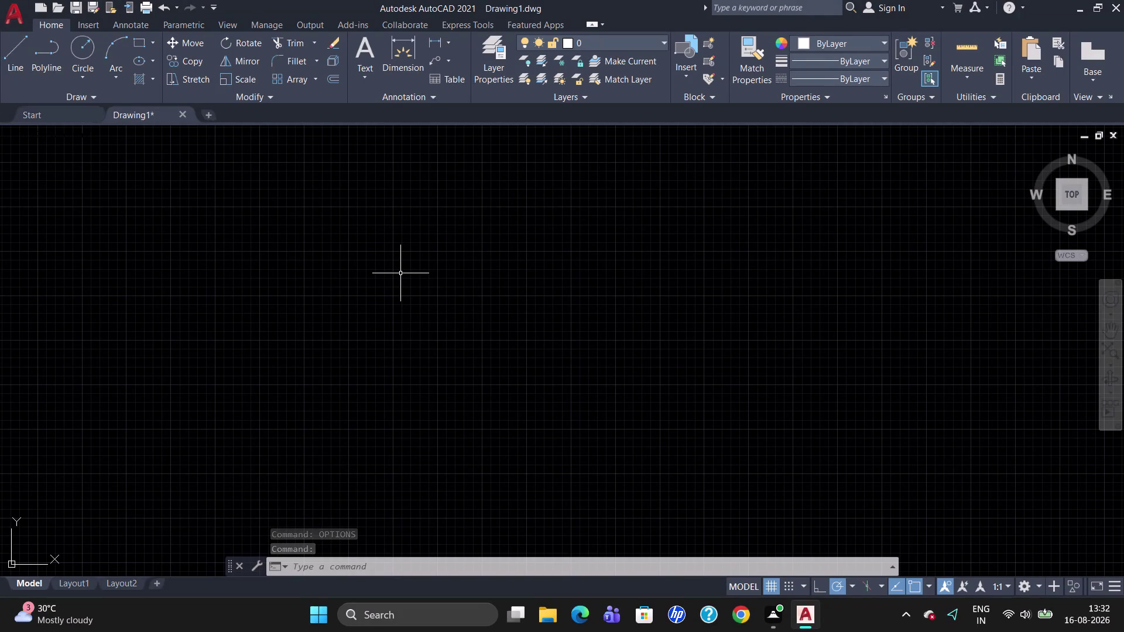
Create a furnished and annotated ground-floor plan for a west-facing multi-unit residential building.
Set drawing units to Architectural with 0'-0 1/2" precision and Inches insertion scale.
key(r)
key(BackSpace)
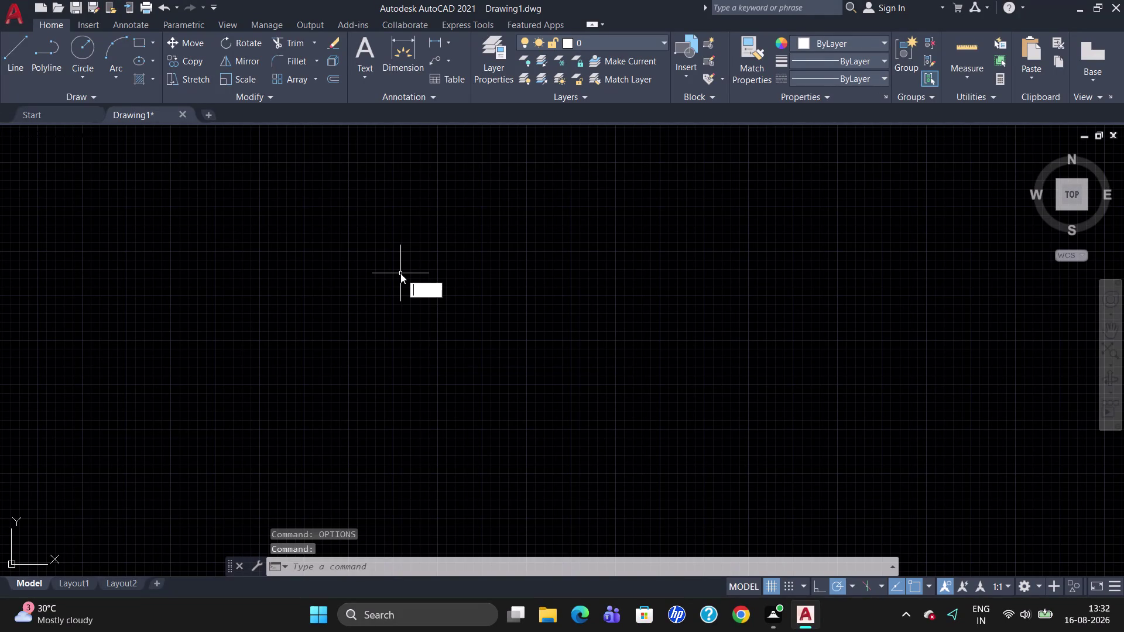
text(UN)
key(Return)
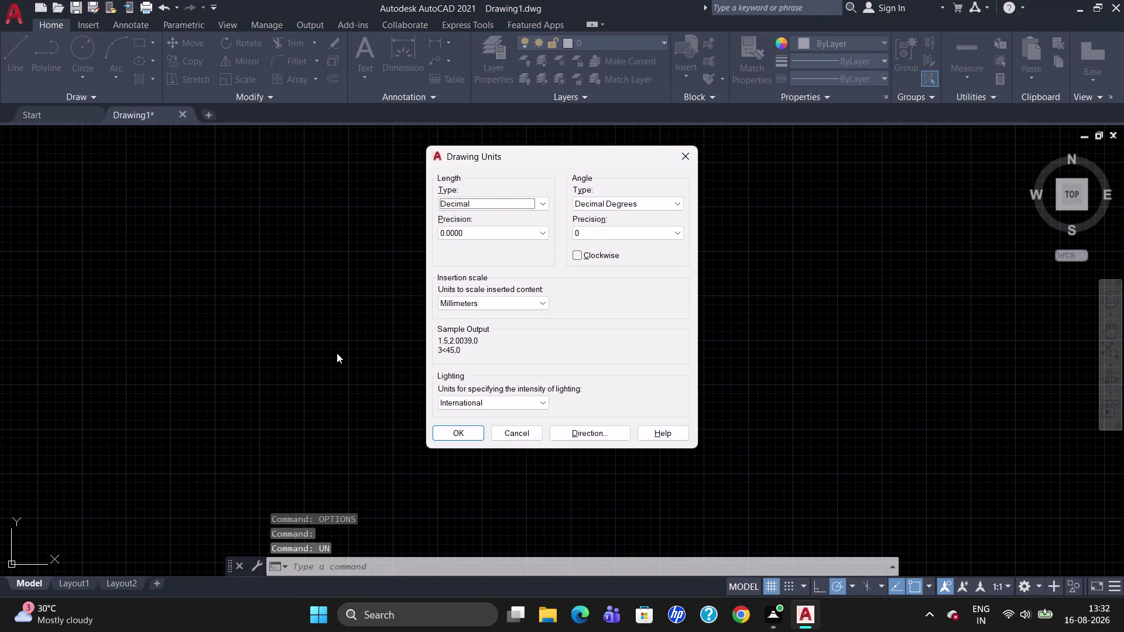
click(541, 204)
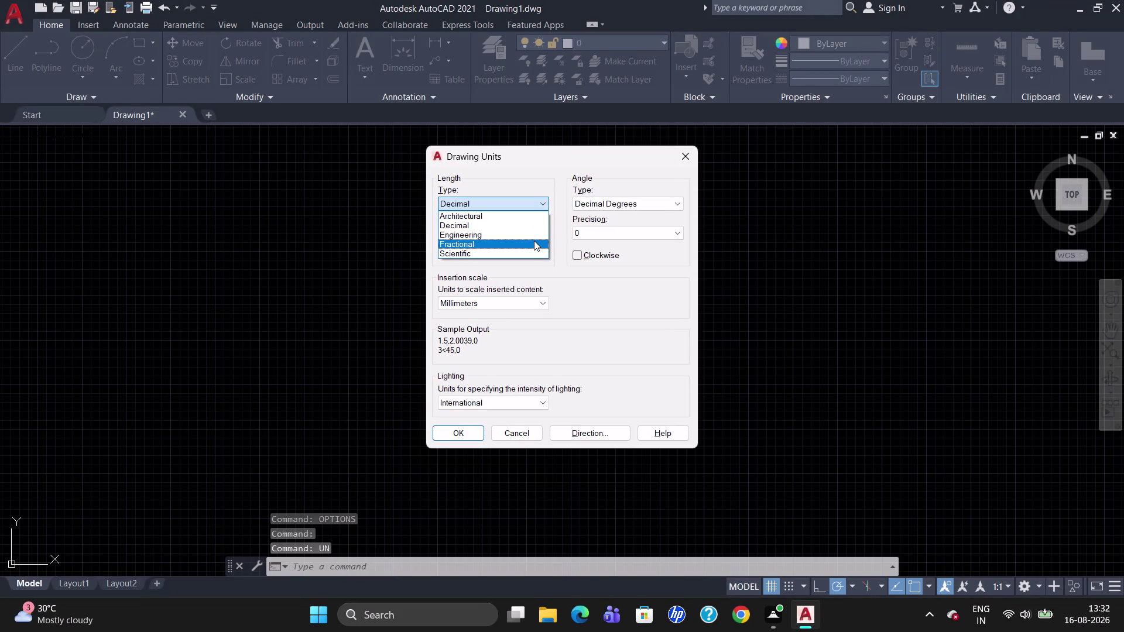
click(538, 217)
click(540, 230)
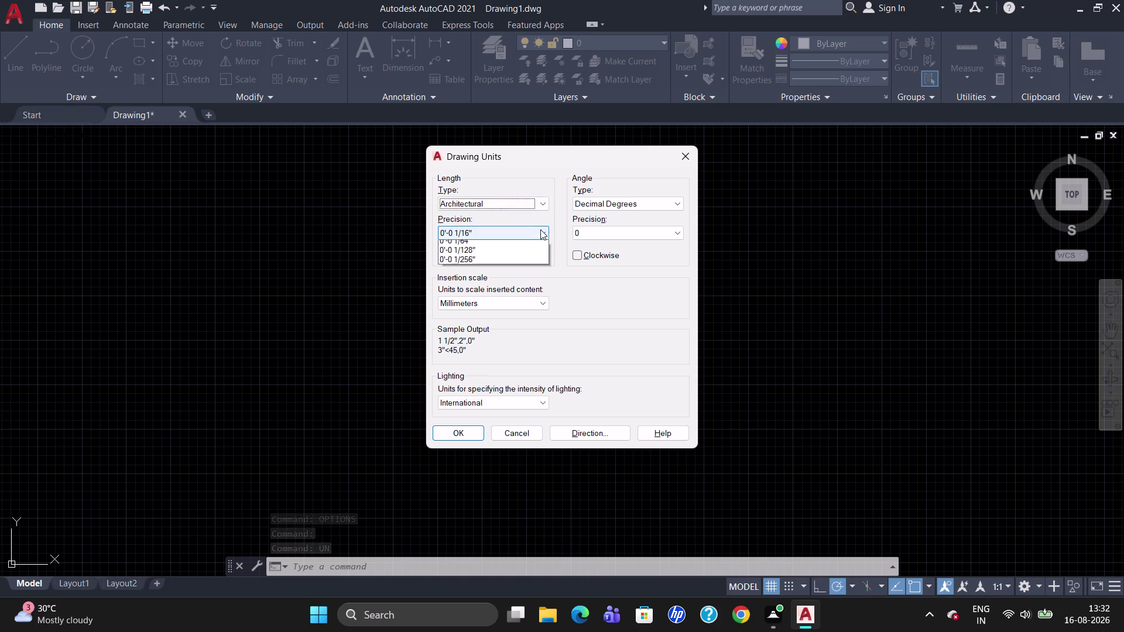
click(539, 255)
click(503, 294)
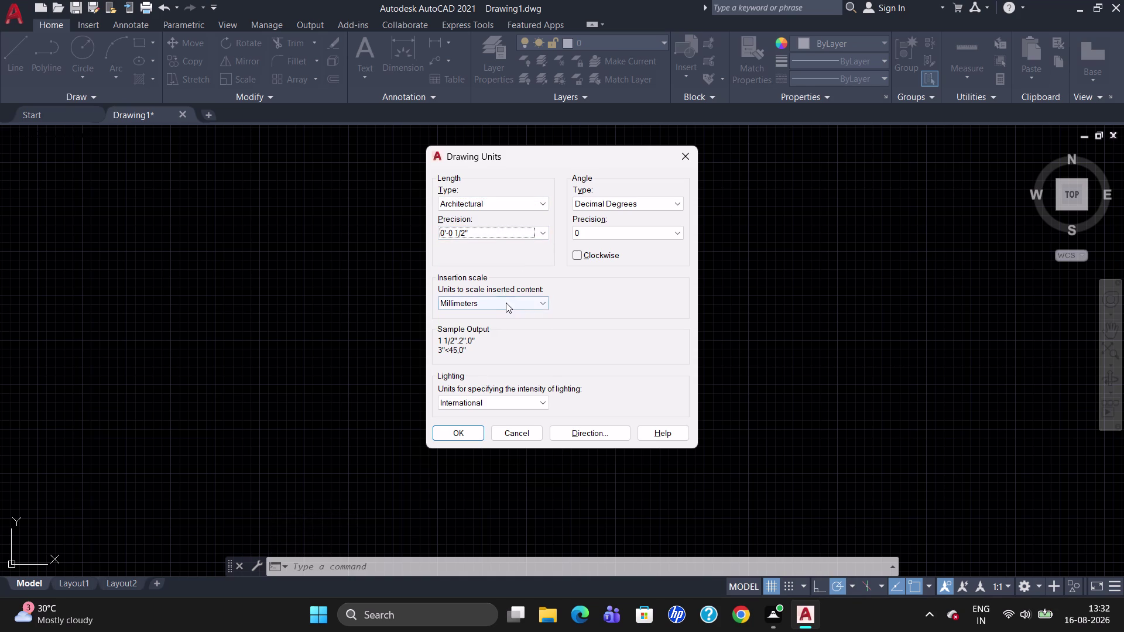
click(506, 303)
click(501, 328)
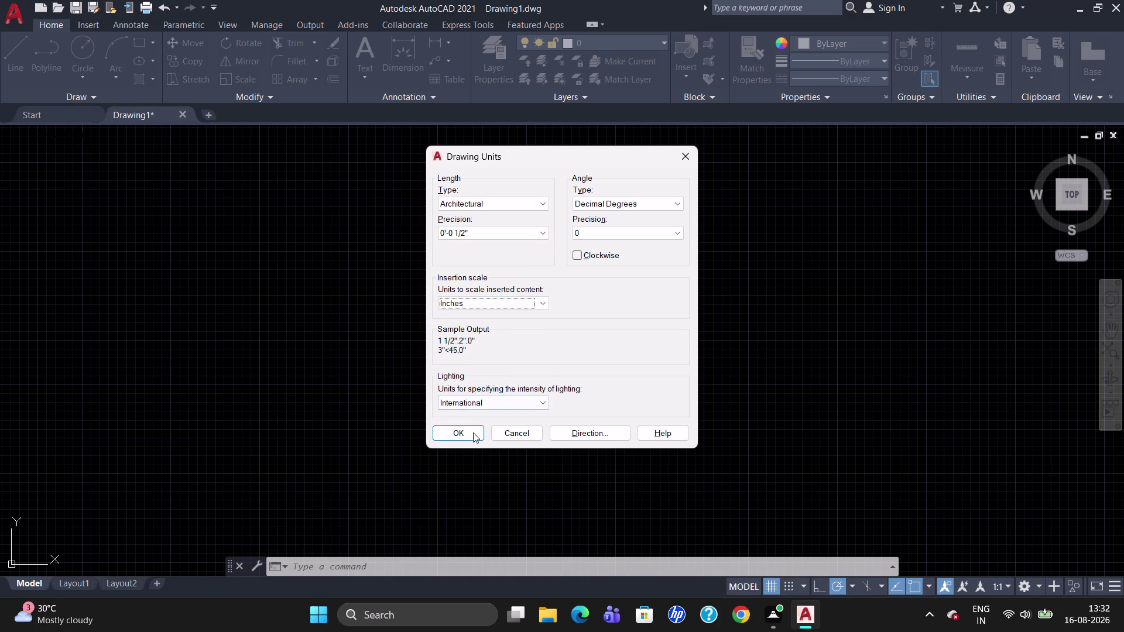
click(472, 433)
key(d)
key(Return)
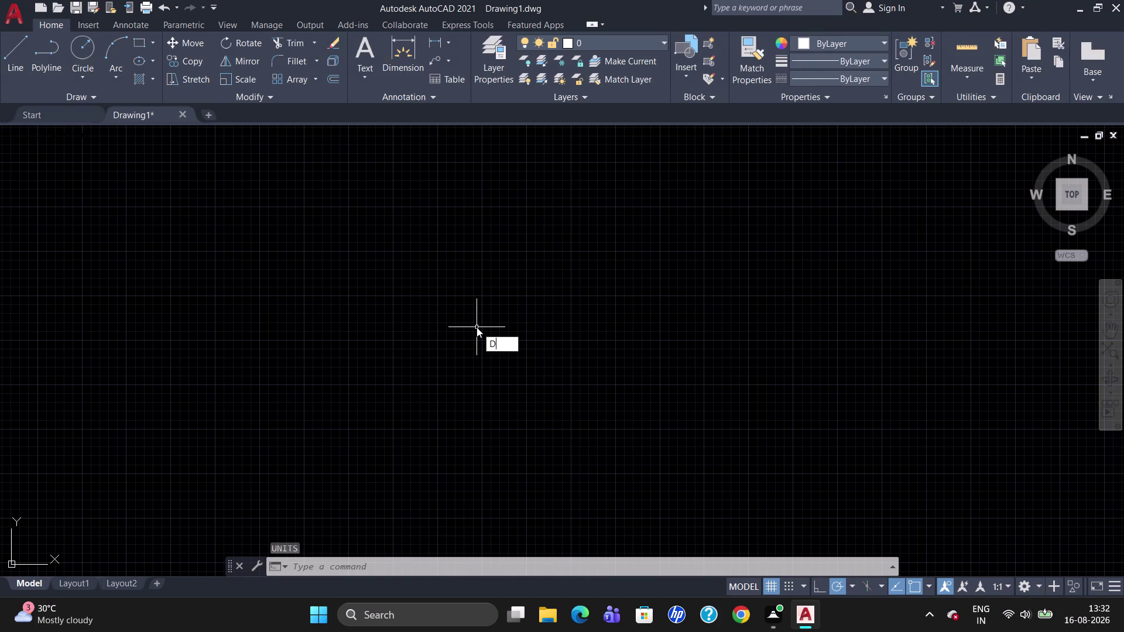
Give the ISO-25 style Architectural primary units with 1/4" precision.
click(735, 278)
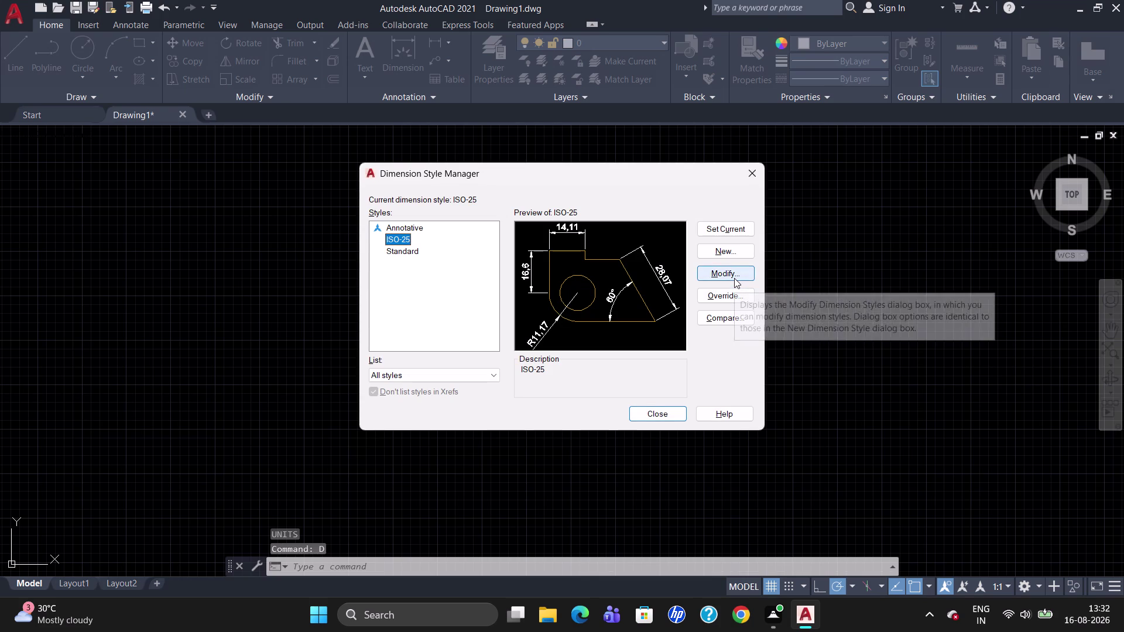
click(471, 175)
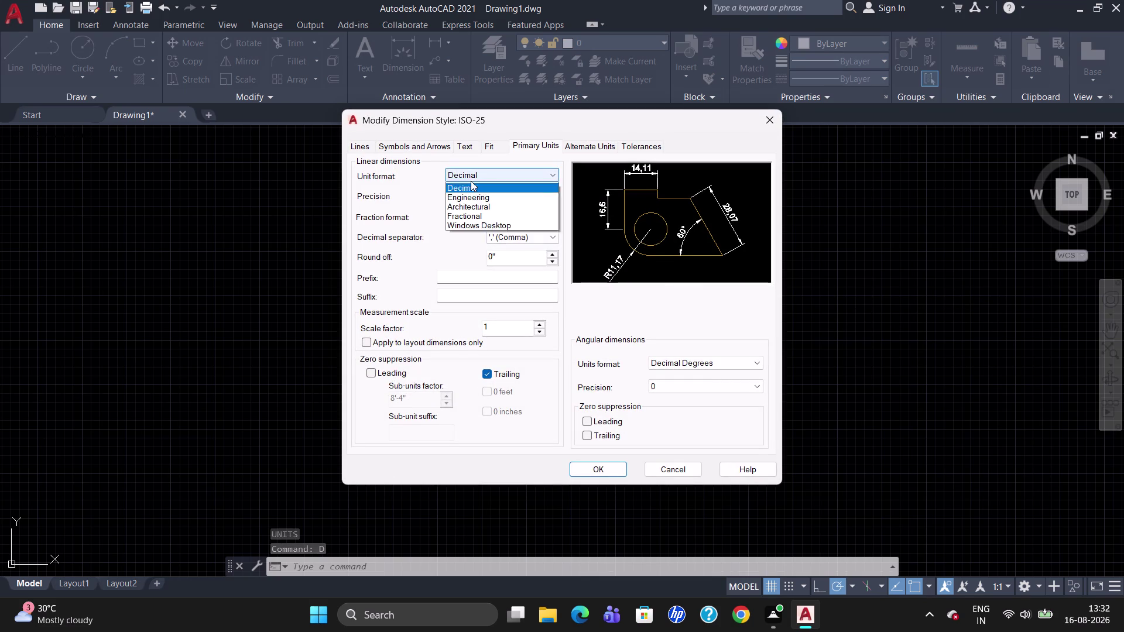
click(479, 214)
click(488, 196)
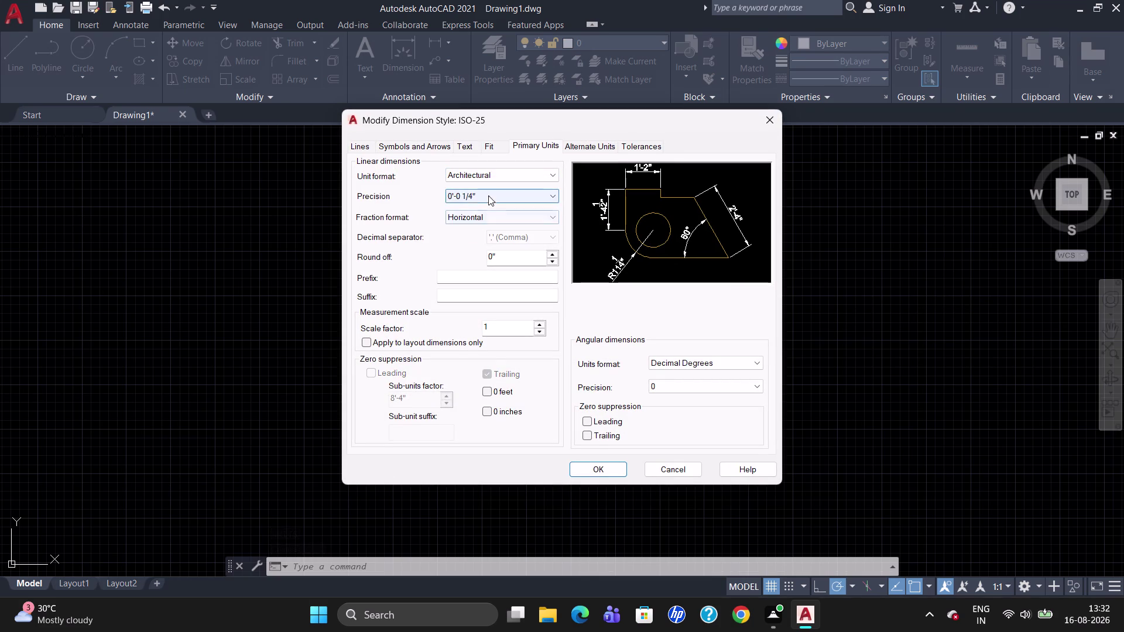
click(487, 218)
click(470, 146)
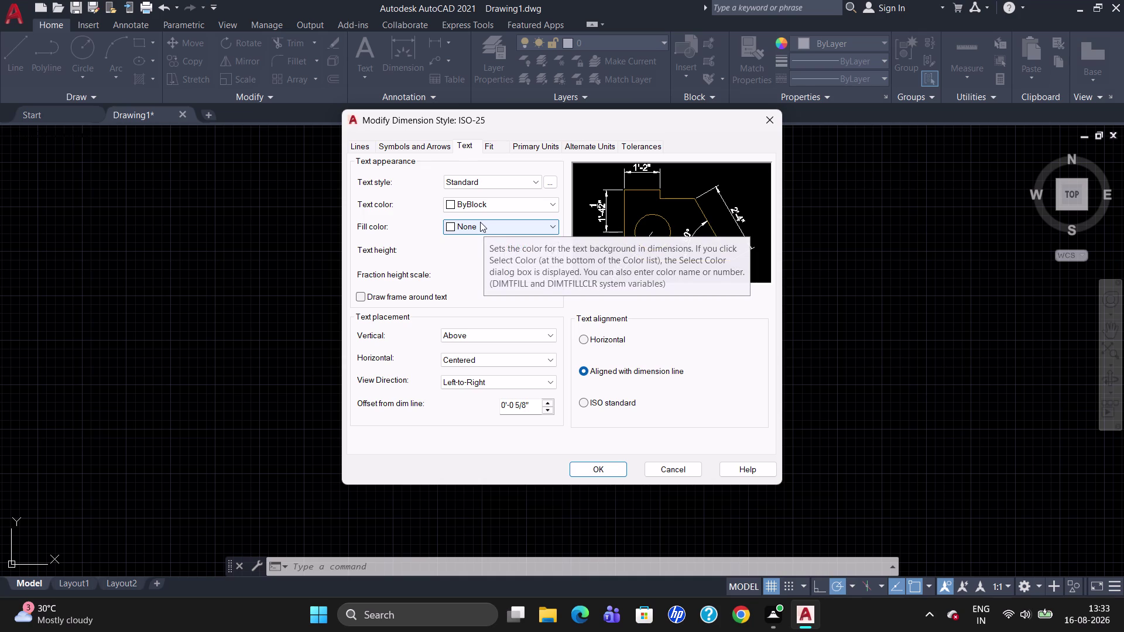
Set ISO-25 arrowheads to Oblique and its text height to 10.
click(411, 149)
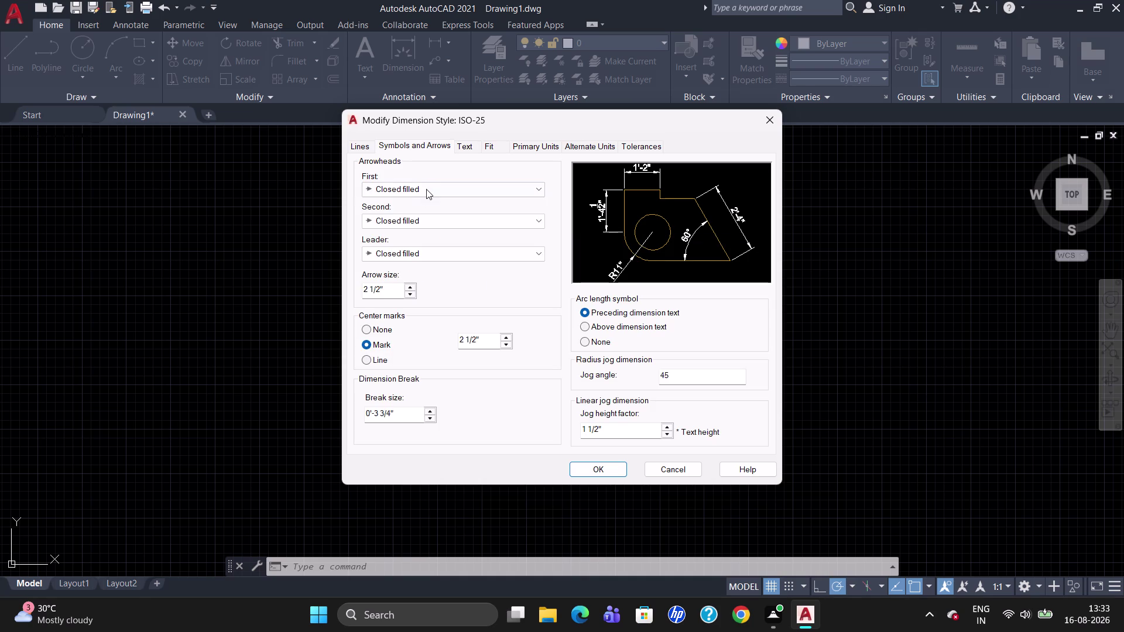
click(427, 189)
click(427, 260)
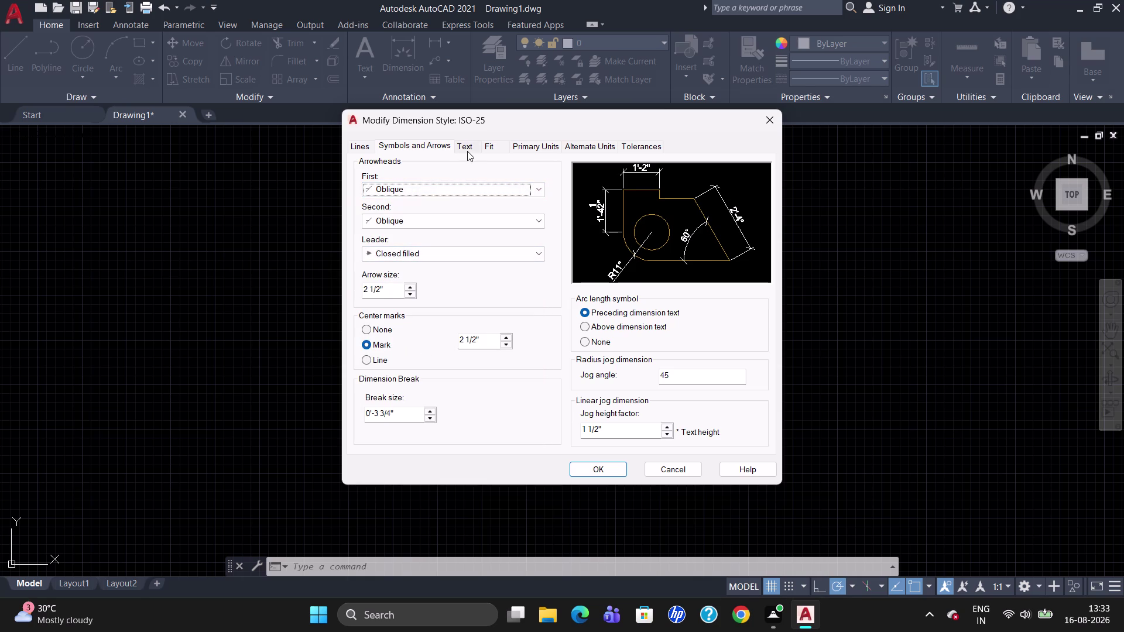
click(392, 289)
key(BackSpace)
key(BackSpace)
key(BackSpace)
text(10)
click(475, 146)
click(530, 250)
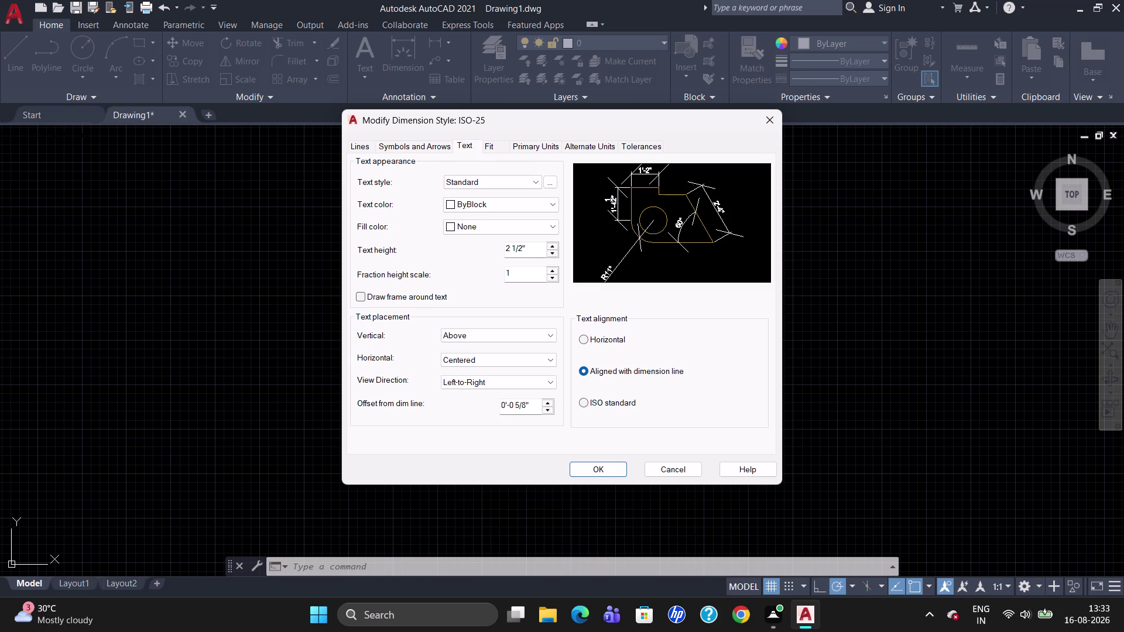
Re-enter text height 10, apply the changes, and make ISO-25 current.
key(BackSpace)
key(BackSpace)
key(BackSpace)
text(1)
text(0)
click(601, 467)
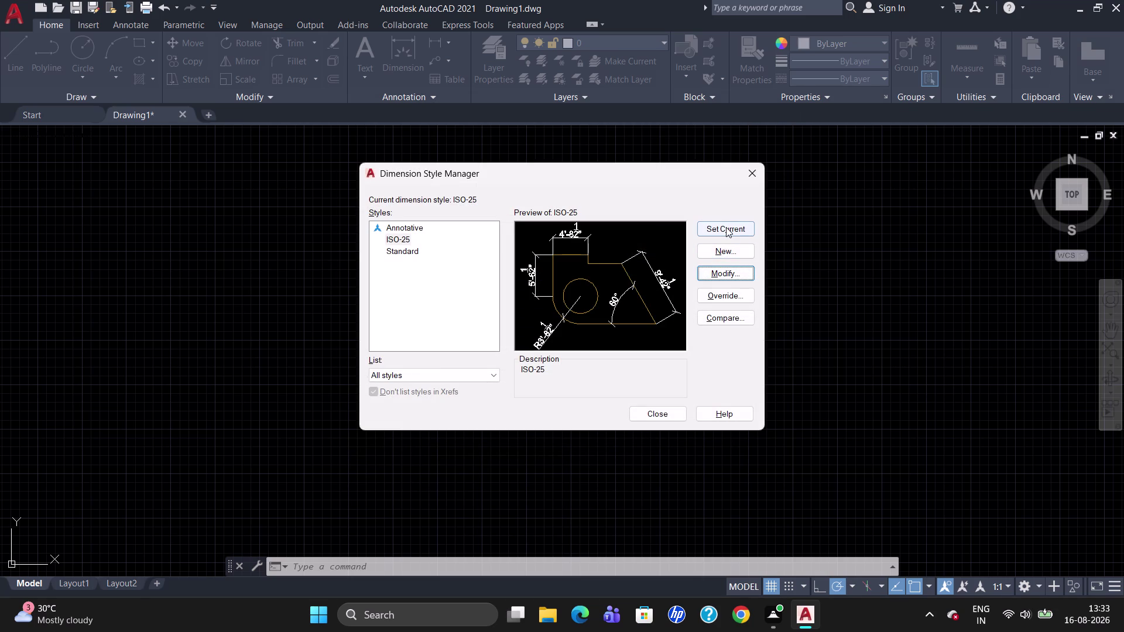
click(726, 227)
click(653, 417)
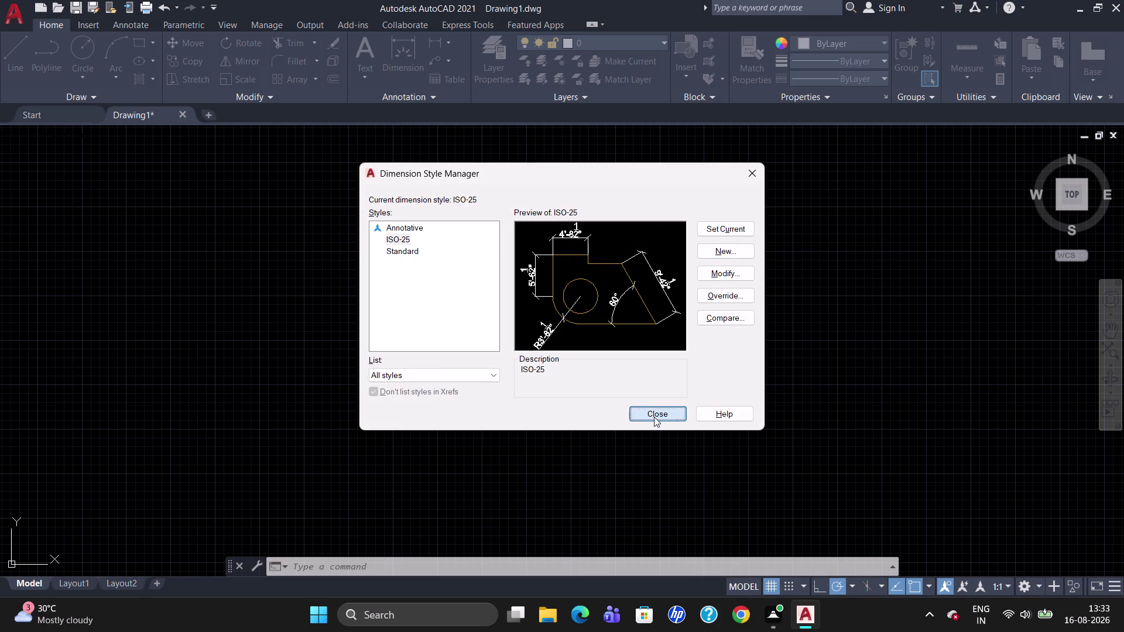
Start LIMITS and set the lower-left corner to 0,0.
text(L)
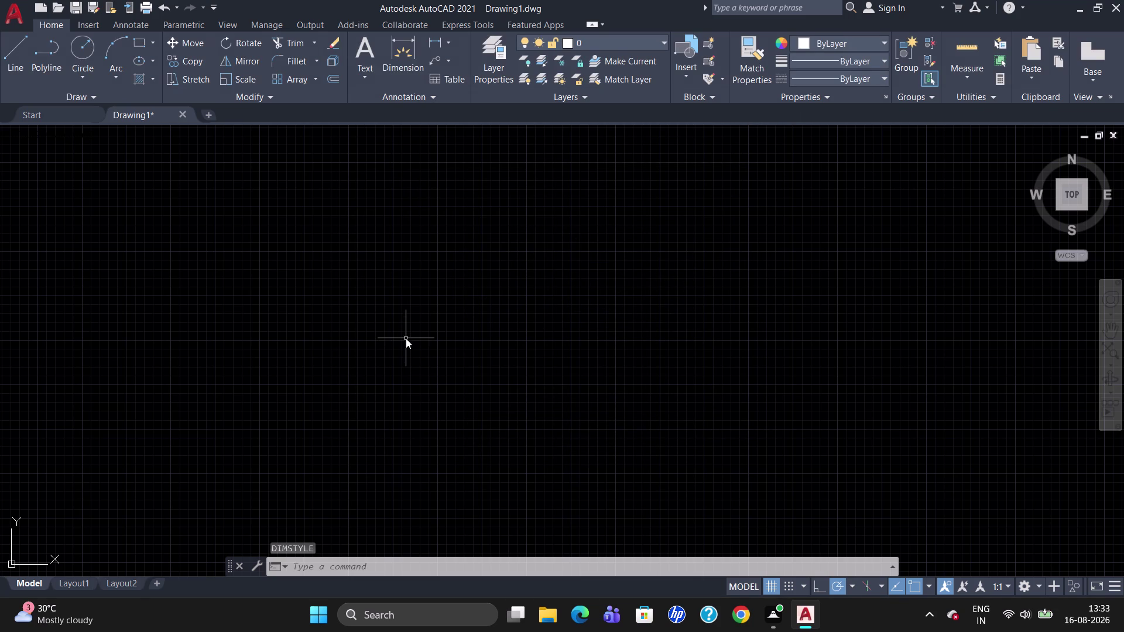
text(IMITS)
key(Return)
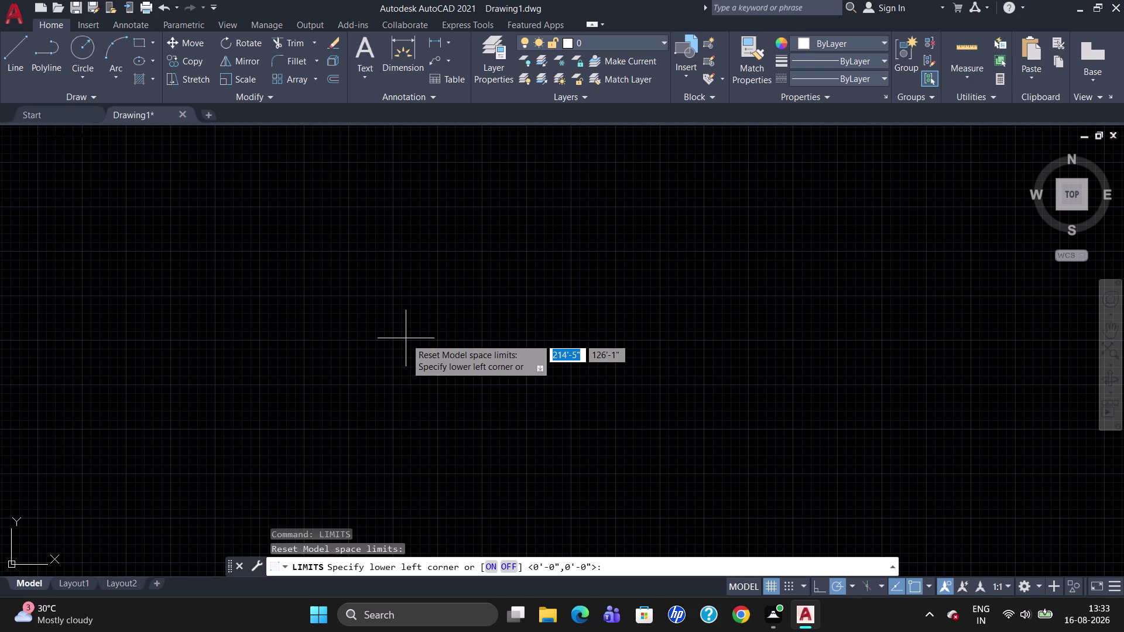
text(0,0)
key(Return)
Enter the upper-right limits corner, 11.7,16.6.
text(1)
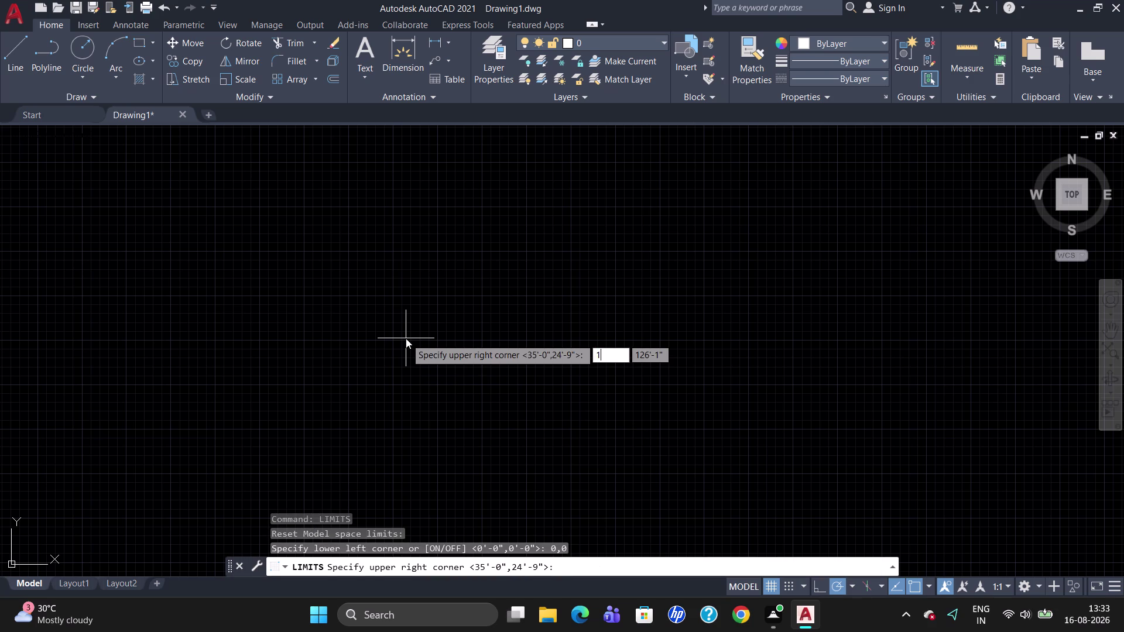
text(1.)
text(7,)
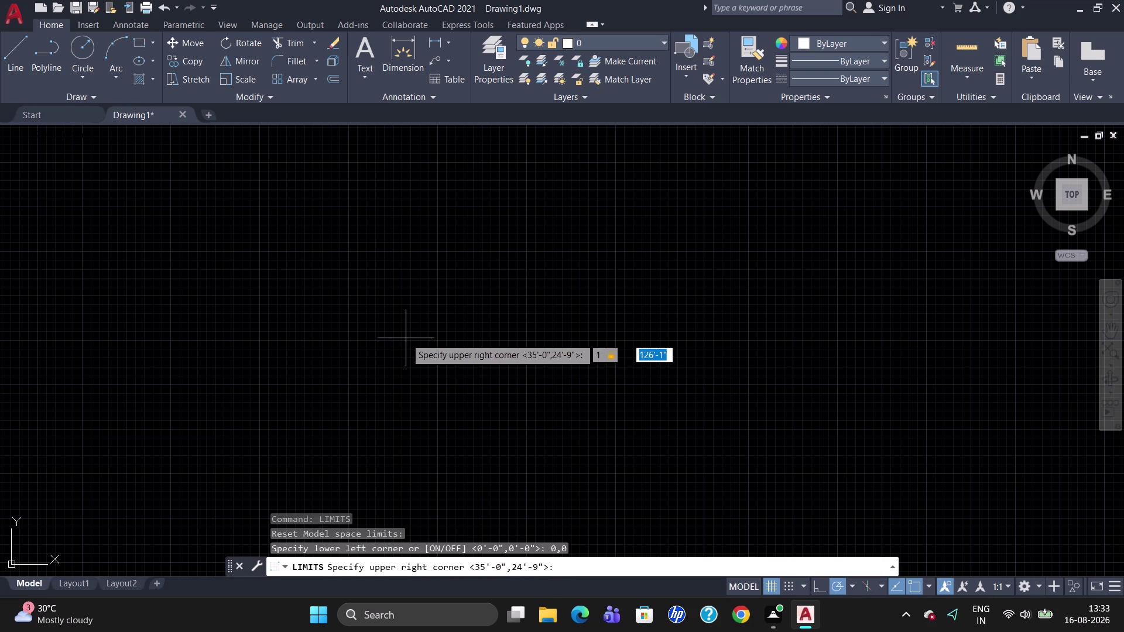
text(16)
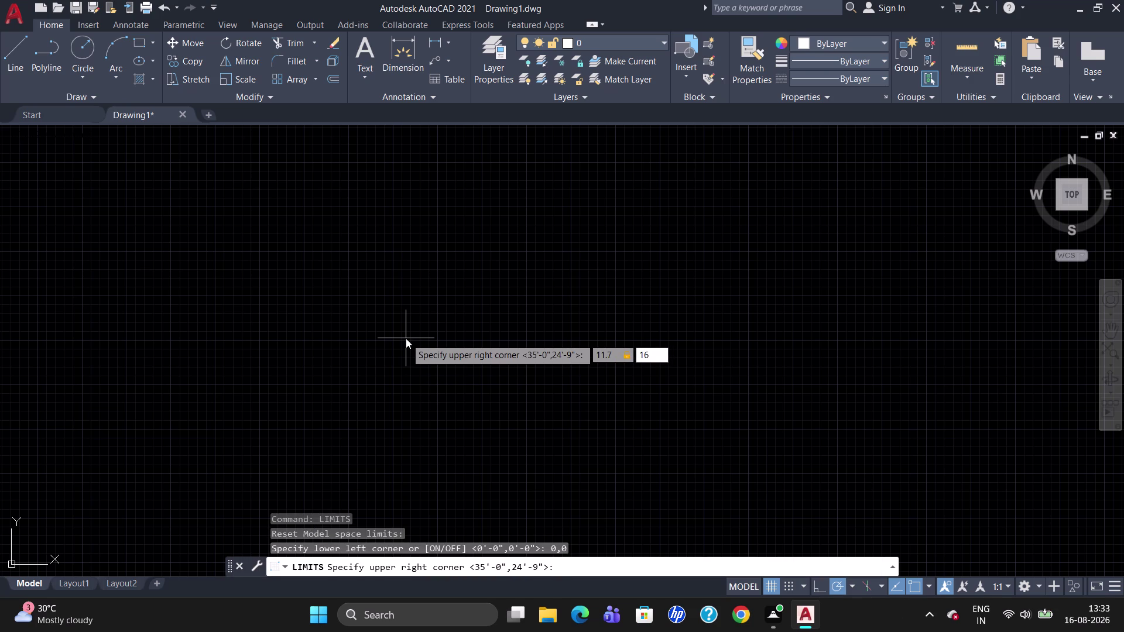
text(.)
text(6)
key(BackSpace)
key(5)
key(Return)
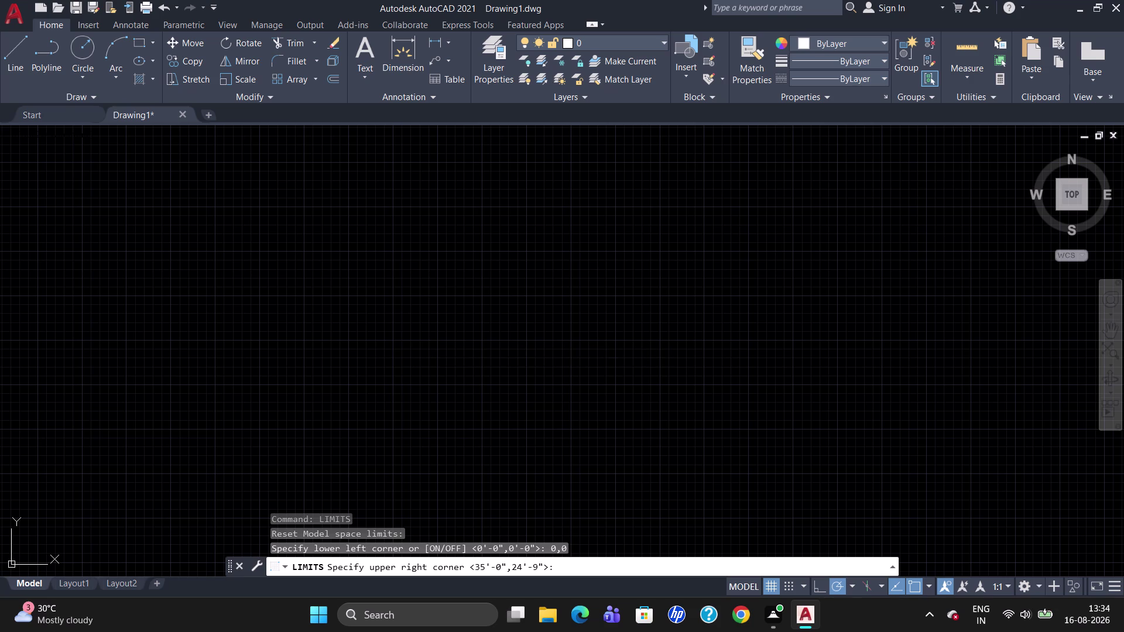
Zoom All to show the whole limits area.
key(z)
key(Return)
key(a)
key(Return)
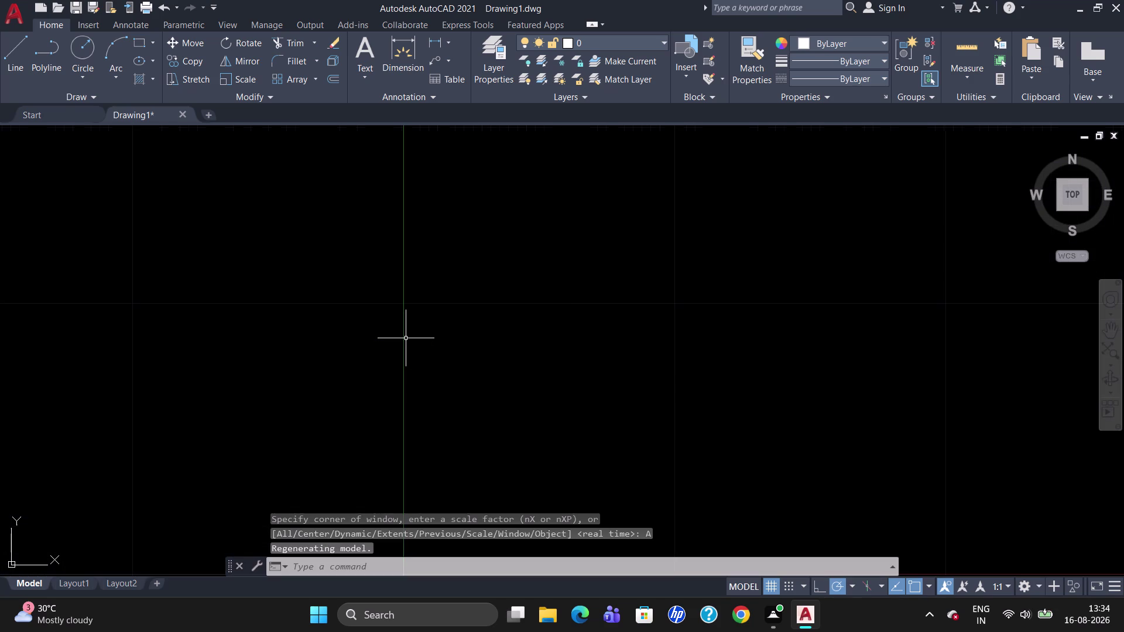
Start a rectangle at a picked corner with a 98'-10.5" length.
text(R)
text(EC)
key(Return)
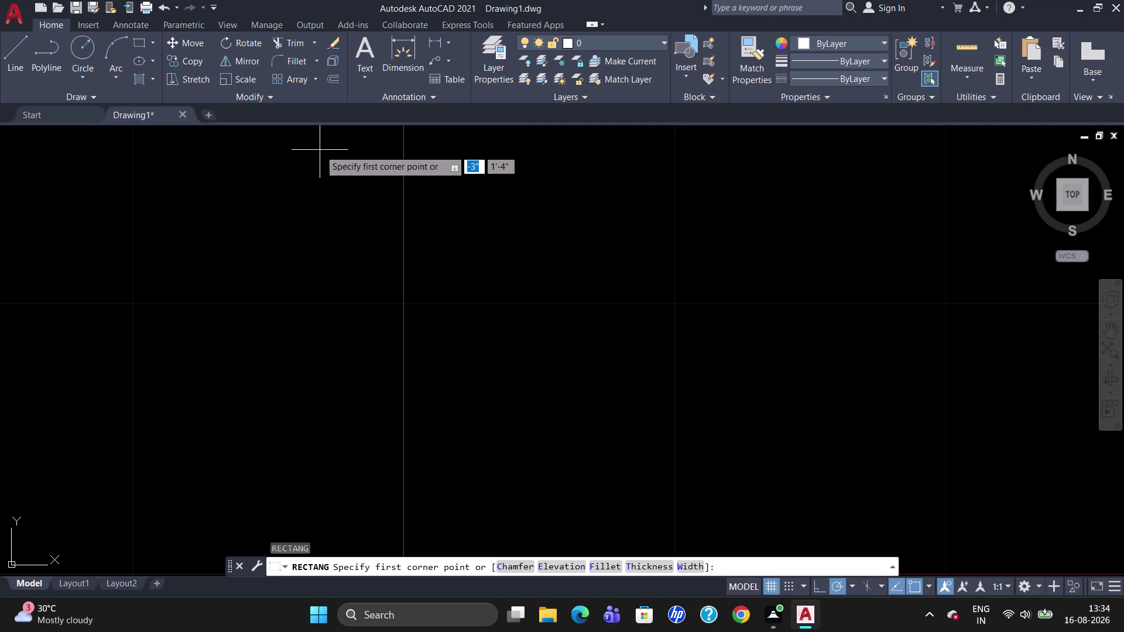
click(318, 160)
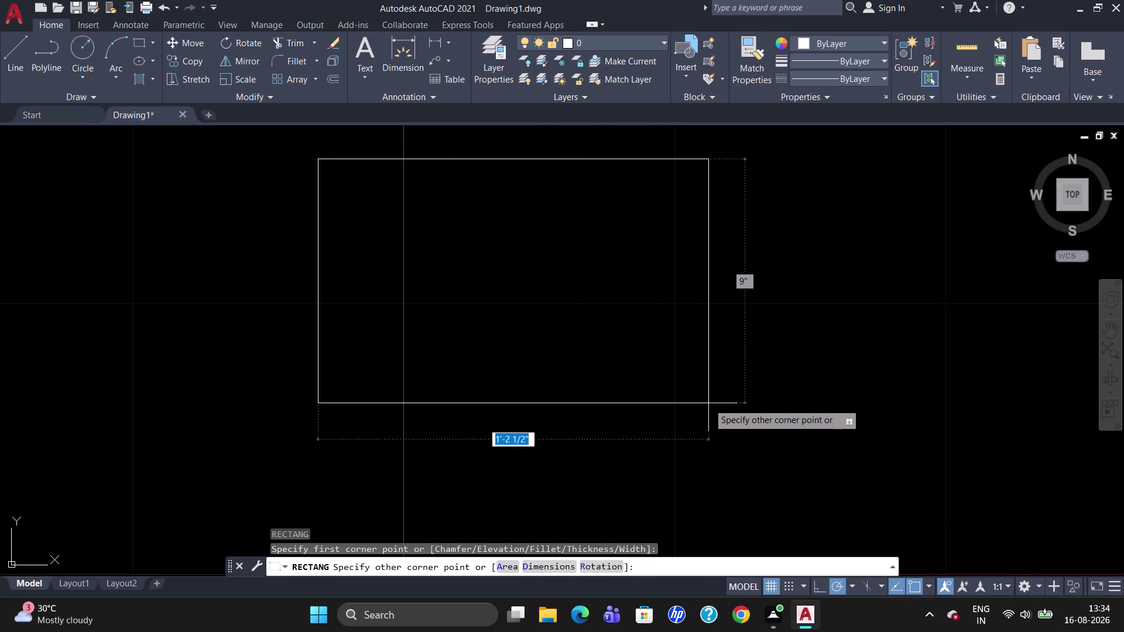
text(98)
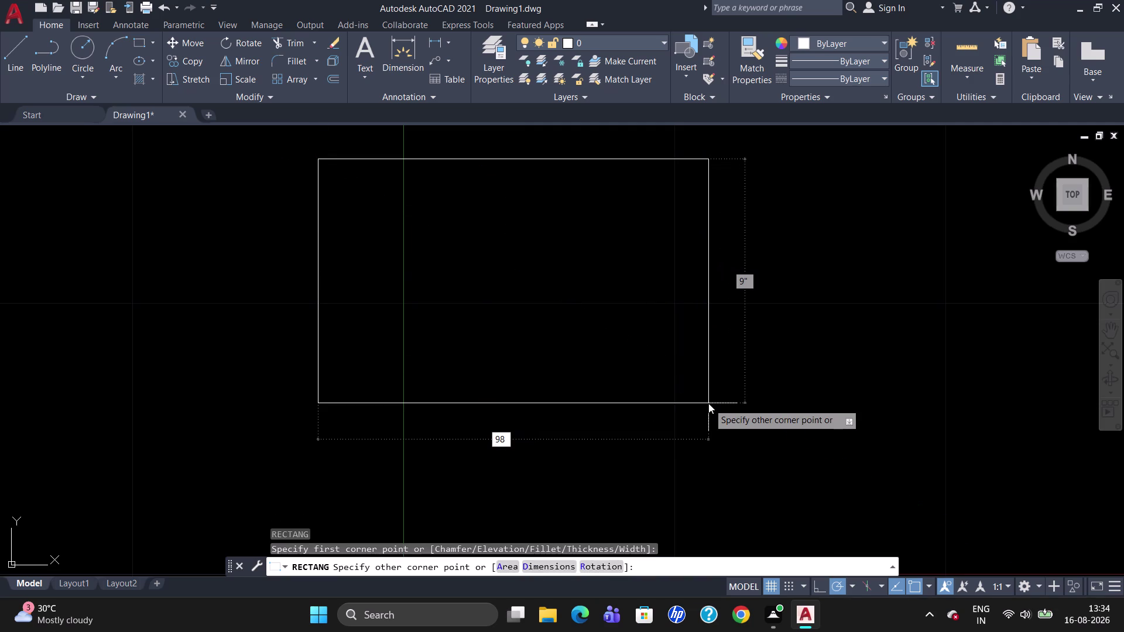
key(apostrophe)
text(10)
text(.5)
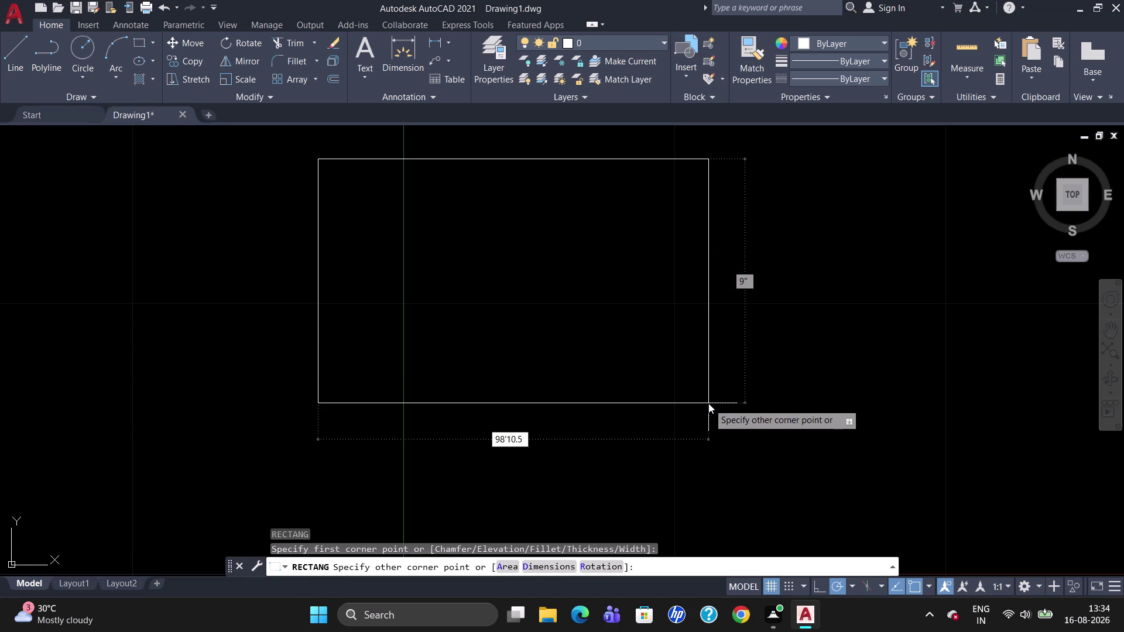
key(shift+quotedbl)
Enter the rectangle's 88'-5" width.
key(Tab)
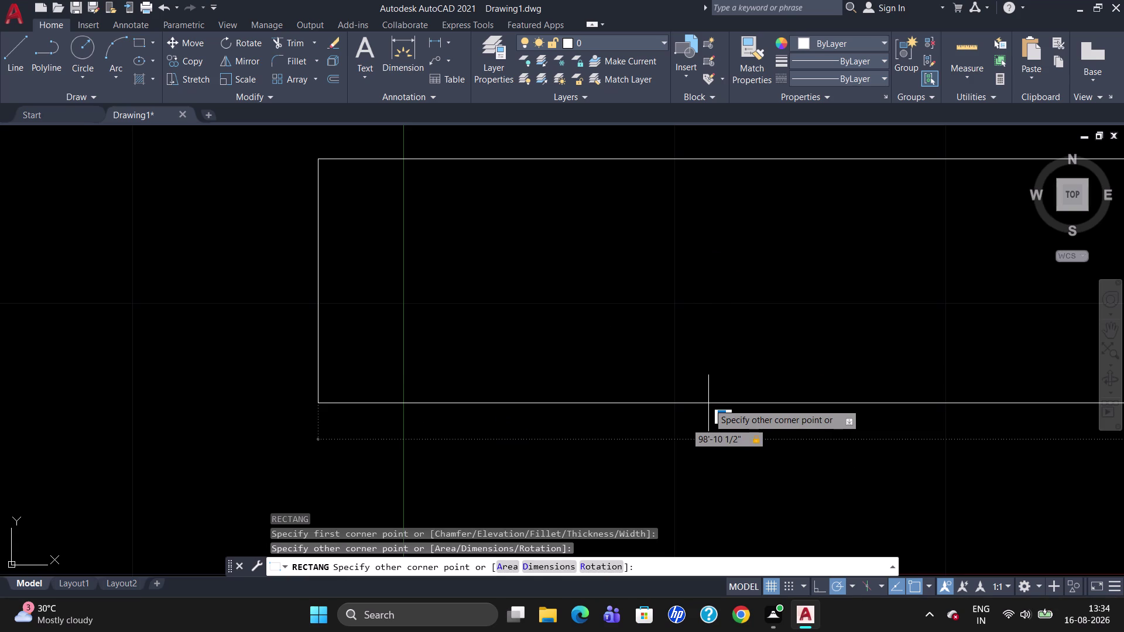
text(8)
text(8)
key(apostrophe)
key(5)
key(shift+quotedbl)
key(Tab)
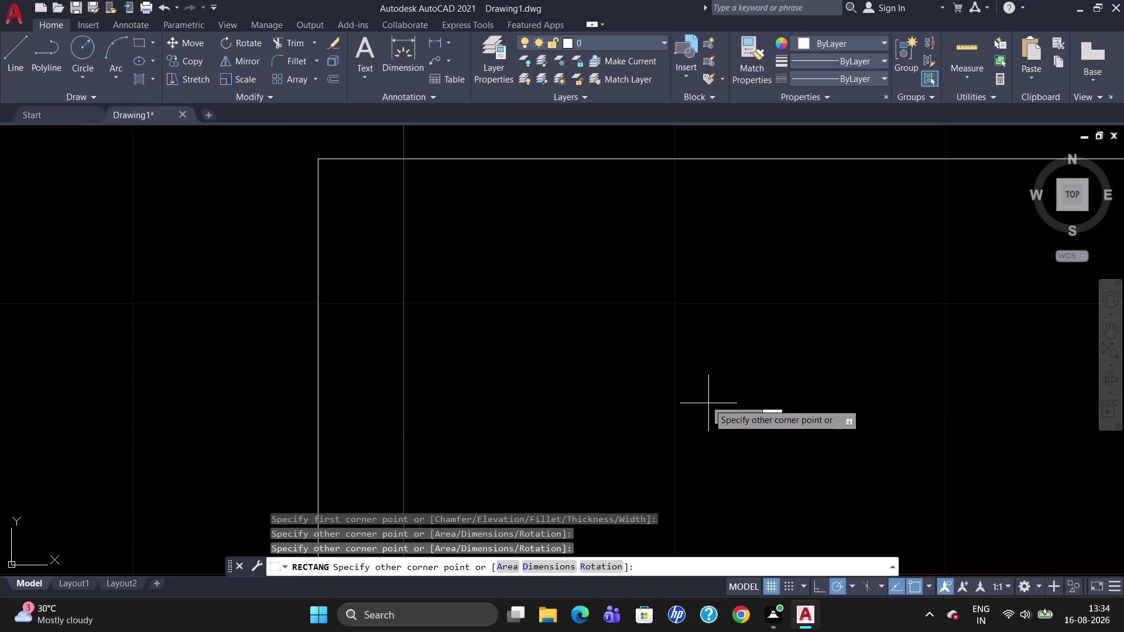
Cancel the unfinished rectangle.
key(Escape)
right_click(704, 406)
scroll(down, 3)
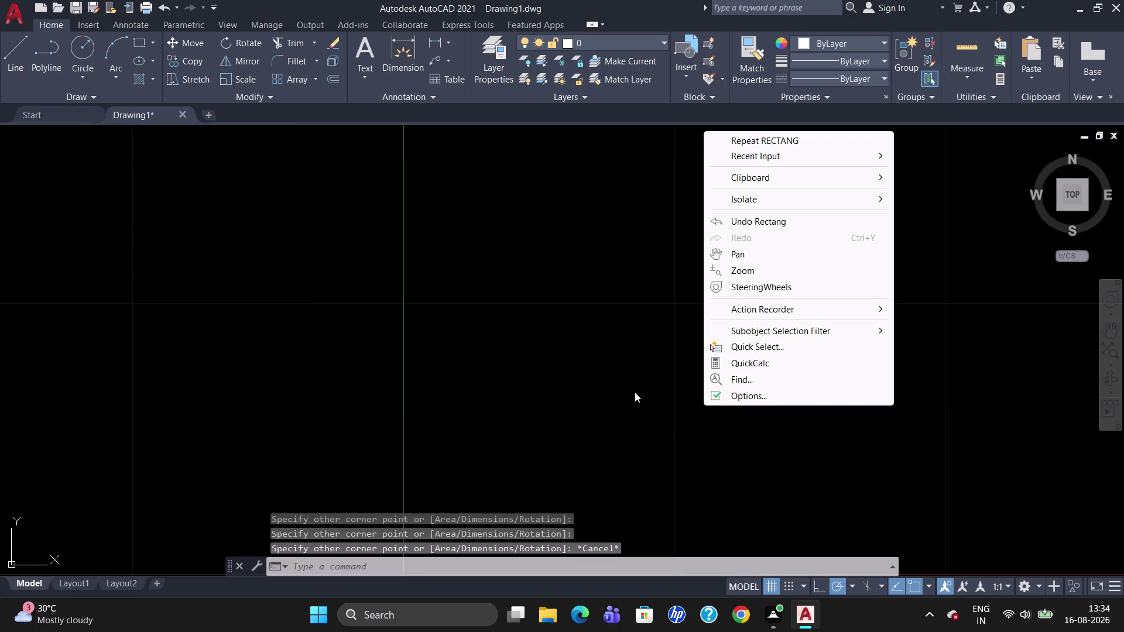
key(Escape)
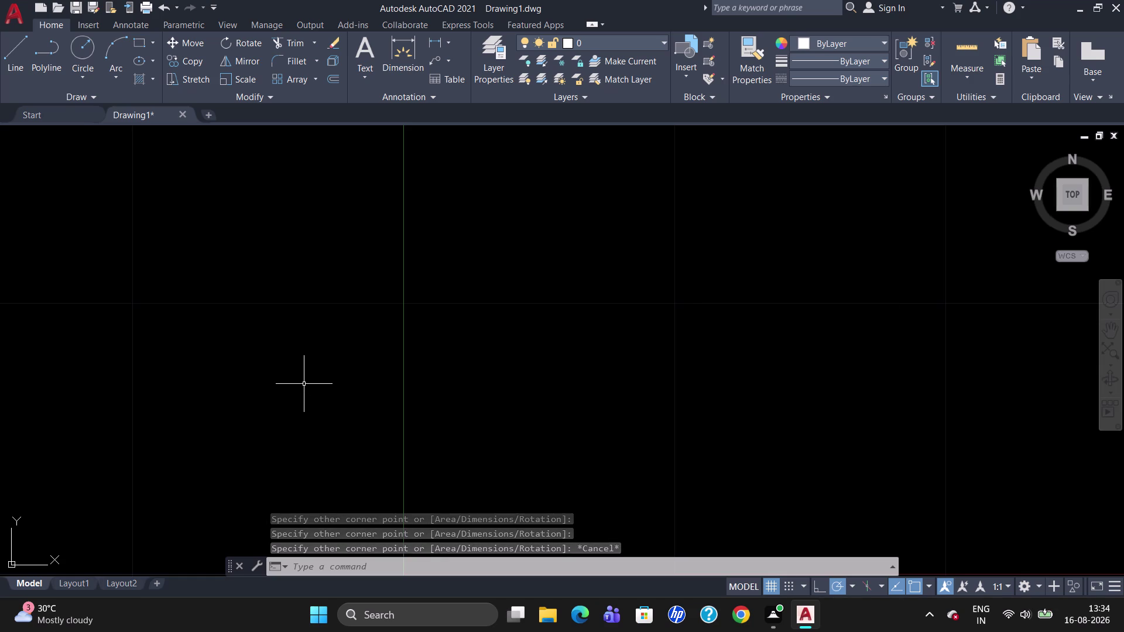
Start a rectangle at a picked corner with a 98'-10 1/2" width.
text(REC)
key(Return)
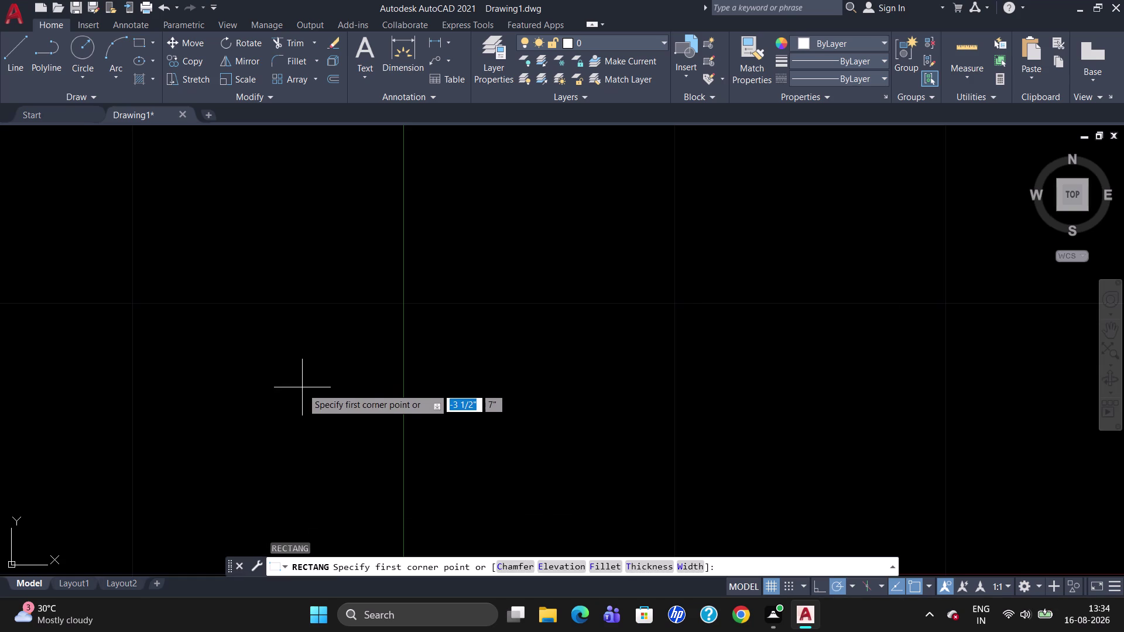
click(306, 173)
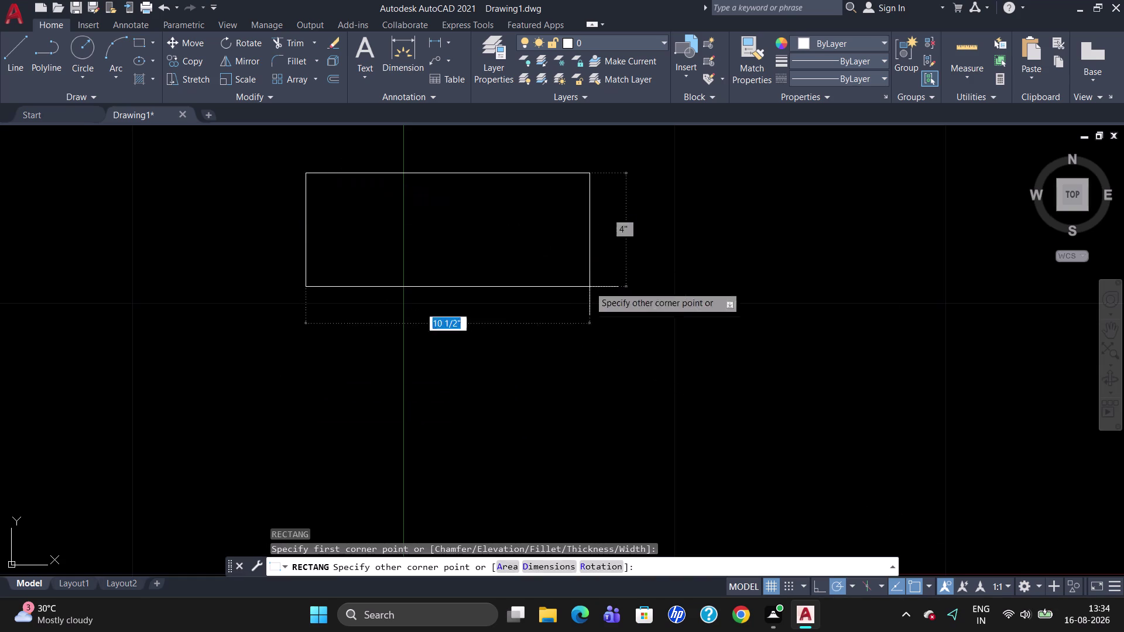
text(98)
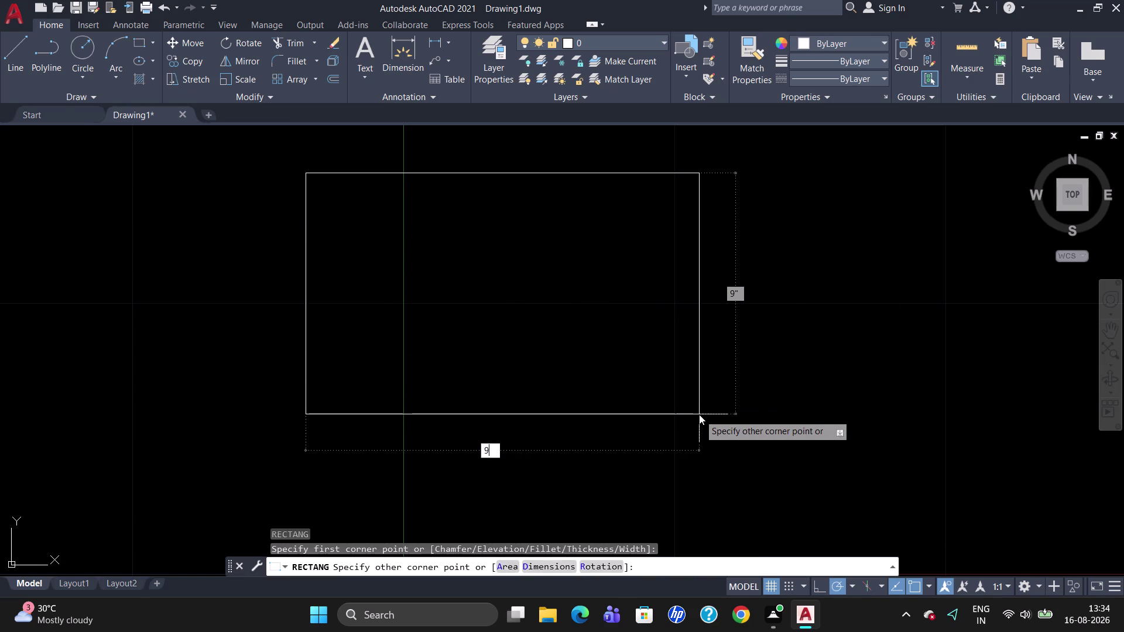
key(apostrophe)
text(10)
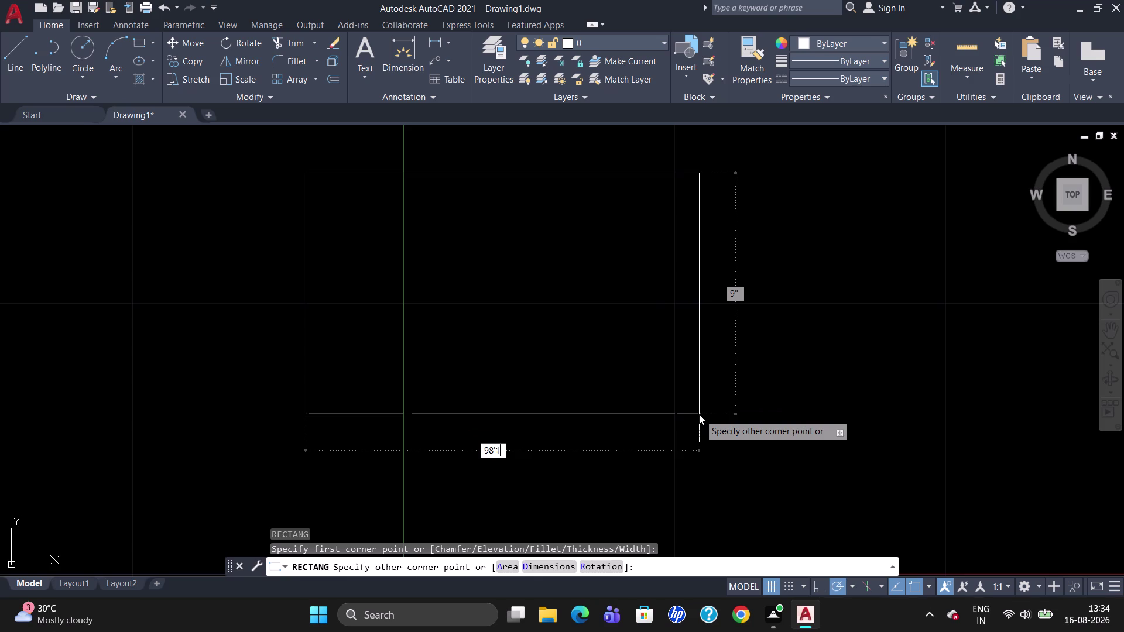
text(.5")
Enter the 88'-5" height to finish the rectangle.
key(Tab)
text(8)
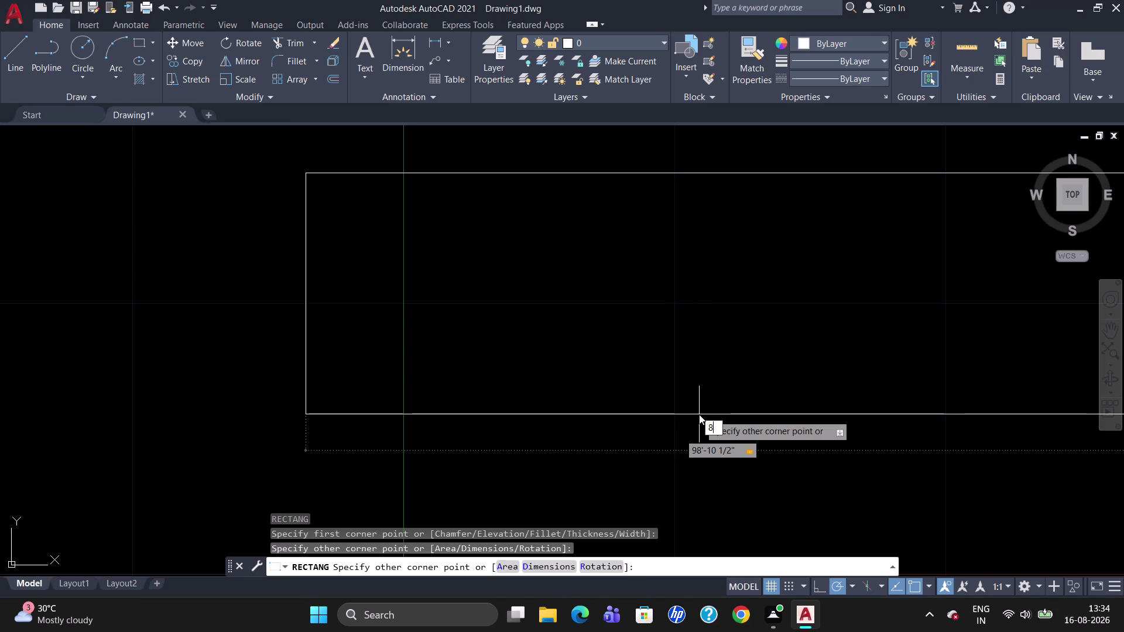
text(8)
text('5)
text(")
key(Tab)
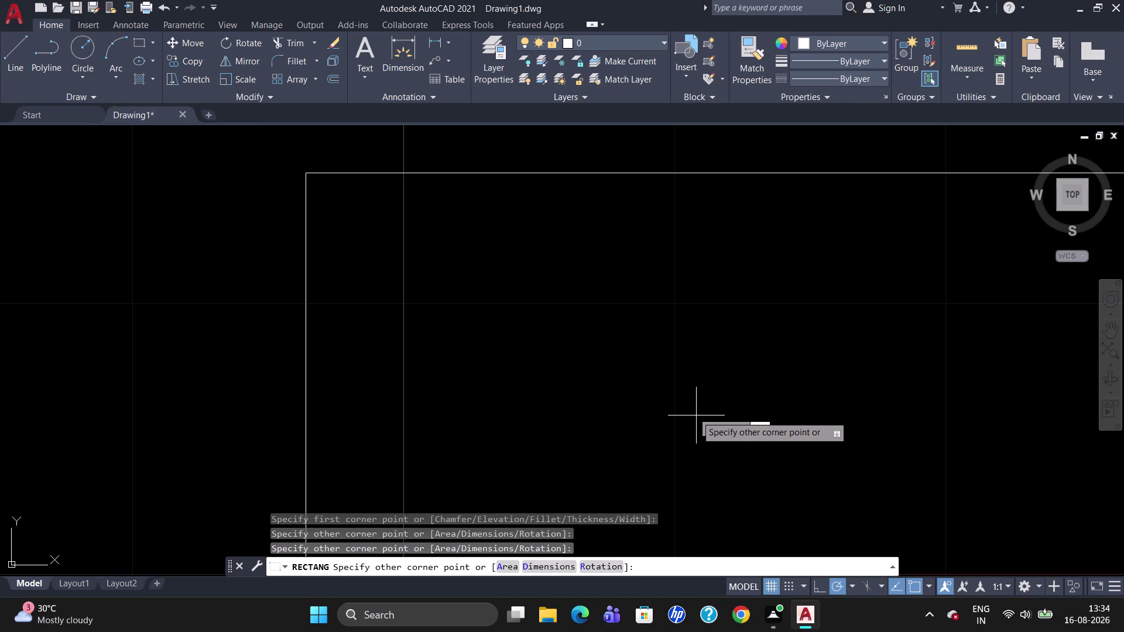
key(Return)
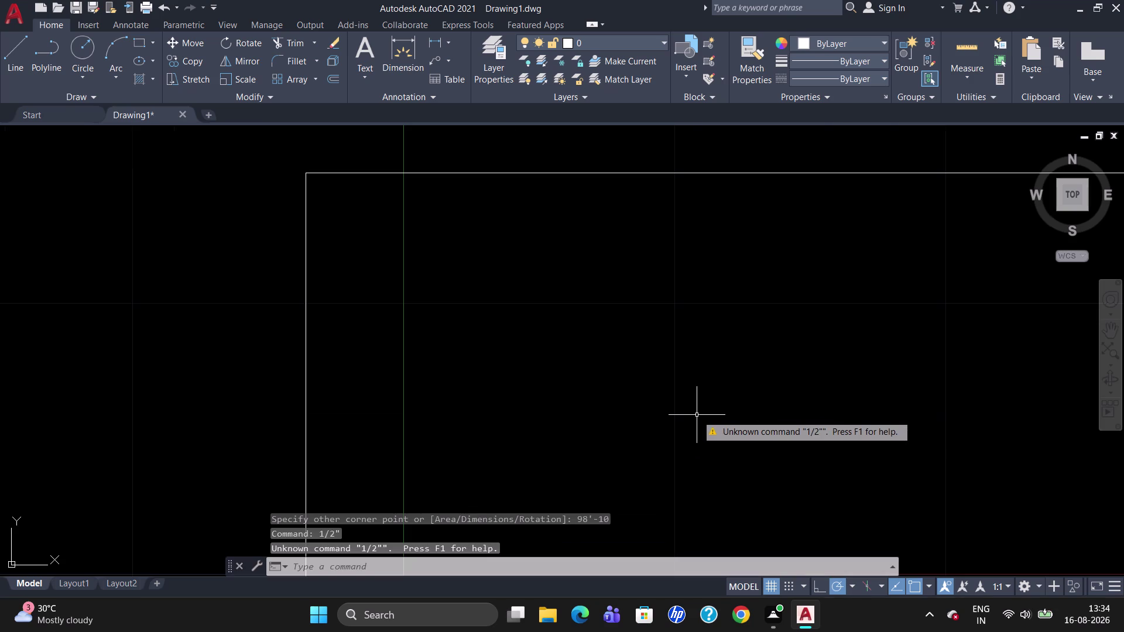
Zoom in and out until the whole rectangle outline is in view.
scroll(down, 3)
scroll(up, 3)
scroll(down, 3)
scroll(up, 3)
scroll(down, 3)
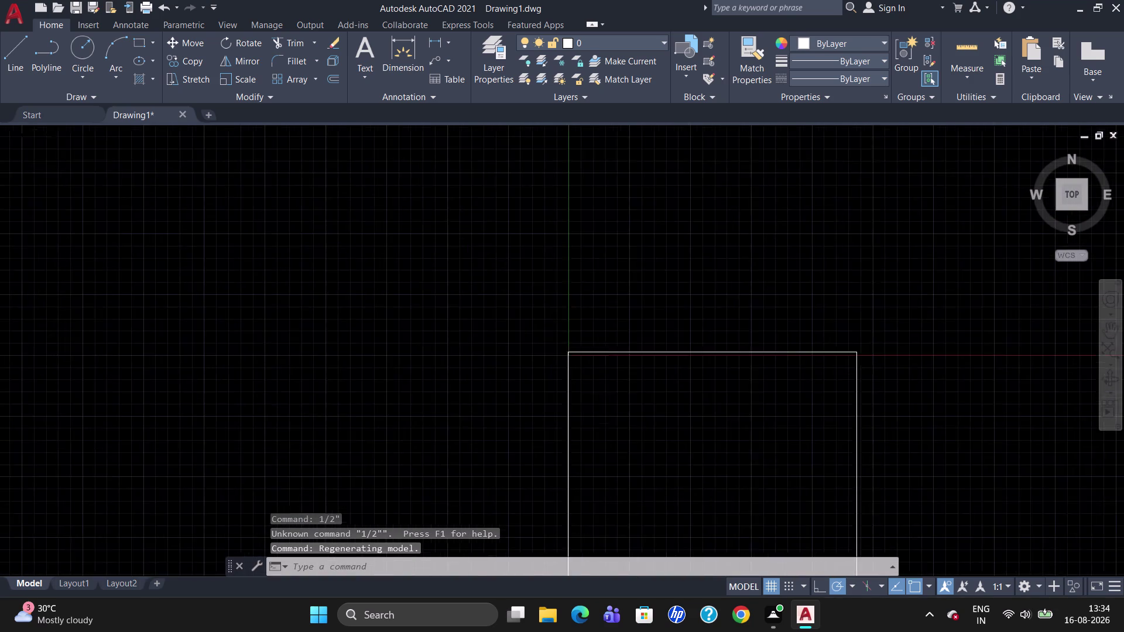
scroll(up, 3)
scroll(down, 3)
scroll(up, 3)
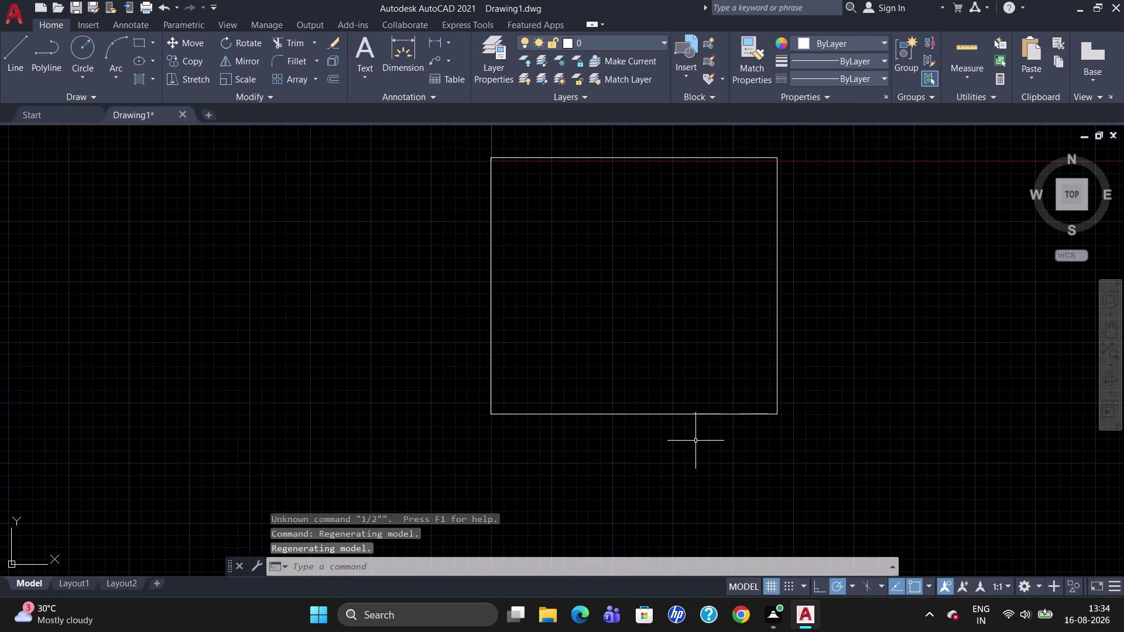
scroll(up, 3)
scroll(down, 3)
scroll(up, 3)
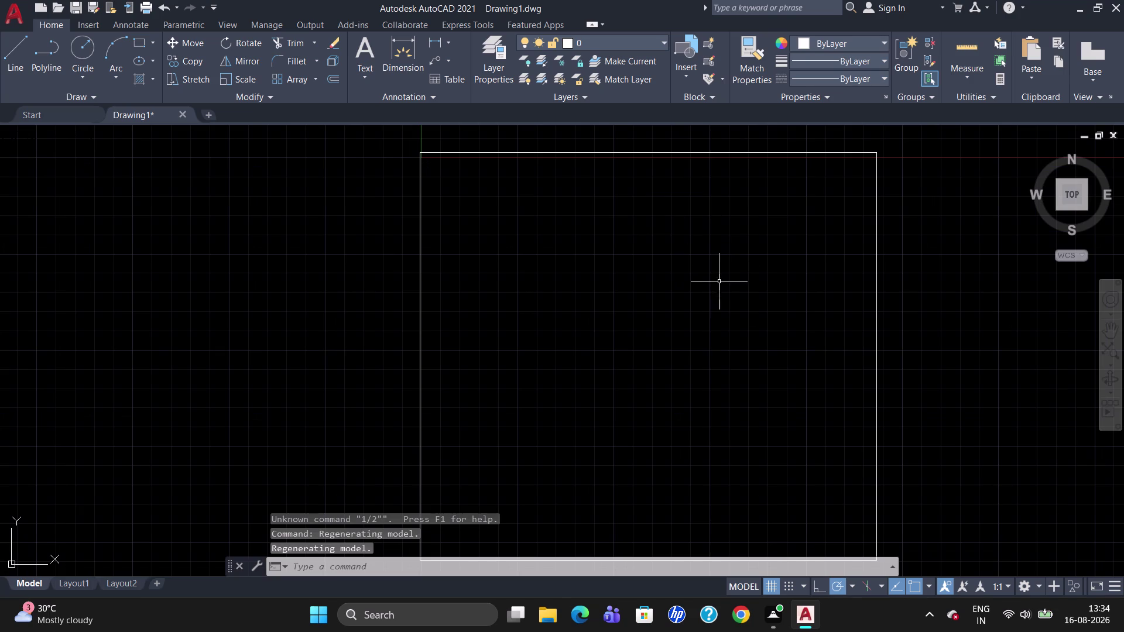
scroll(down, 3)
Dimension the right edge to confirm 88'-5", then delete that dimension.
text(DLI)
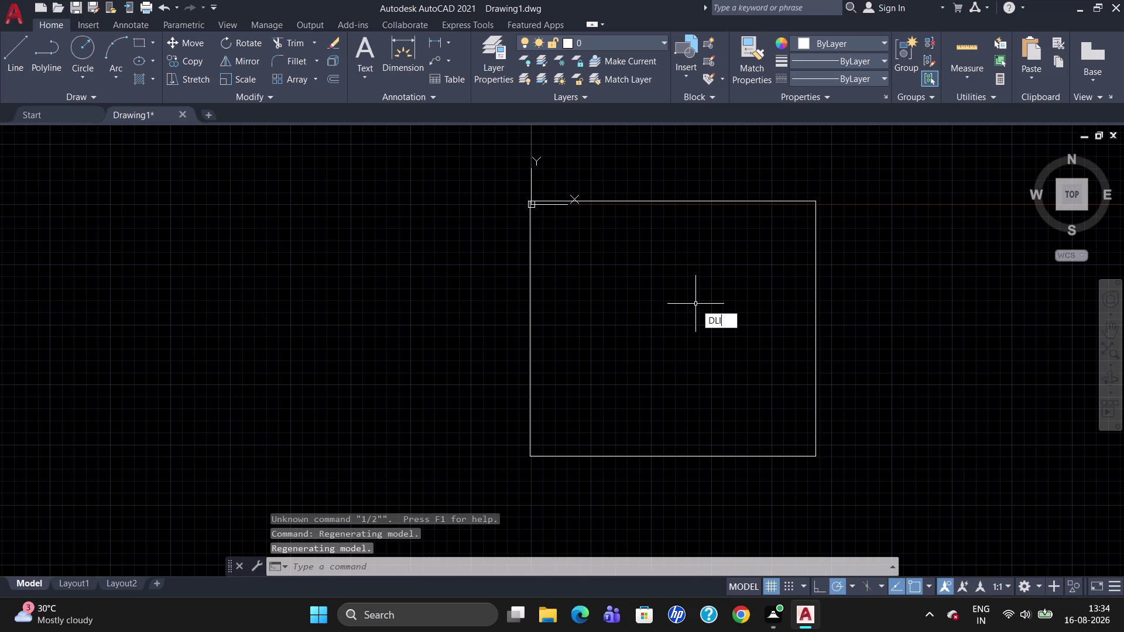
key(Return)
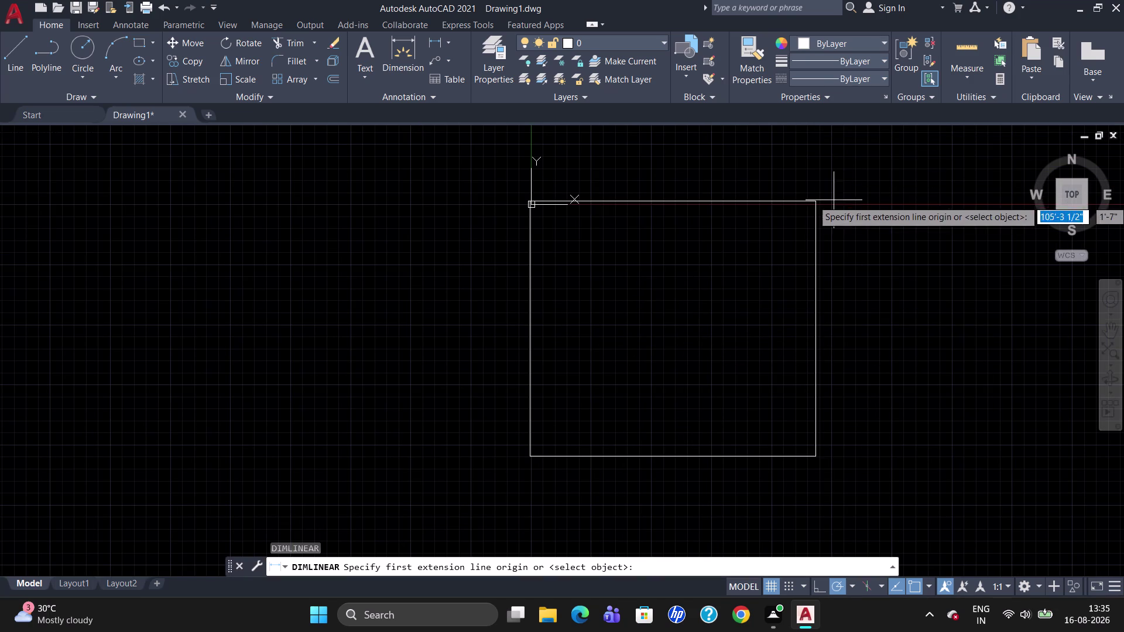
click(818, 204)
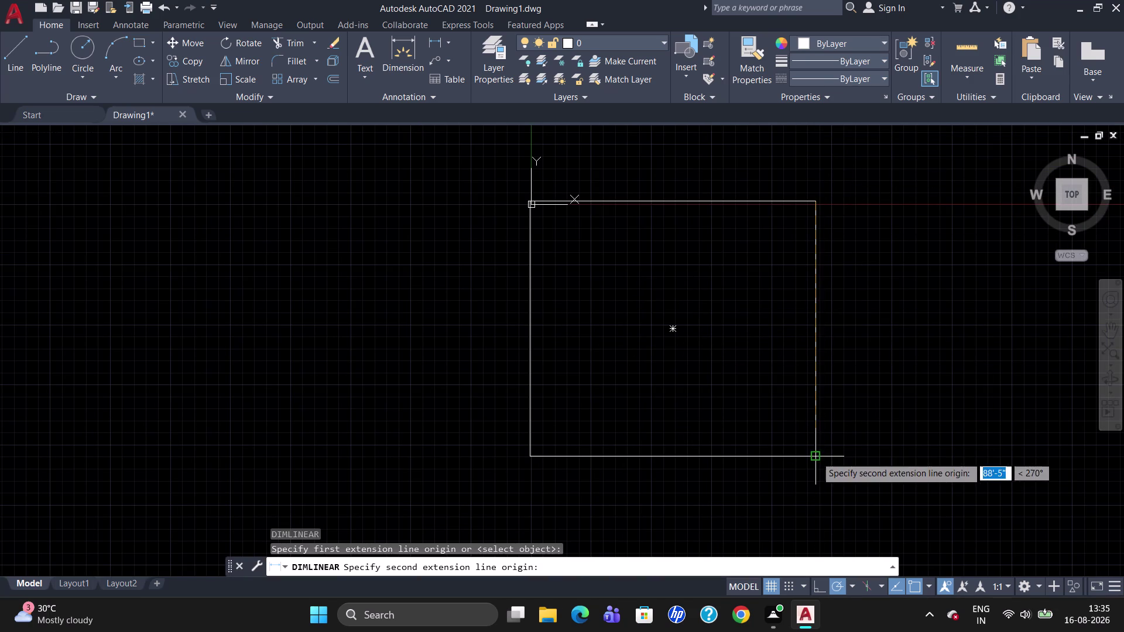
click(816, 457)
click(870, 441)
scroll(up, 3)
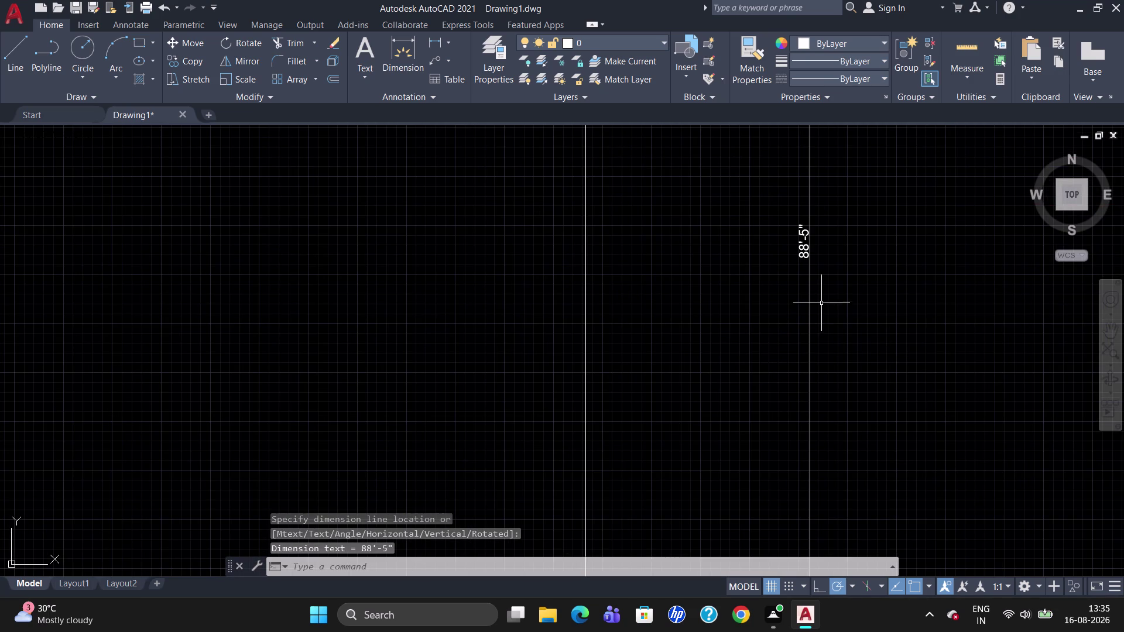
click(810, 302)
key(Delete)
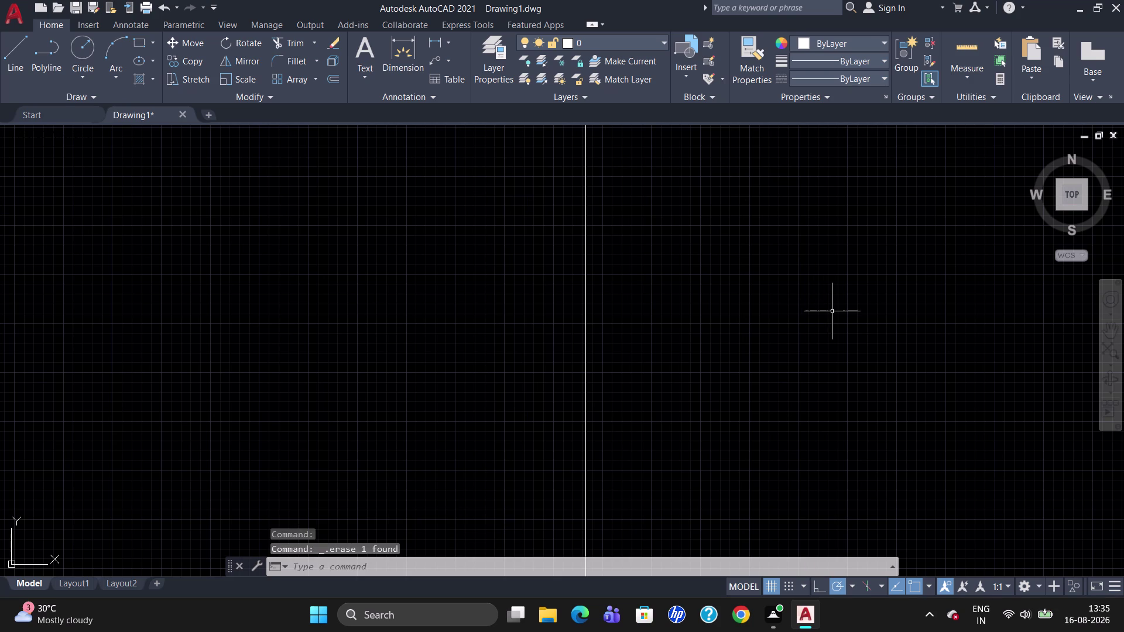
Dimension the bottom edge to confirm 98'-10 1/2", then delete it.
text(DLI)
key(Return)
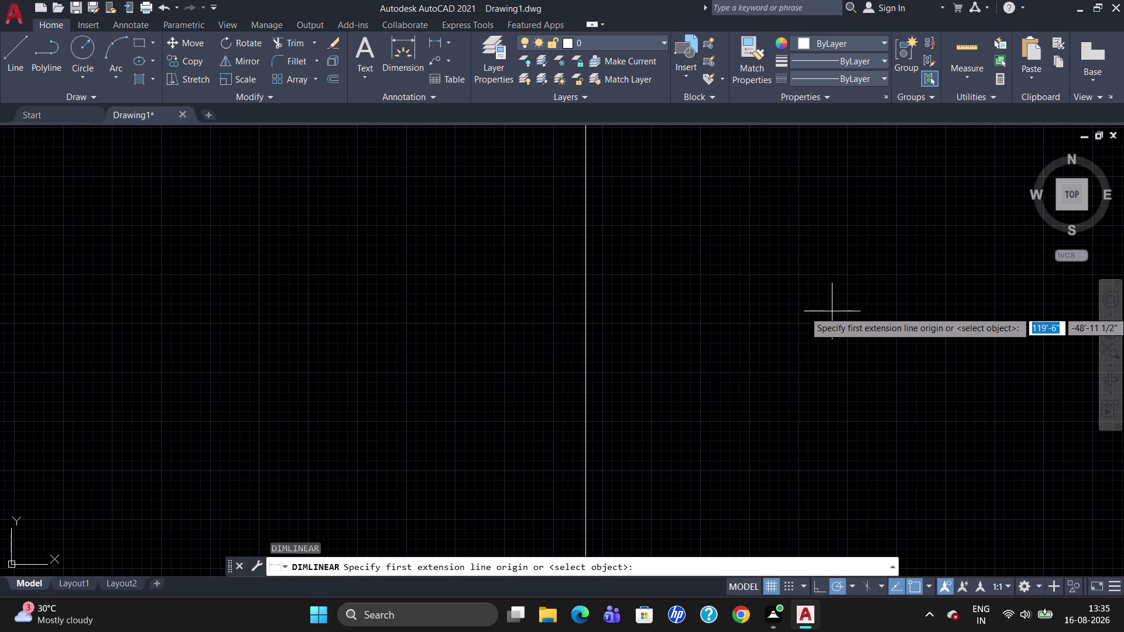
scroll(down, 3)
scroll(up, 3)
scroll(up, 3)
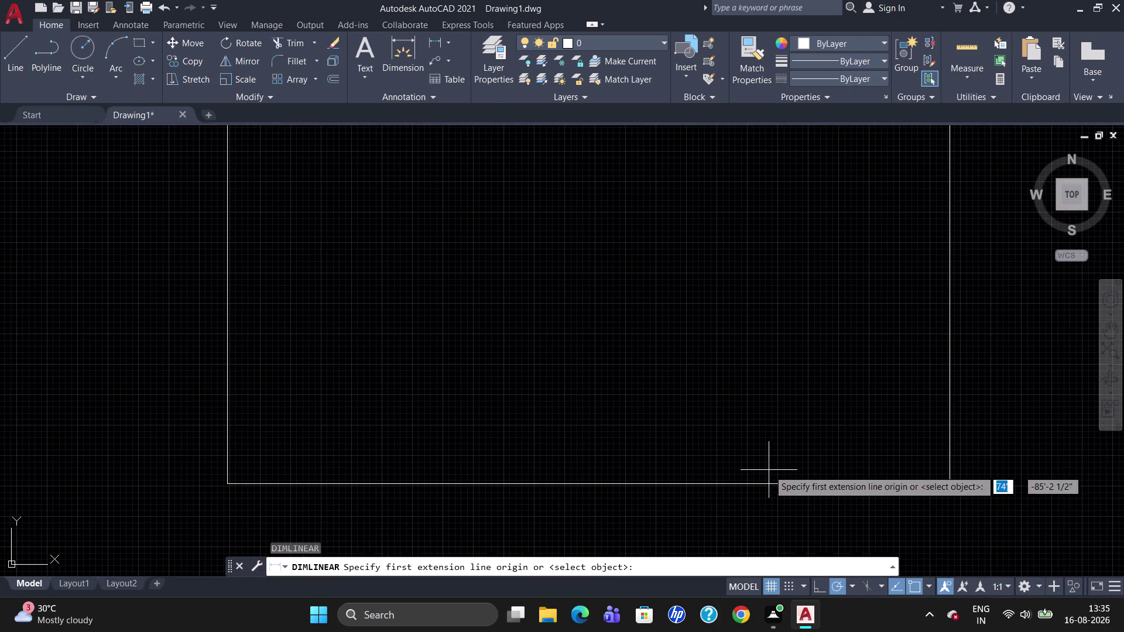
scroll(down, 3)
click(430, 478)
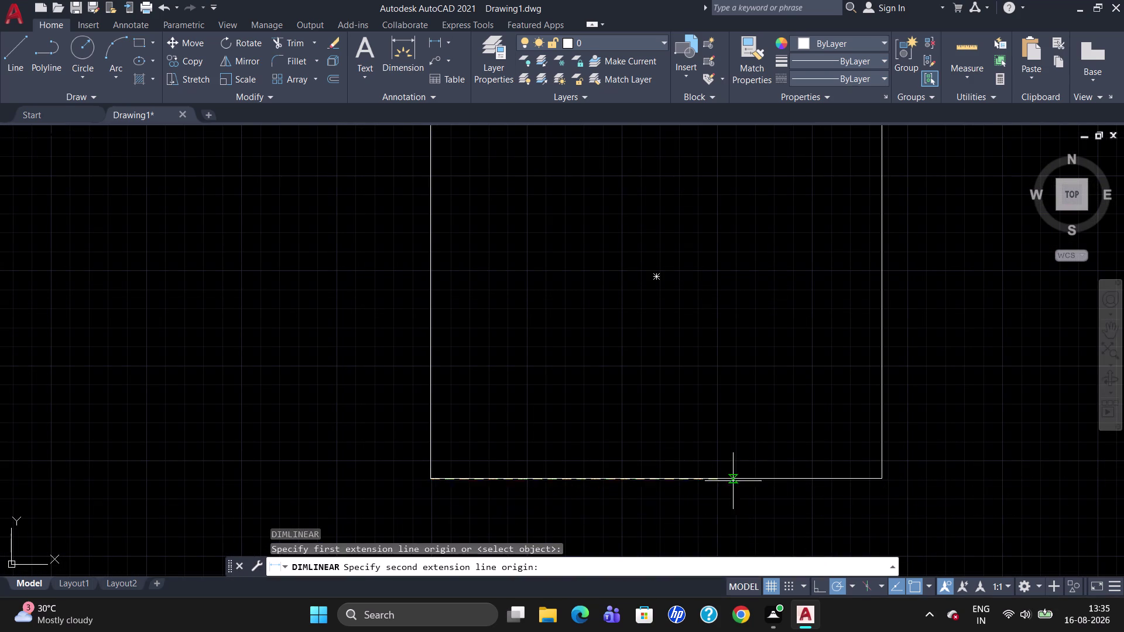
click(883, 480)
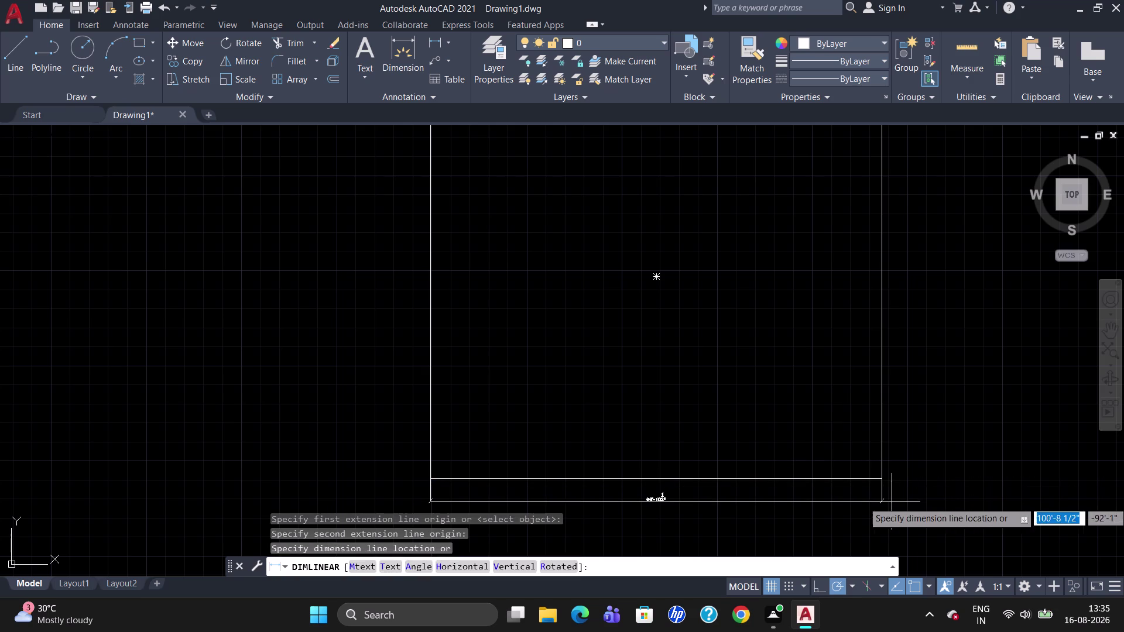
click(892, 502)
scroll(up, 3)
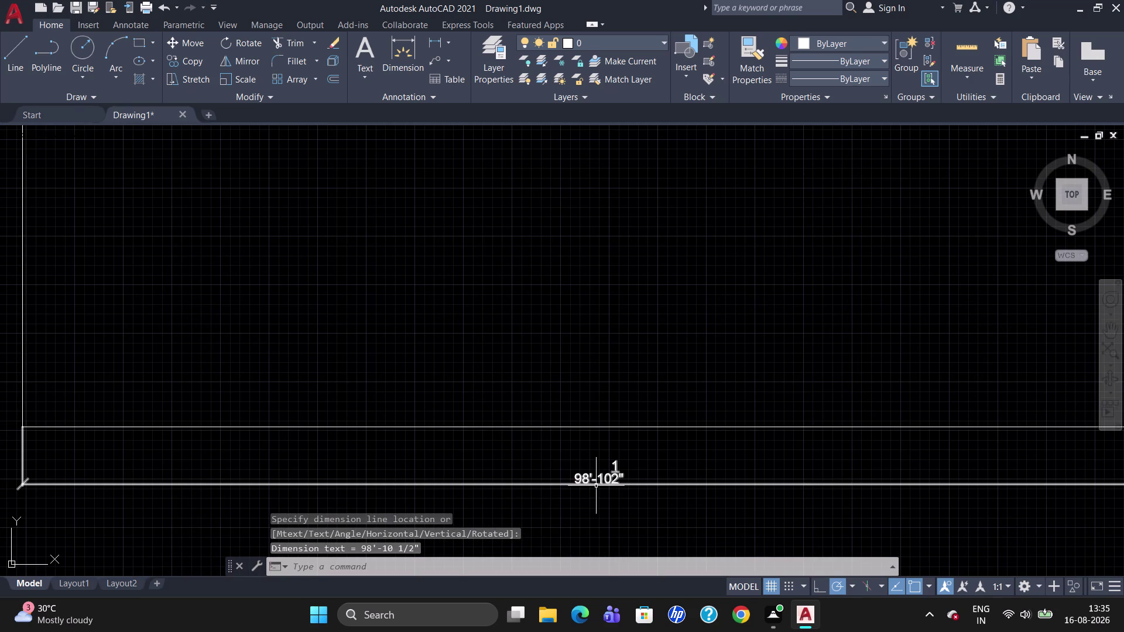
click(595, 482)
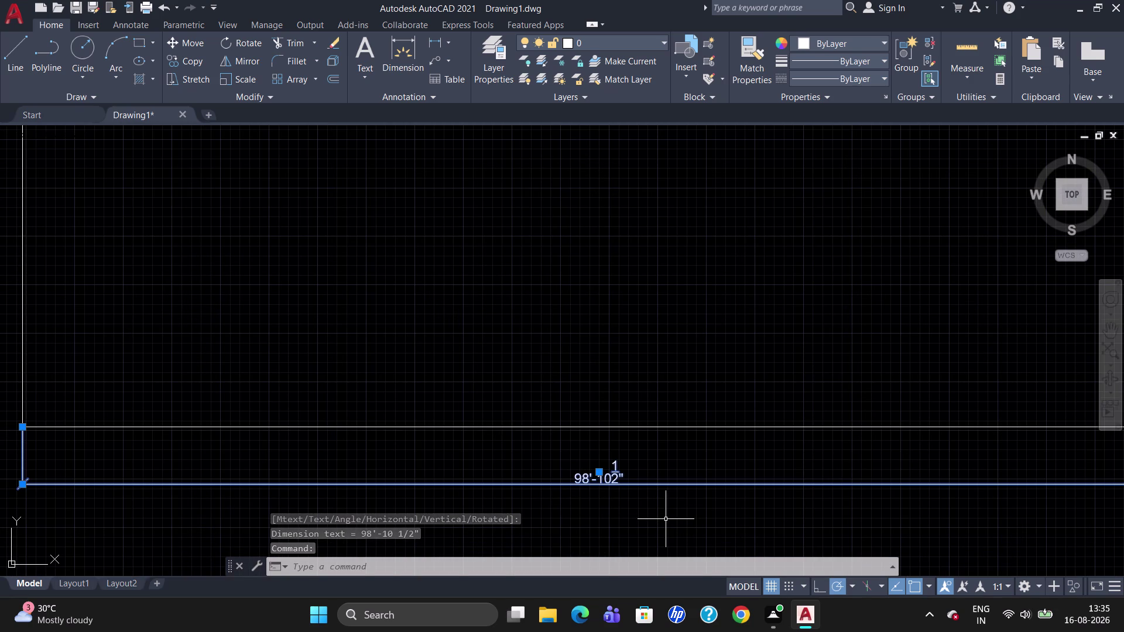
key(Delete)
Try relocating the UCS origin, then cancel the move.
key(Escape)
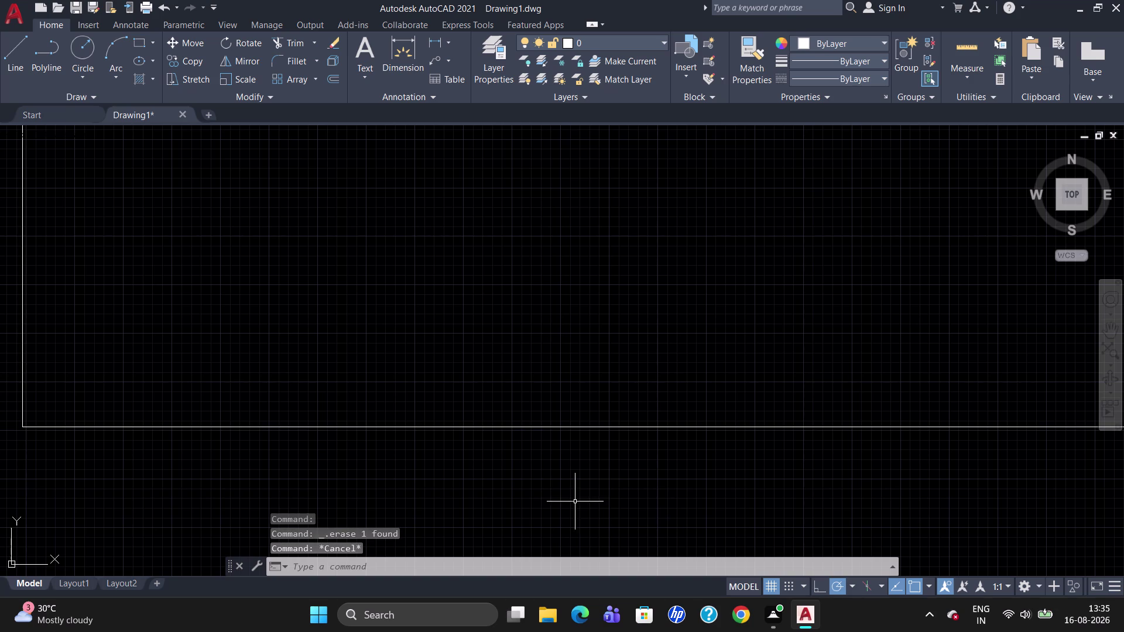
scroll(down, 3)
click(482, 281)
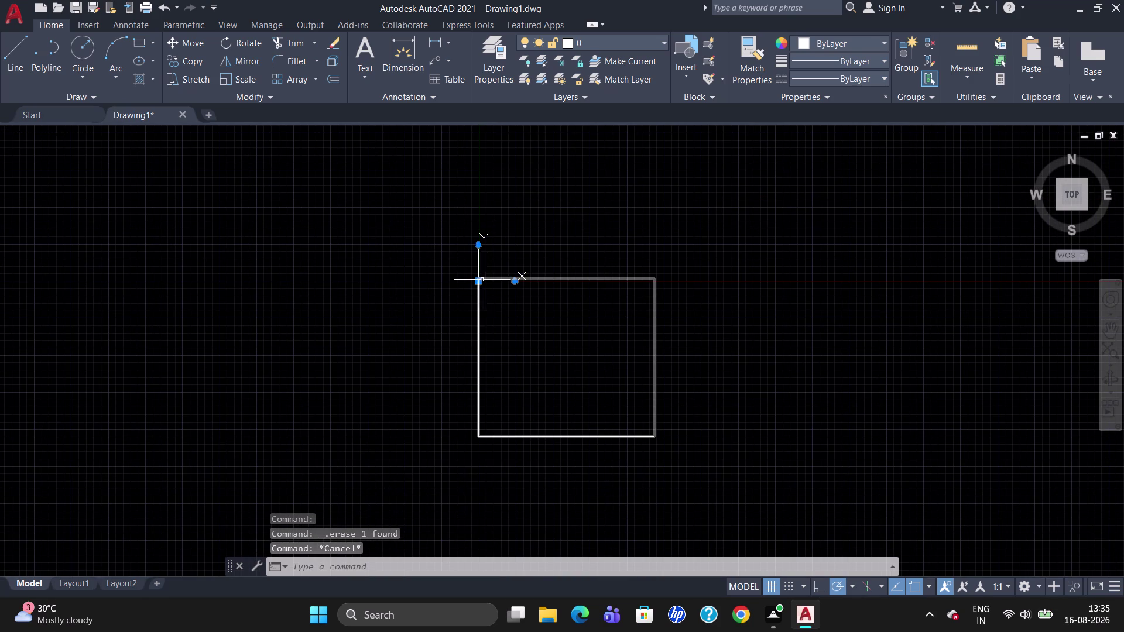
drag(478, 282, 55, 310)
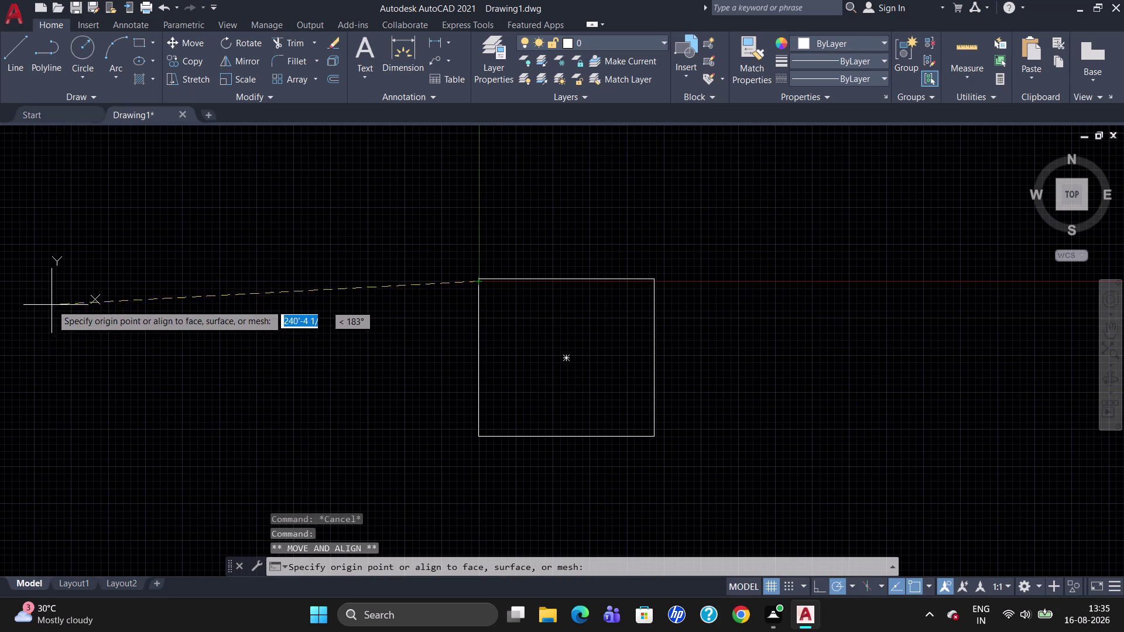
drag(39, 287, 40, 278)
click(53, 299)
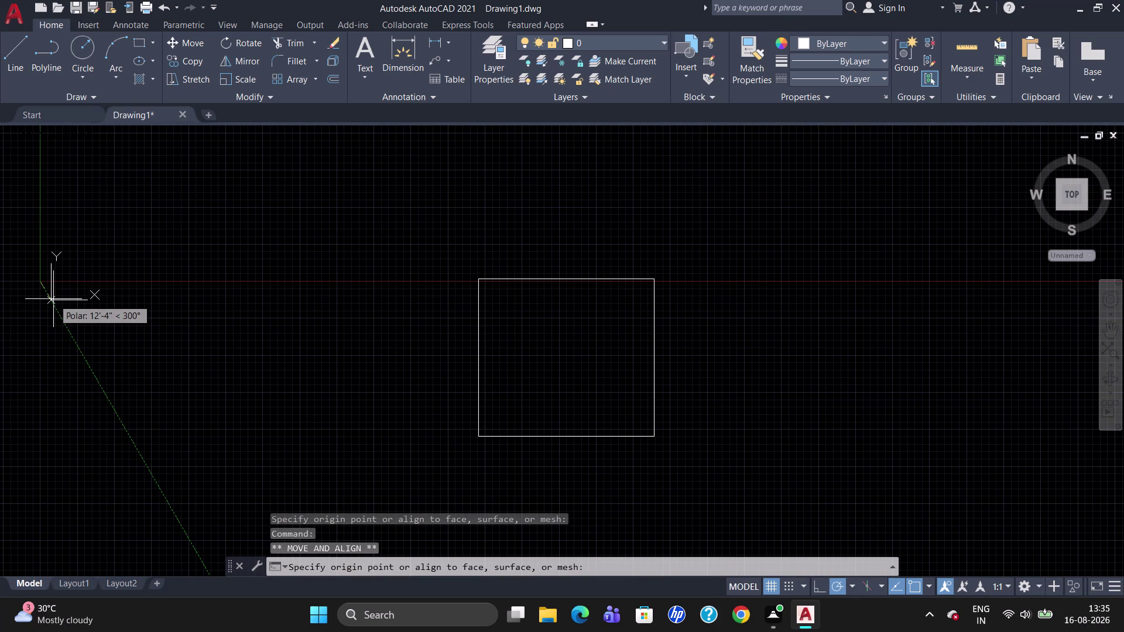
key(Escape)
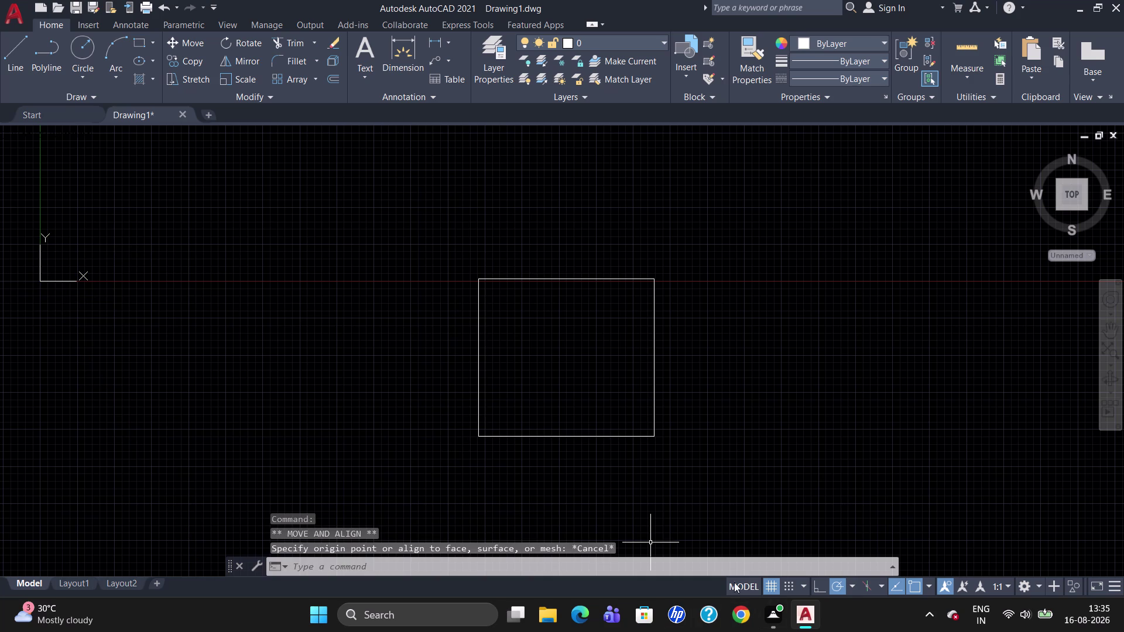
Turn off the drawing grid and reframe the rectangle in view.
click(768, 585)
scroll(up, 3)
scroll(down, 3)
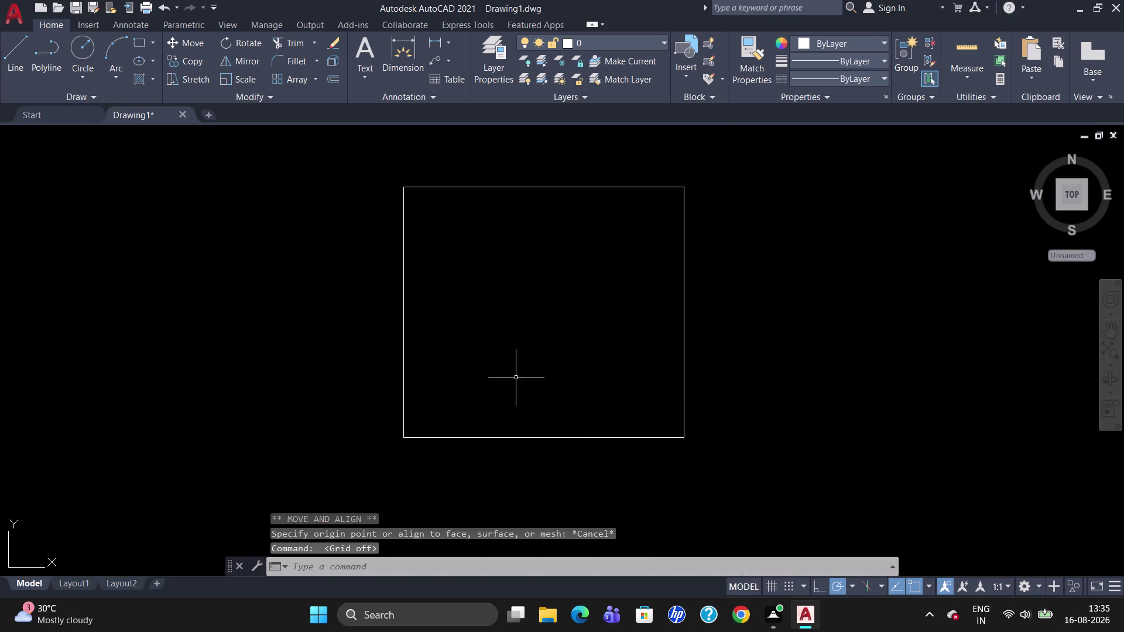
scroll(up, 3)
scroll(down, 3)
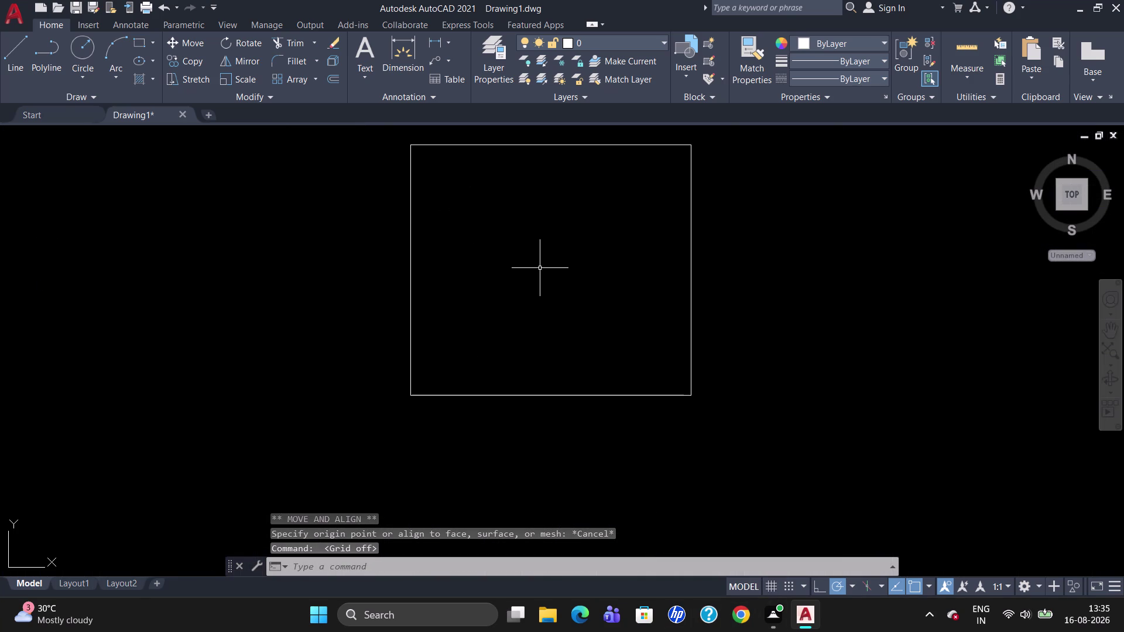
Offset the square inward by 5.5" to create the first inner wall line.
key(o)
key(Return)
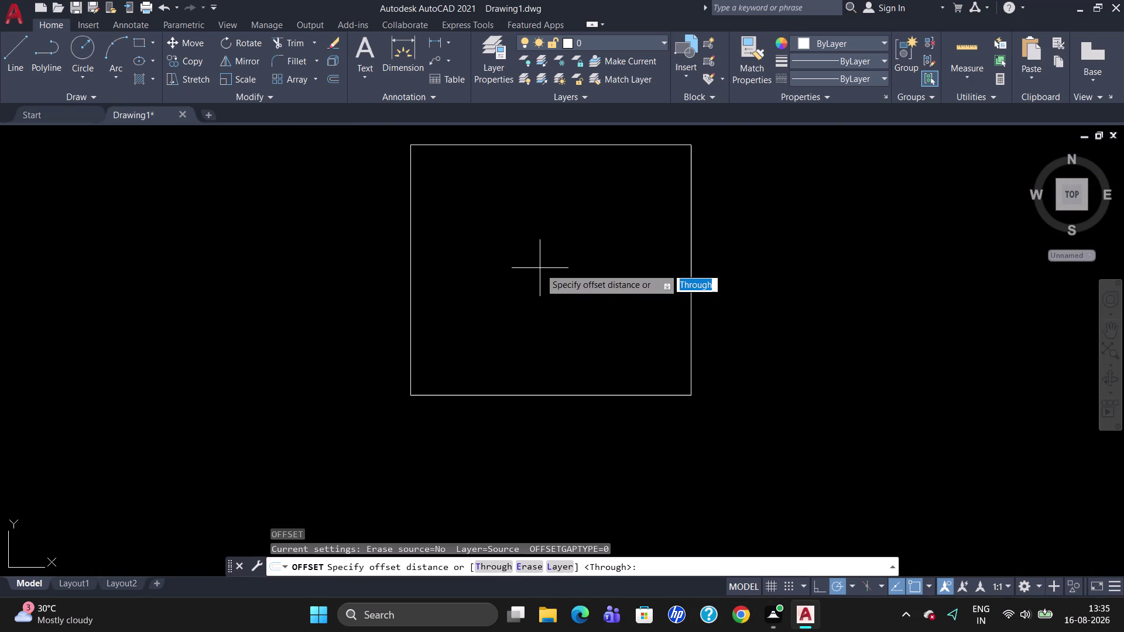
text(5.)
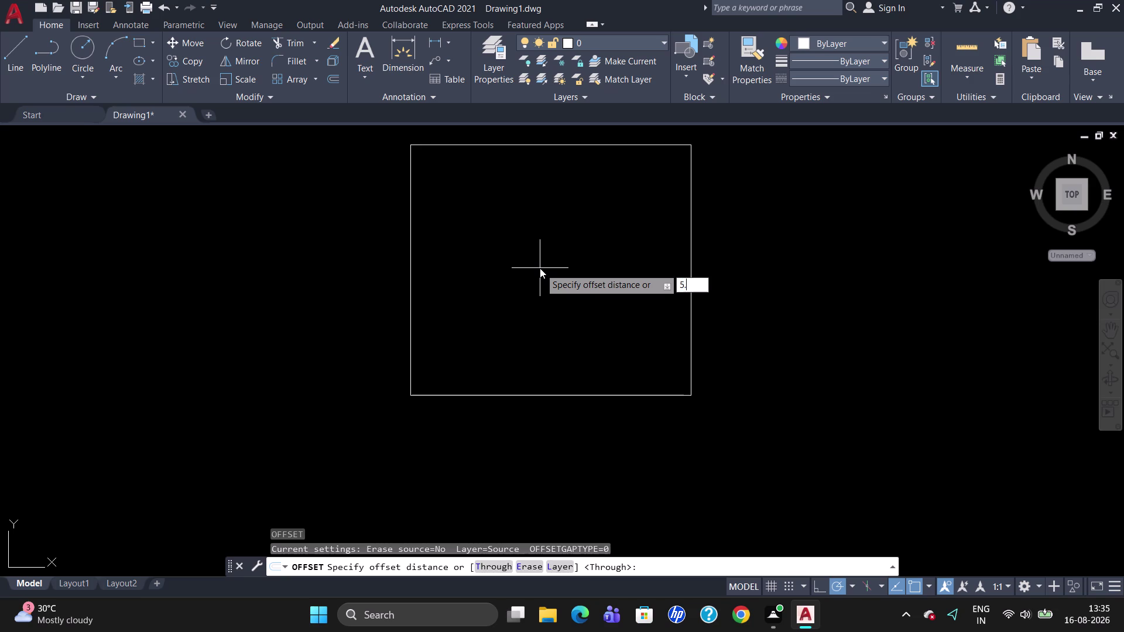
text(5)
key(Return)
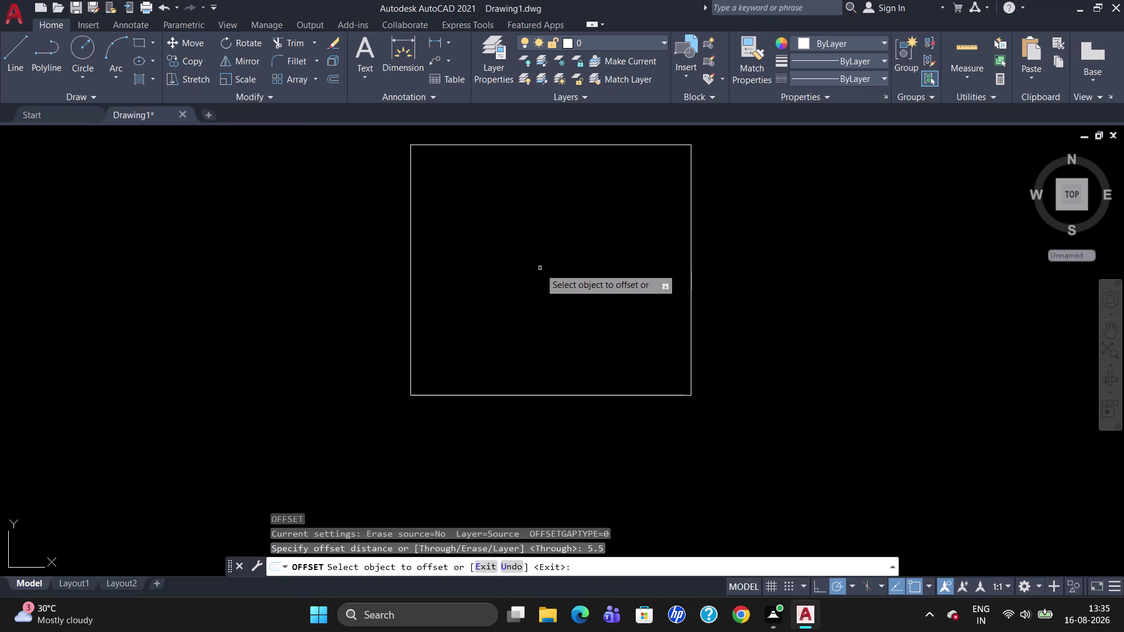
click(525, 145)
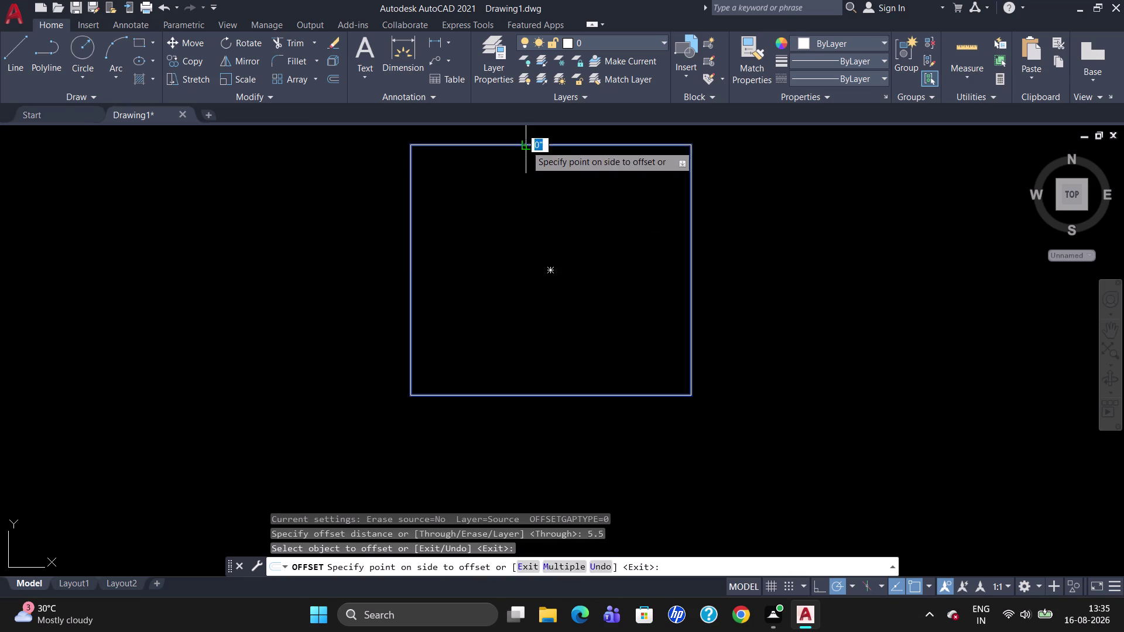
click(527, 155)
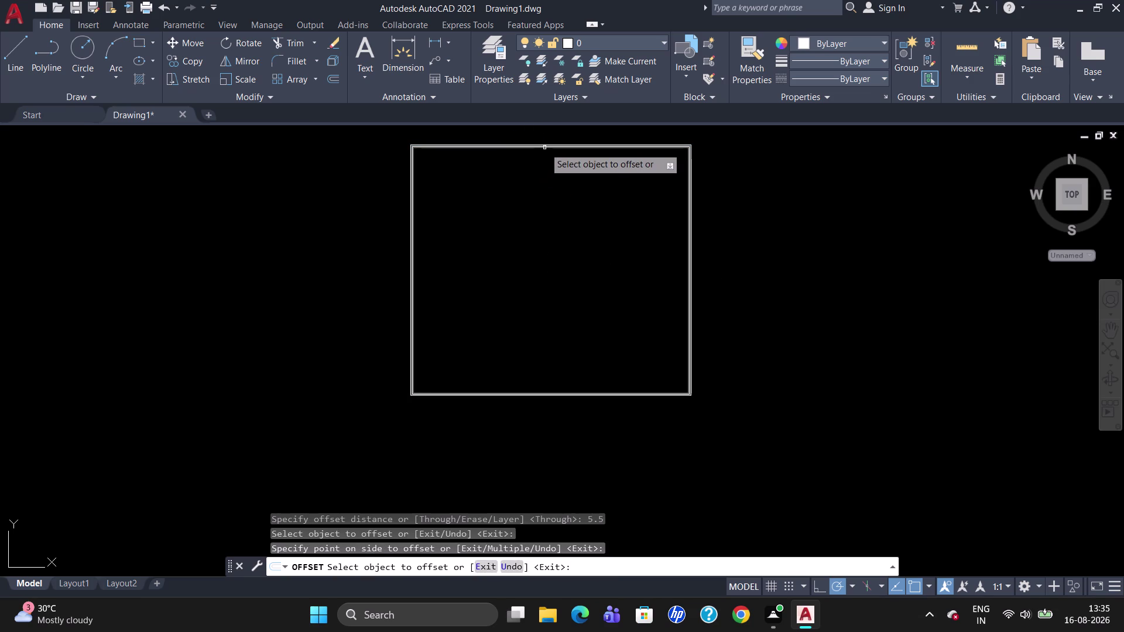
click(545, 148)
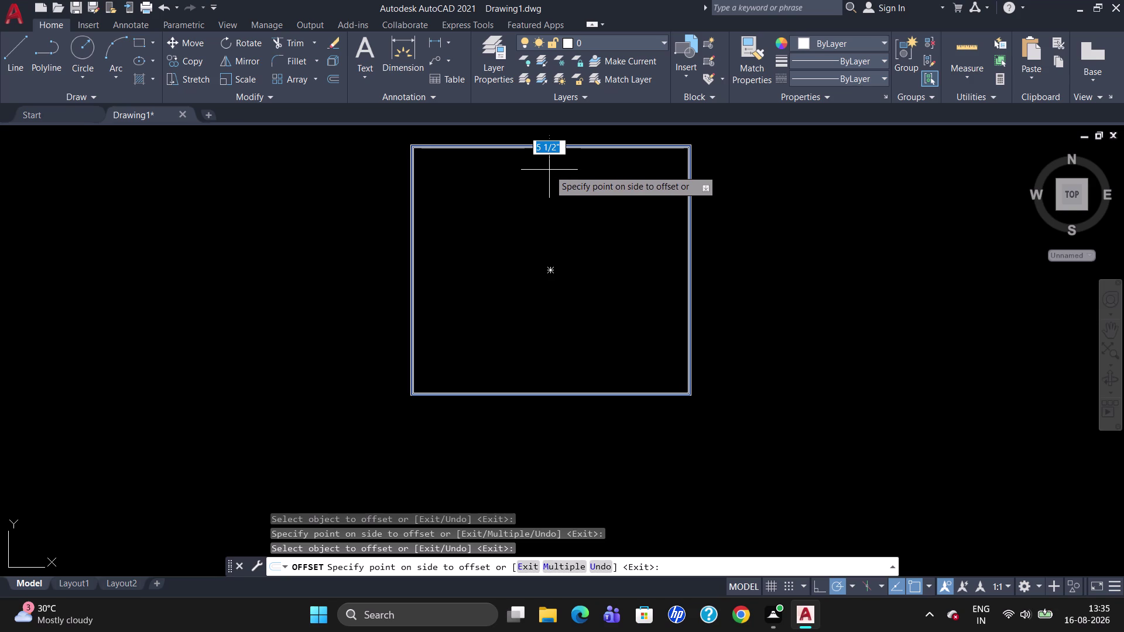
Offset the outline inward by 1'10.75" for the next wall line.
key(1)
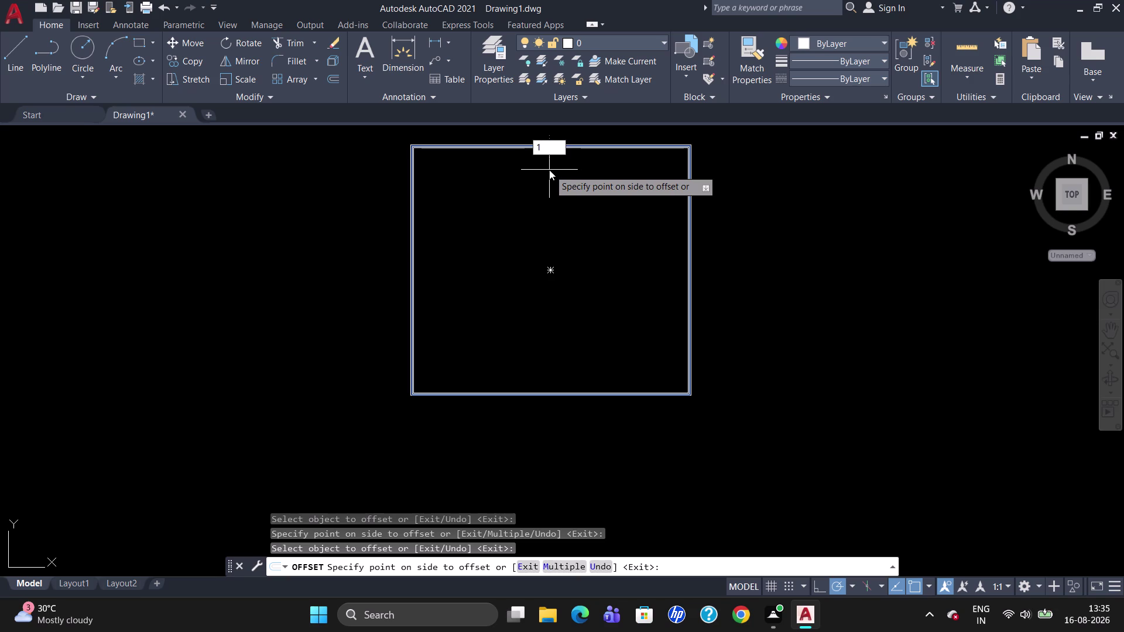
text(')
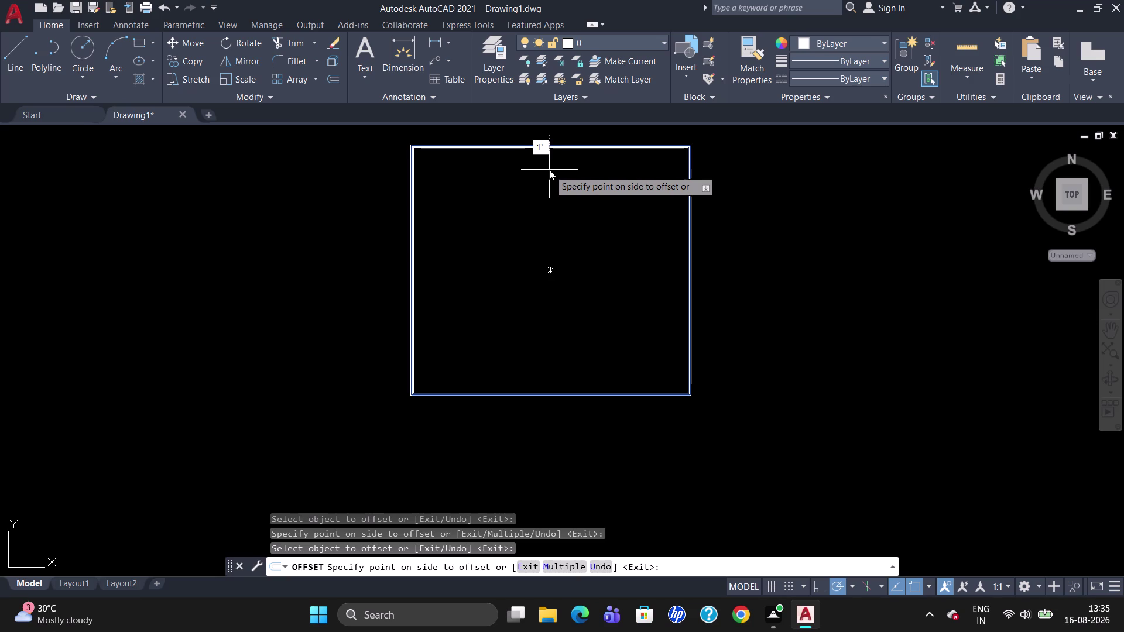
text(1)
text(0.7)
text(5)
key(shift+quotedbl)
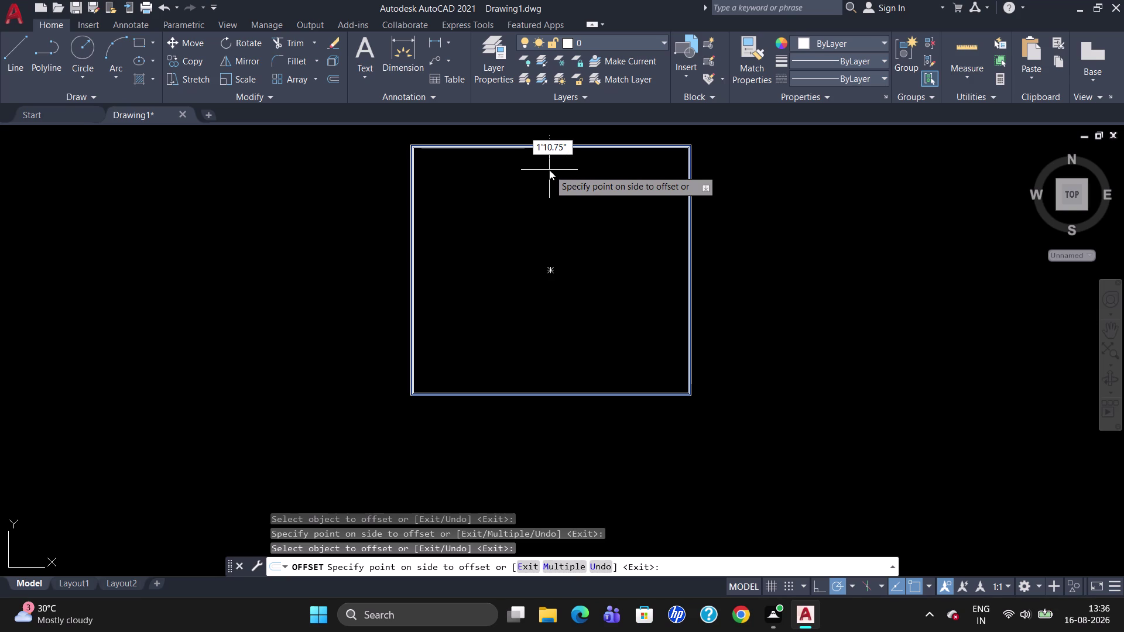
key(Return)
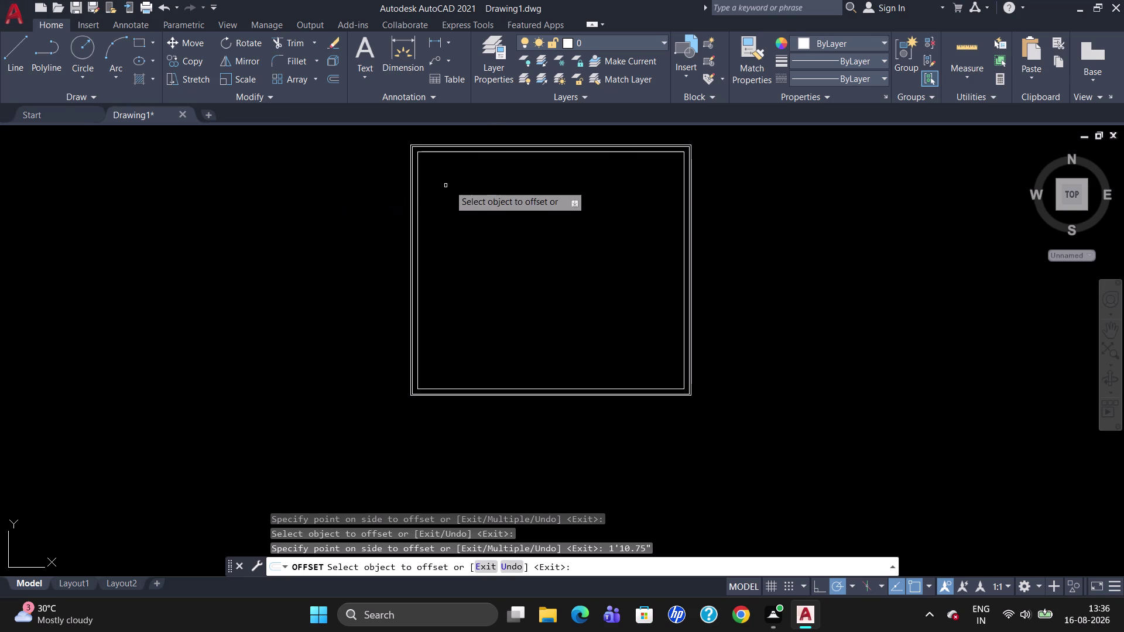
click(481, 152)
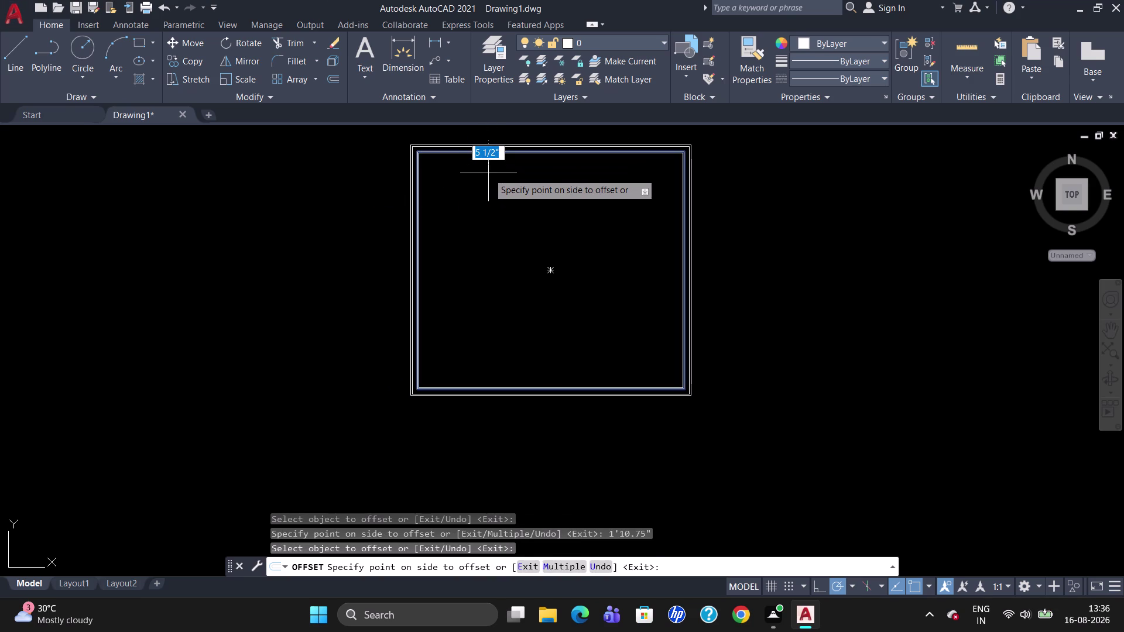
Offset the next outline inward by 9".
text(9")
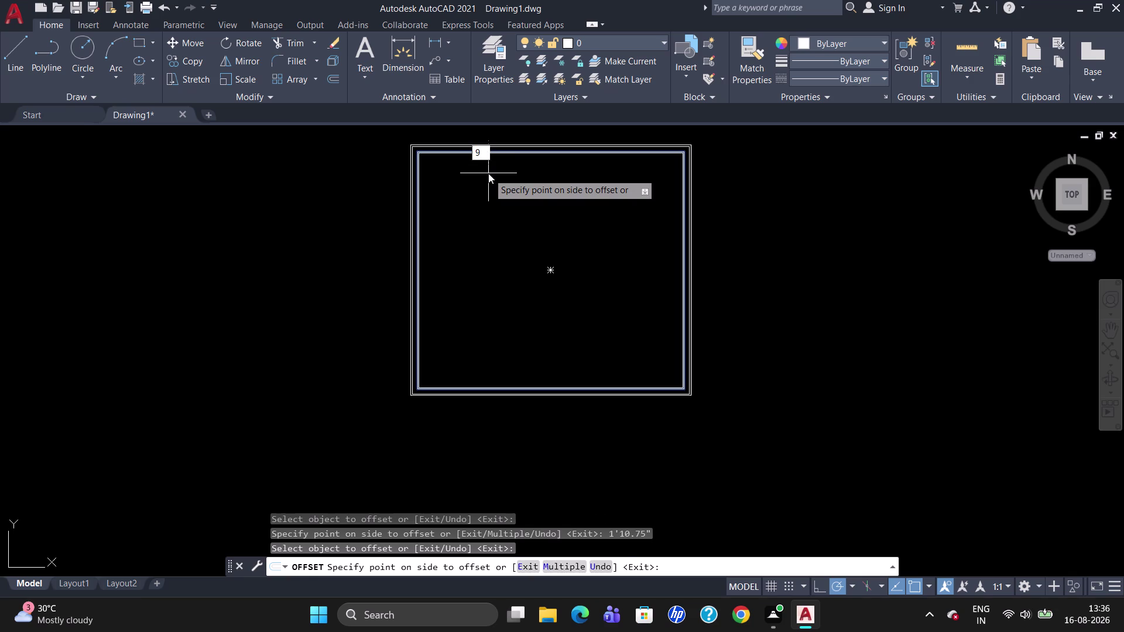
key(Return)
scroll(up, 3)
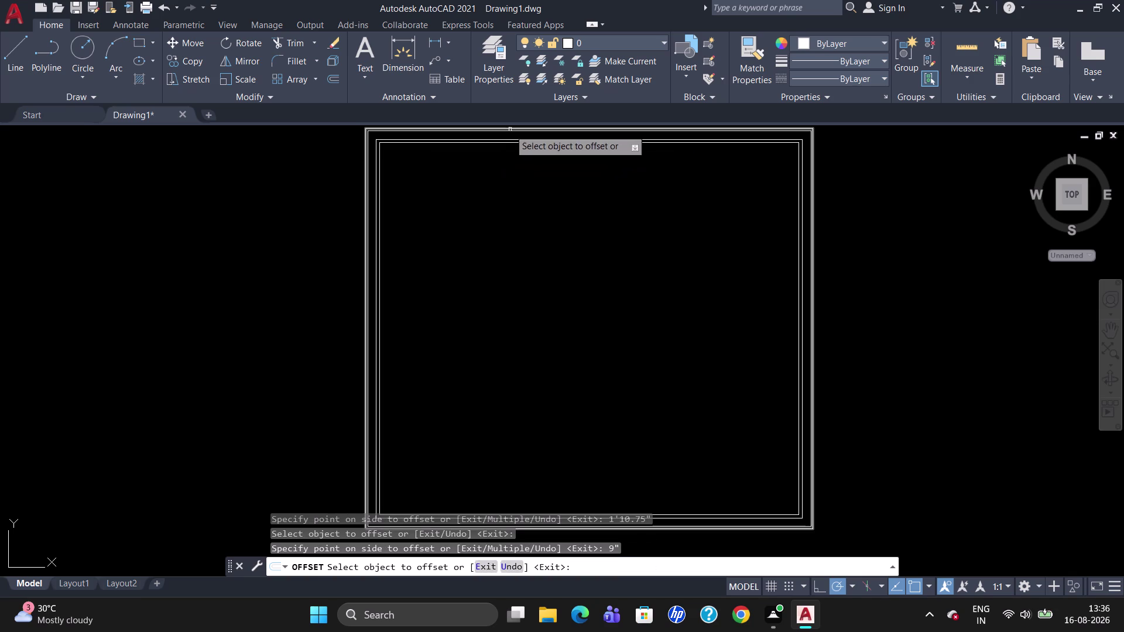
click(491, 144)
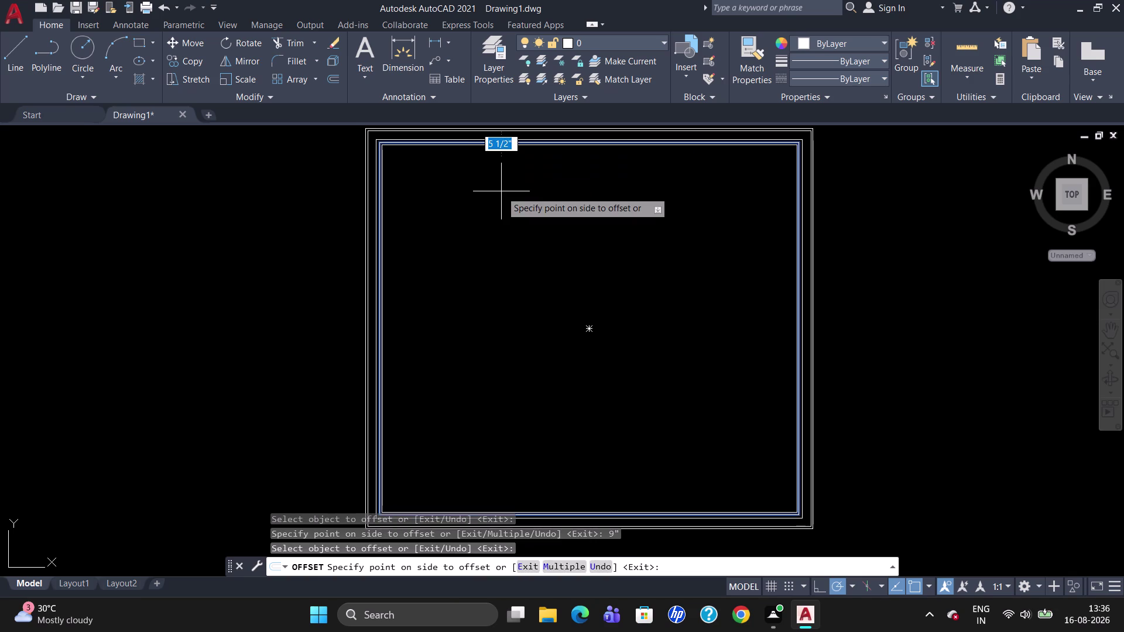
Create the innermost outline with a 1'10.75" offset and end OFFSET.
key(1)
key(apostrophe)
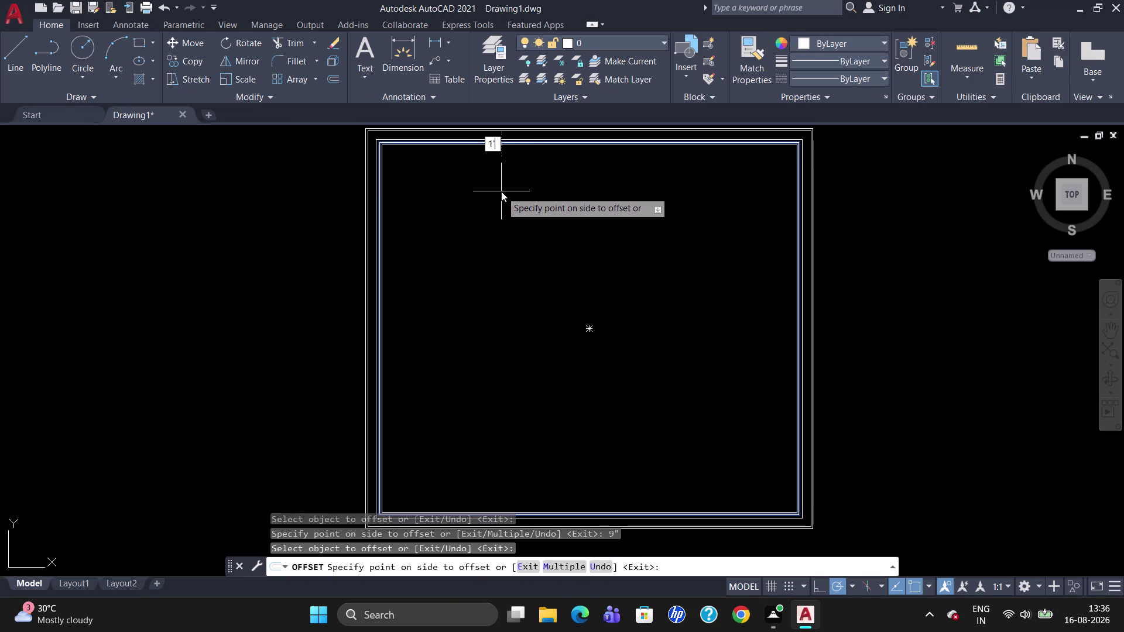
text(10.)
text(75)
key(shift+quotedbl)
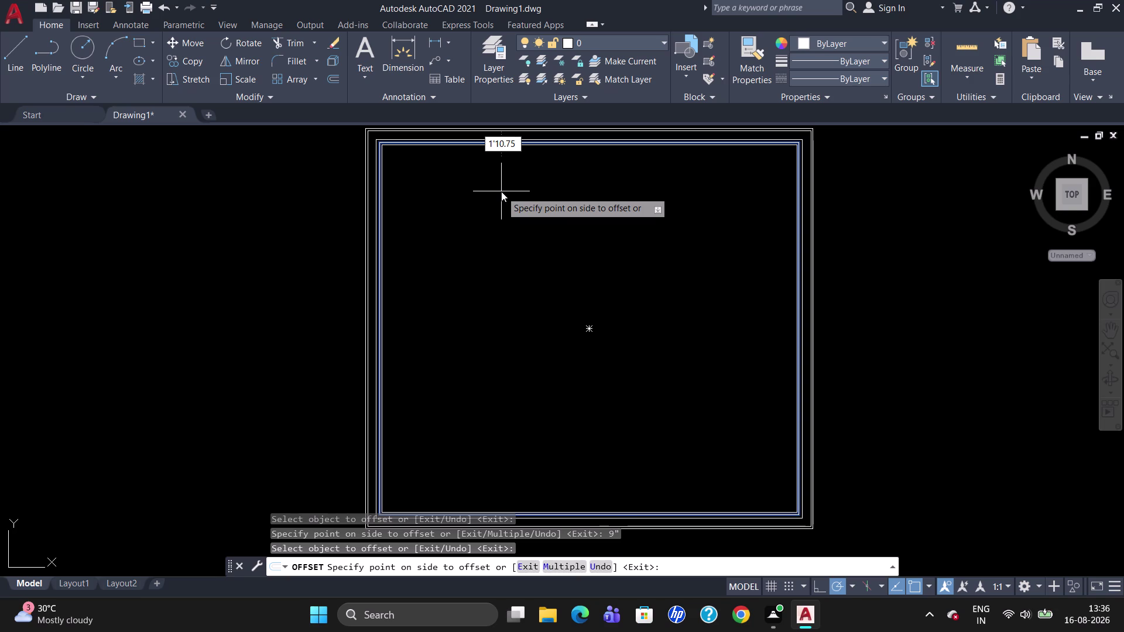
key(Return)
key(Escape)
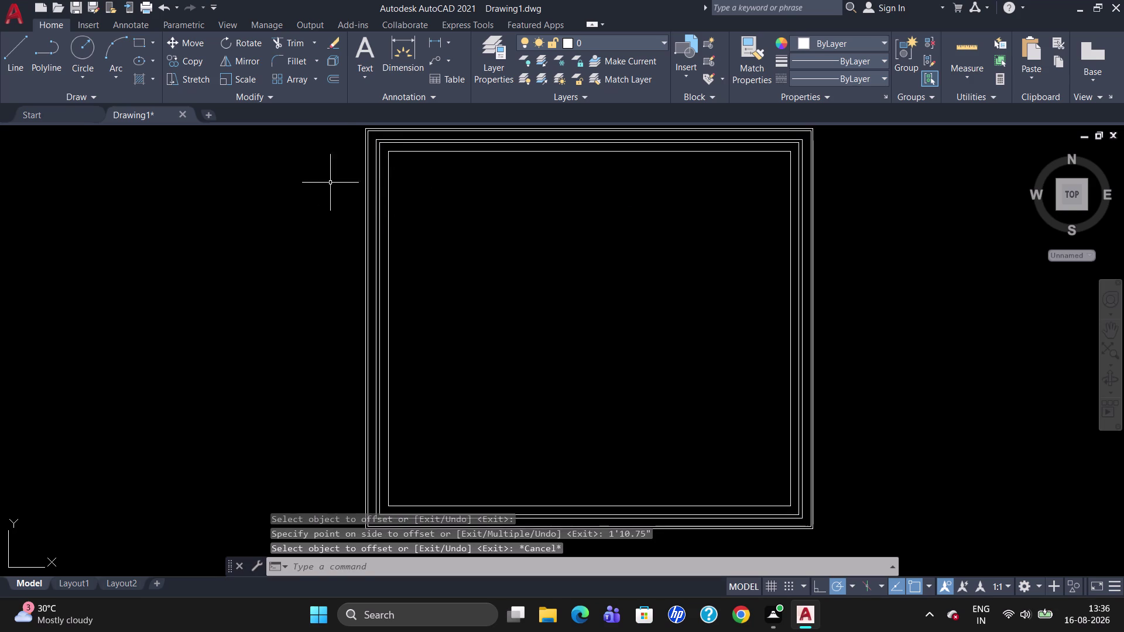
scroll(up, 3)
scroll(down, 3)
scroll(up, 3)
scroll(down, 3)
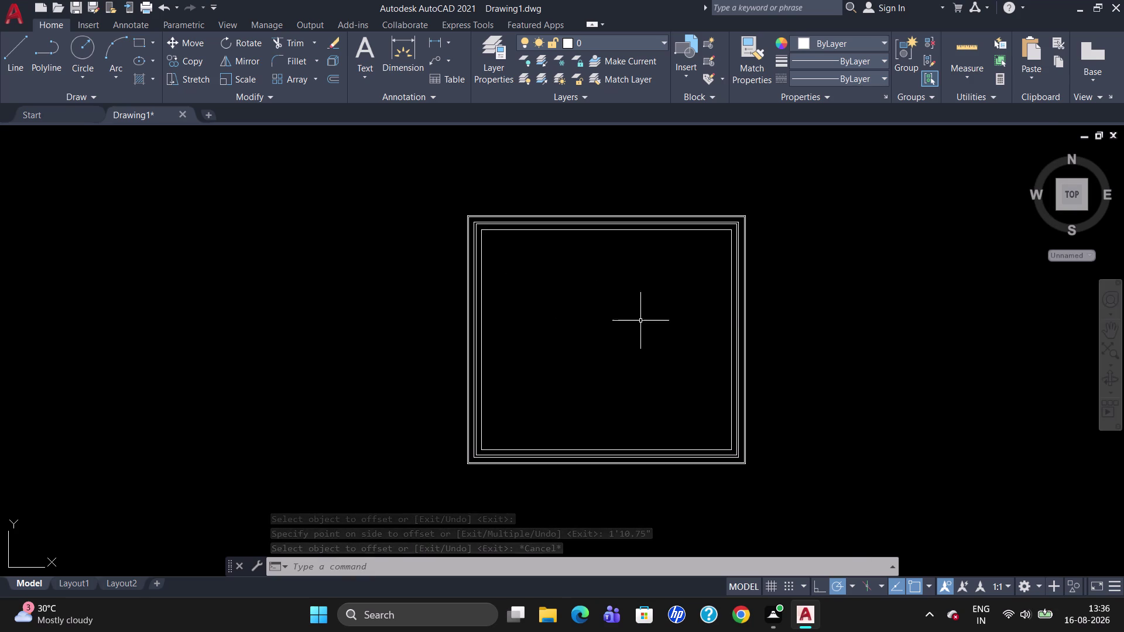
scroll(up, 3)
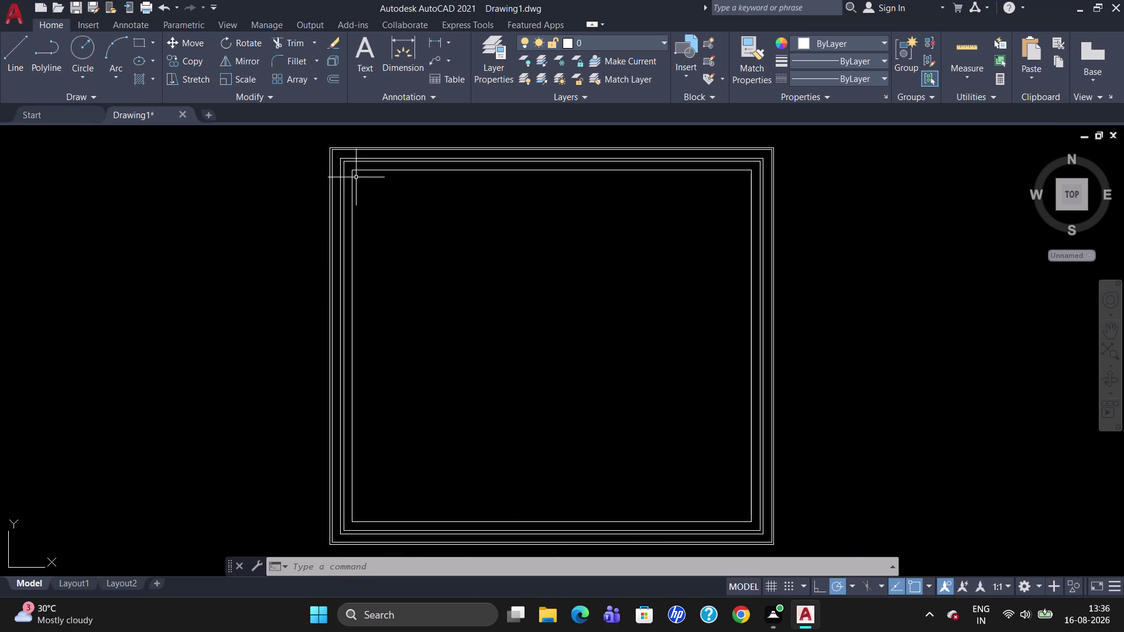
click(482, 168)
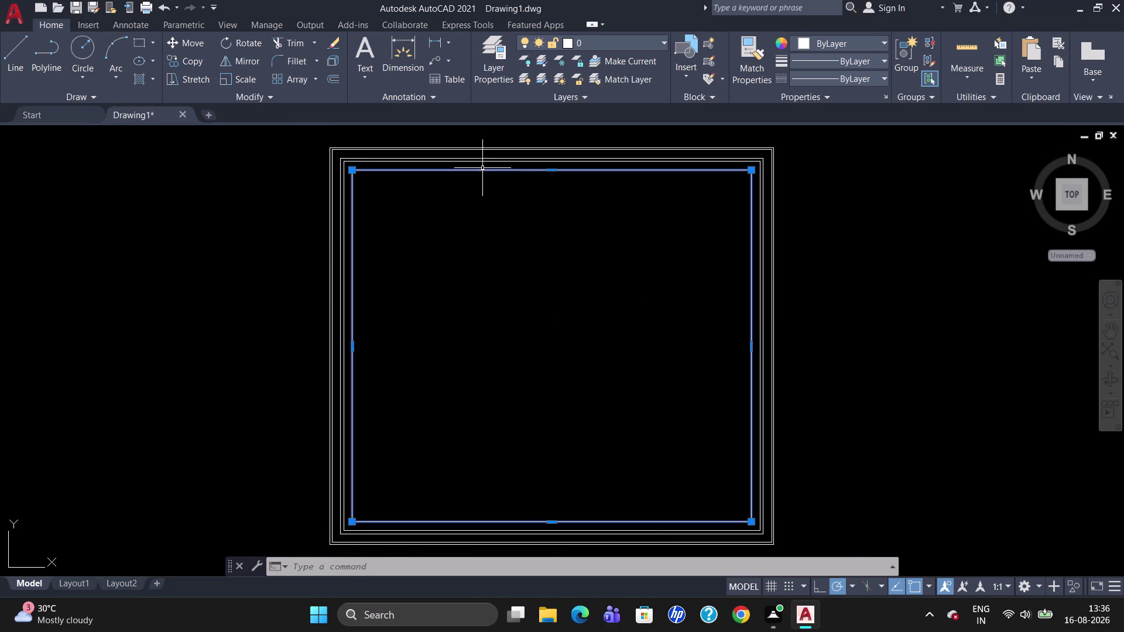
key(x)
key(Return)
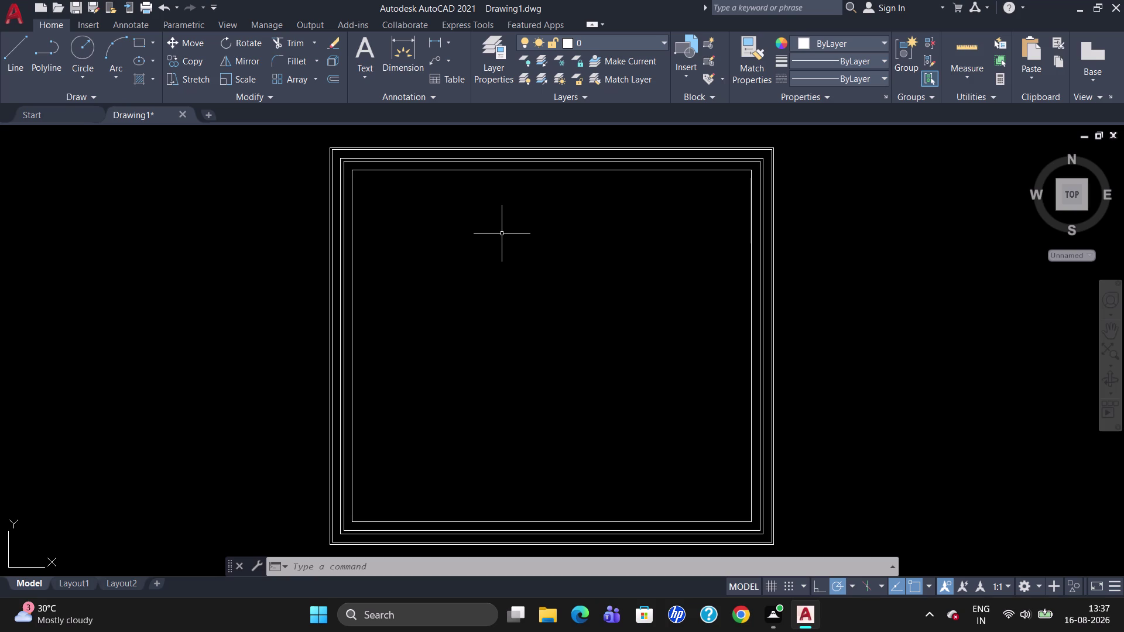
Start a line 41'3.5" along the inner top wall, tracked from the inner wall corner.
key(l)
key(Return)
text(T)
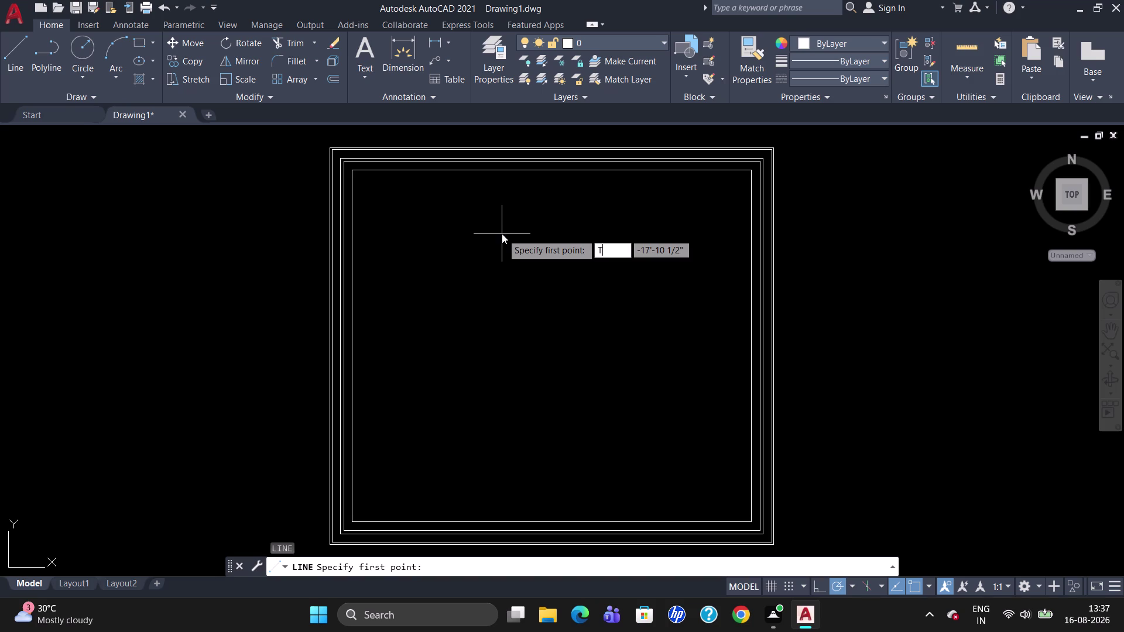
text(K)
key(Return)
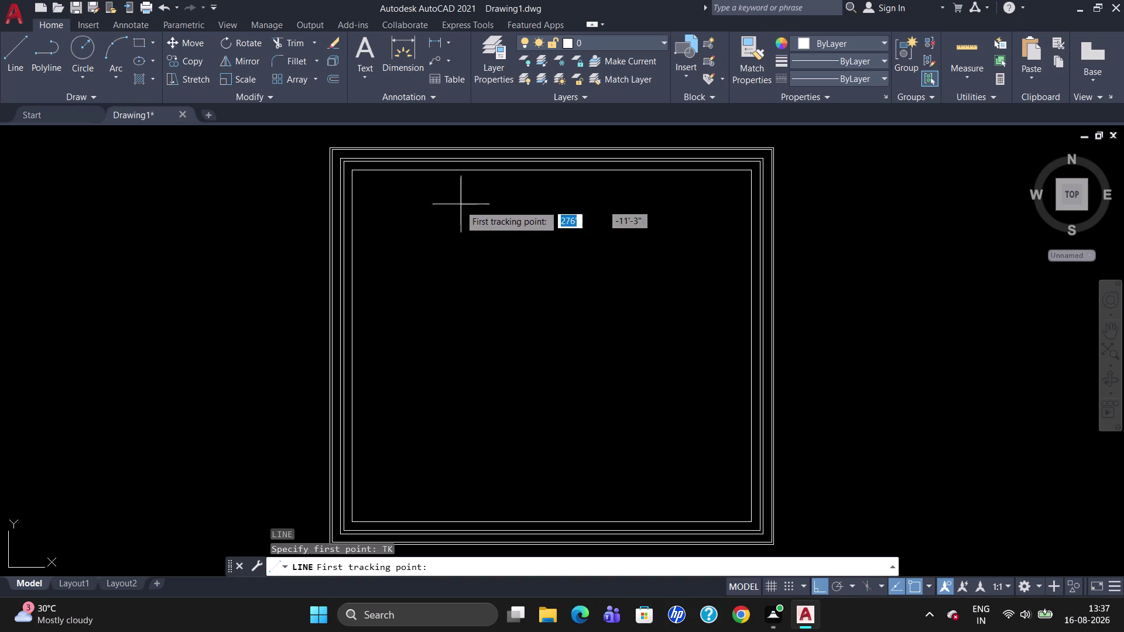
click(350, 174)
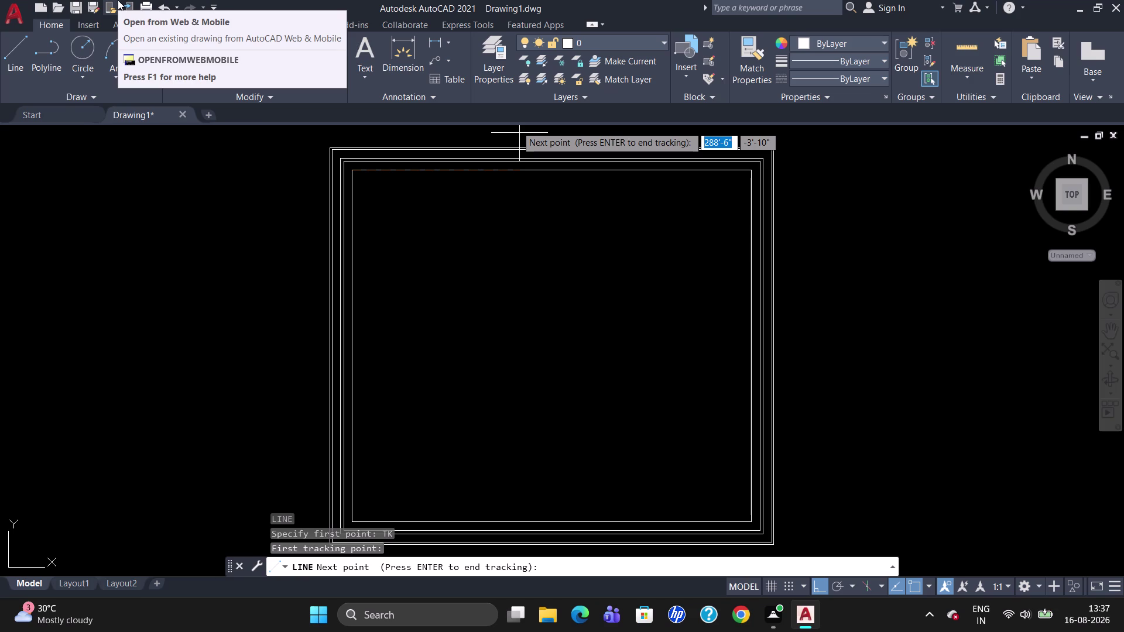
text(41')
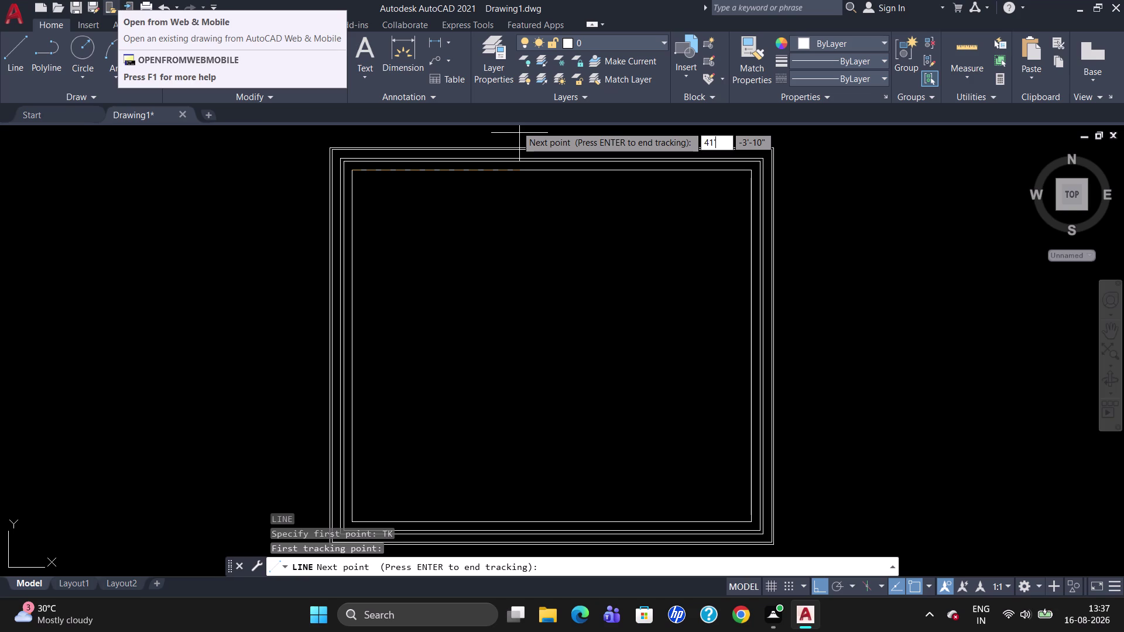
text(35)
key(BackSpace)
text(.5")
key(Return)
key(Return)
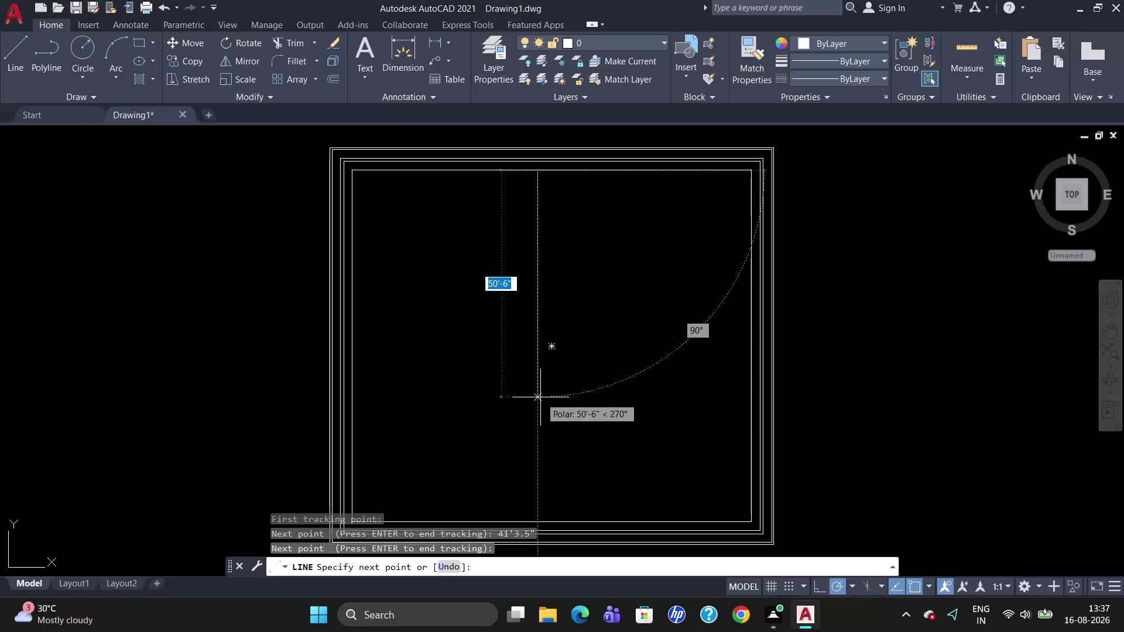
Draw the vertical partition 35'7.5" down from the inner top wall.
key(3)
key(5)
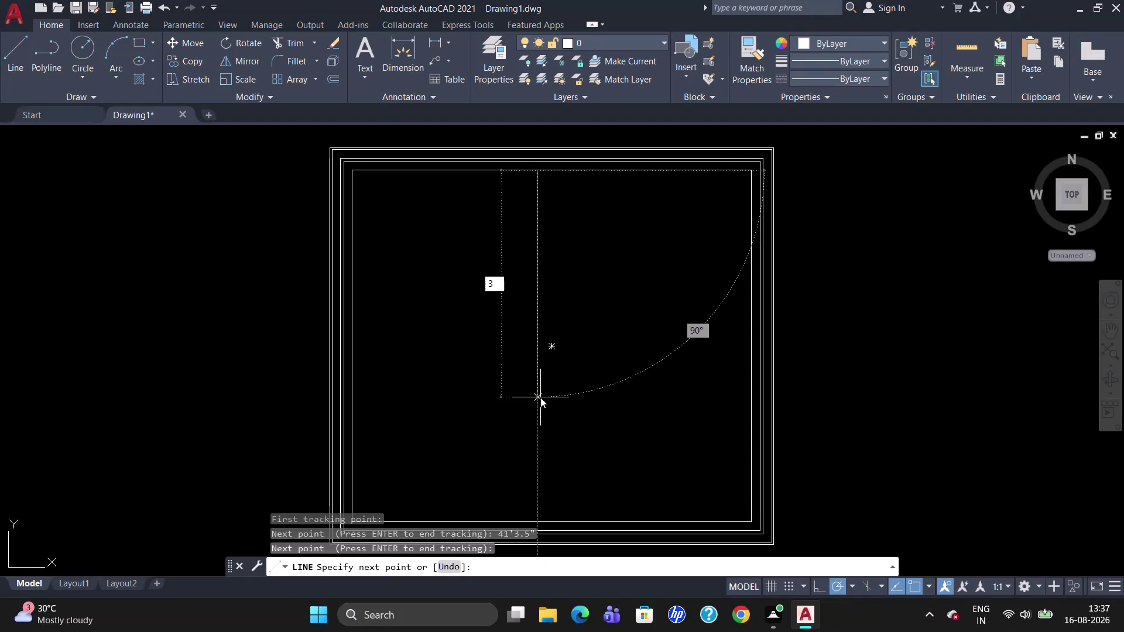
key(apostrophe)
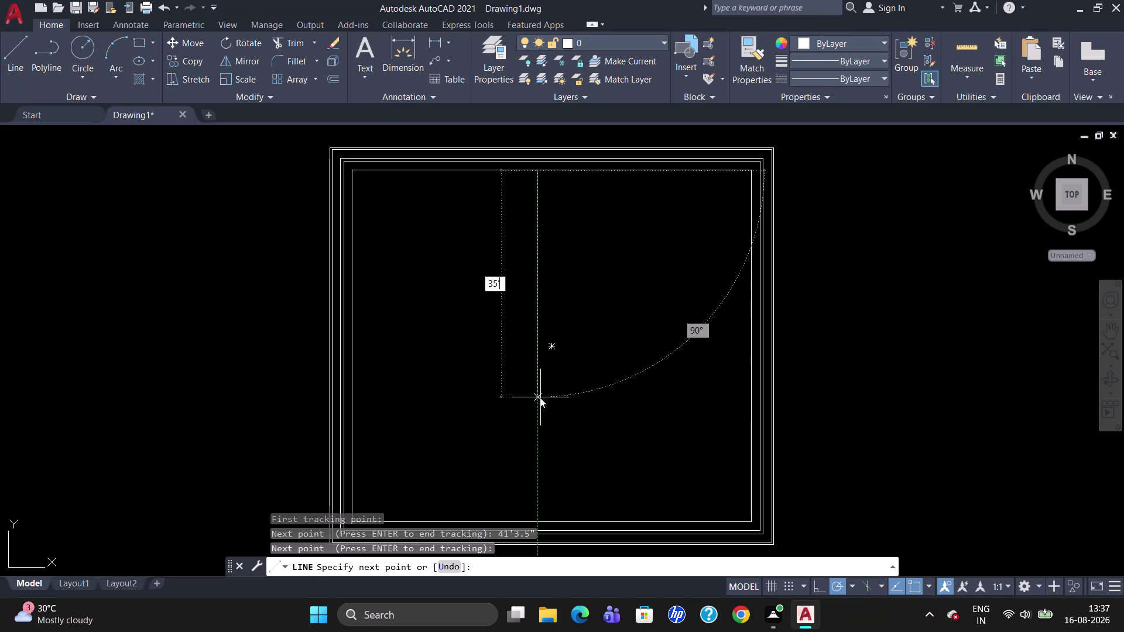
text(7.)
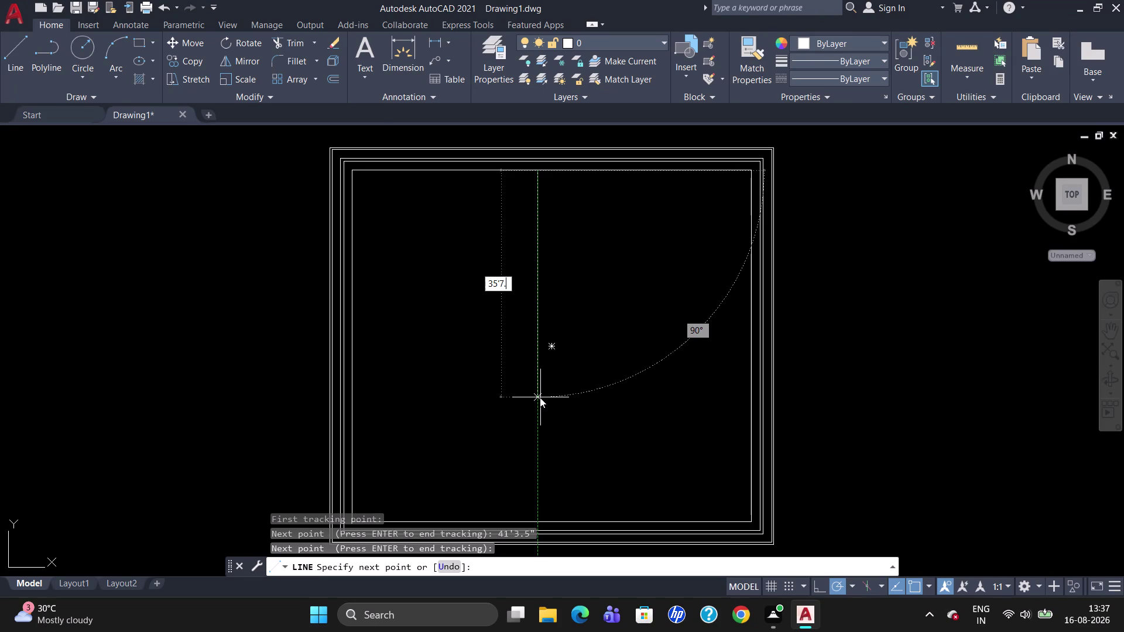
text(5")
key(Return)
key(Return)
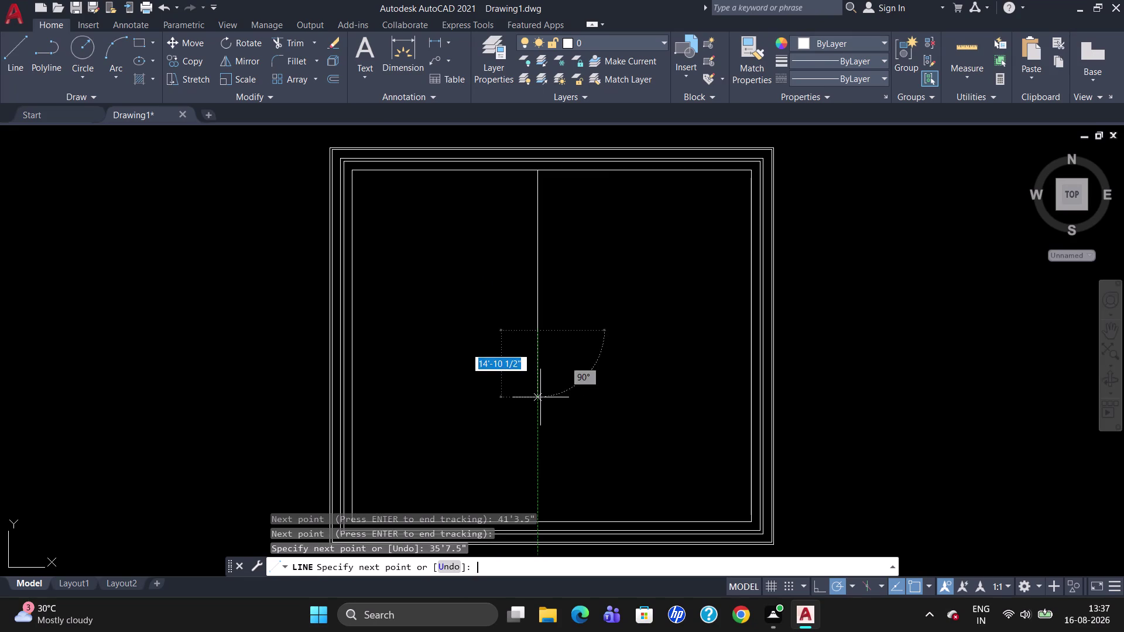
scroll(up, 3)
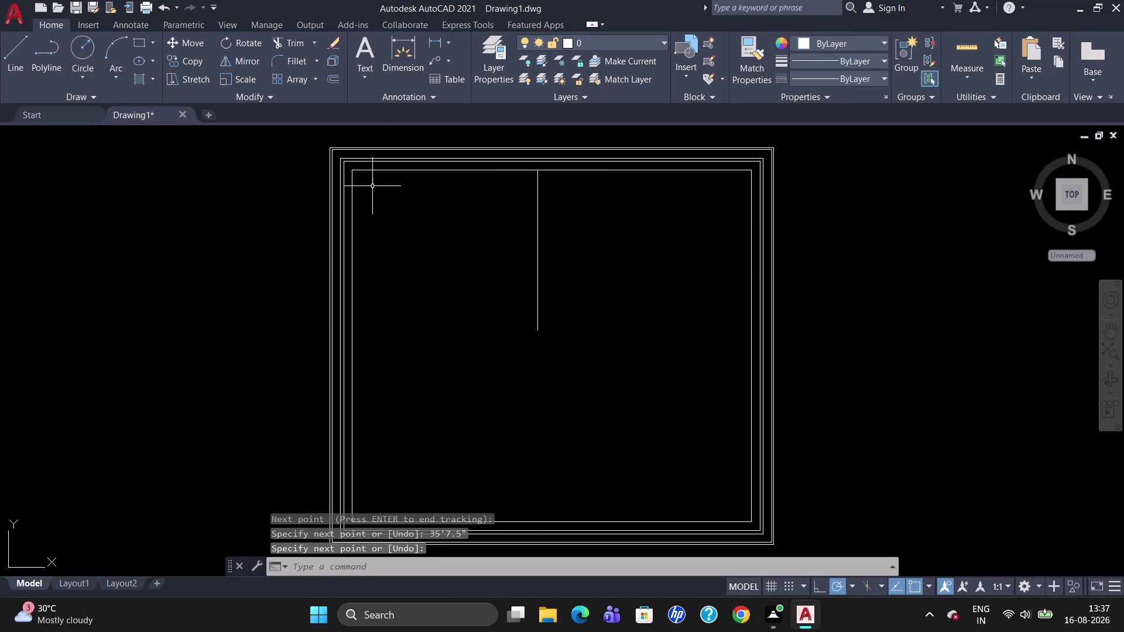
scroll(down, 3)
scroll(up, 3)
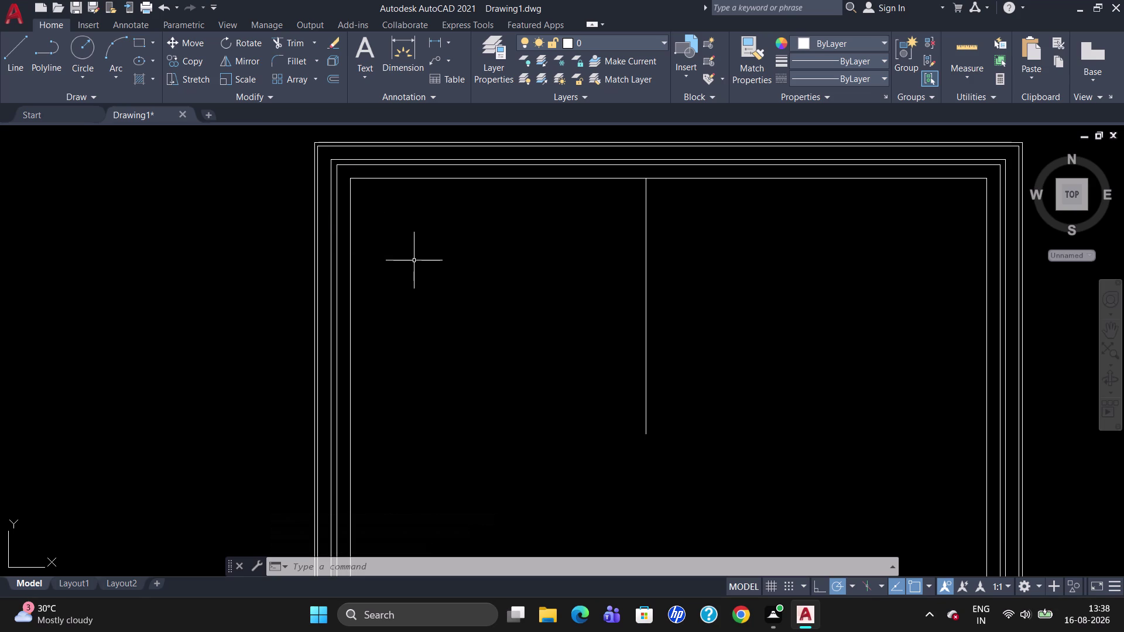
Draw the horizontal partition from the room corner to the inner left wall.
key(l)
key(Return)
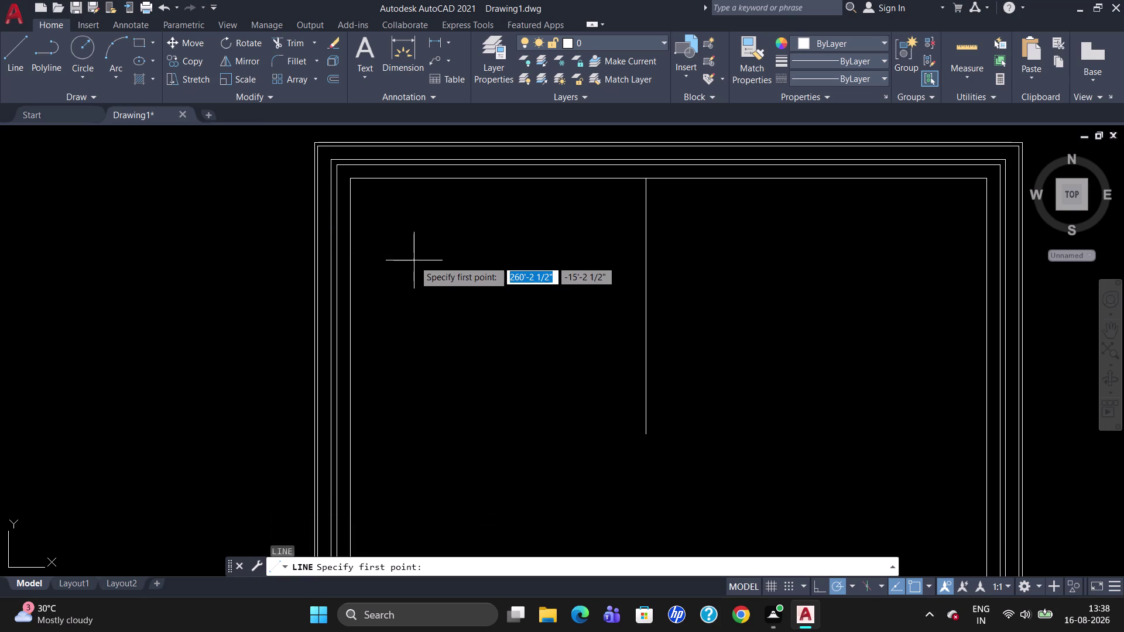
click(649, 433)
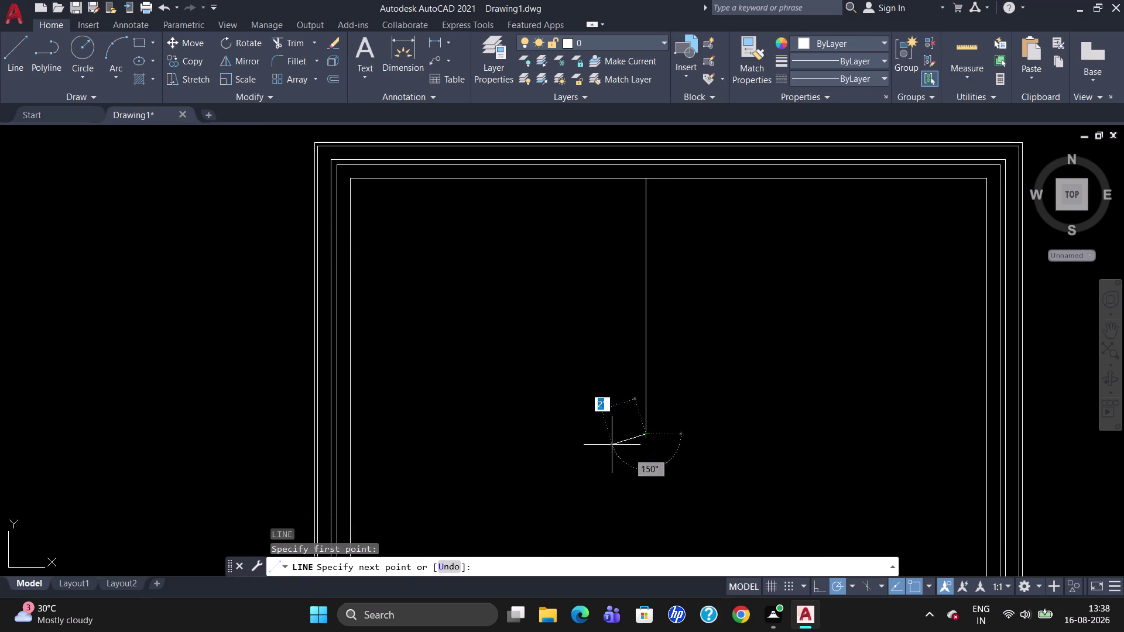
click(350, 434)
key(Escape)
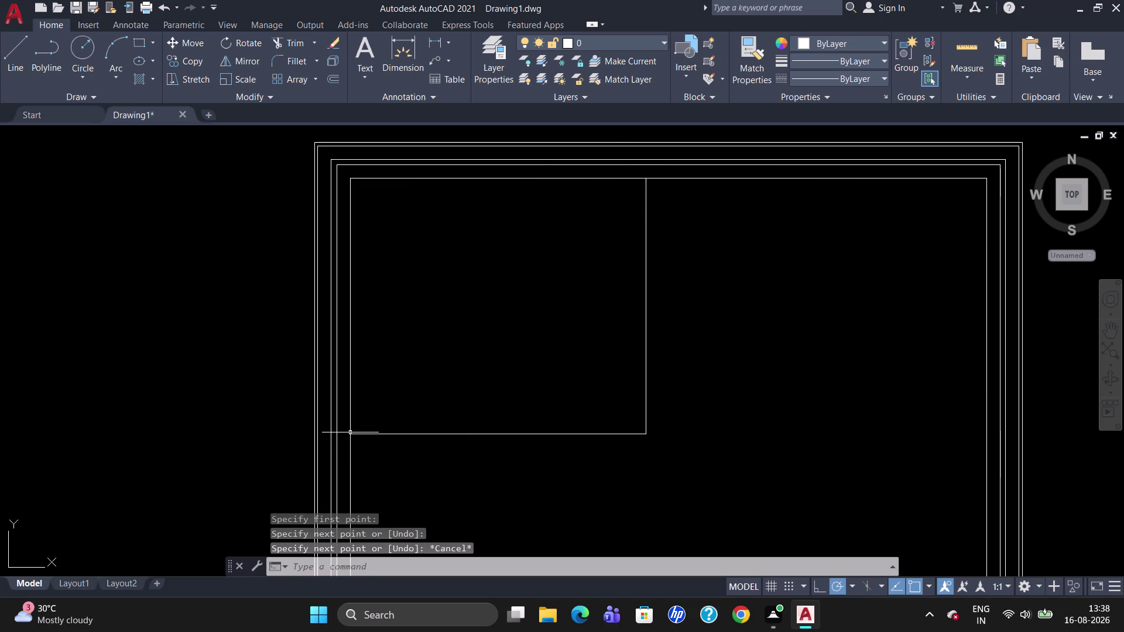
text(BR)
scroll(down, 3)
scroll(up, 3)
scroll(down, 3)
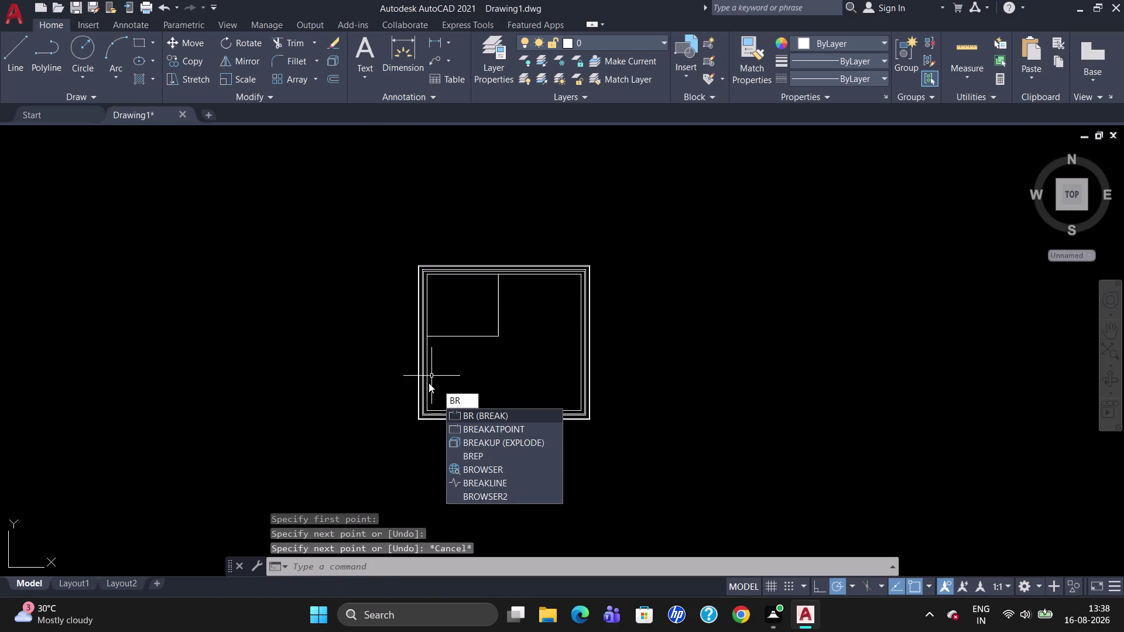
Break the inner left wall line at the new room's corner.
scroll(up, 3)
click(476, 427)
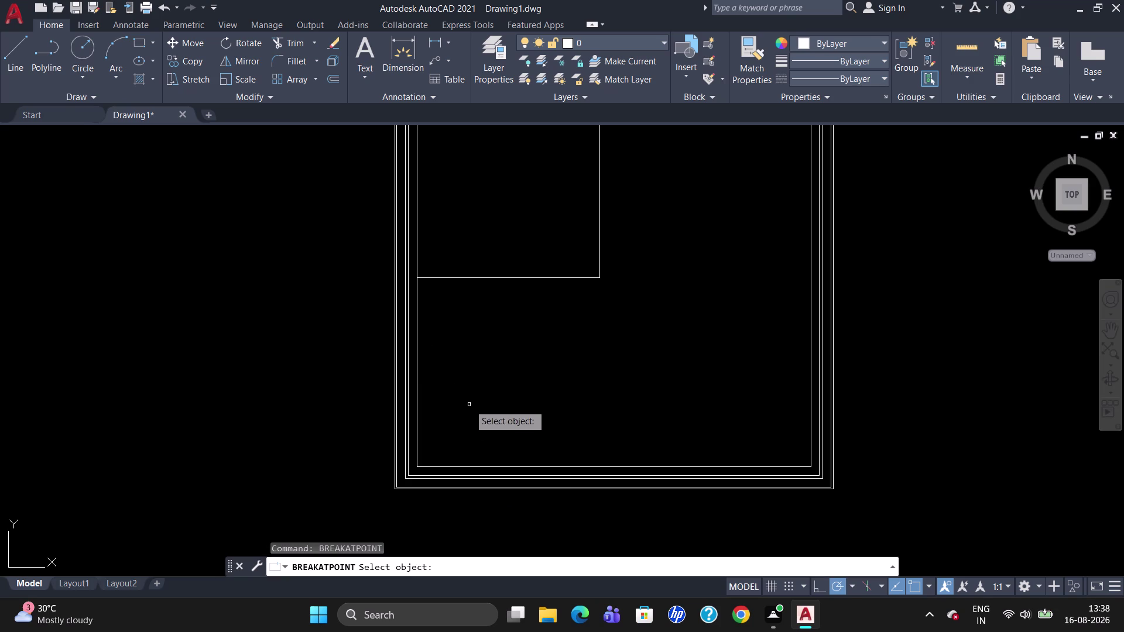
click(417, 341)
click(416, 278)
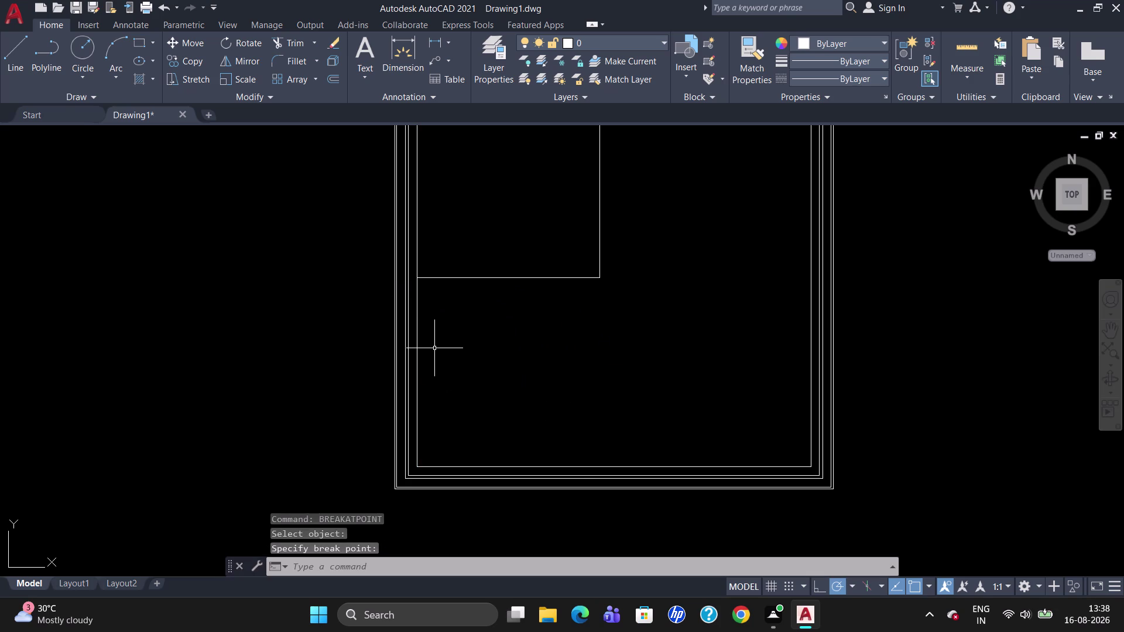
scroll(down, 3)
scroll(up, 3)
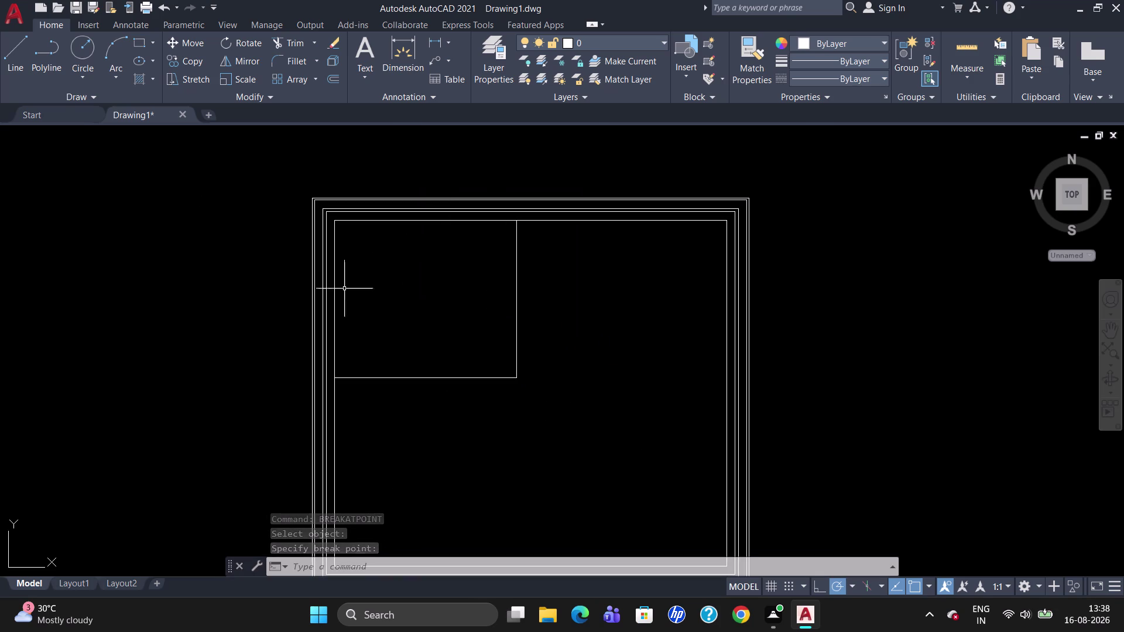
click(334, 285)
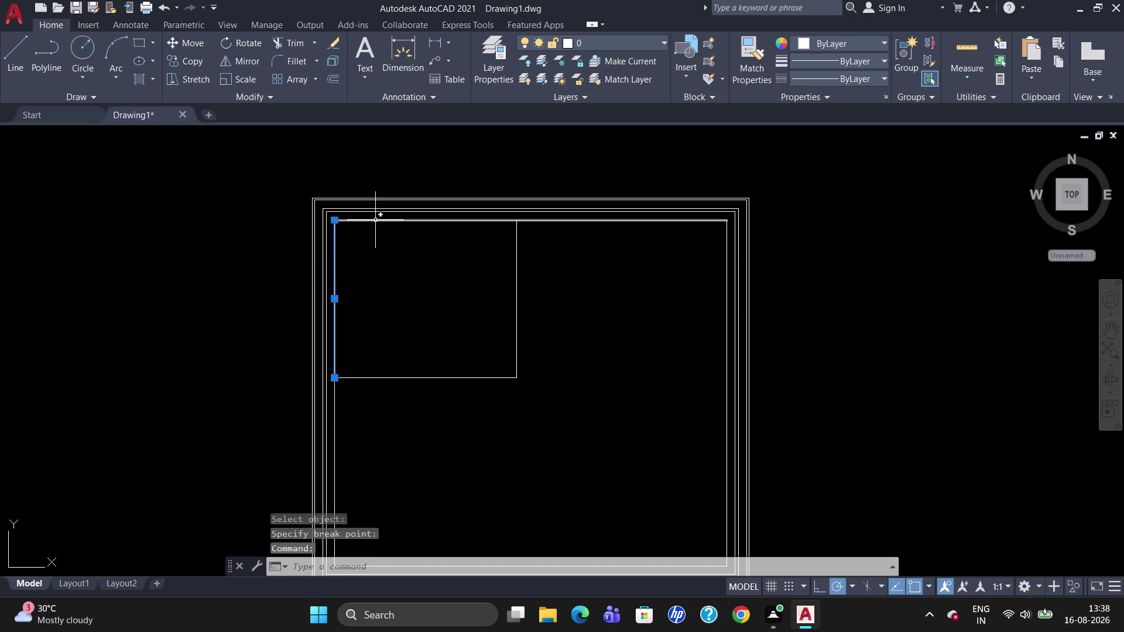
click(375, 220)
key(Escape)
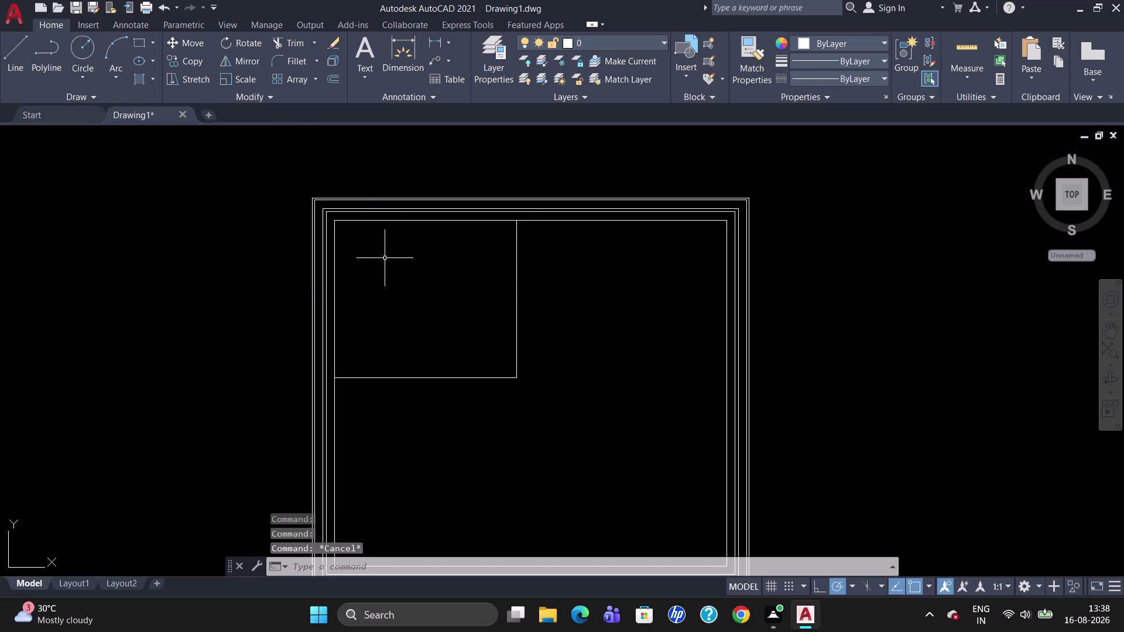
Break the inner top wall line where the vertical partition meets it.
text(BR)
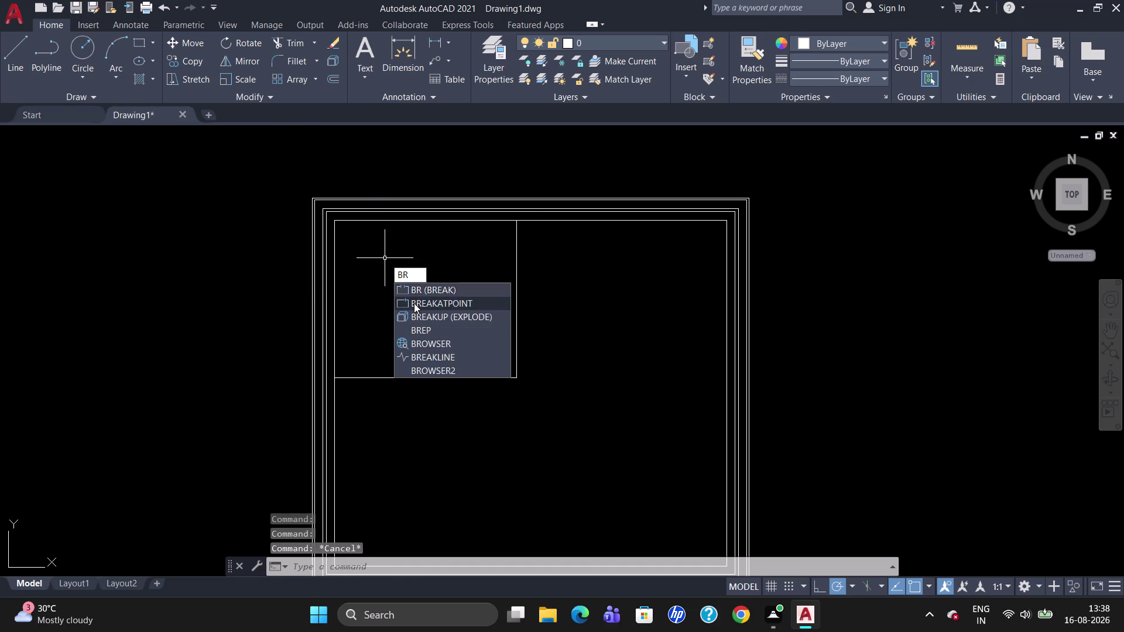
click(414, 303)
click(444, 220)
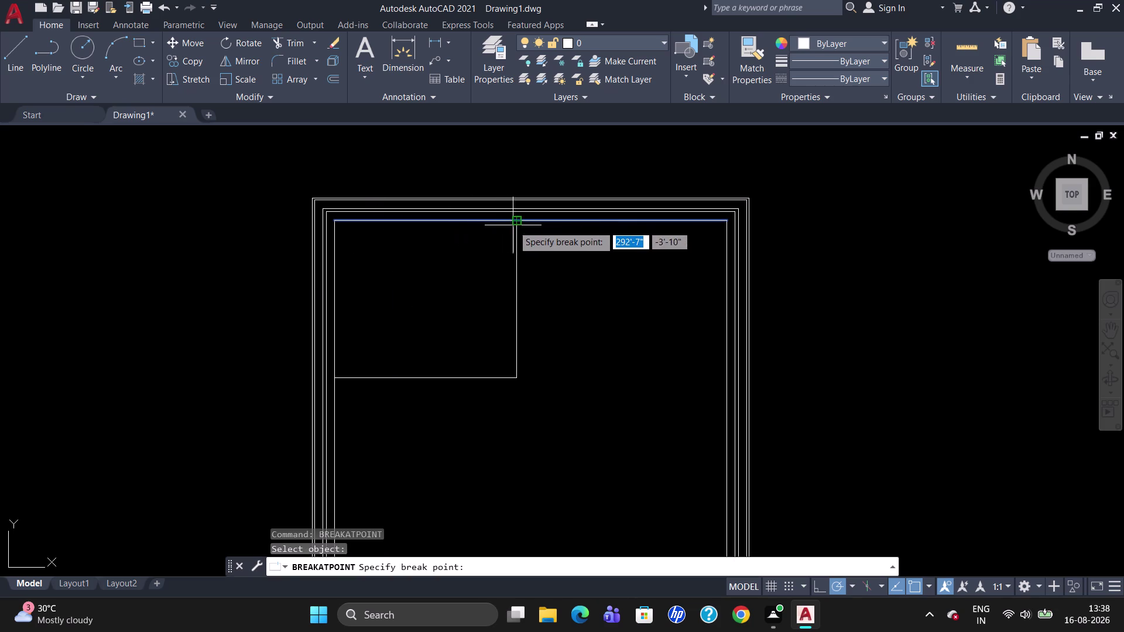
click(514, 225)
scroll(up, 3)
scroll(down, 3)
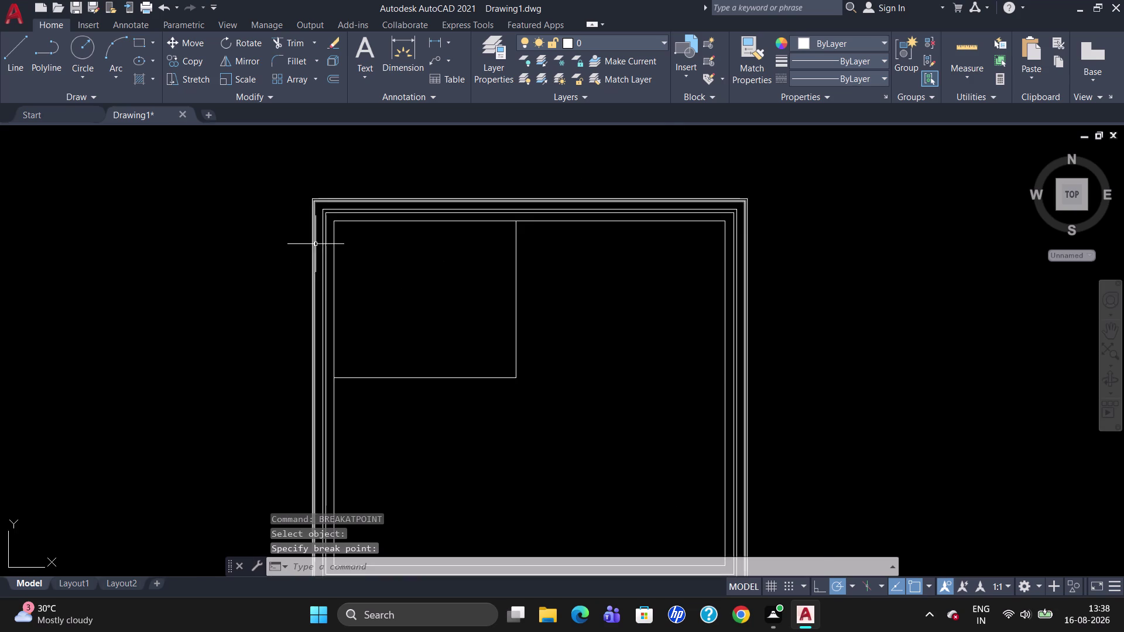
scroll(up, 3)
scroll(down, 3)
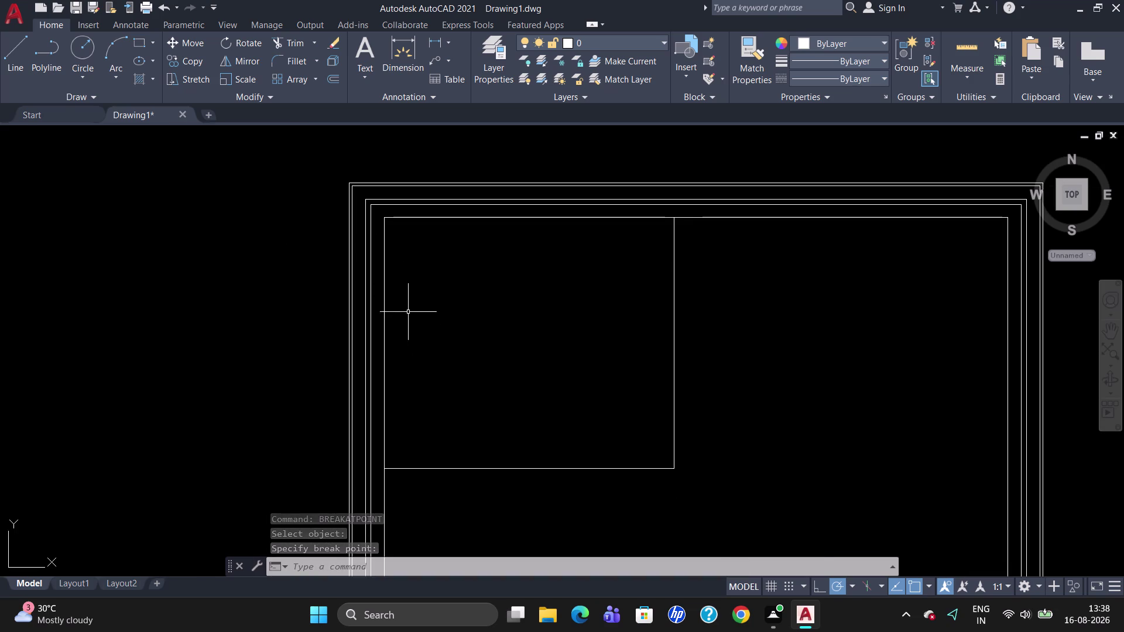
key(o)
key(Return)
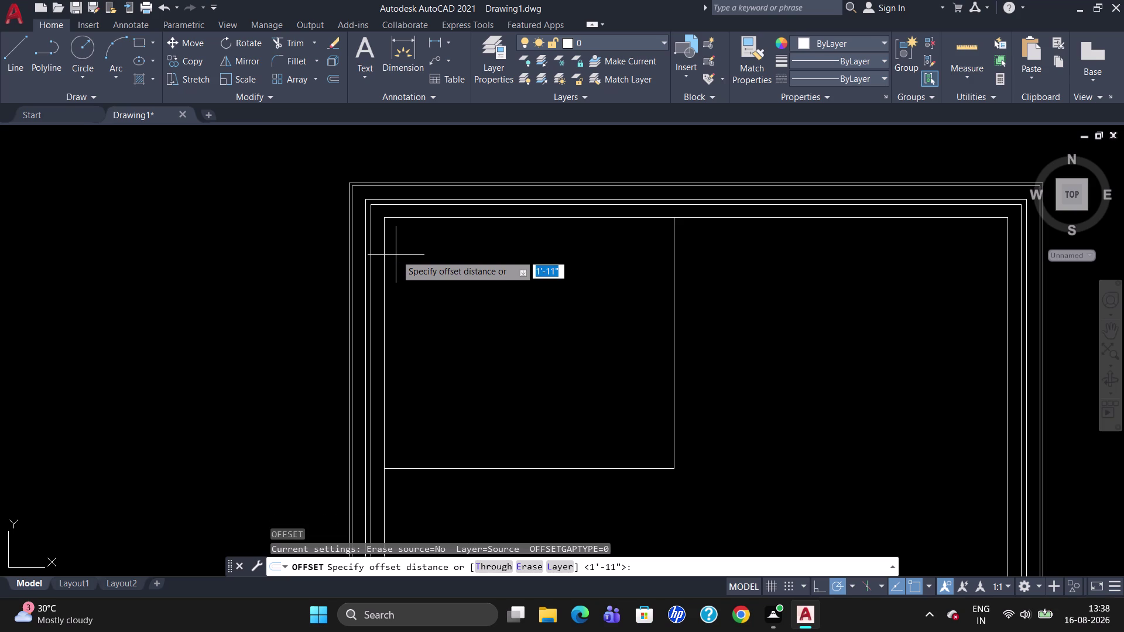
key(1)
key(3)
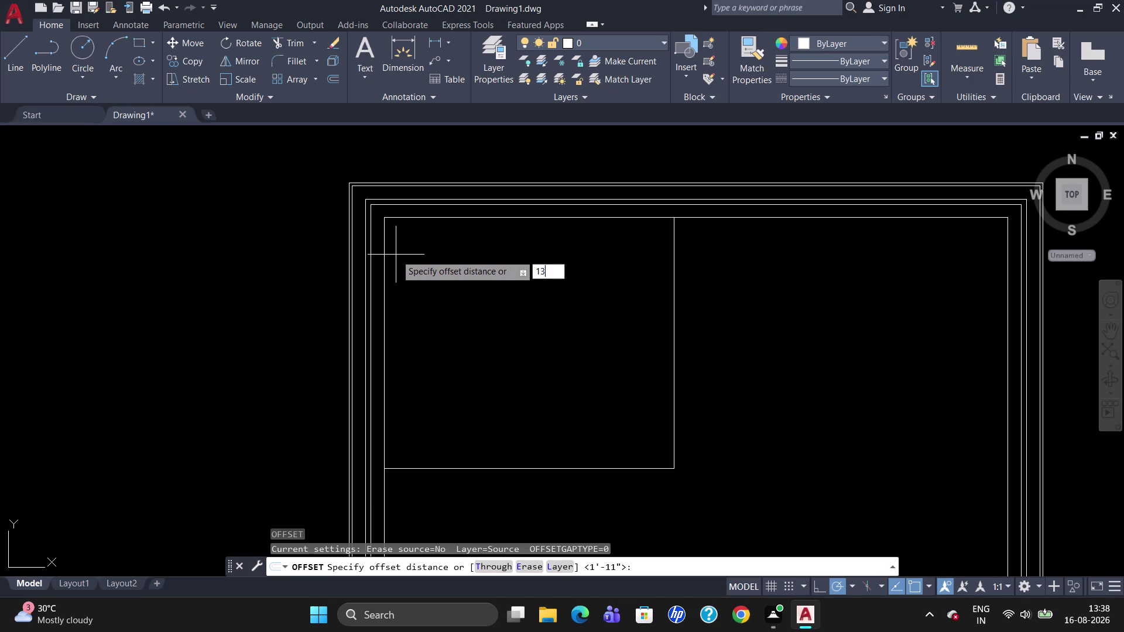
key(apostrophe)
text(6")
key(Return)
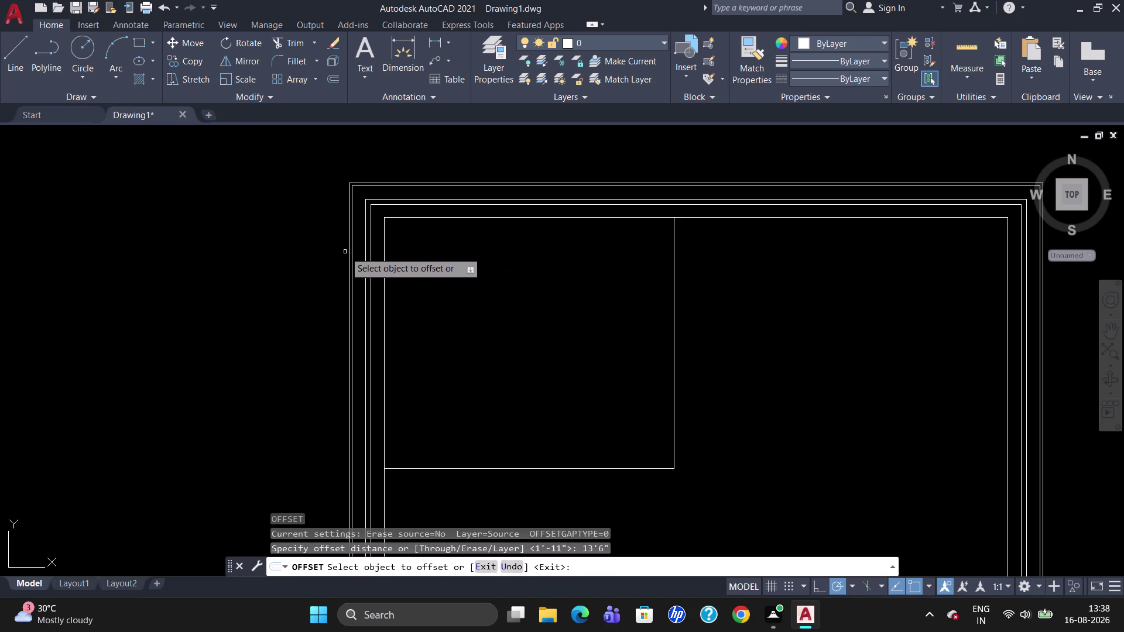
click(383, 279)
click(451, 275)
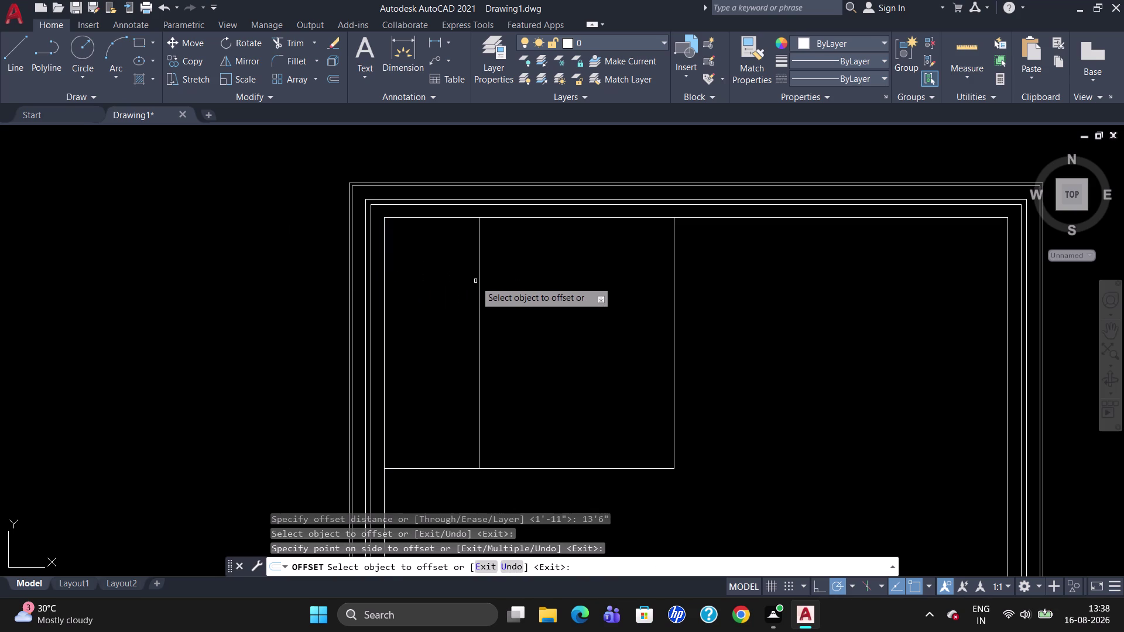
click(478, 284)
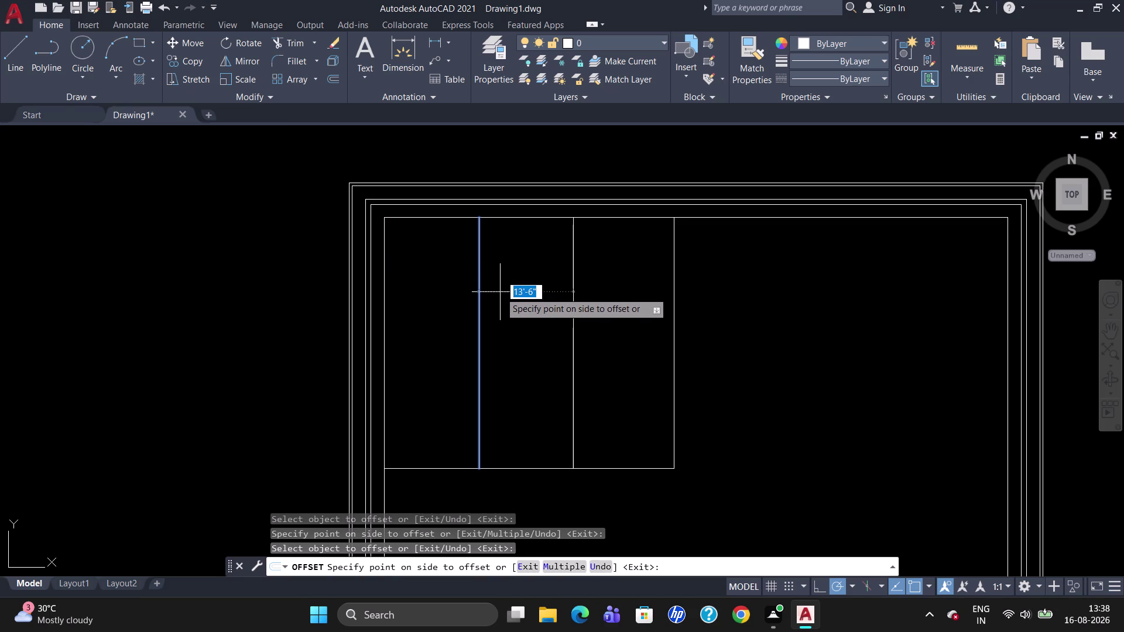
key(6)
key(shift+quotedbl)
key(Return)
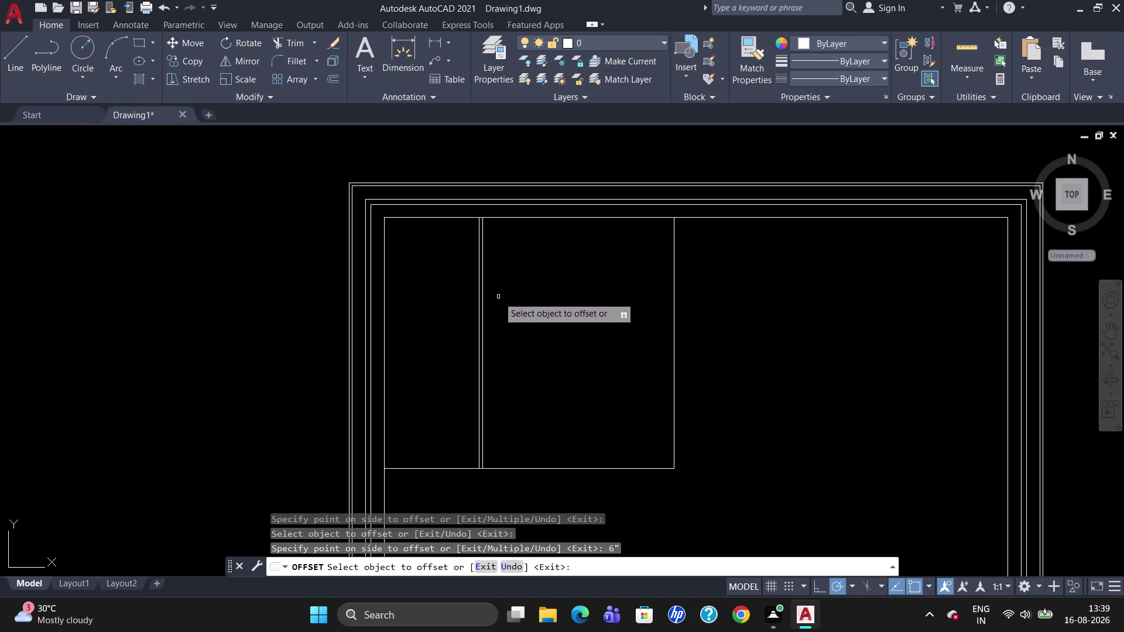
click(484, 305)
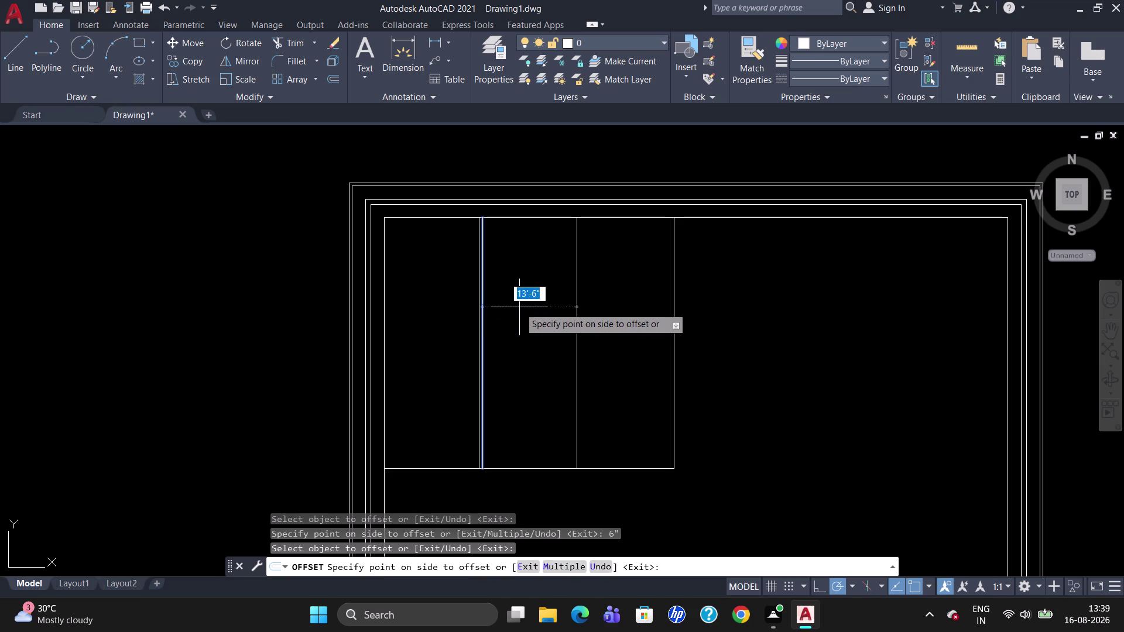
text(12)
key(apostrophe)
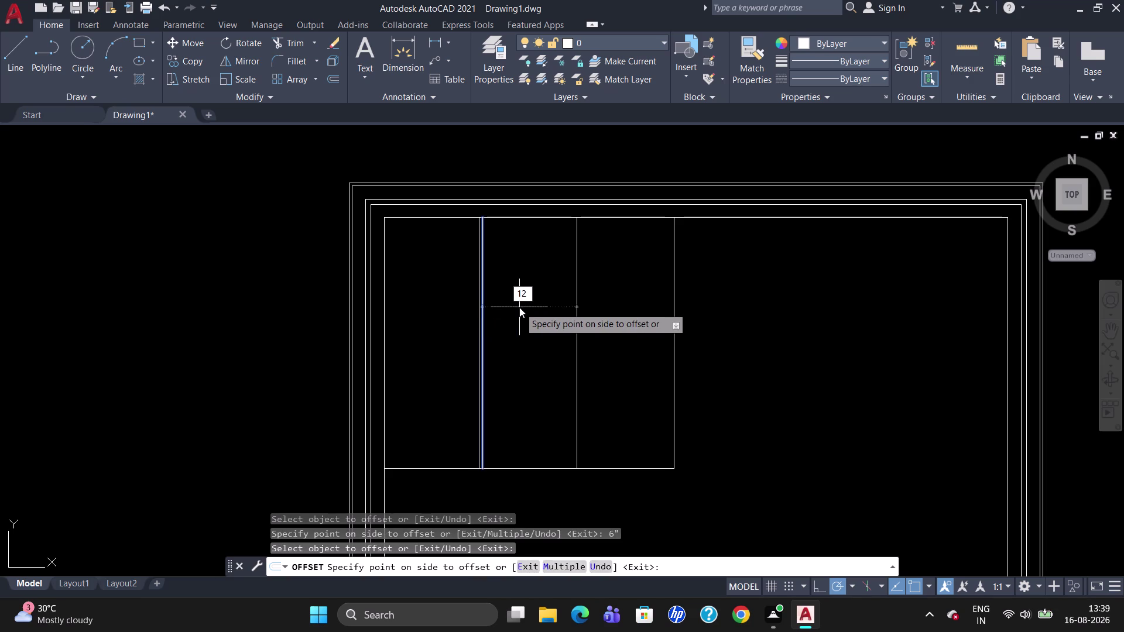
key(Return)
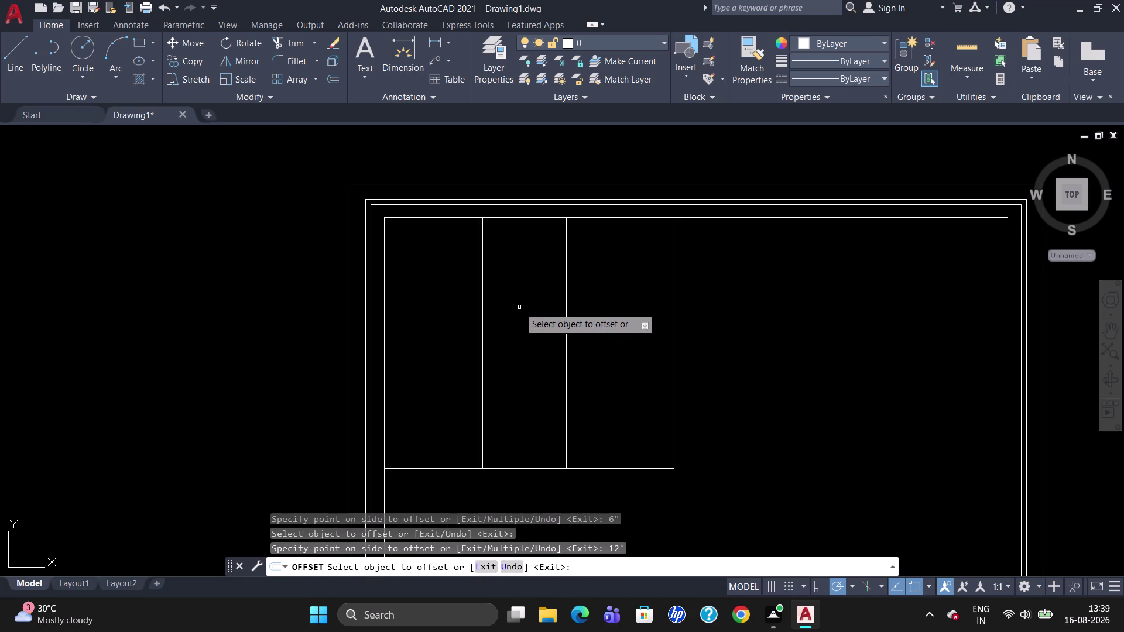
click(566, 319)
text(6)
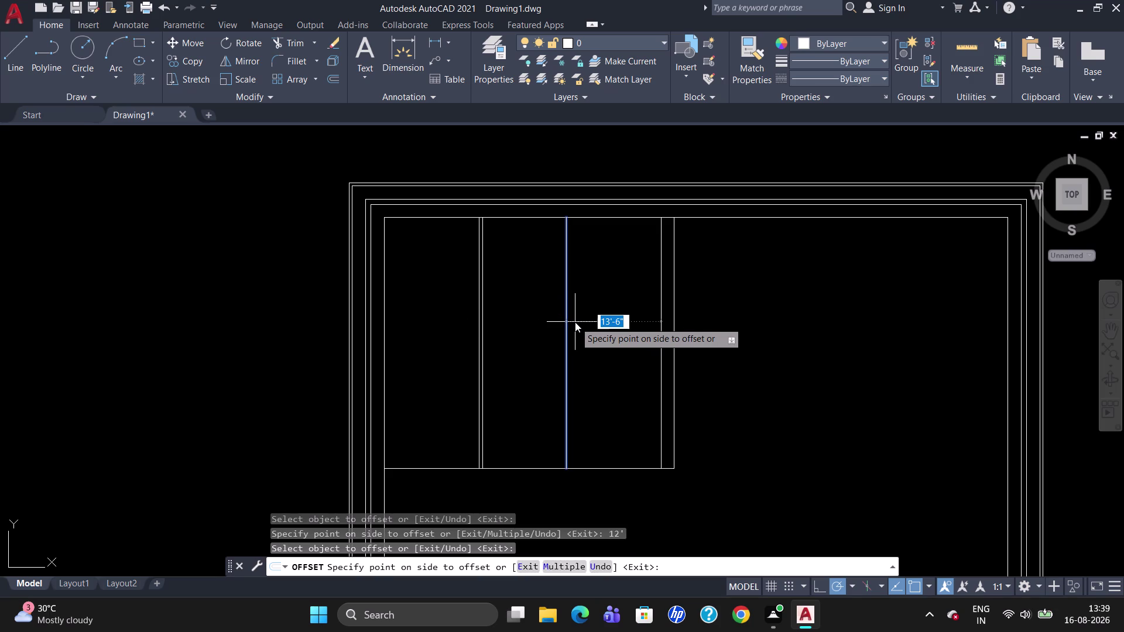
text(")
key(Return)
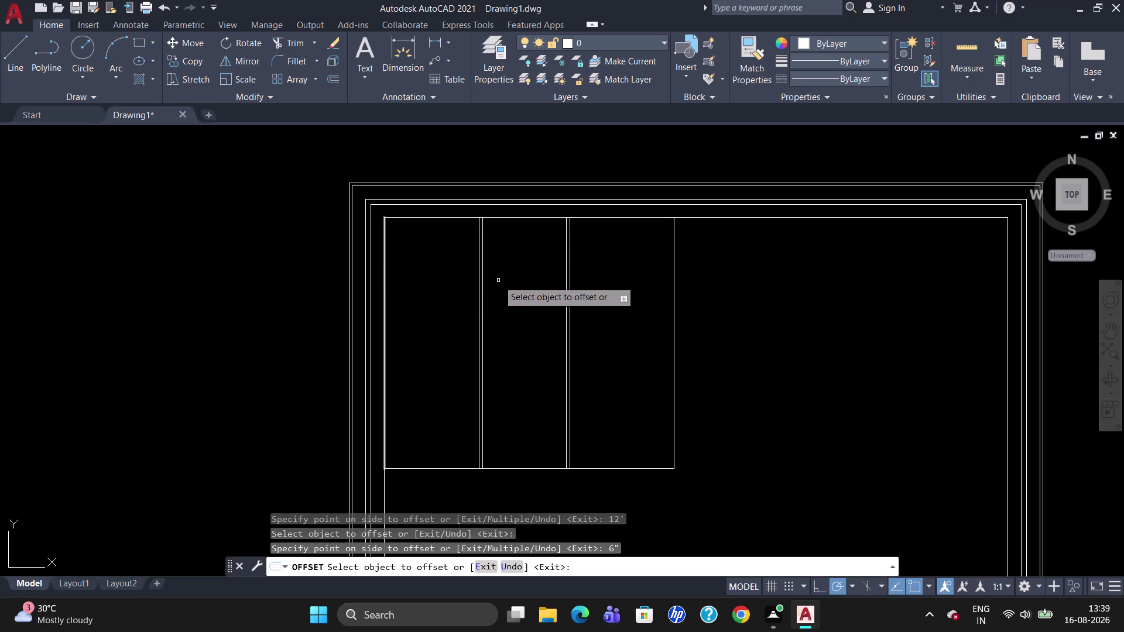
key(Escape)
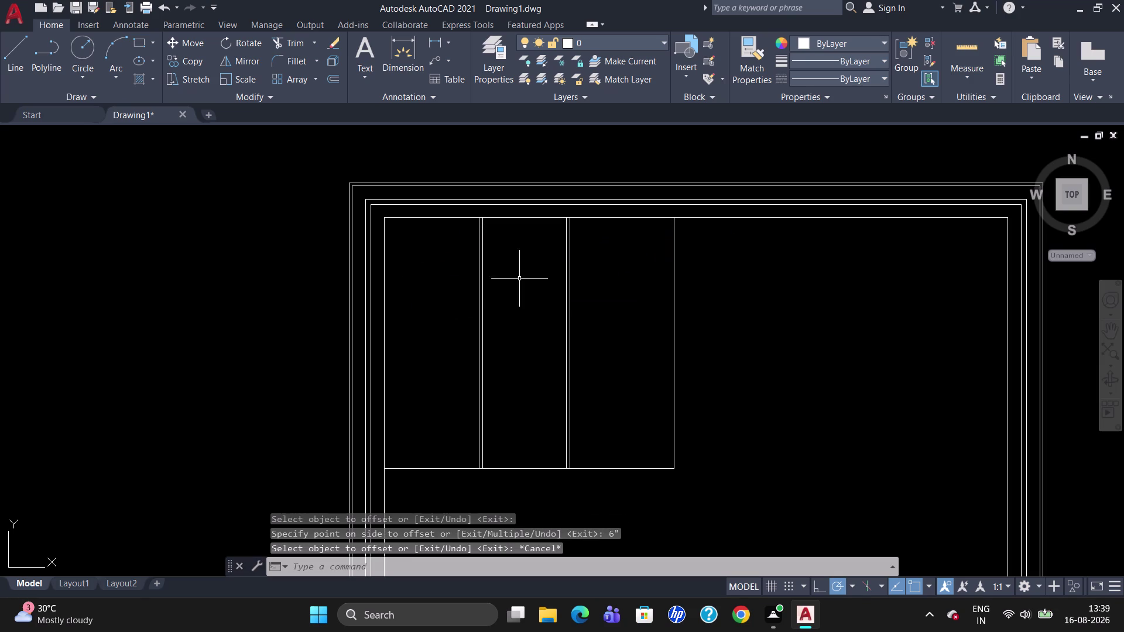
drag(603, 345, 437, 370)
Delete the selected partition lines and offset the room's left, top and right walls 9" inward.
key(Delete)
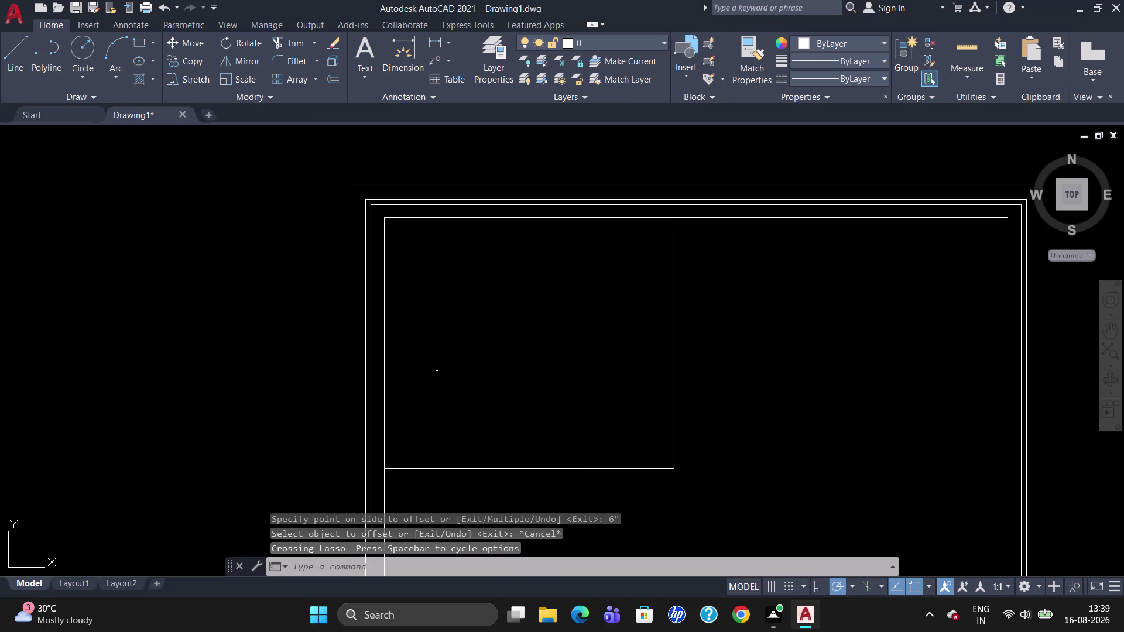
key(o)
key(Return)
key(9)
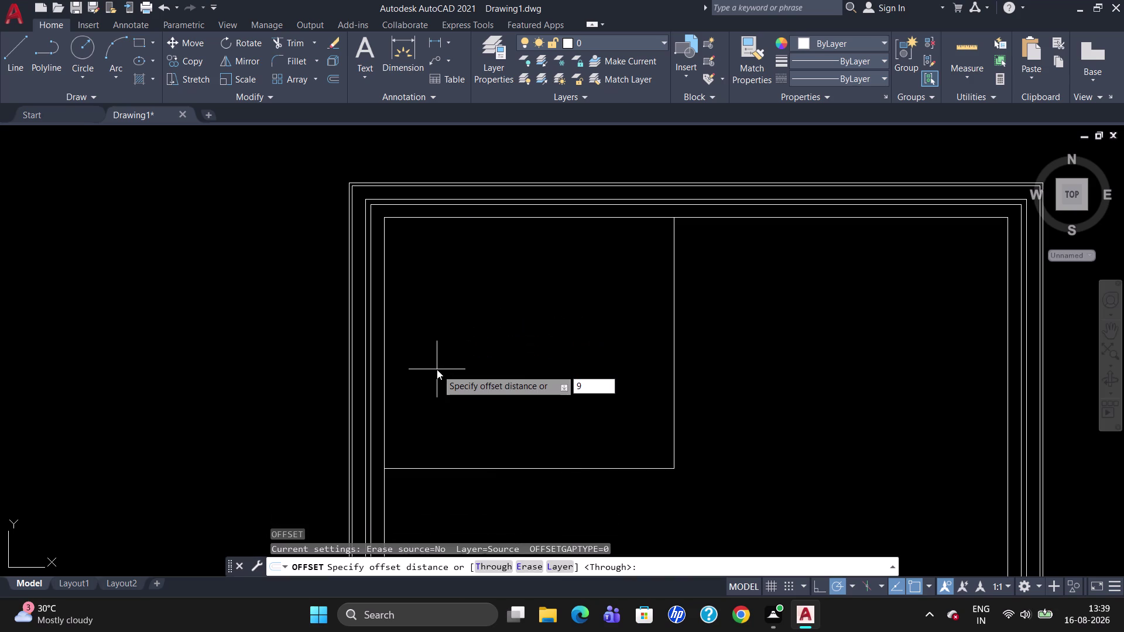
key(shift+quotedbl)
key(Return)
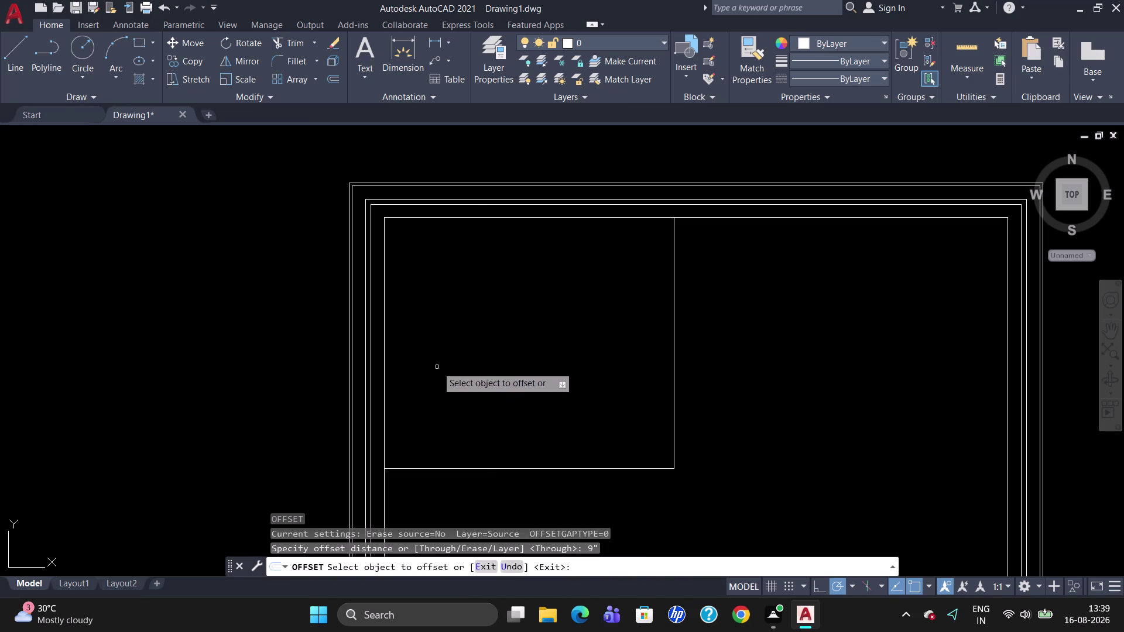
click(382, 323)
click(394, 328)
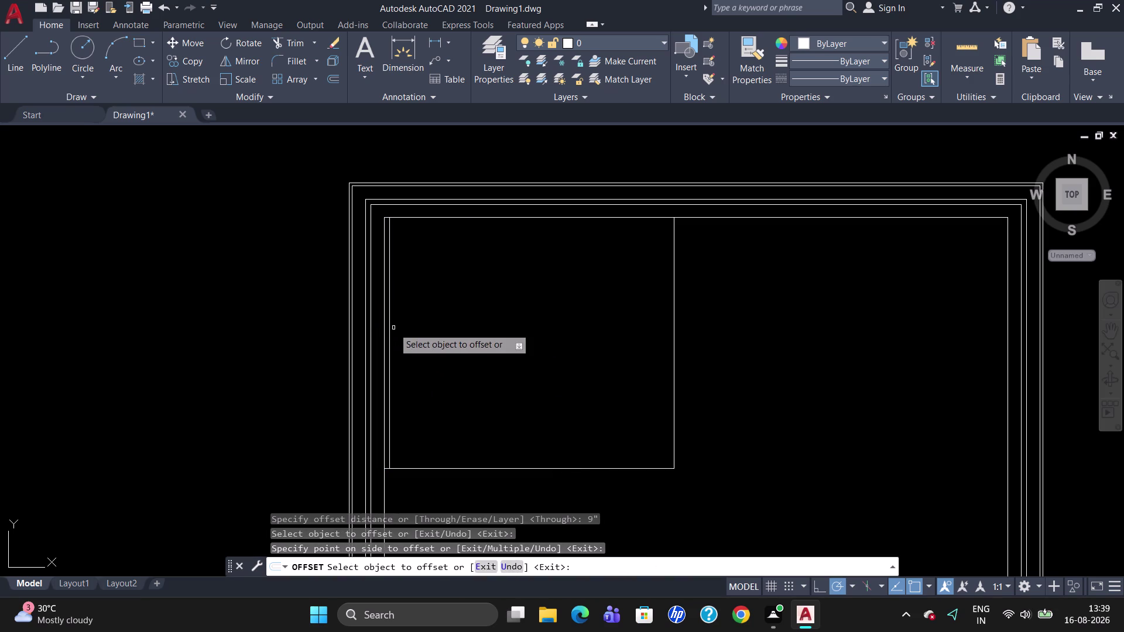
click(512, 219)
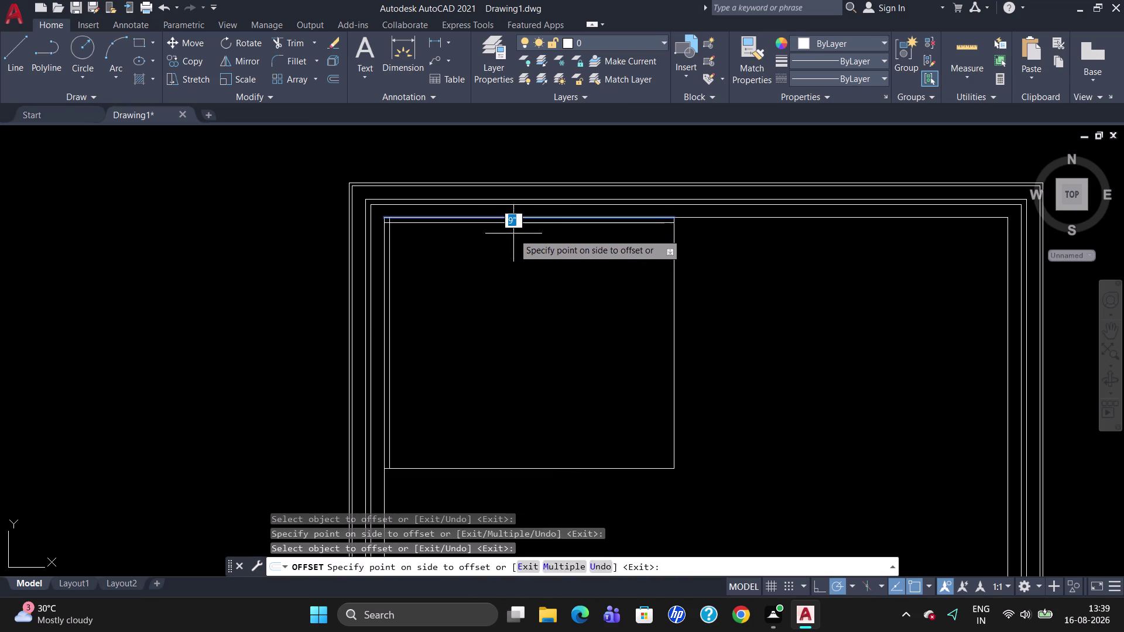
click(513, 233)
click(673, 323)
click(663, 324)
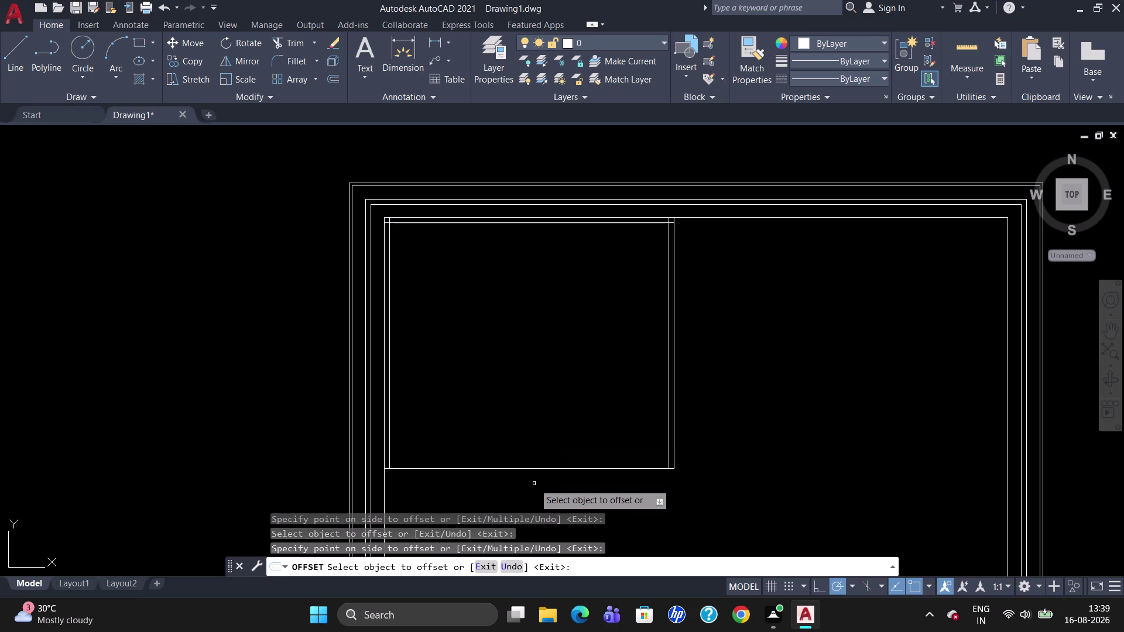
Offset the room's bottom wall by 5.5" and end OFFSET.
click(525, 469)
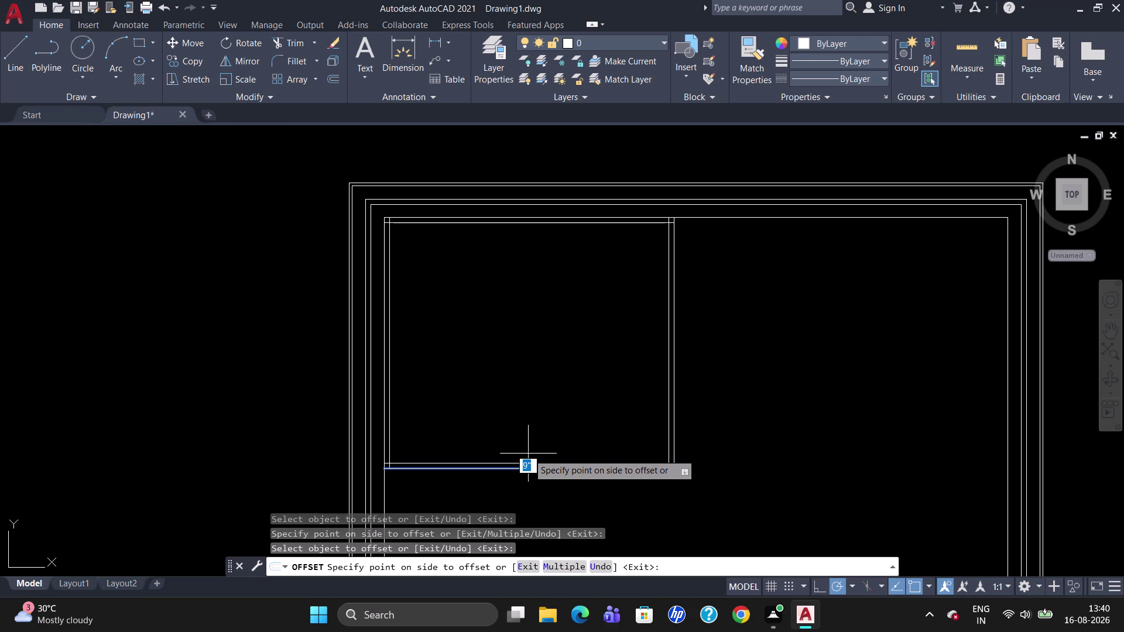
text(5.)
text(5)
key(shift+quotedbl)
key(Return)
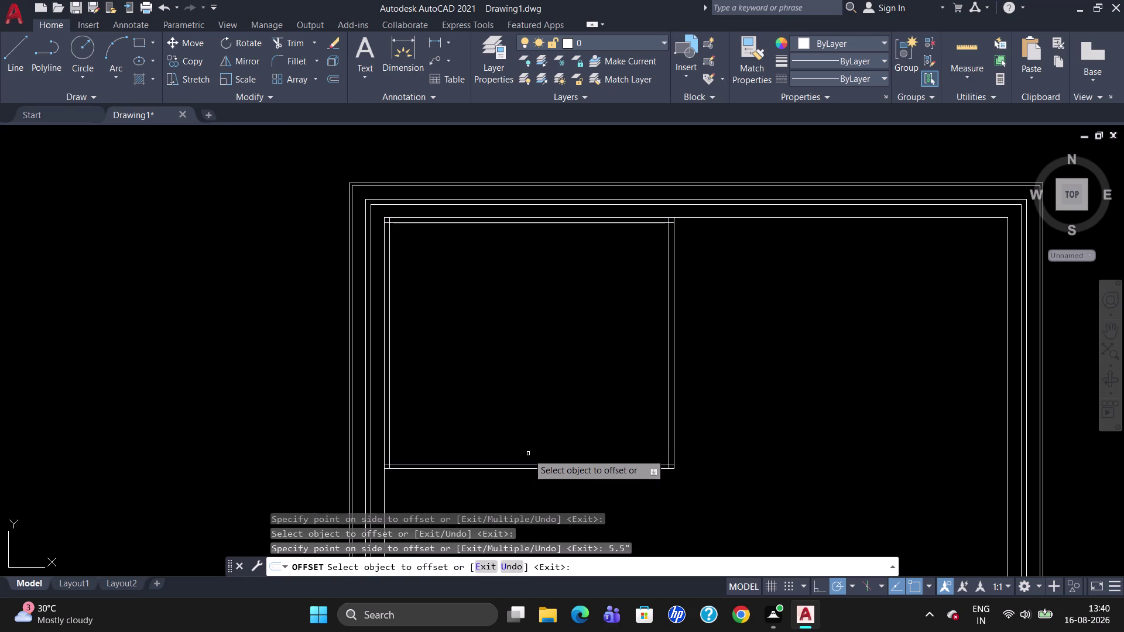
key(Escape)
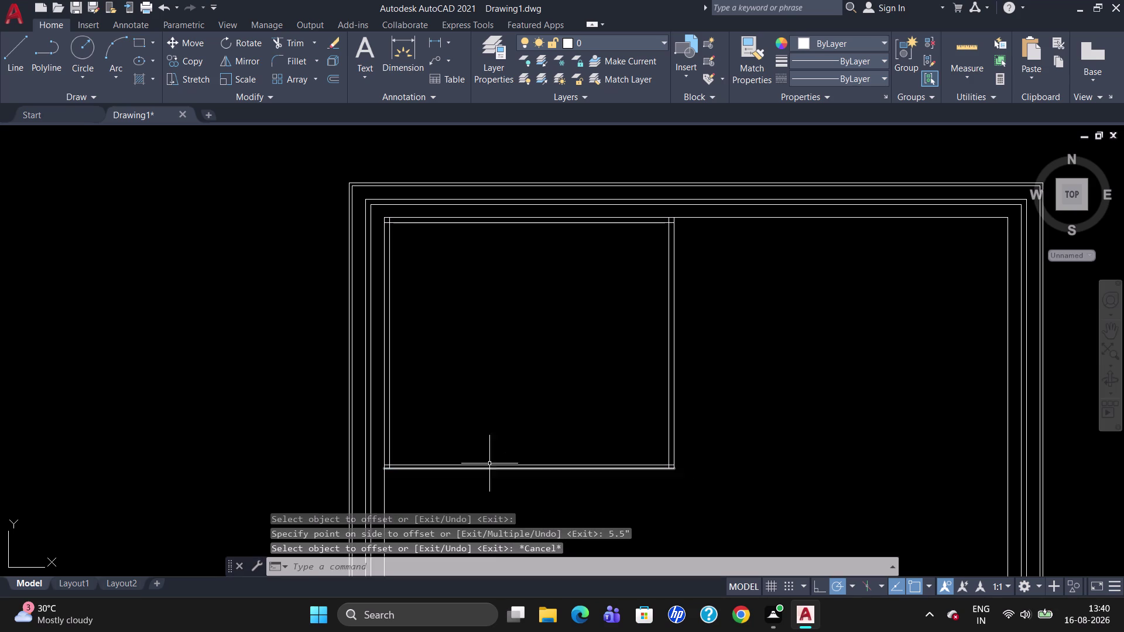
scroll(up, 3)
scroll(down, 3)
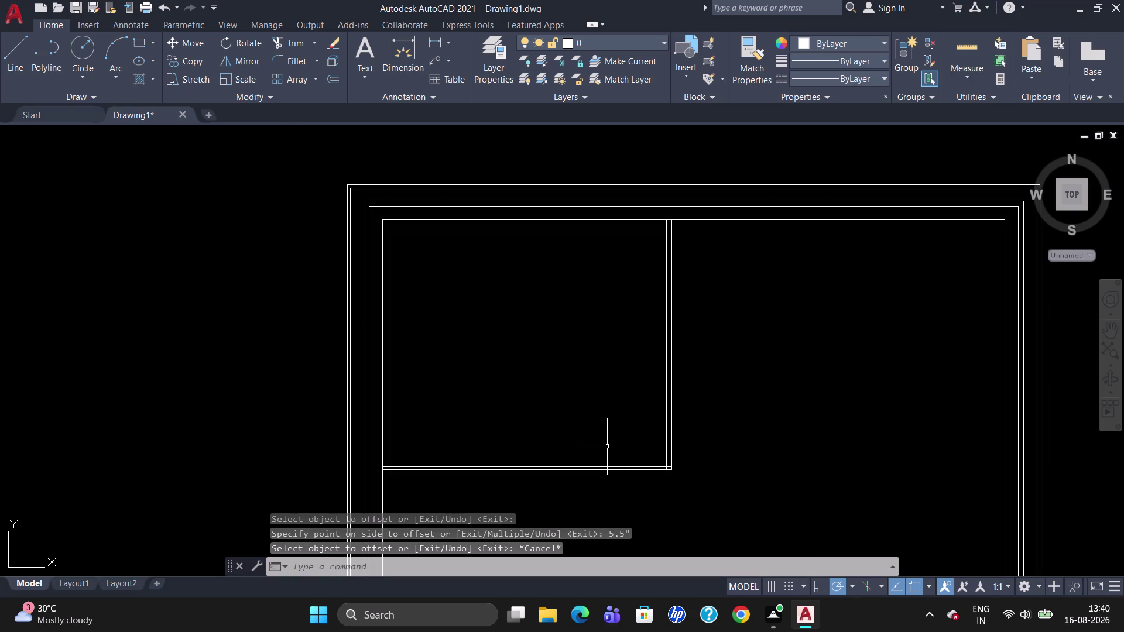
Run TXT2MTXT on a lasso selection around the room, which combines nothing.
text(TX)
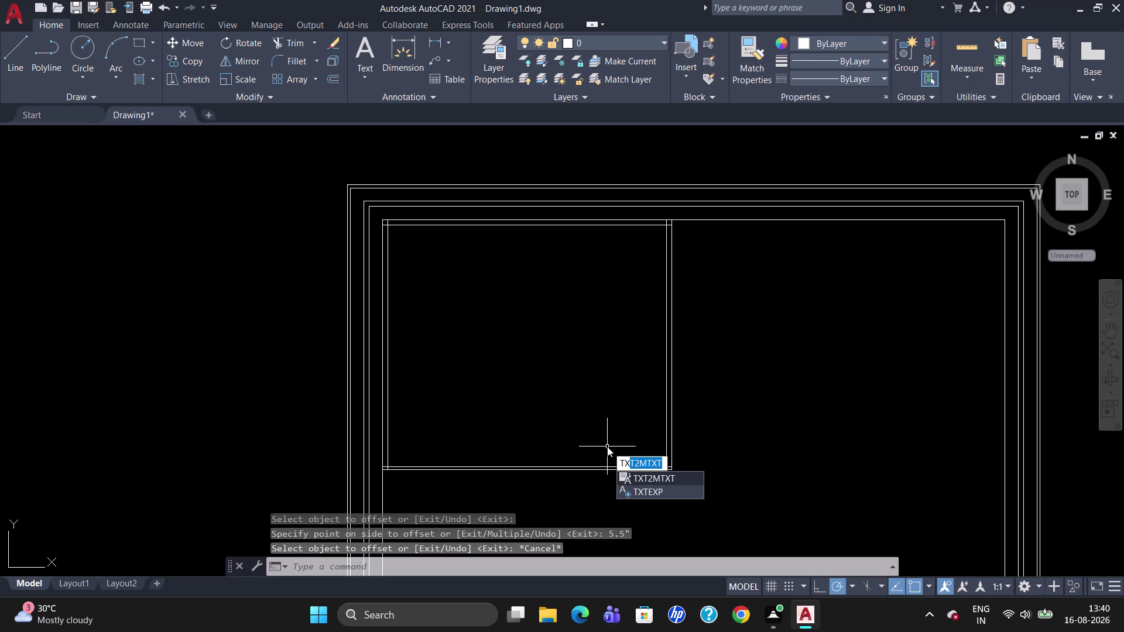
key(Return)
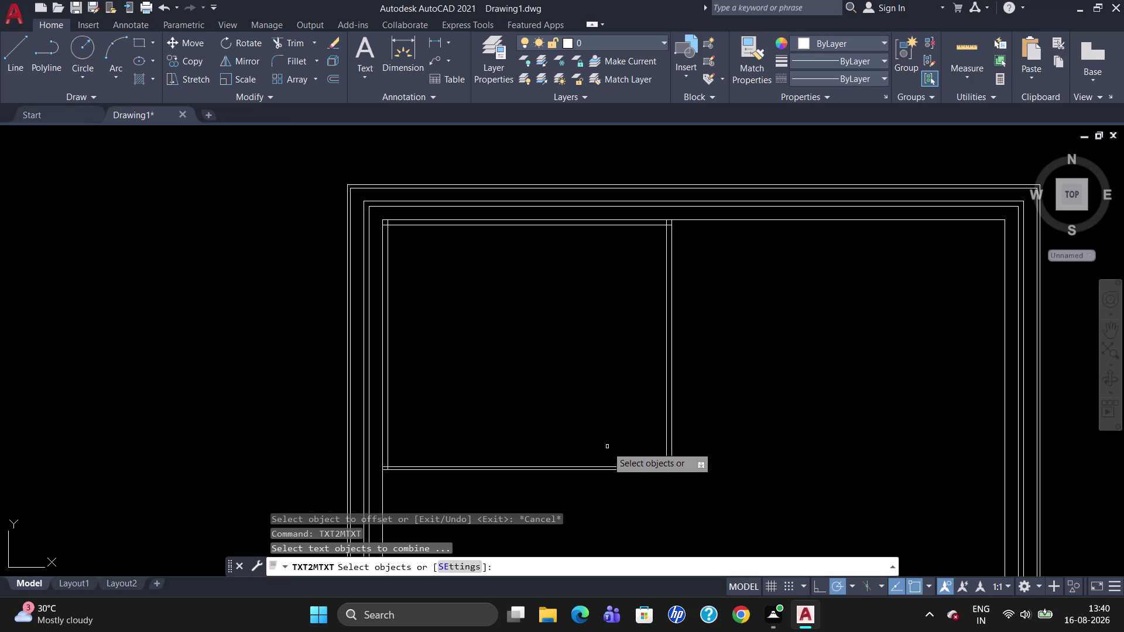
drag(709, 490, 468, 420)
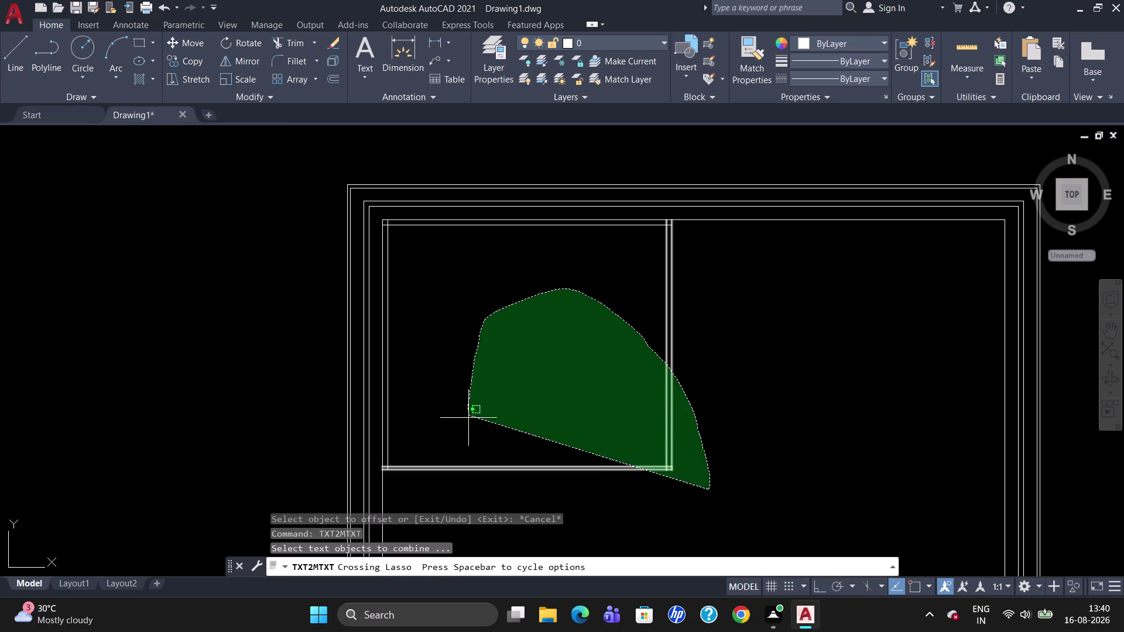
drag(469, 420, 468, 423)
key(Return)
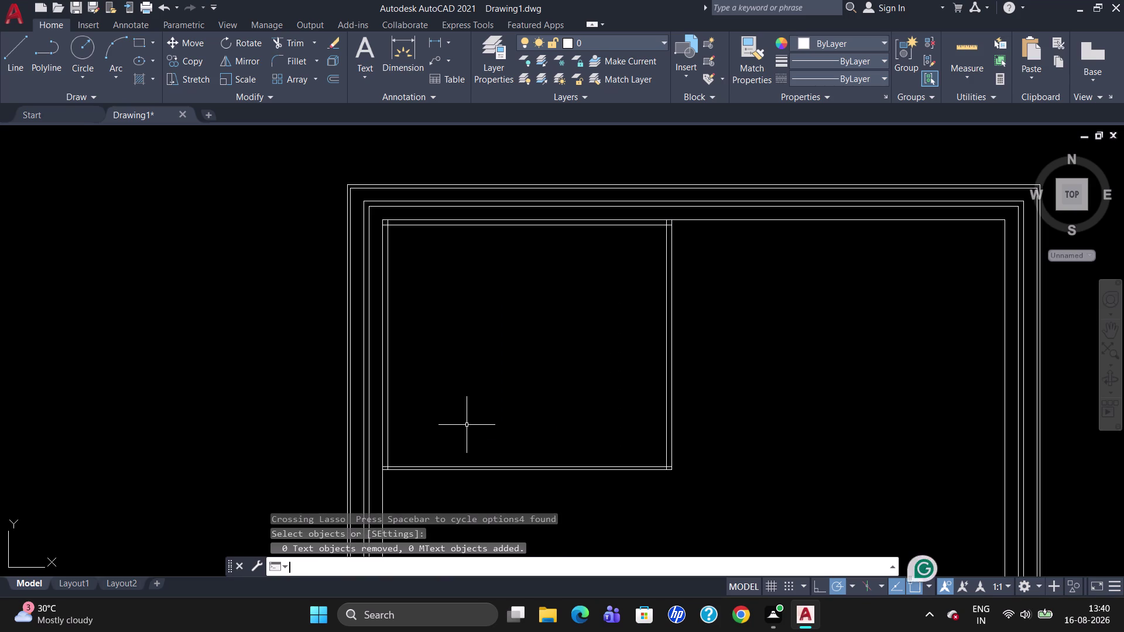
scroll(up, 3)
scroll(down, 3)
scroll(up, 3)
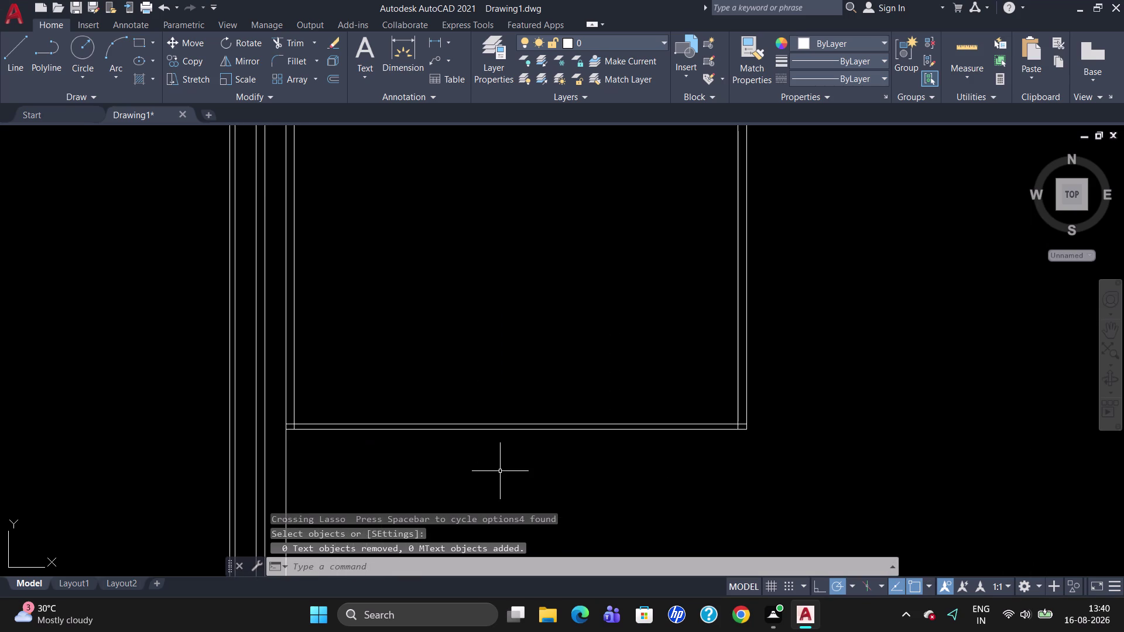
scroll(up, 3)
Start TRIM and trim the wall overlap at the room's lower-right corner.
text(TR)
key(Return)
key(Return)
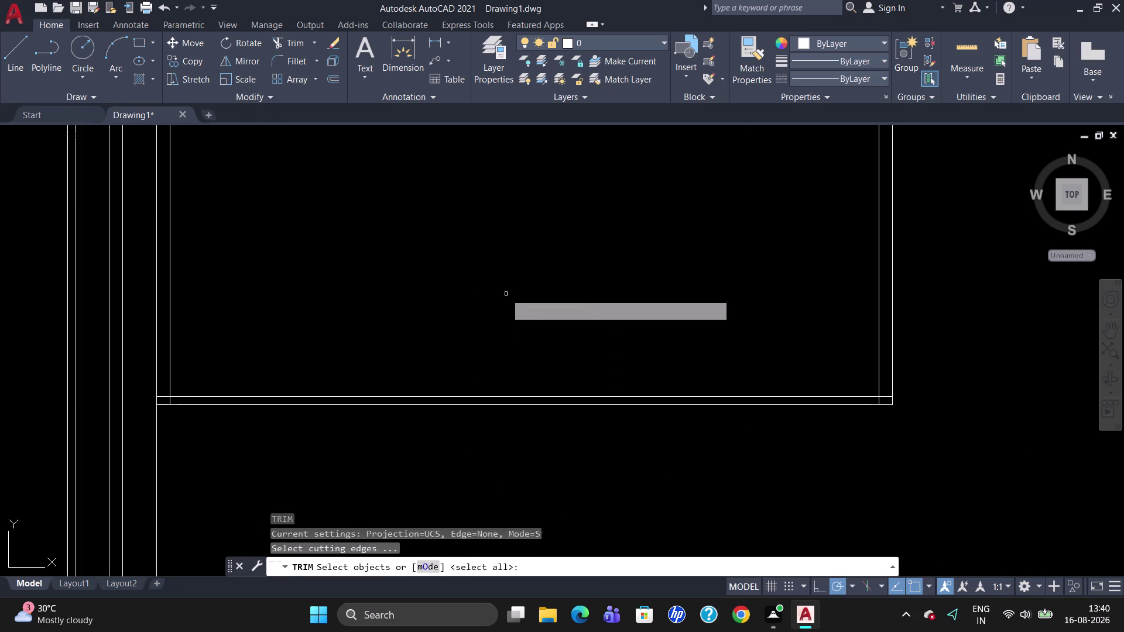
click(164, 396)
click(170, 401)
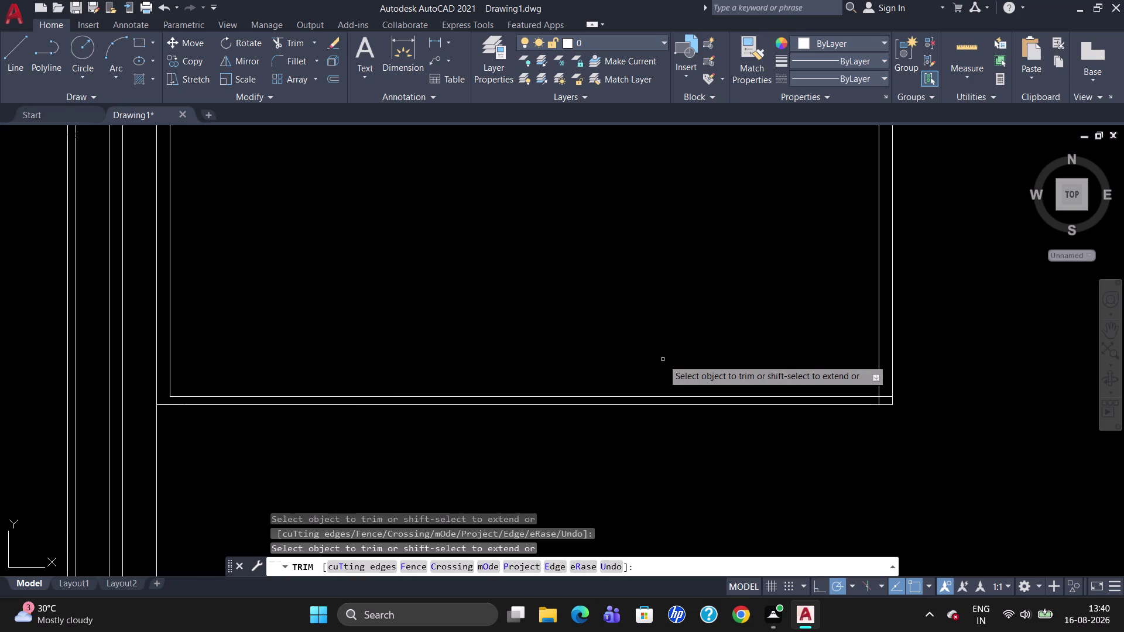
click(884, 394)
click(885, 399)
click(879, 403)
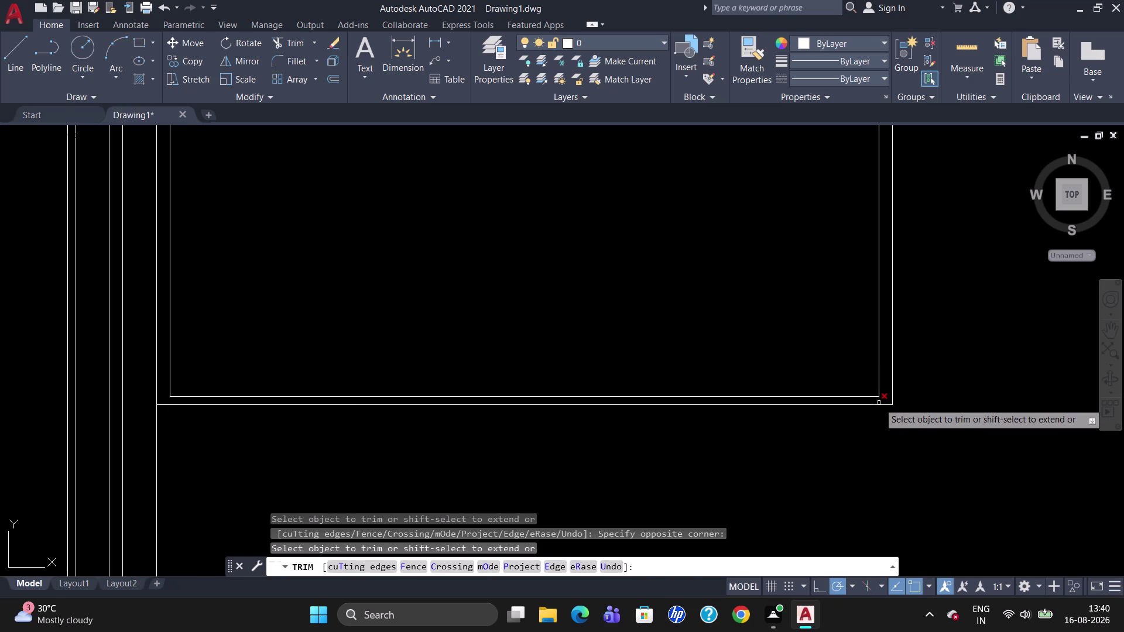
Trim the line overshoots at the top-right and top-left corners, then cancel TRIM.
scroll(down, 3)
scroll(up, 3)
scroll(down, 3)
scroll(up, 3)
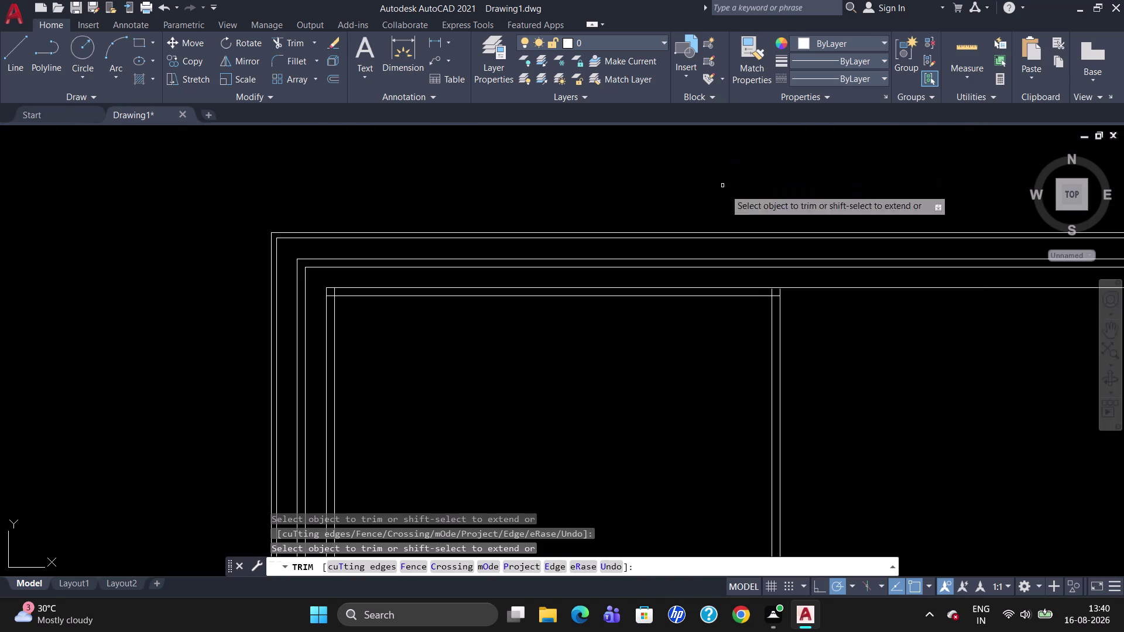
click(775, 298)
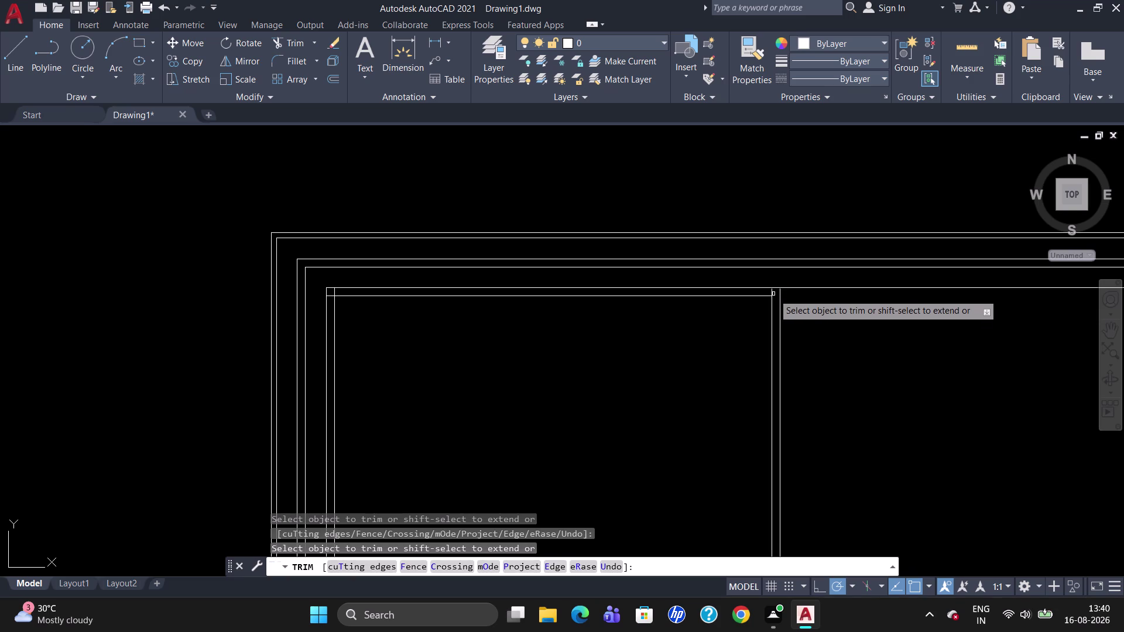
click(771, 292)
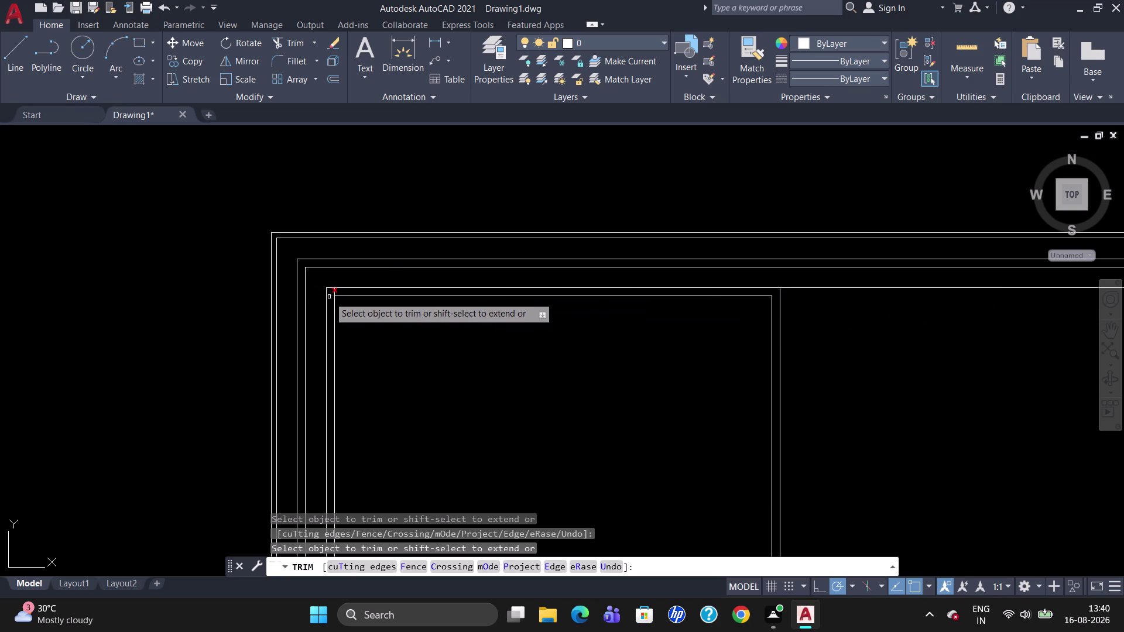
click(330, 296)
click(336, 293)
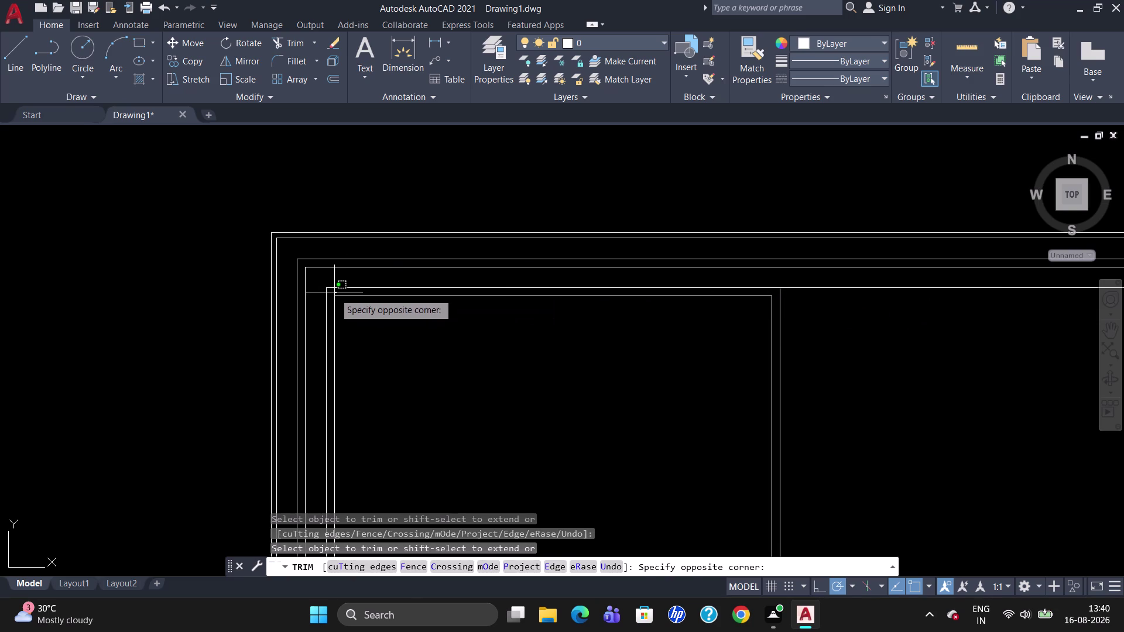
click(334, 293)
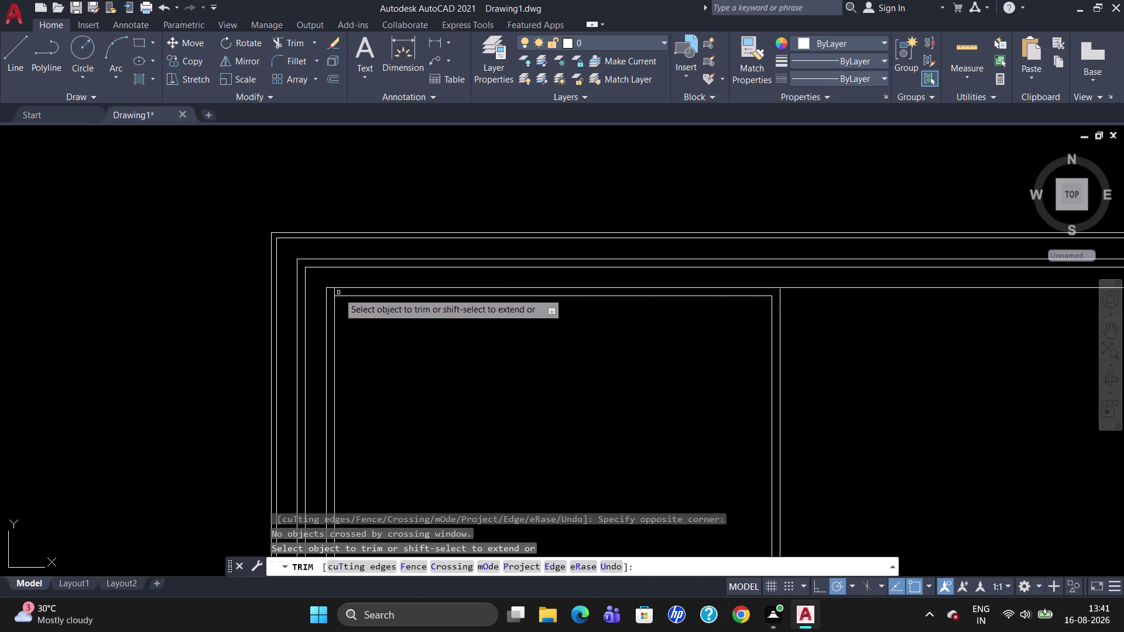
double_click(335, 292)
key(Escape)
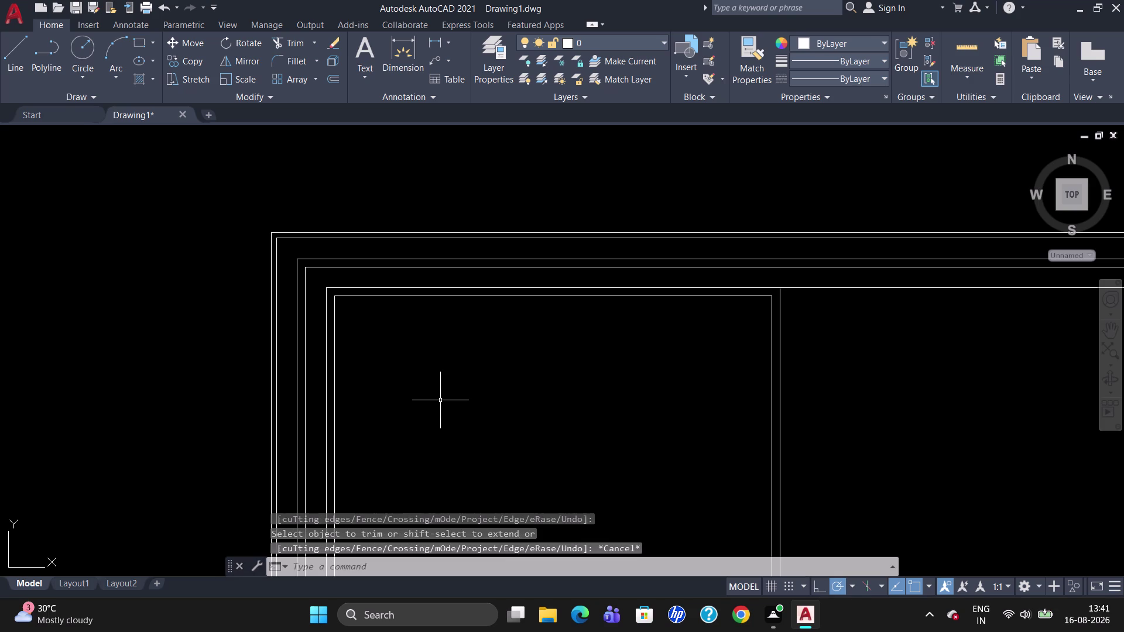
Zoom the view back to the inner room.
scroll(down, 3)
scroll(up, 3)
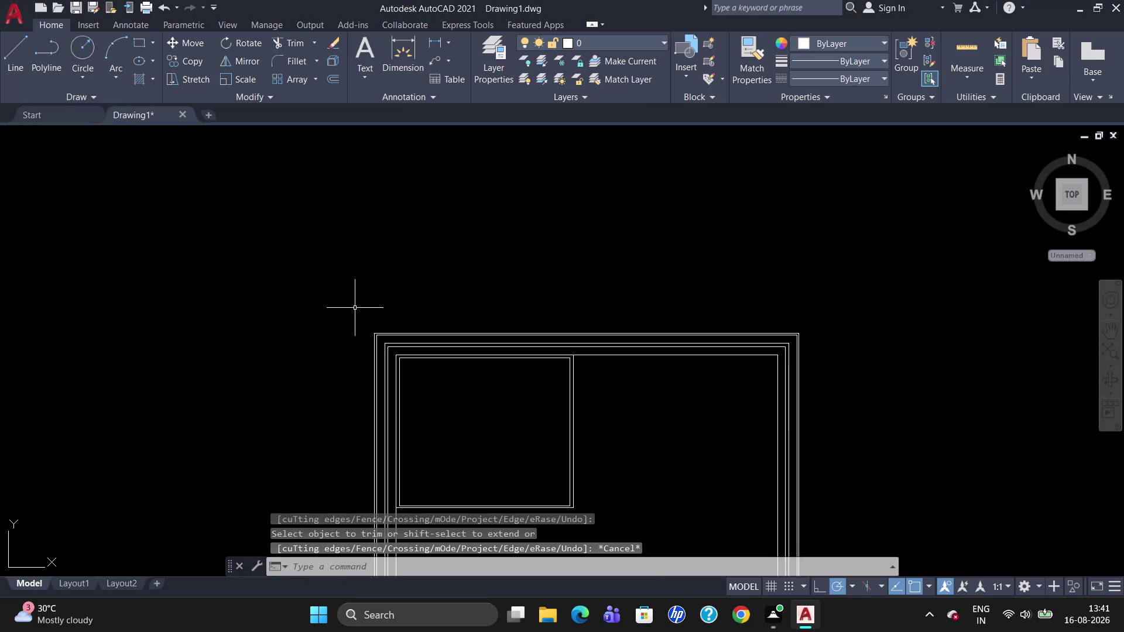
scroll(up, 3)
scroll(down, 3)
scroll(up, 3)
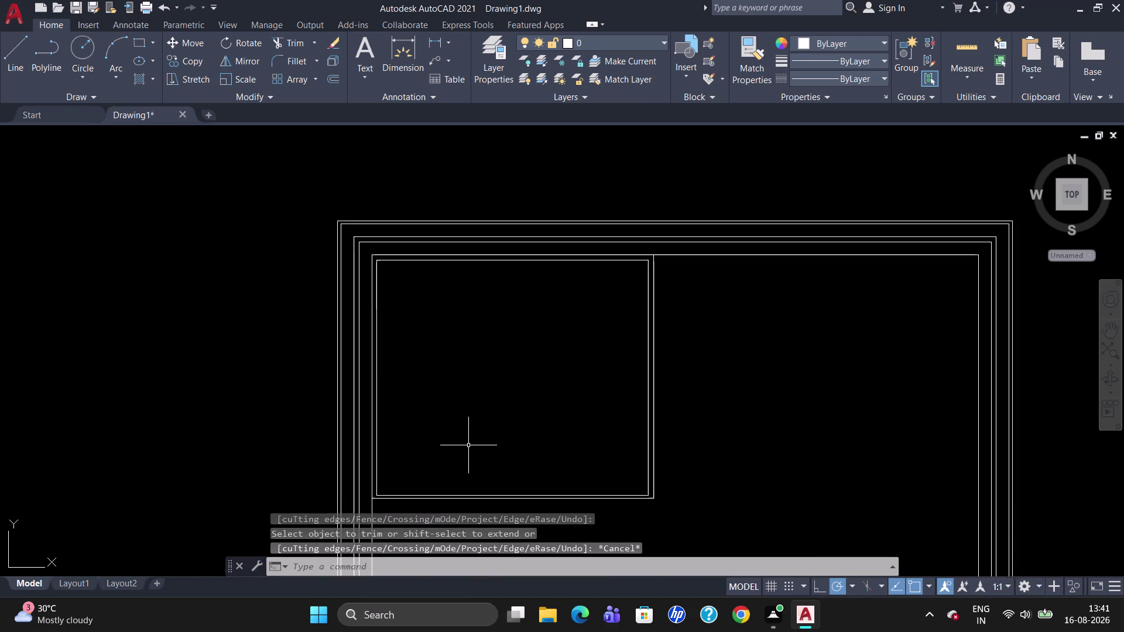
scroll(up, 3)
scroll(down, 3)
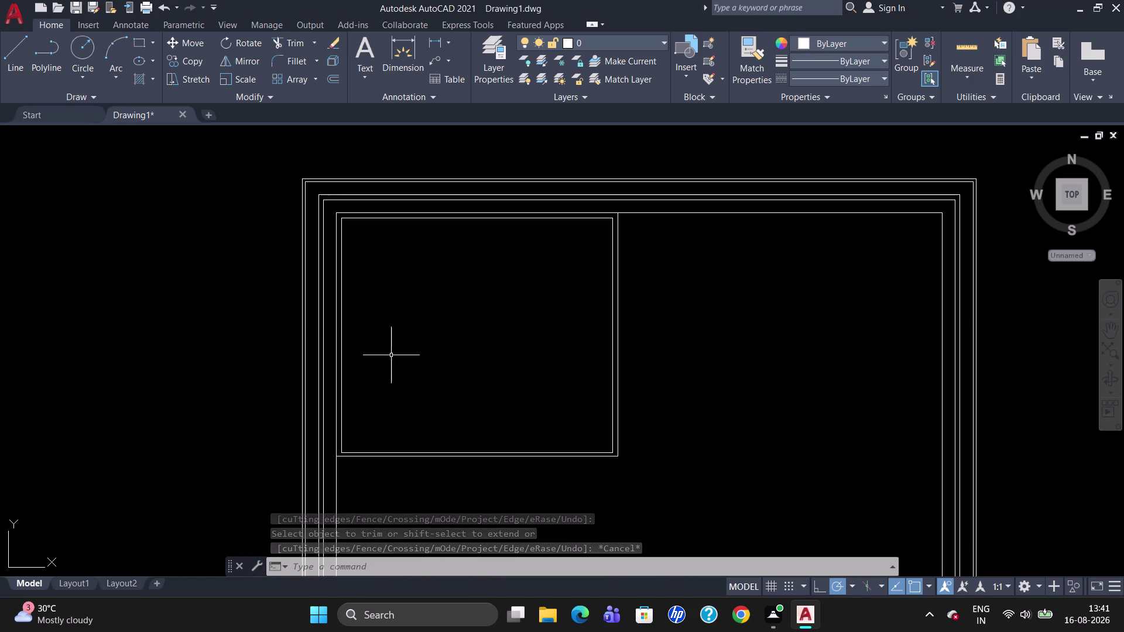
Offset the left inner wall line 13'6" to the right as the first partition line.
key(o)
key(Return)
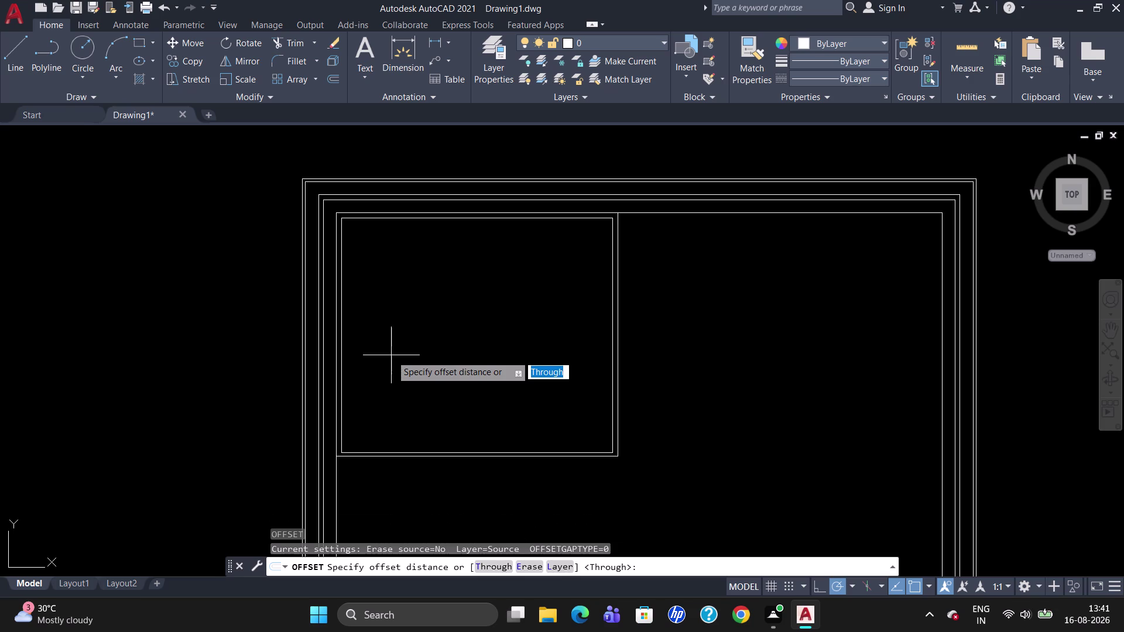
text(13)
text(')
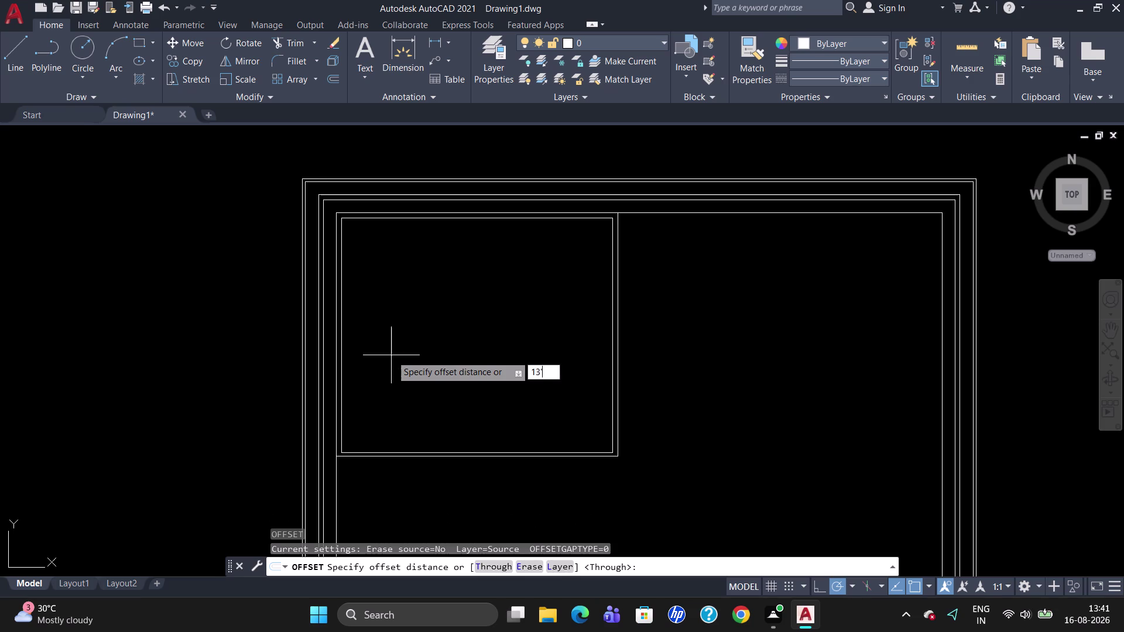
text(6")
key(Return)
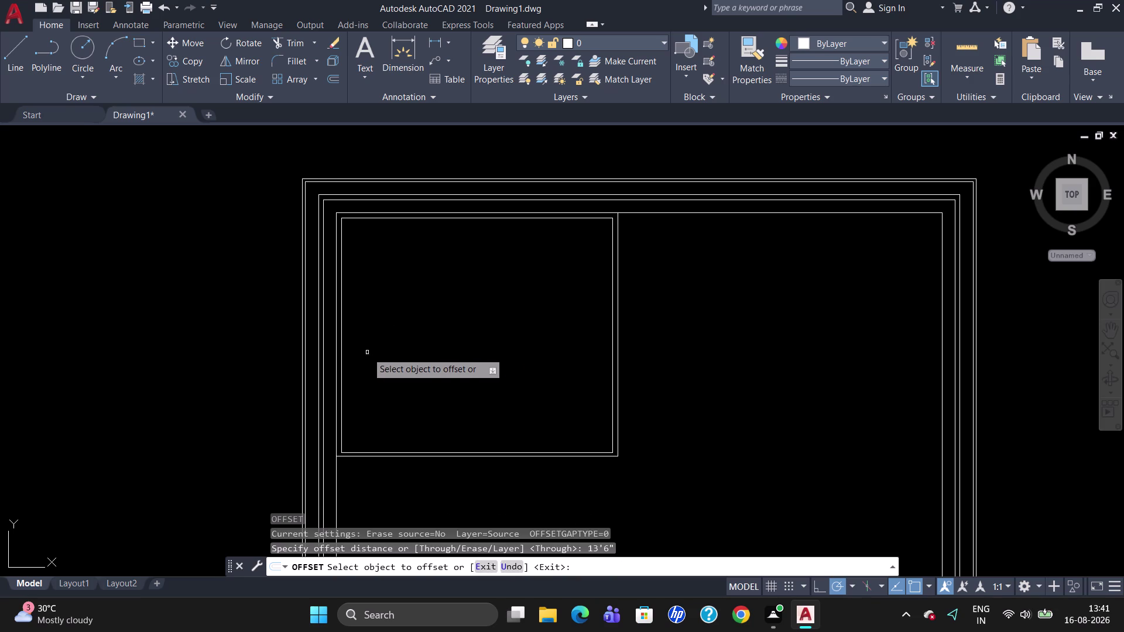
click(342, 354)
click(384, 367)
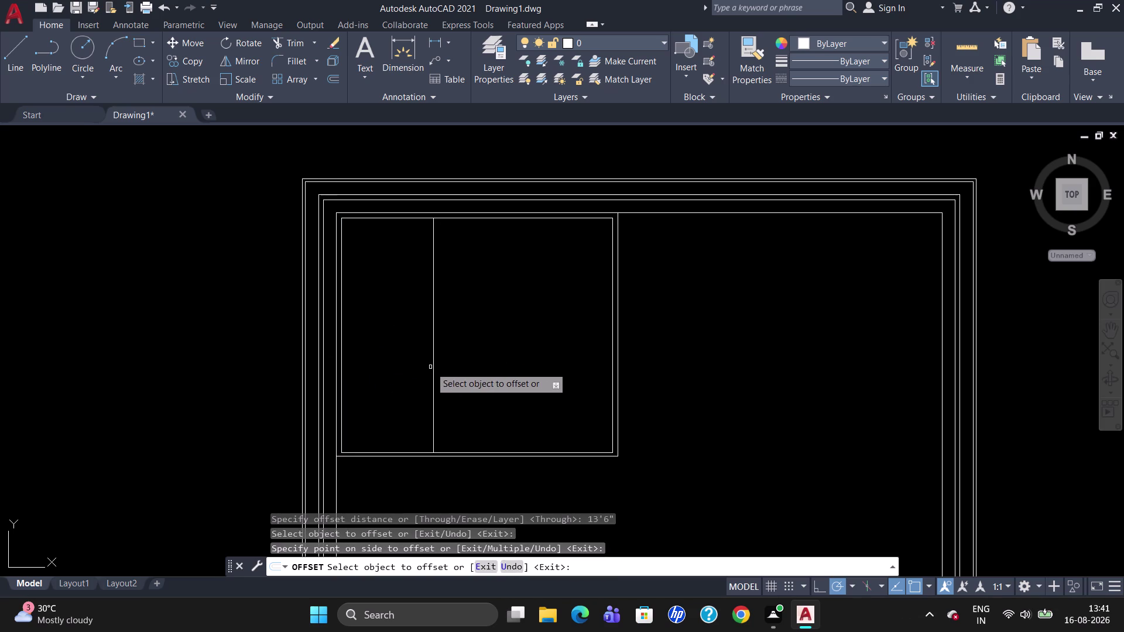
Double the first partition with a parallel line 5.5" away.
drag(433, 368, 438, 371)
key(6)
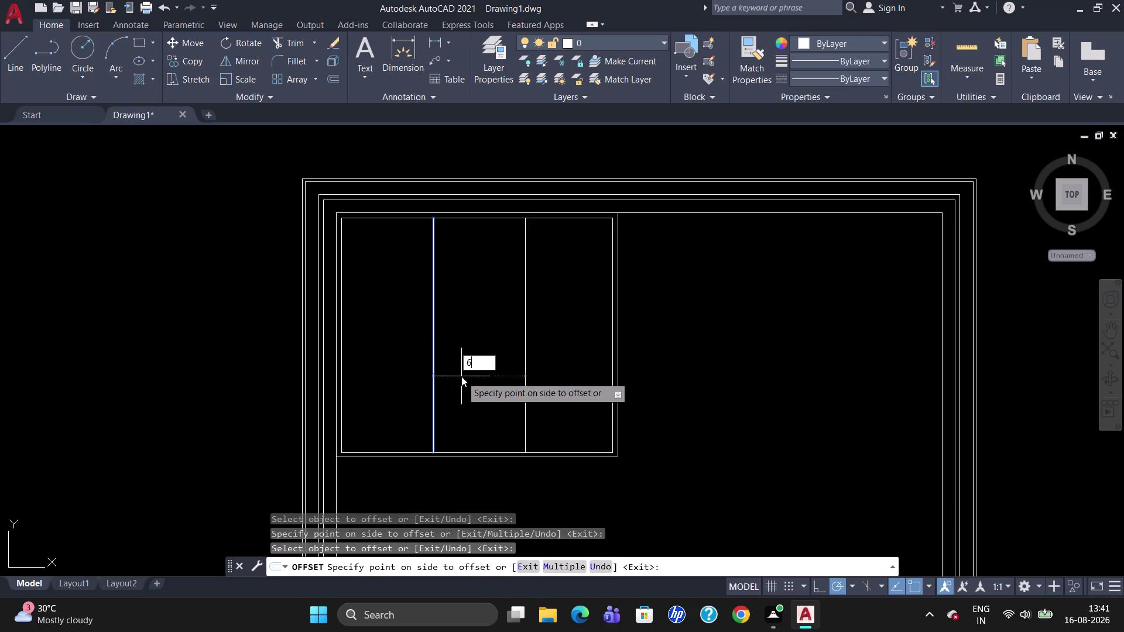
key(BackSpace)
text(5.5)
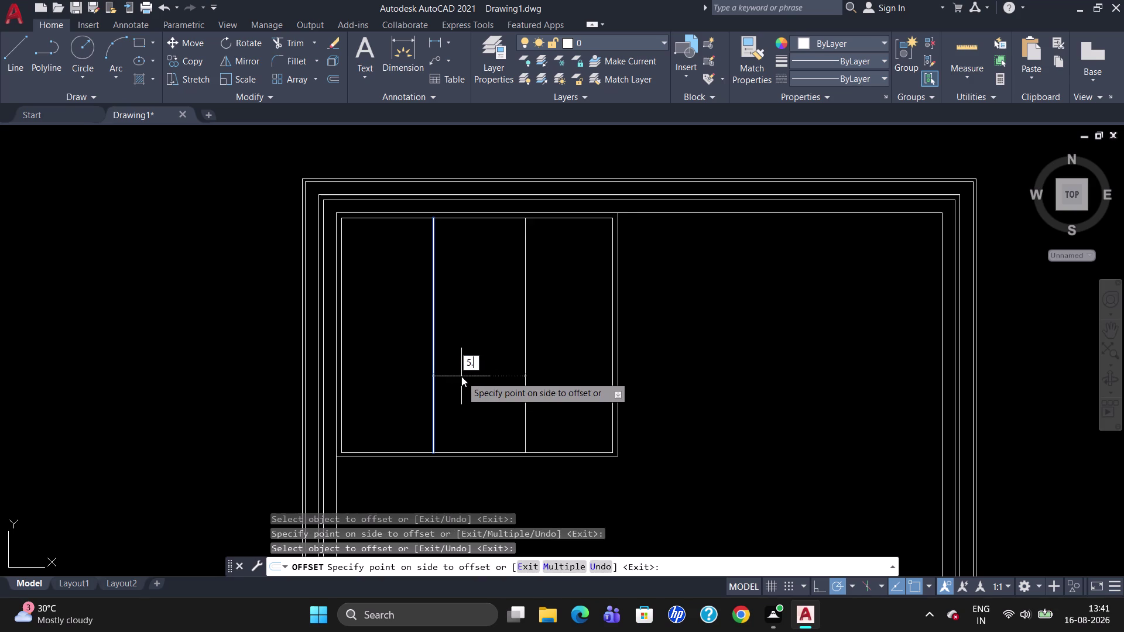
text(")
key(Return)
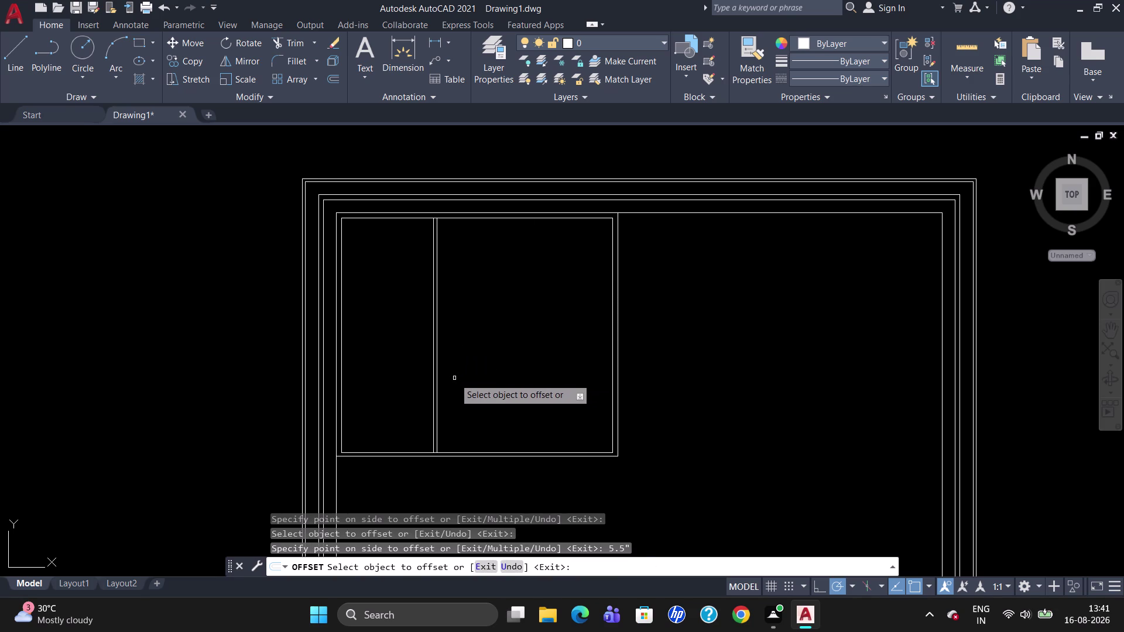
click(437, 364)
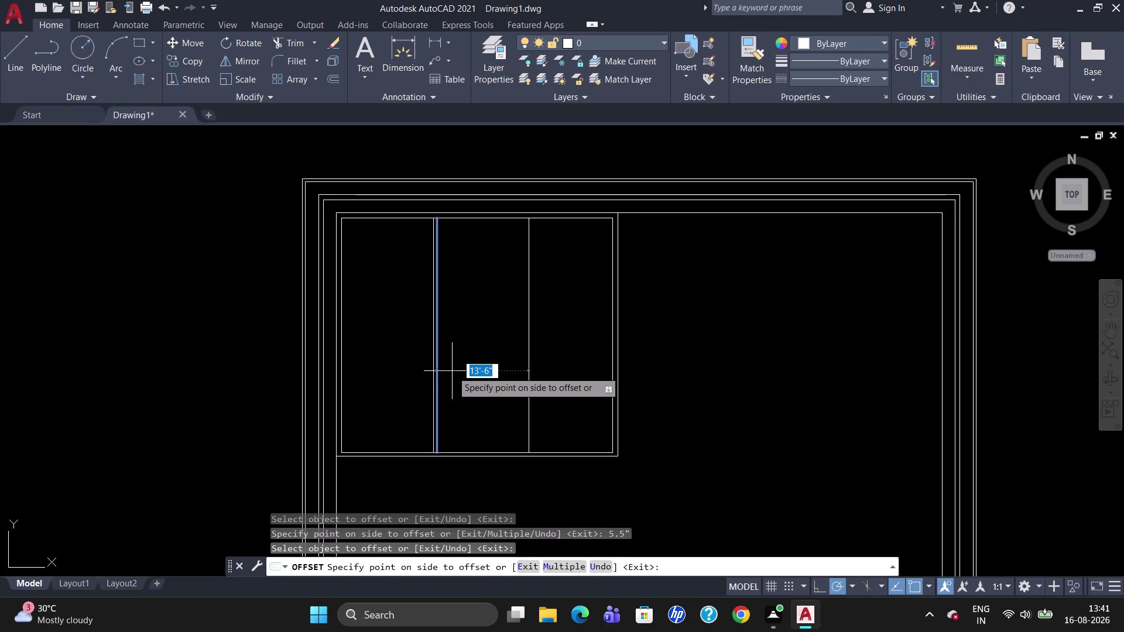
Offset a second partition line 12' further right and double it at 5.5".
text(12)
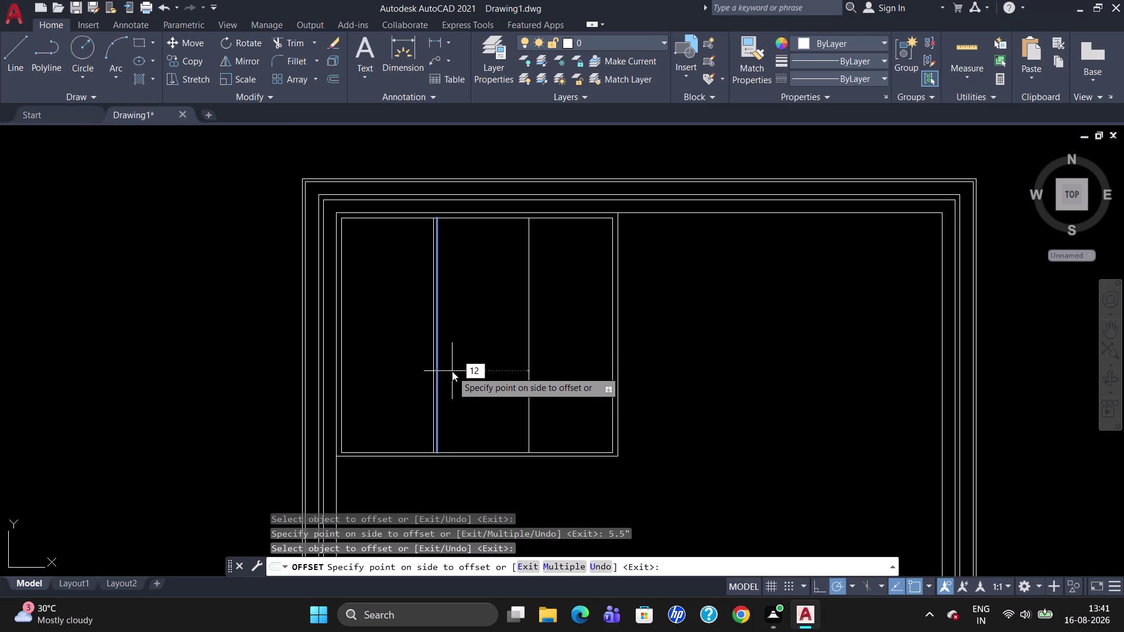
text('0")
key(Return)
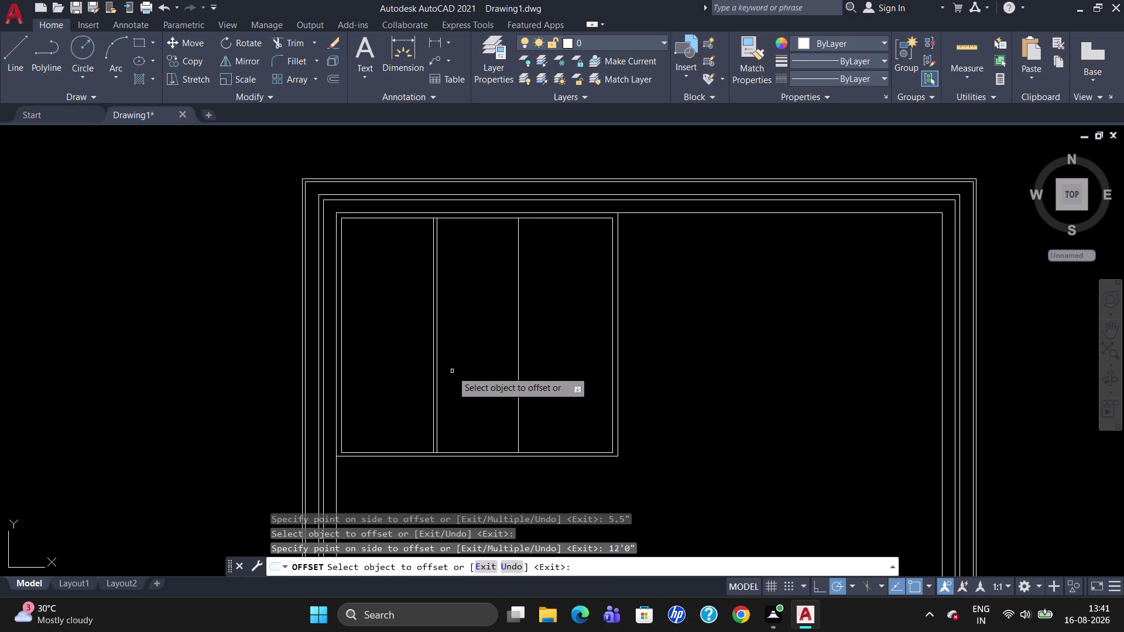
click(519, 370)
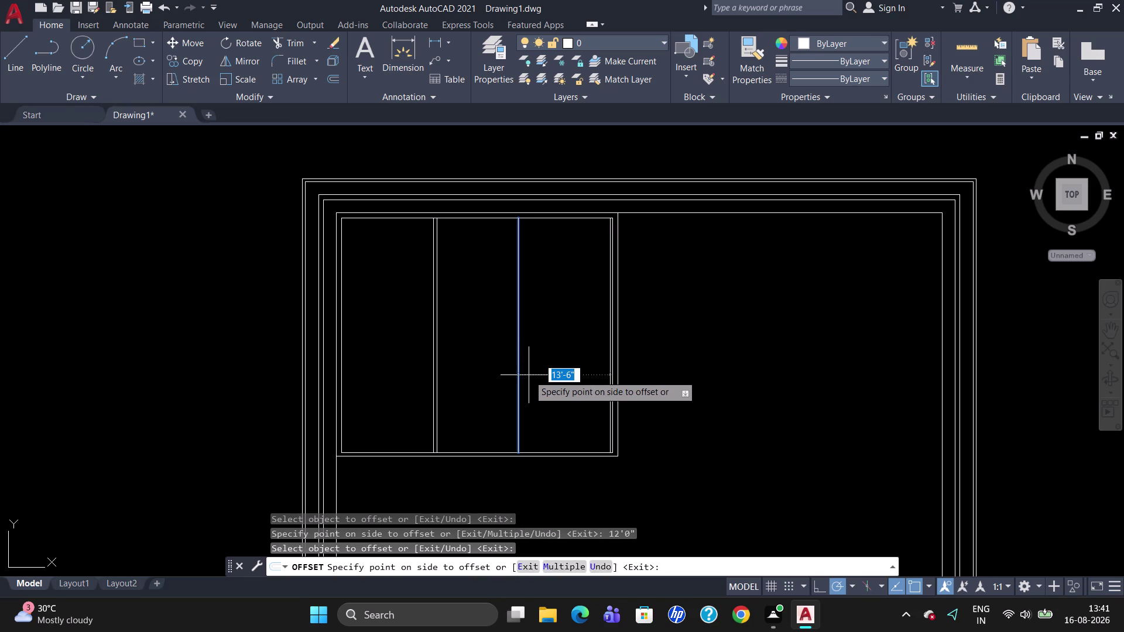
text(5.5")
key(Return)
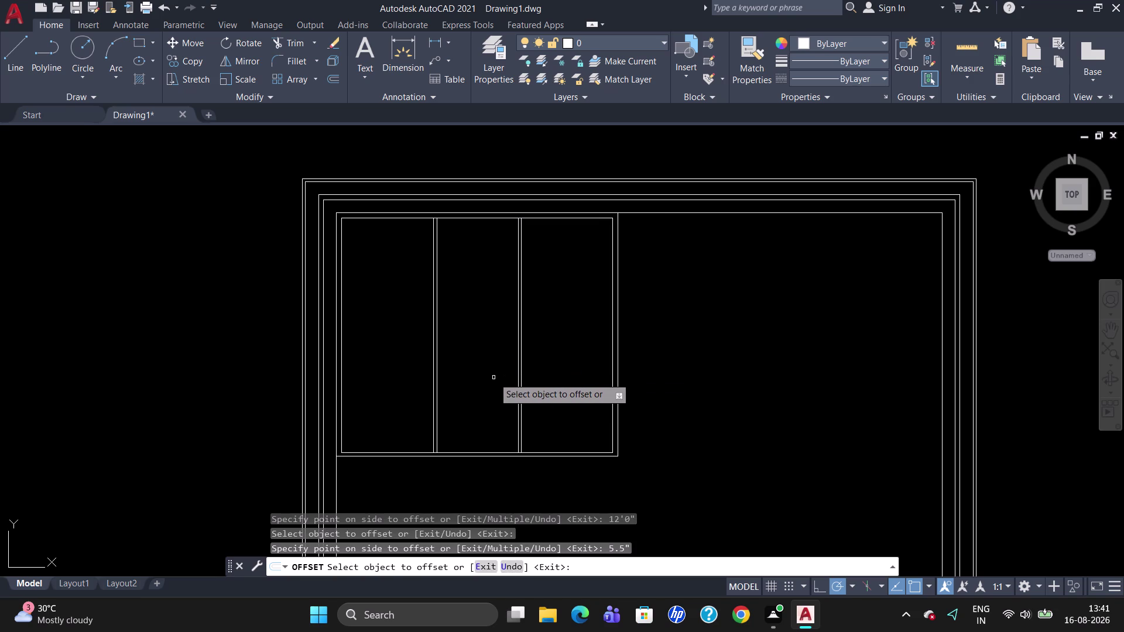
click(381, 218)
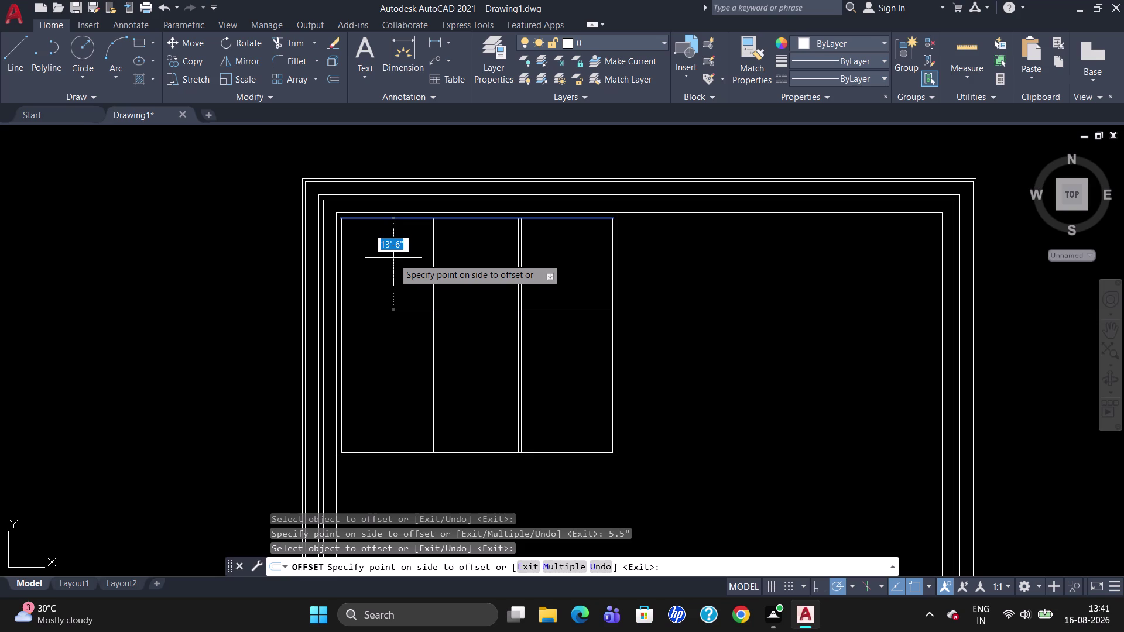
Offset the top inner wall line 12' down, then add a parallel line 5.5" away.
text(12)
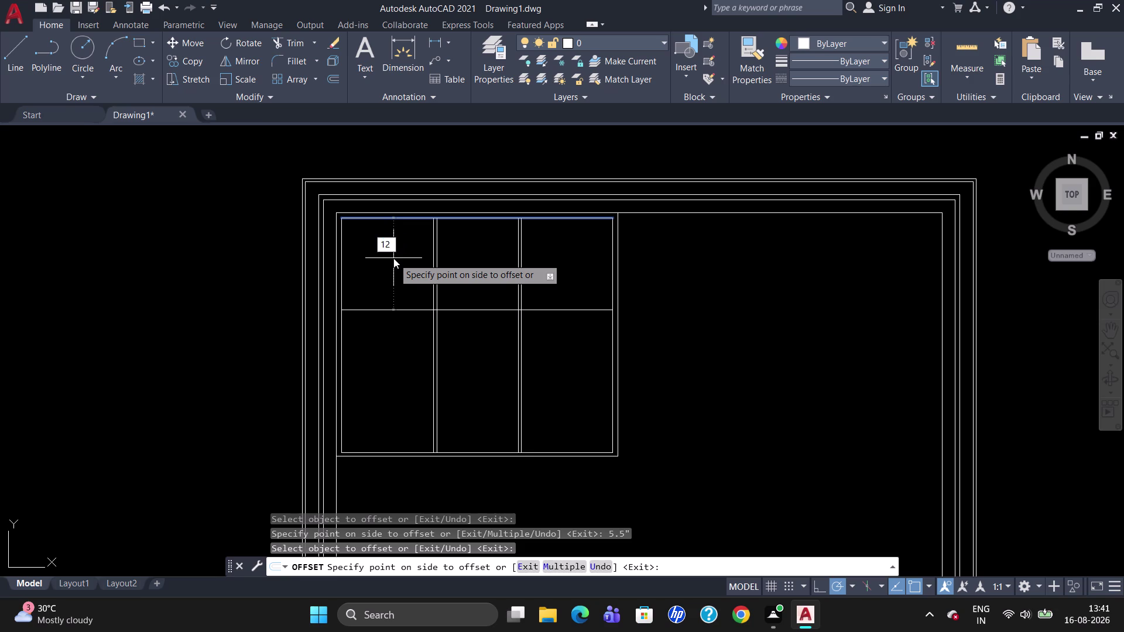
text(')
key(Return)
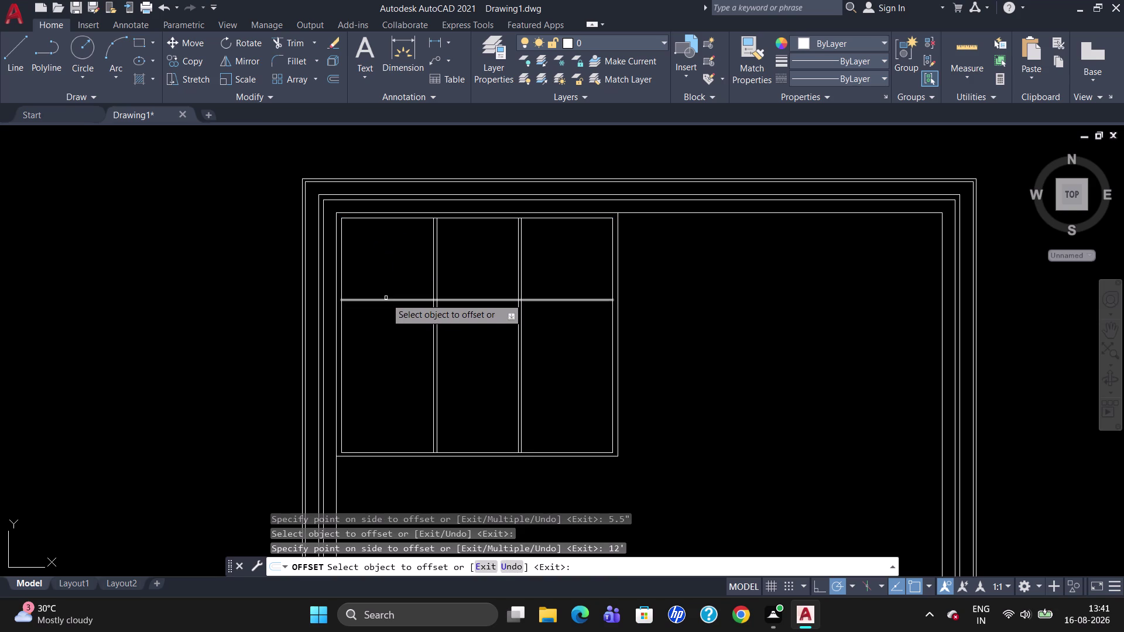
click(385, 300)
text(5)
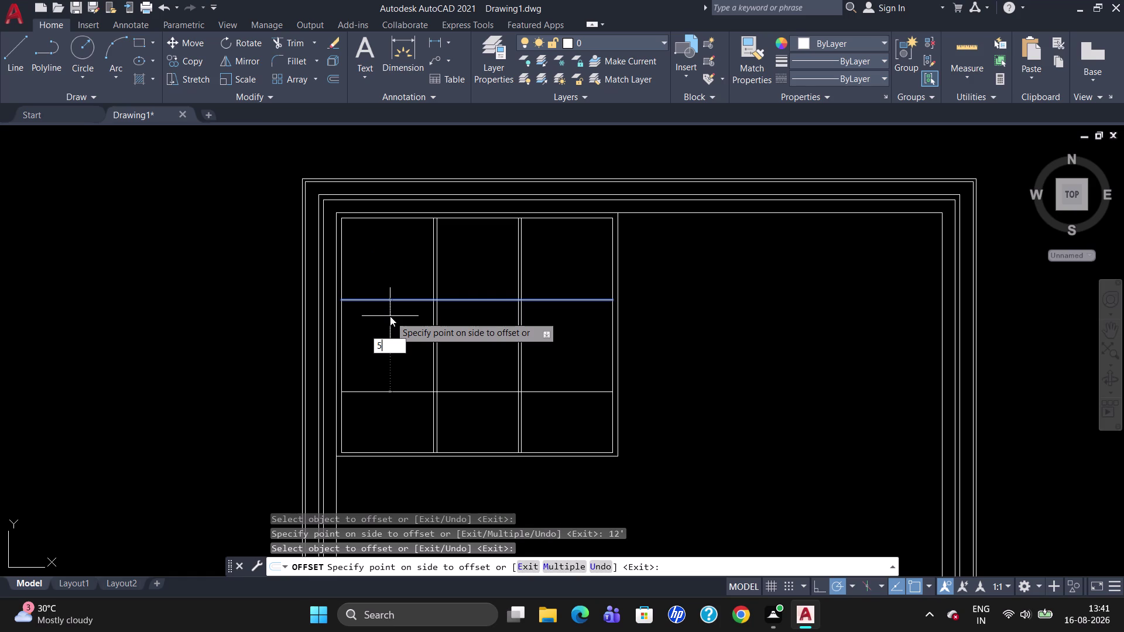
text(.5")
key(Return)
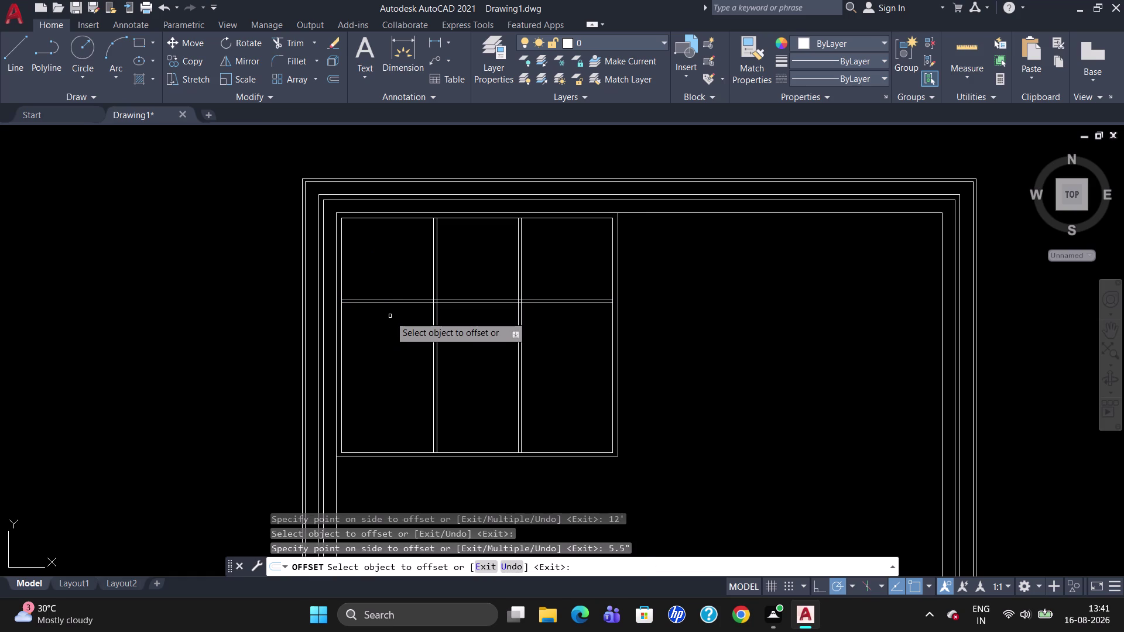
Trim the horizontal cross partition out of the middle and right bays.
key(Escape)
text(TR)
key(Return)
key(Return)
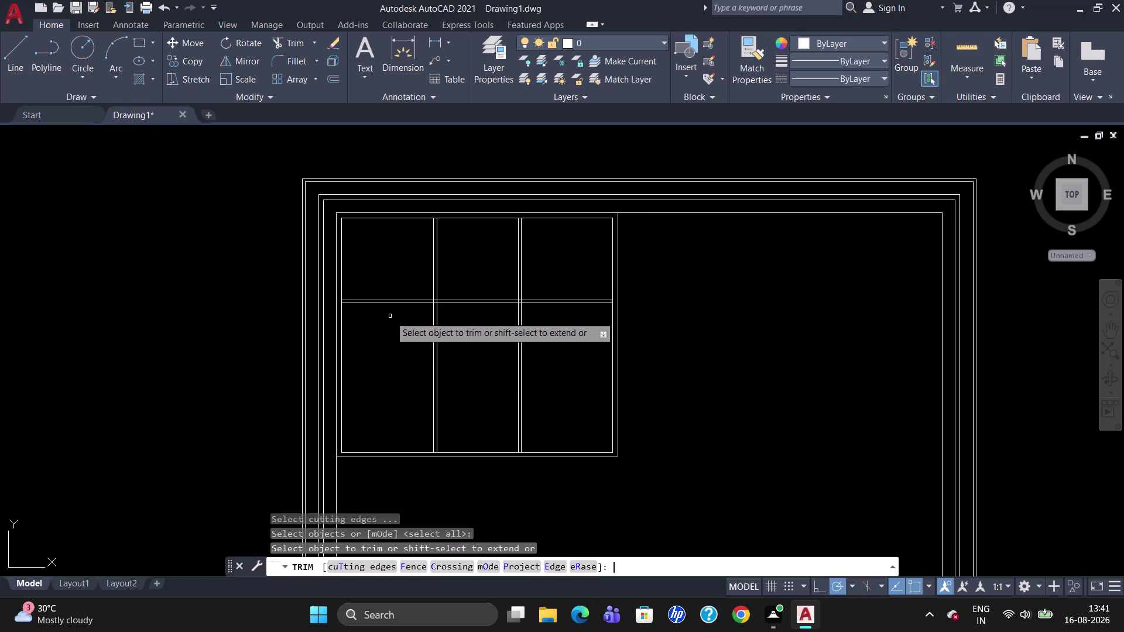
drag(463, 288, 467, 313)
click(467, 313)
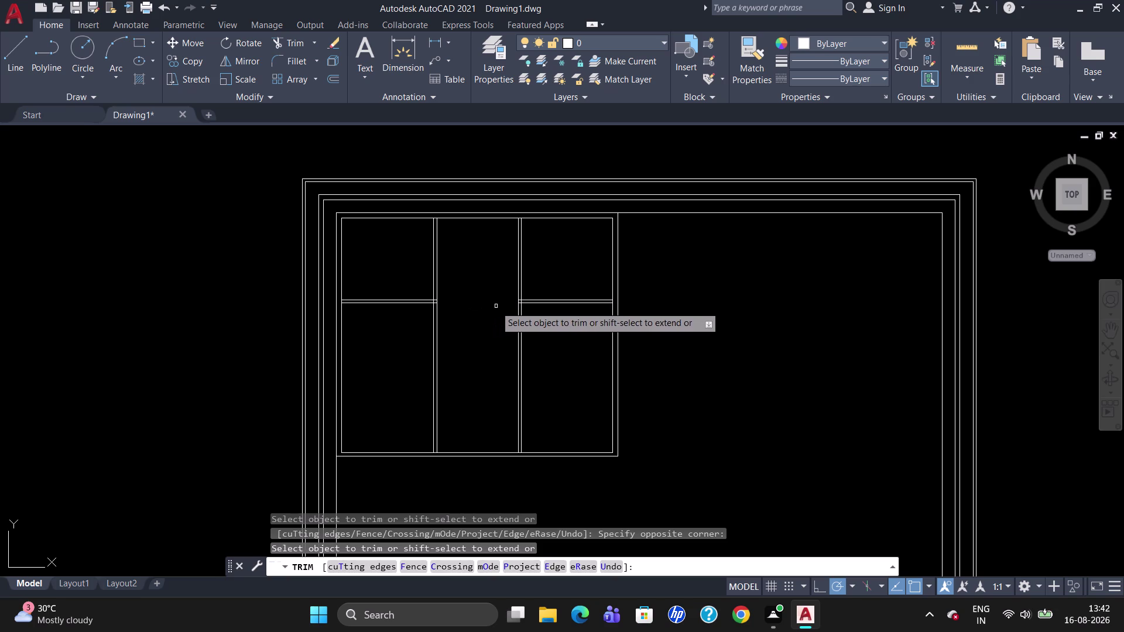
drag(562, 285, 560, 330)
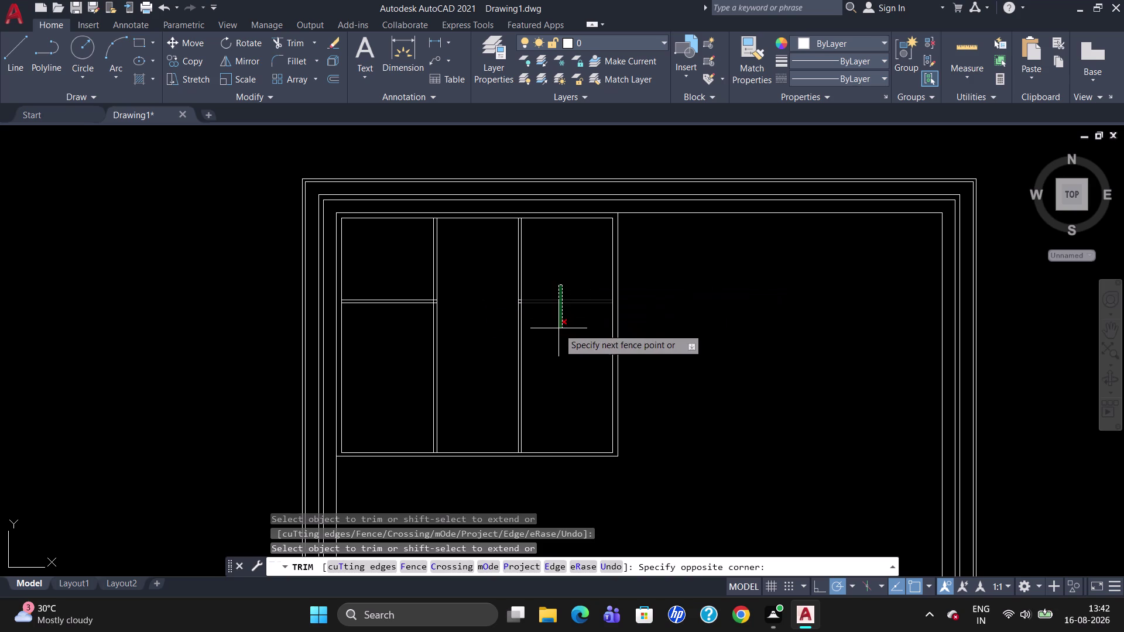
click(558, 328)
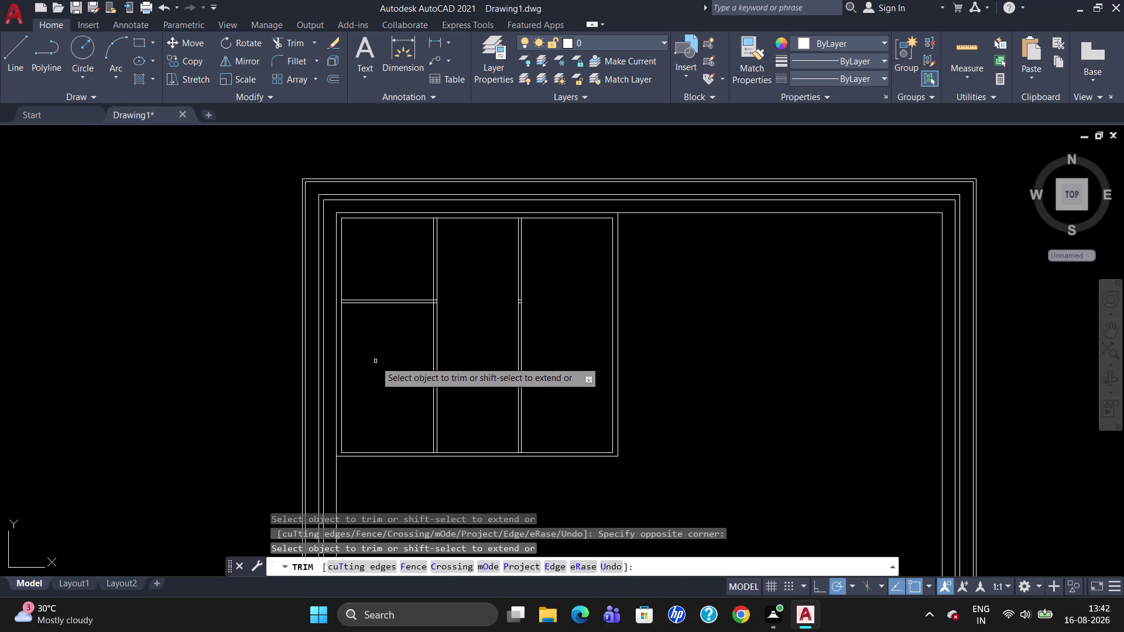
key(Escape)
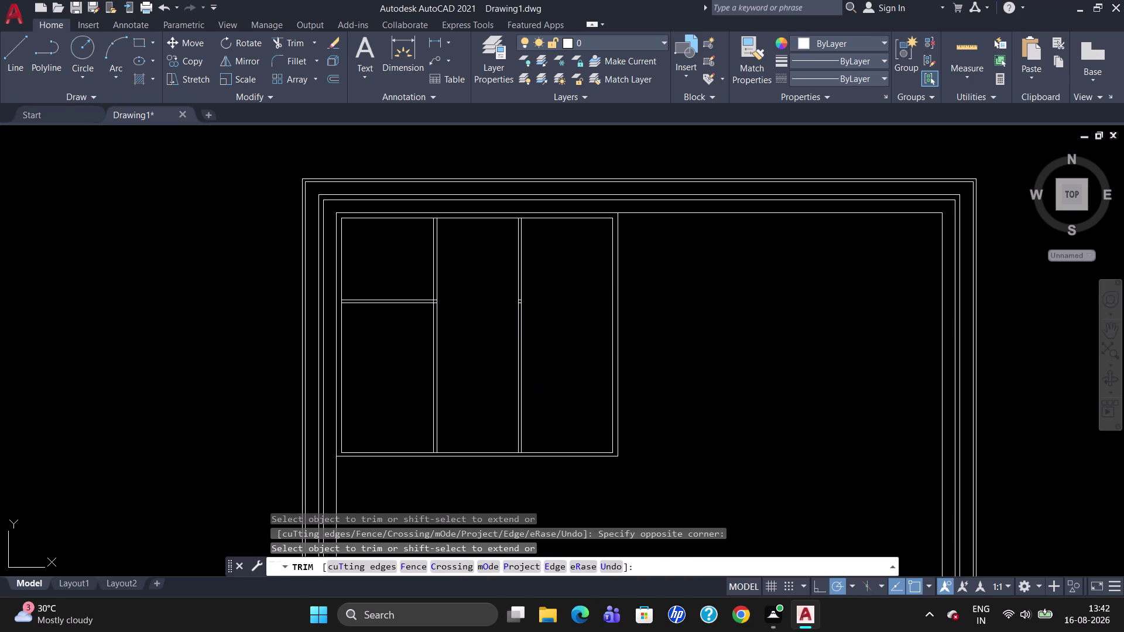
key(o)
key(Return)
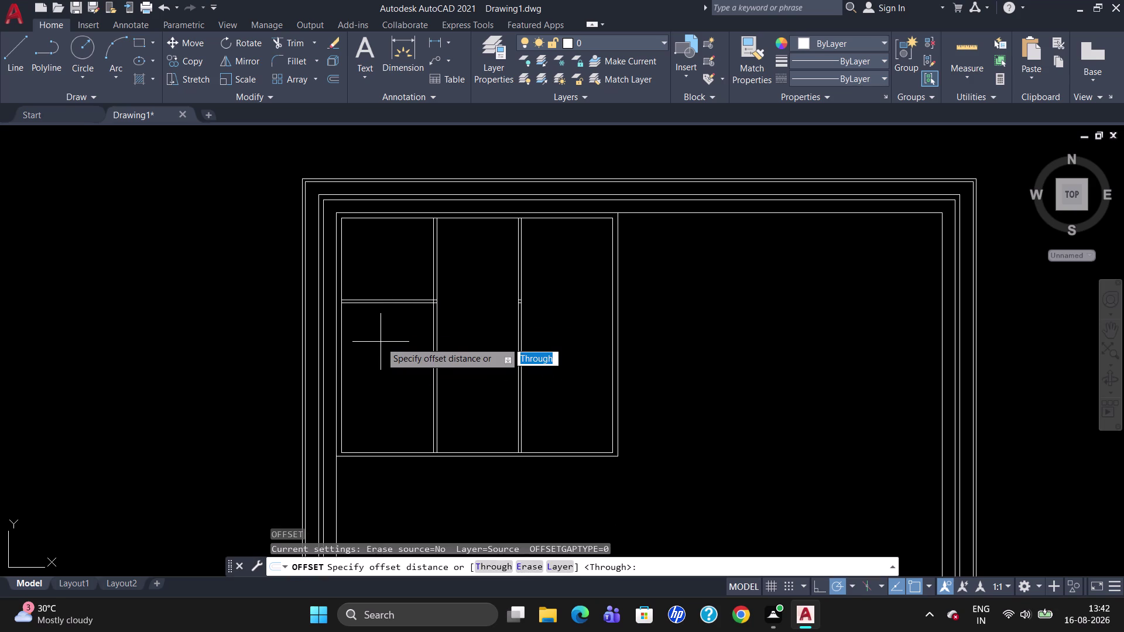
Add a second partition 4'7" below the first, doubled at 5.5".
key(4)
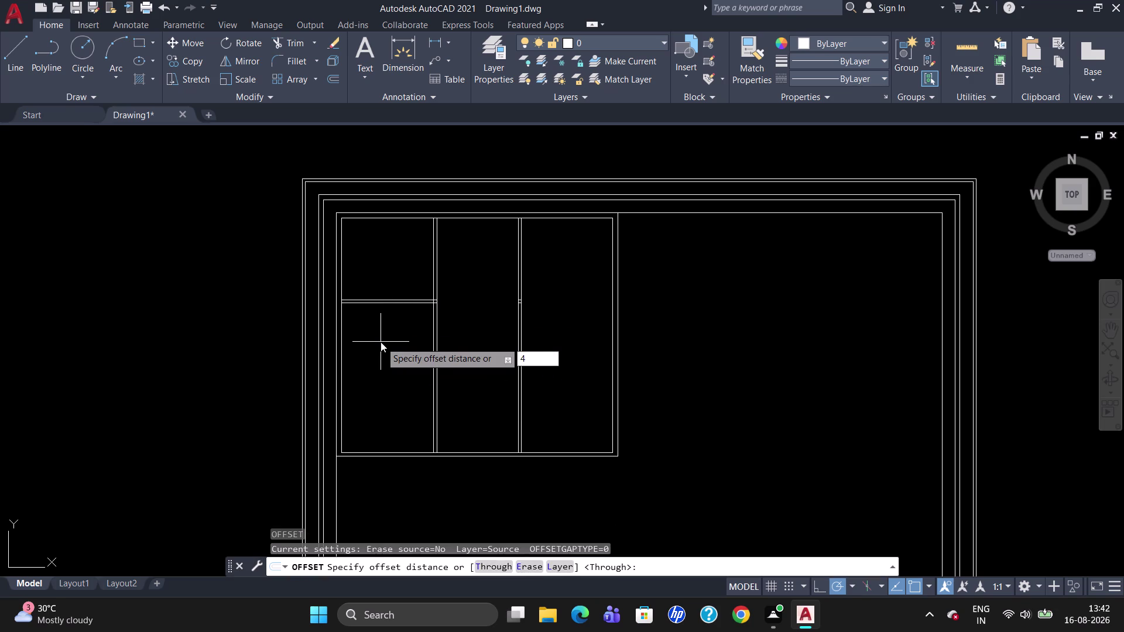
text(')
text(7")
key(Return)
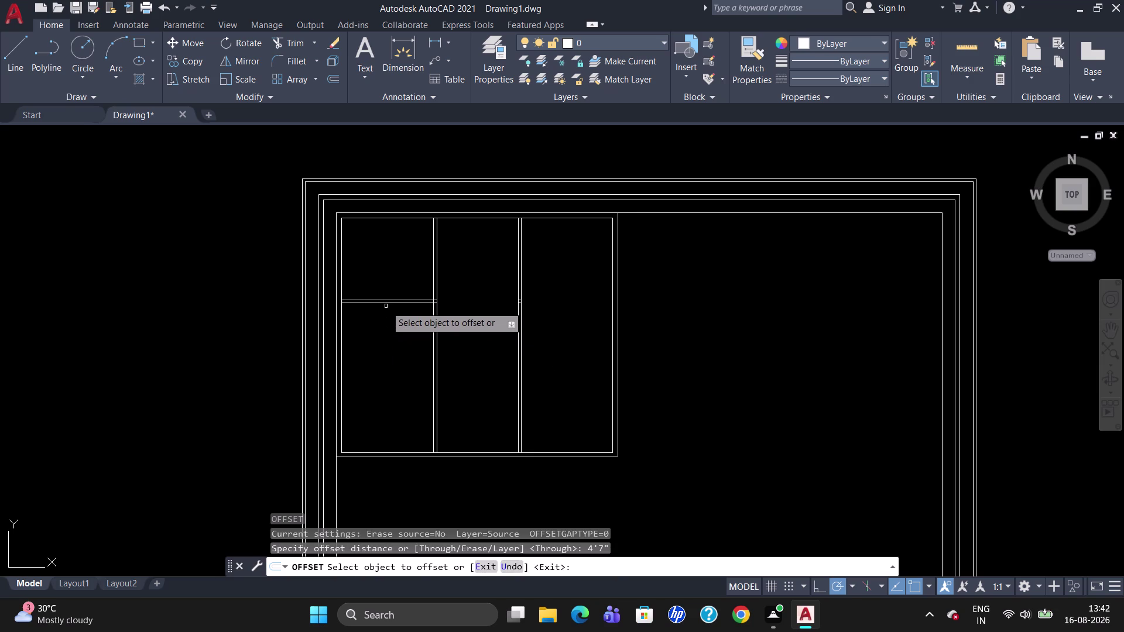
click(388, 303)
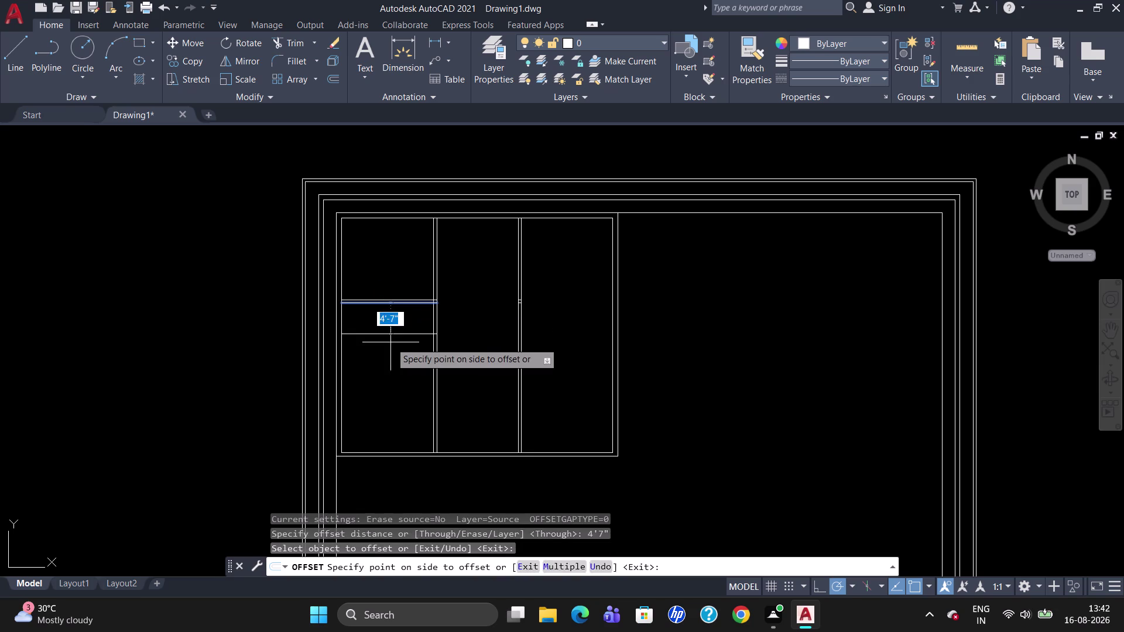
click(390, 343)
drag(390, 335, 391, 341)
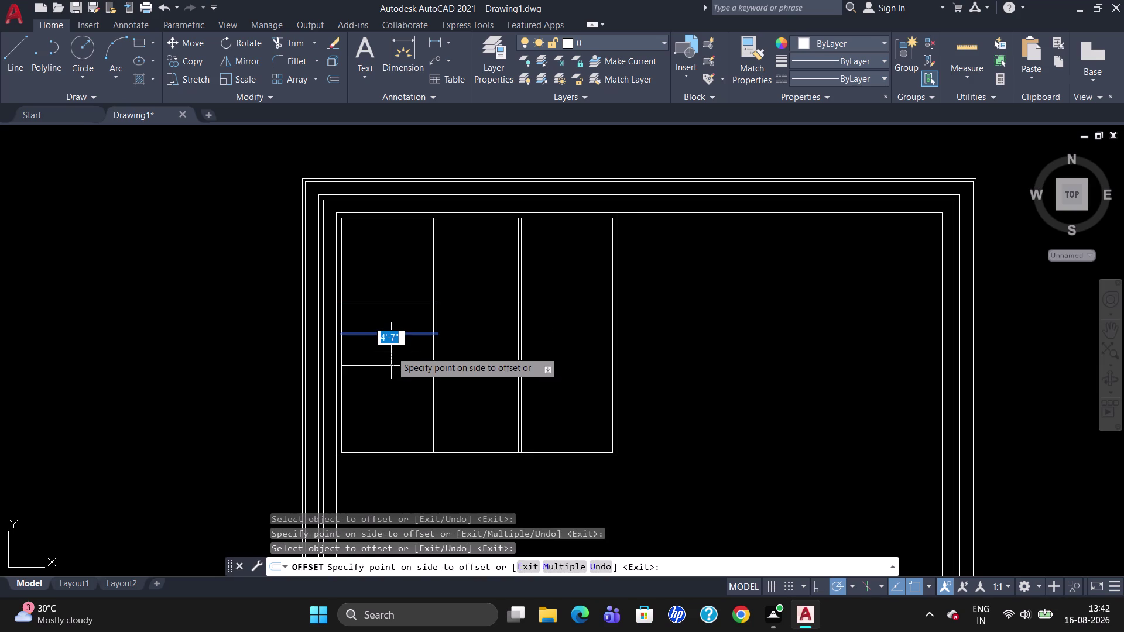
text(5.5")
key(Return)
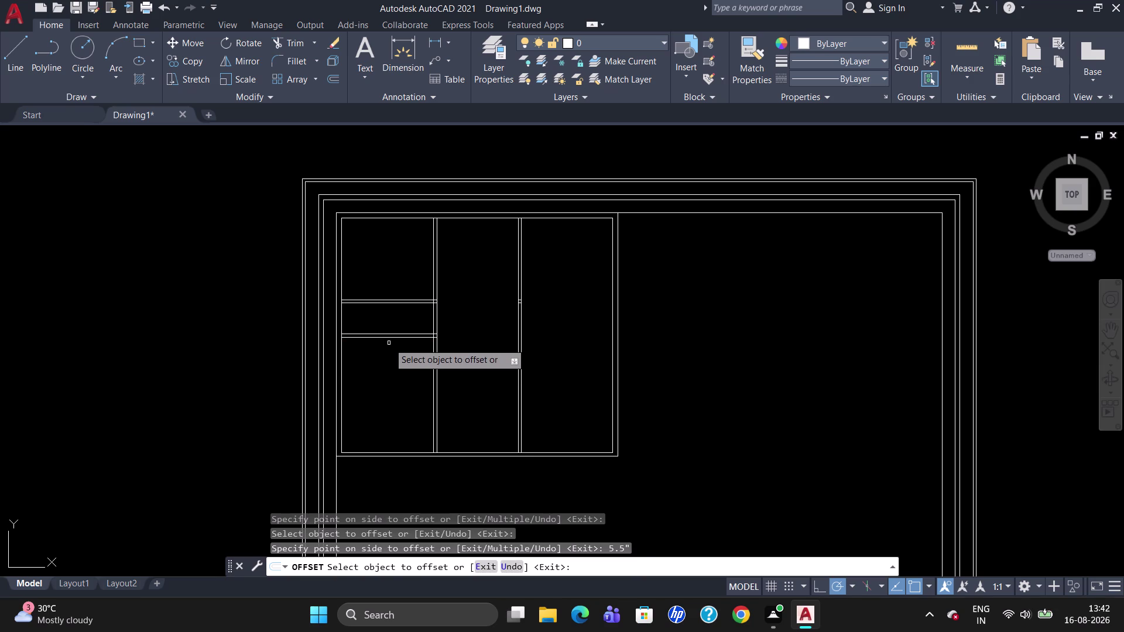
Add a third partition 4'6" below the second, also 5.5" thick.
click(389, 339)
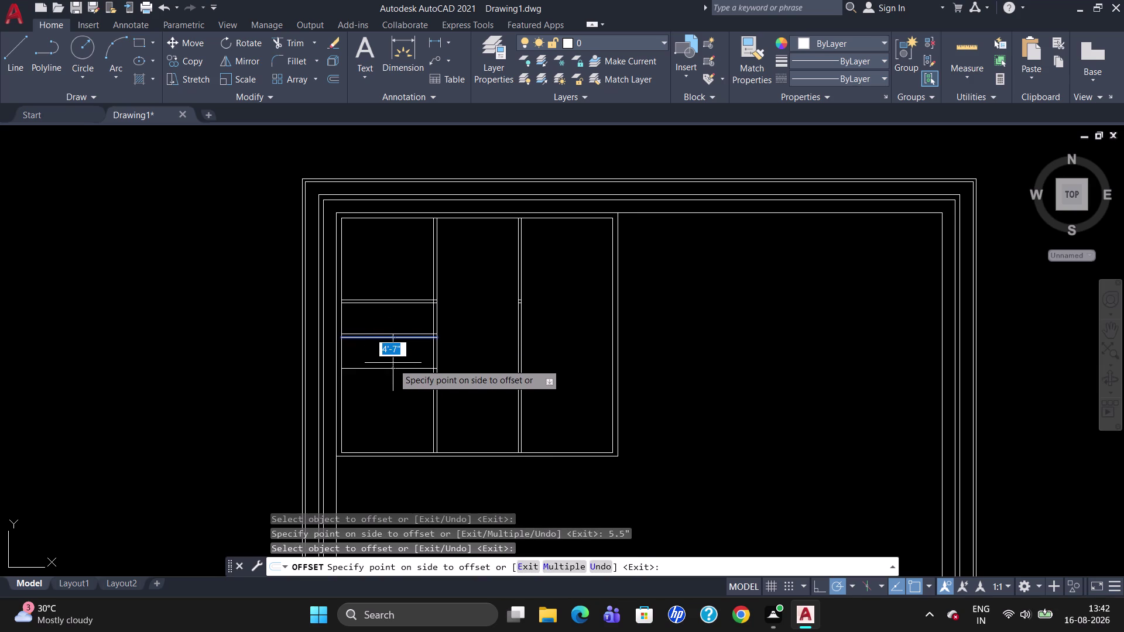
key(4)
text(')
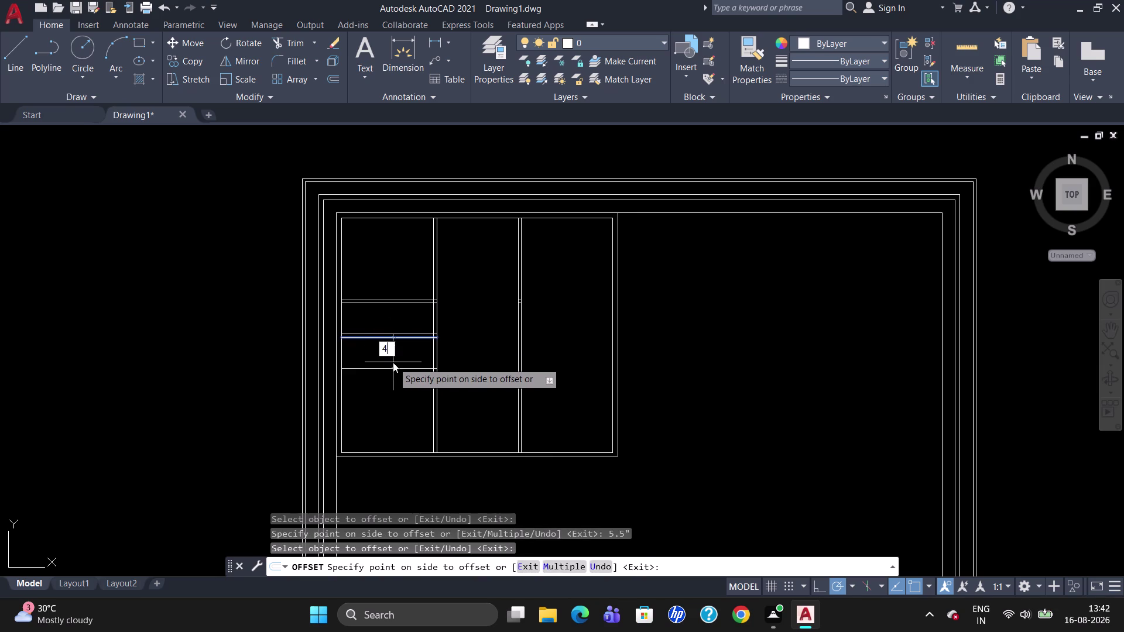
text(6")
key(Return)
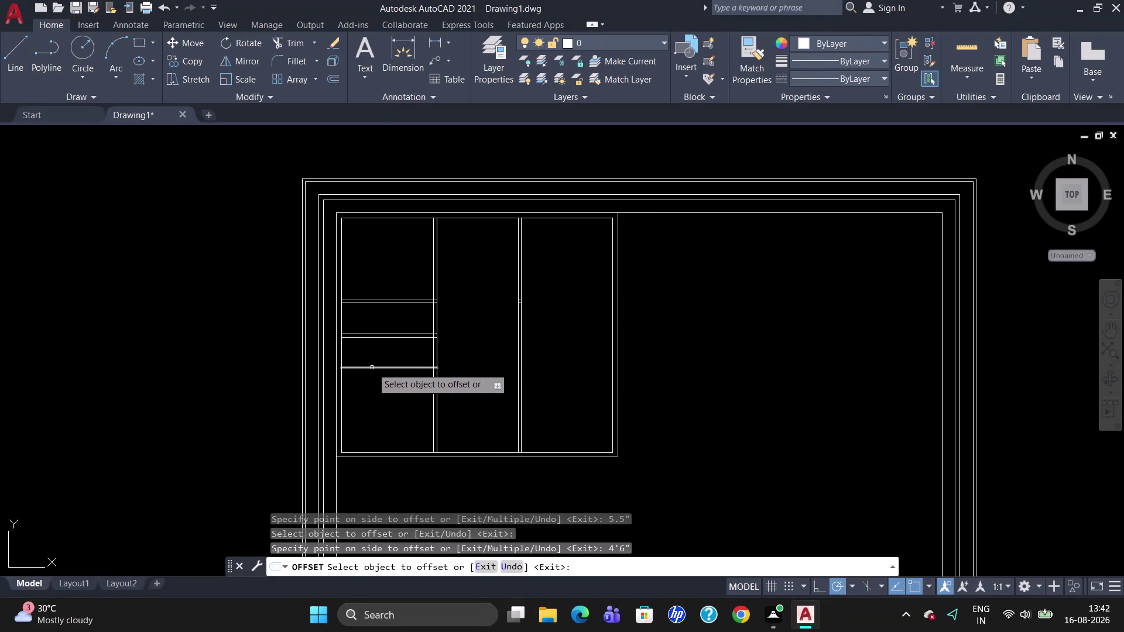
click(371, 368)
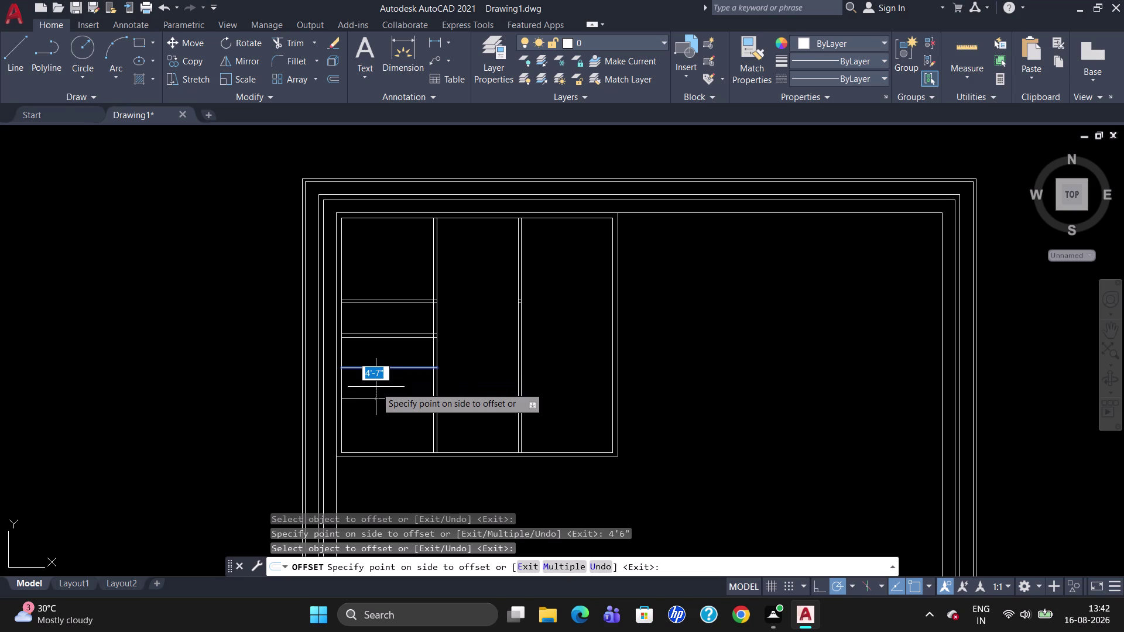
text(5.5)
key(Return)
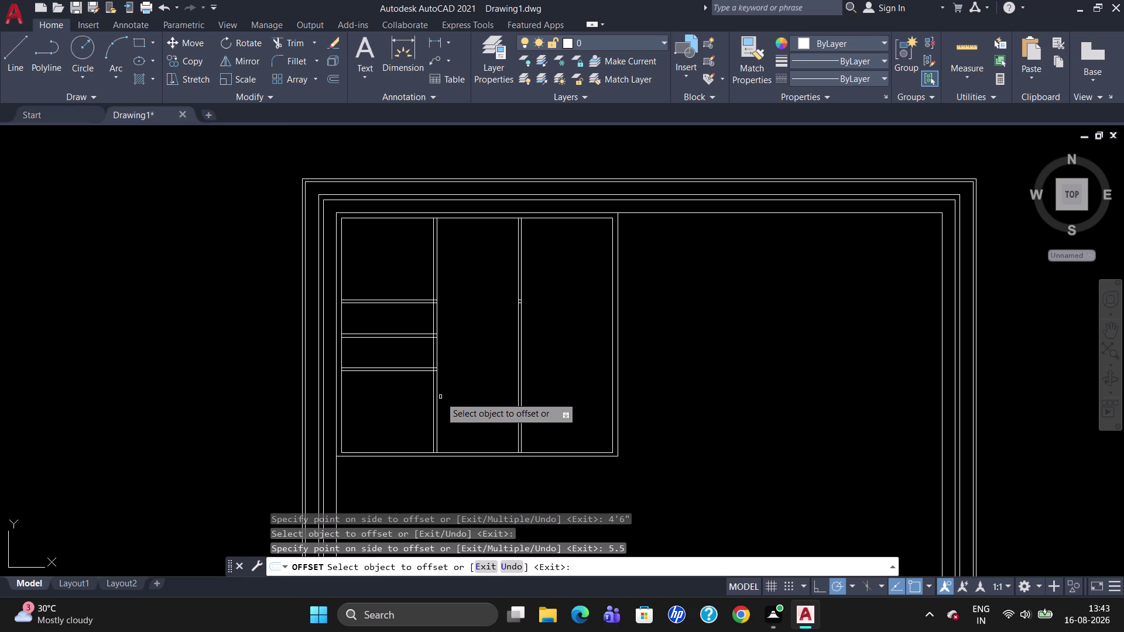
key(Escape)
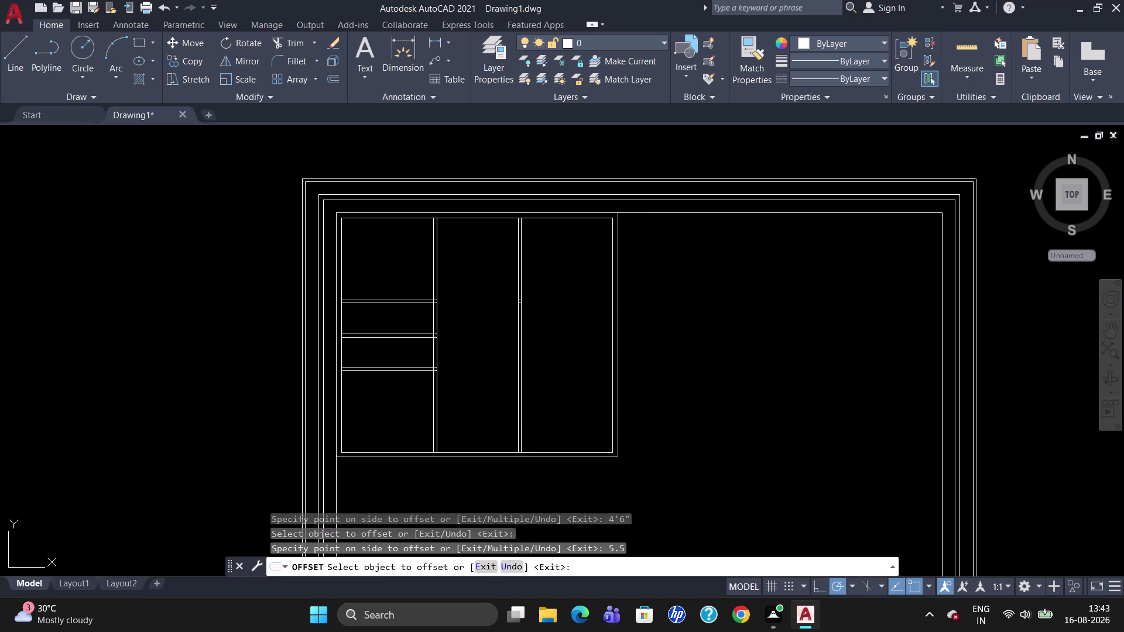
Draw a vertical line tracked 9'2" along the partition, ending at the lower partition.
key(l)
key(Return)
text(T)
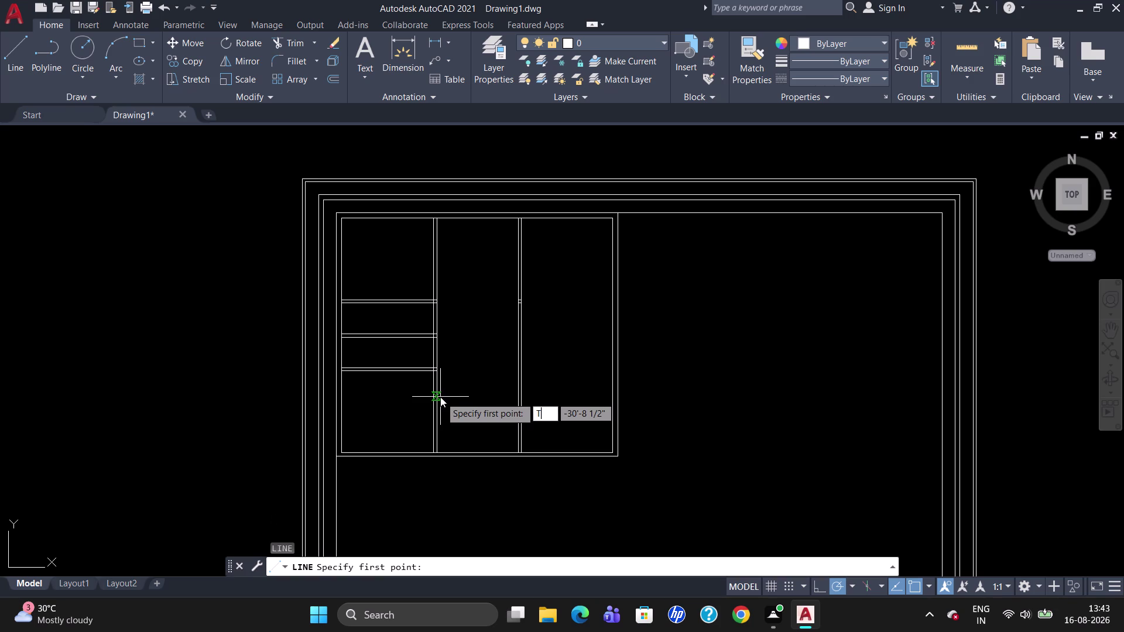
text(K)
key(Return)
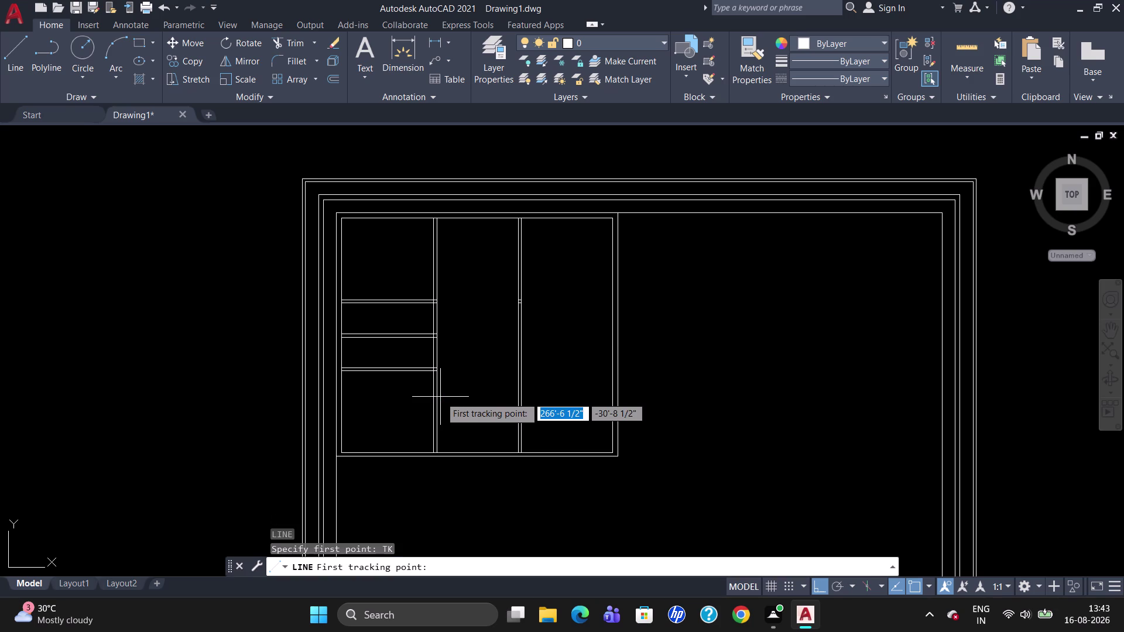
scroll(up, 3)
click(346, 333)
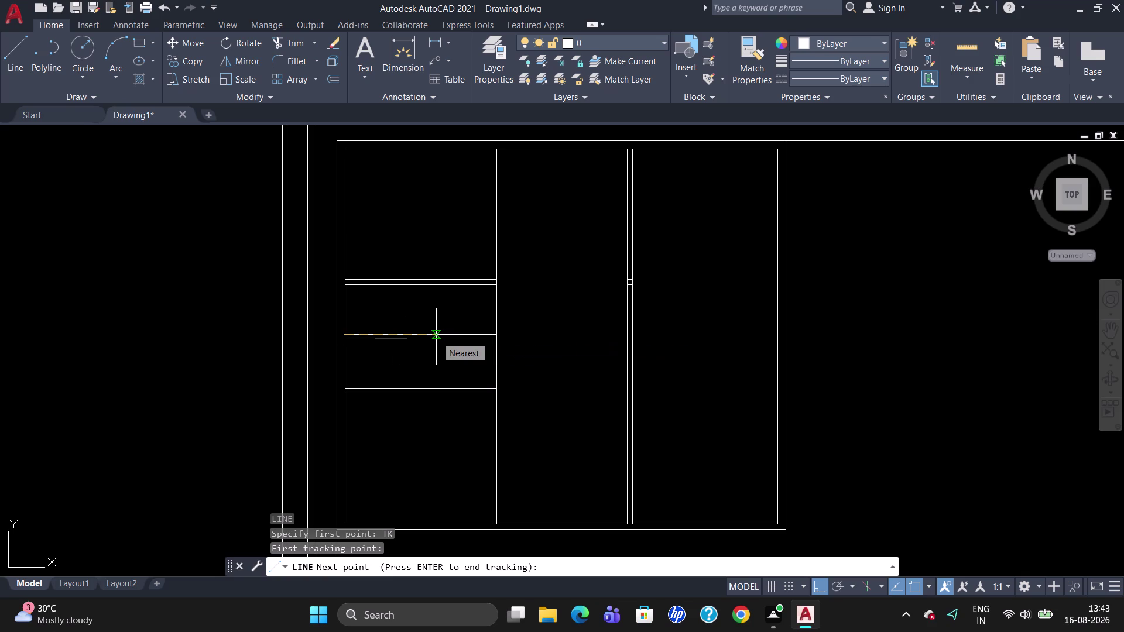
text(9'2)
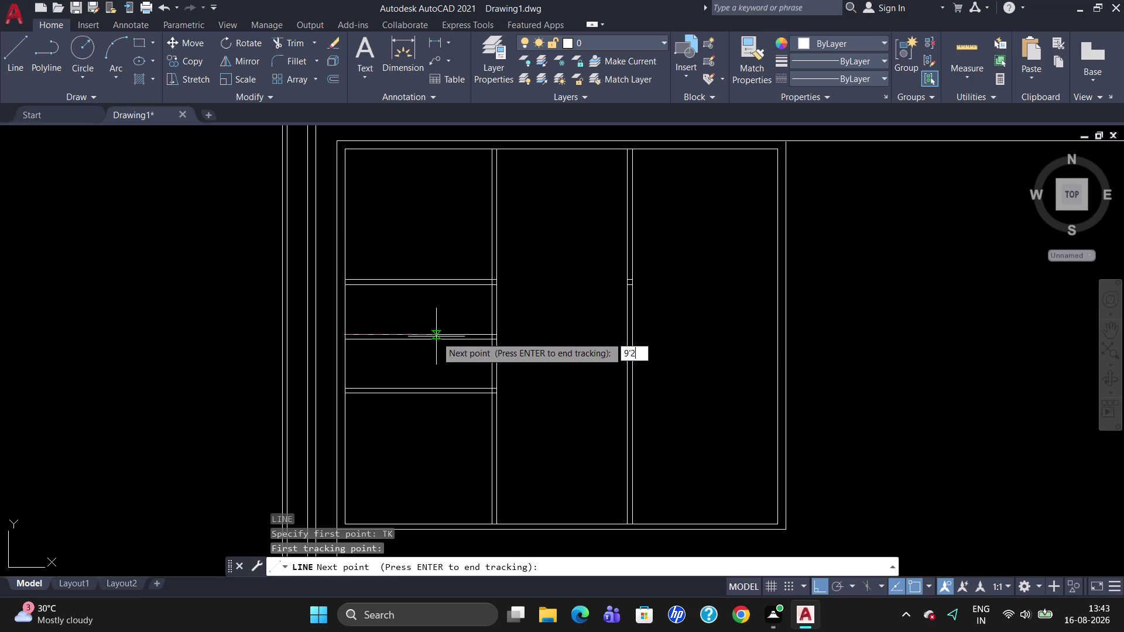
text(")
key(Return)
key(Return)
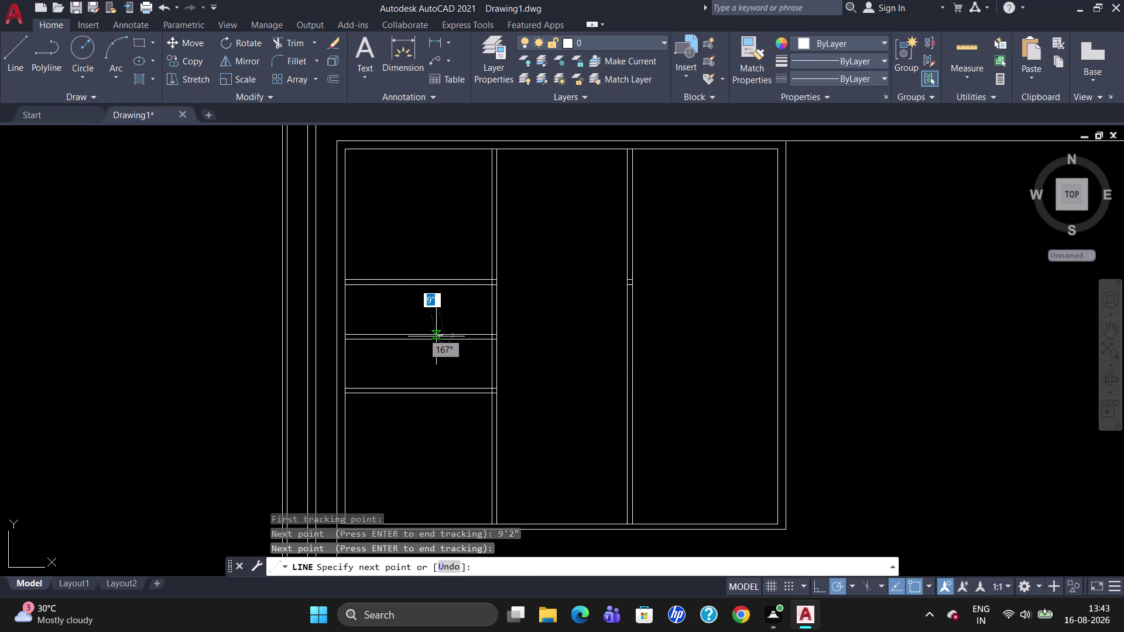
click(449, 385)
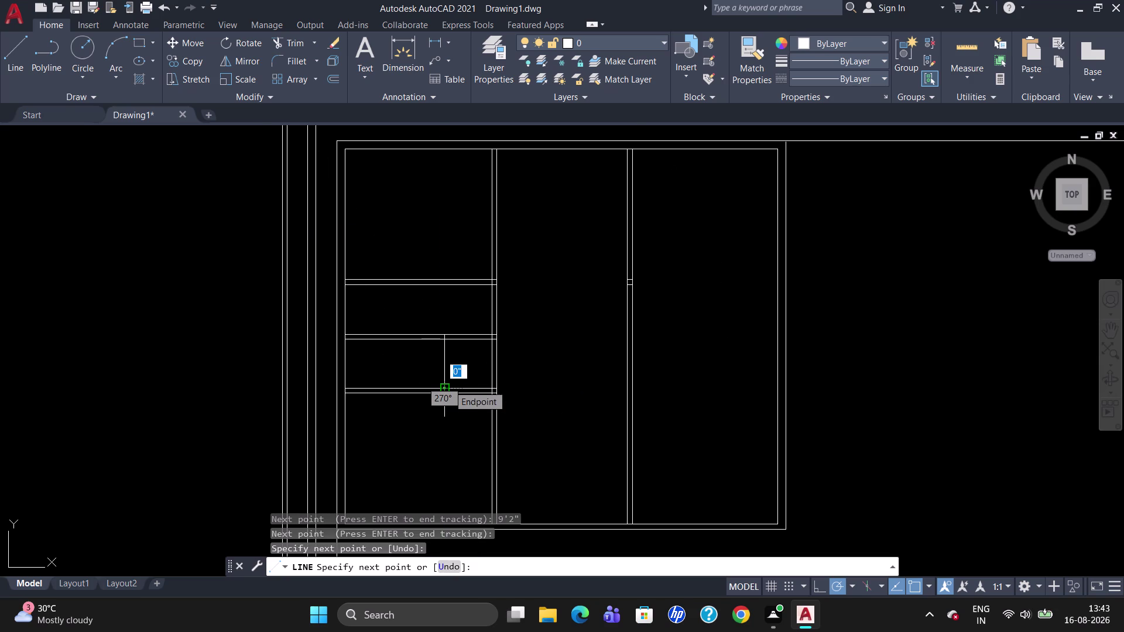
key(Escape)
Start trimming a door opening, then cancel the trim.
text(TR)
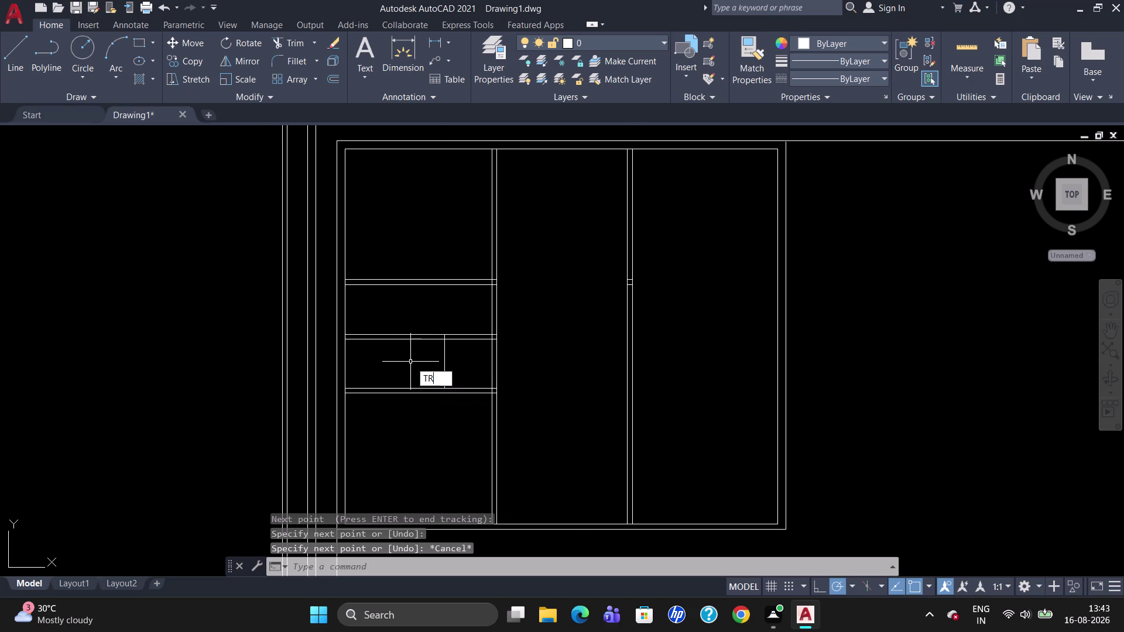
key(Return)
key(Return)
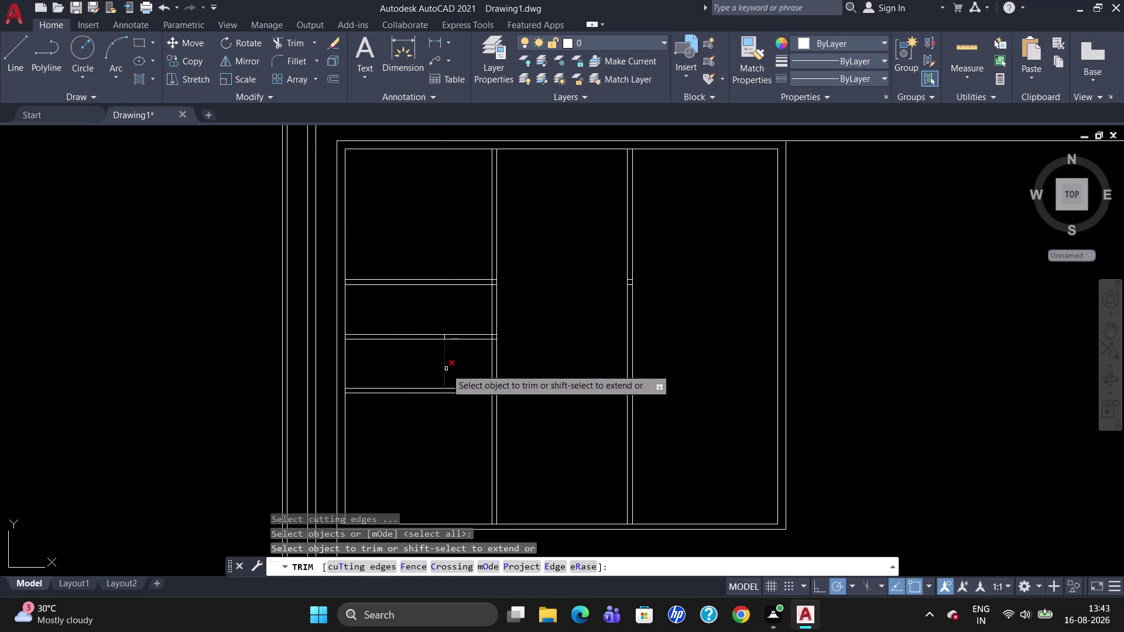
click(446, 369)
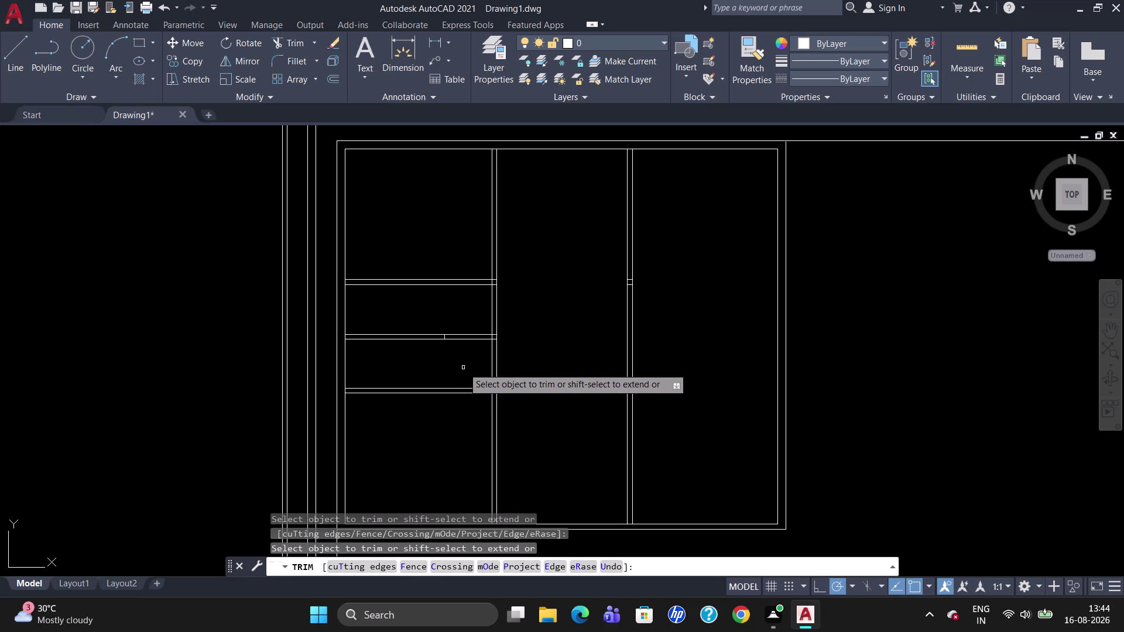
scroll(up, 3)
key(Escape)
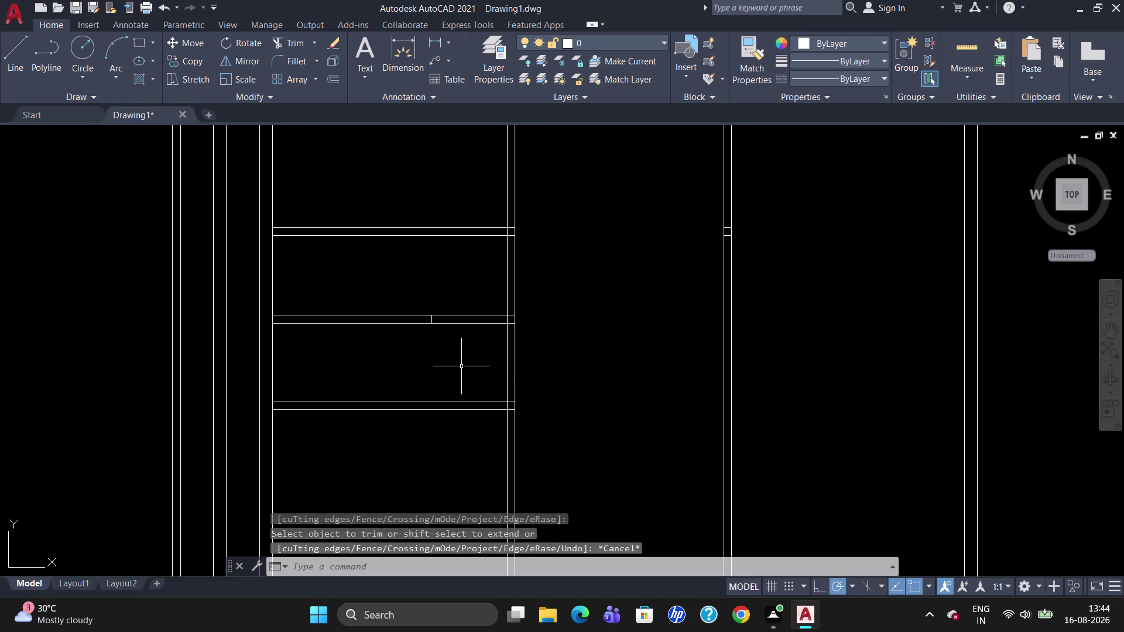
Draw a vertical partition line from the upper wall down to the lower wall.
key(l)
key(Return)
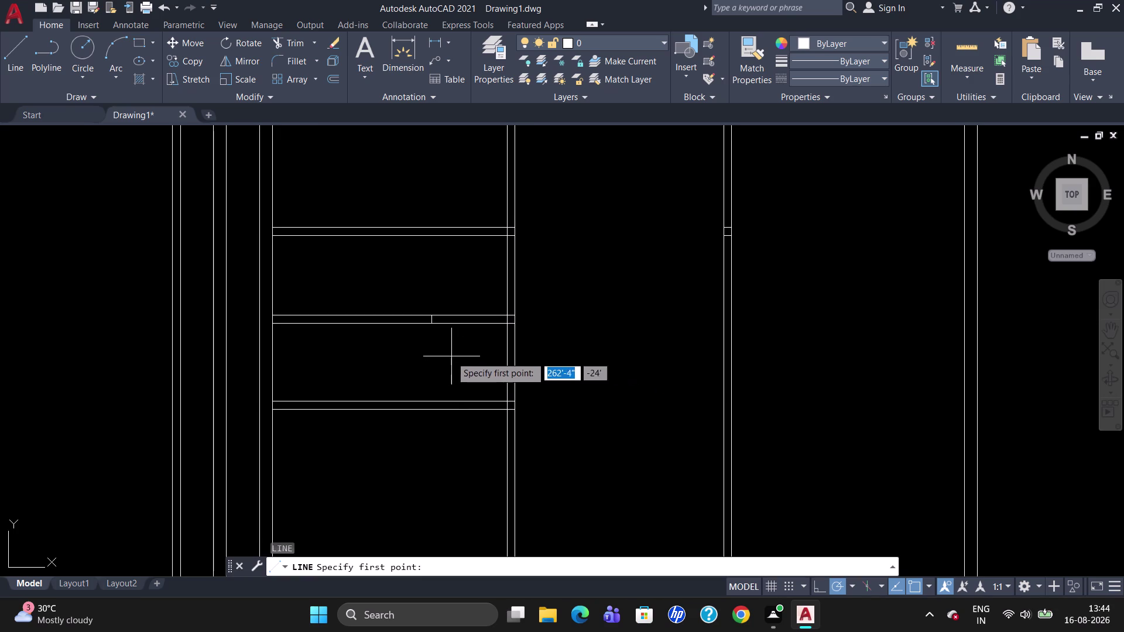
click(431, 327)
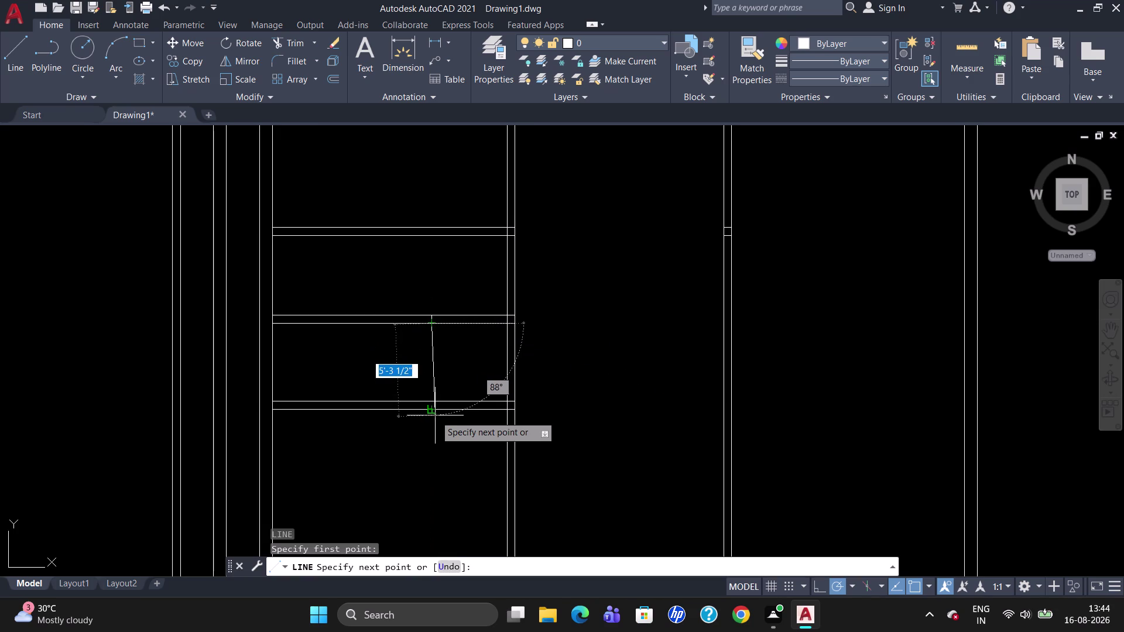
click(431, 419)
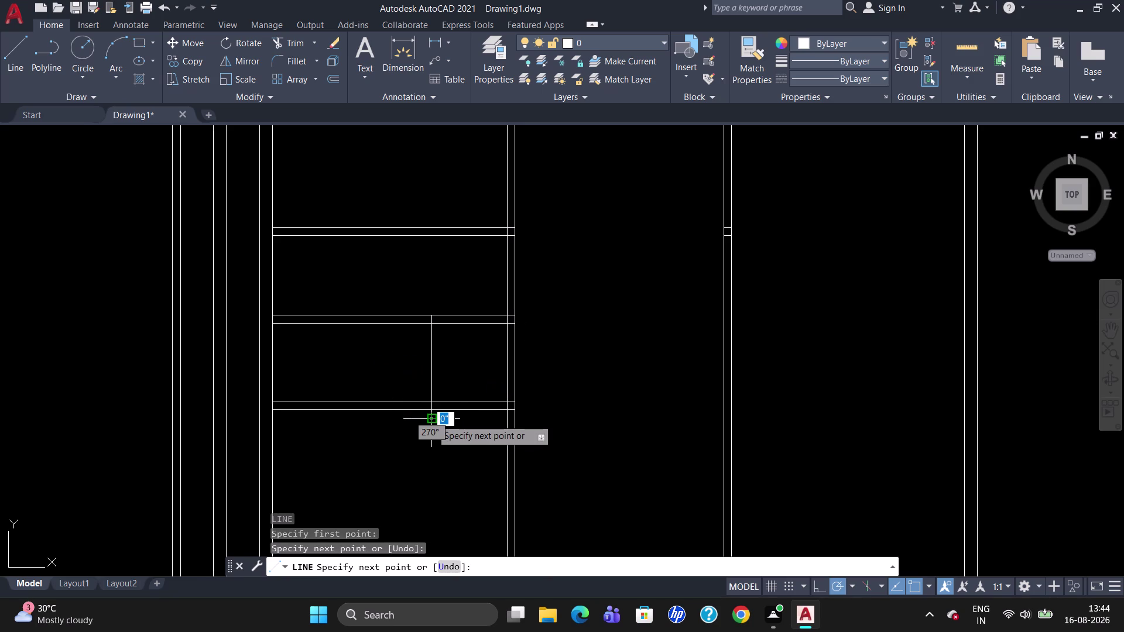
key(Escape)
Trim the partition line's end at the lower wall.
text(TR)
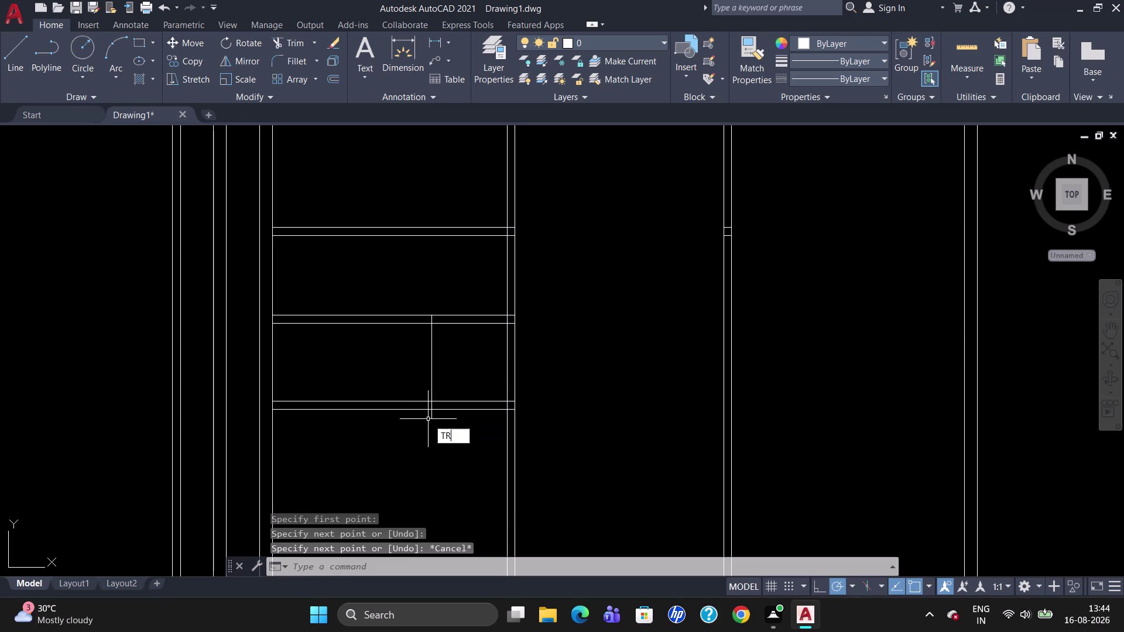
key(Return)
key(Return)
click(430, 414)
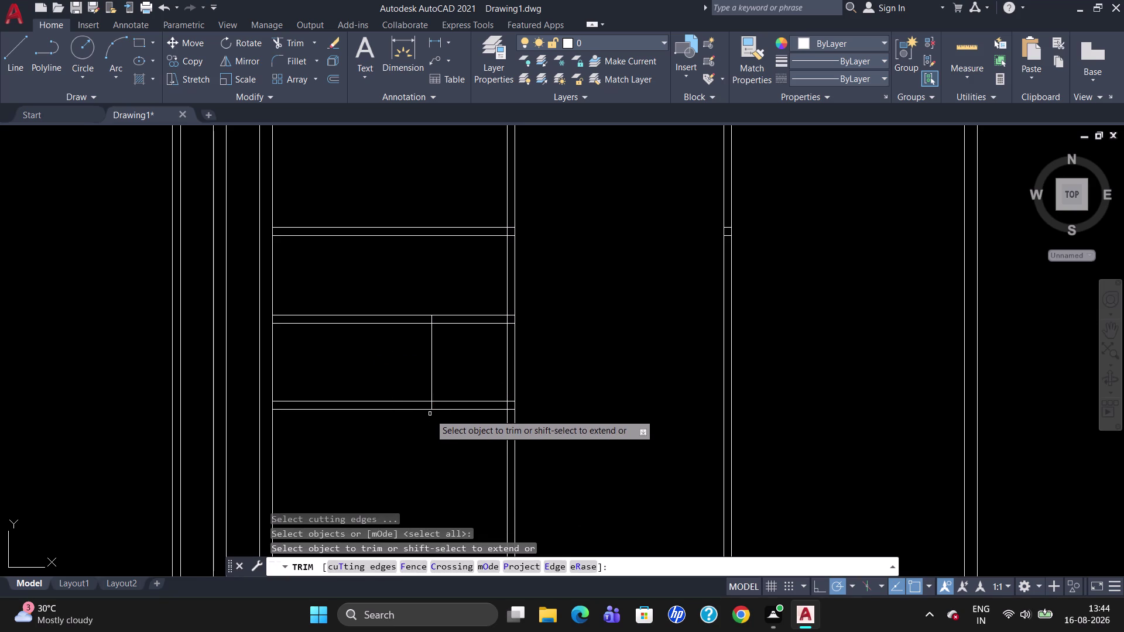
key(Escape)
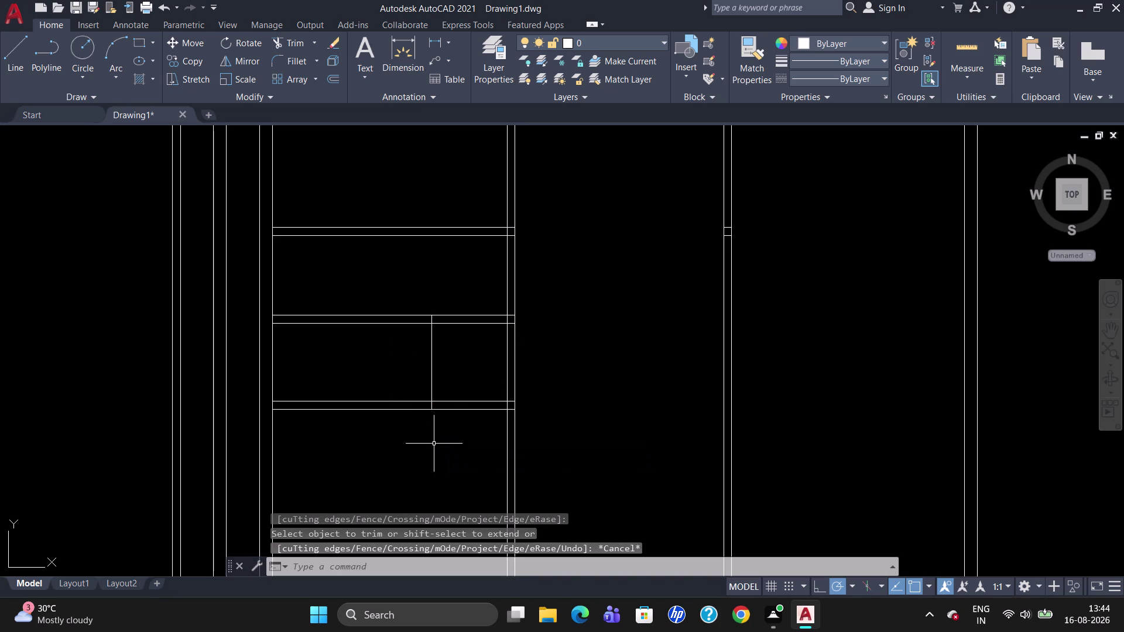
scroll(down, 3)
scroll(up, 3)
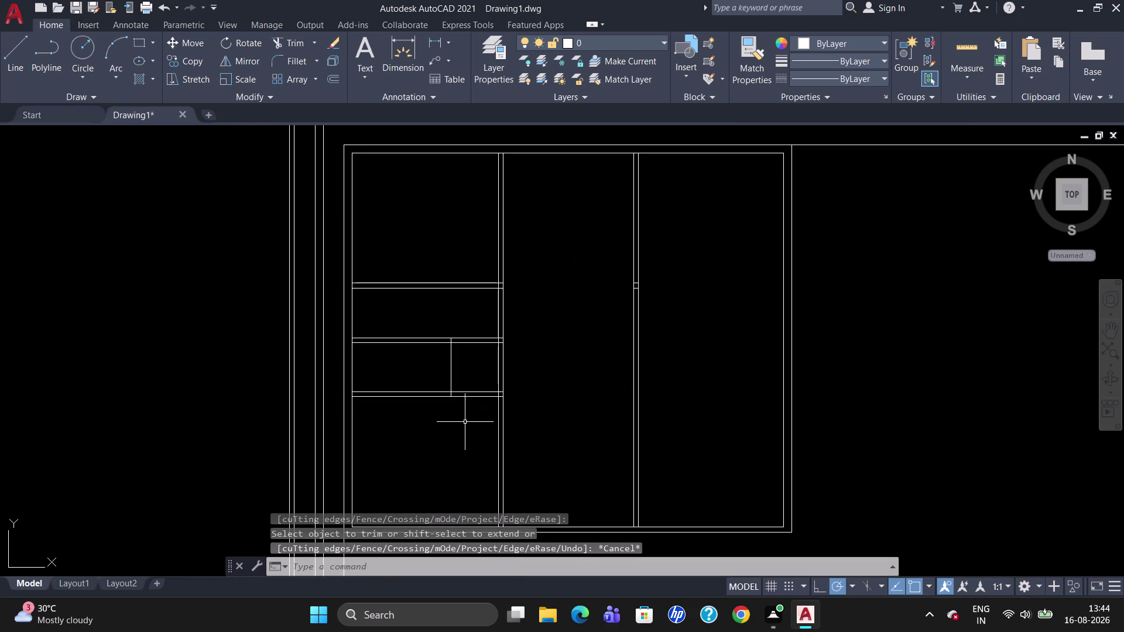
scroll(up, 3)
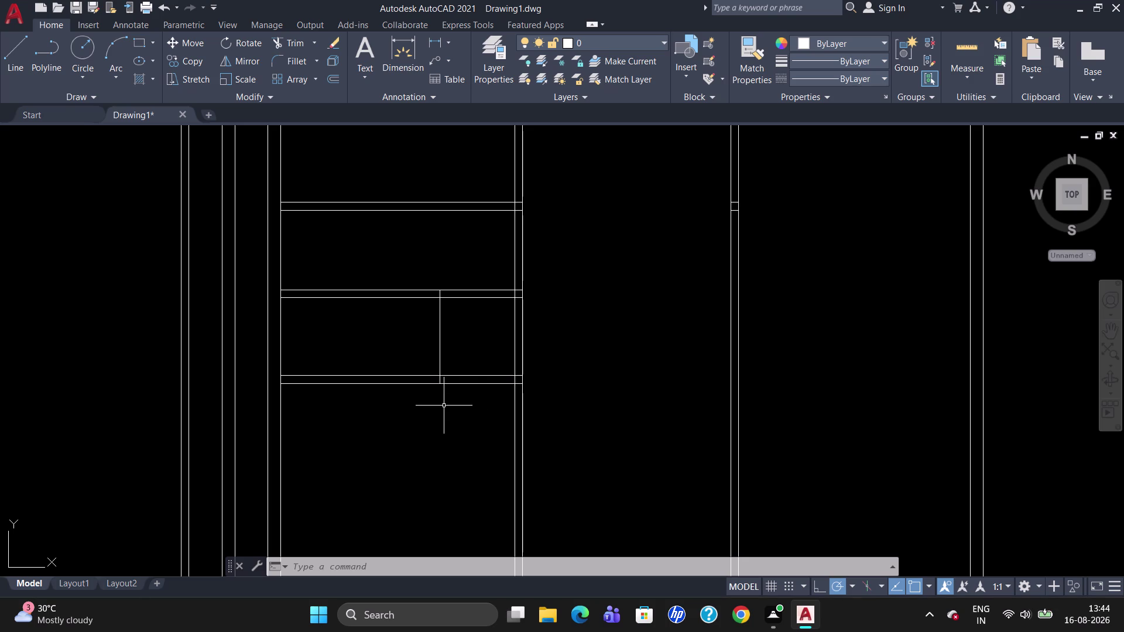
scroll(up, 3)
Join the two vertical partition line pieces into one line.
click(439, 357)
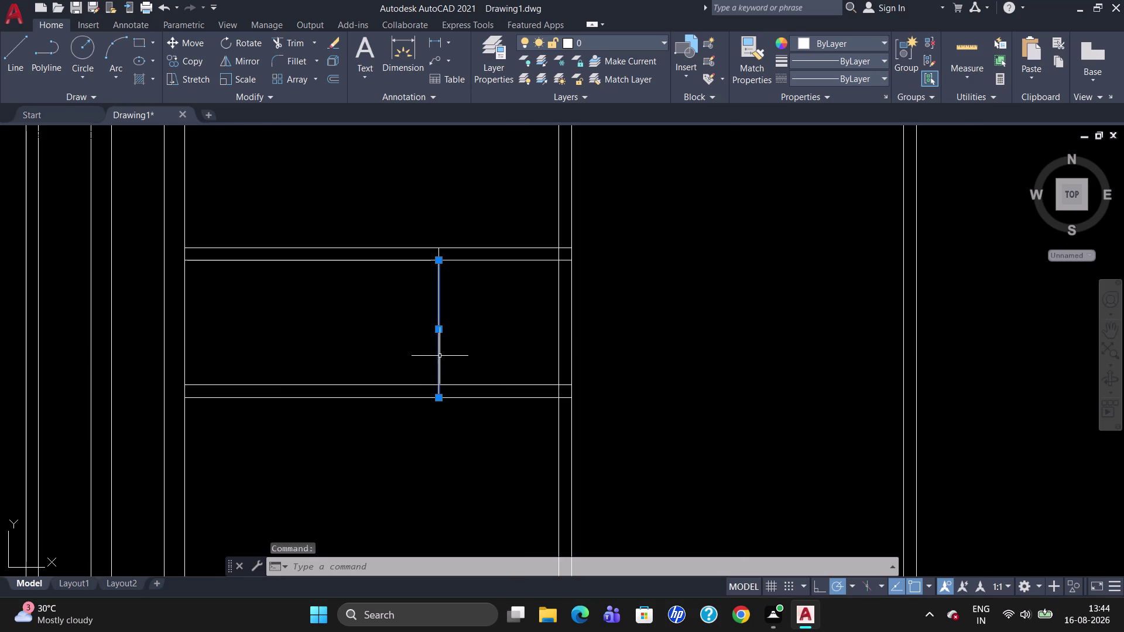
click(438, 252)
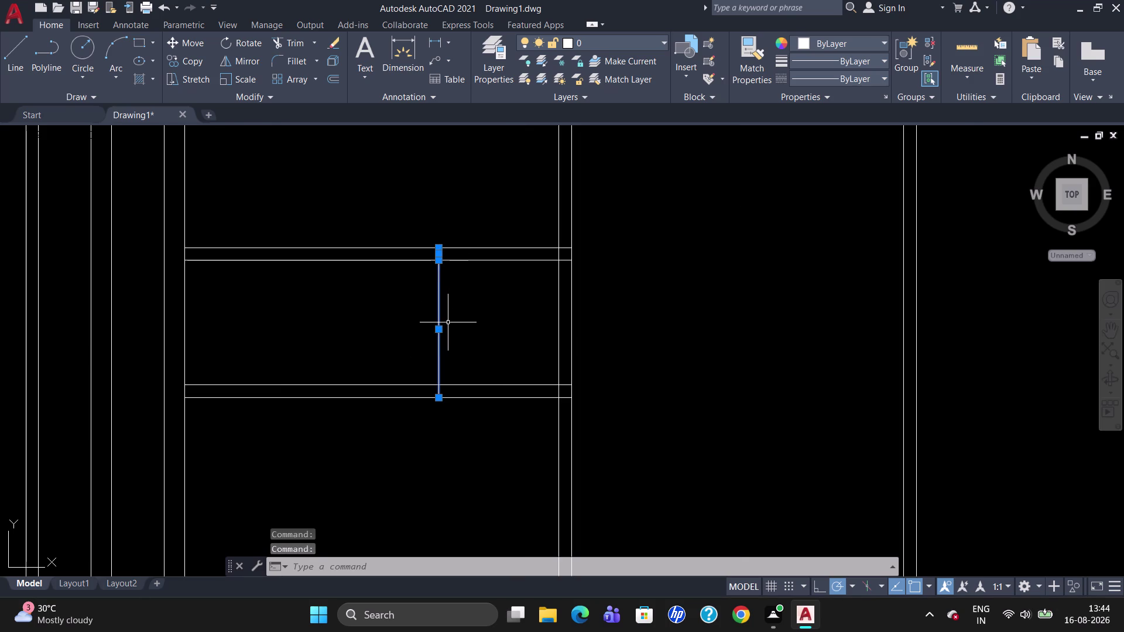
key(j)
key(Return)
Offset the joined partition line 5.5" to form a double wall.
key(o)
key(Return)
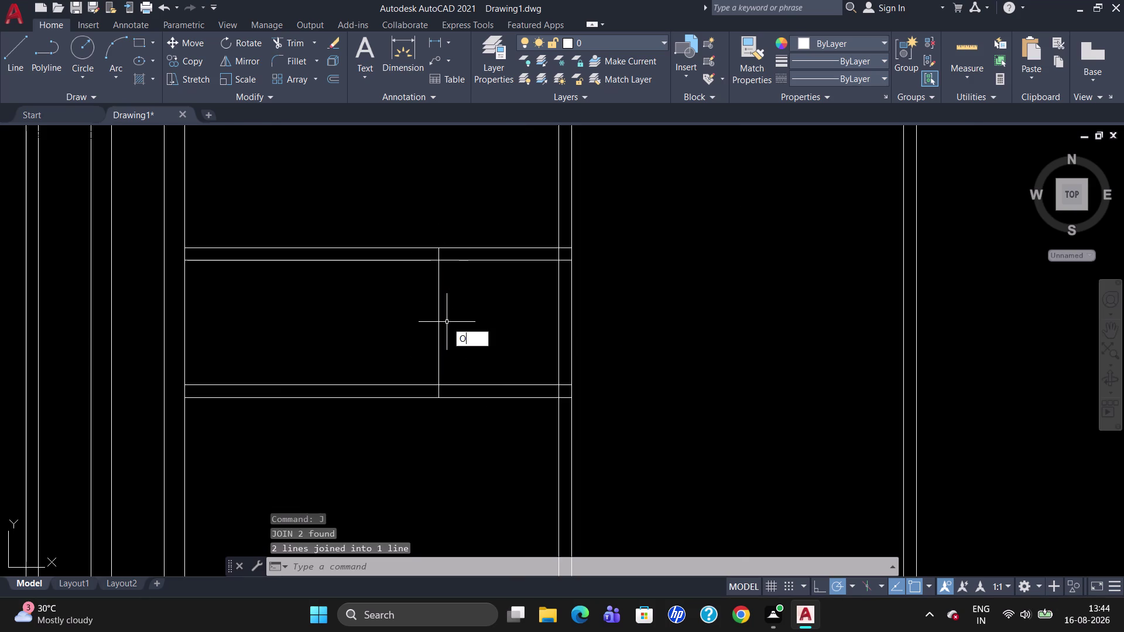
key(5)
text(.5)
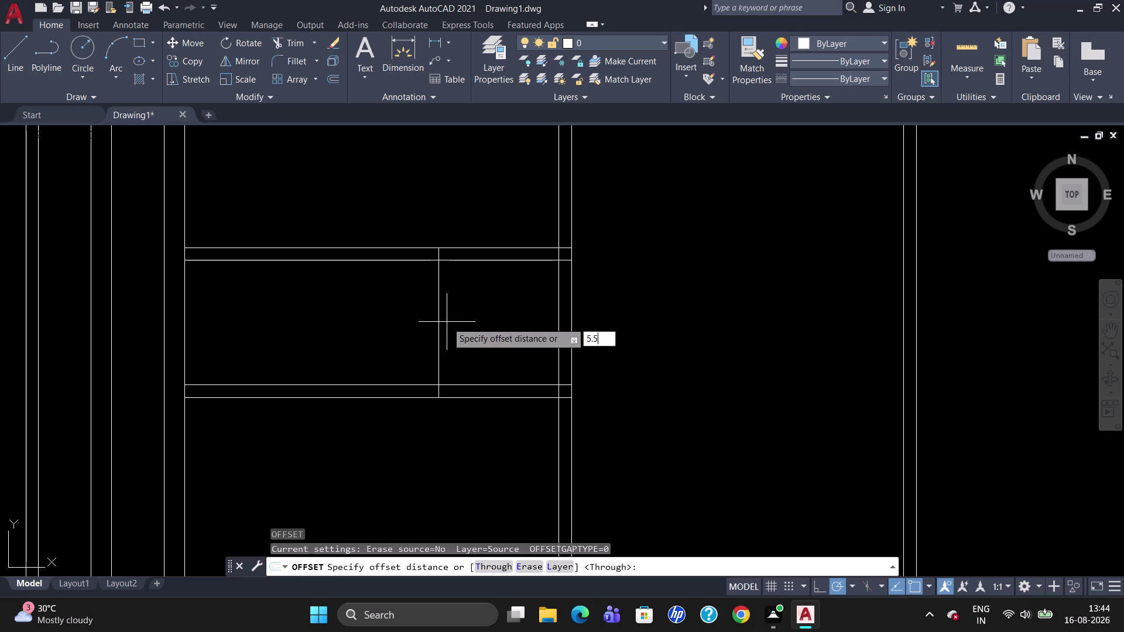
text(")
key(Return)
click(437, 327)
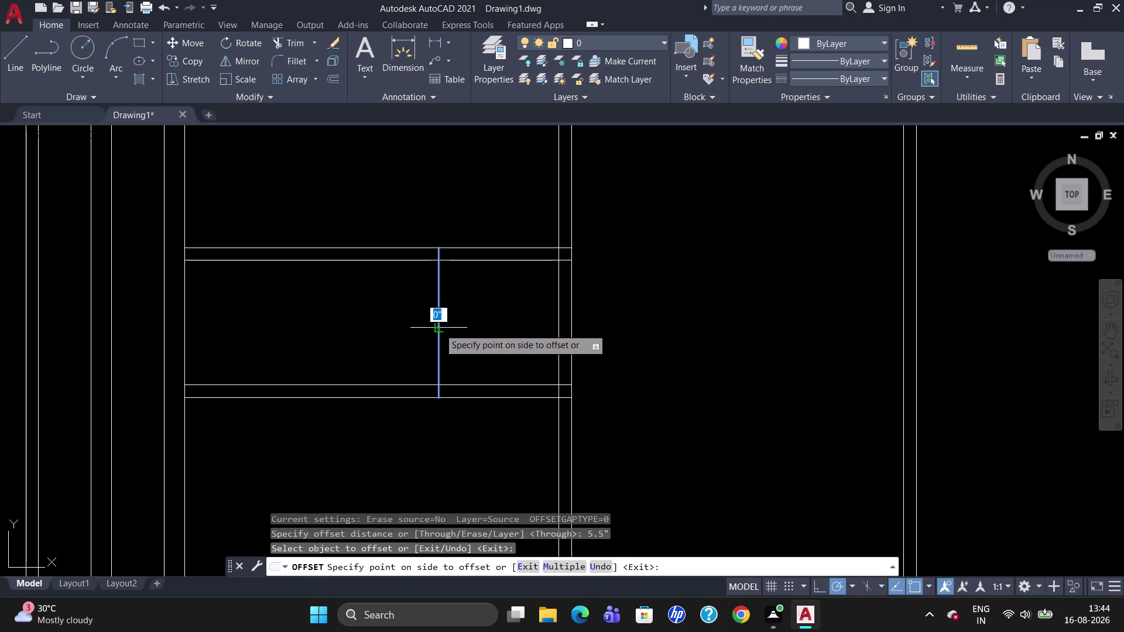
click(445, 329)
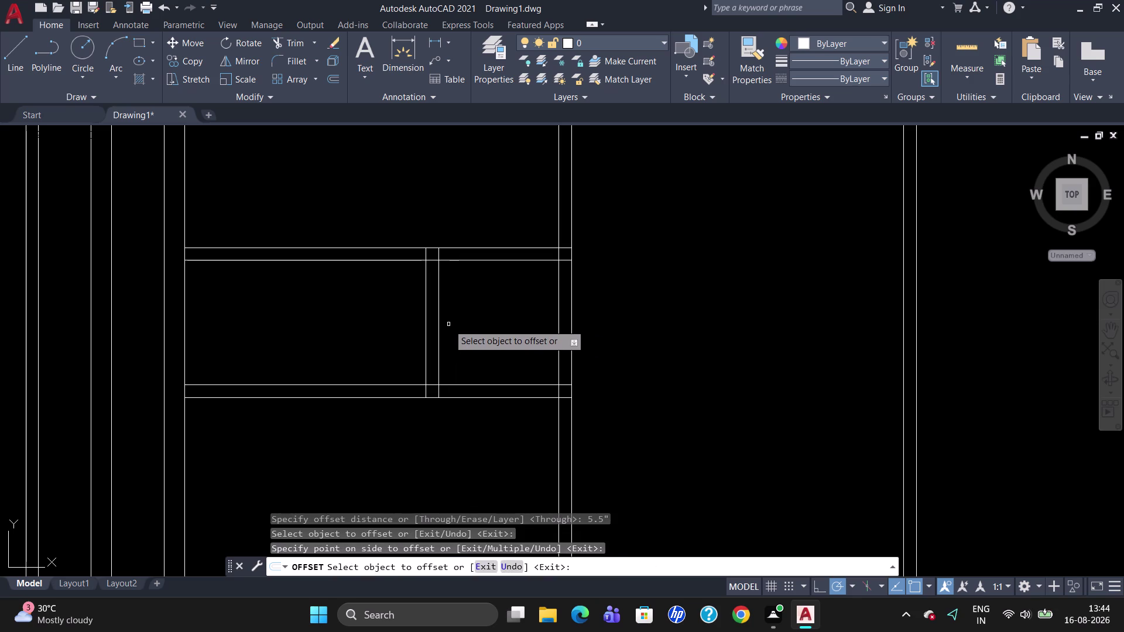
key(Escape)
Trim the wall lines where the new partition meets the horizontal walls.
scroll(down, 3)
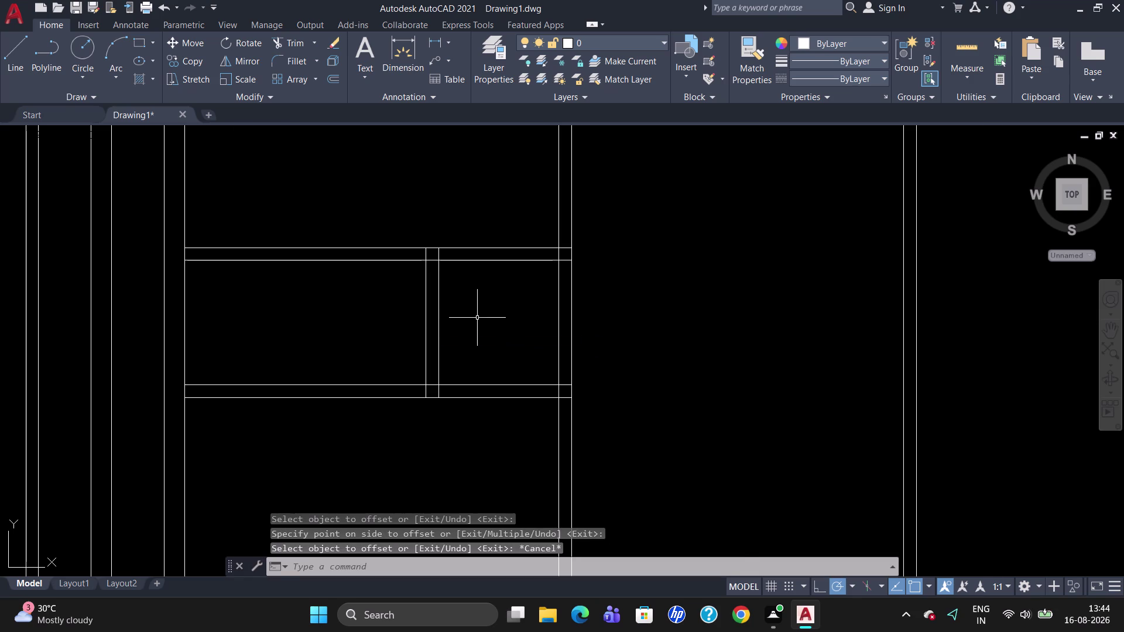
text(TR)
key(Return)
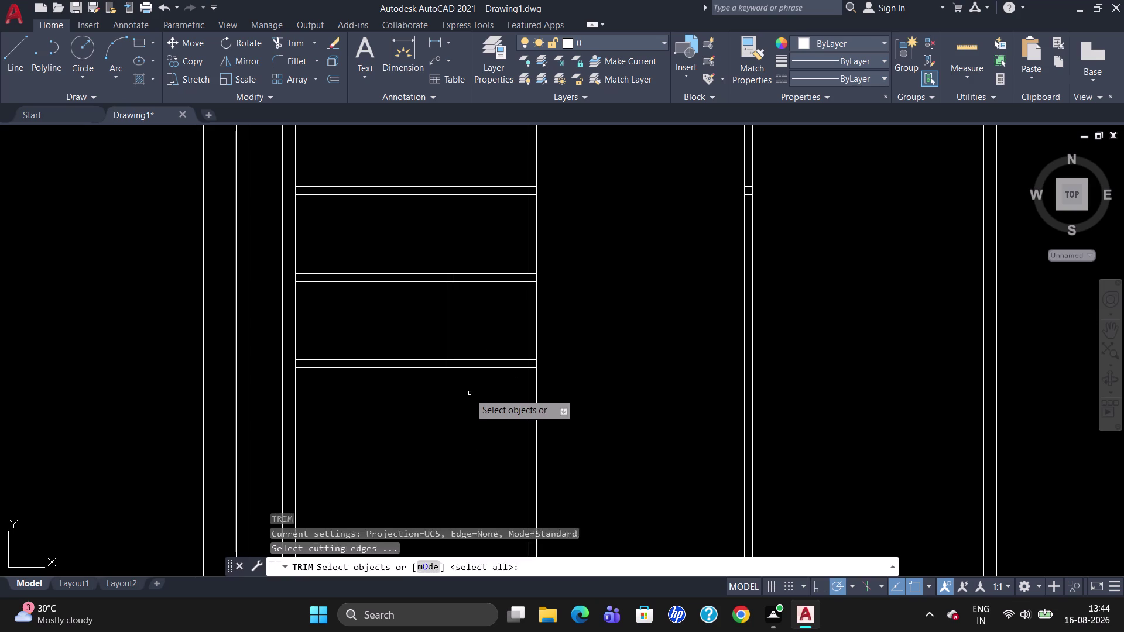
key(Return)
drag(469, 354, 472, 366)
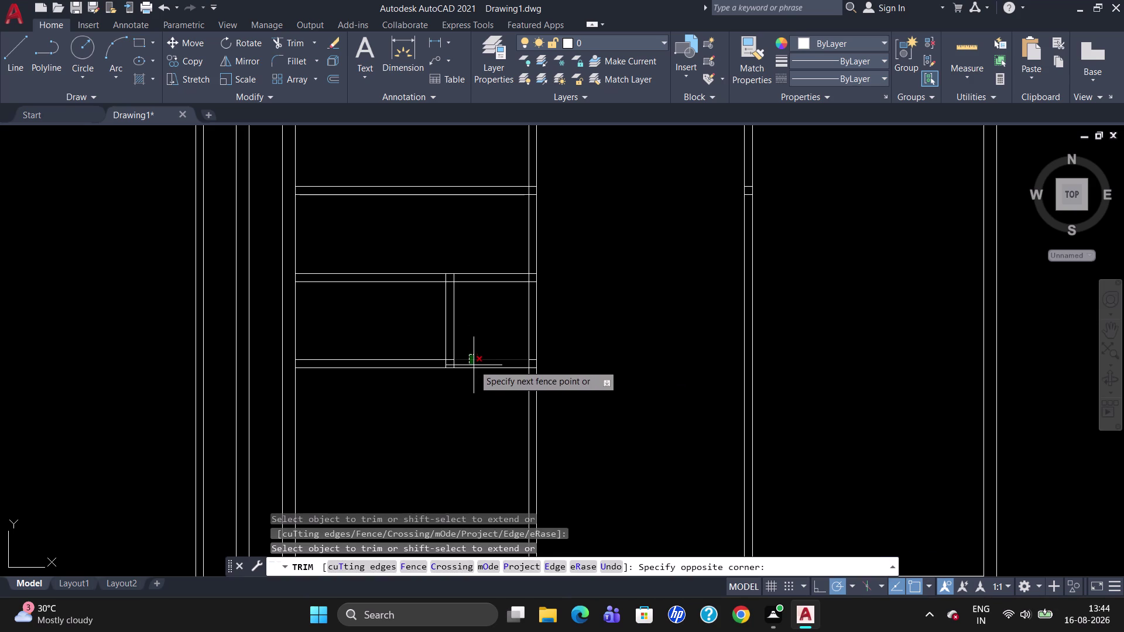
drag(475, 363, 484, 389)
click(481, 362)
click(482, 365)
click(482, 371)
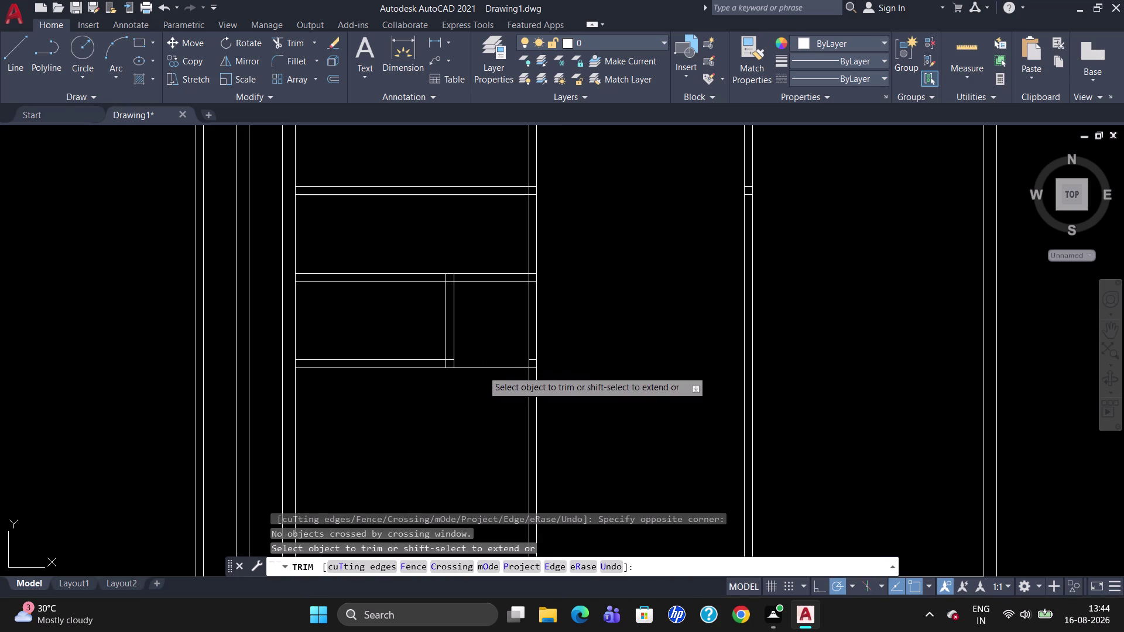
click(483, 369)
click(483, 366)
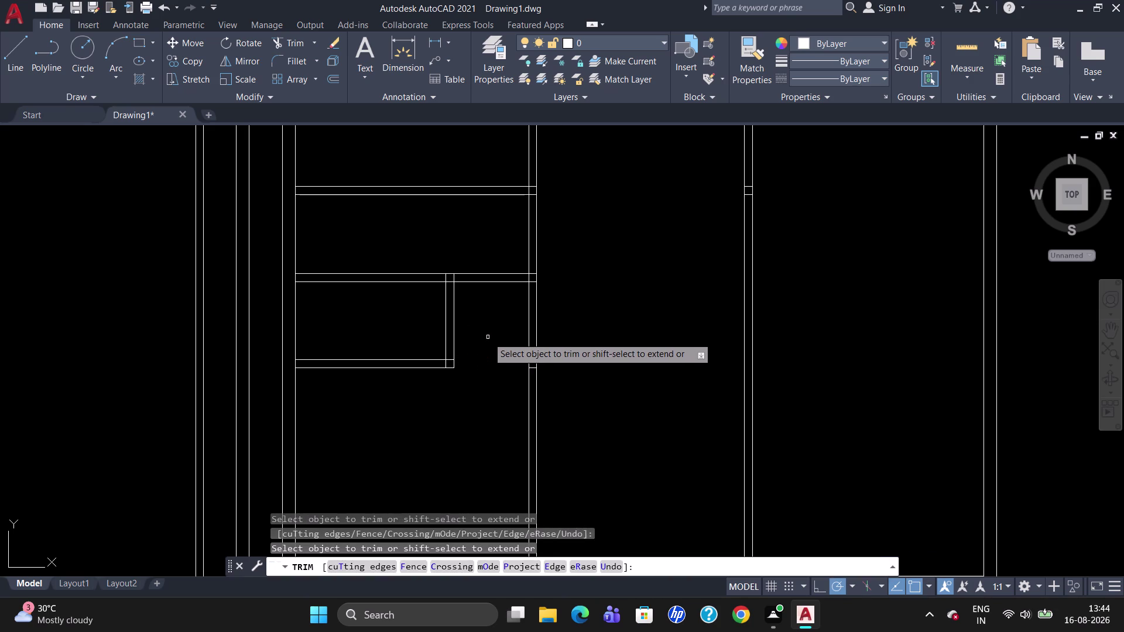
key(Escape)
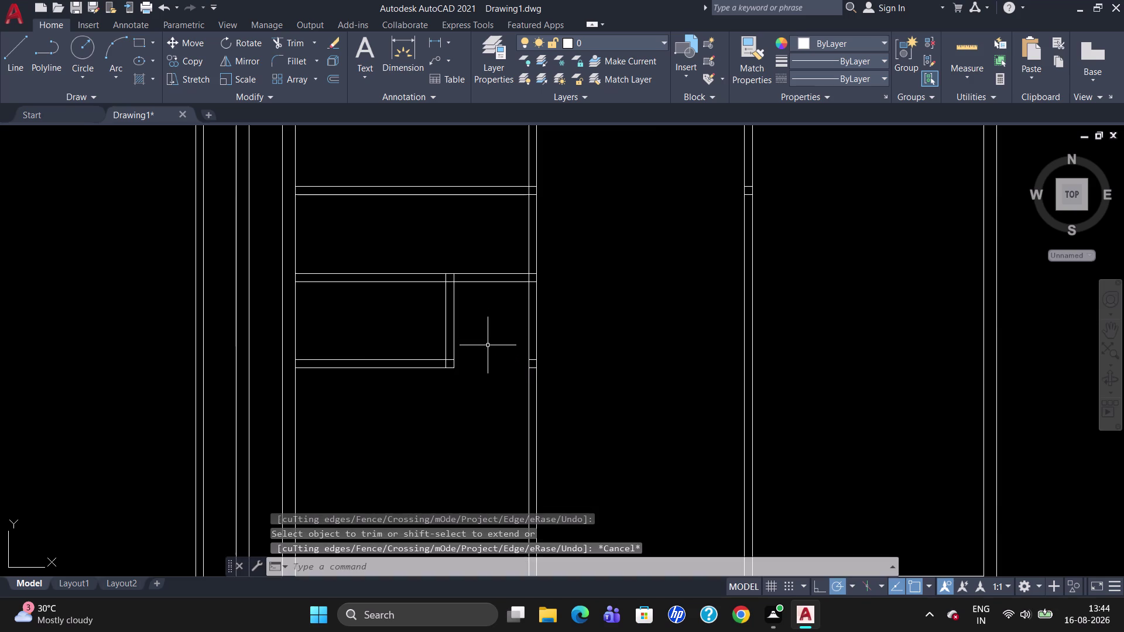
scroll(down, 3)
text(DLI)
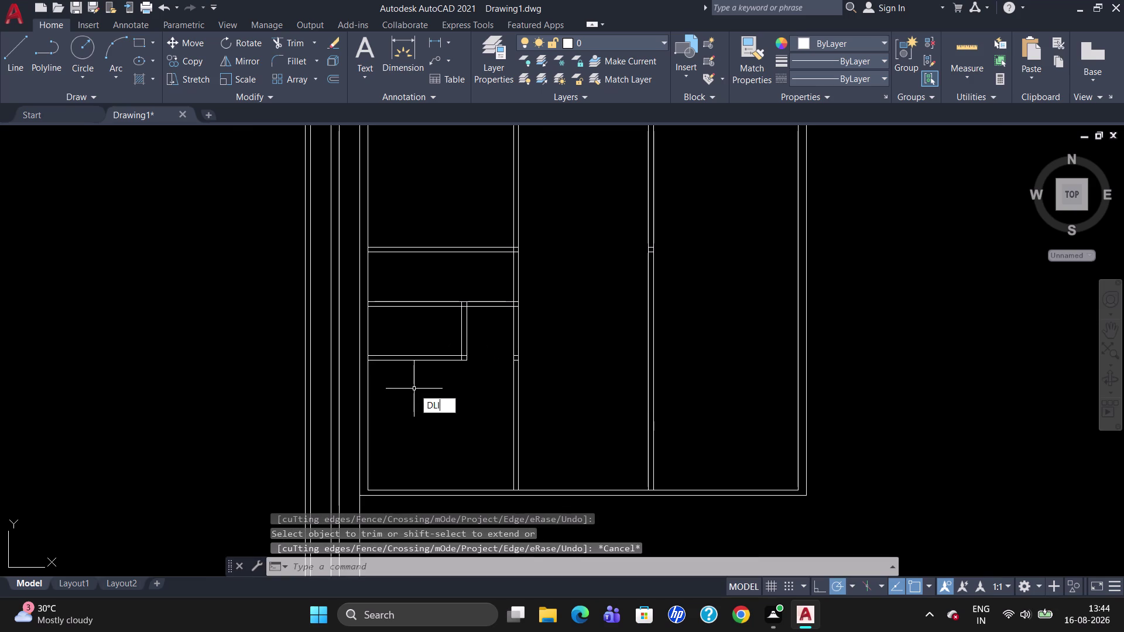
key(Return)
scroll(up, 3)
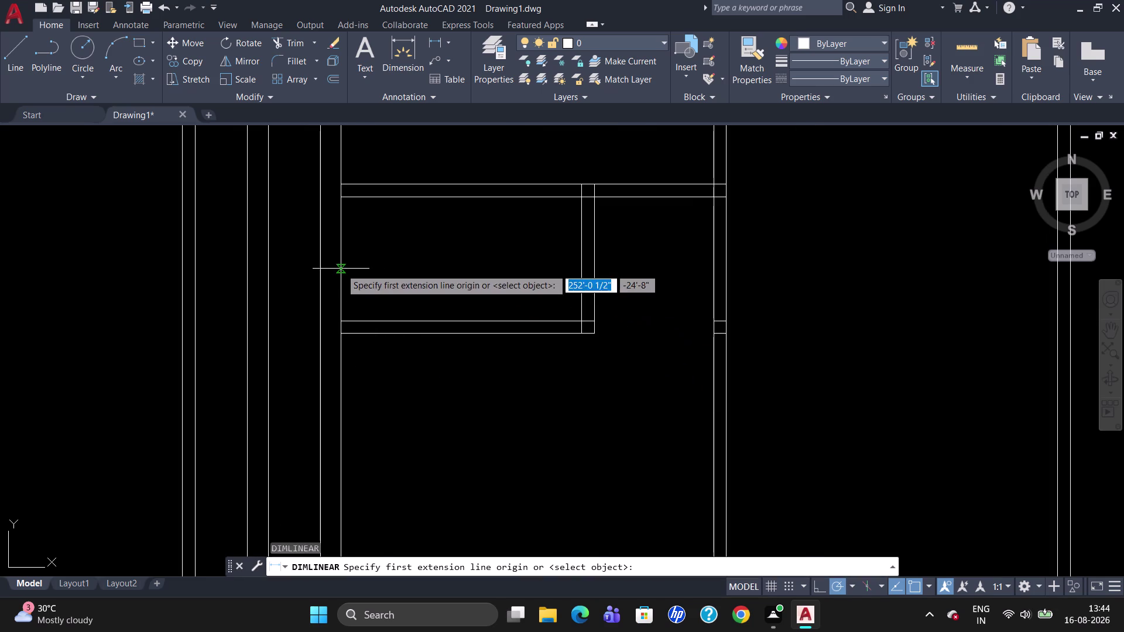
click(340, 268)
click(578, 264)
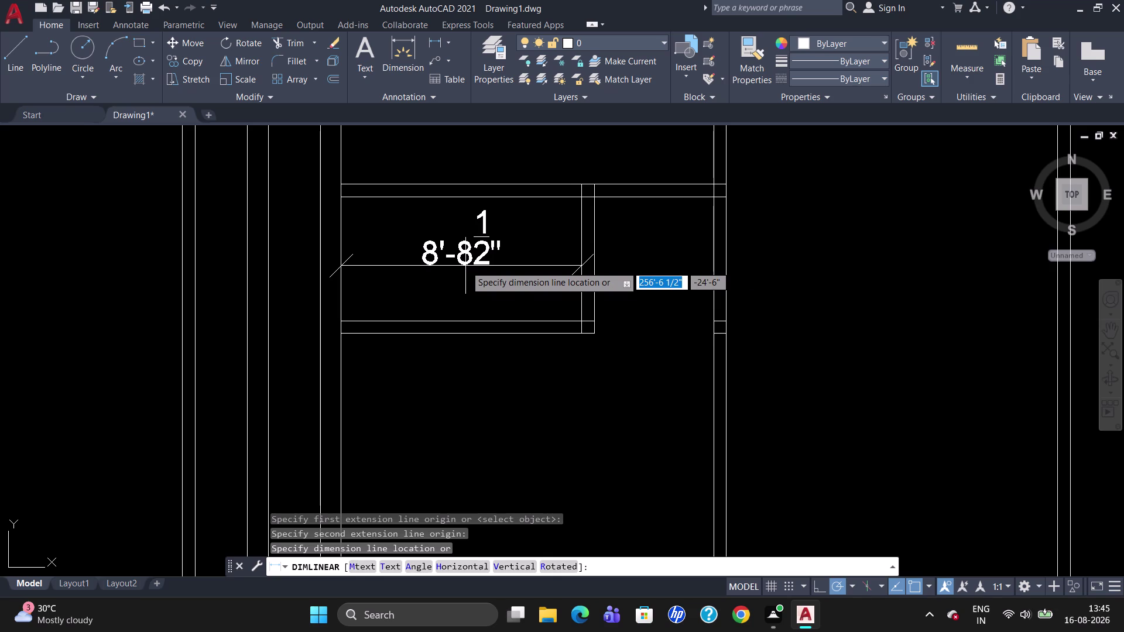
key(Escape)
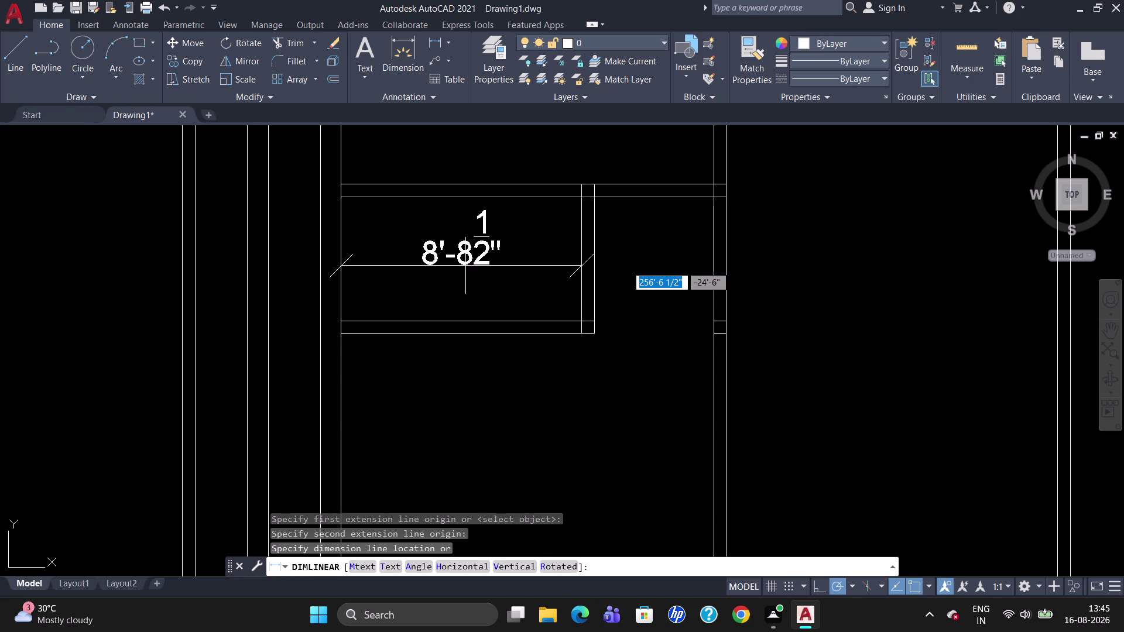
text(DLI)
key(Return)
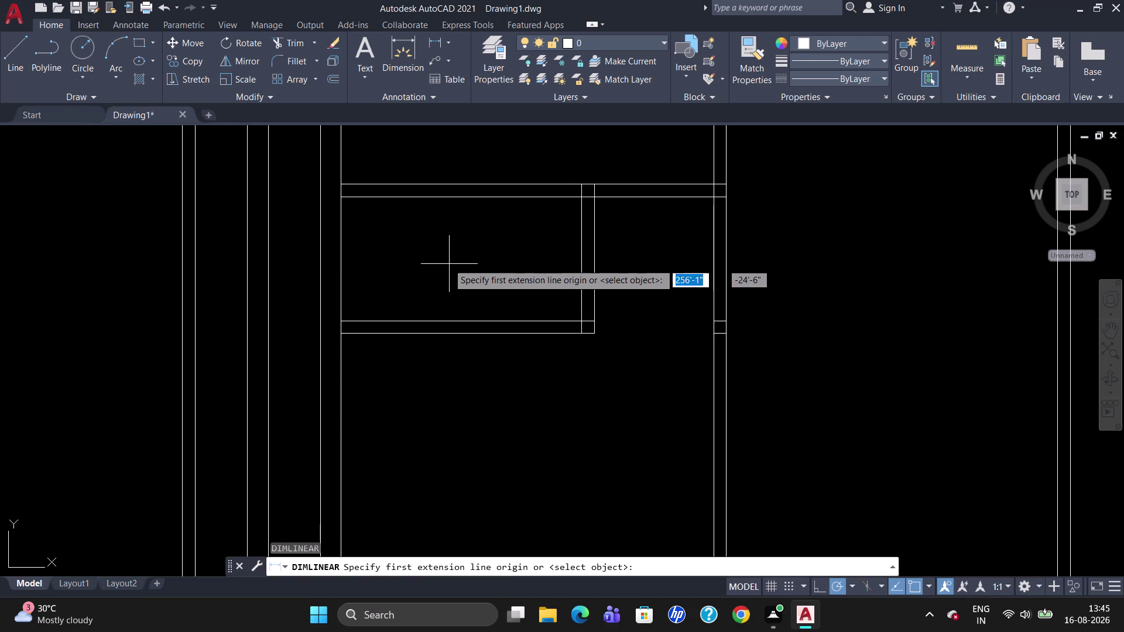
click(339, 254)
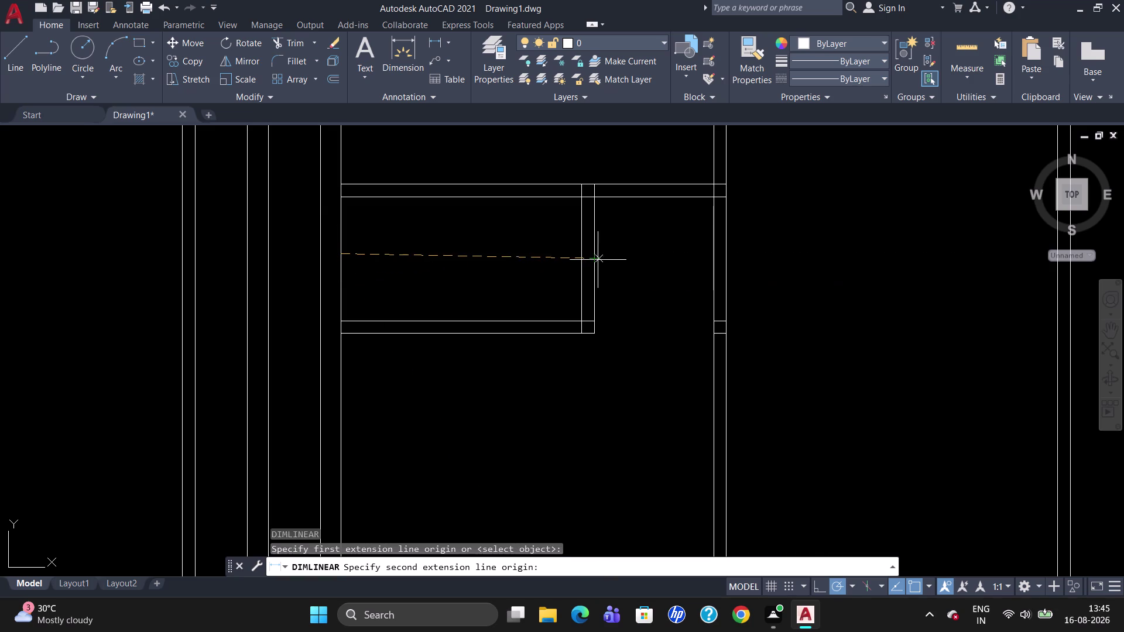
click(596, 259)
click(585, 266)
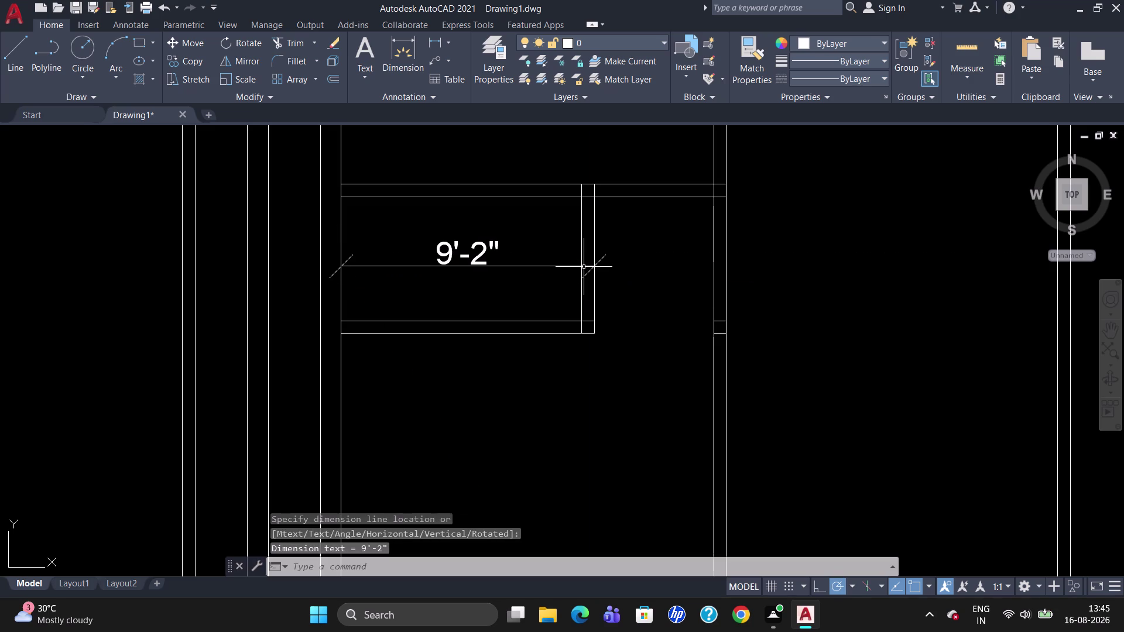
click(476, 265)
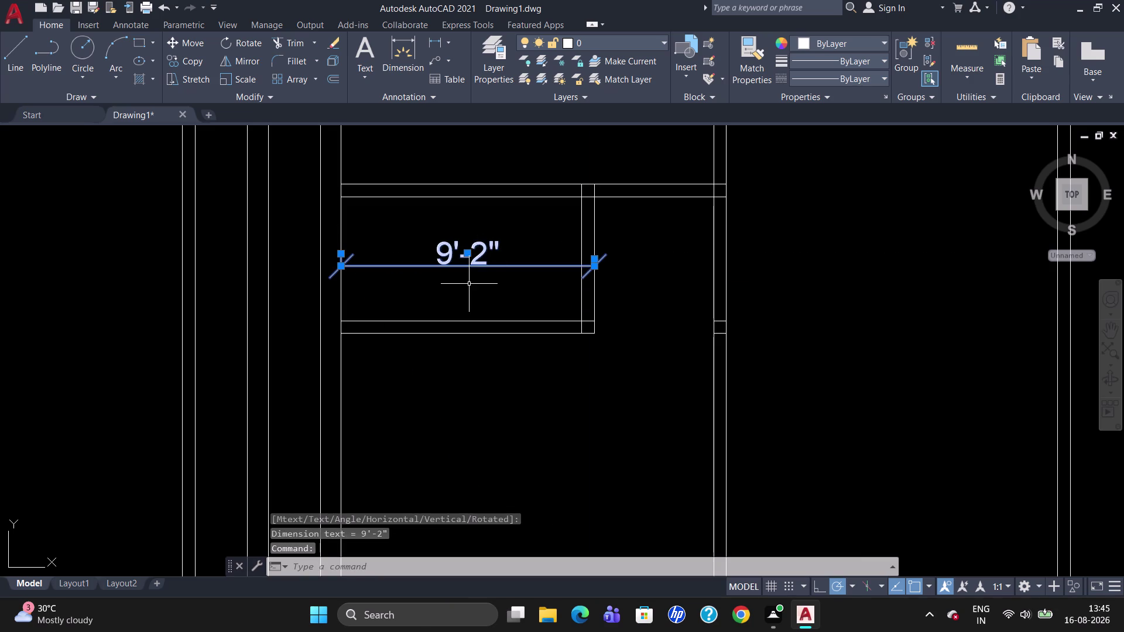
key(Delete)
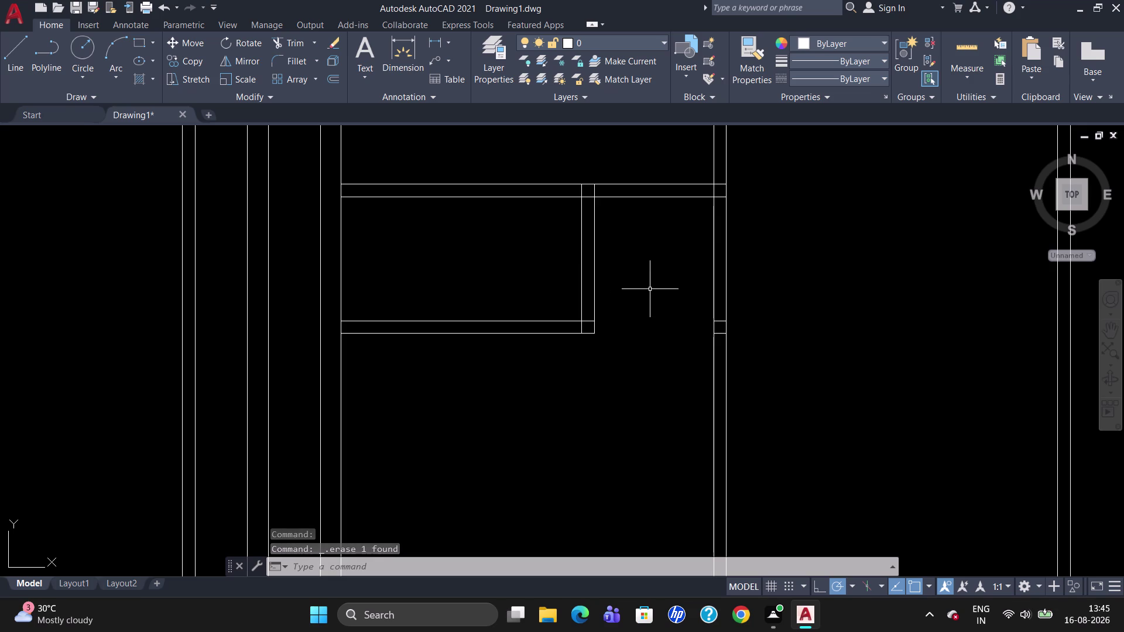
Offset the partition line 5.5" to its right to form a double wall.
key(o)
key(Return)
key(5)
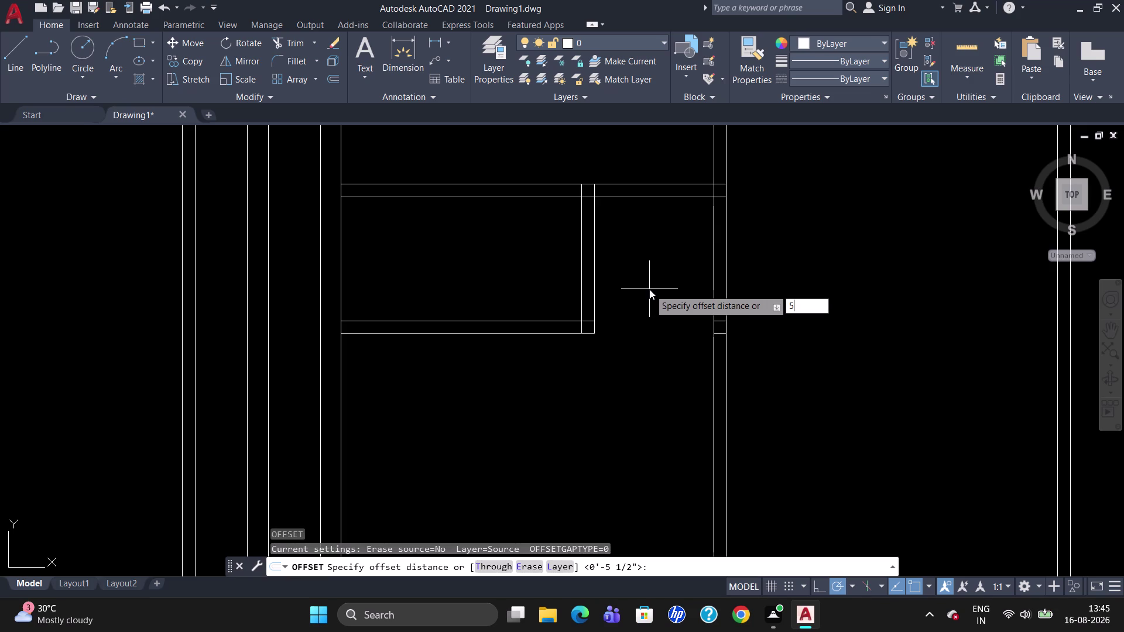
text(.5)
key(Return)
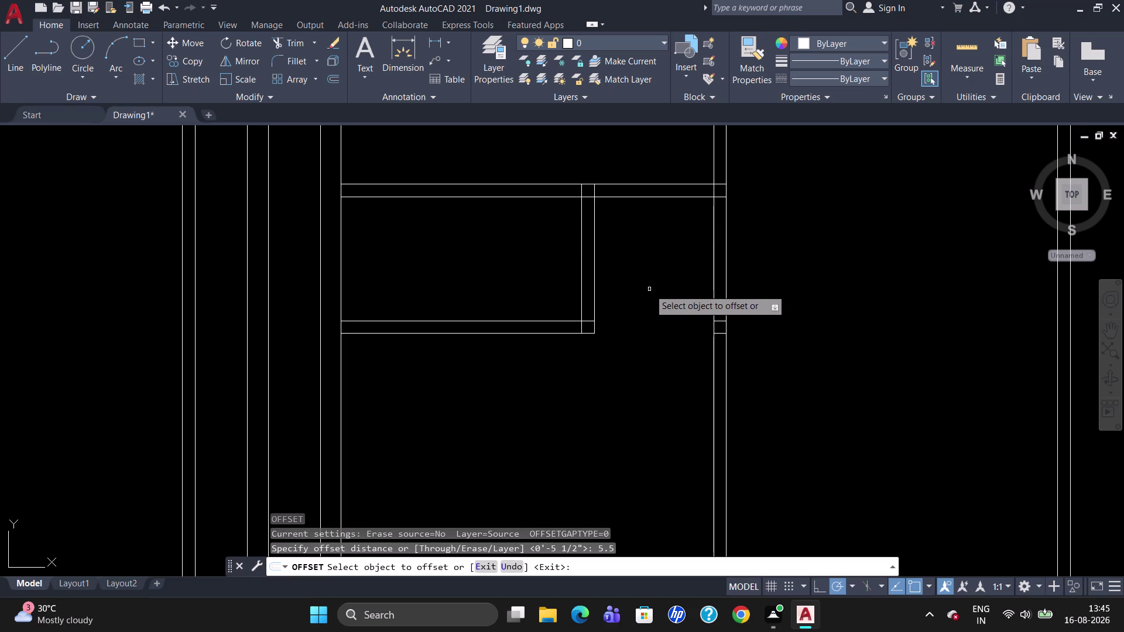
click(595, 278)
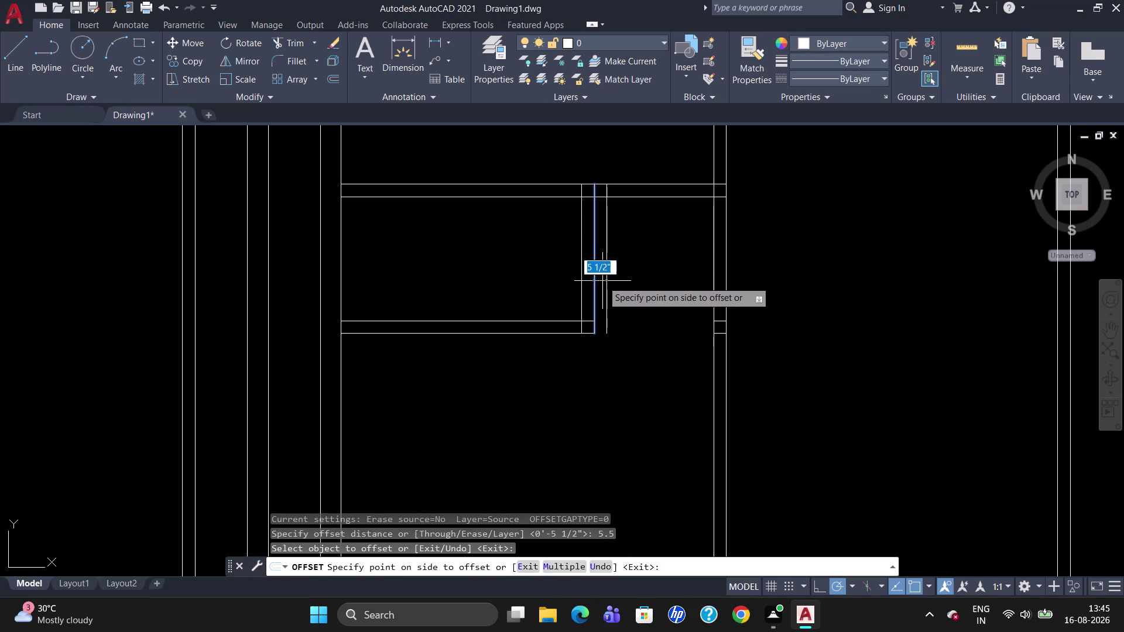
click(603, 282)
key(Escape)
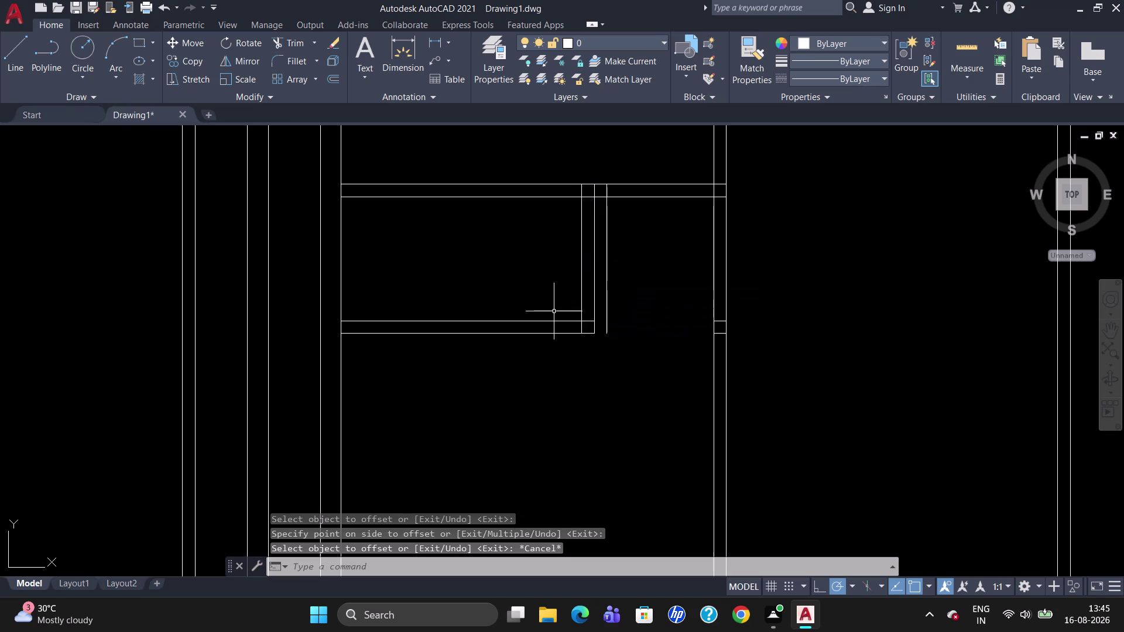
Delete a selected partition line and draw a short line from the wall.
click(582, 248)
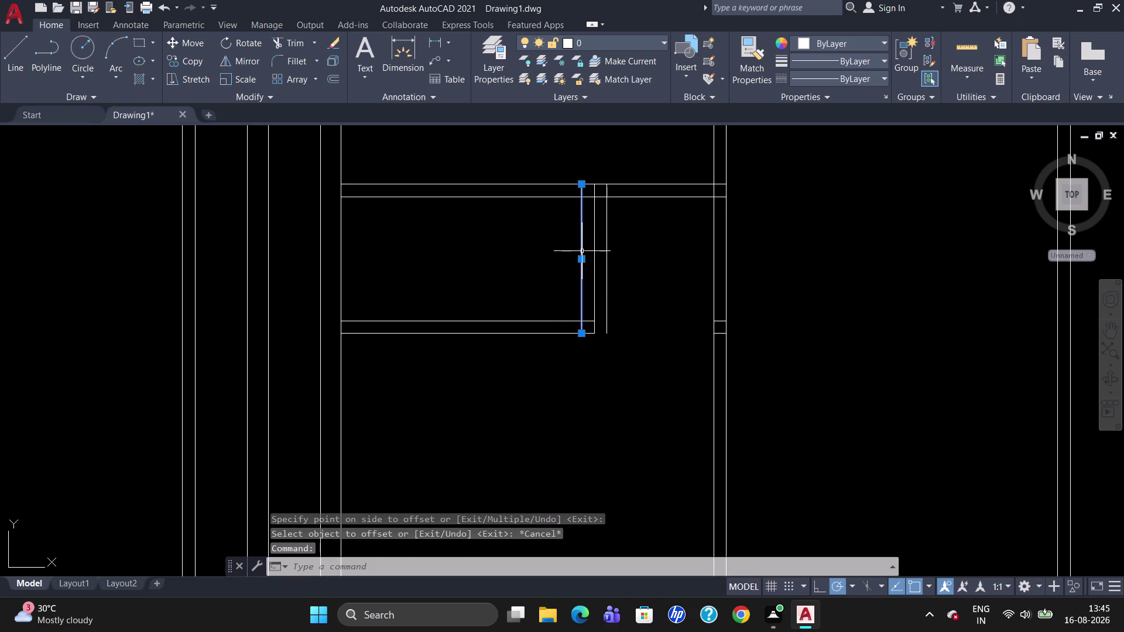
key(Delete)
key(l)
key(Return)
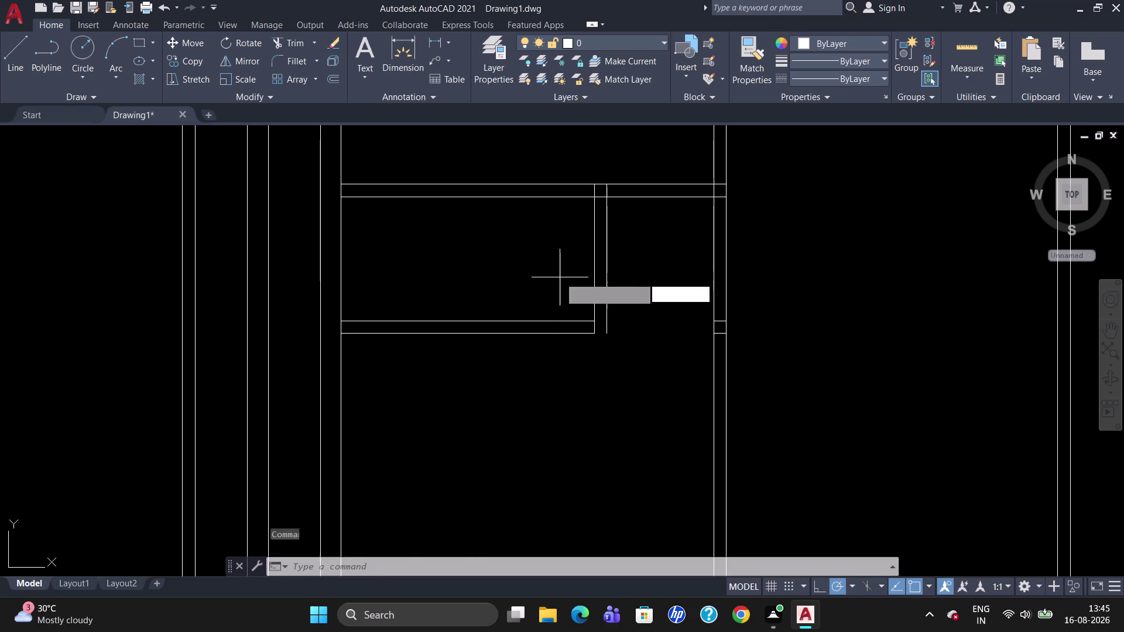
click(591, 335)
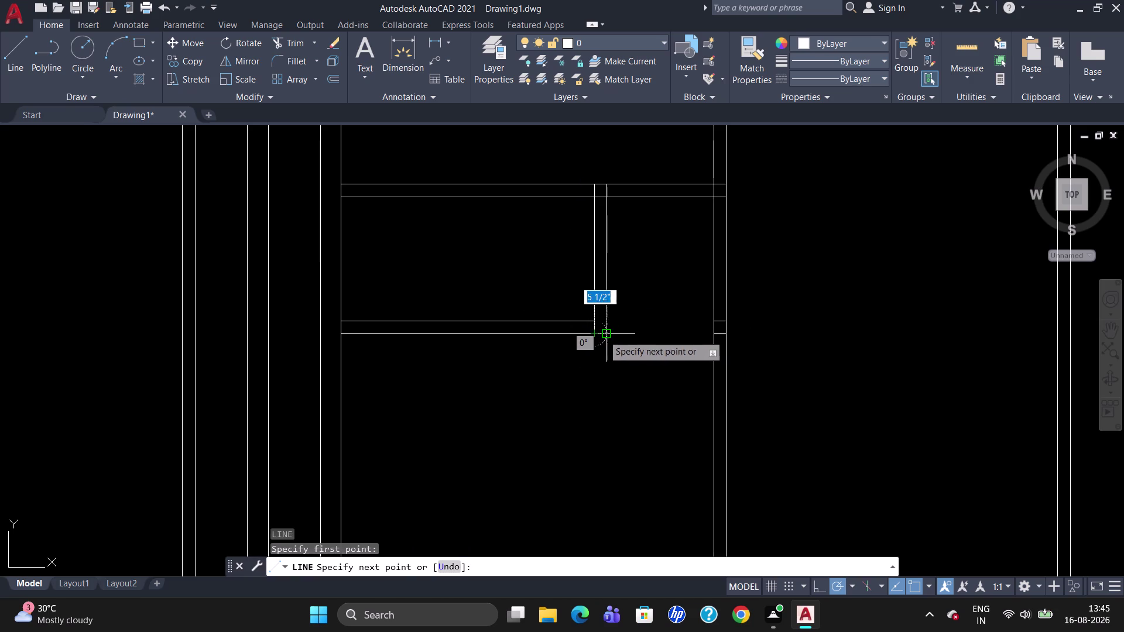
click(606, 333)
key(Escape)
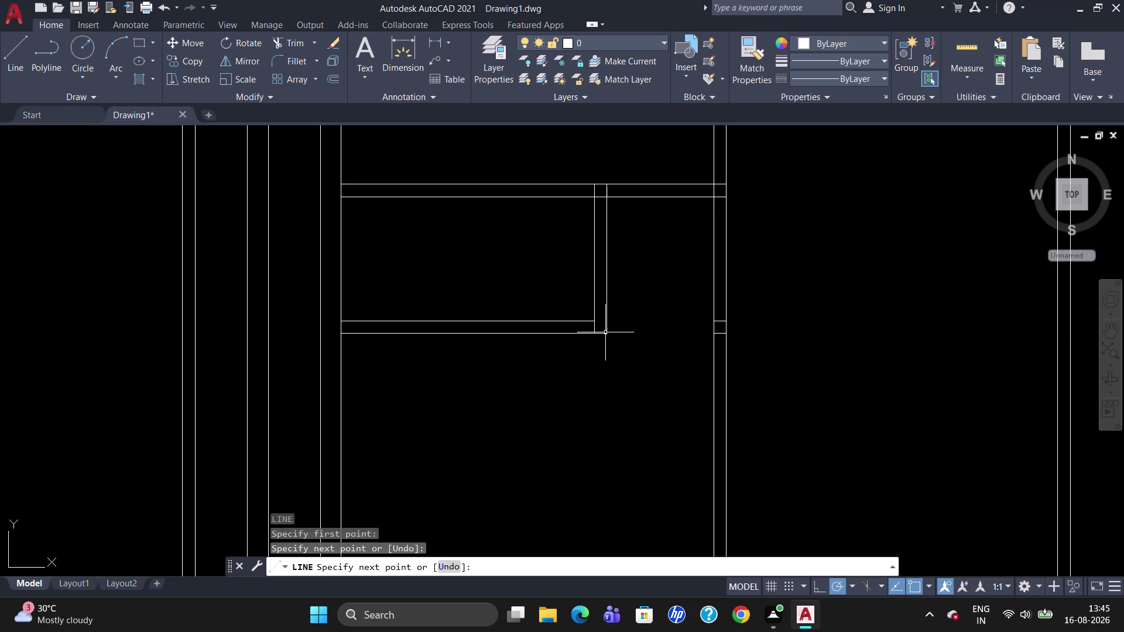
scroll(down, 3)
scroll(up, 3)
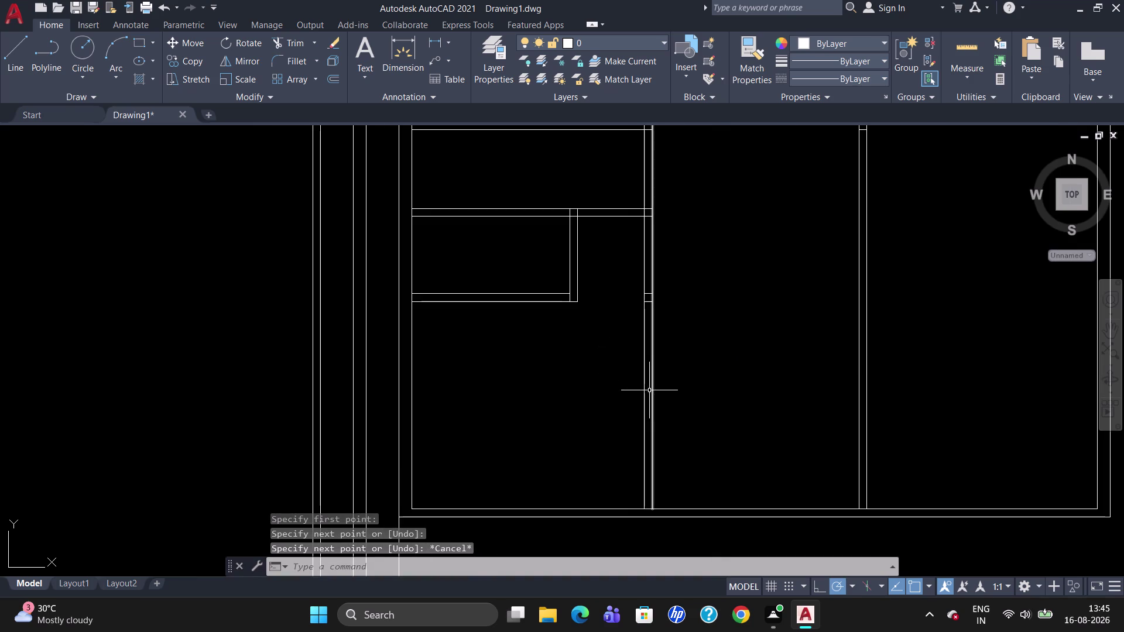
Erase the two stray short lines, then start TRIM with TR.
click(647, 303)
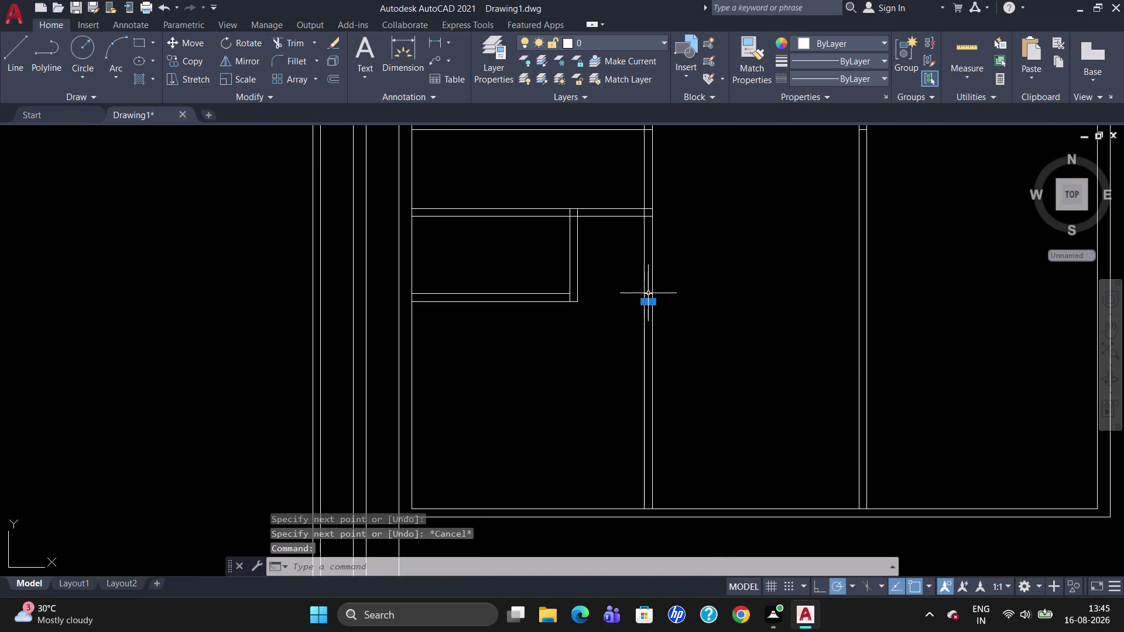
click(648, 293)
key(Delete)
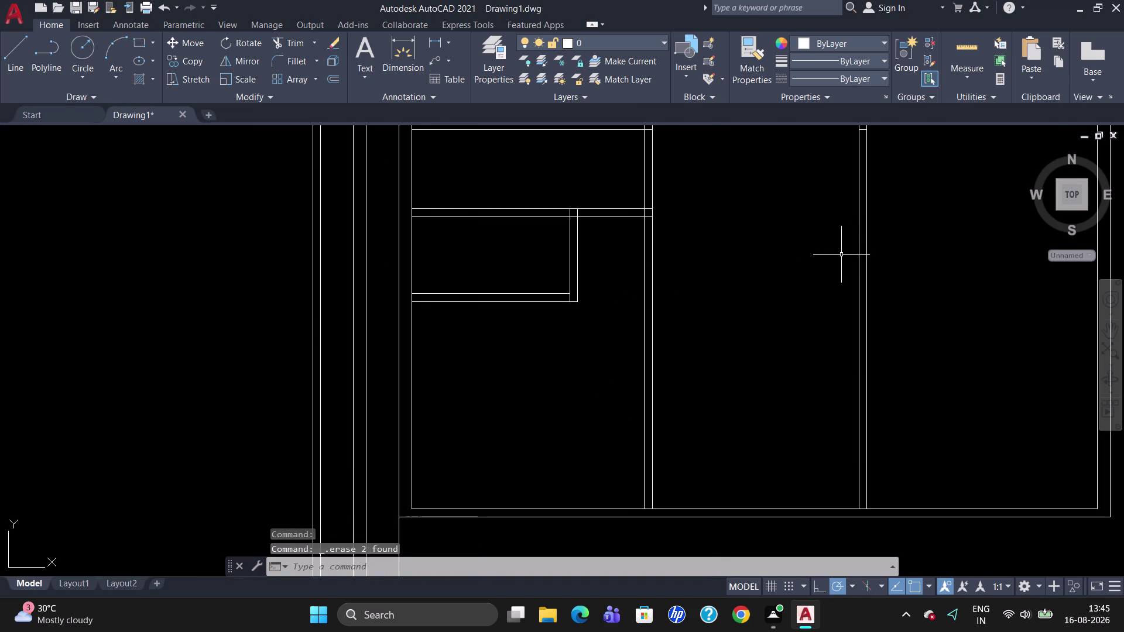
scroll(down, 3)
scroll(up, 3)
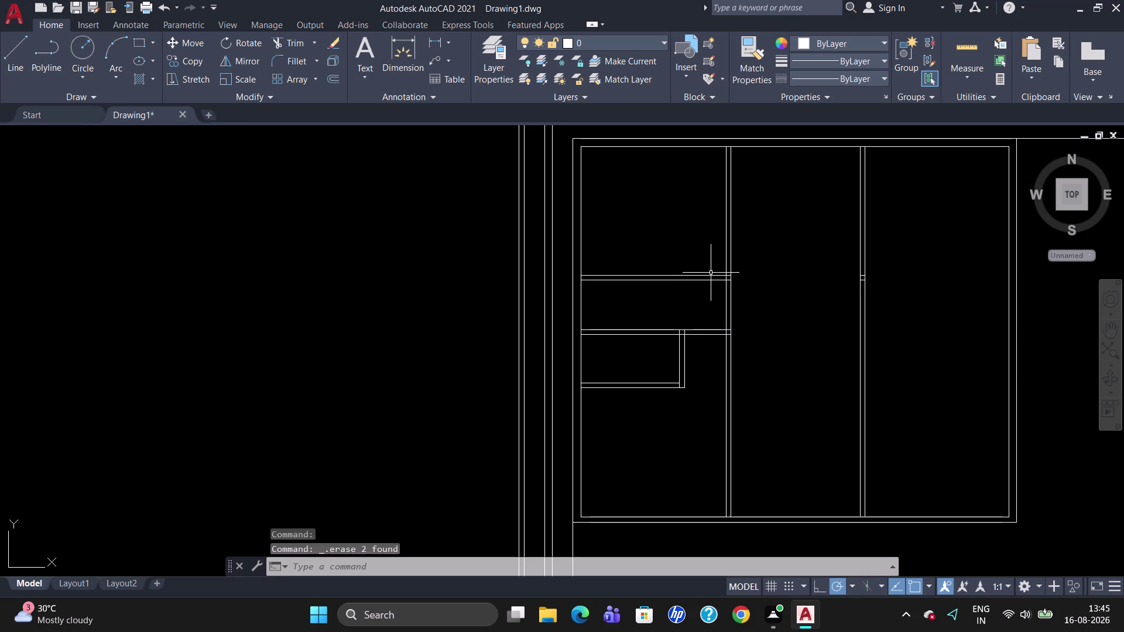
scroll(up, 3)
text(T)
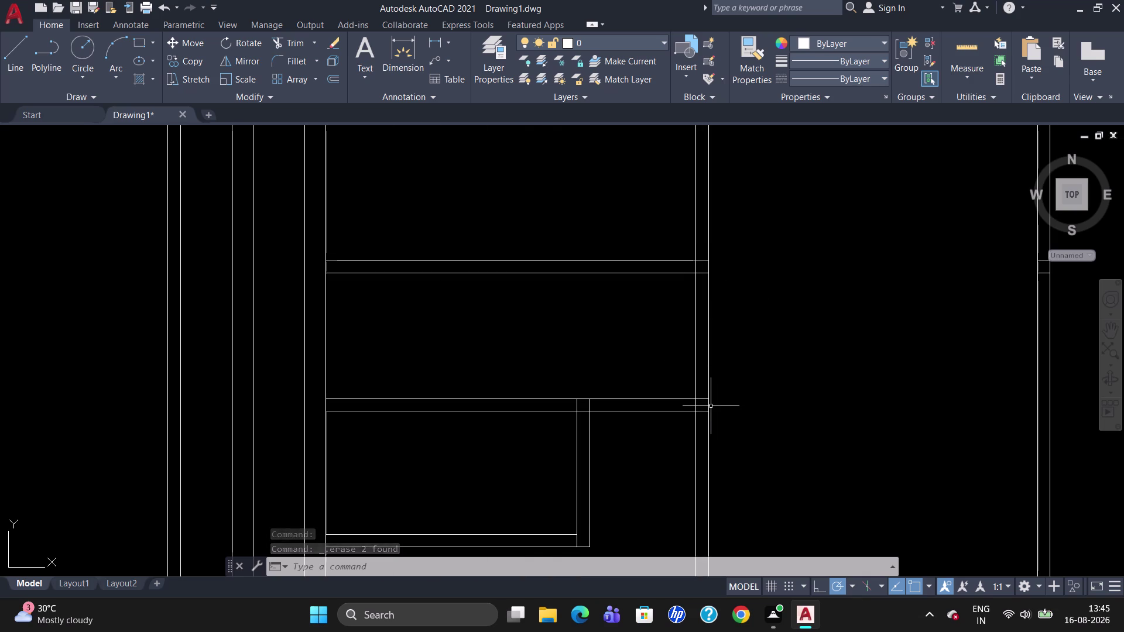
text(R)
key(Return)
Trim the wall overlaps at the lower right and lower partition junctions.
key(Return)
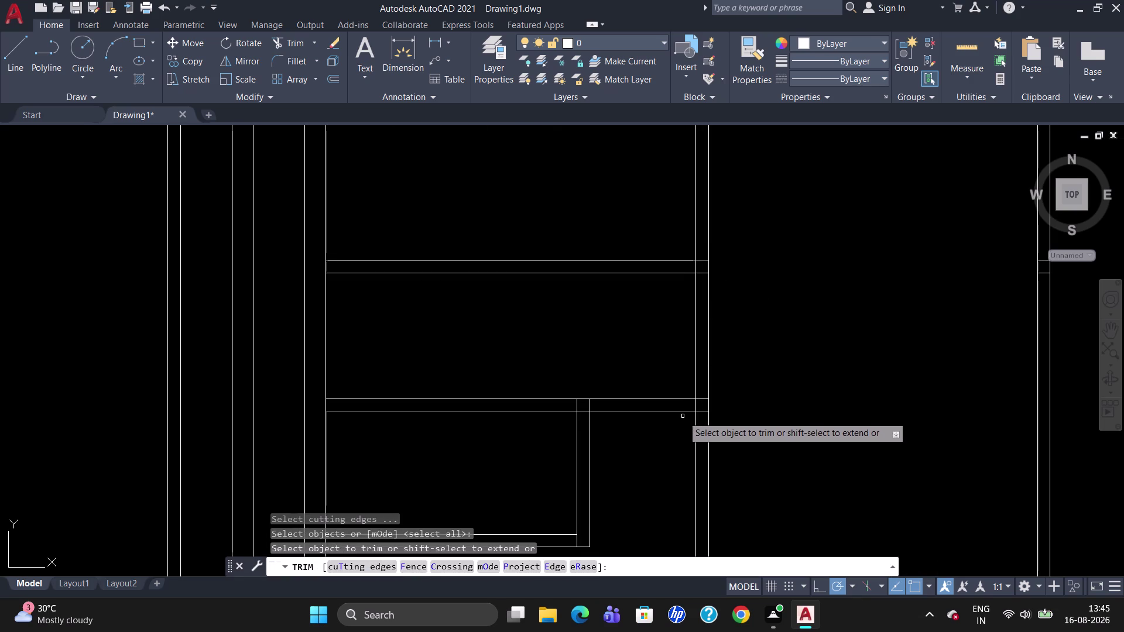
click(695, 405)
click(700, 399)
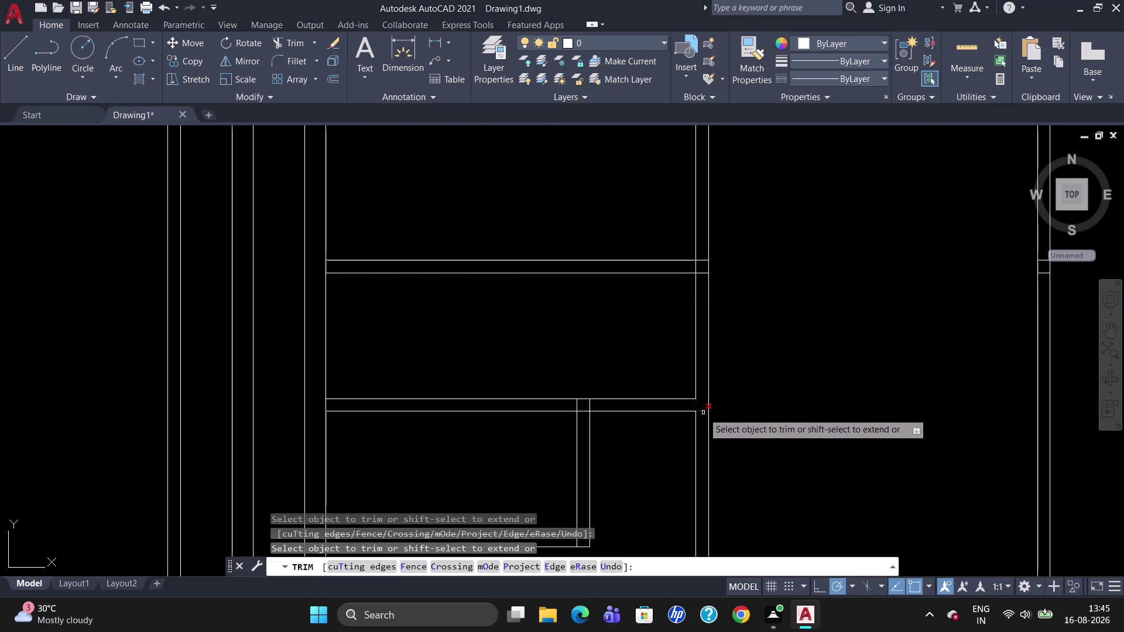
click(703, 413)
click(701, 410)
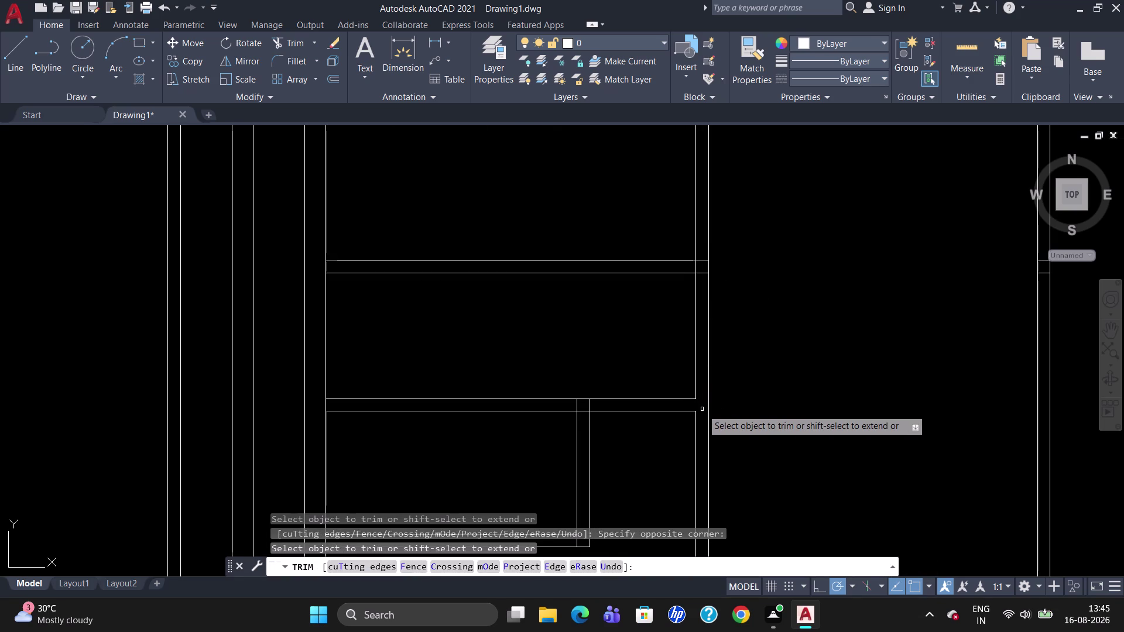
click(589, 405)
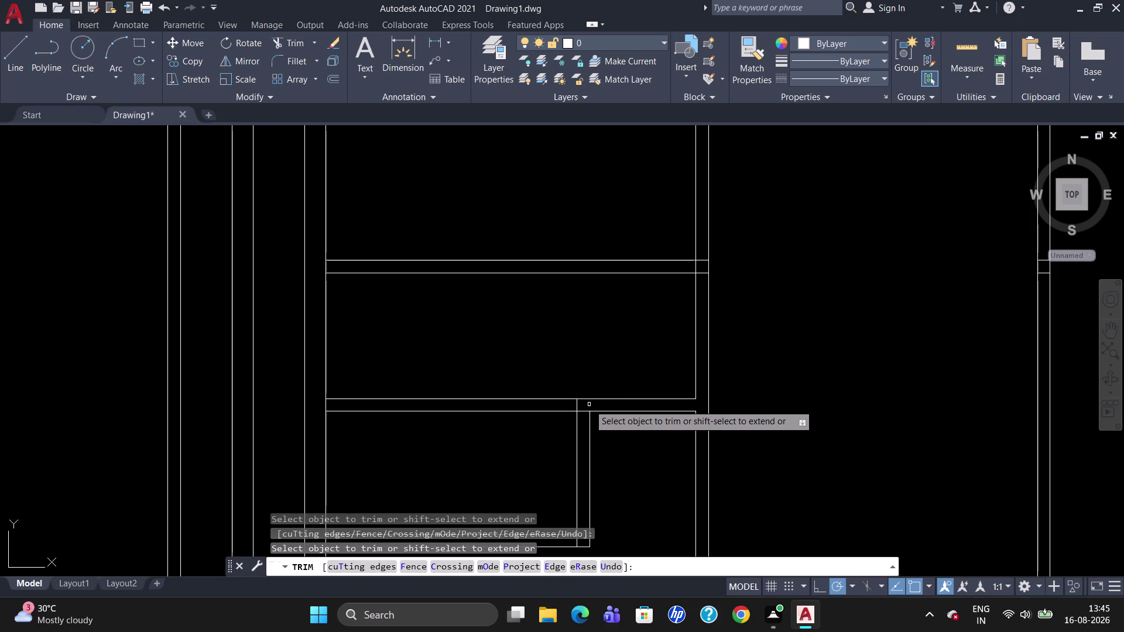
click(575, 406)
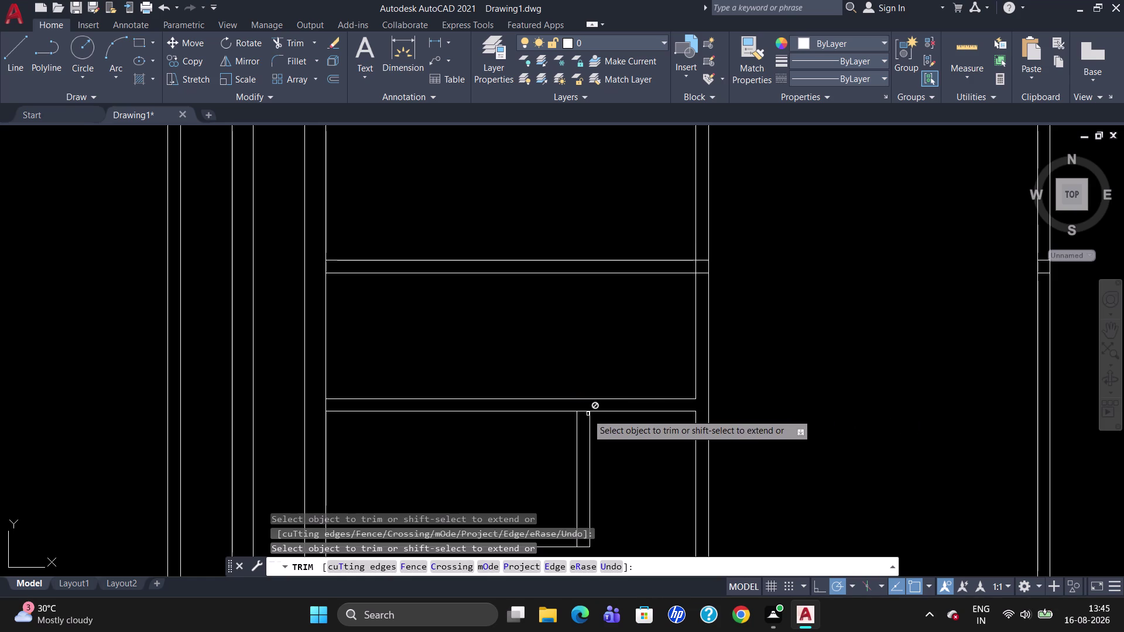
click(583, 412)
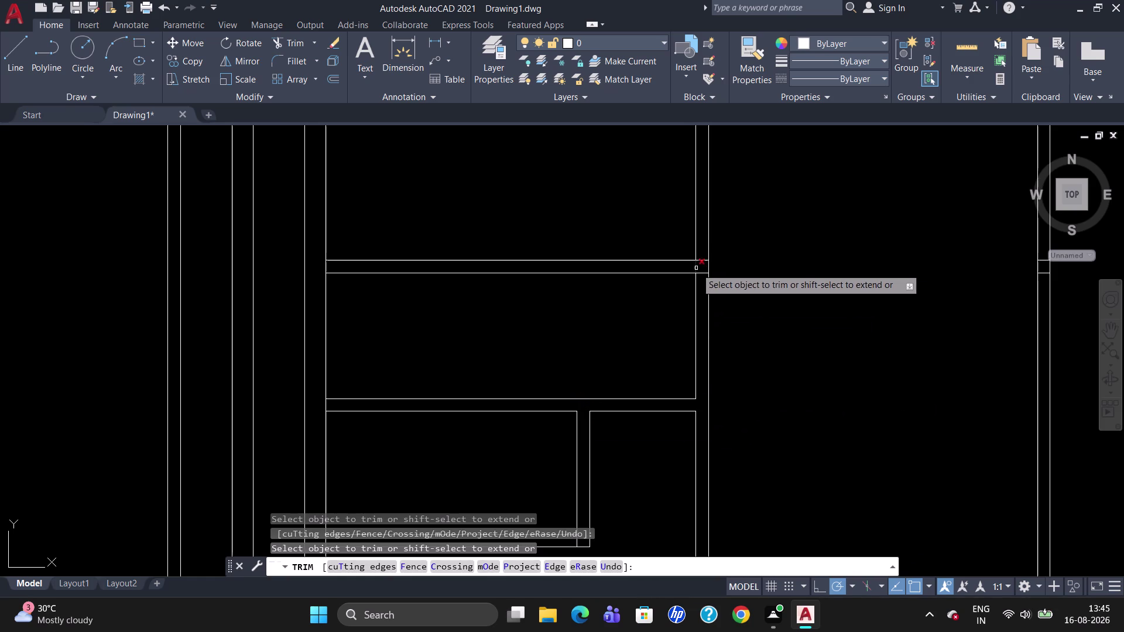
Trim the remaining overlaps at the upper right wall junction.
click(696, 267)
click(700, 259)
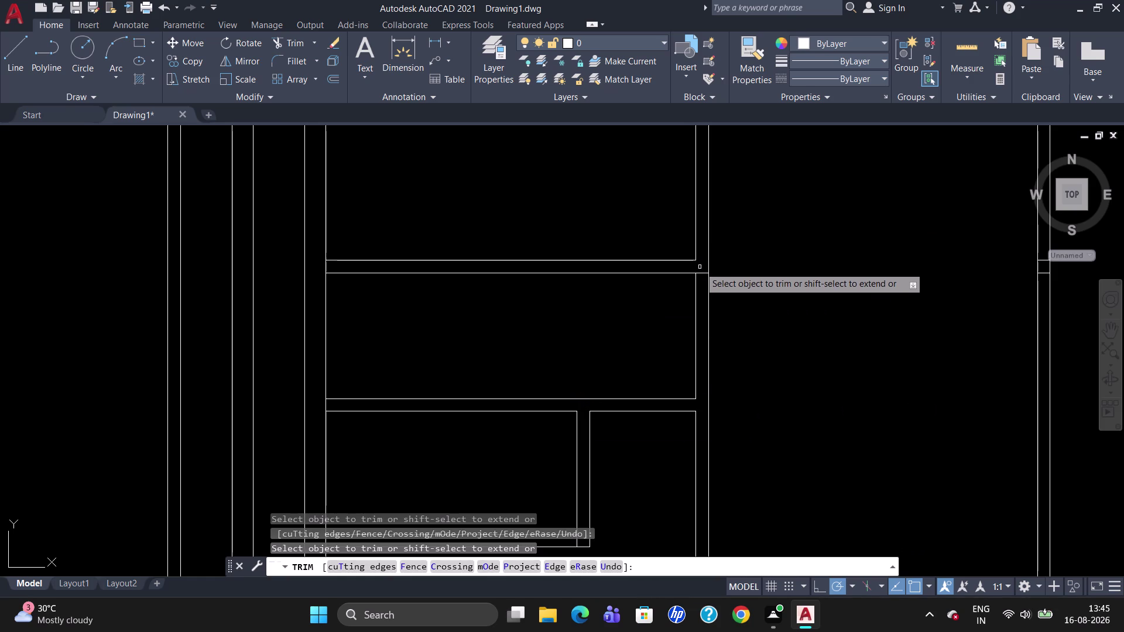
click(701, 272)
scroll(down, 3)
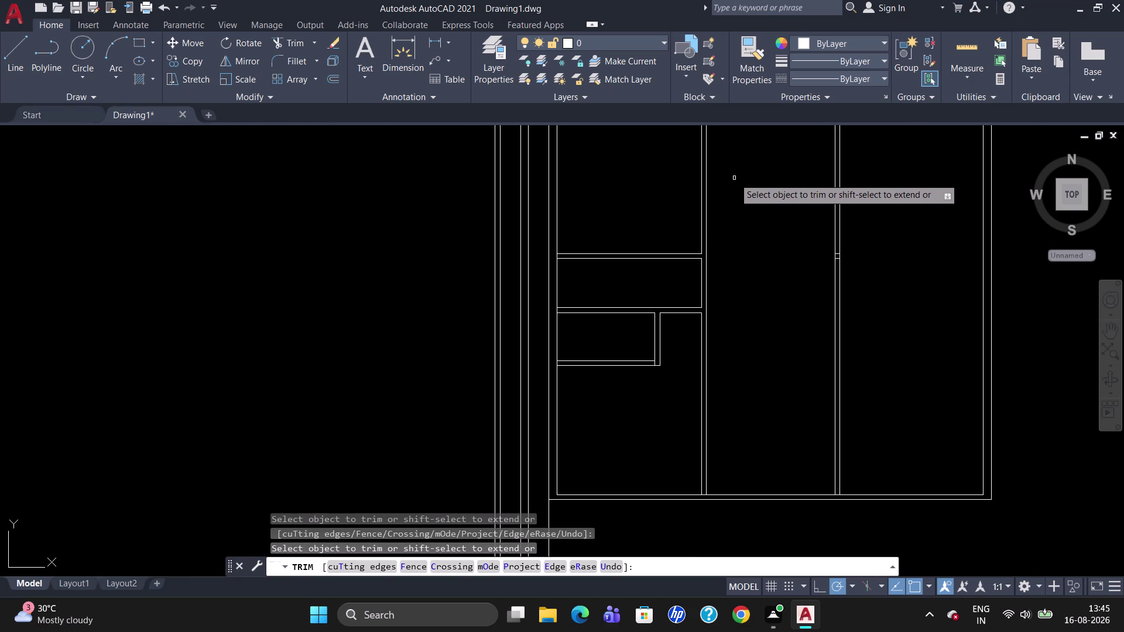
scroll(down, 3)
scroll(up, 3)
scroll(up, 3)
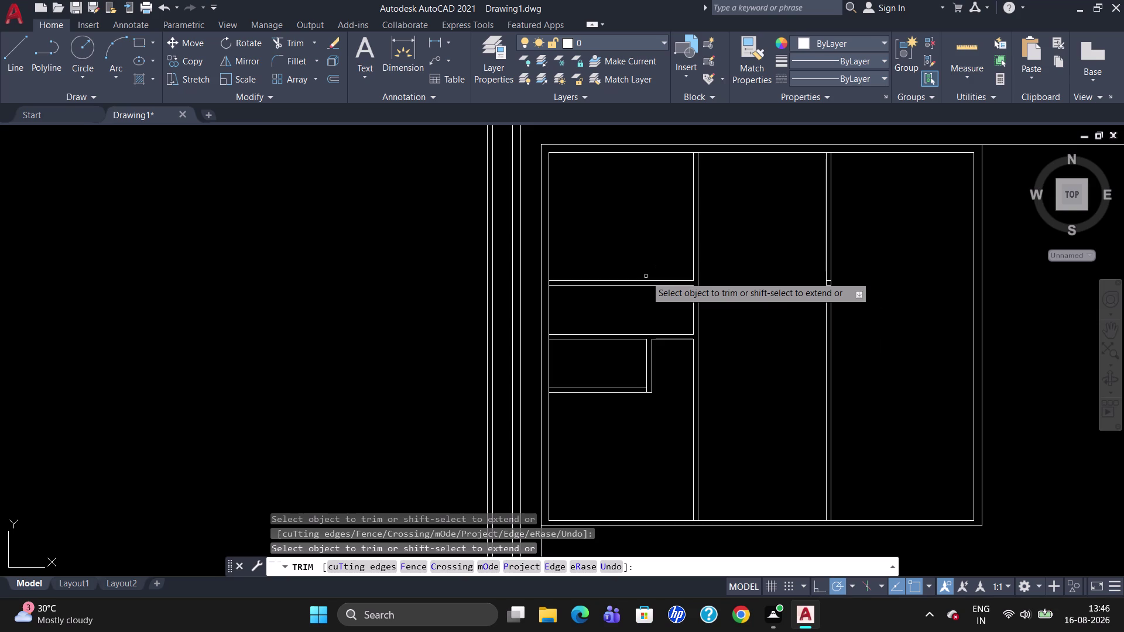
key(Escape)
key(l)
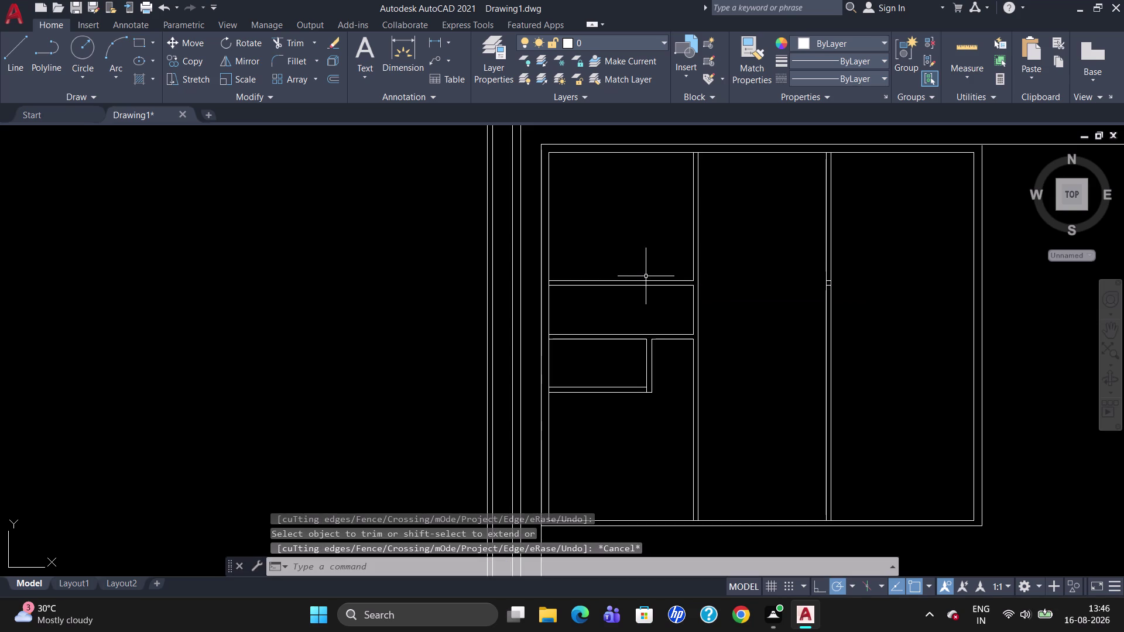
key(Return)
Draw a vertical line from the lower room's wall up past the upper wall.
scroll(up, 3)
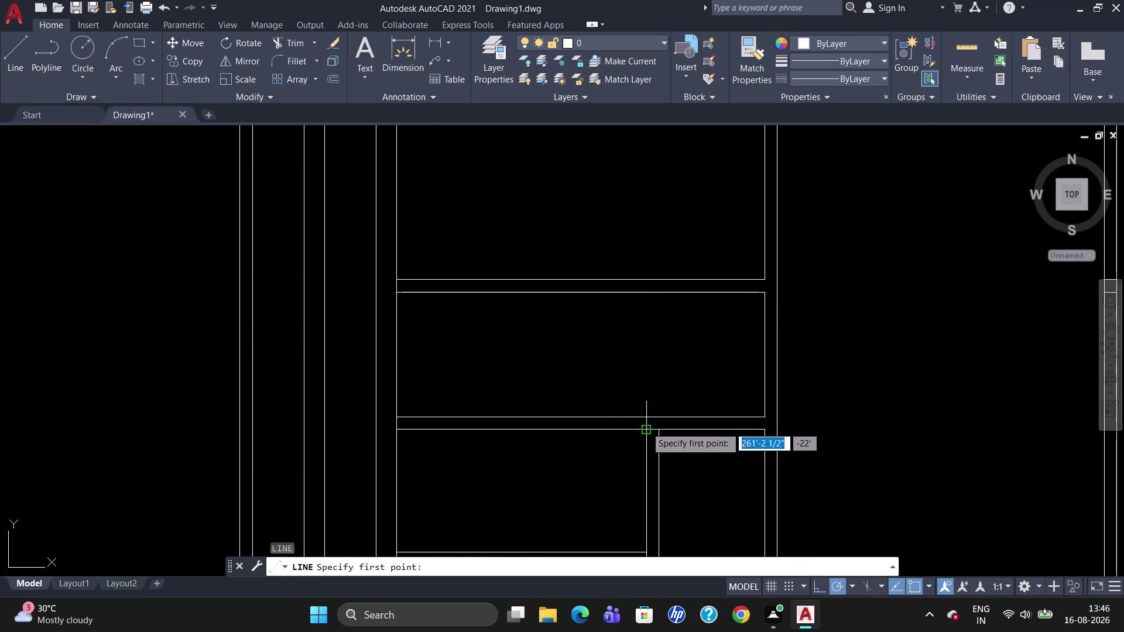
click(643, 432)
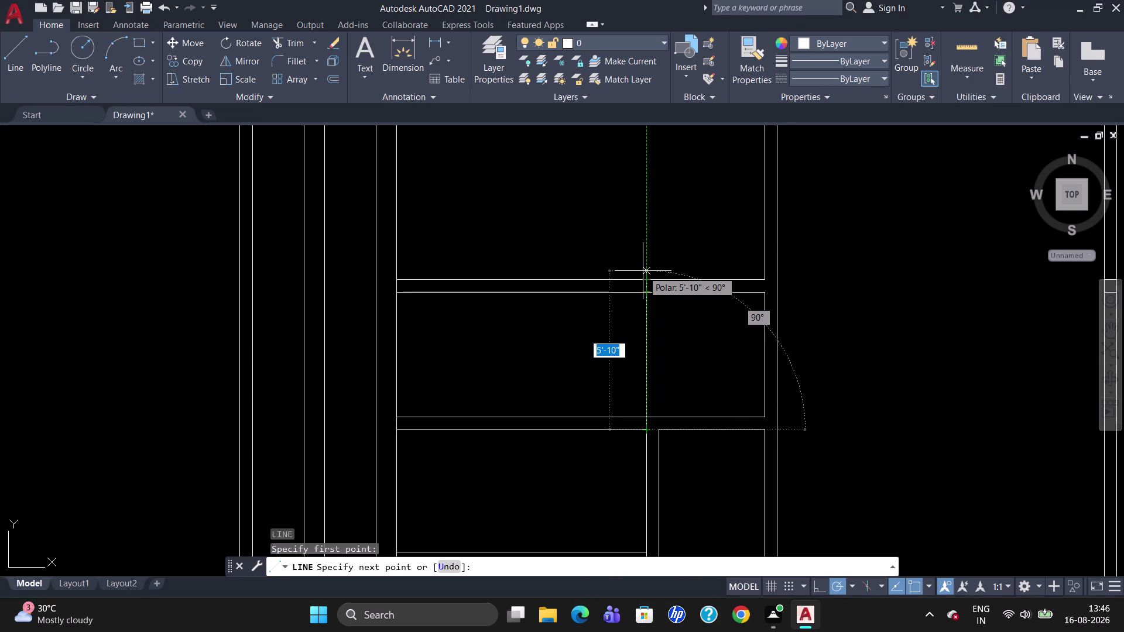
click(643, 271)
key(Escape)
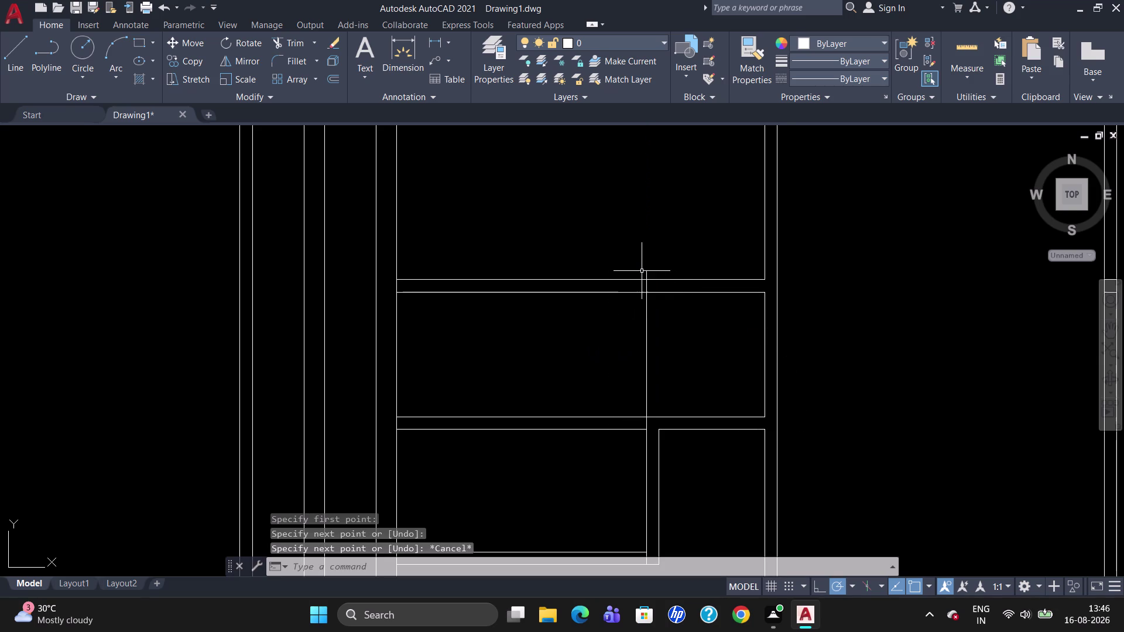
Draw a second parallel vertical line from the lower wall to the upper wall.
key(k)
key(BackSpace)
key(l)
key(Return)
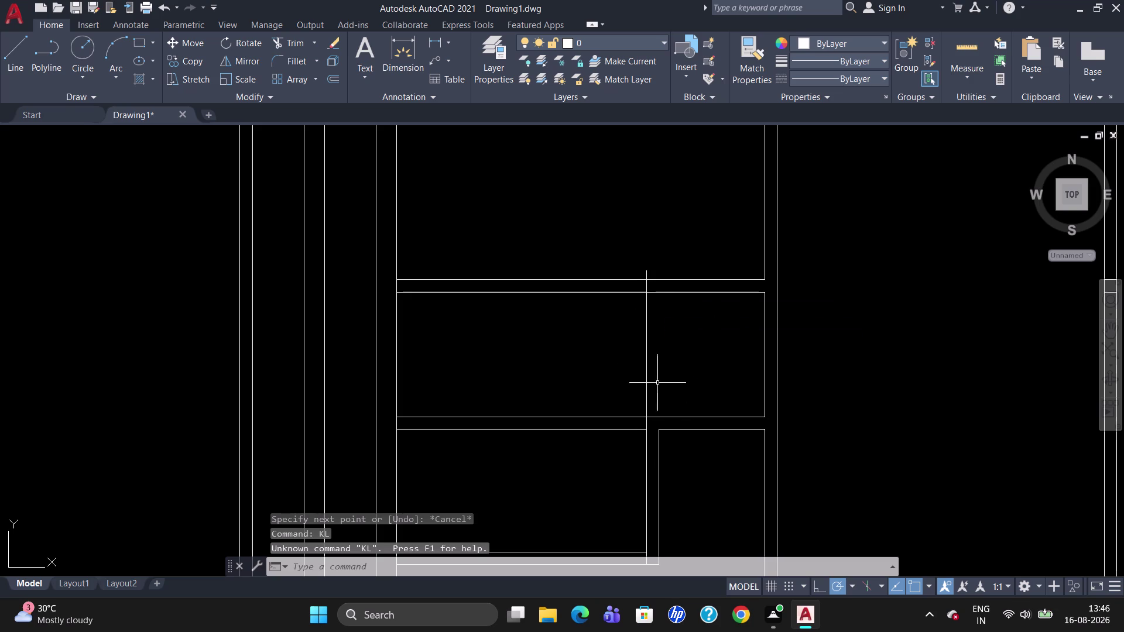
key(Escape)
key(l)
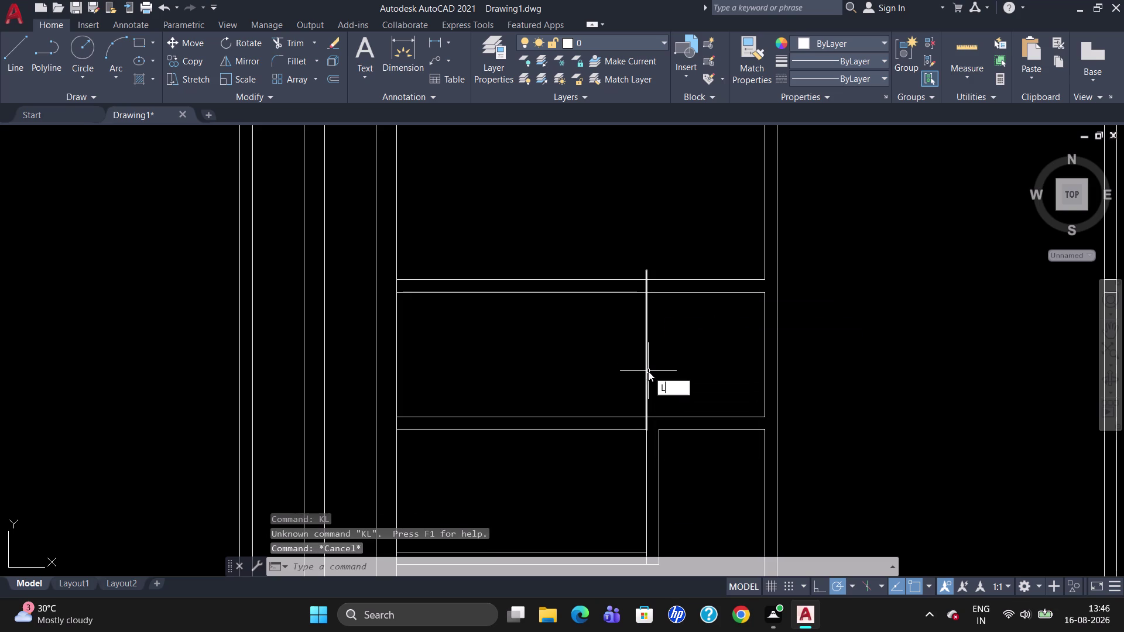
key(Return)
click(660, 431)
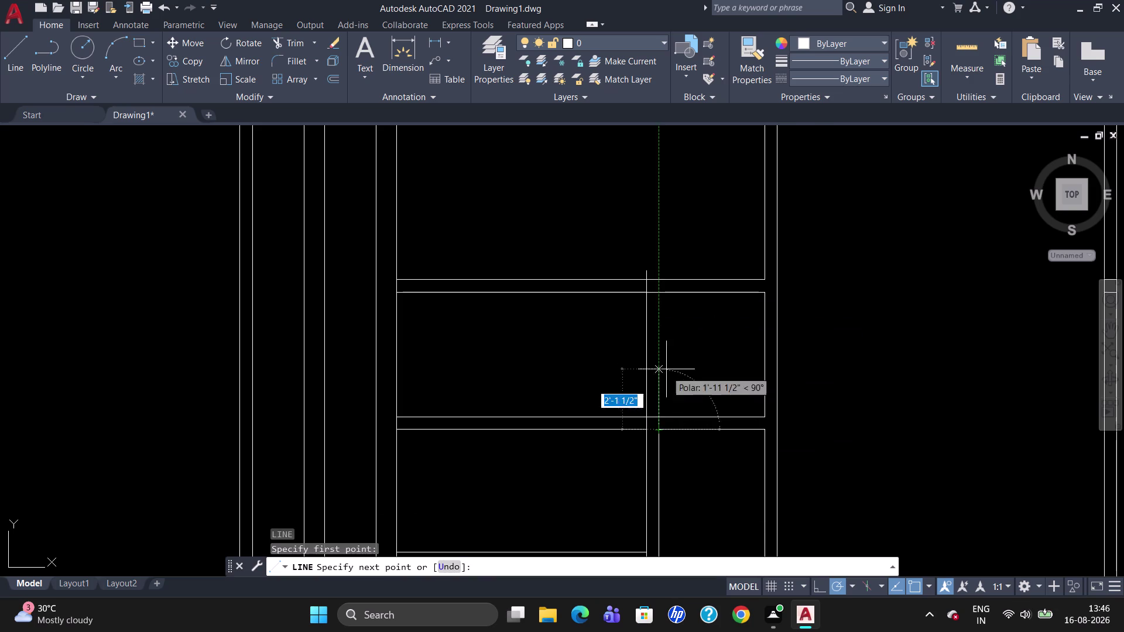
click(658, 277)
key(Escape)
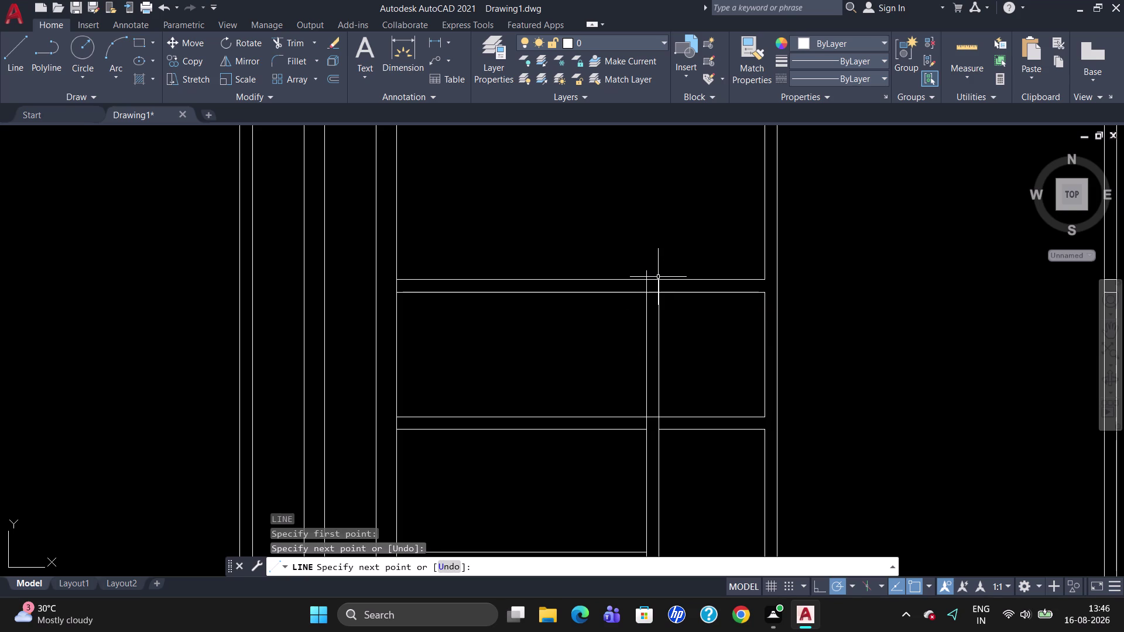
text(TR)
key(Return)
Trim the crossing line pieces at the extended partition's upper and lower junctions.
key(Return)
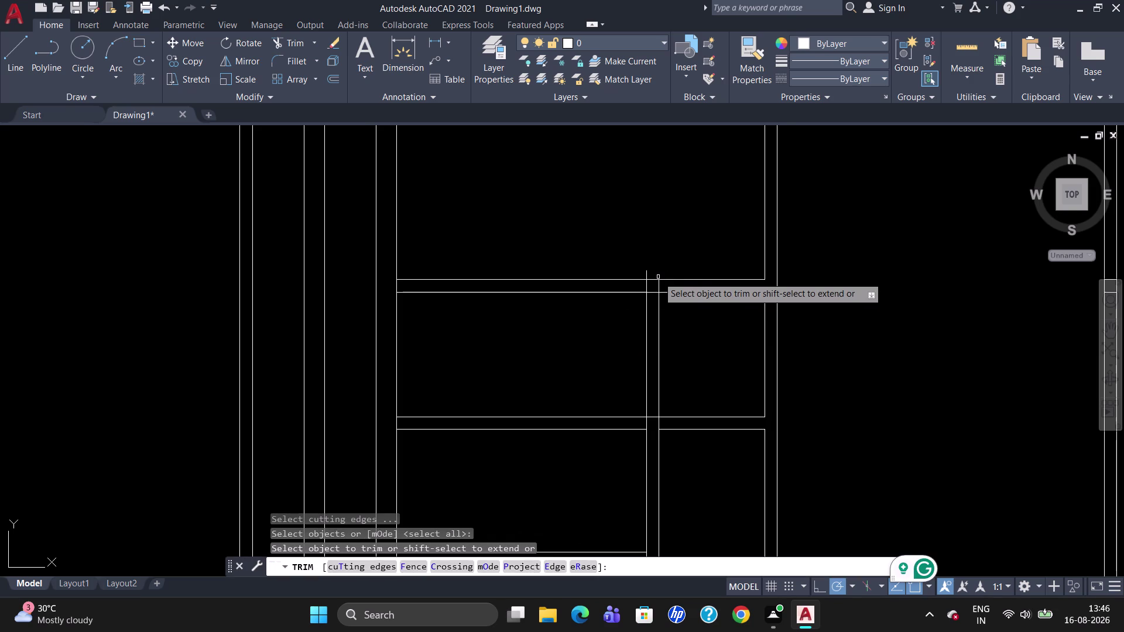
click(647, 275)
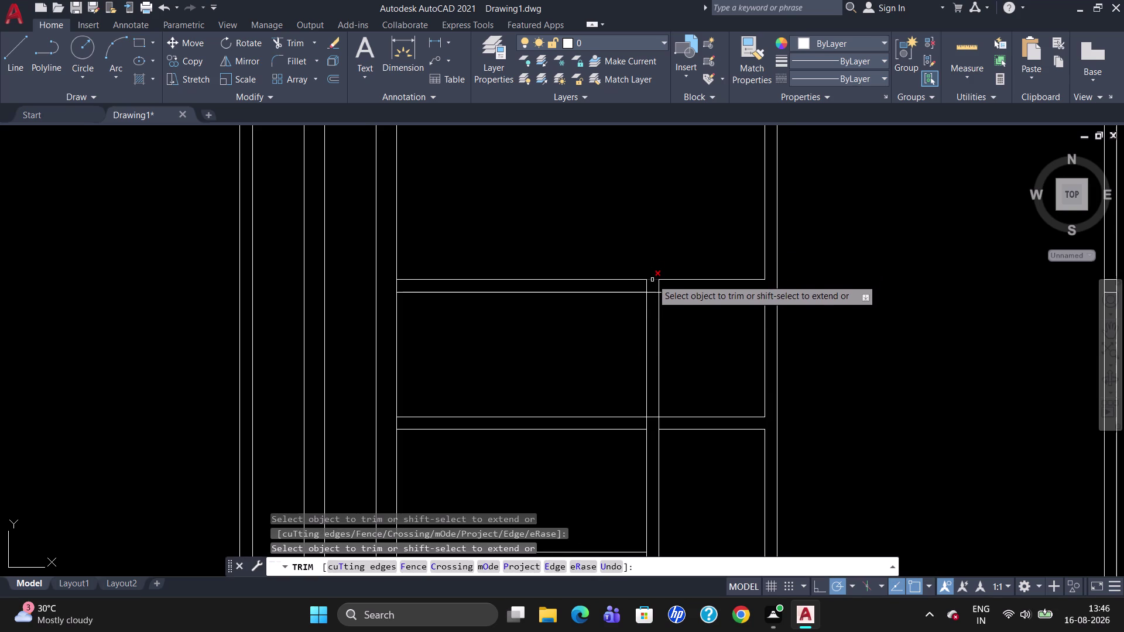
click(653, 294)
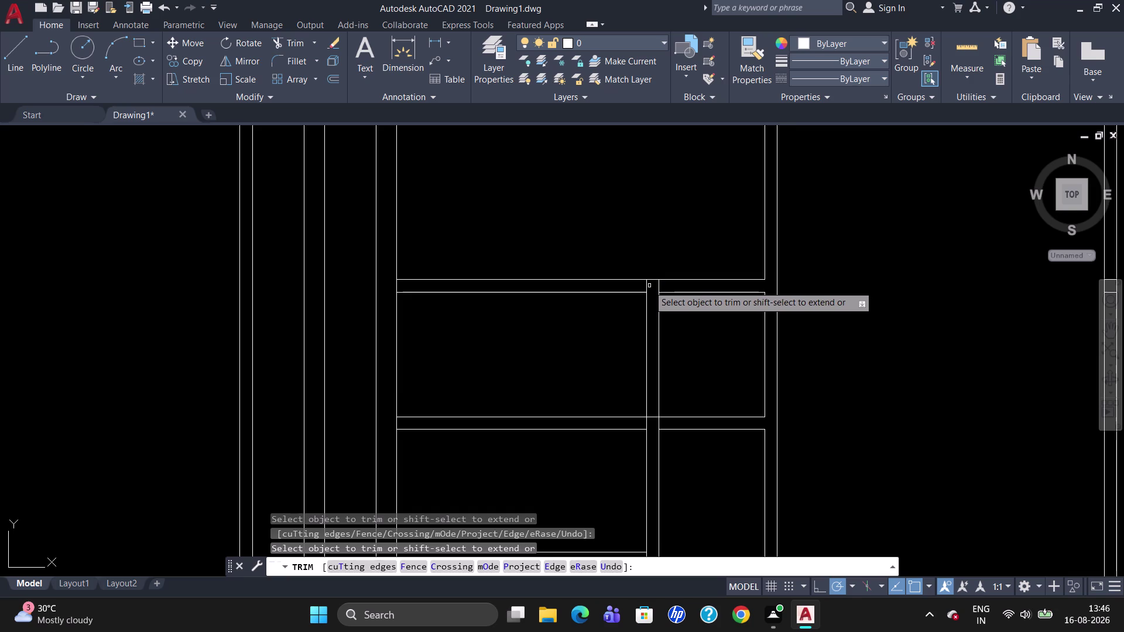
click(647, 286)
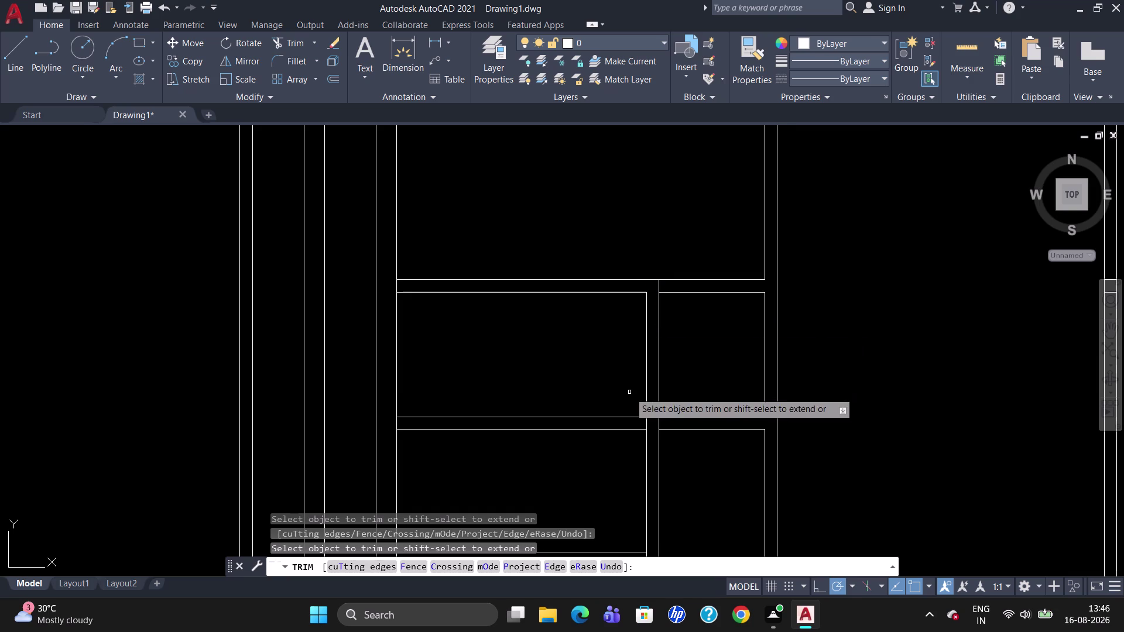
click(653, 419)
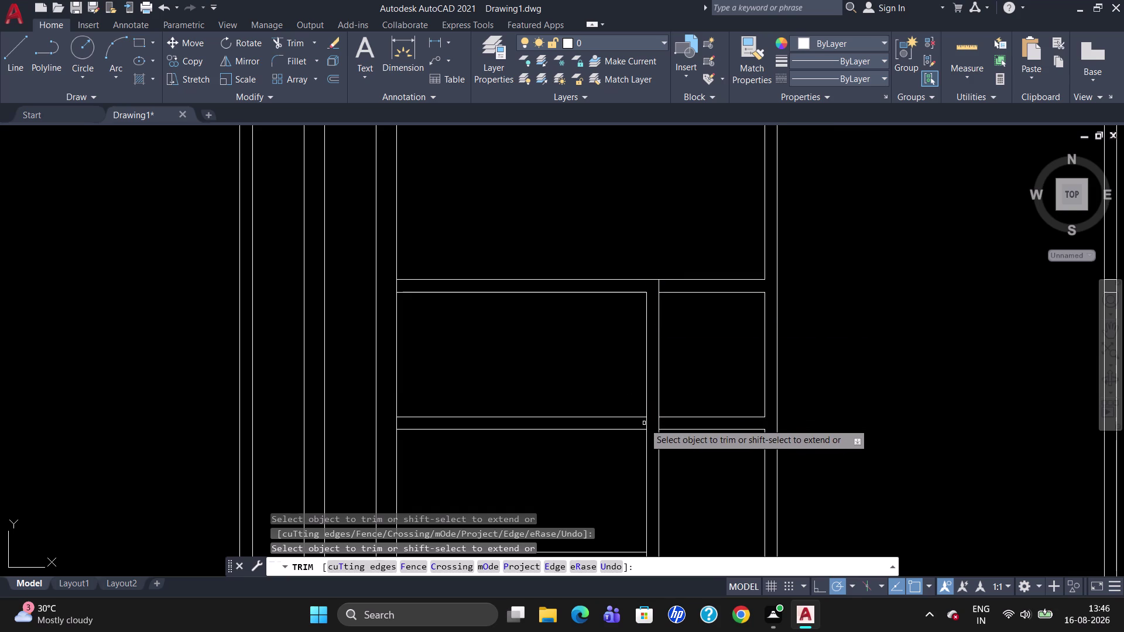
click(648, 425)
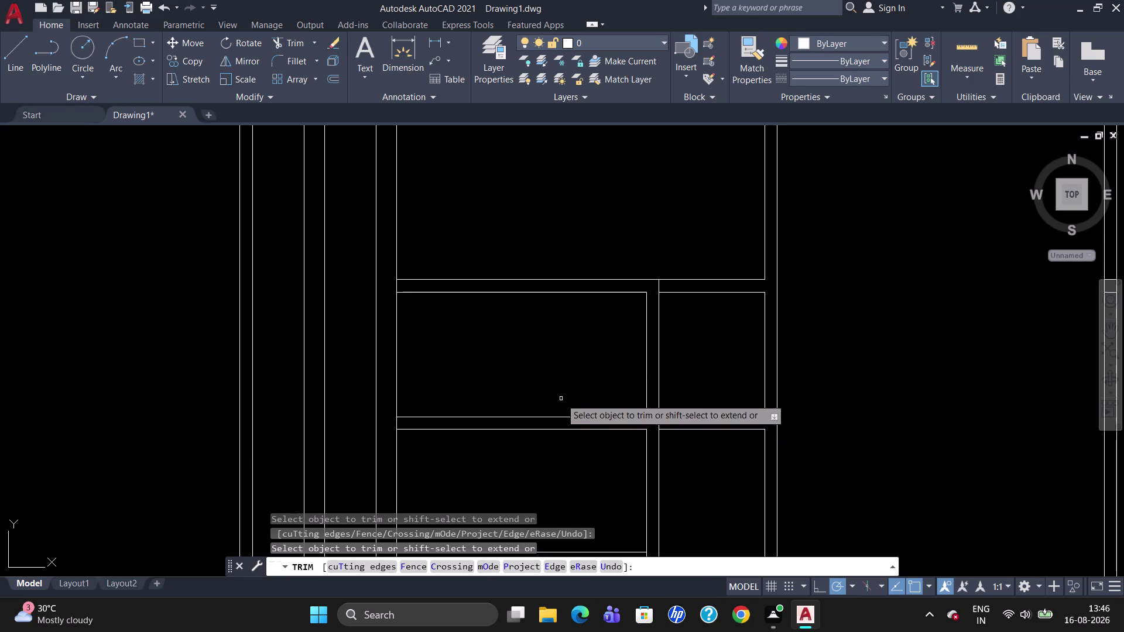
scroll(down, 3)
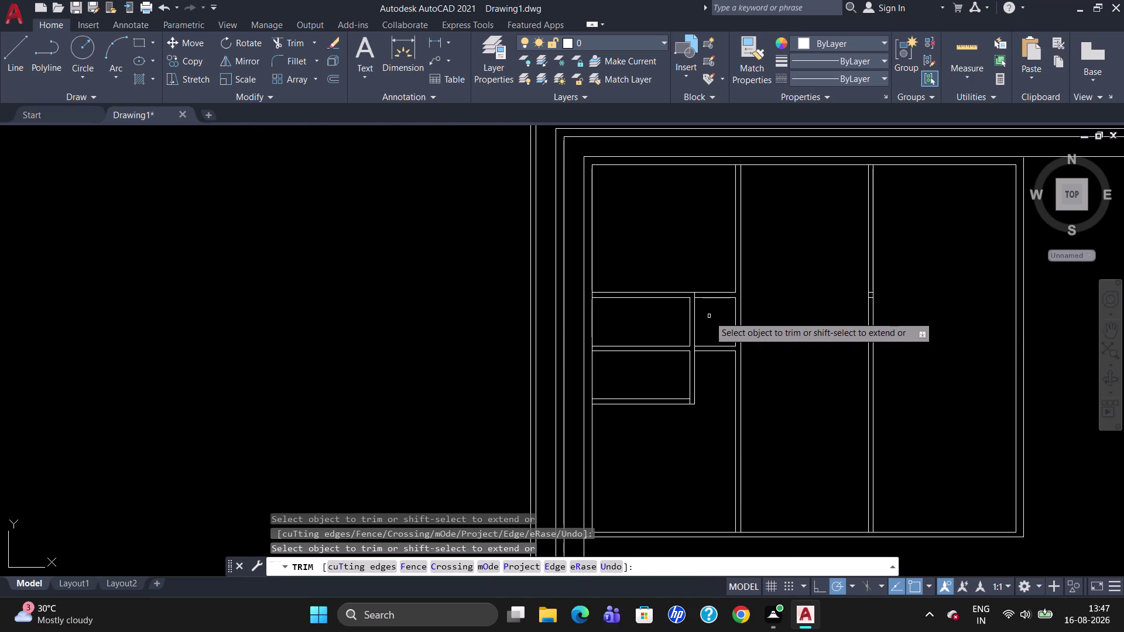
key(Escape)
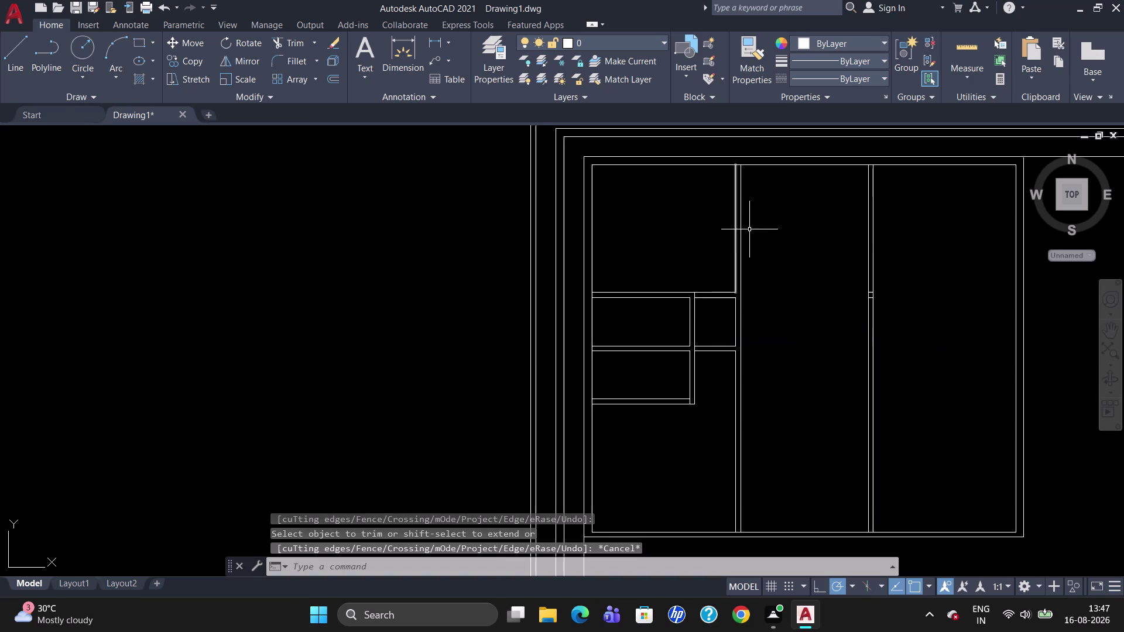
Begin an offset at the wall corner beside the right room, then cancel it.
scroll(up, 3)
scroll(up, 3)
scroll(down, 3)
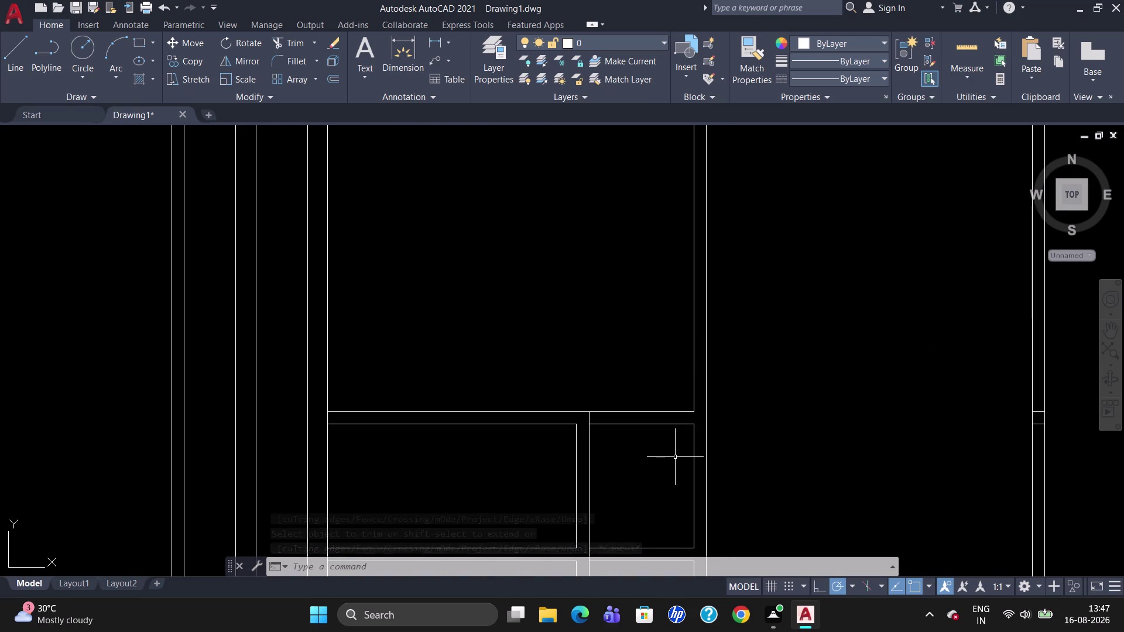
key(o)
key(Return)
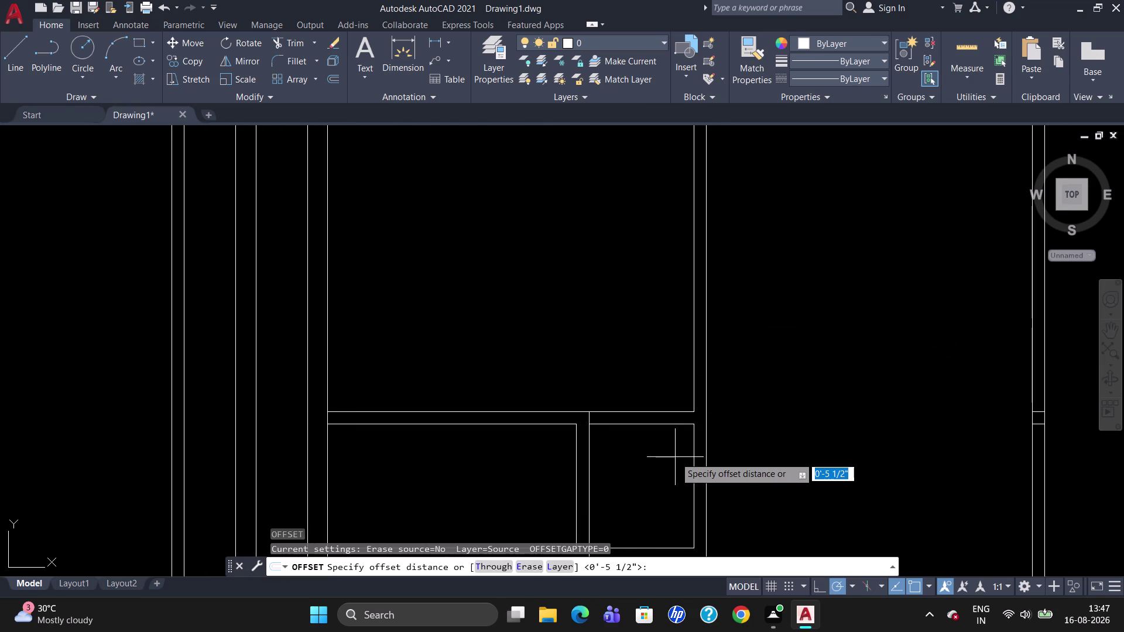
click(694, 426)
key(Escape)
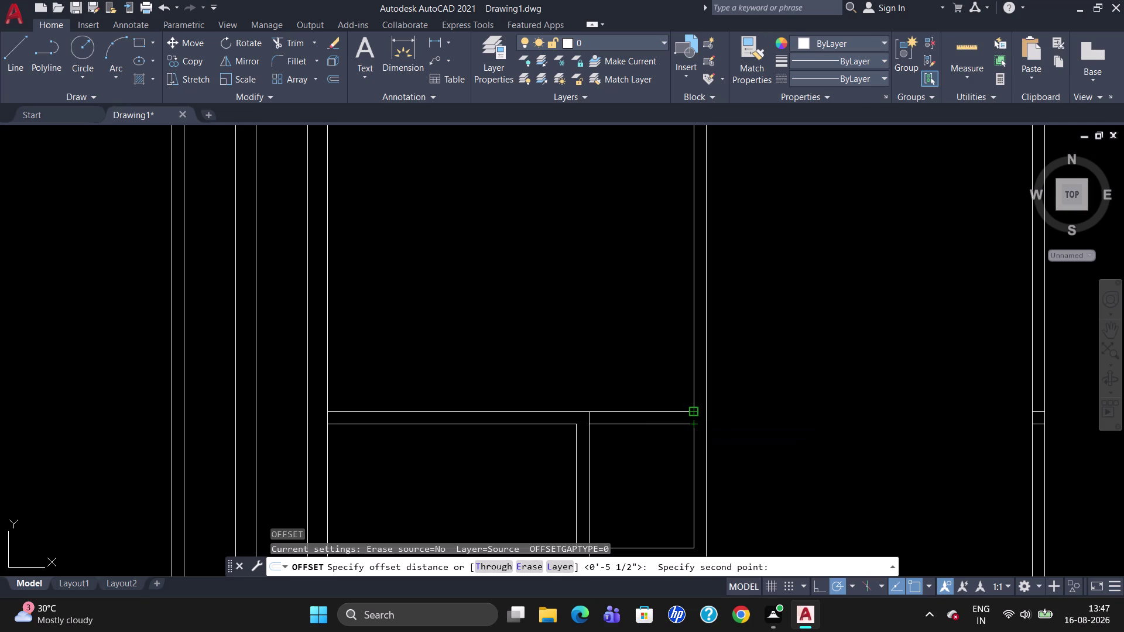
Attempt a line from the wall corner, cancel it, and restart OFFSET.
key(l)
key(Return)
scroll(up, 3)
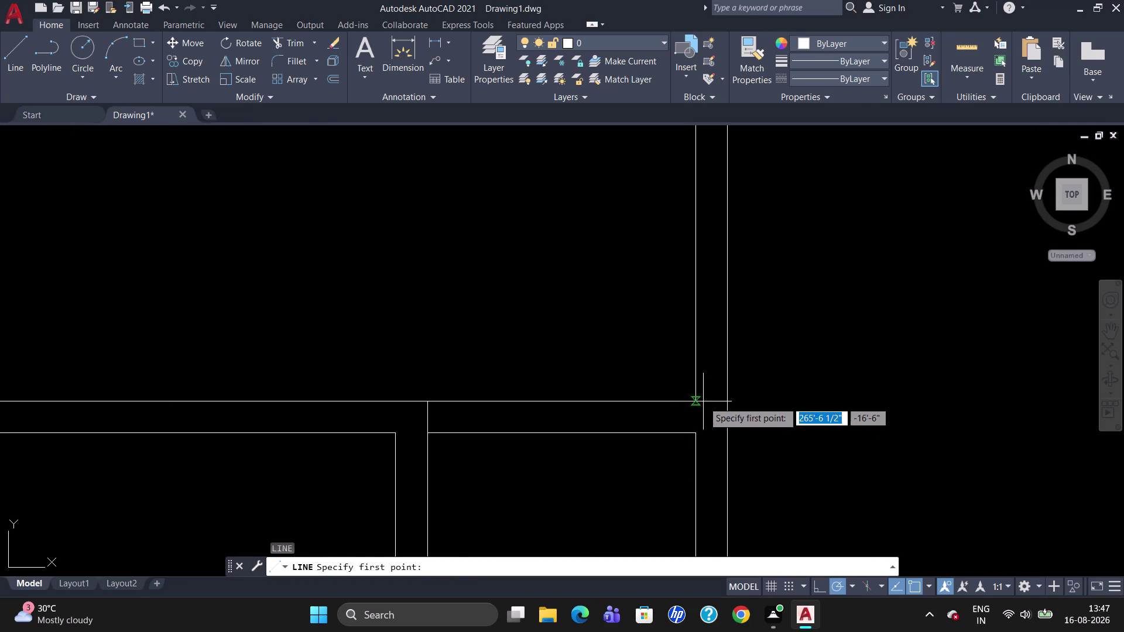
click(698, 402)
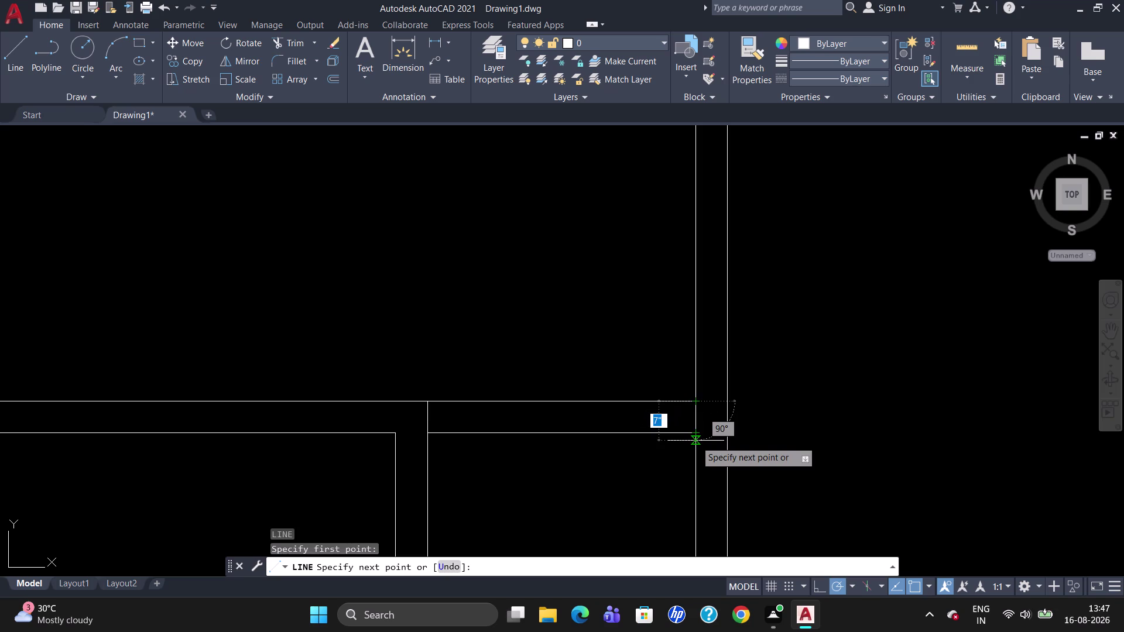
click(695, 441)
key(Escape)
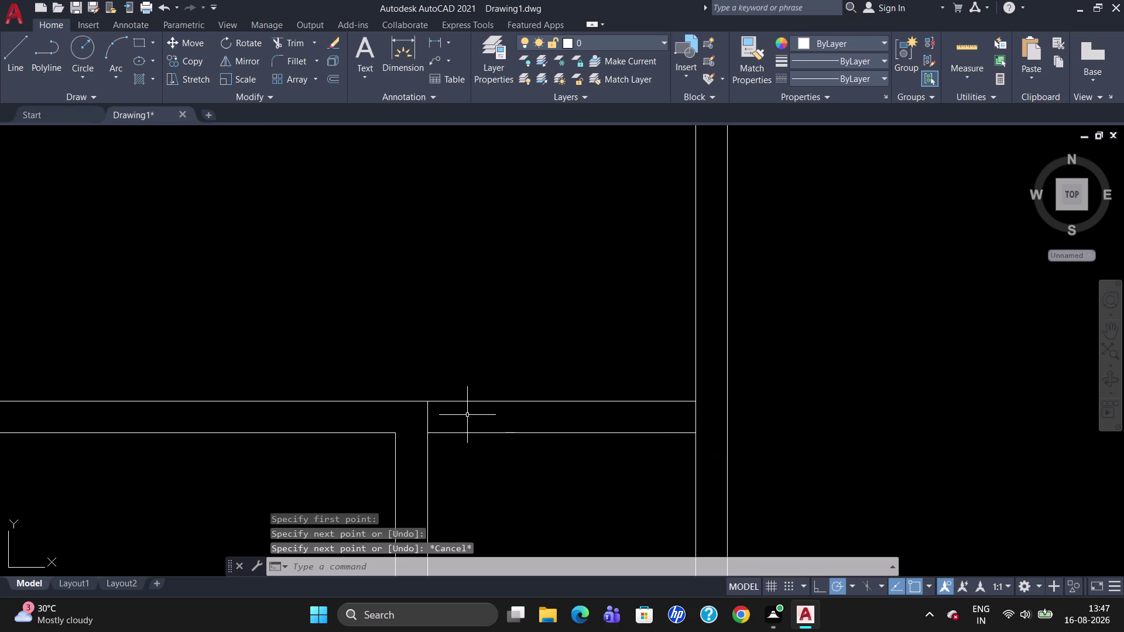
key(o)
key(Return)
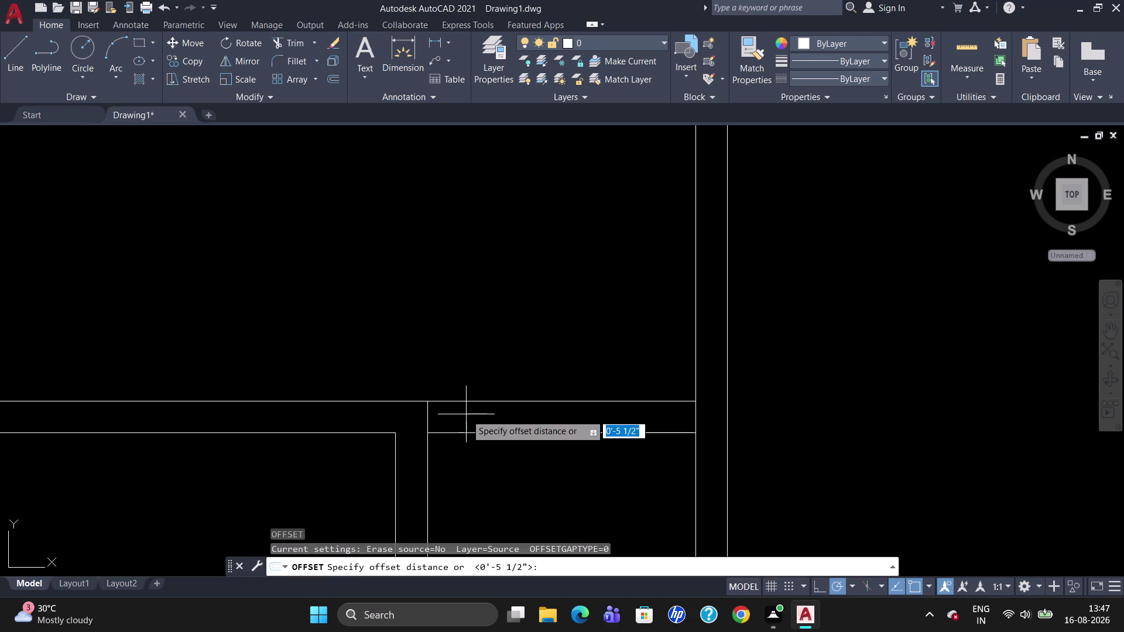
Dimension the wall span with DLI, confirming it measures 3'-10 1/2".
key(Escape)
text(DLI)
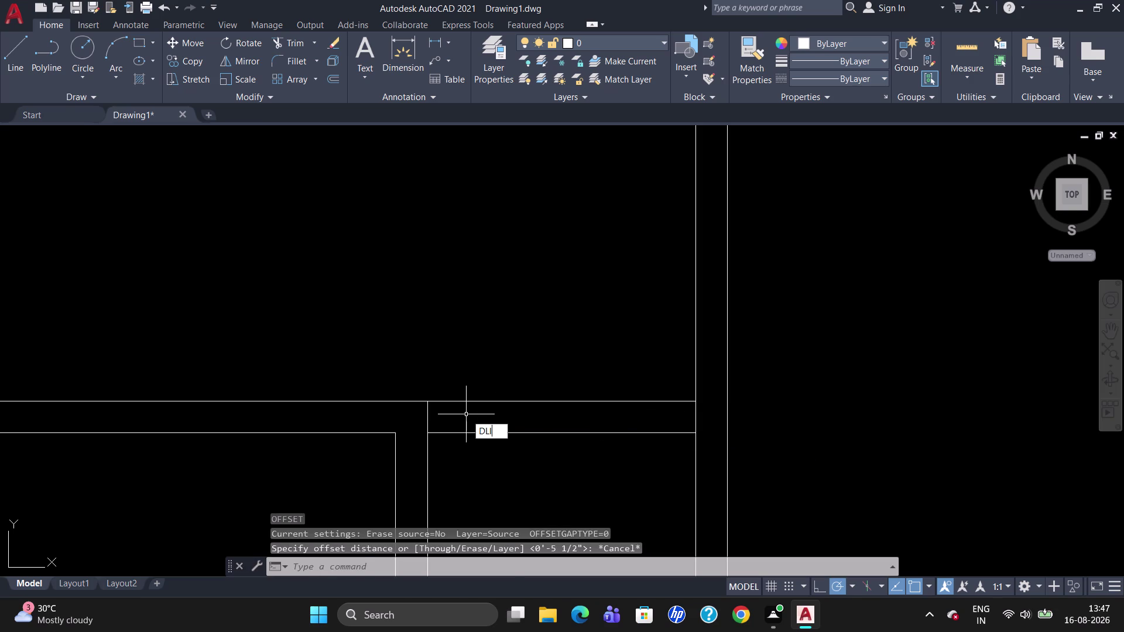
key(Return)
click(430, 435)
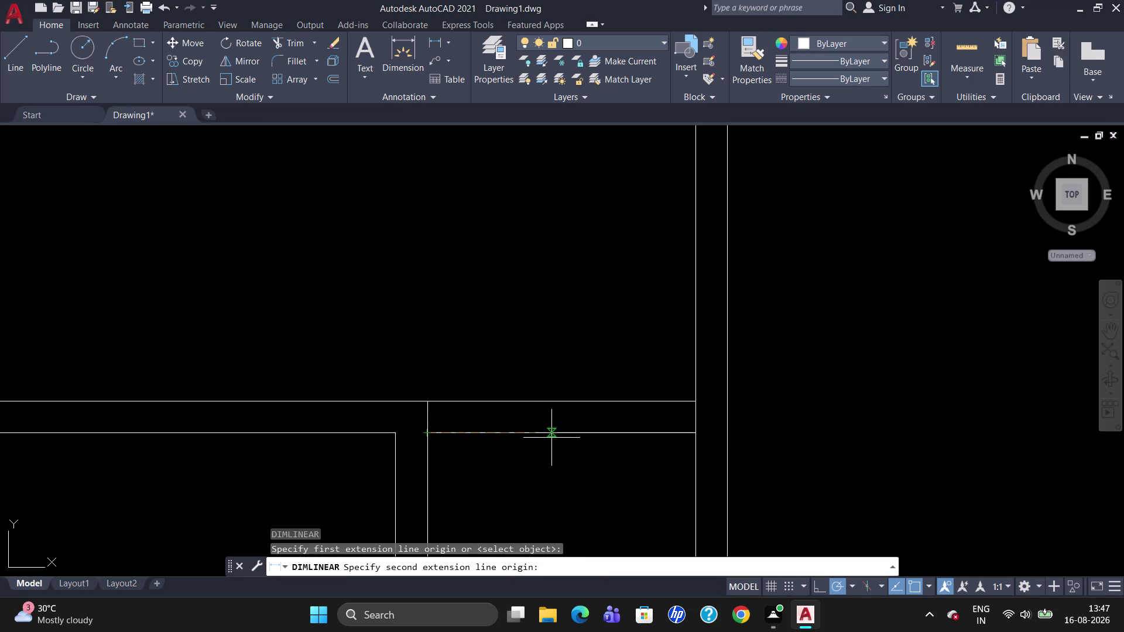
click(694, 436)
click(677, 464)
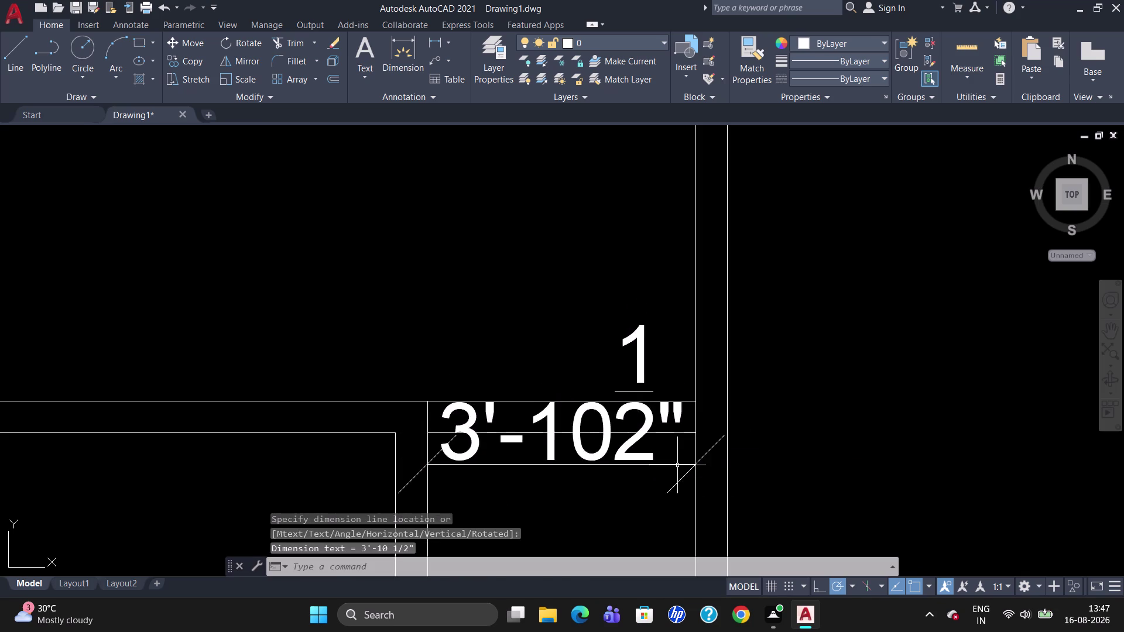
Erase the selected objects, then undo the accidental deletion.
click(569, 436)
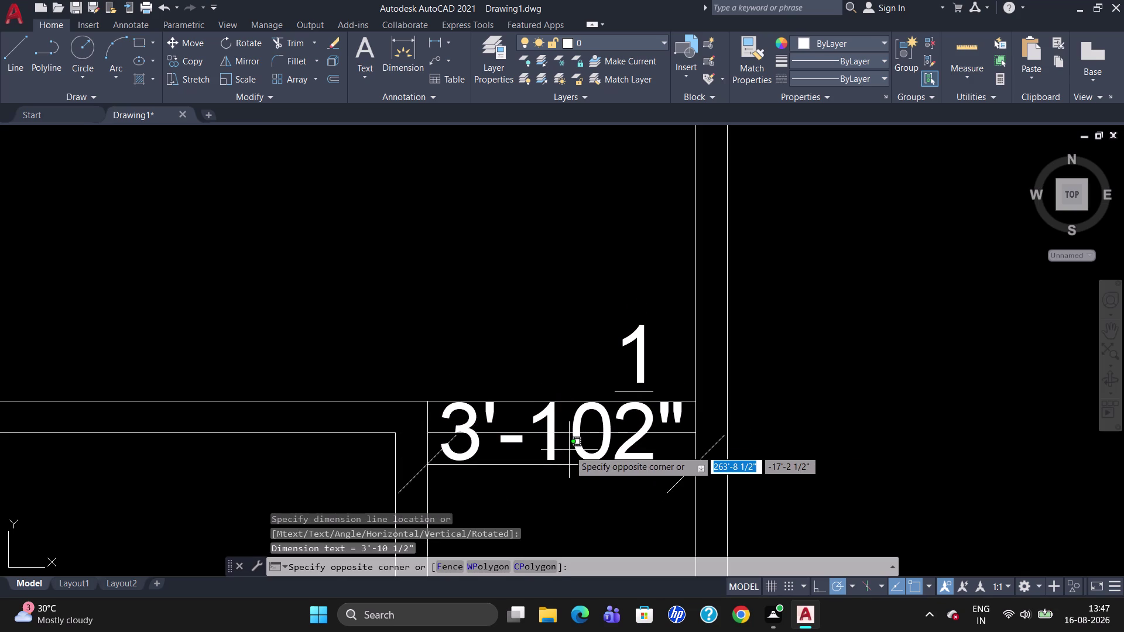
click(551, 419)
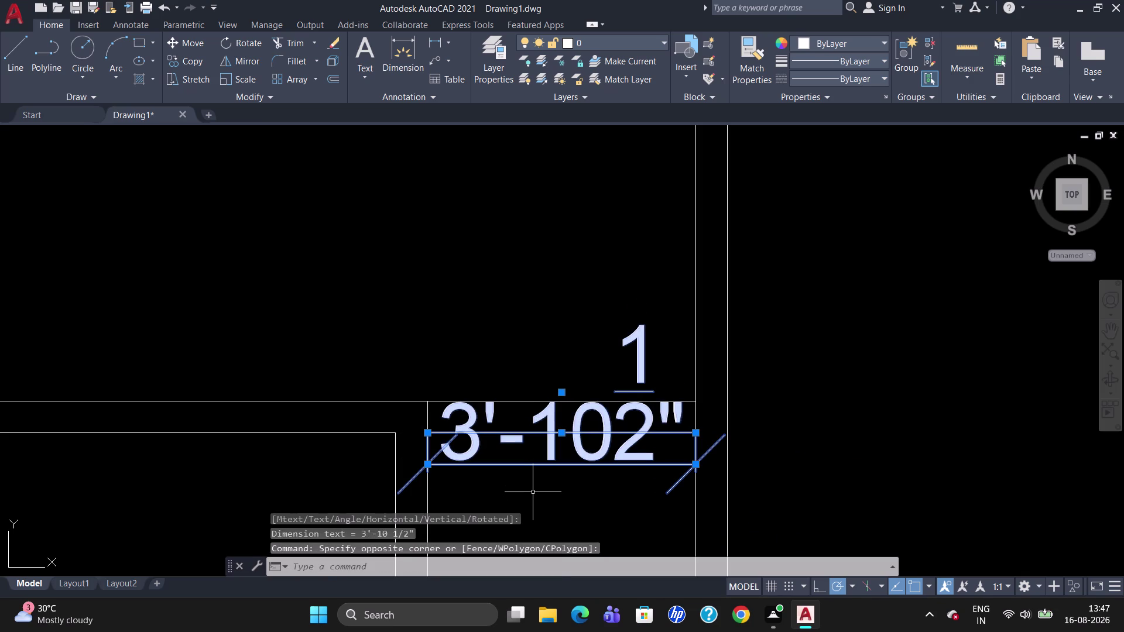
key(Delete)
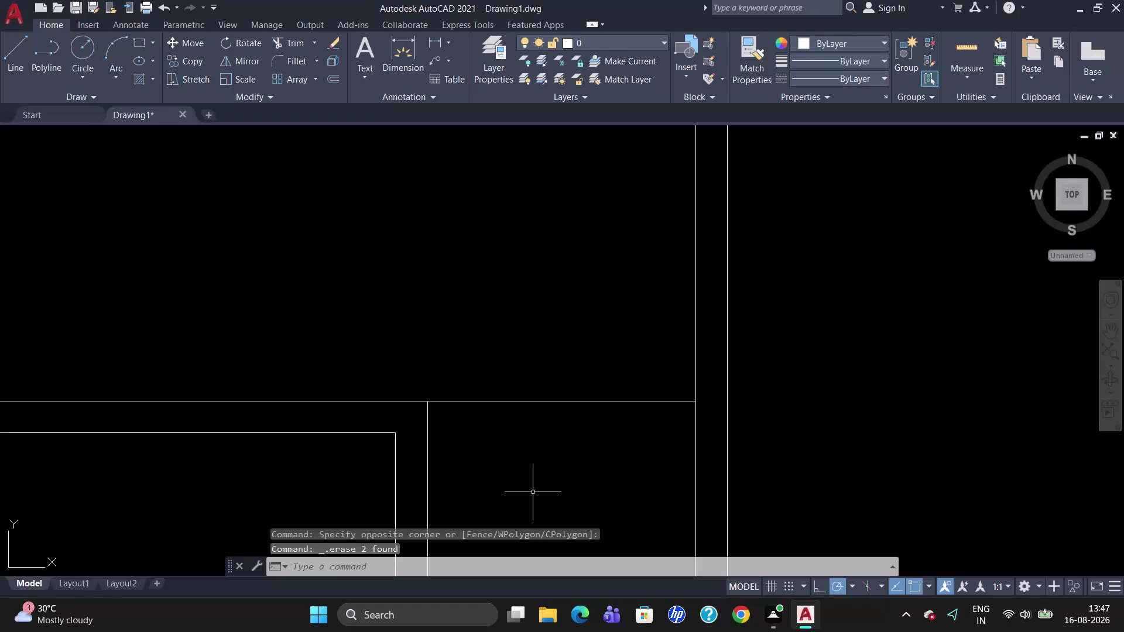
scroll(down, 3)
scroll(up, 3)
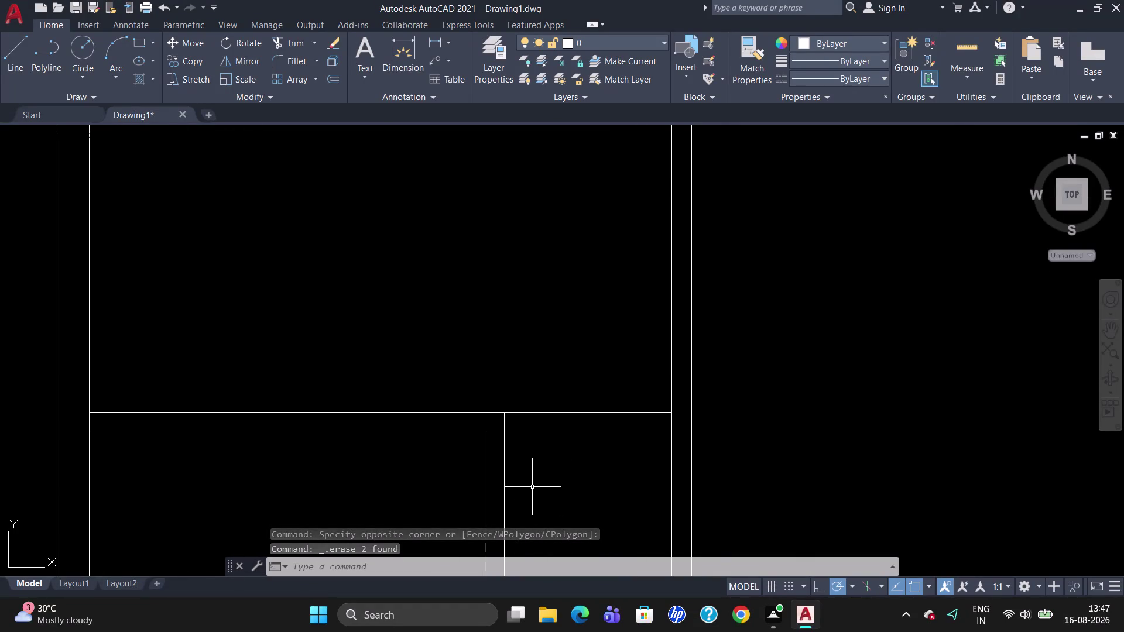
key(u)
key(Return)
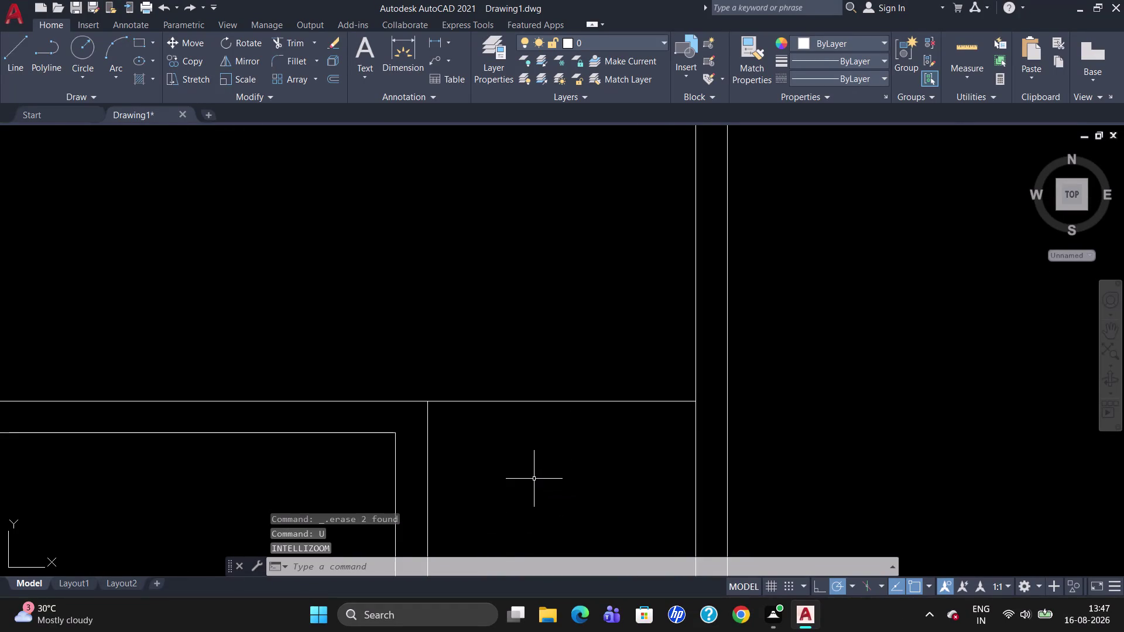
key(u)
key(Return)
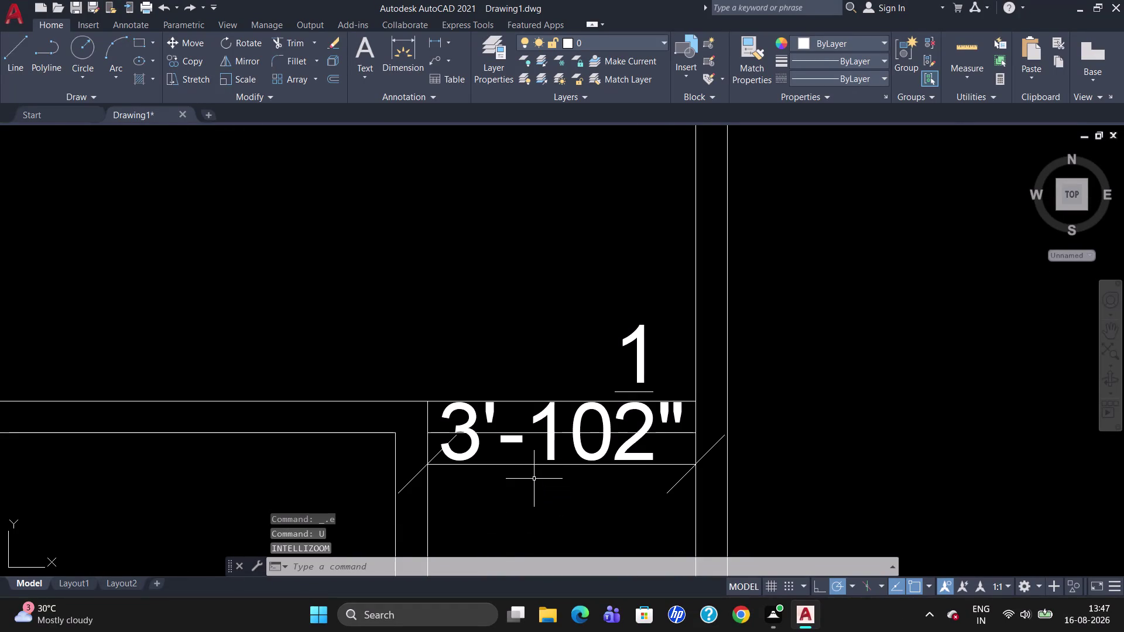
Delete only the 3'-10 1/2" dimension, keeping the wall line.
click(550, 416)
click(547, 419)
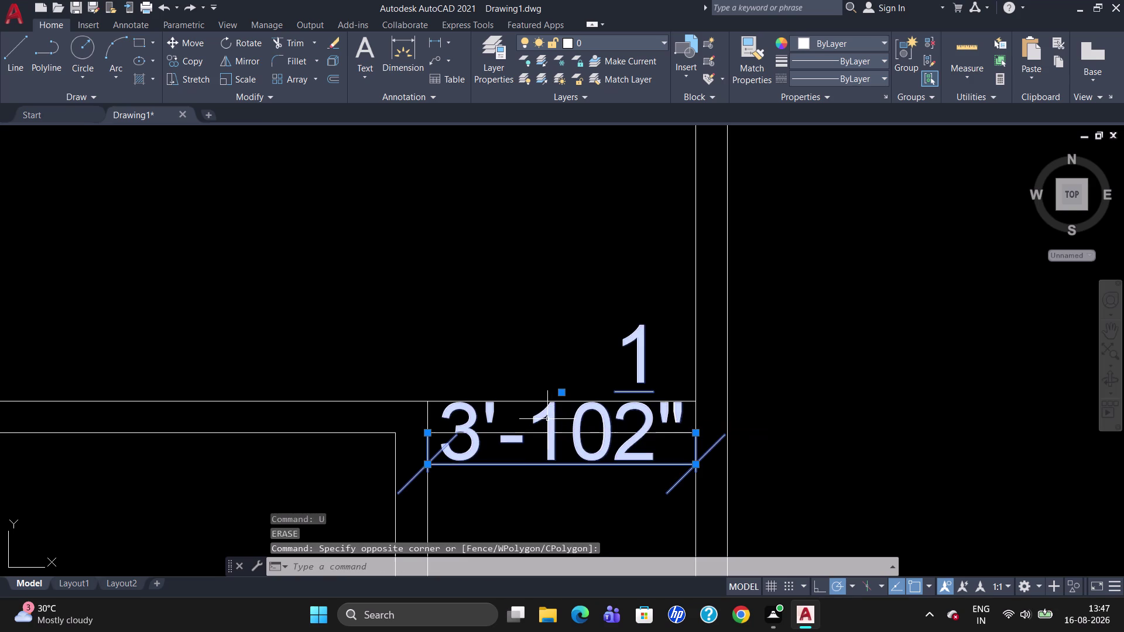
key(Delete)
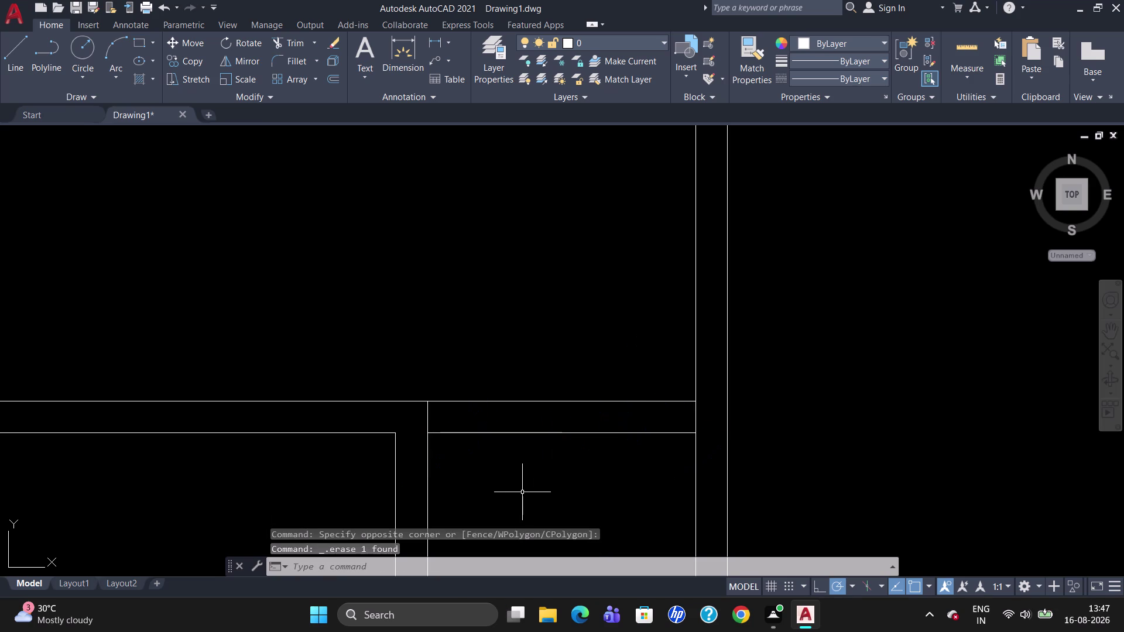
scroll(down, 3)
scroll(up, 3)
scroll(down, 3)
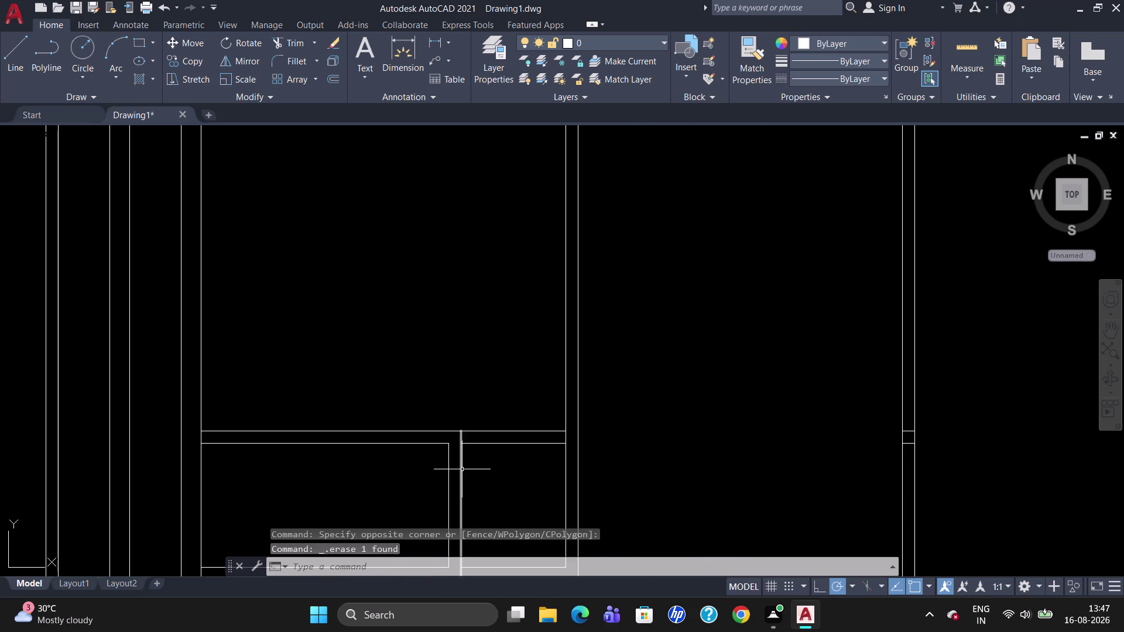
scroll(up, 3)
scroll(down, 3)
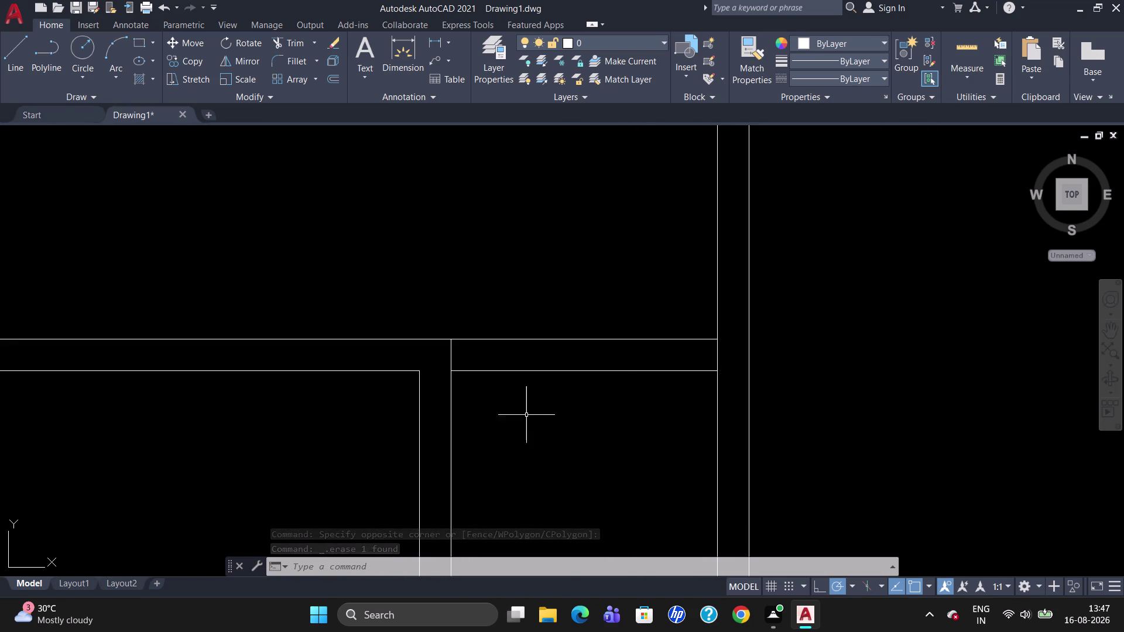
key(l)
key(Return)
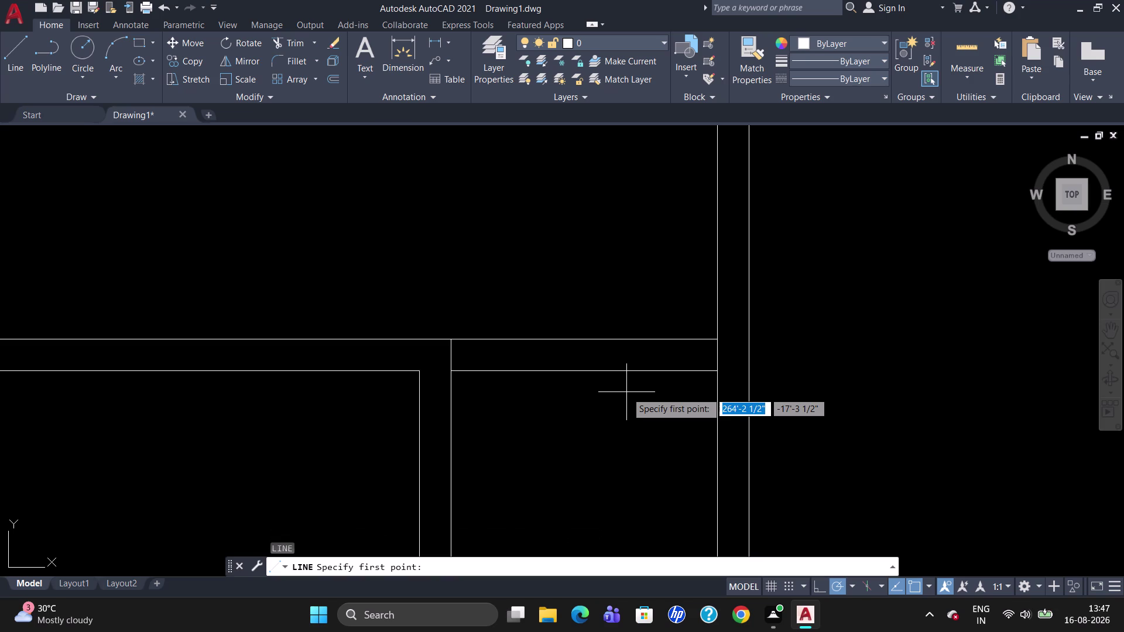
Draw a short line across the double wall, tracked 2' from the wall corner.
text(TK)
key(Return)
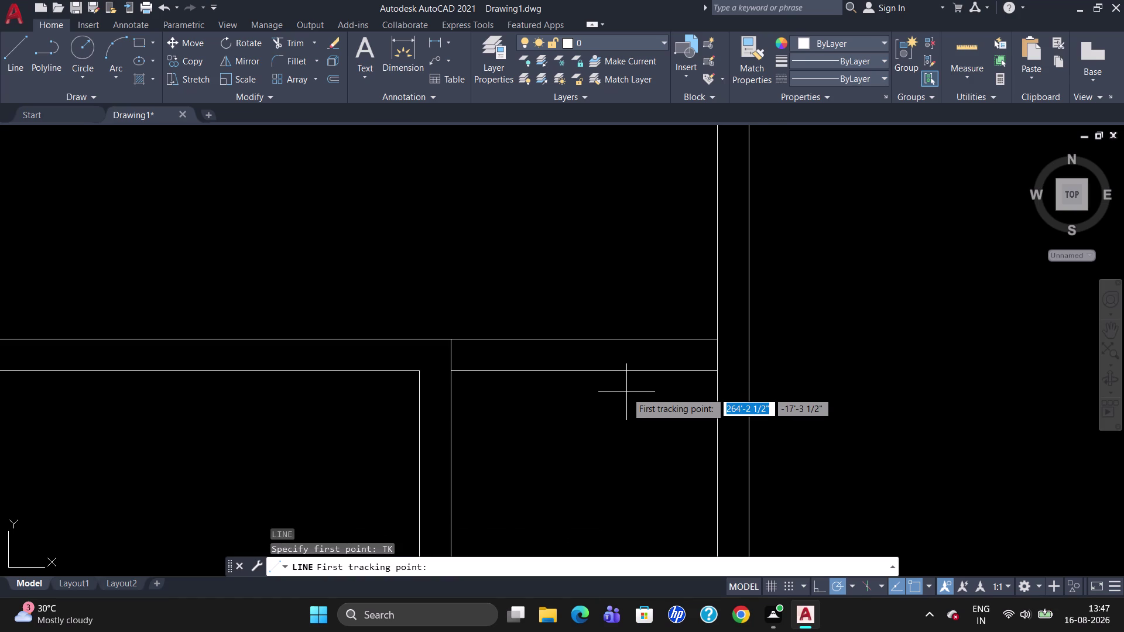
click(712, 373)
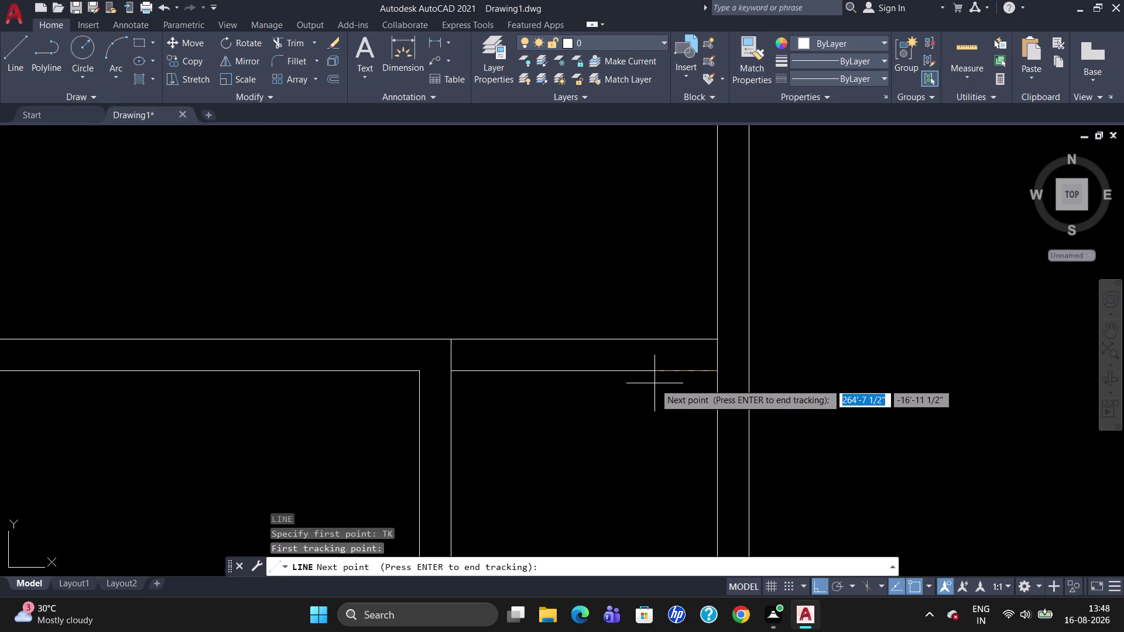
text(2')
key(Return)
key(Return)
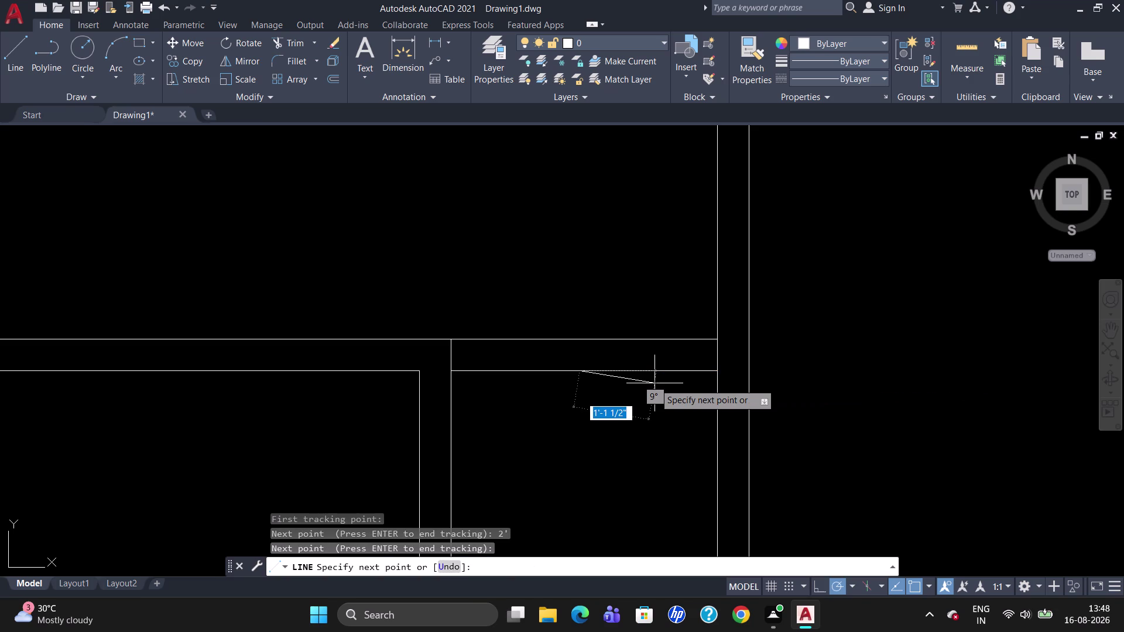
click(575, 337)
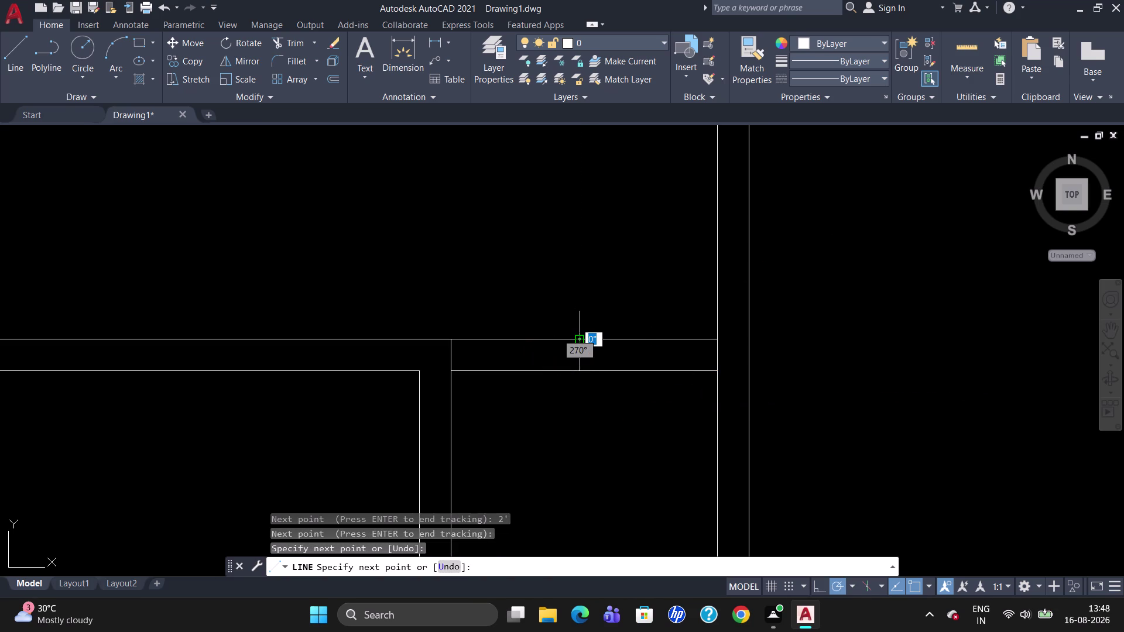
key(Escape)
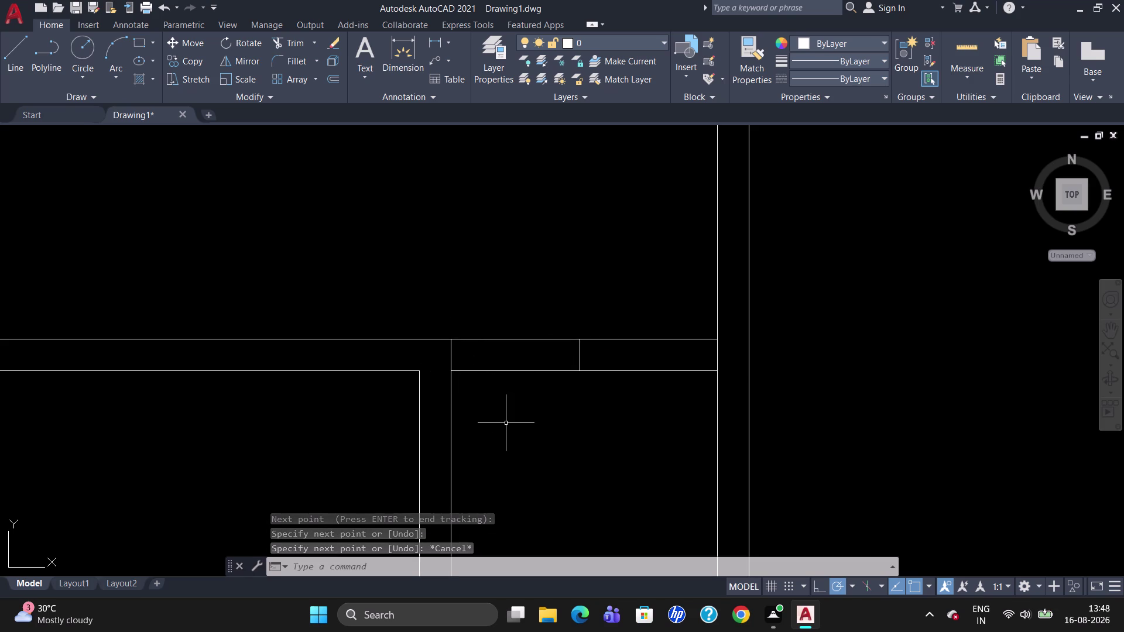
Trim both horizontal wall lines back to the short cross line.
text(TR)
key(Return)
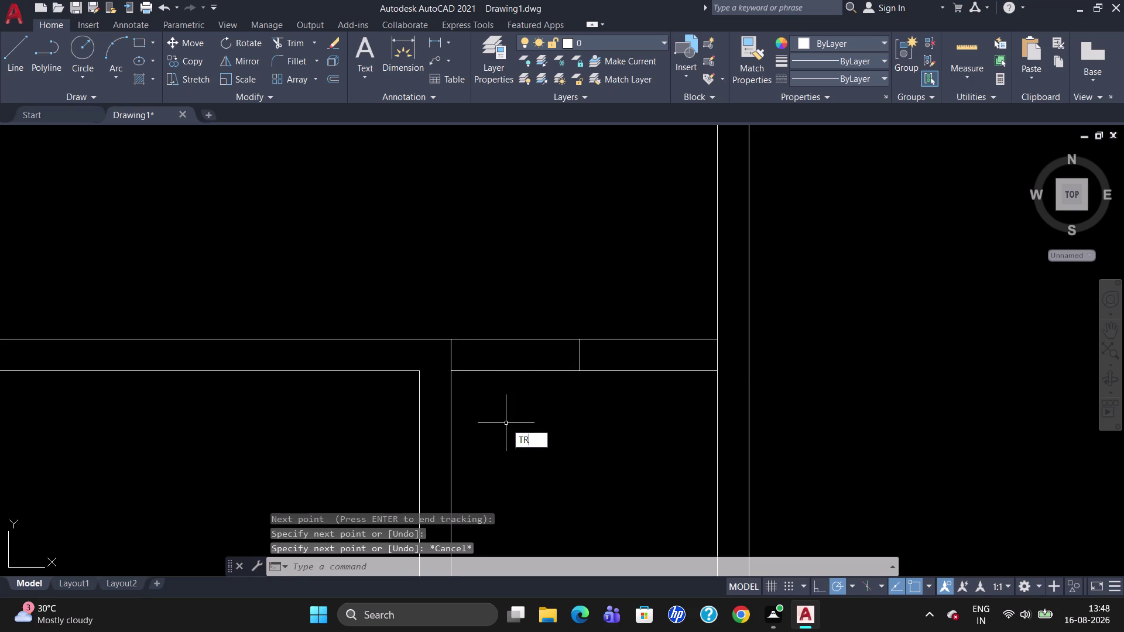
key(Return)
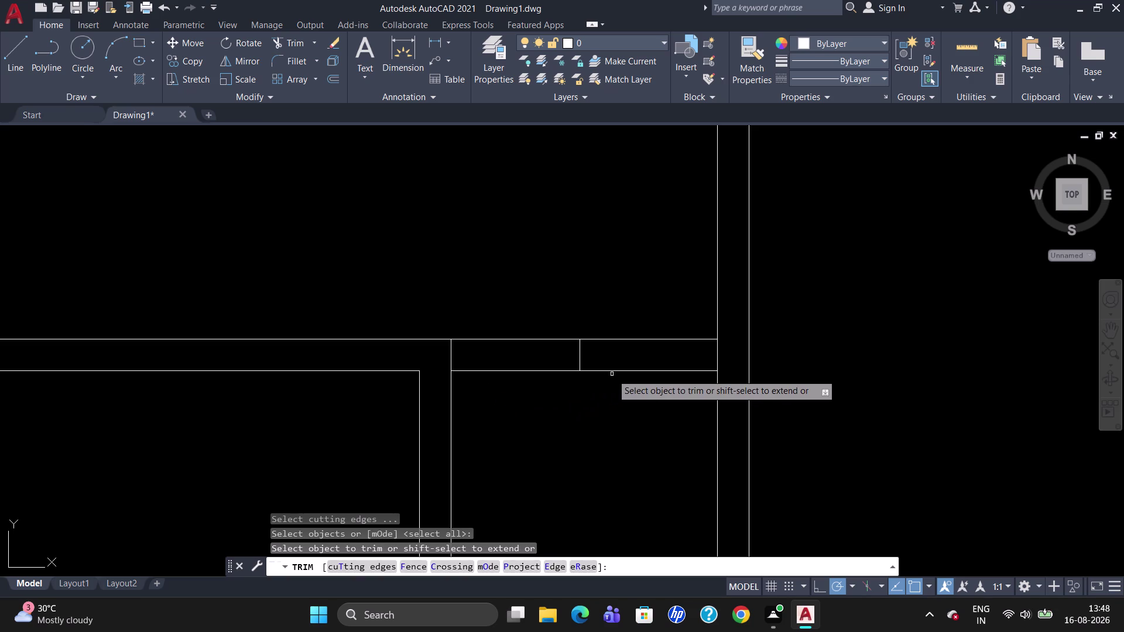
click(615, 369)
click(624, 338)
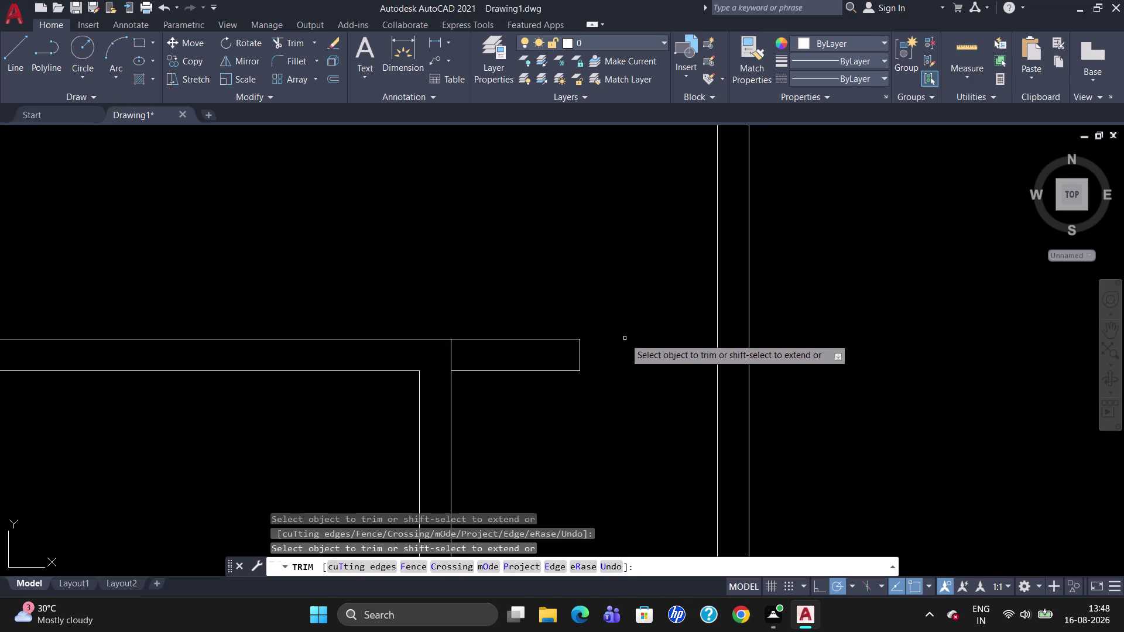
scroll(down, 3)
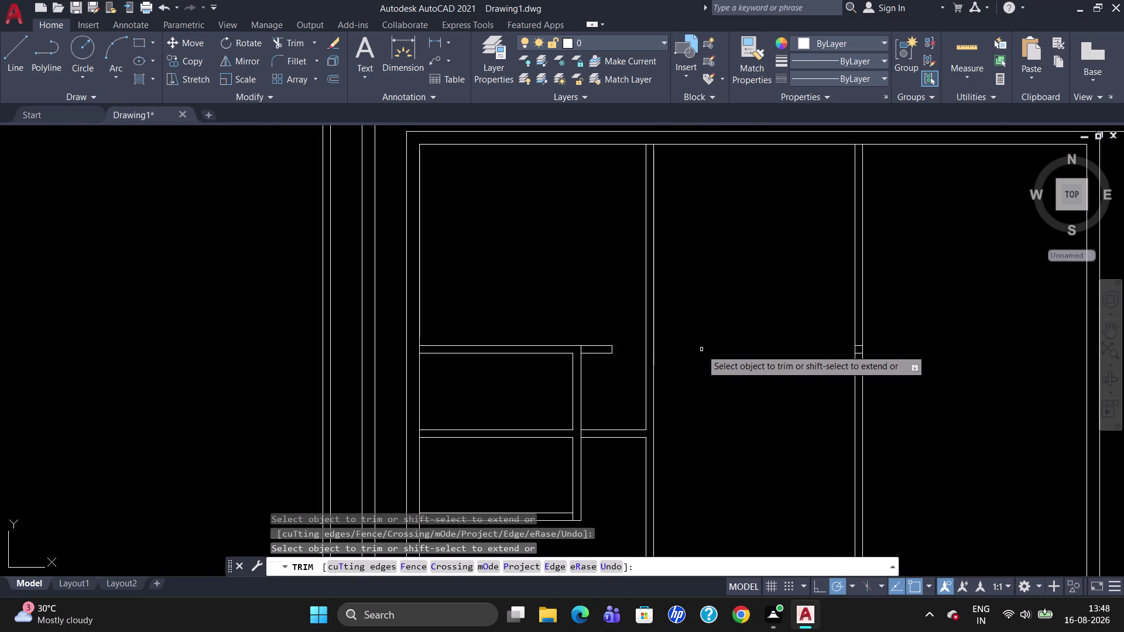
scroll(up, 3)
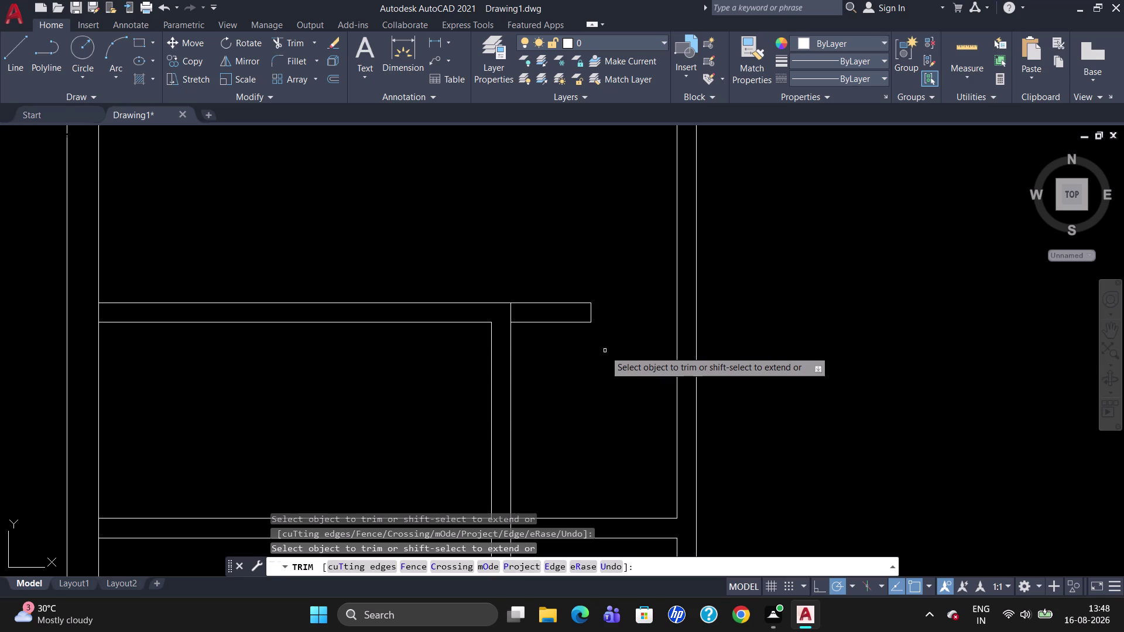
key(Escape)
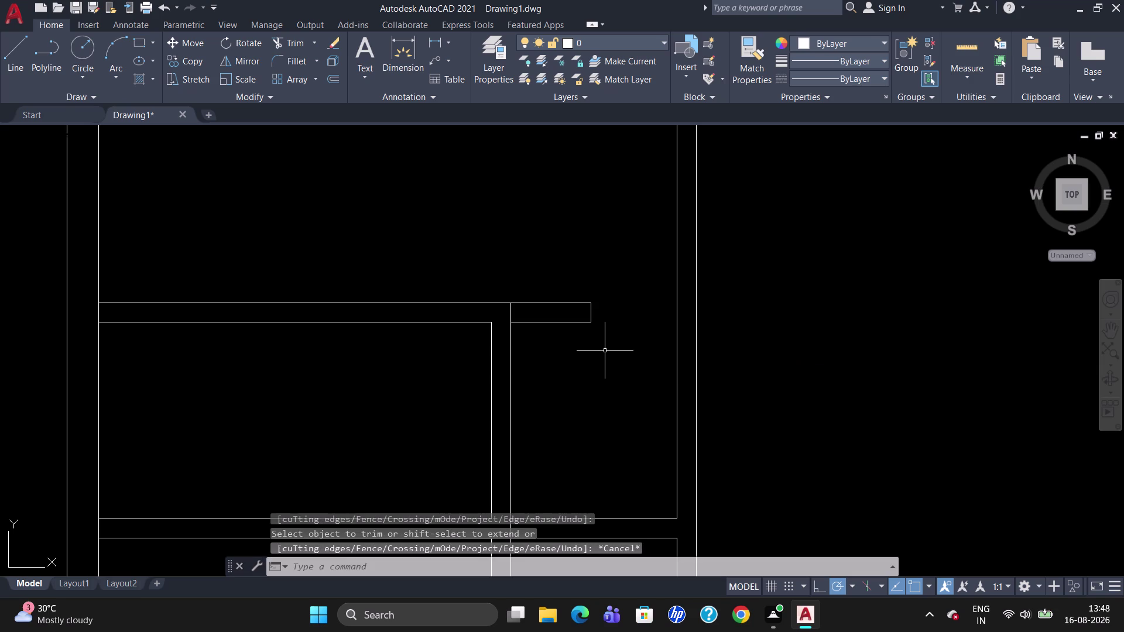
scroll(down, 3)
scroll(up, 3)
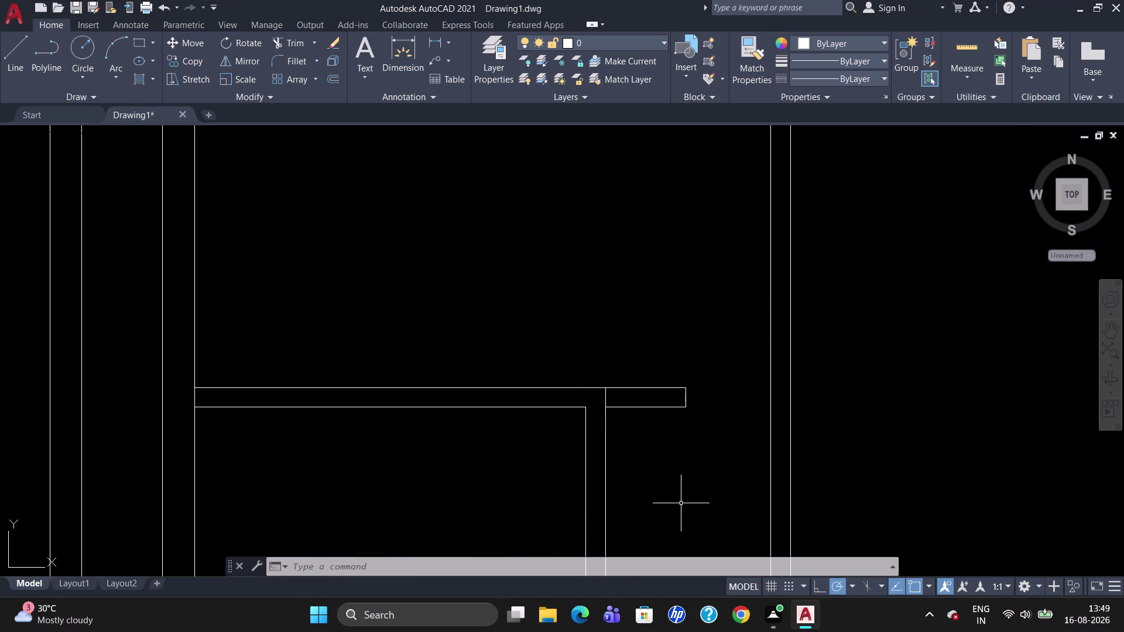
Trim the partition line's stub that protrudes inside the horizontal wall.
text(TR)
key(Return)
key(Return)
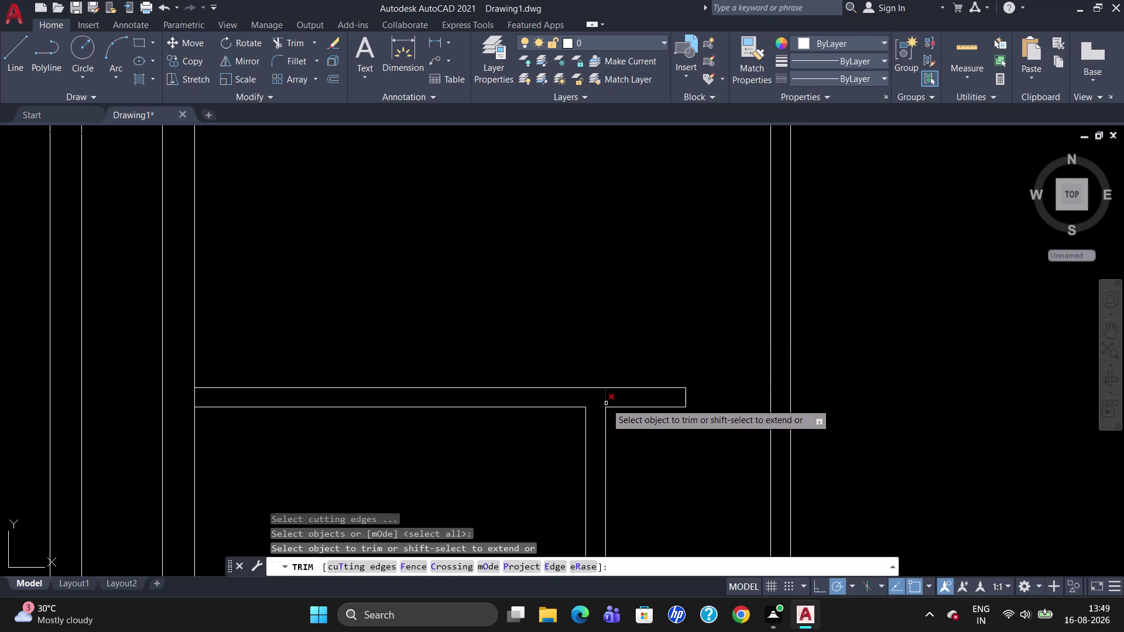
click(605, 399)
key(Escape)
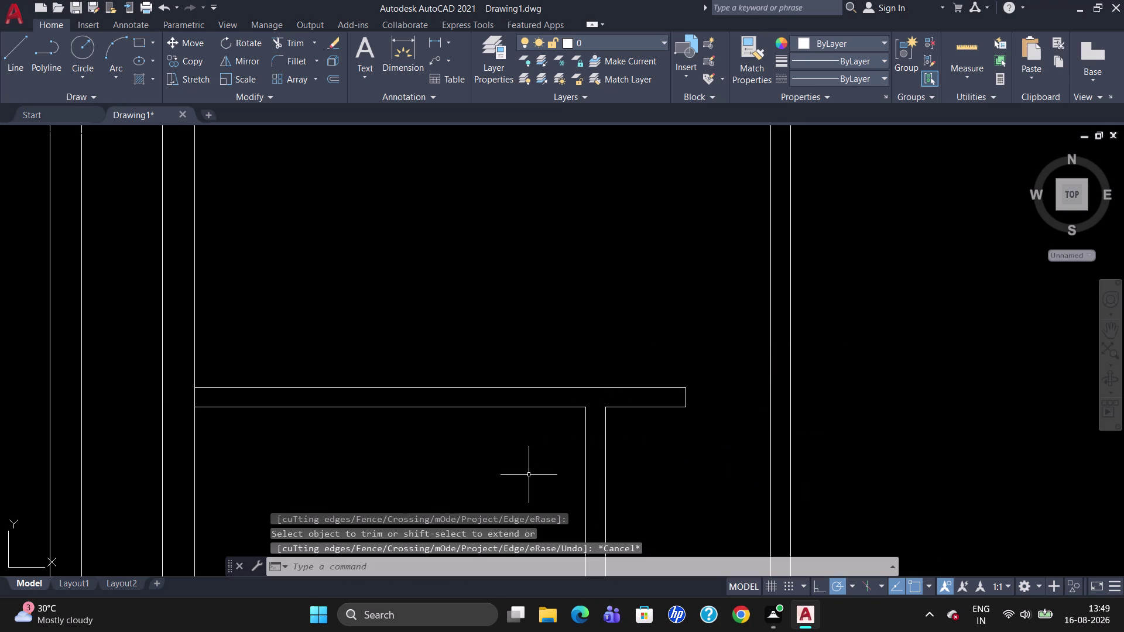
scroll(up, 3)
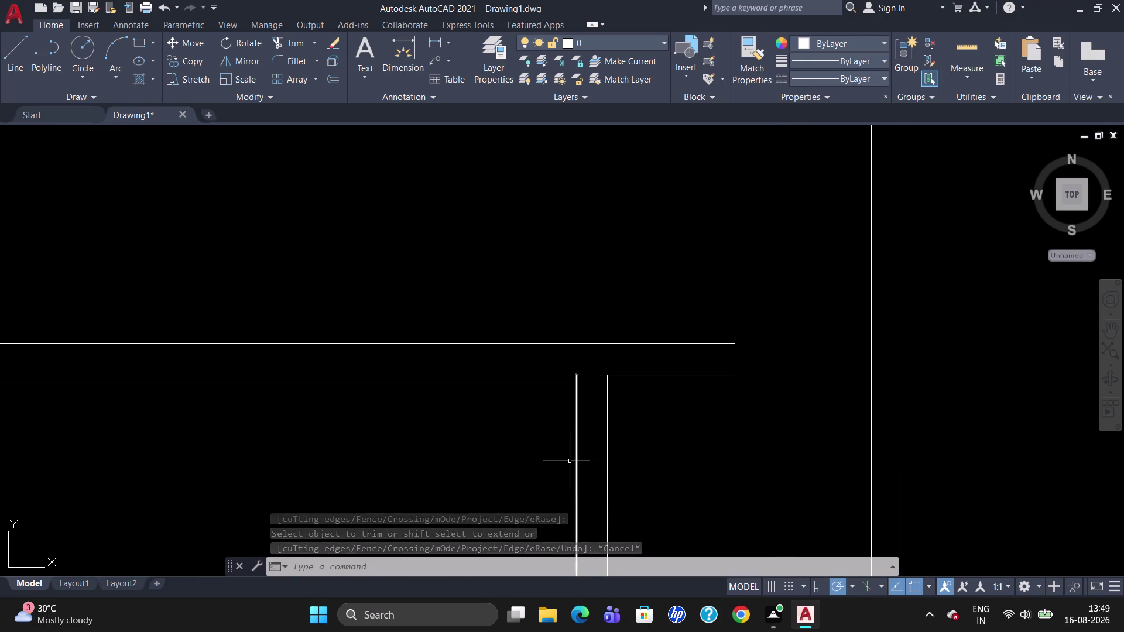
scroll(down, 3)
scroll(up, 3)
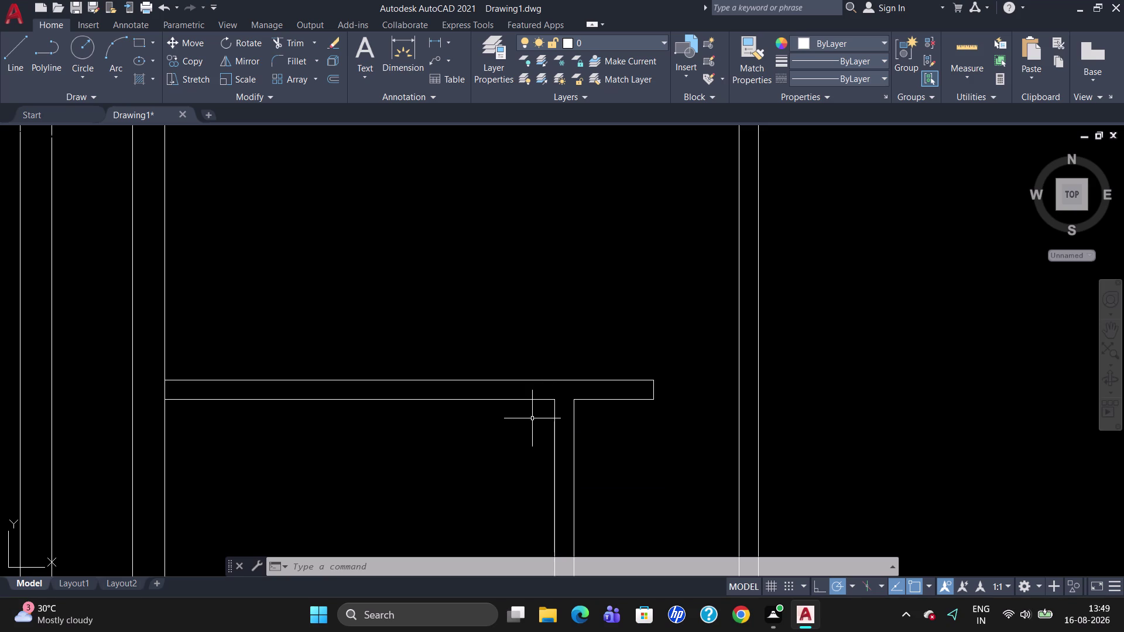
Draw a cross line 2' left of the junction corner, tracked, up to the upper wall line.
key(l)
key(Return)
text(TK)
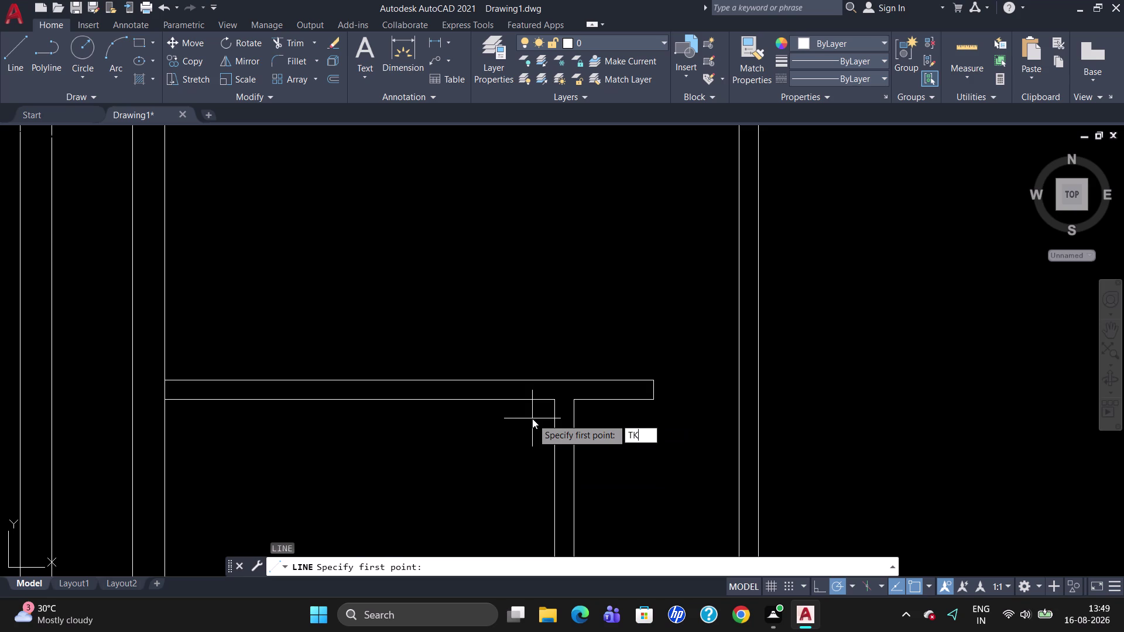
key(Return)
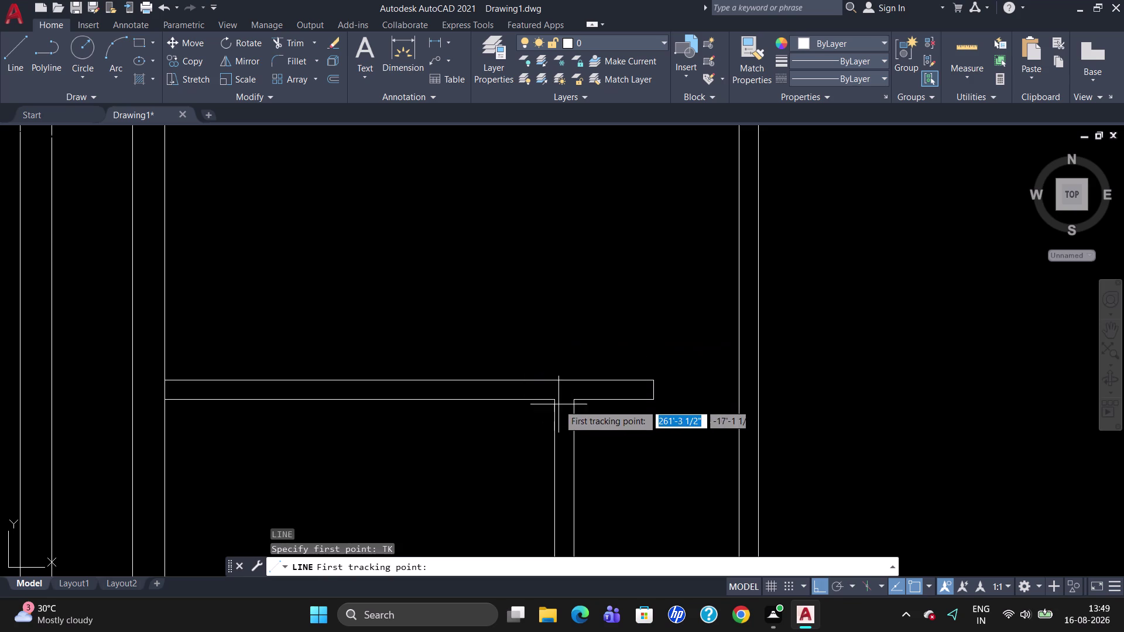
click(555, 399)
key(2)
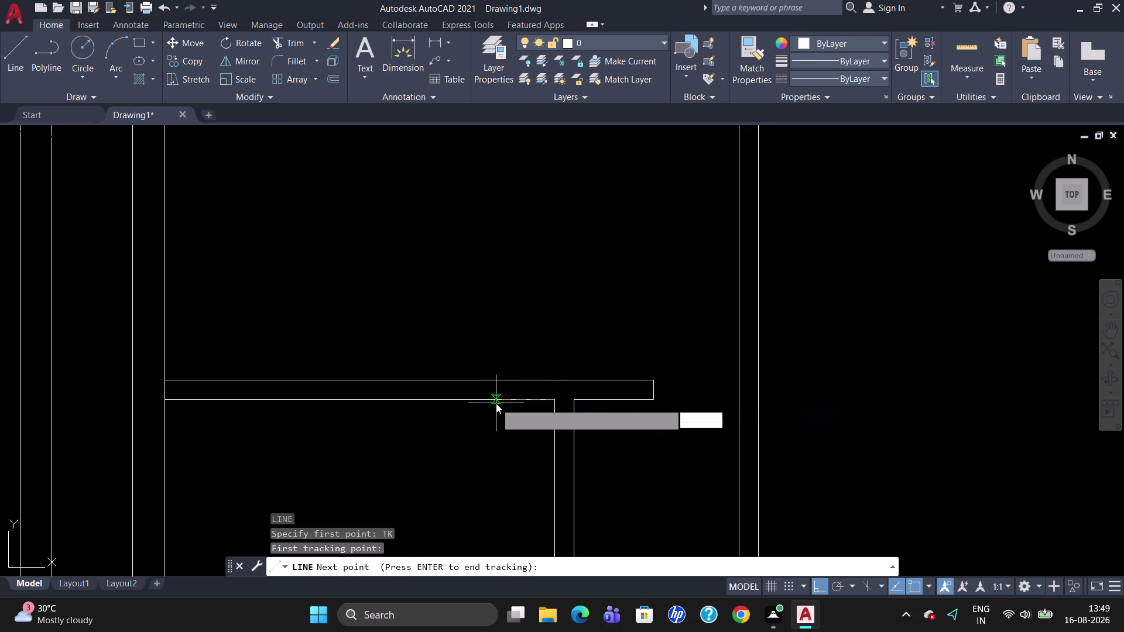
key(apostrophe)
key(Return)
key(Return)
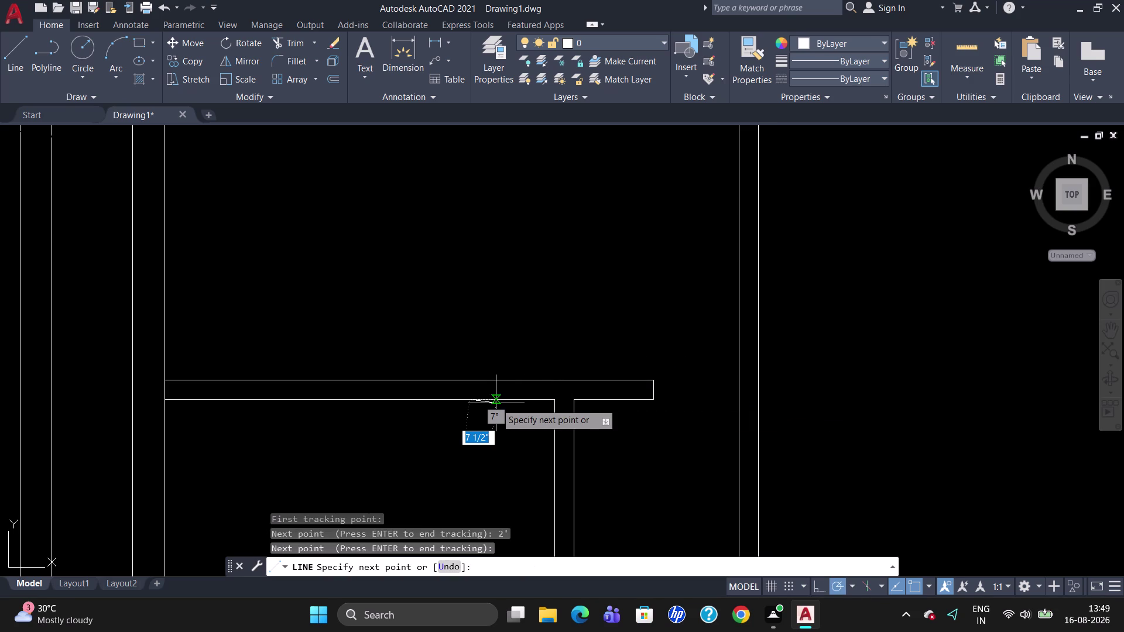
click(472, 380)
key(Escape)
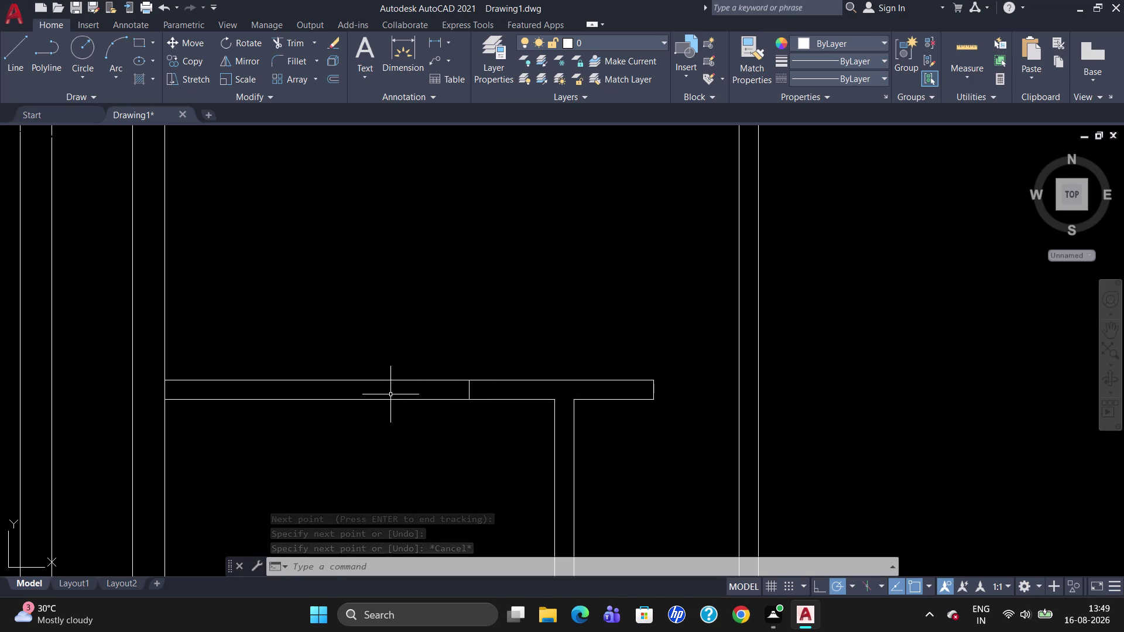
Draw a second cross line from the junction corner up to the upper wall line.
scroll(up, 3)
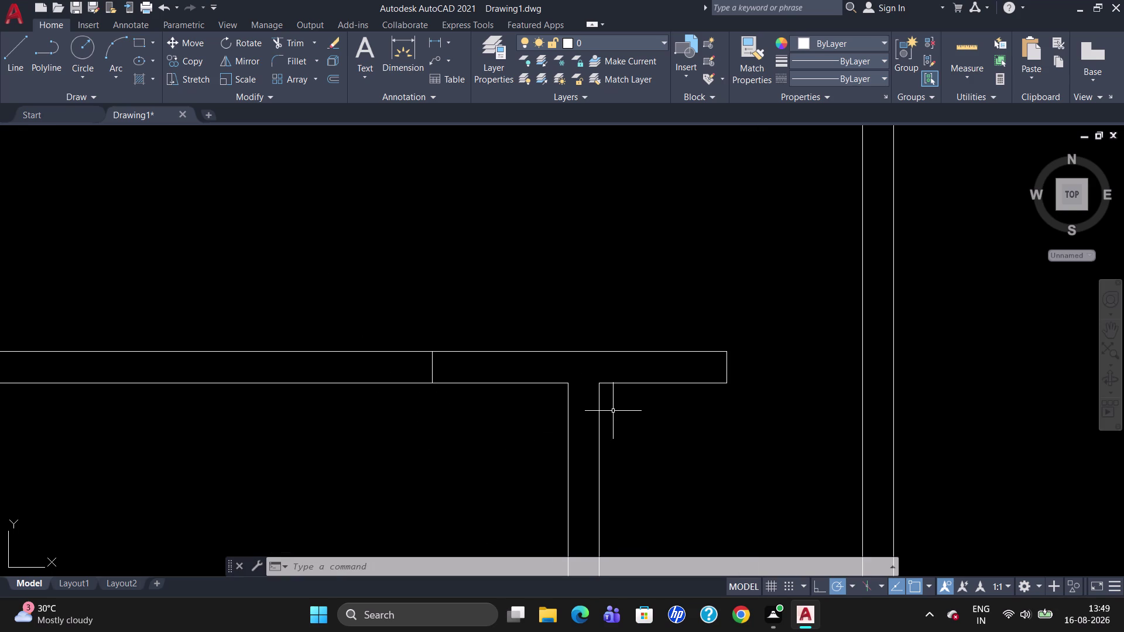
key(l)
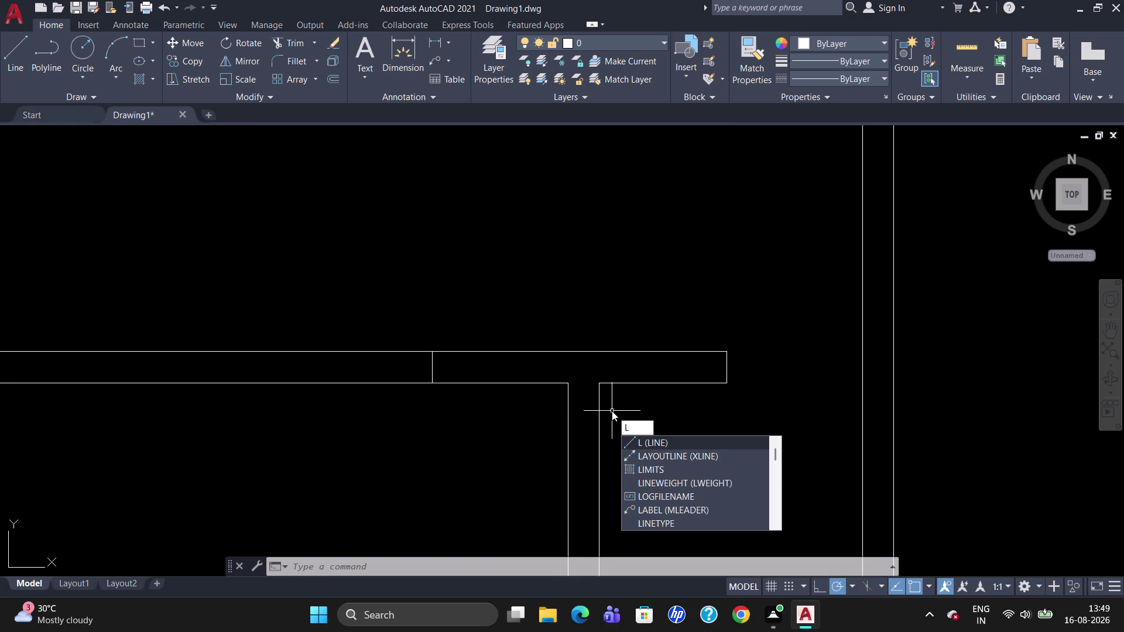
key(Return)
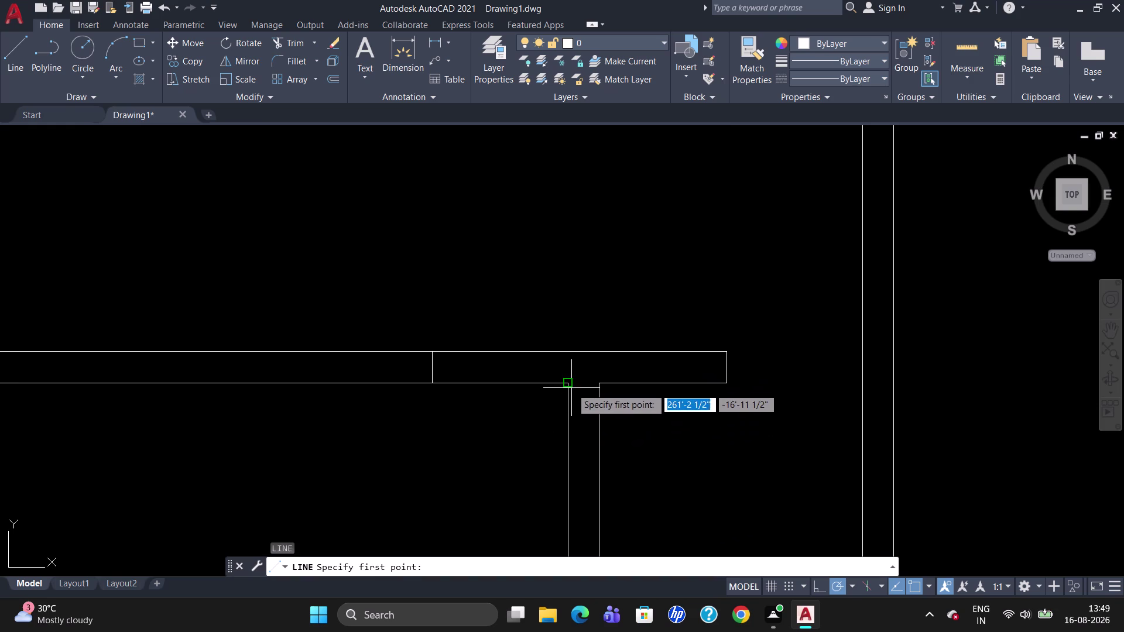
click(568, 388)
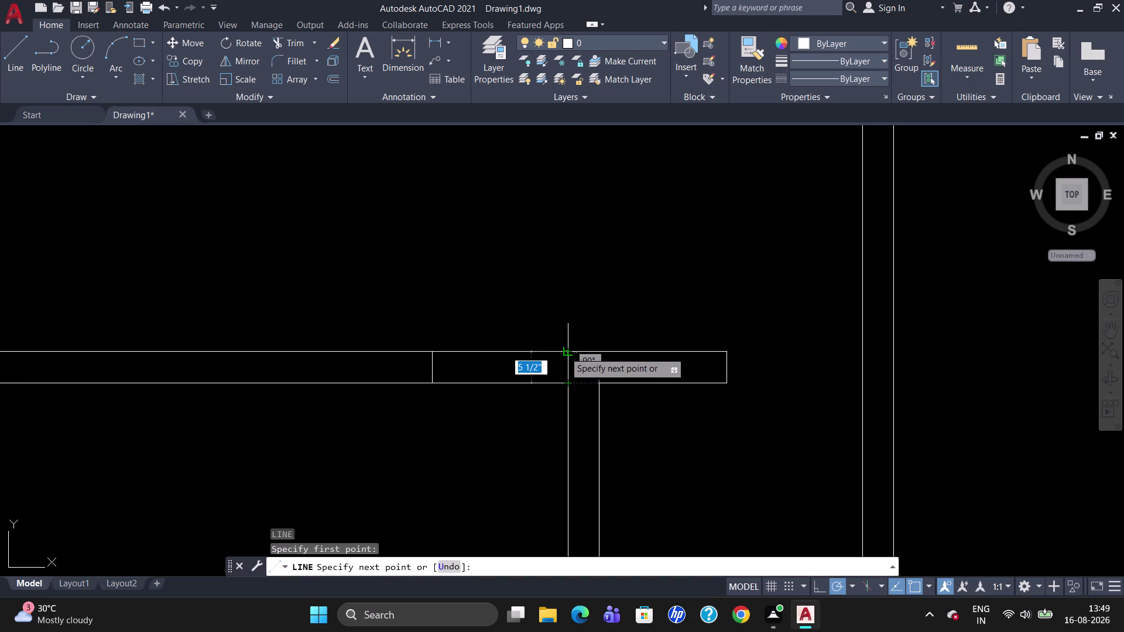
click(564, 351)
key(Escape)
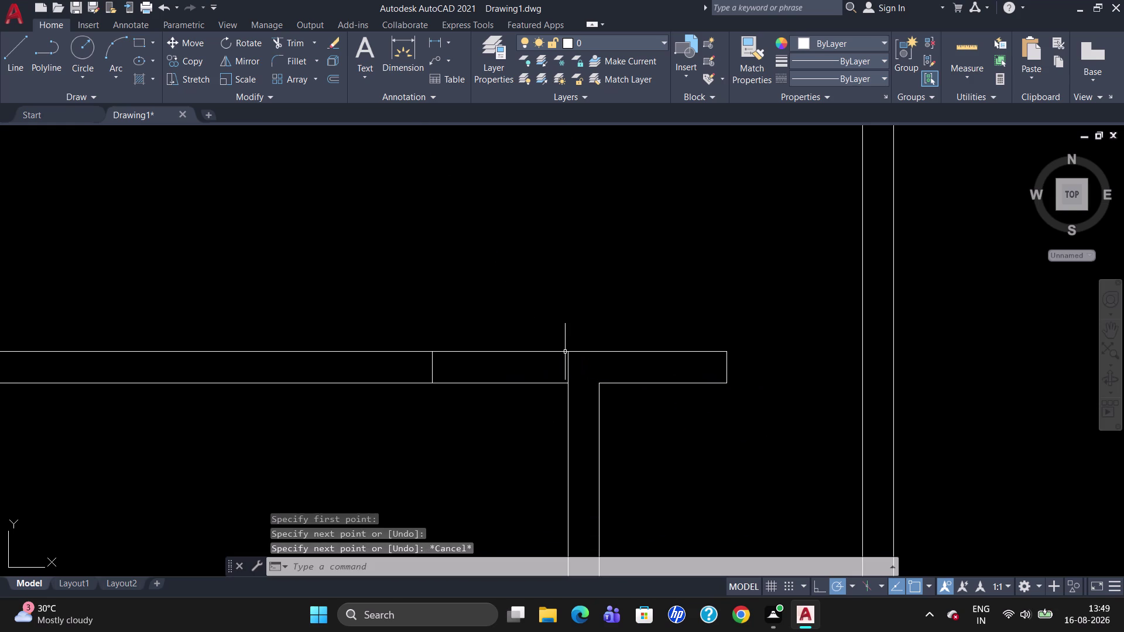
scroll(down, 3)
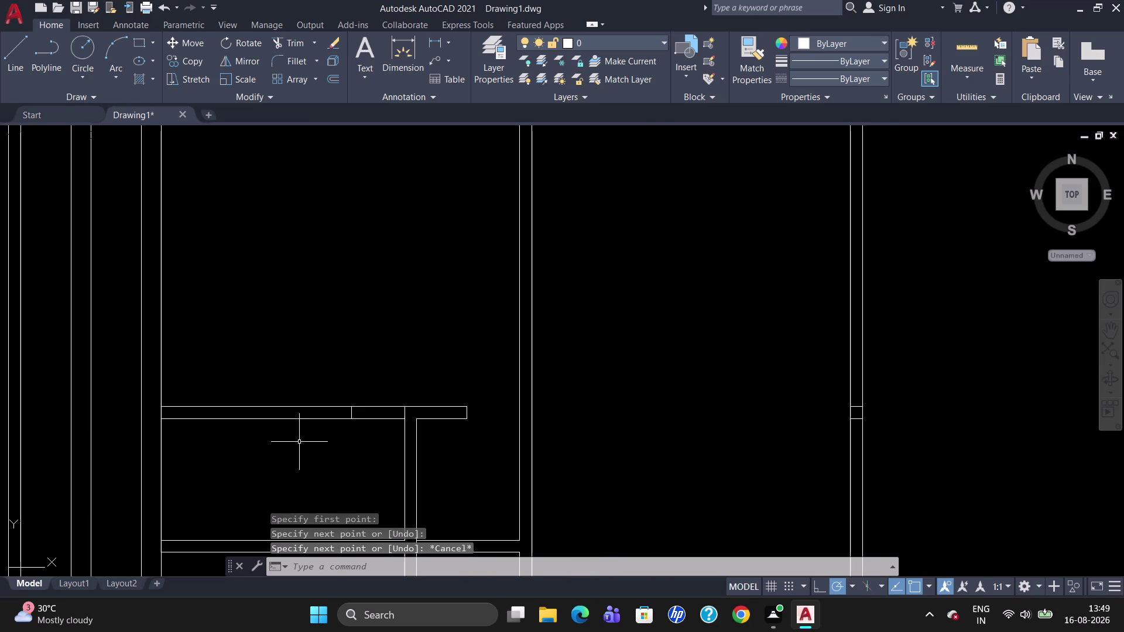
scroll(up, 3)
scroll(down, 3)
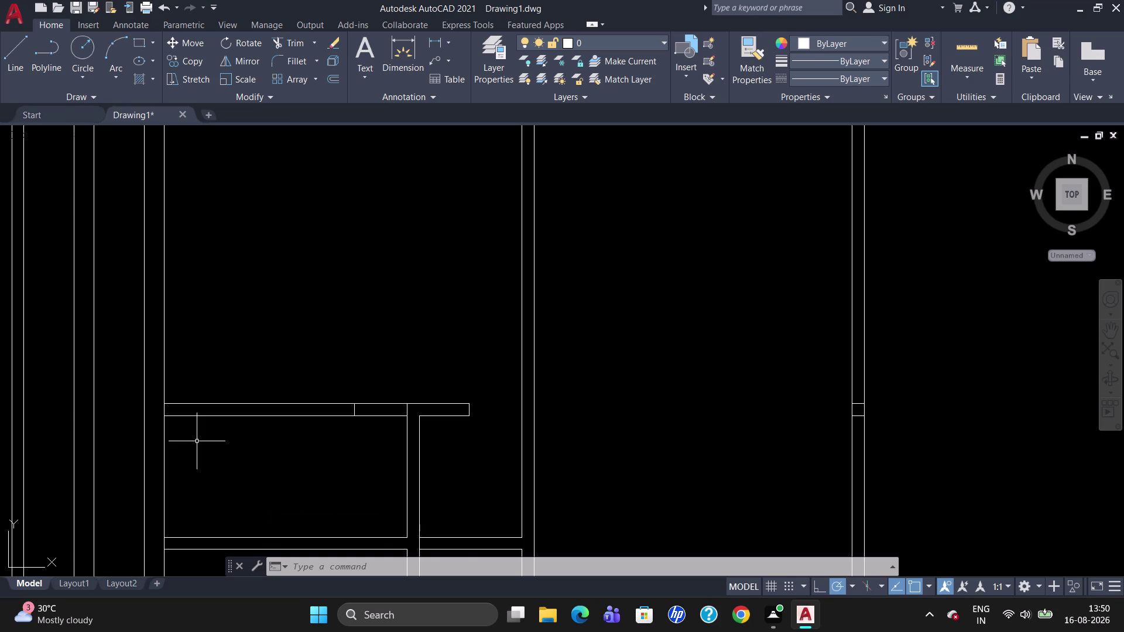
scroll(down, 3)
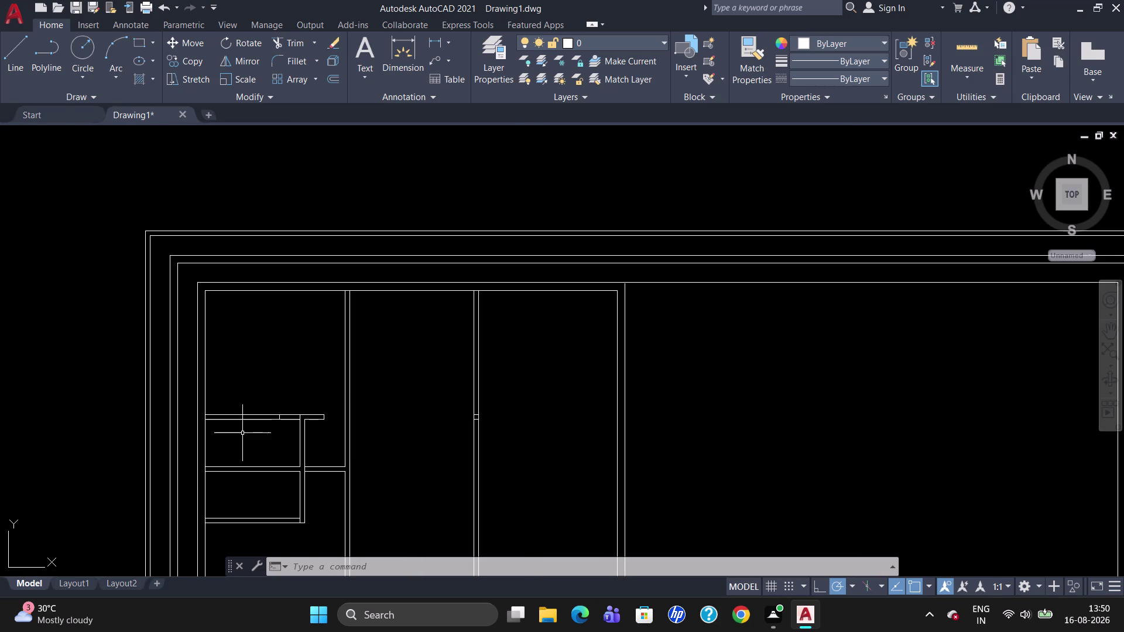
scroll(up, 3)
scroll(down, 3)
scroll(up, 3)
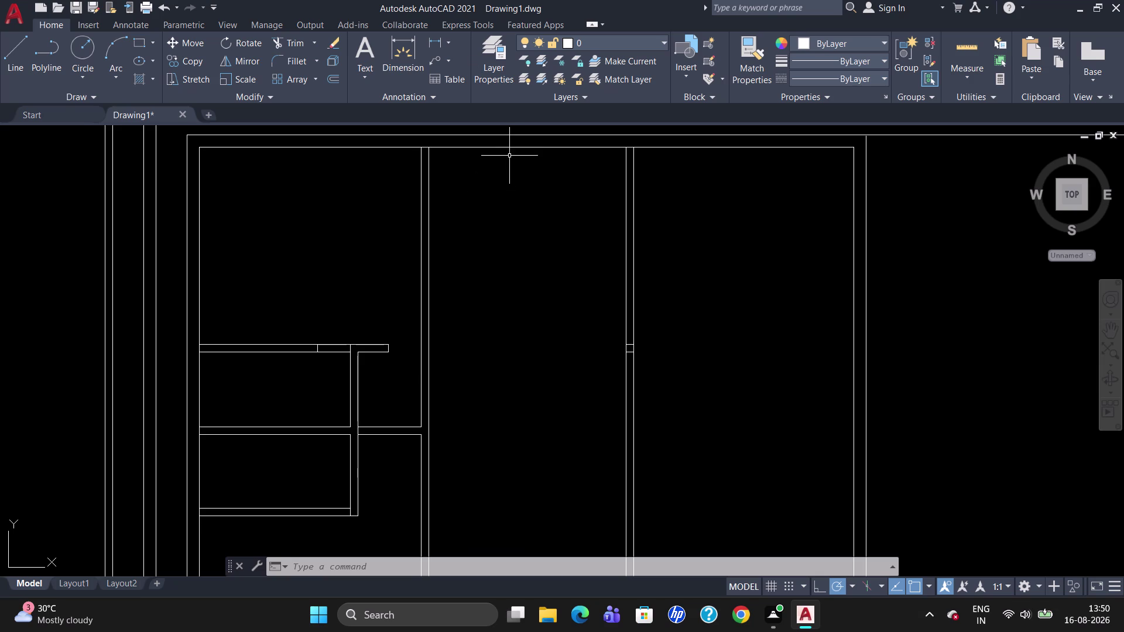
scroll(up, 3)
scroll(down, 3)
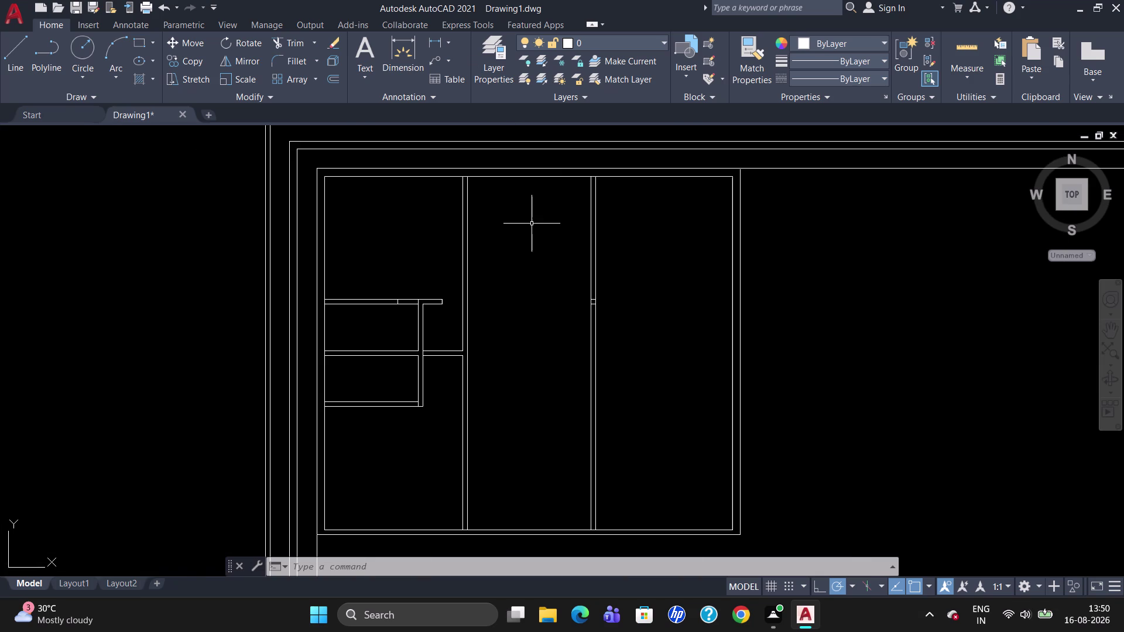
scroll(up, 3)
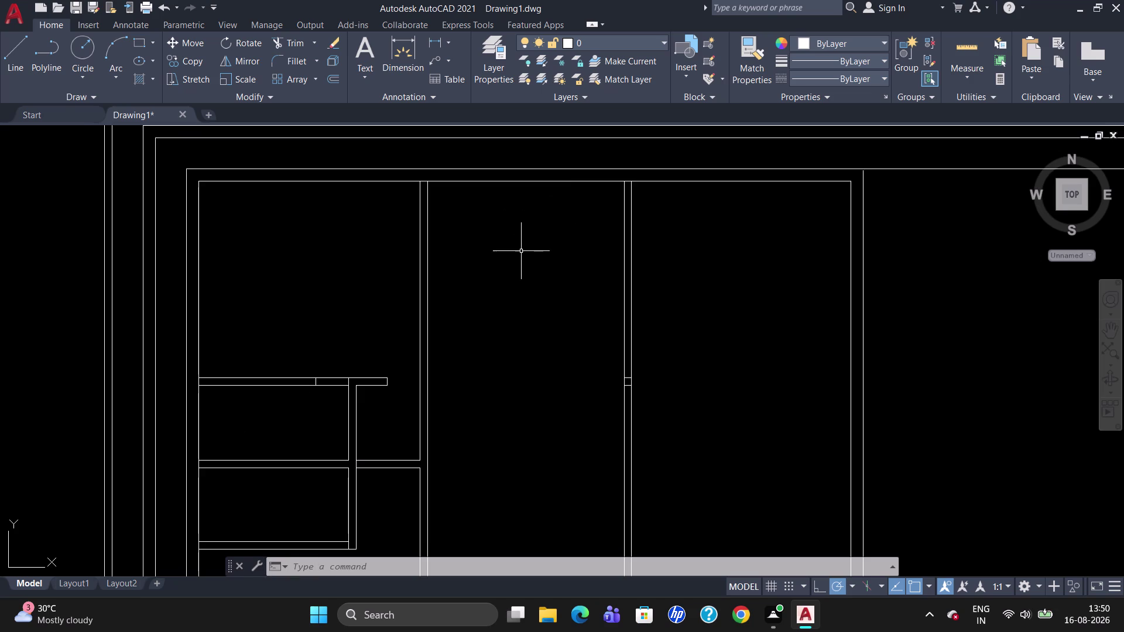
Break a wall line at the wall corner with BREAKATPOINT.
text(BR)
click(591, 291)
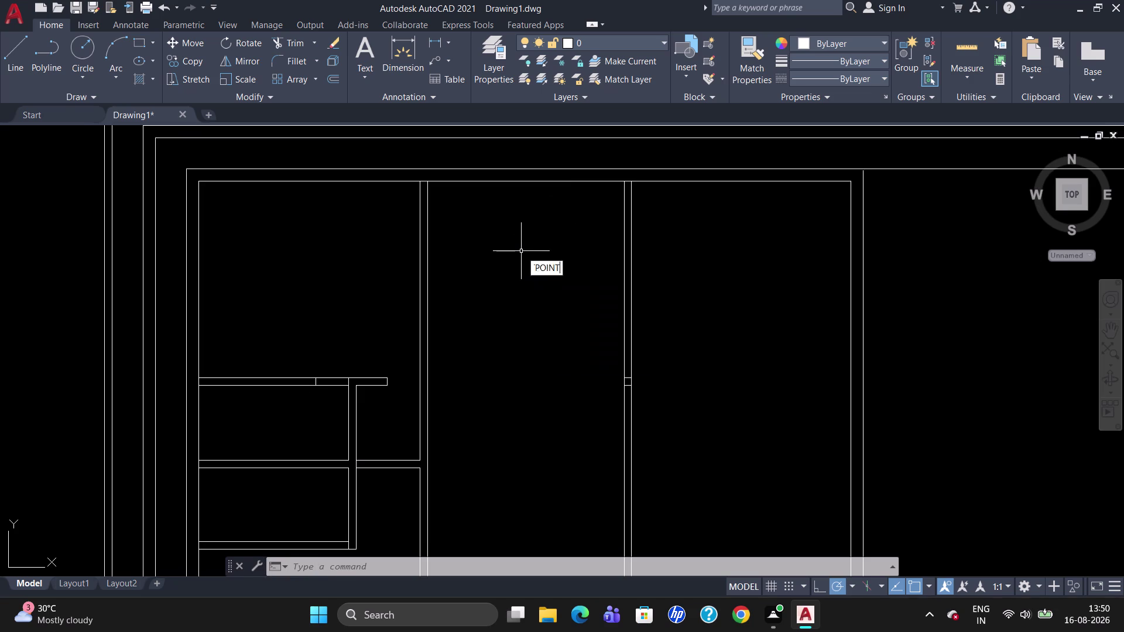
click(456, 182)
click(432, 184)
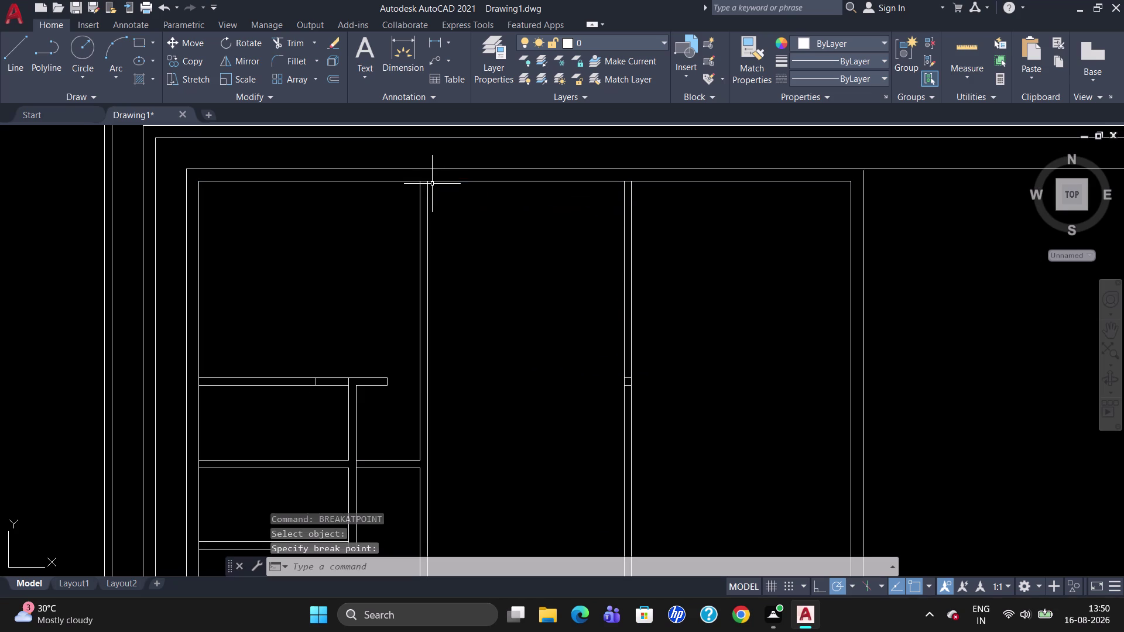
Attempt to break the top inner wall line at a second point.
text(BR)
click(478, 246)
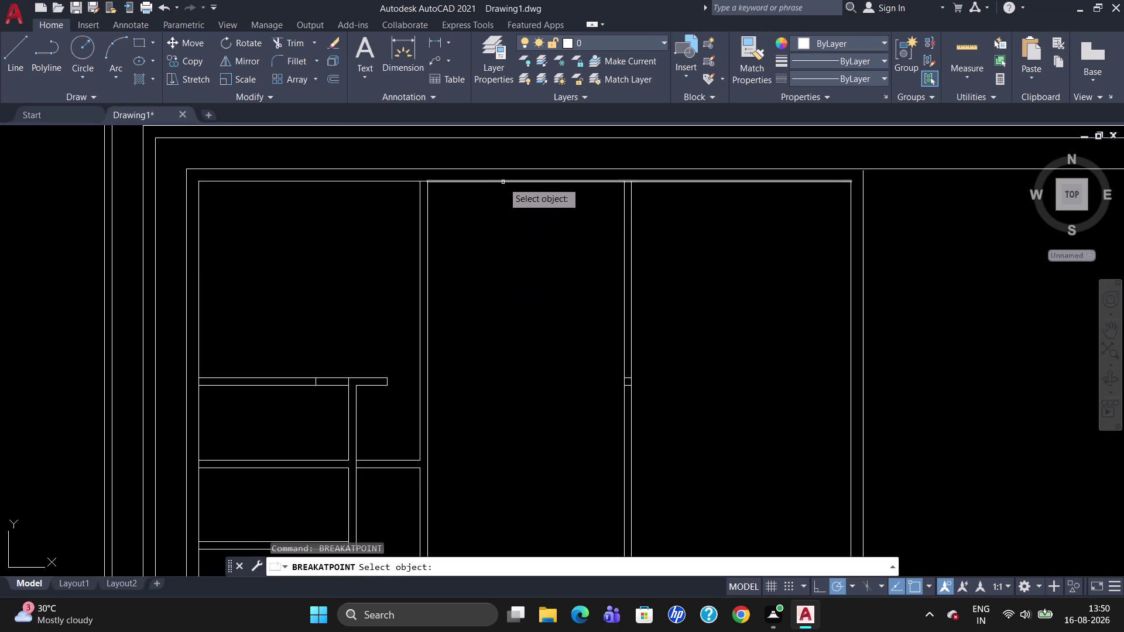
click(504, 182)
key(Return)
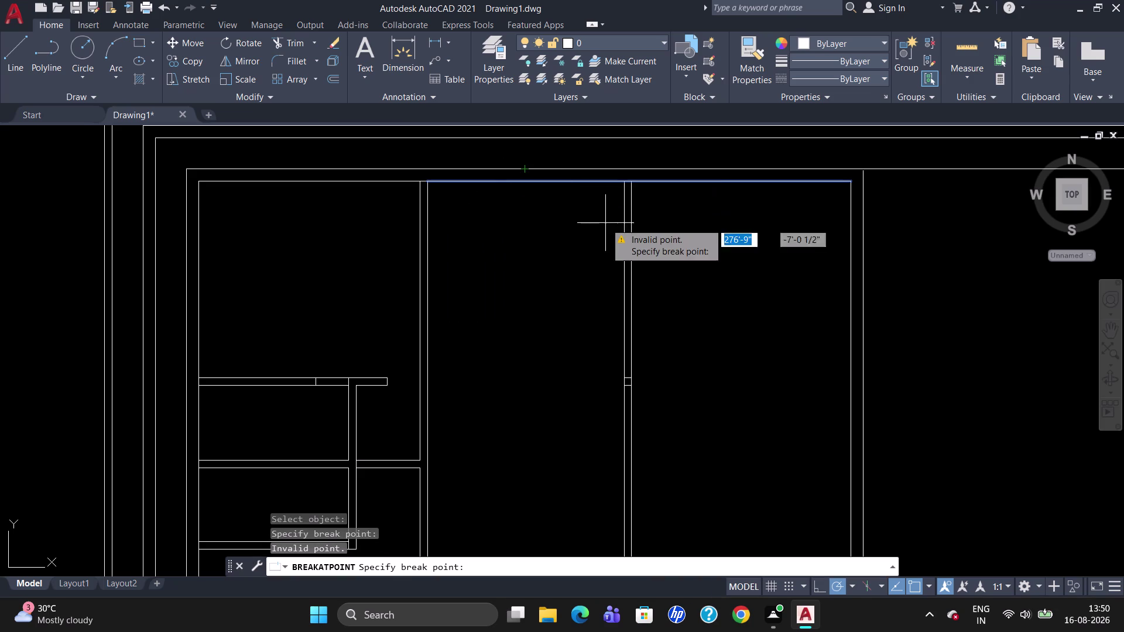
click(626, 184)
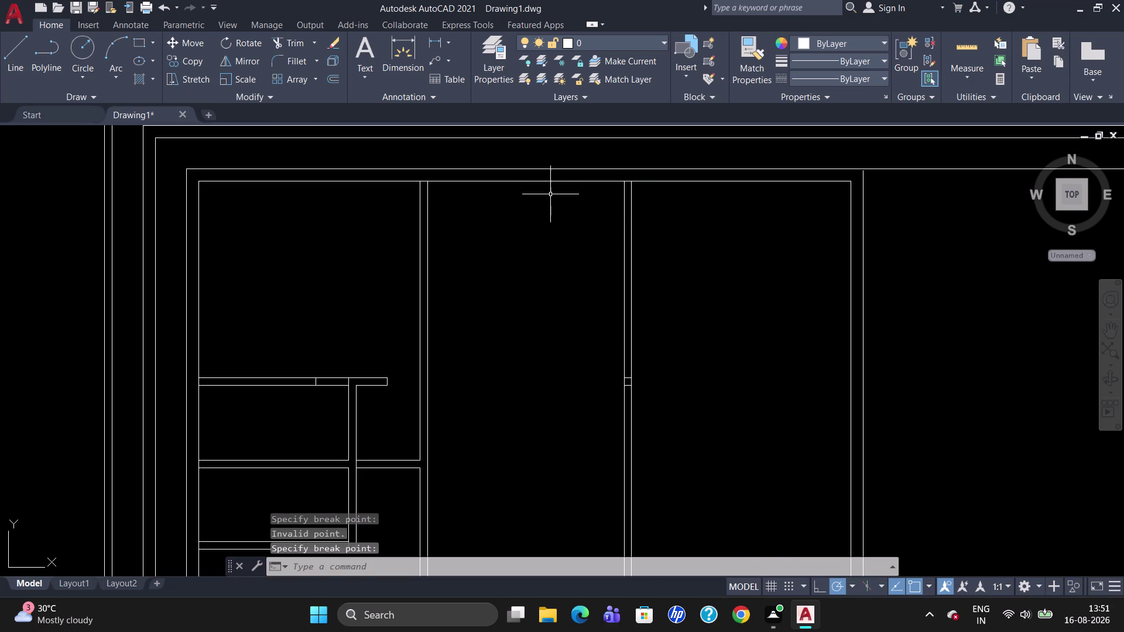
key(o)
key(Return)
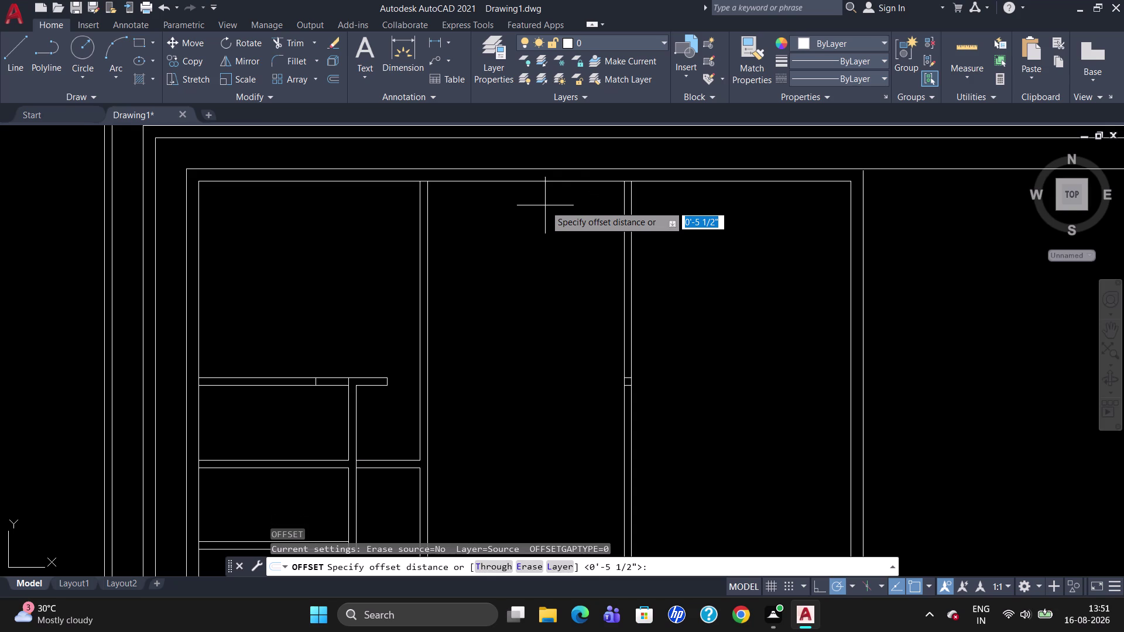
Offset the top inner wall 5'10" down, then offset that line 5.5" for the first partition.
text(5)
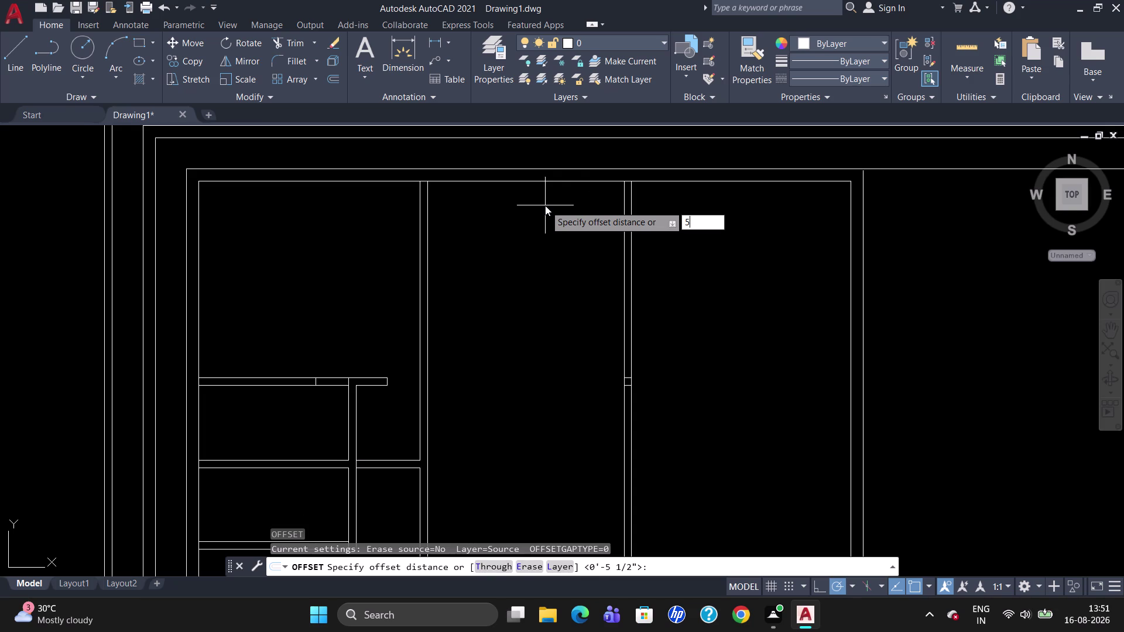
text('10")
key(Return)
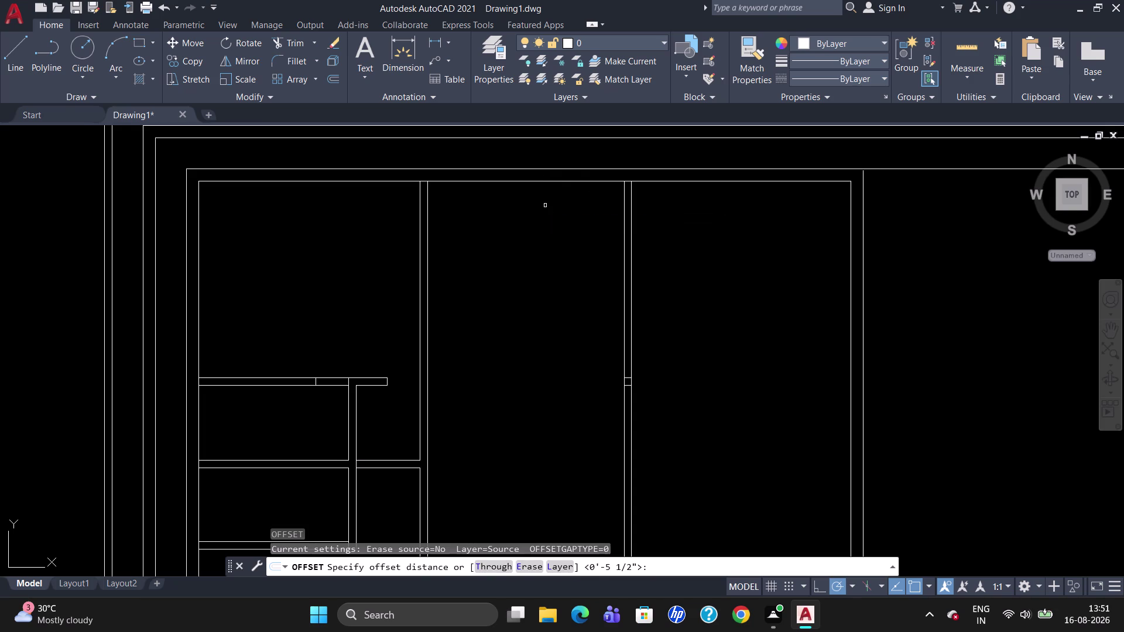
click(535, 181)
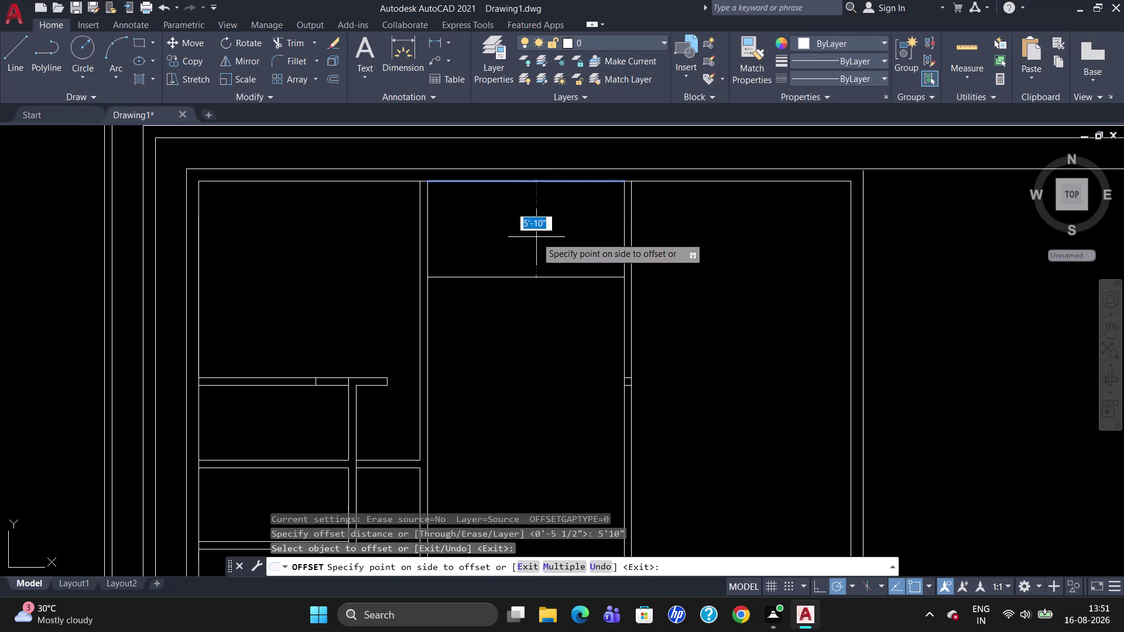
click(536, 237)
click(534, 276)
text(5)
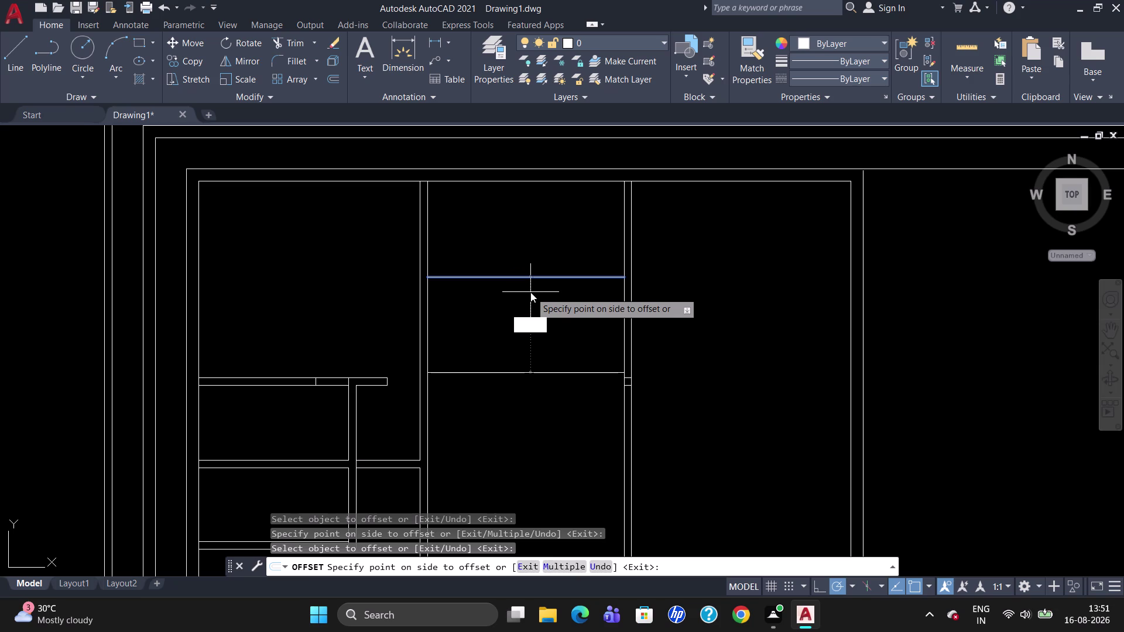
text(.5")
key(Return)
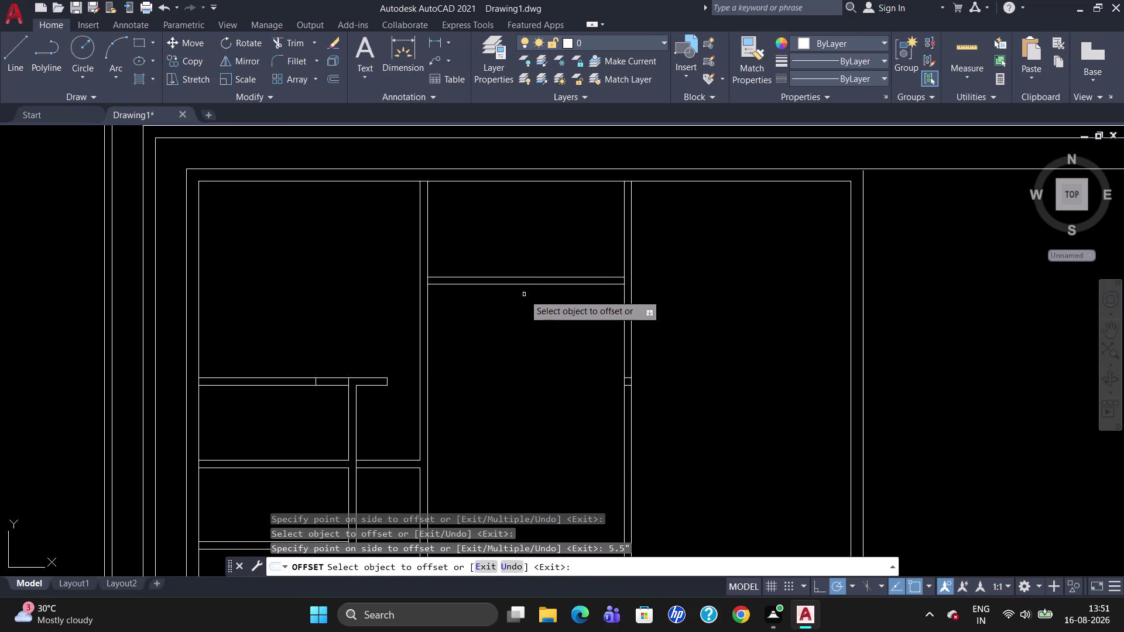
Offset the lower partition line a further 7'2" down.
click(527, 287)
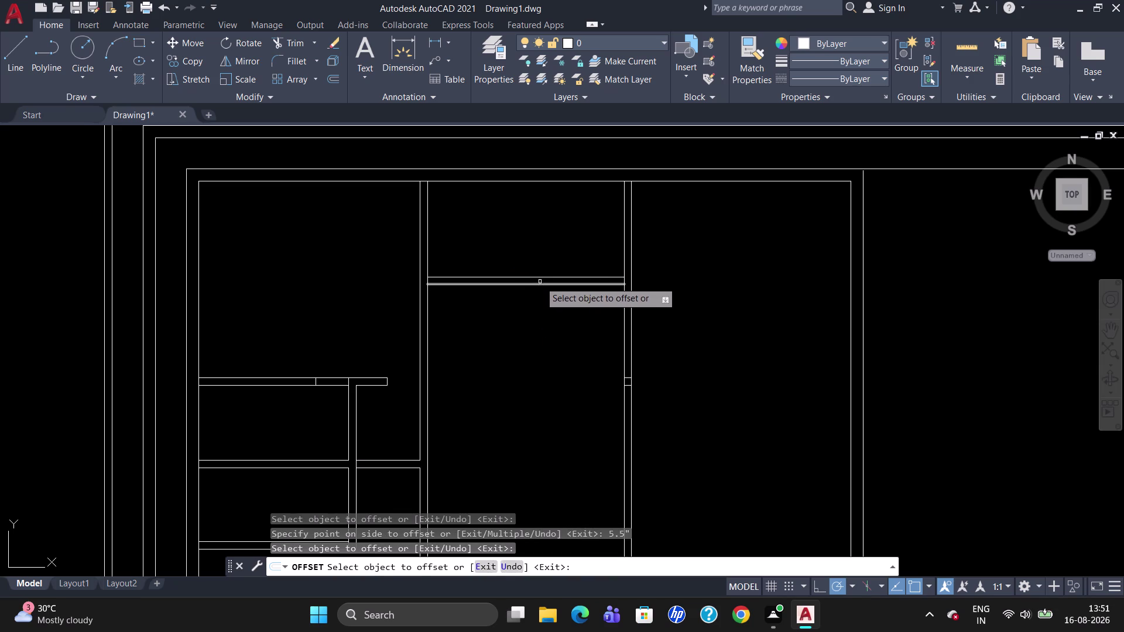
click(541, 284)
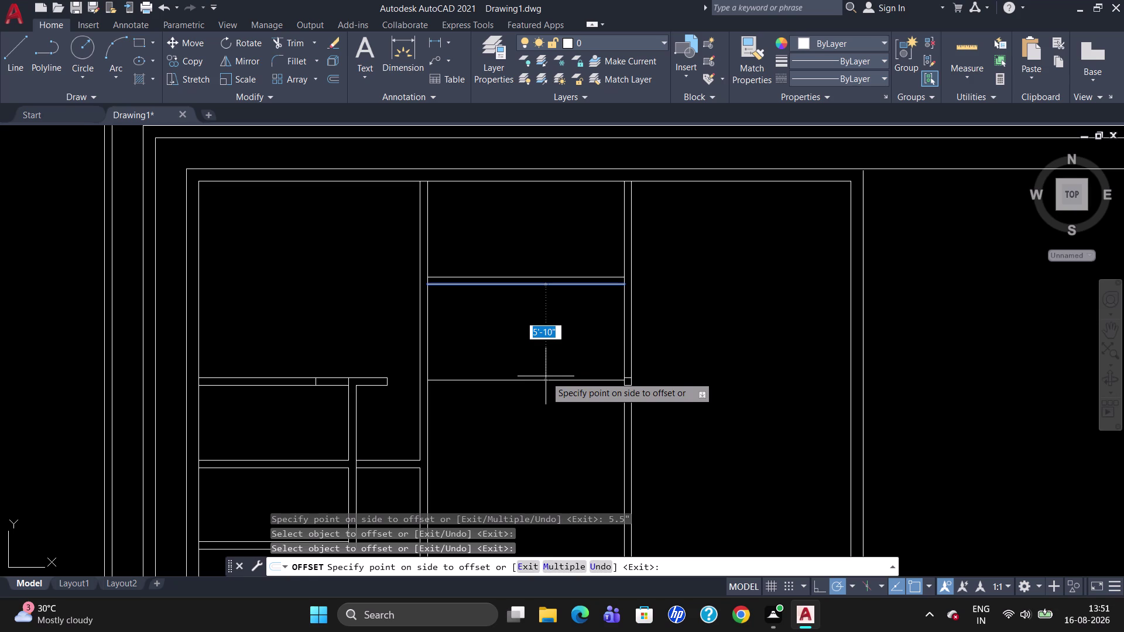
key(7)
key(apostrophe)
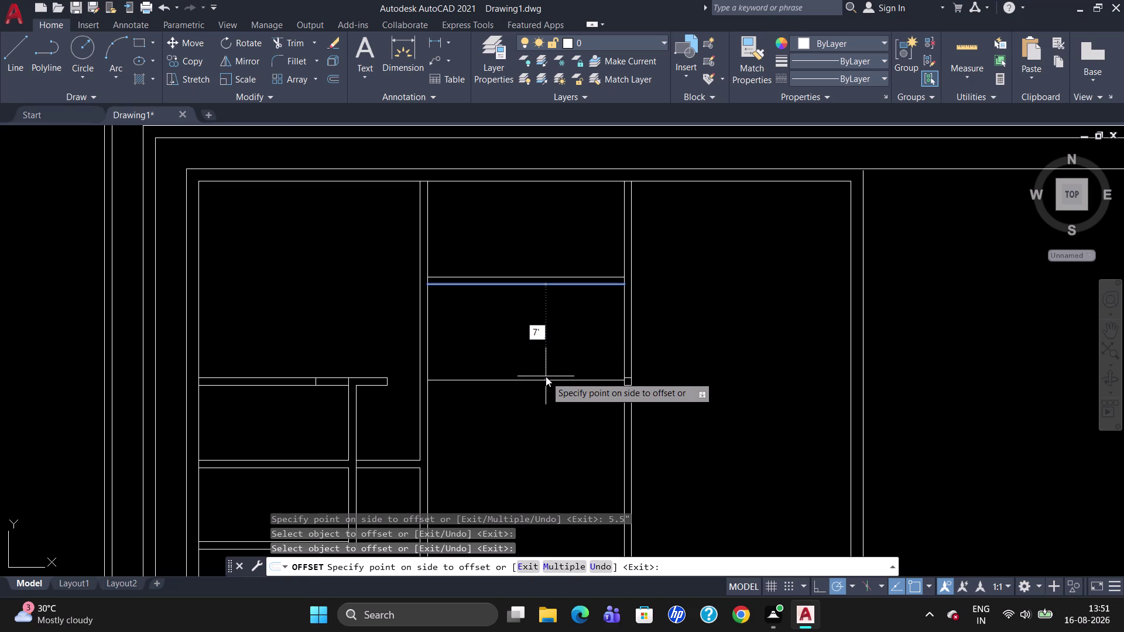
key(2)
key(shift+quotedbl)
key(Return)
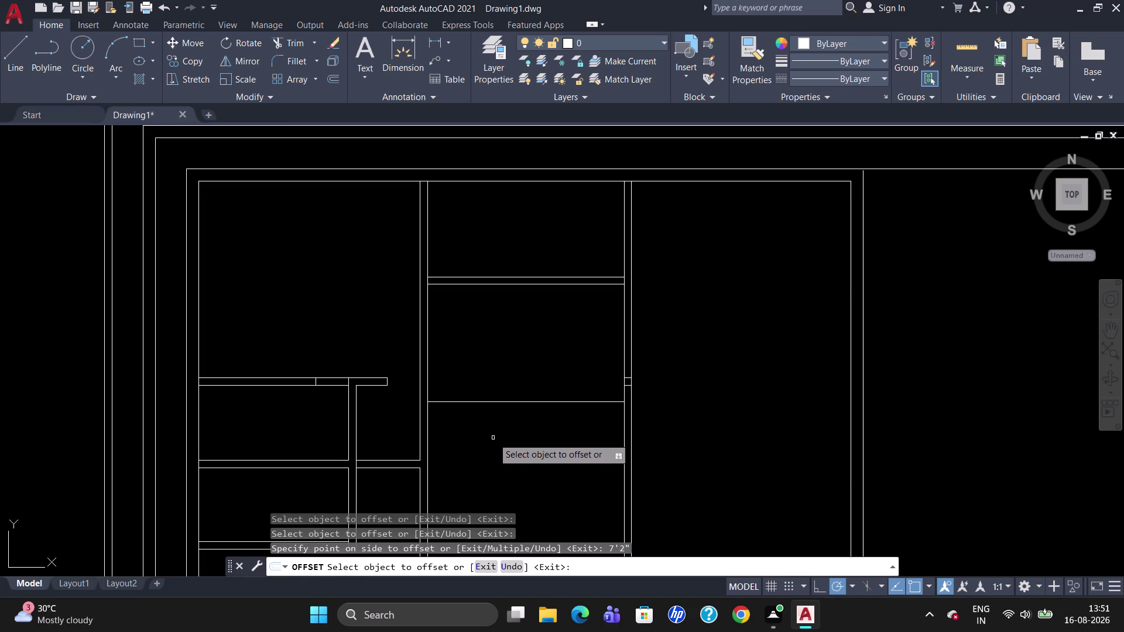
Offset the newest line 5.5" to form the lower partition's second wall line.
click(501, 403)
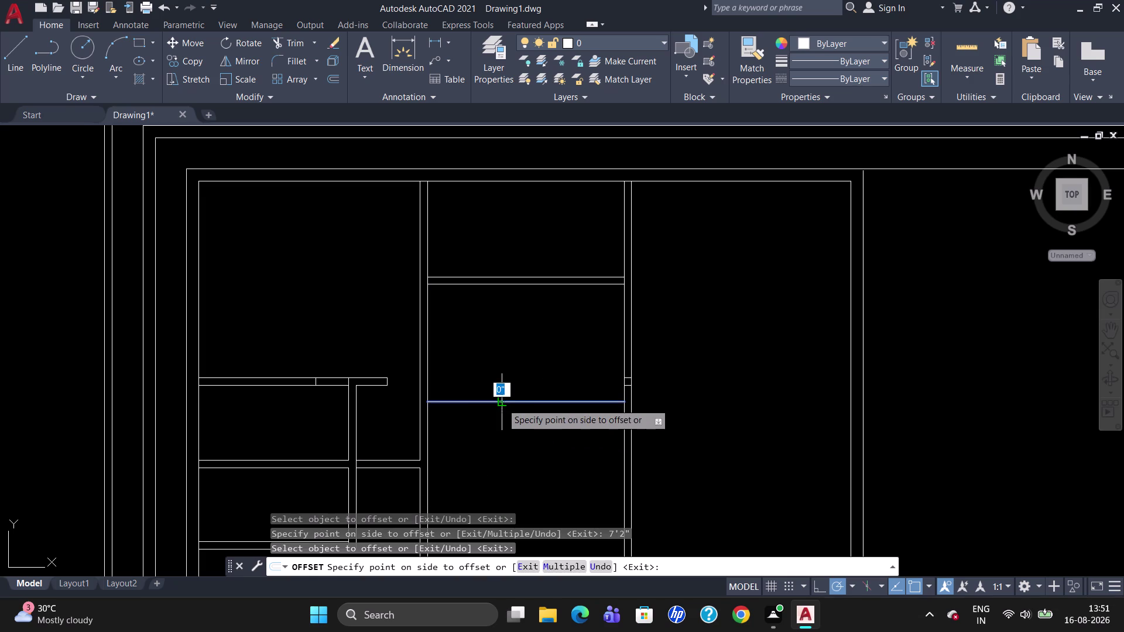
text(5.)
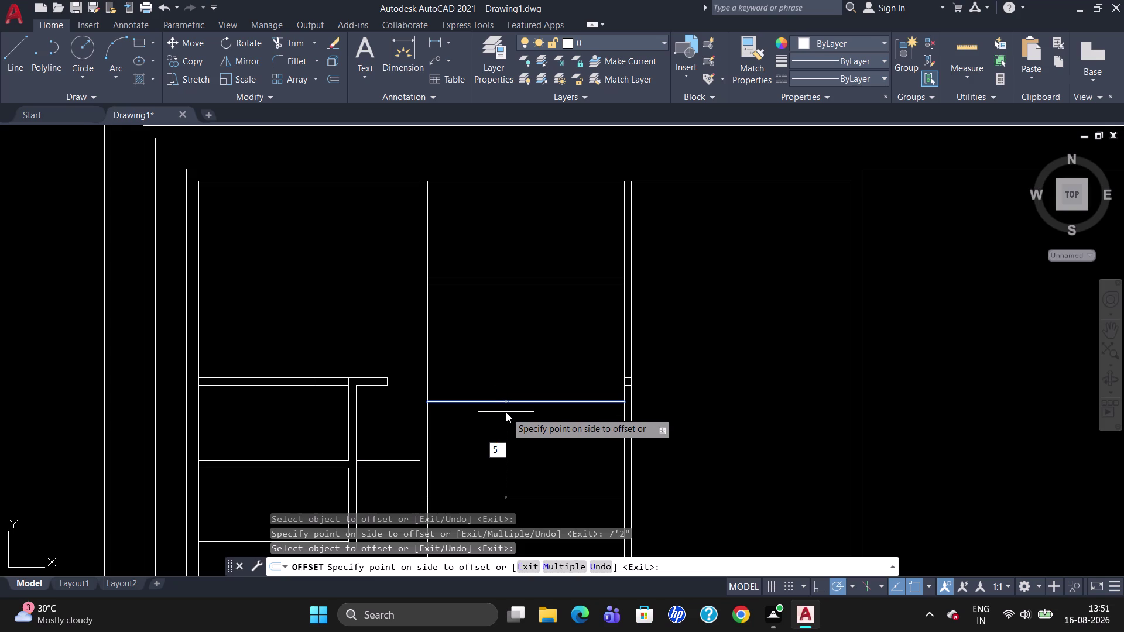
text(5)
key(shift+quotedbl)
key(Return)
key(Escape)
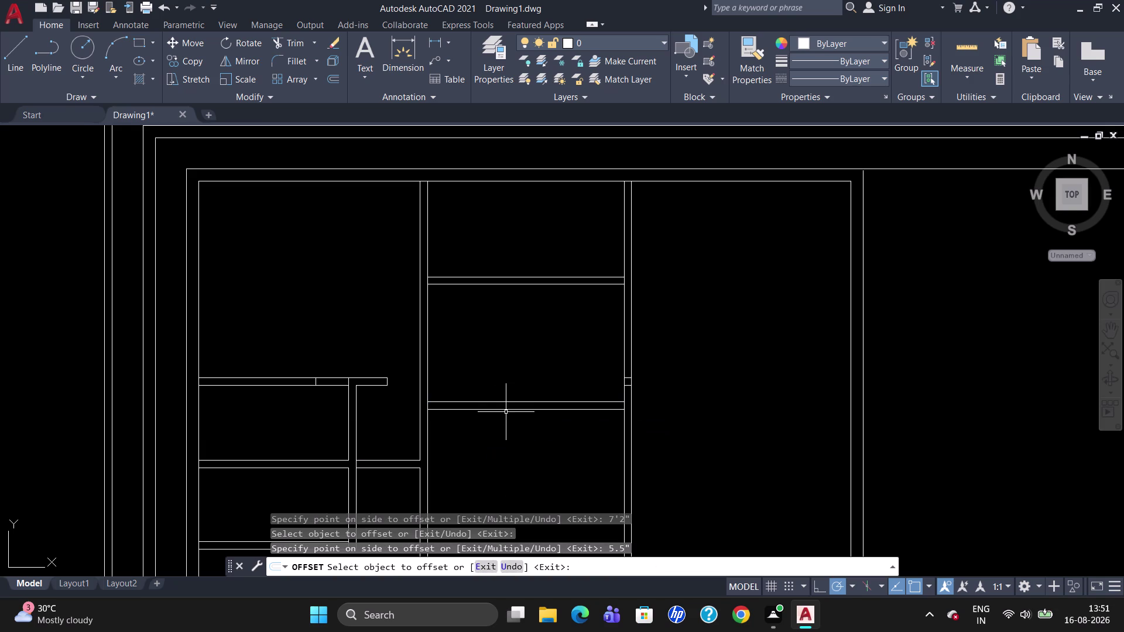
key(l)
key(Return)
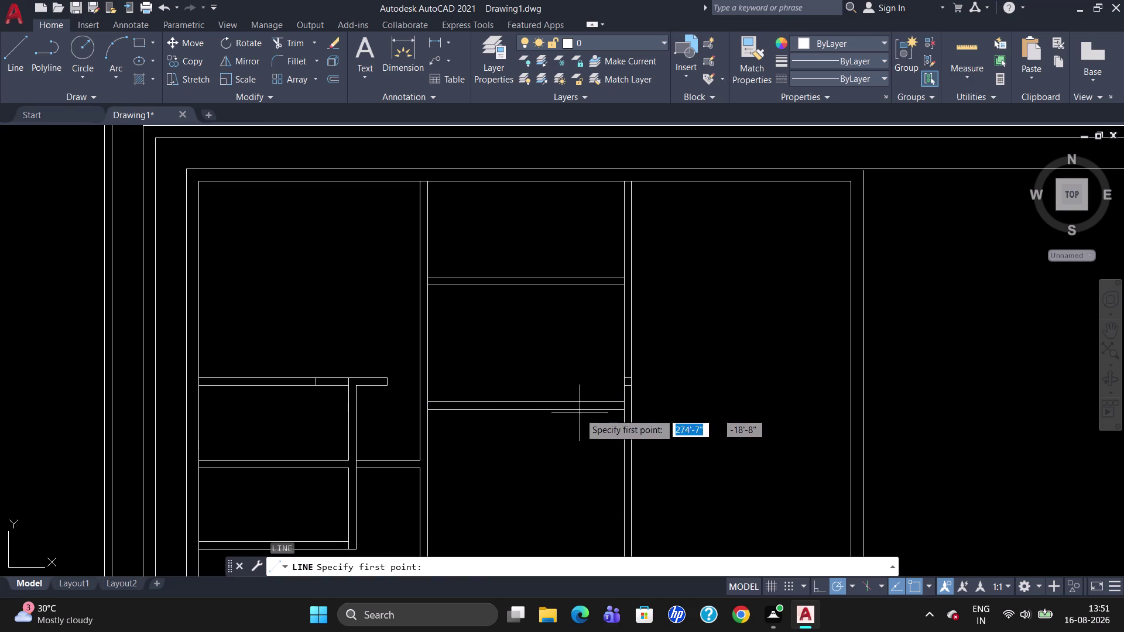
Draw short closing lines at the lower partition's right end against the vertical wall.
click(625, 401)
click(632, 403)
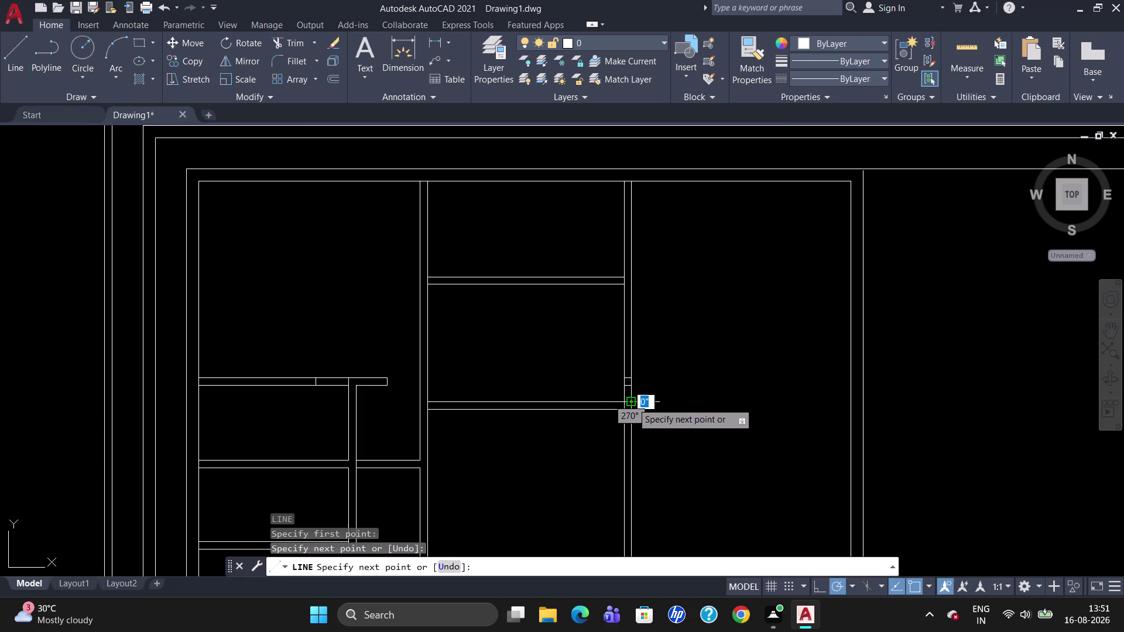
key(Return)
key(space)
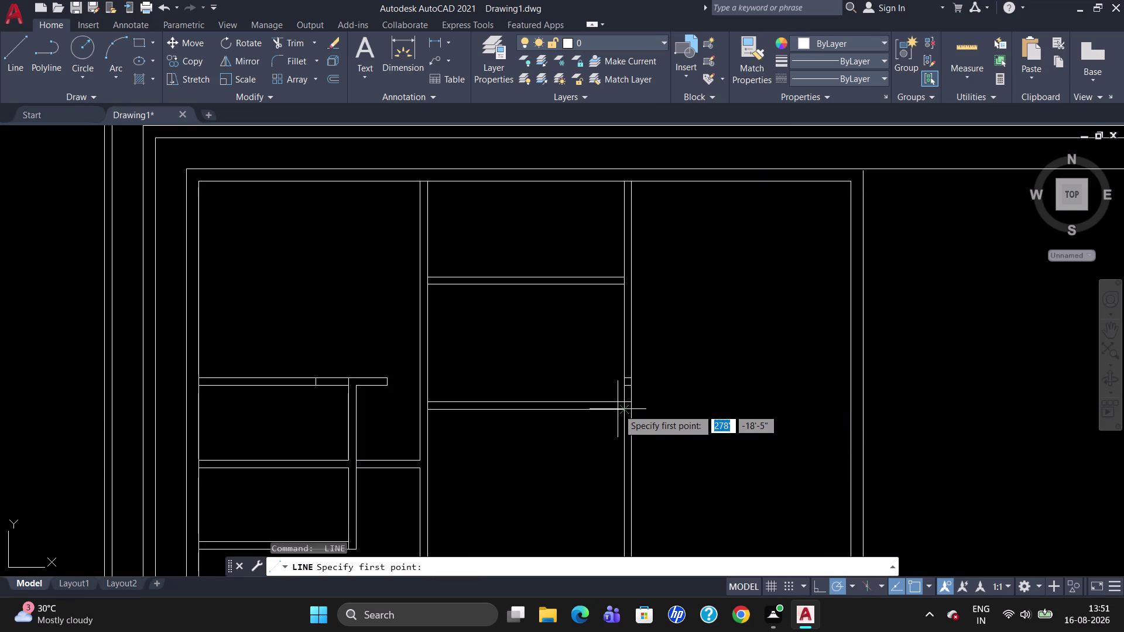
click(623, 408)
click(636, 407)
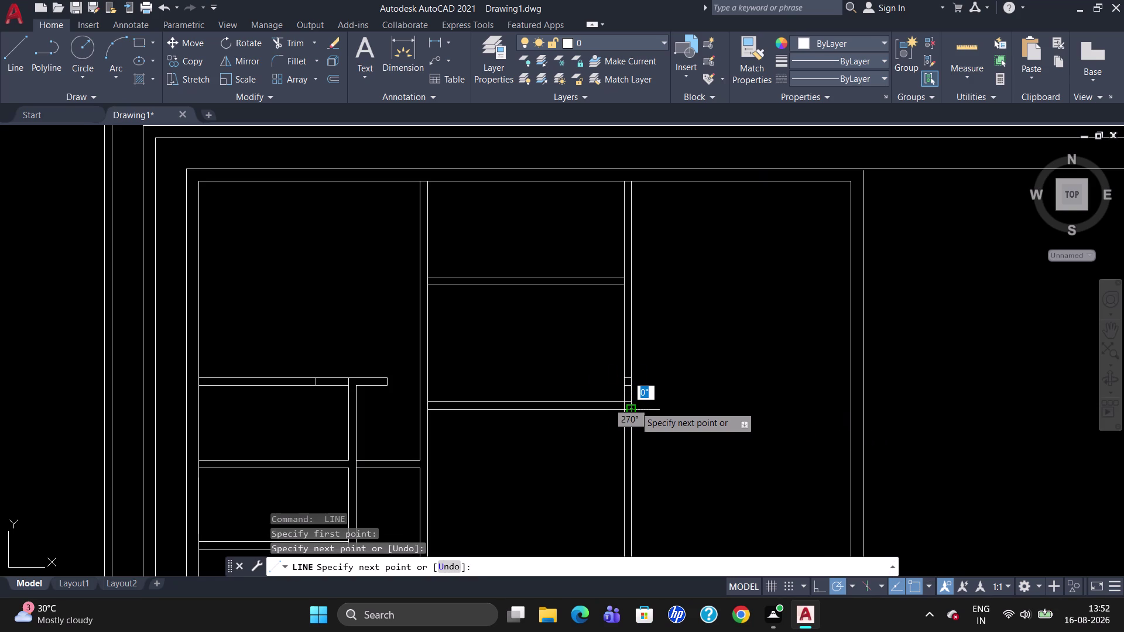
key(space)
key(space)
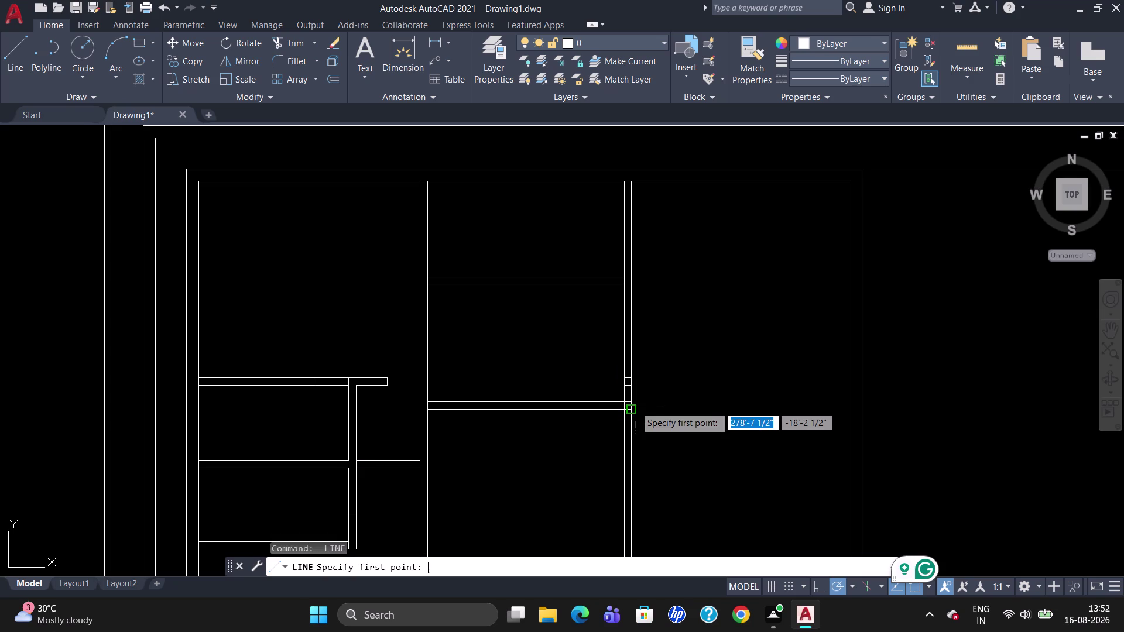
Draw short closing lines at the lower partition's left end.
click(429, 404)
click(422, 402)
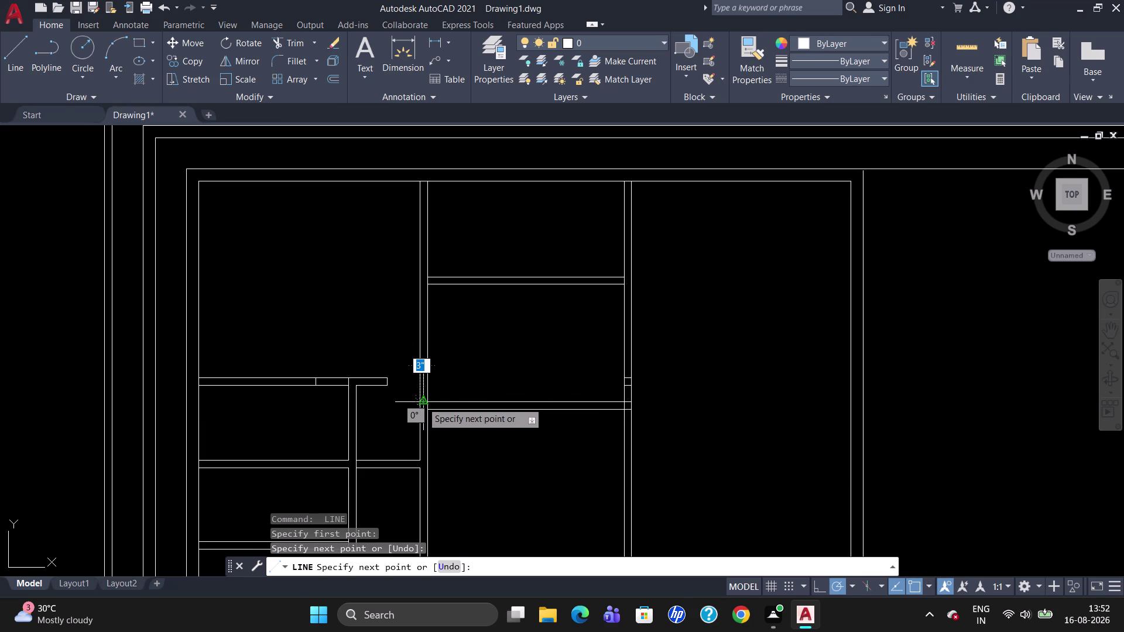
key(Escape)
key(space)
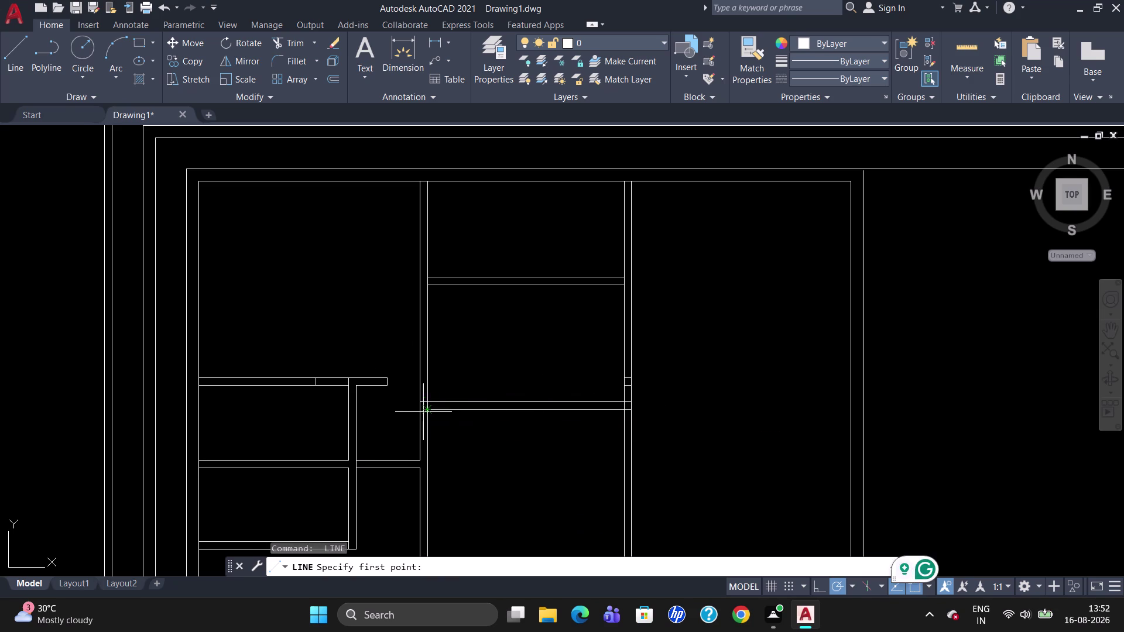
click(428, 409)
click(422, 410)
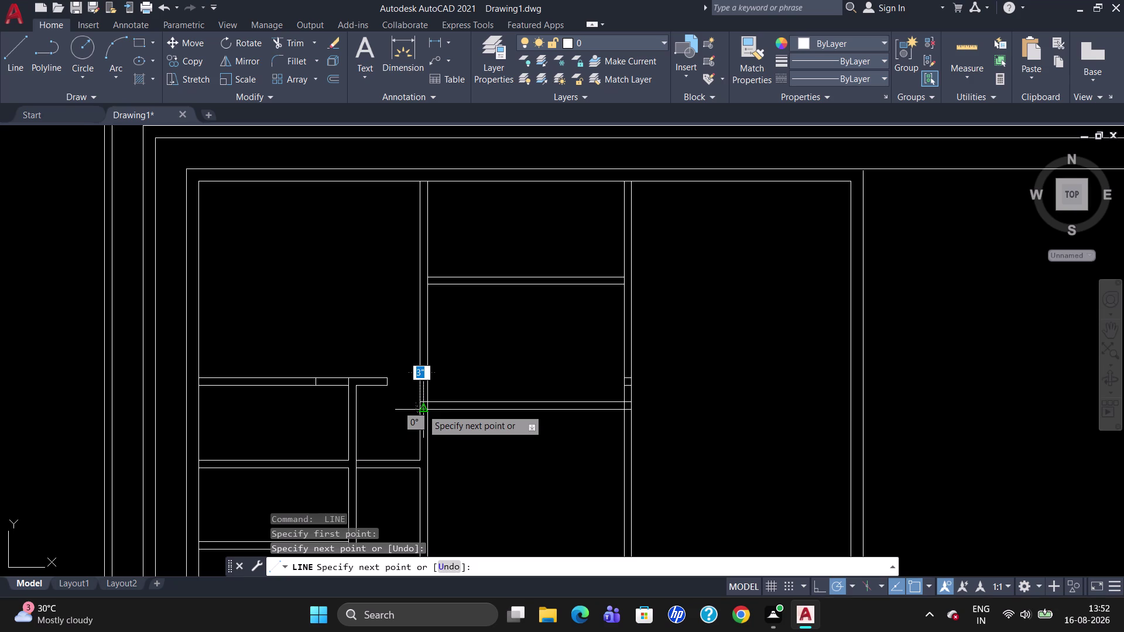
key(Return)
Trim the overlapping wall lines at the new partition junctions, using all lines as edges.
text(TR)
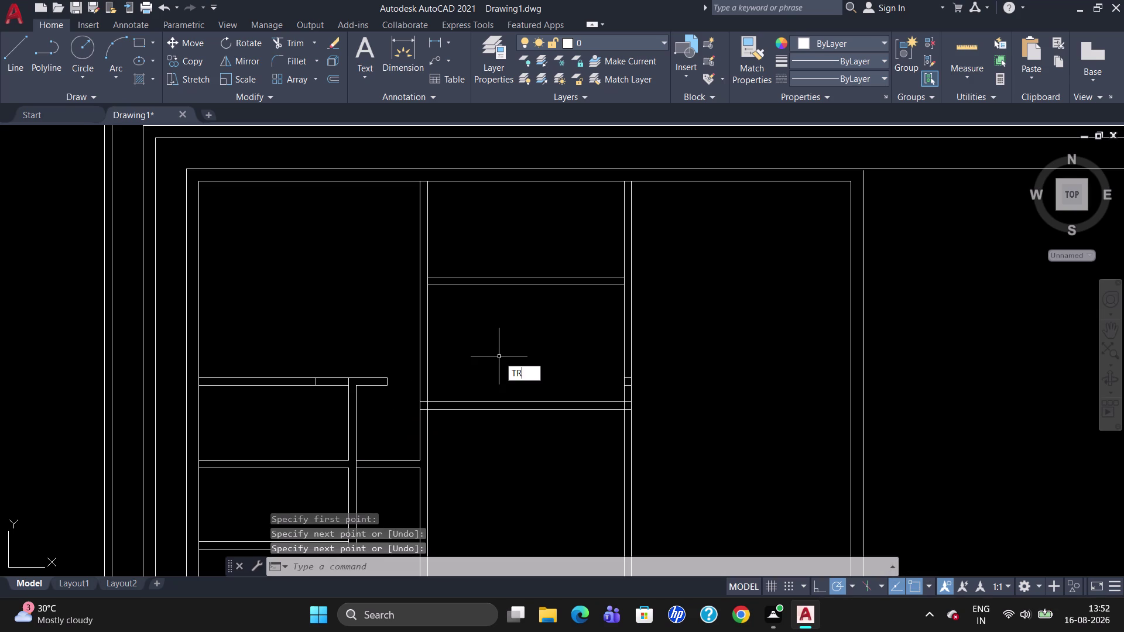
key(Return)
key(Return)
scroll(up, 3)
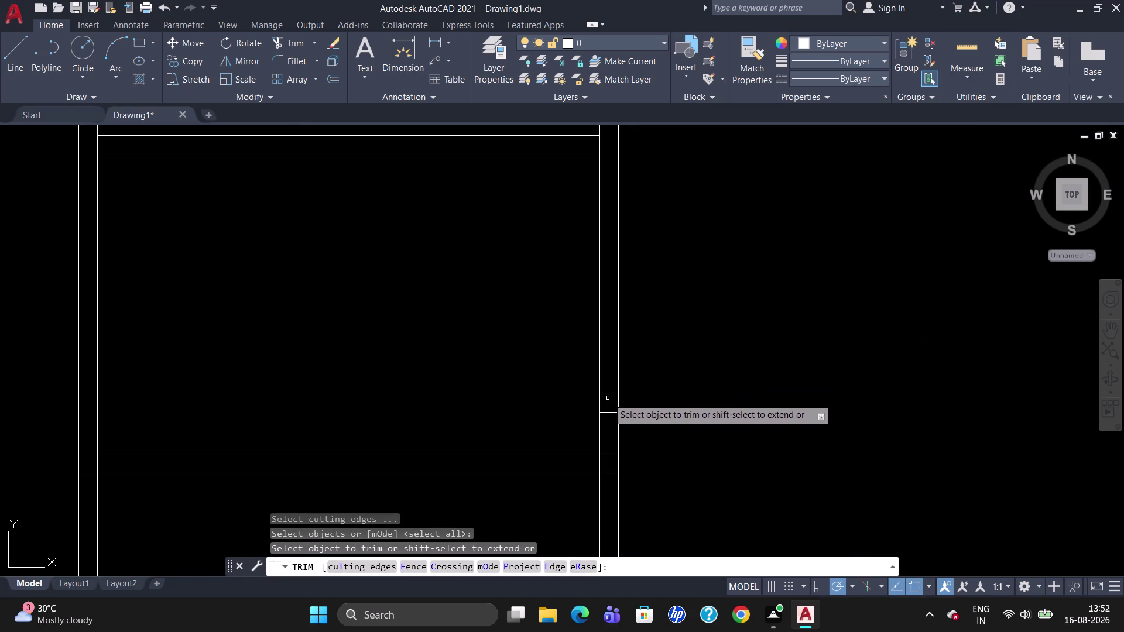
click(609, 393)
click(609, 393)
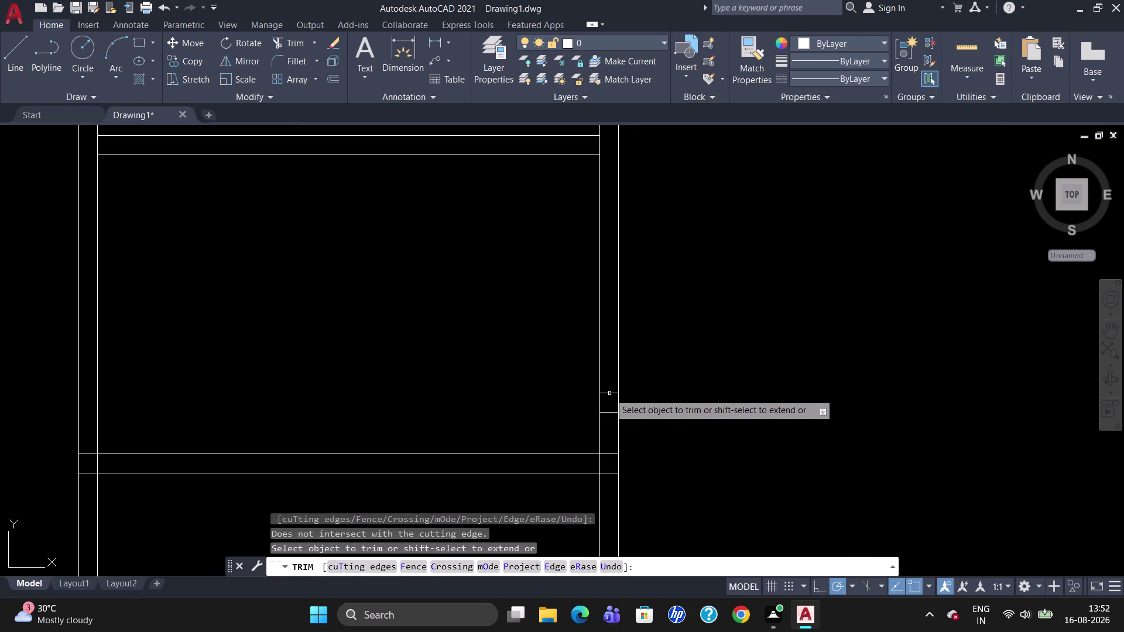
scroll(down, 3)
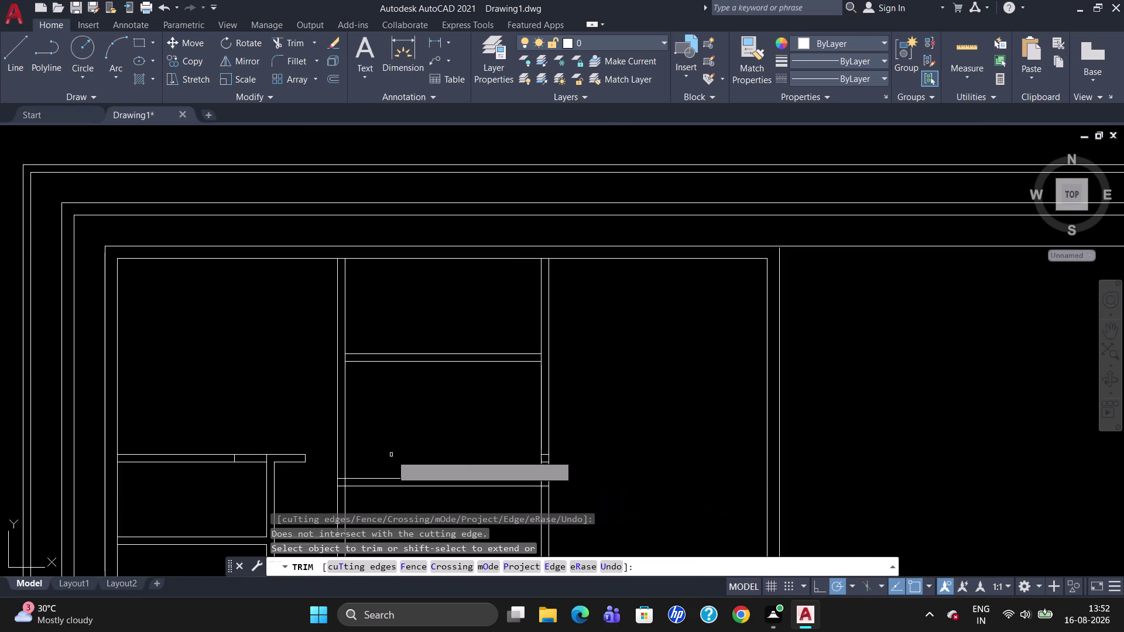
scroll(up, 3)
scroll(down, 3)
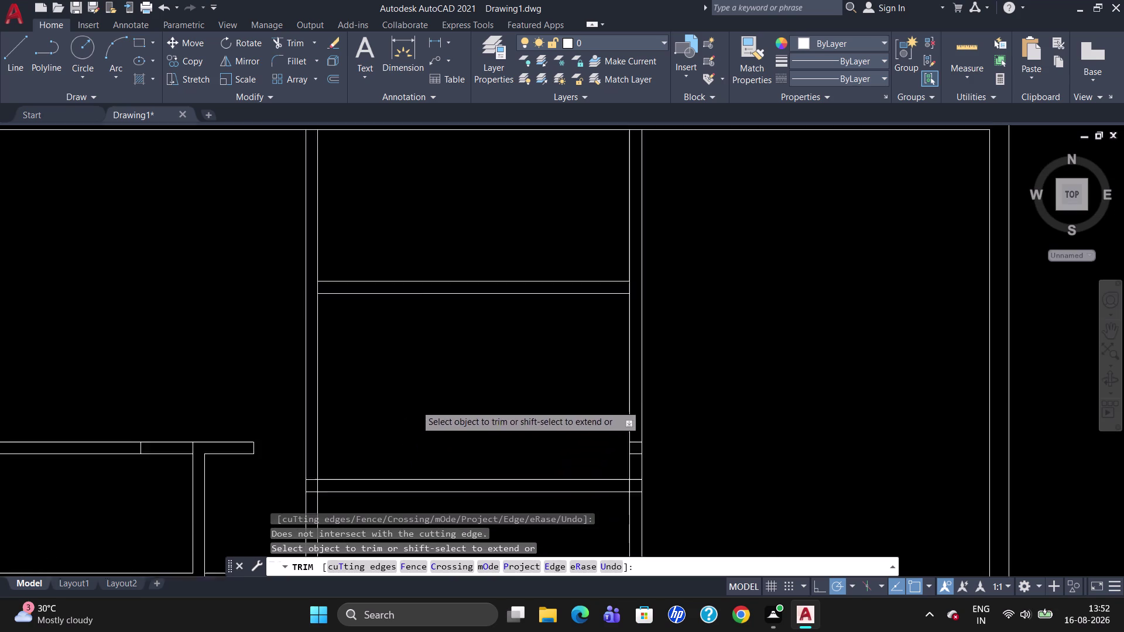
scroll(down, 3)
scroll(up, 3)
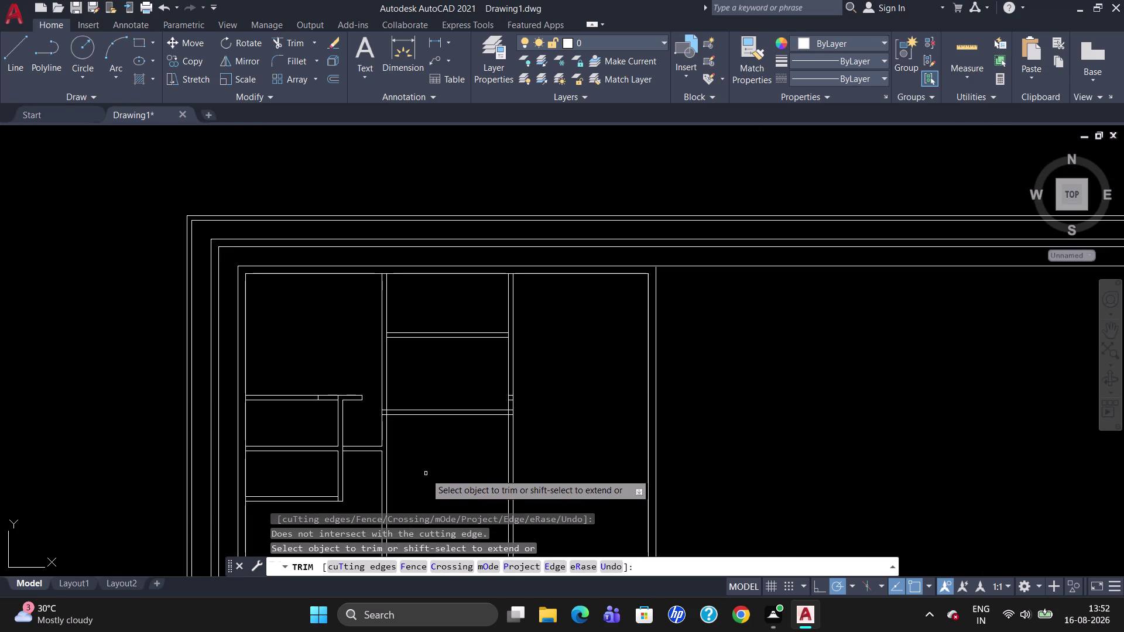
click(382, 429)
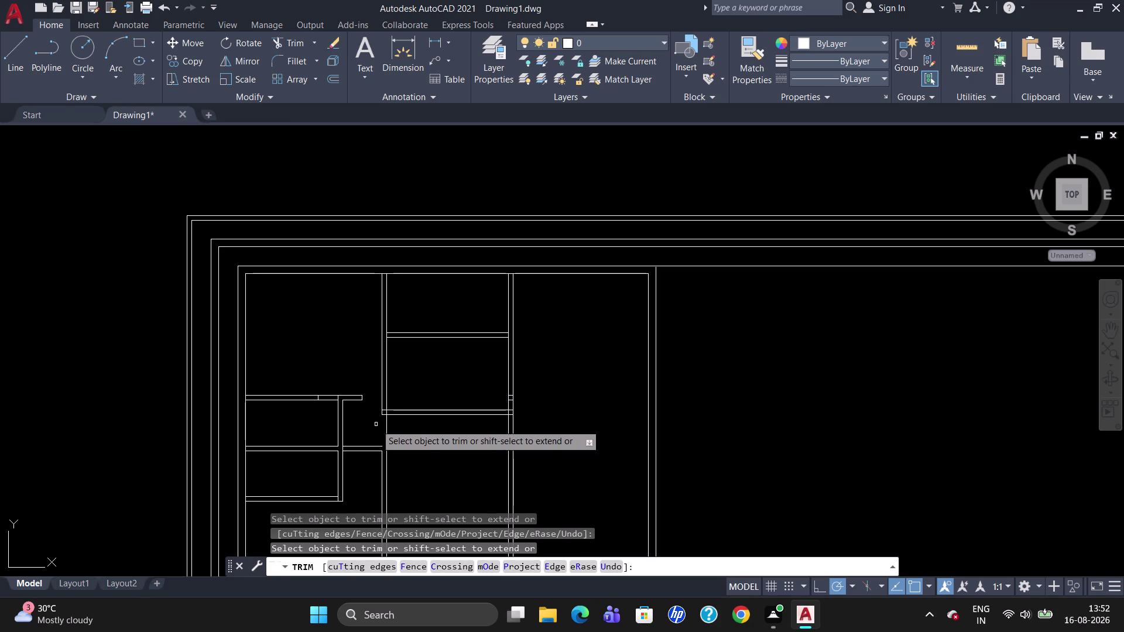
Undo the last trimmed piece and exit TRIM.
key(u)
key(Return)
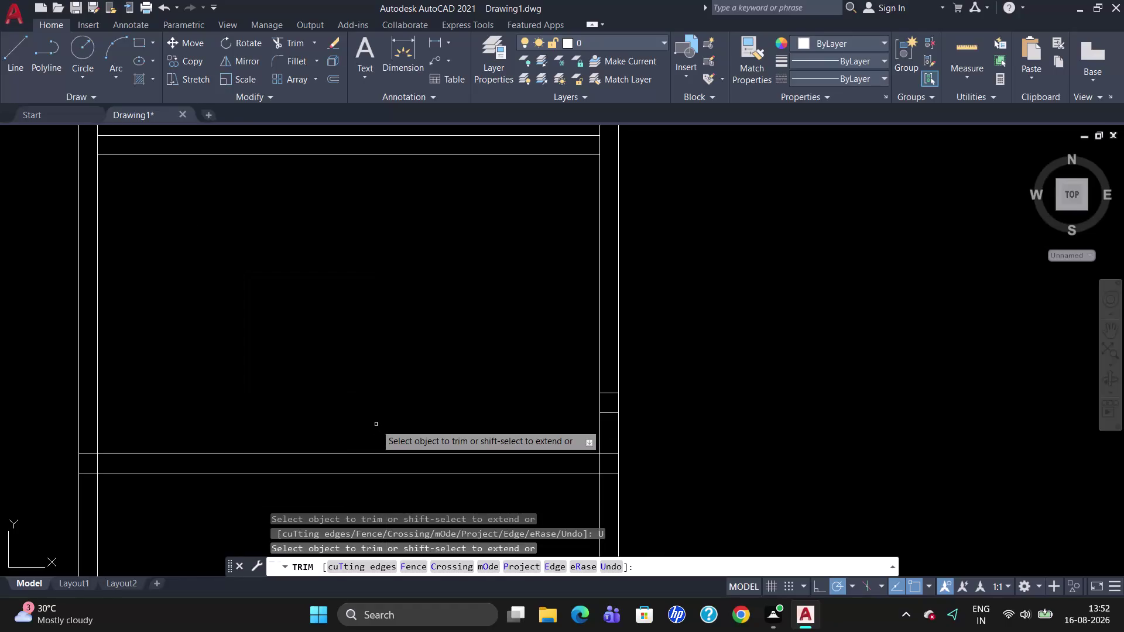
key(Escape)
scroll(down, 3)
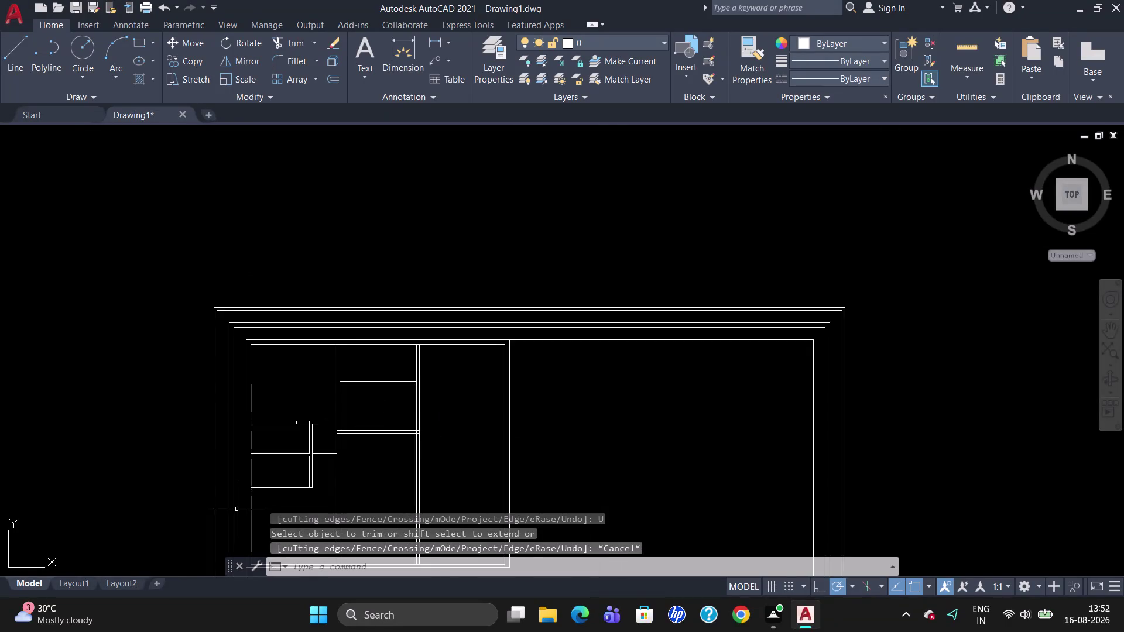
Select the two short fragments next to the right wall and erase them.
scroll(up, 3)
scroll(down, 3)
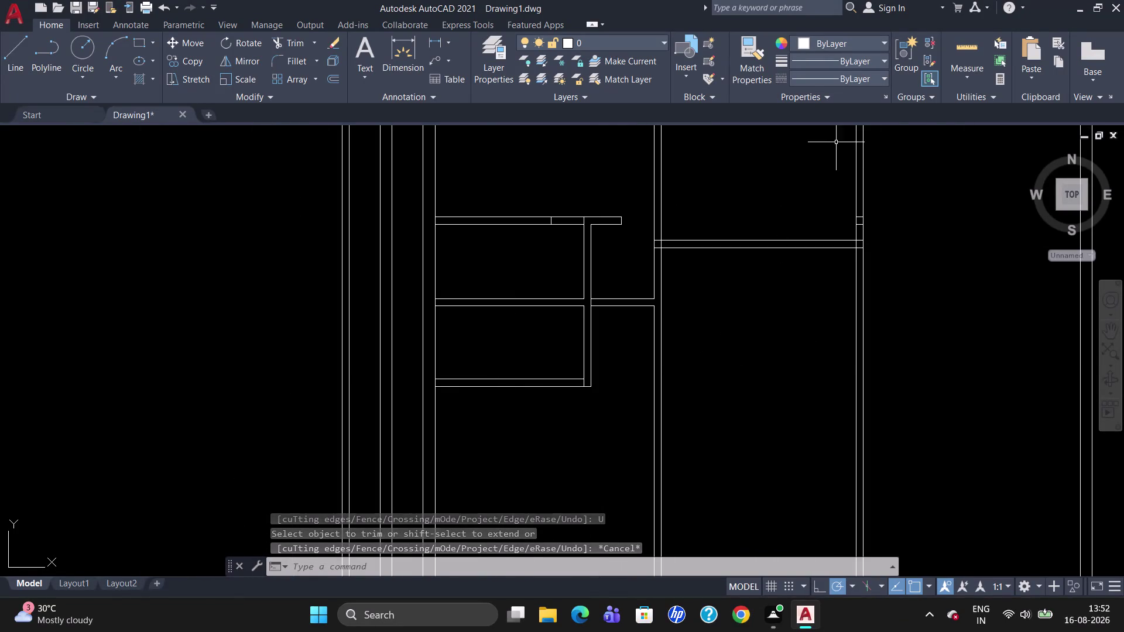
scroll(down, 3)
scroll(up, 3)
click(815, 232)
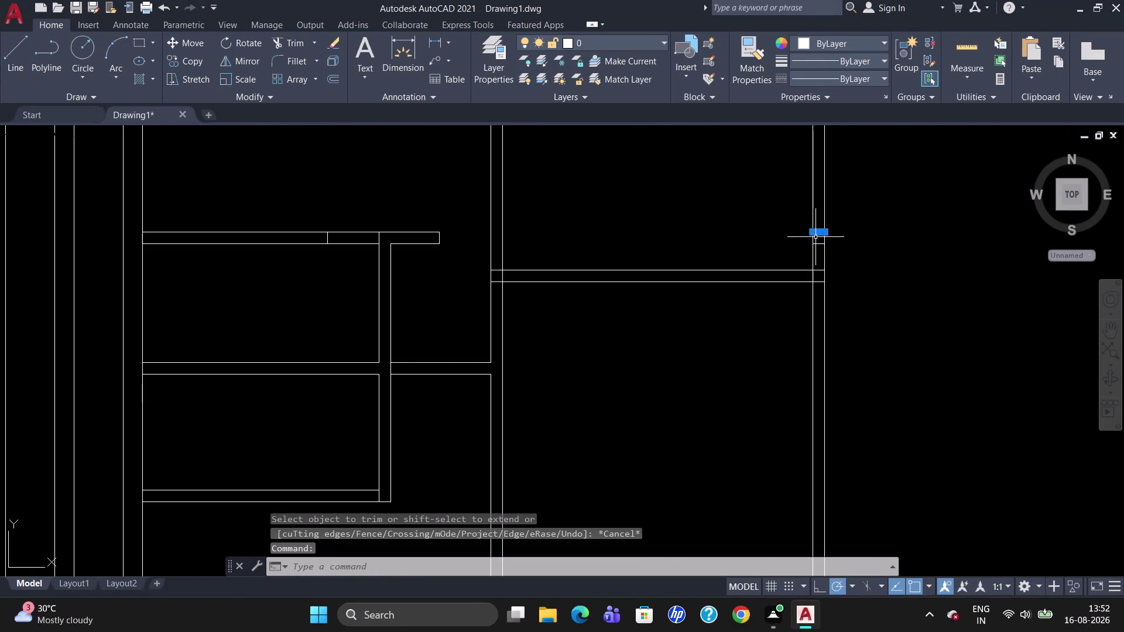
click(819, 242)
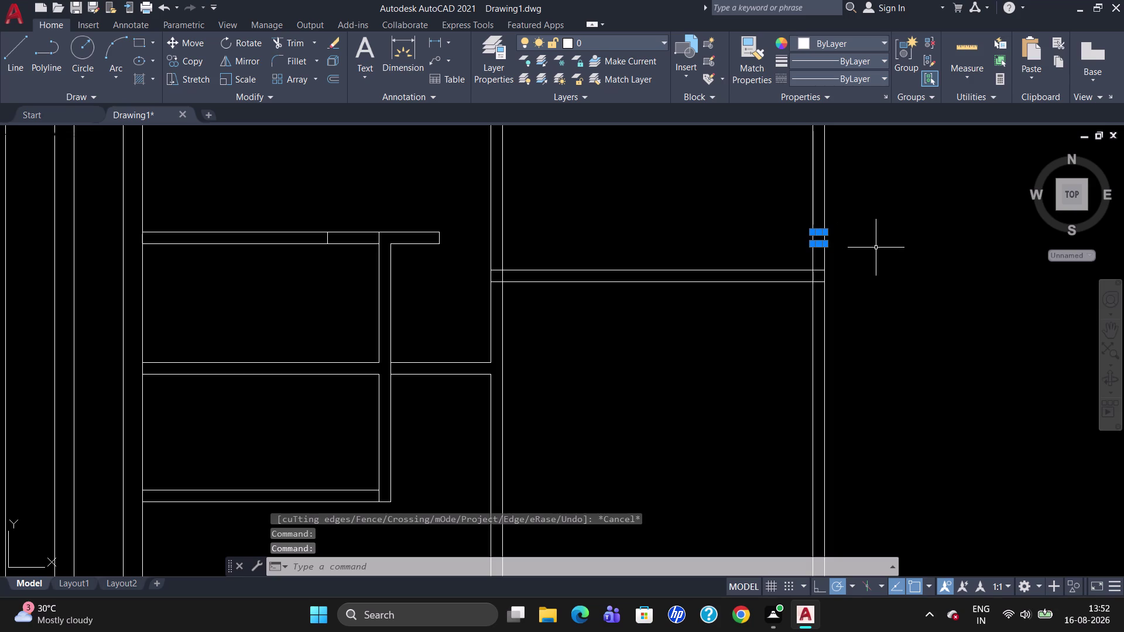
key(Delete)
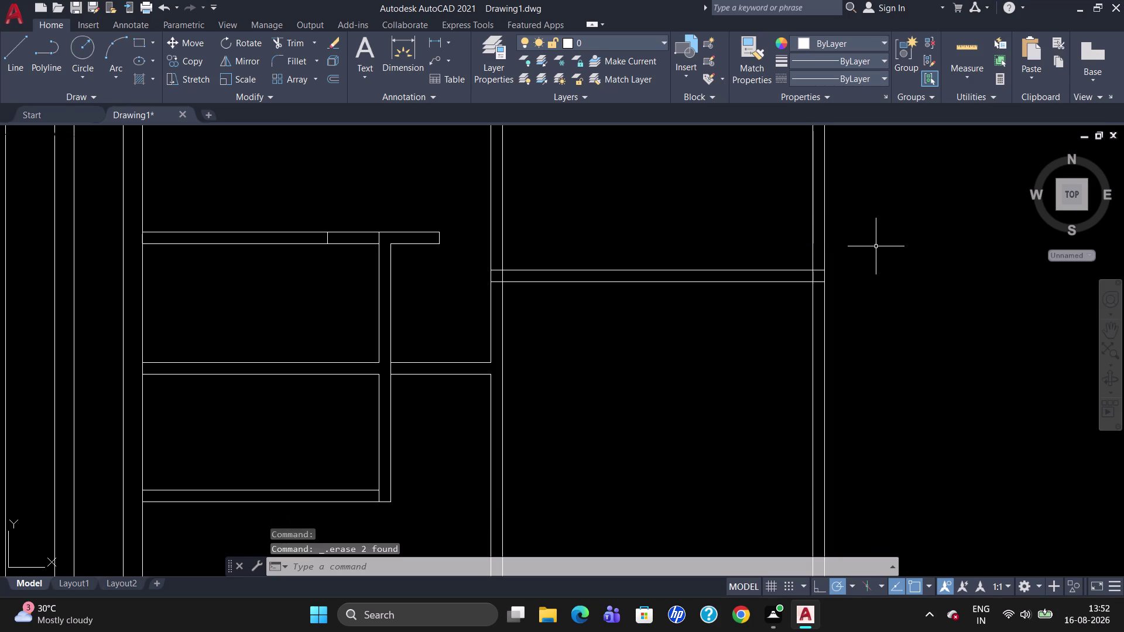
scroll(down, 3)
scroll(up, 3)
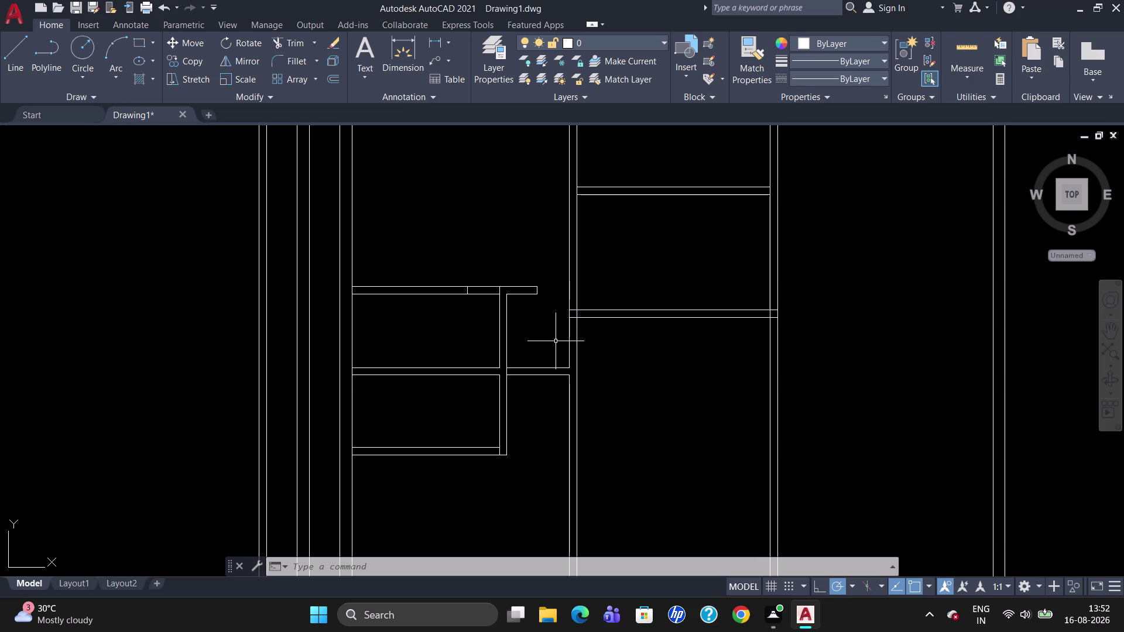
scroll(up, 3)
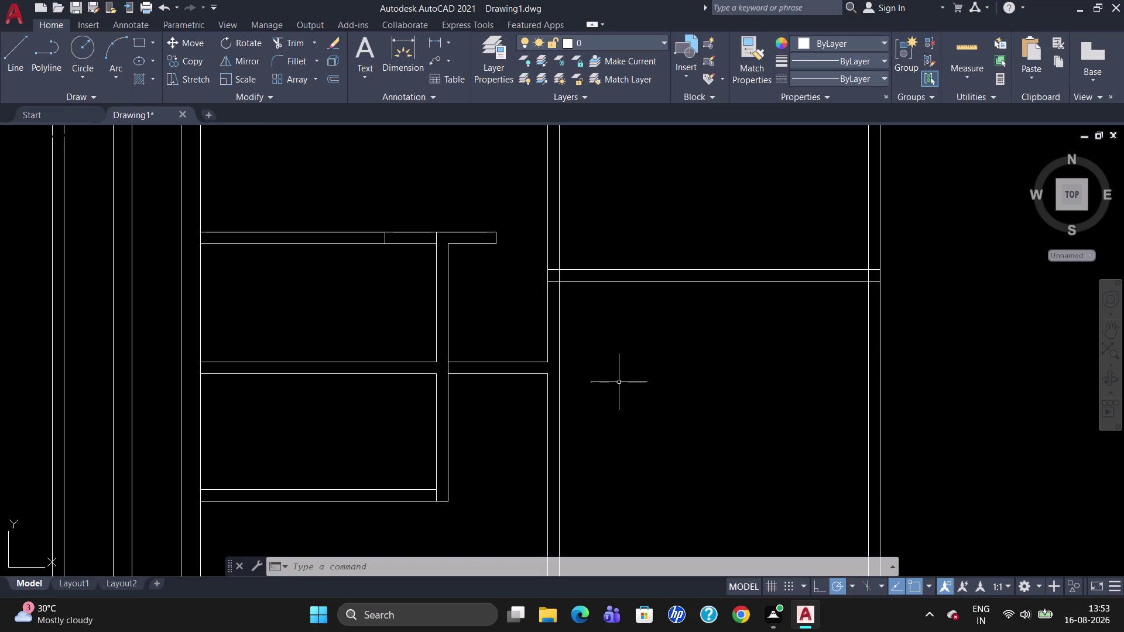
Draw a short line at the inner wall junction.
key(l)
key(Return)
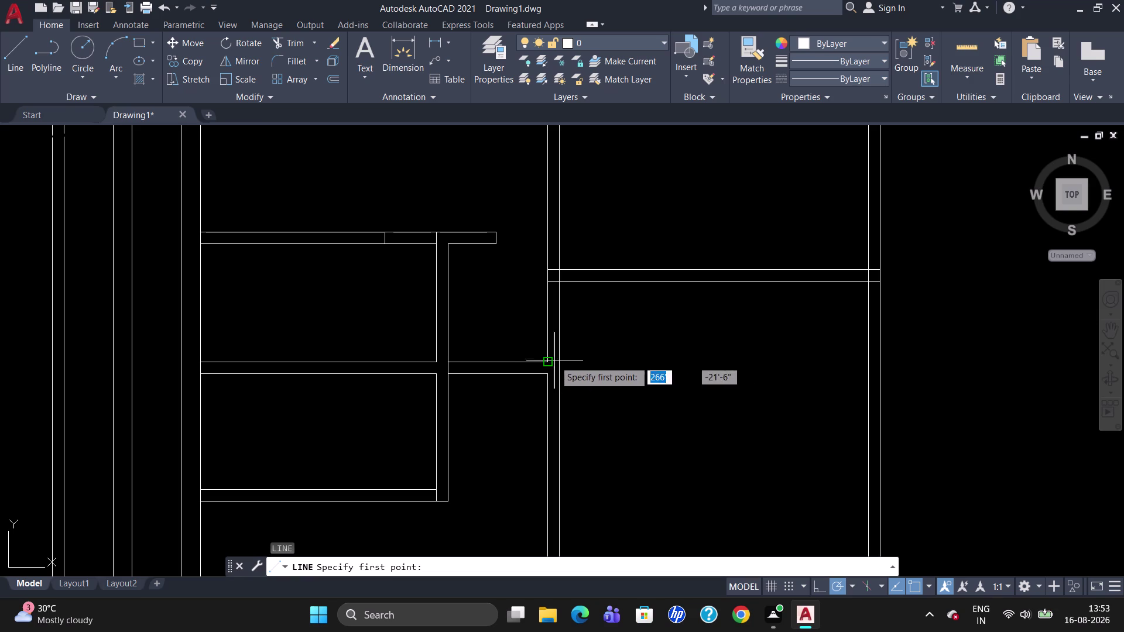
click(552, 360)
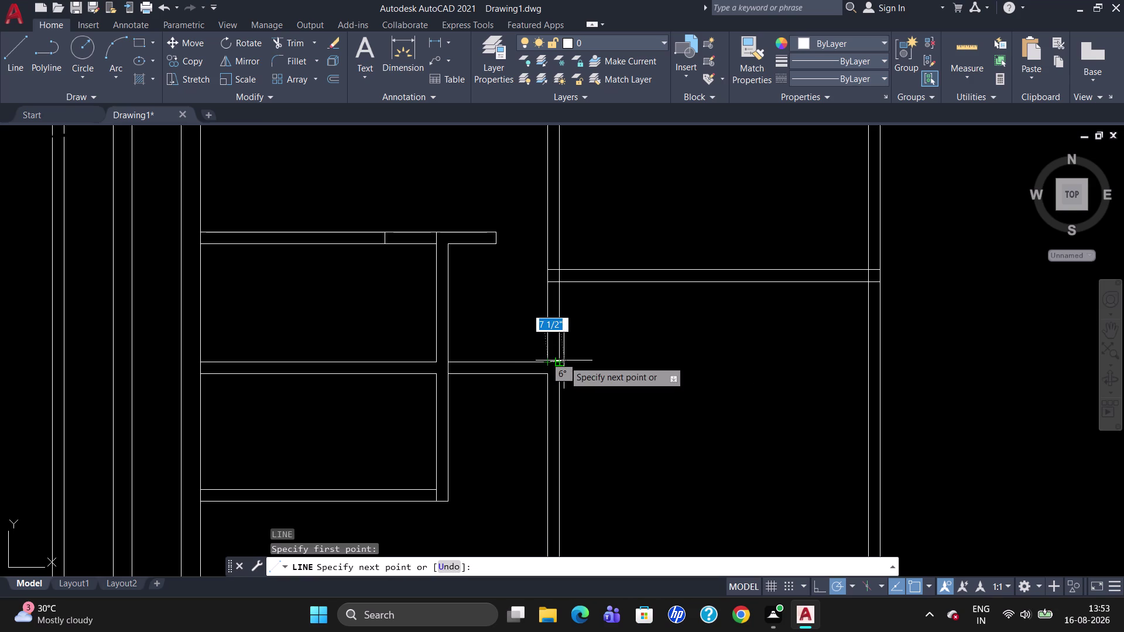
click(563, 361)
key(Escape)
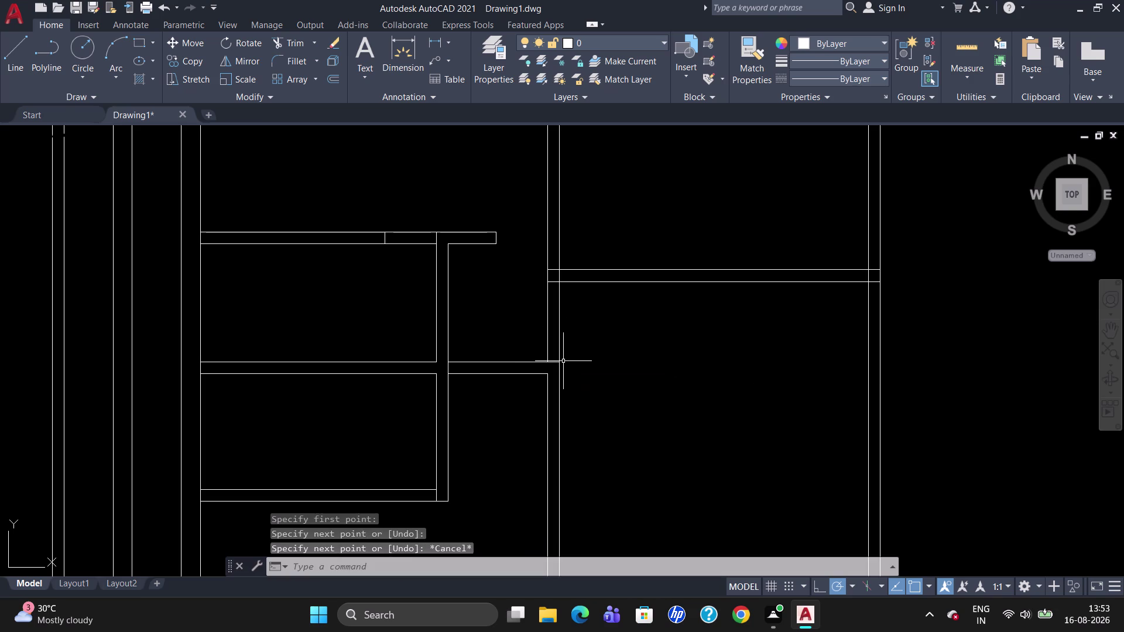
Trim the overlapping wall ends at the middle junction and room corner.
text(TR)
key(Return)
key(Return)
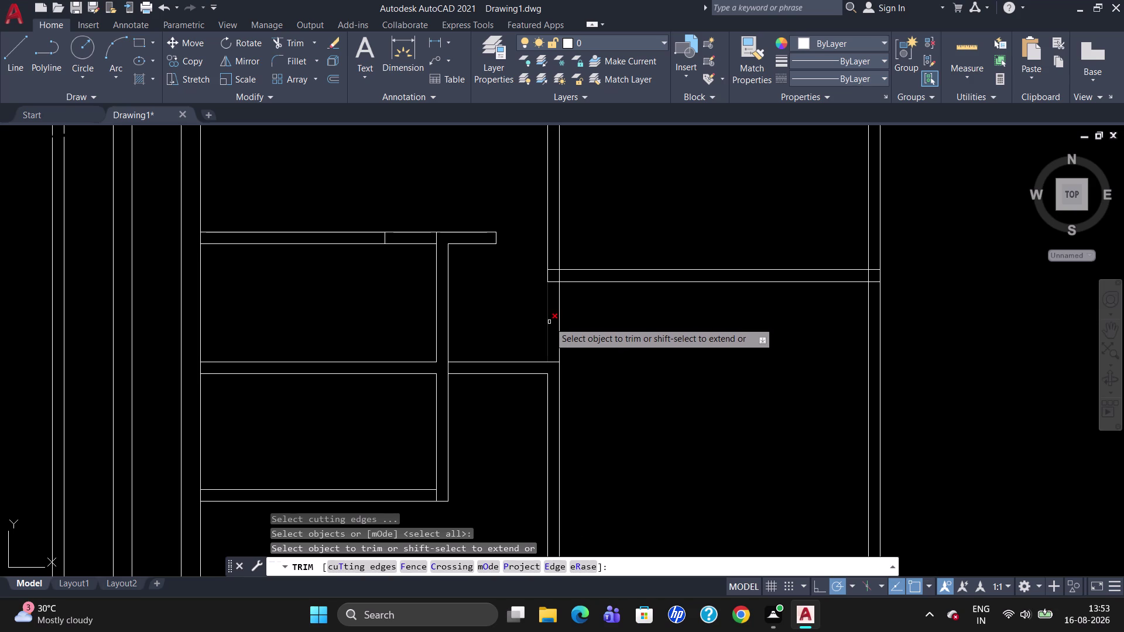
click(549, 322)
click(559, 318)
scroll(down, 3)
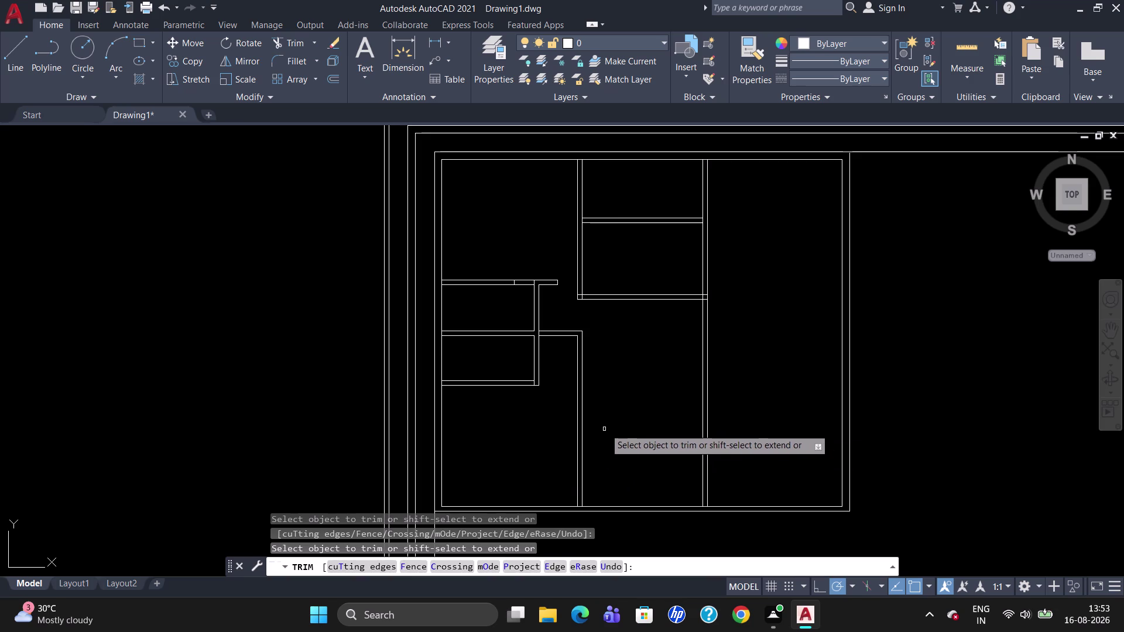
scroll(up, 3)
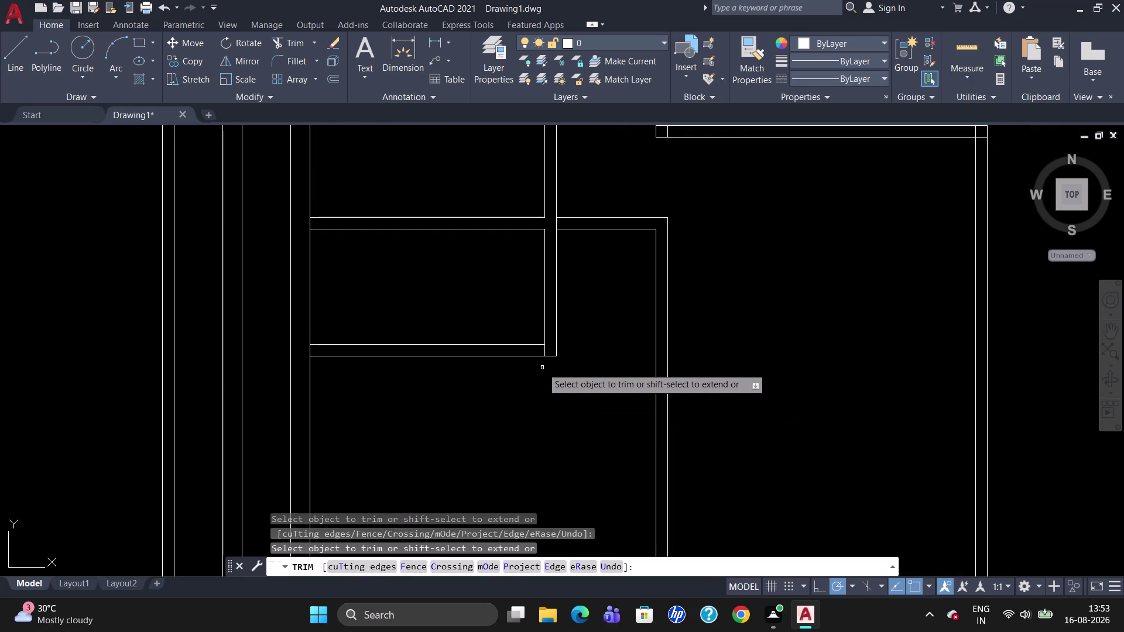
click(546, 353)
scroll(down, 3)
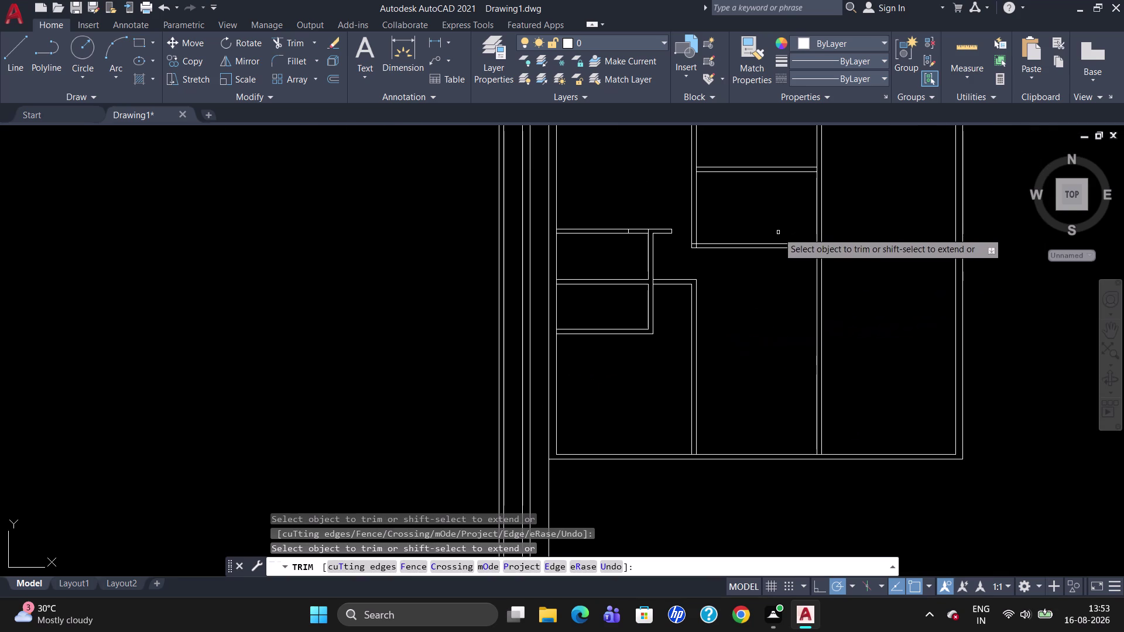
scroll(up, 3)
scroll(down, 3)
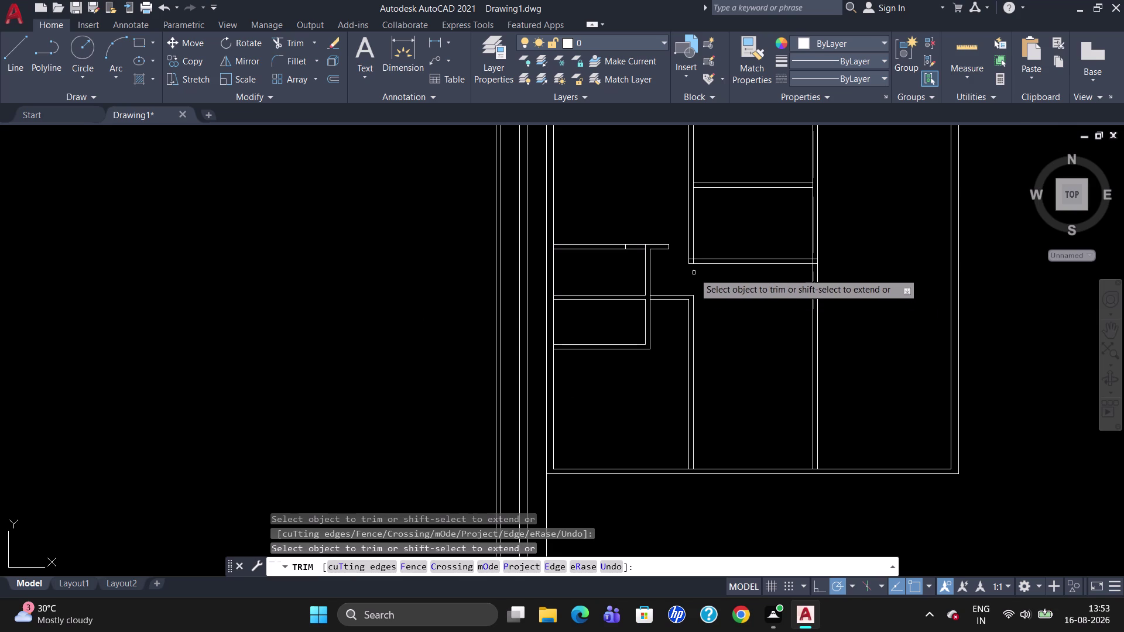
scroll(up, 3)
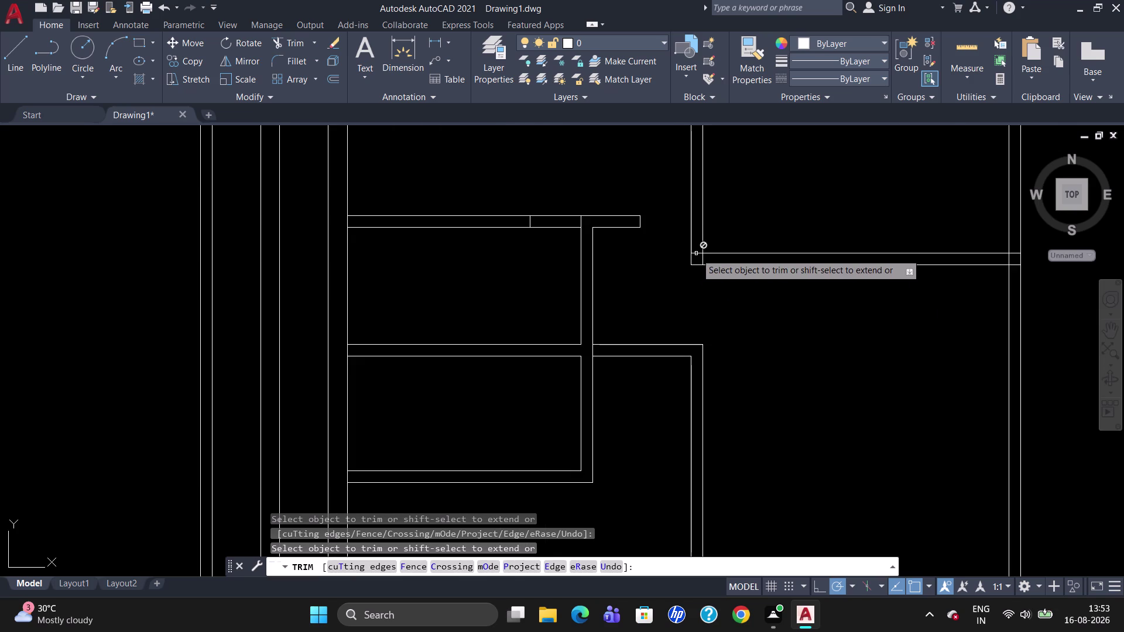
Trim the upper right junction overlaps and erase the stray stub at that corner.
click(697, 254)
click(703, 259)
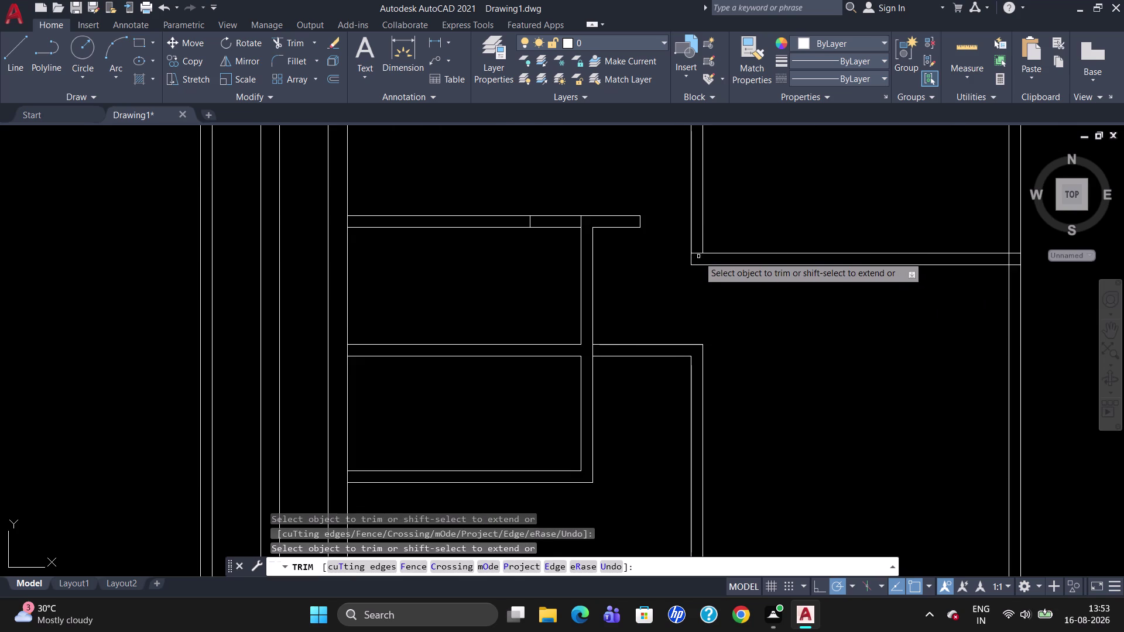
click(698, 253)
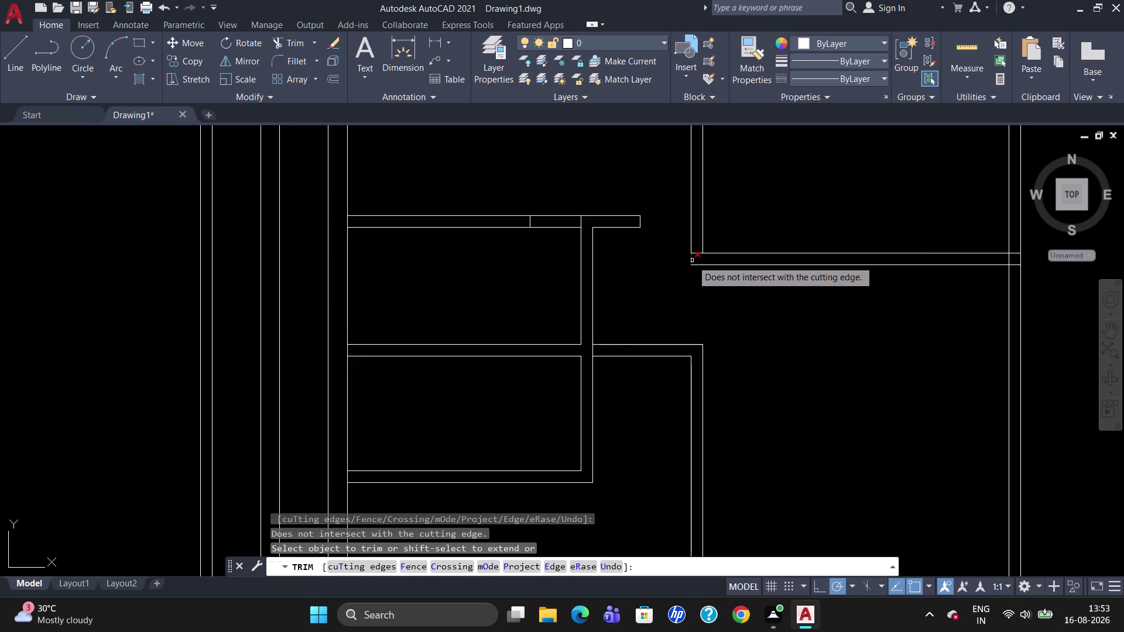
key(Escape)
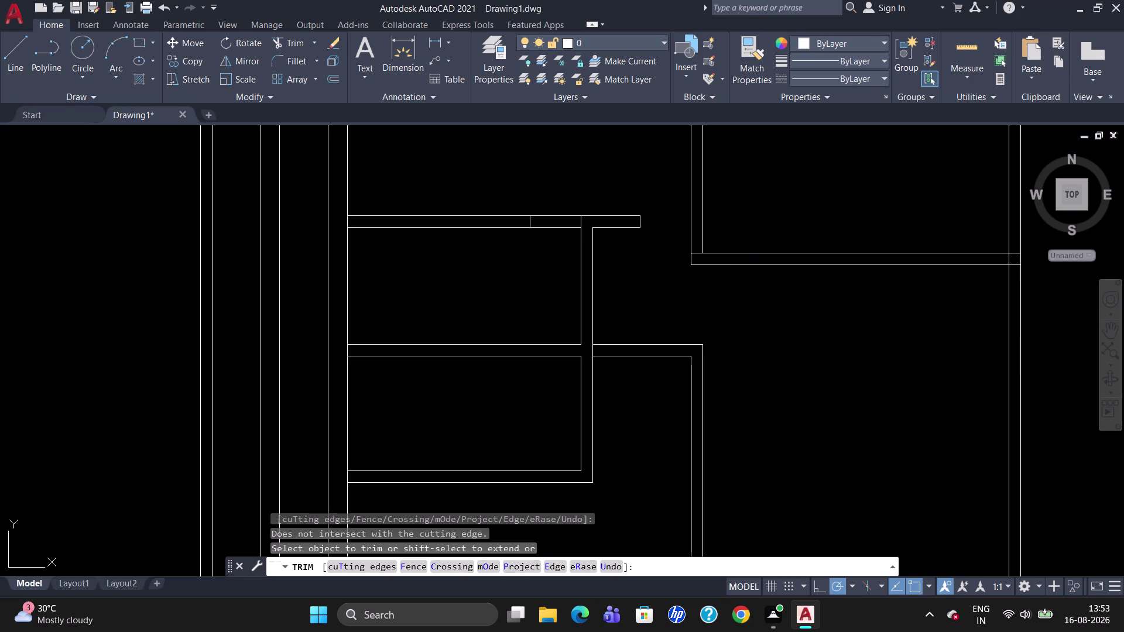
click(698, 254)
key(Delete)
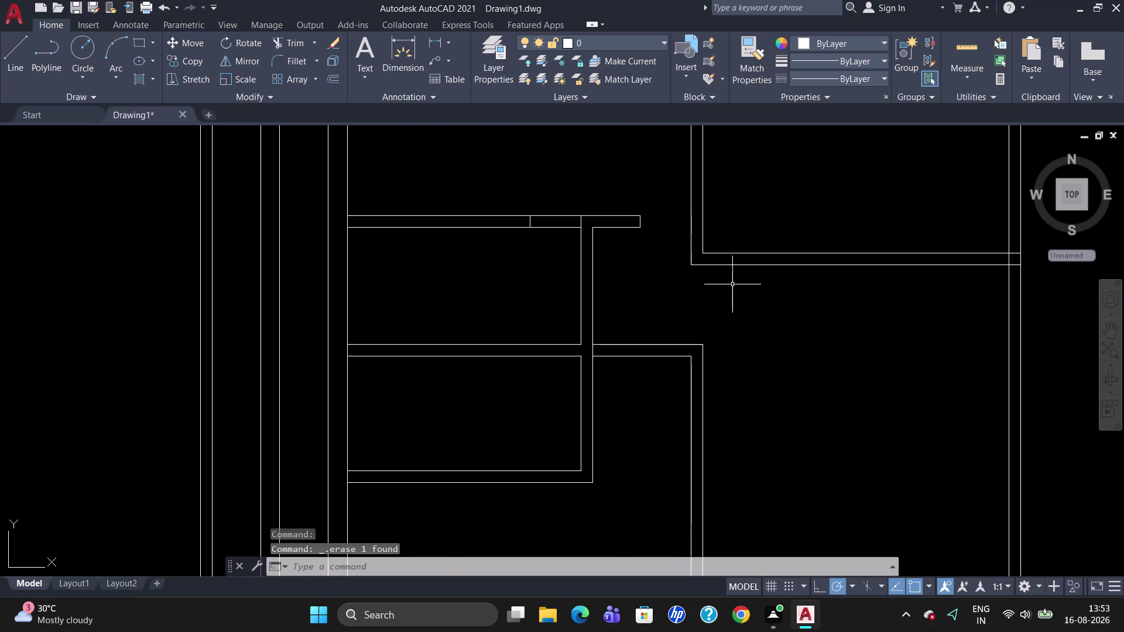
Pick the redundant line on the central rooms' top wall, then cancel the selection.
scroll(down, 3)
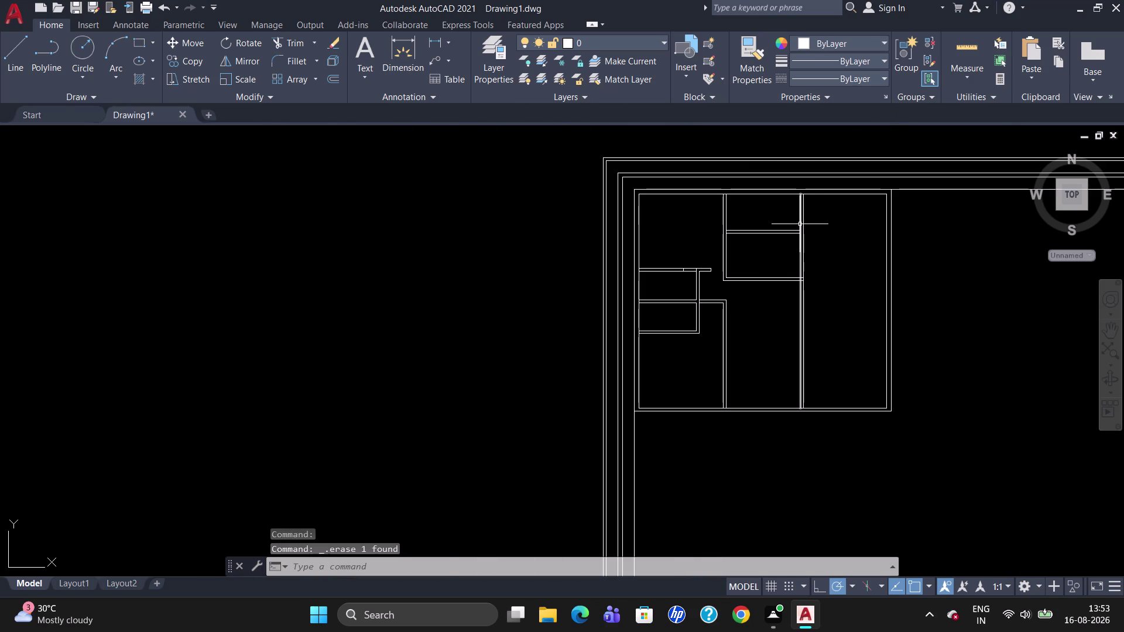
scroll(down, 3)
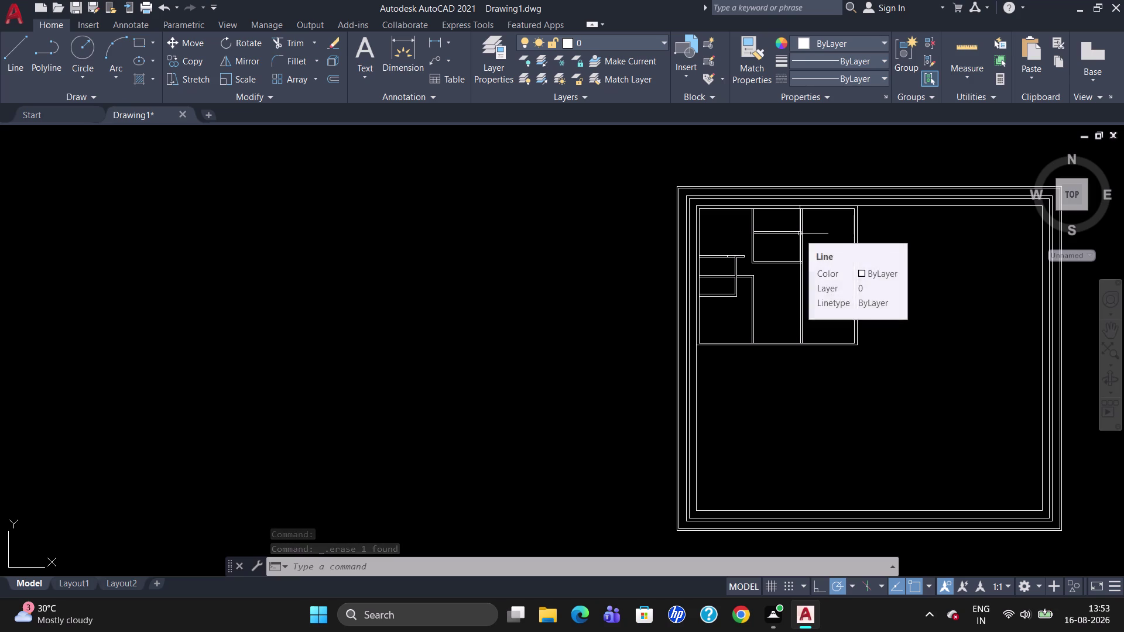
scroll(up, 3)
scroll(down, 3)
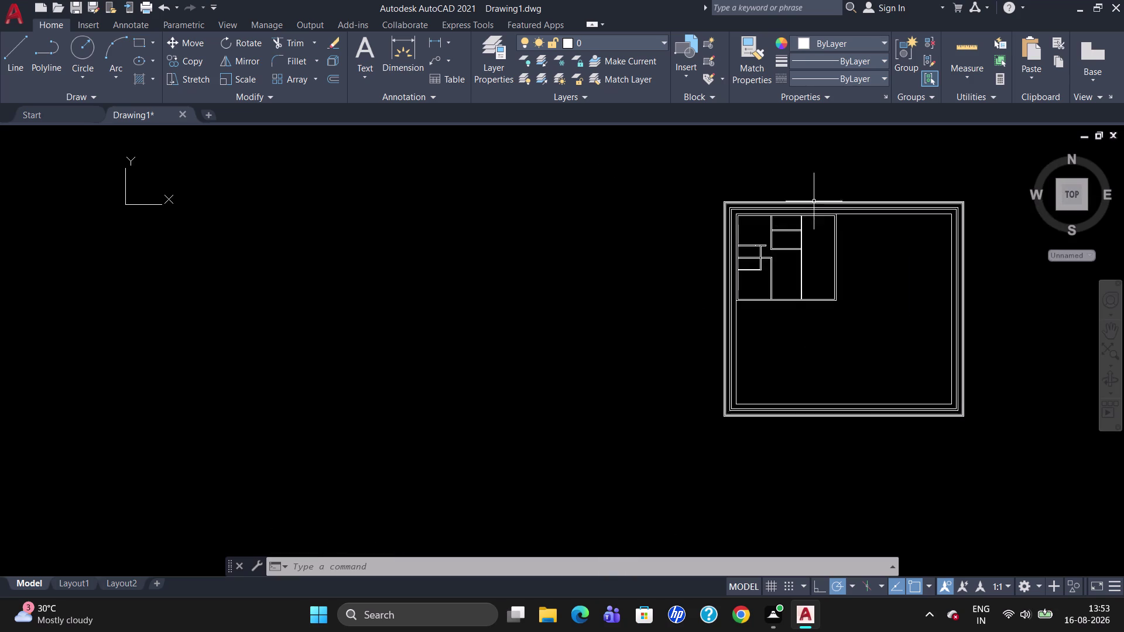
scroll(up, 3)
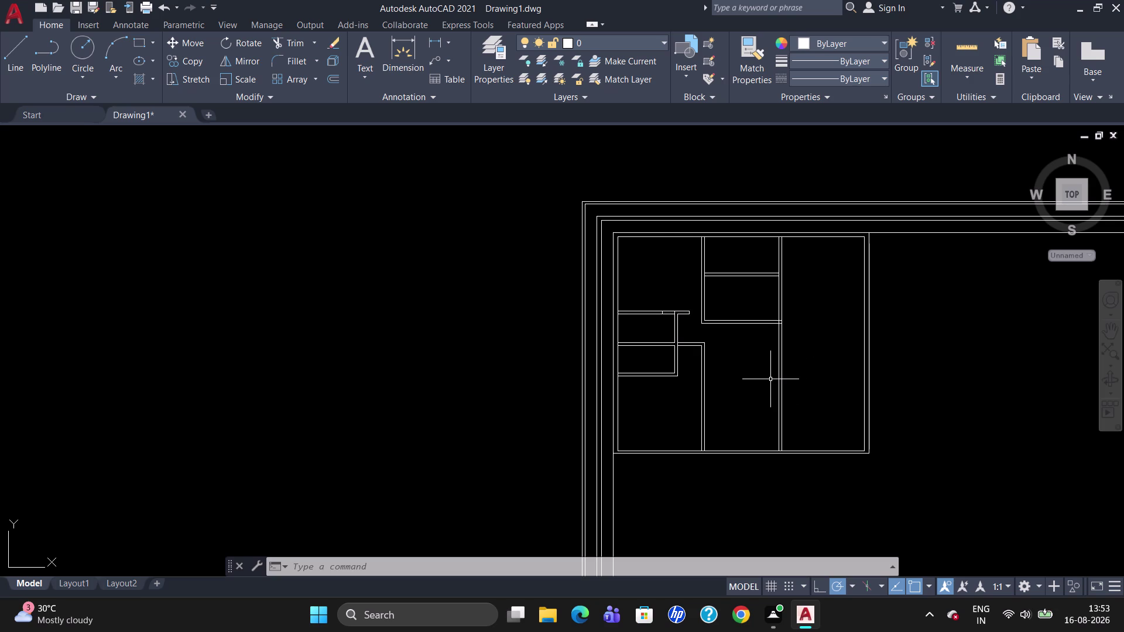
scroll(up, 3)
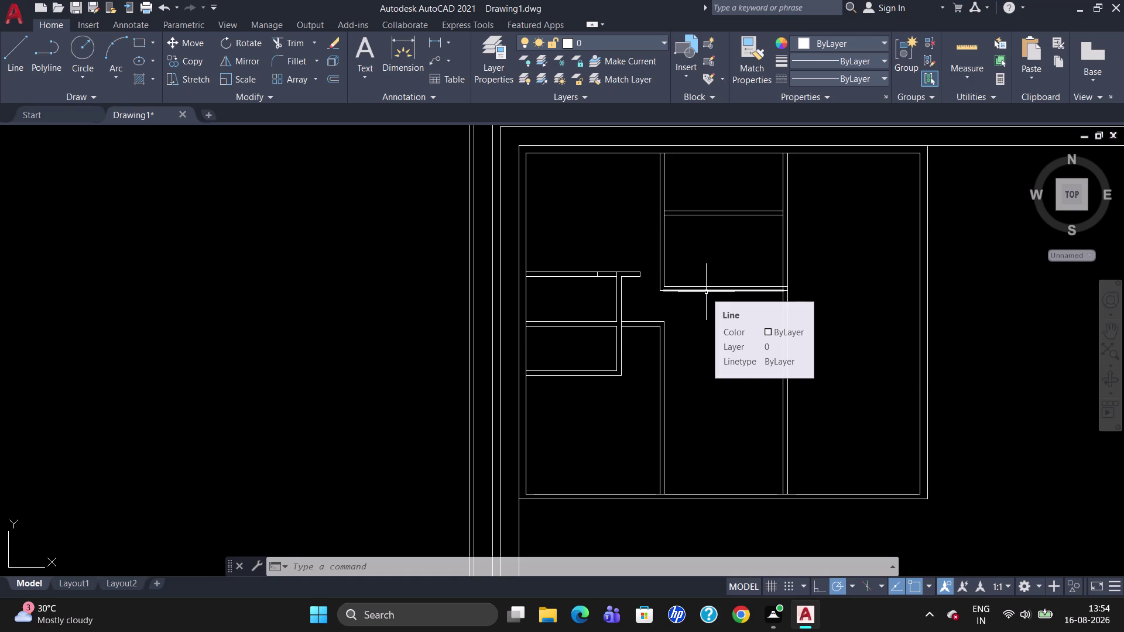
click(717, 153)
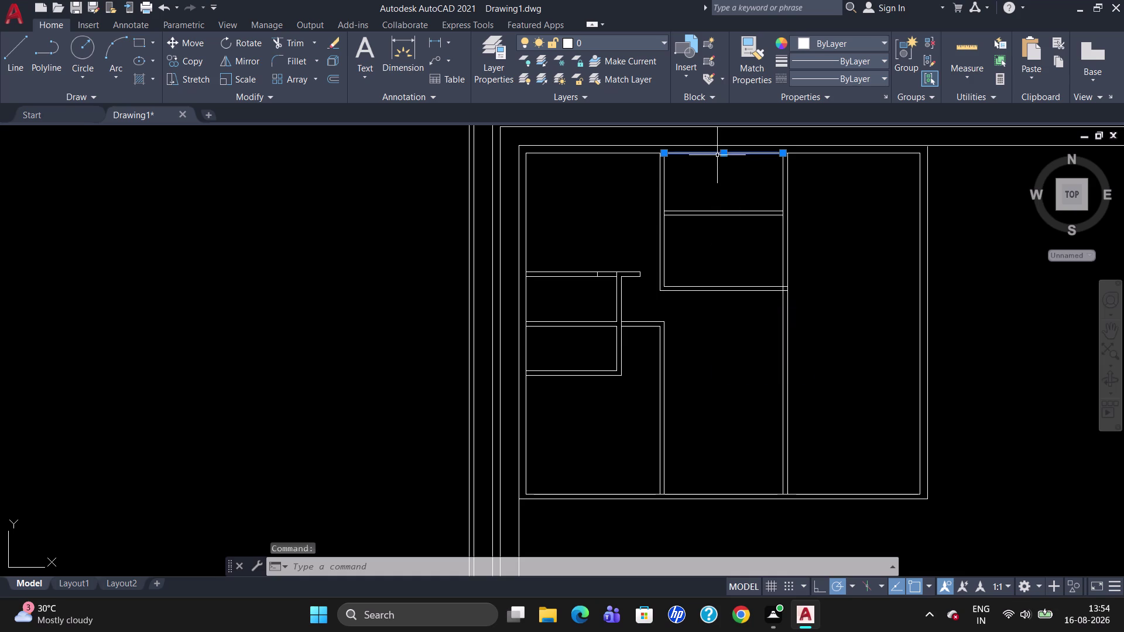
key(Escape)
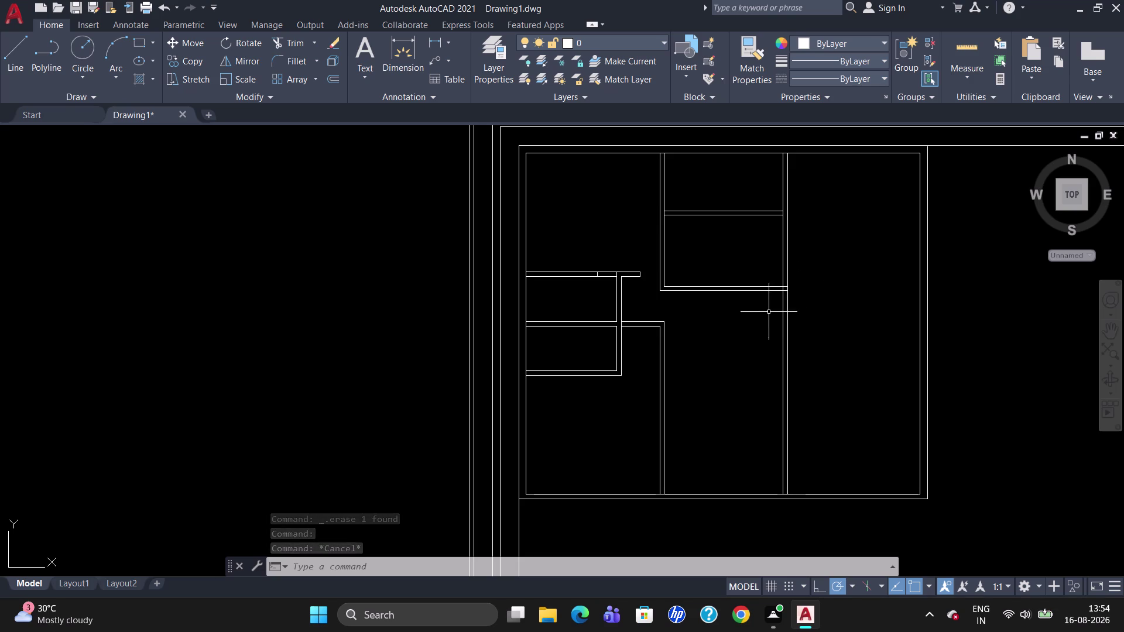
Offset the central room's upper wall line 9' downward across the room.
click(713, 286)
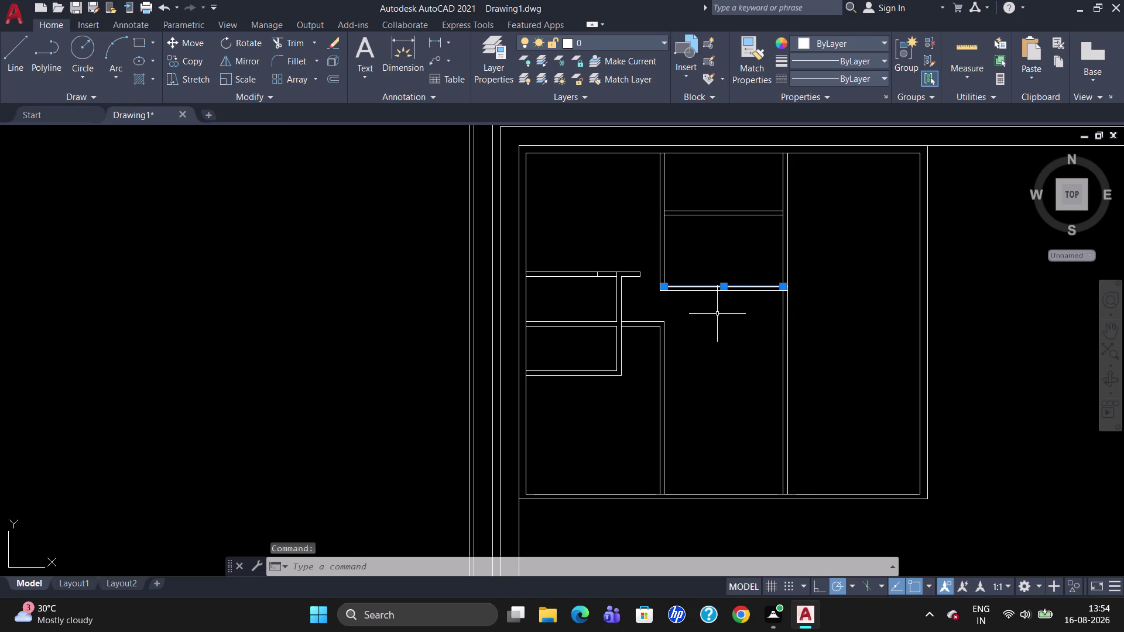
key(Escape)
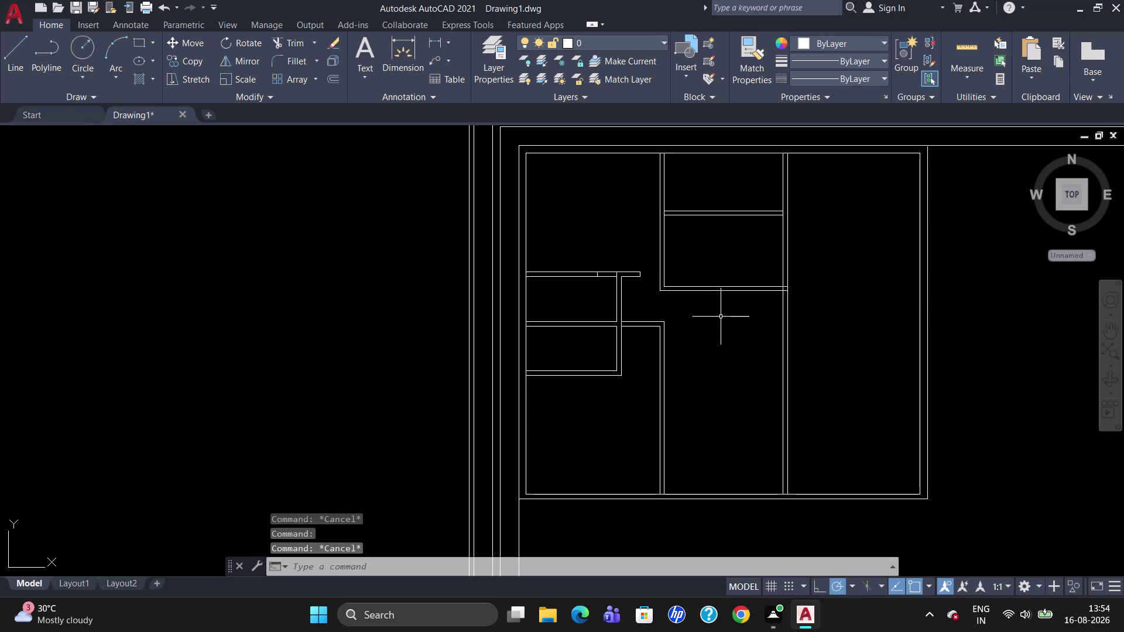
key(o)
key(Return)
key(9)
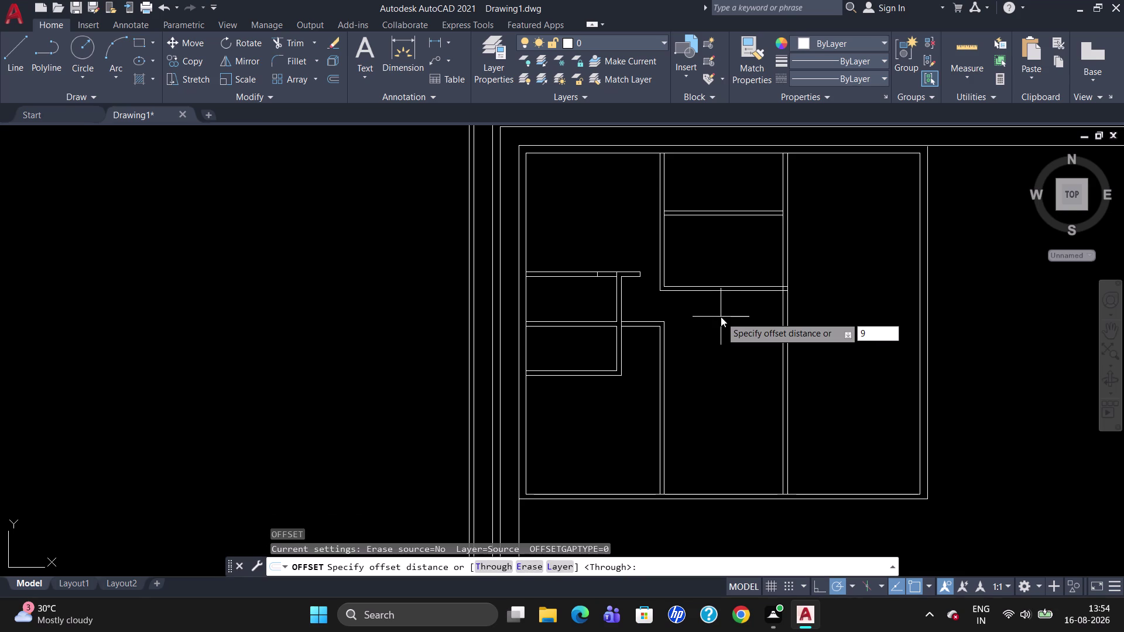
key(apostrophe)
key(Return)
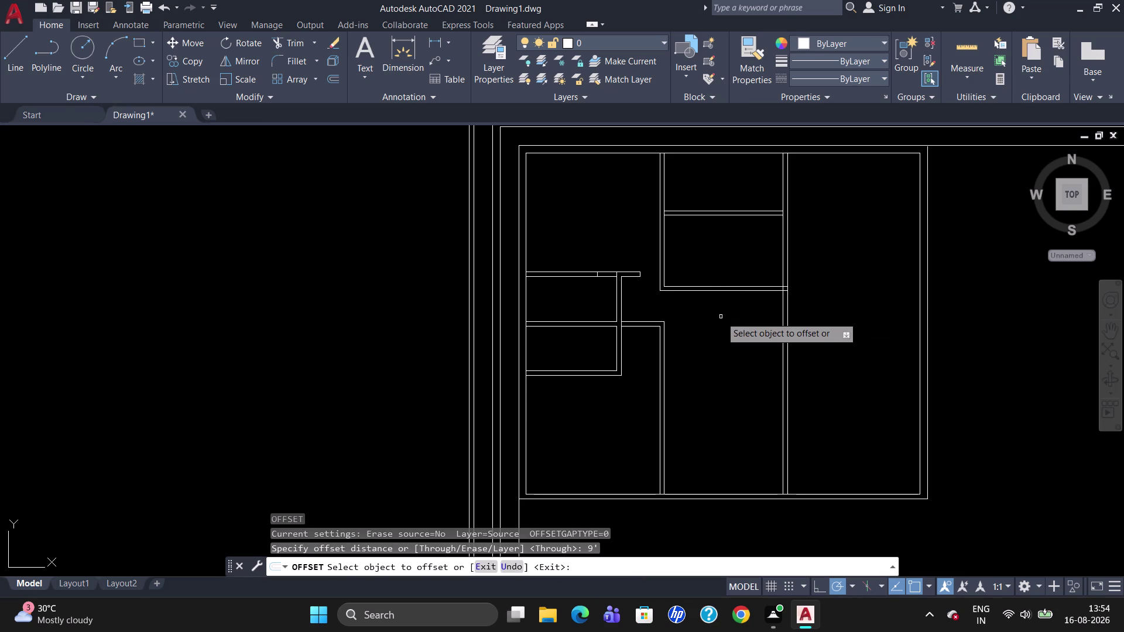
click(710, 292)
click(724, 349)
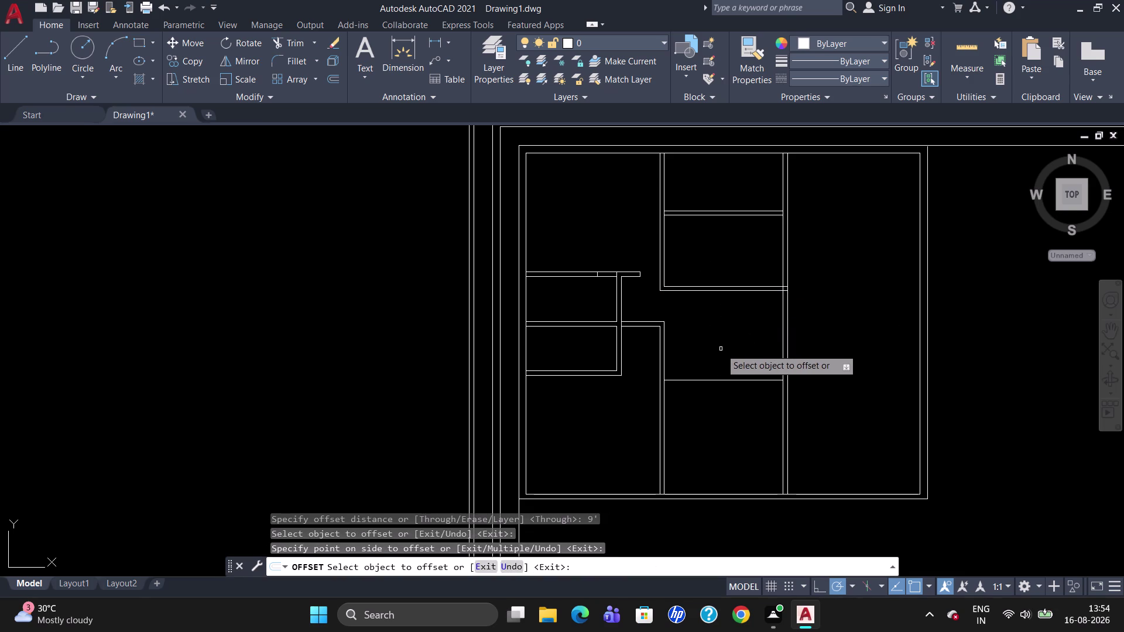
Offset the new partition line 5.5" to make it a double-line wall.
click(723, 379)
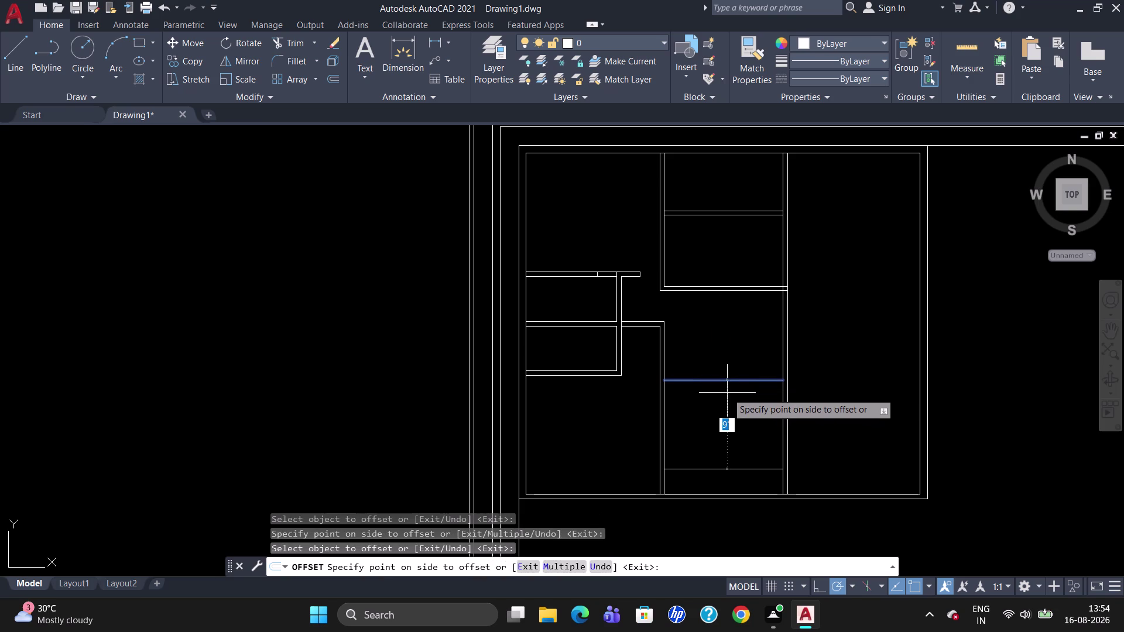
text(5.5)
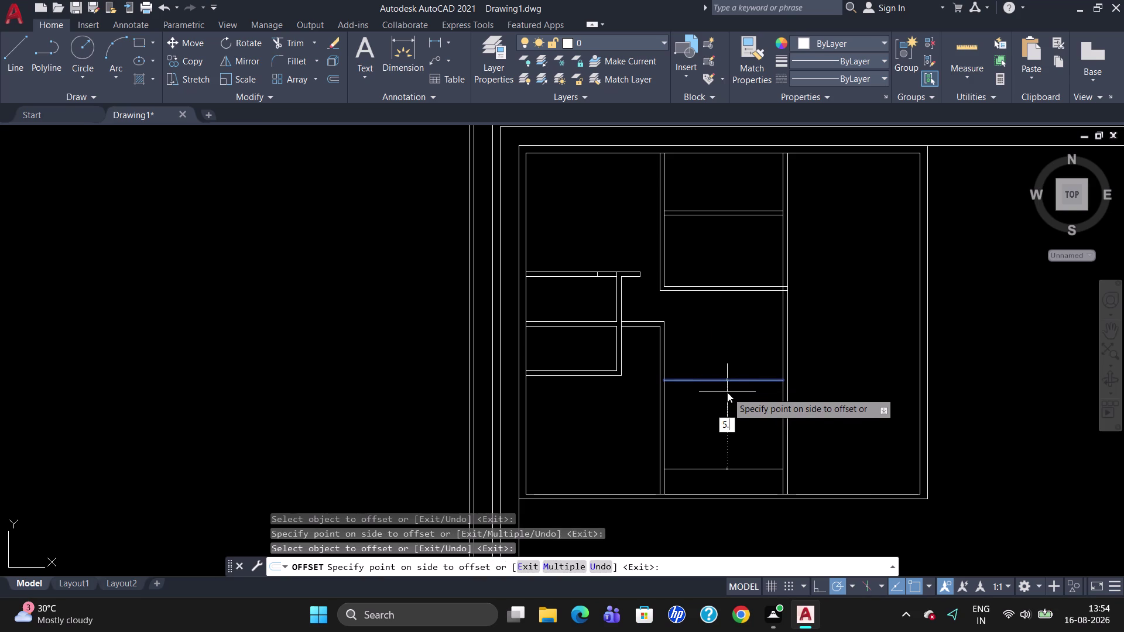
text(")
key(Return)
key(Escape)
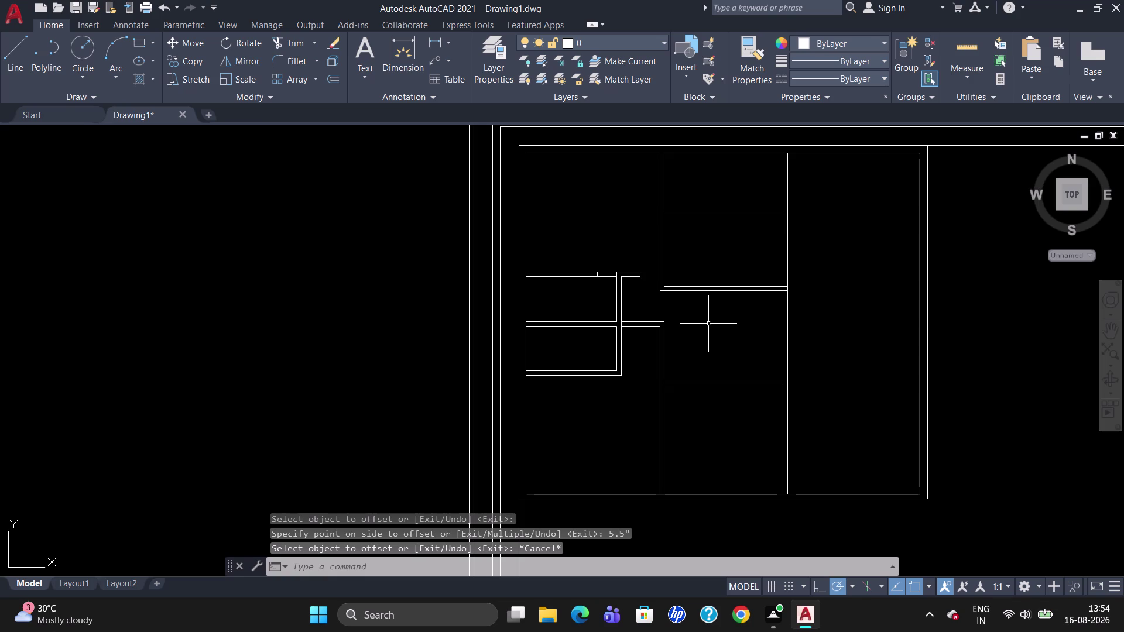
click(727, 285)
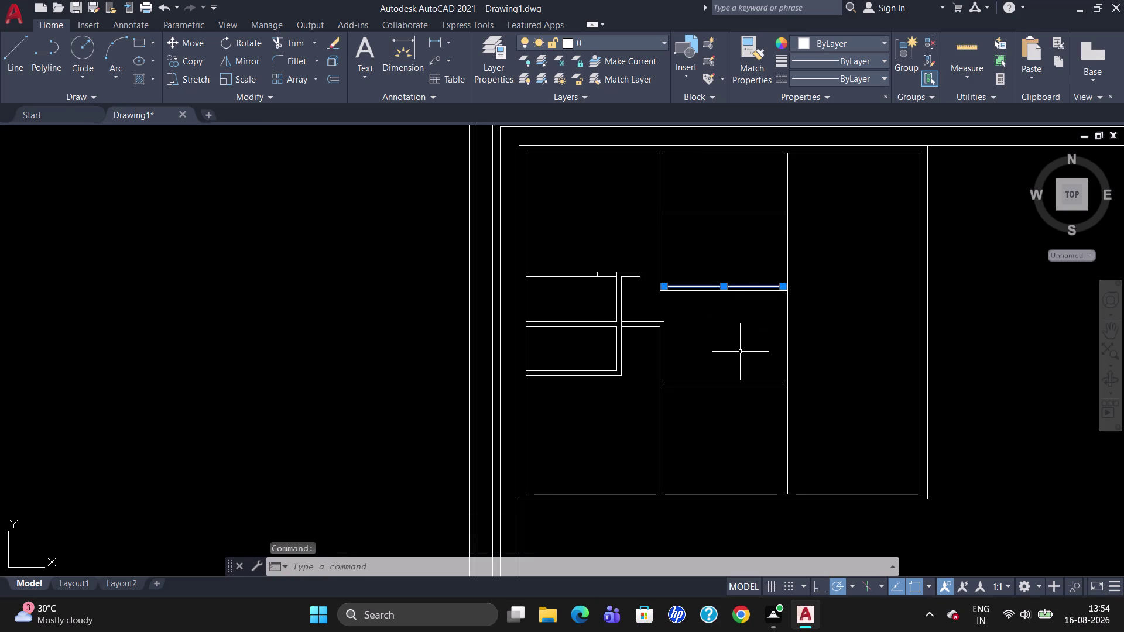
key(Escape)
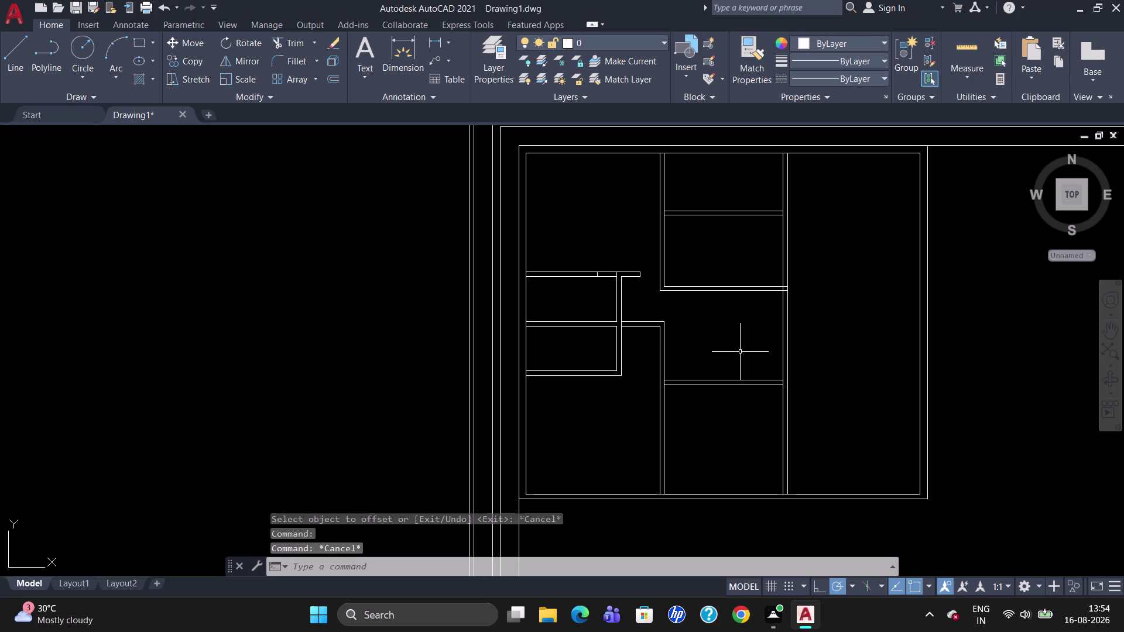
scroll(up, 3)
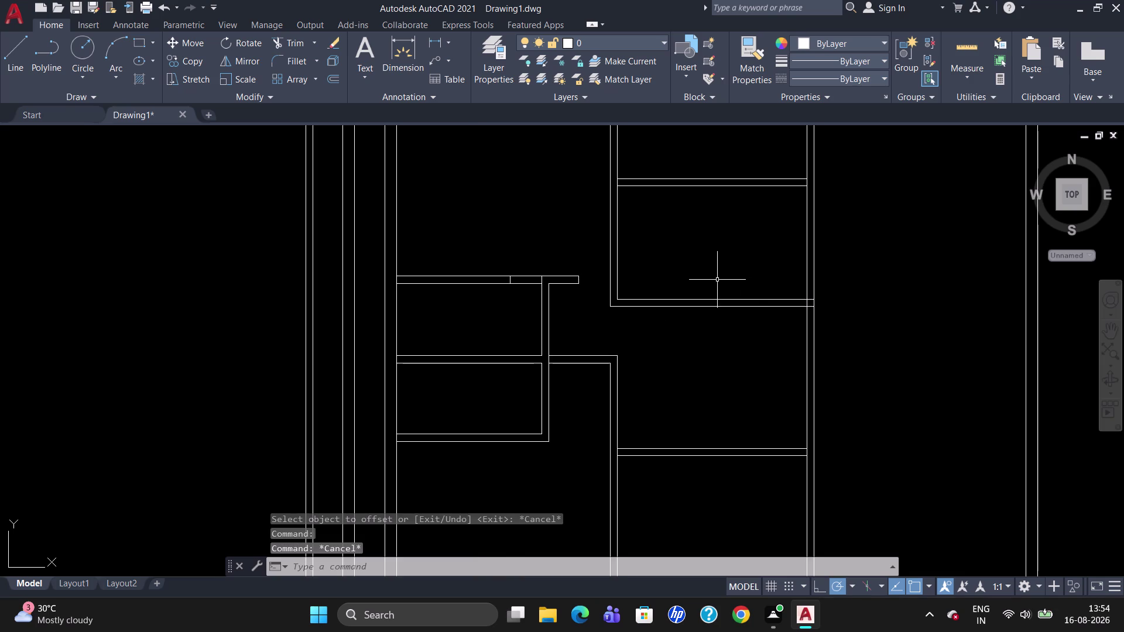
Dimension the upper room's depth between its two wall lines, reading 7'-2".
text(DLI)
key(Return)
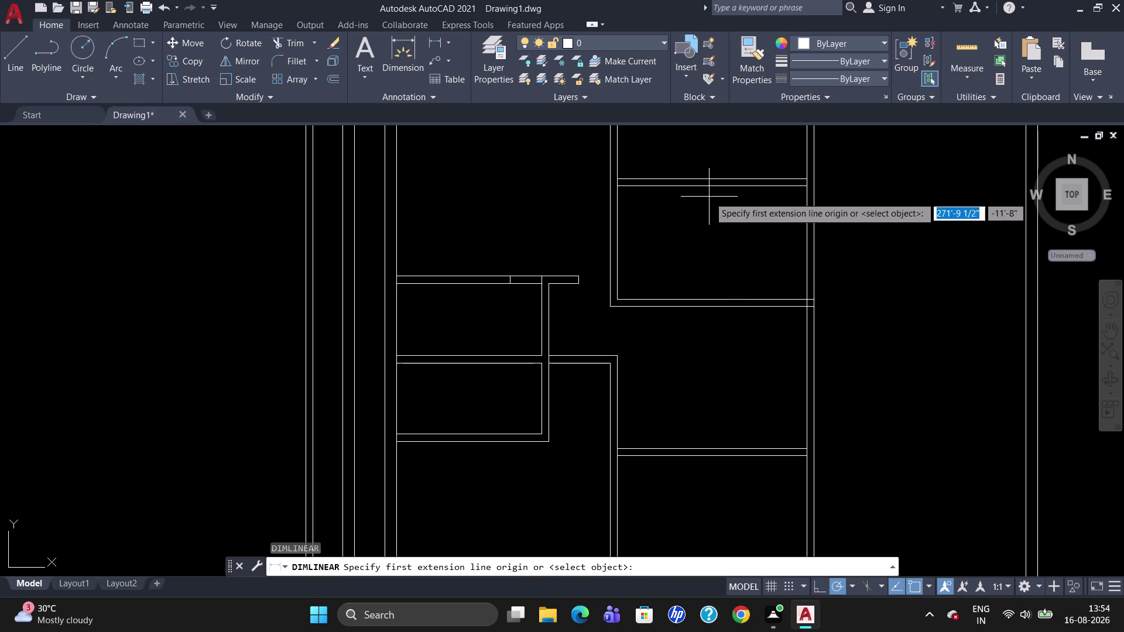
click(711, 187)
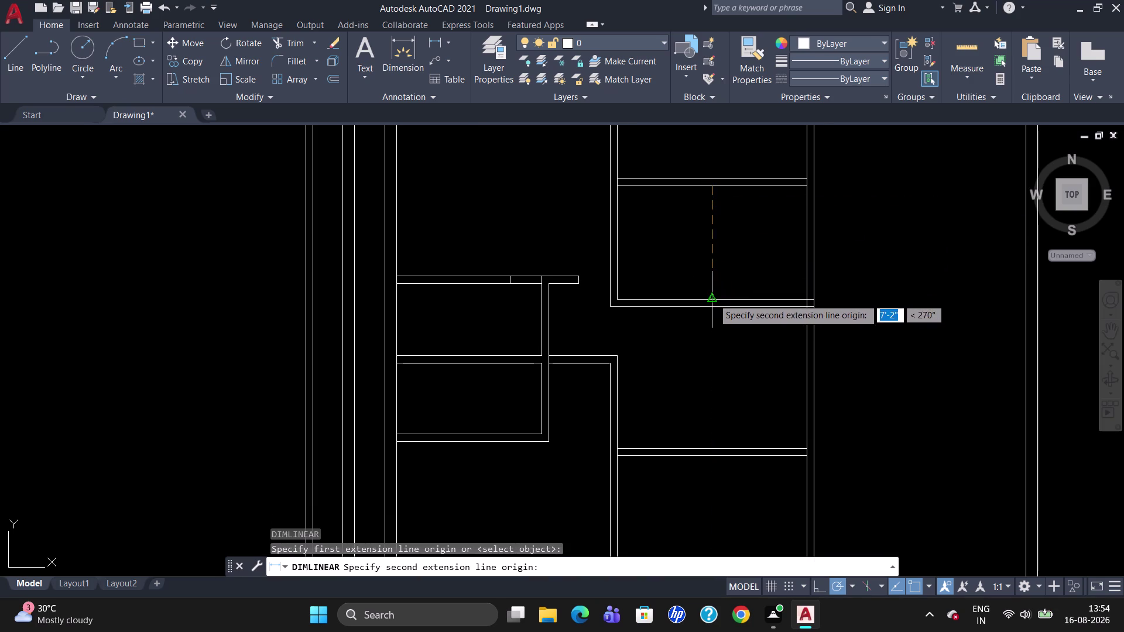
click(713, 299)
click(713, 300)
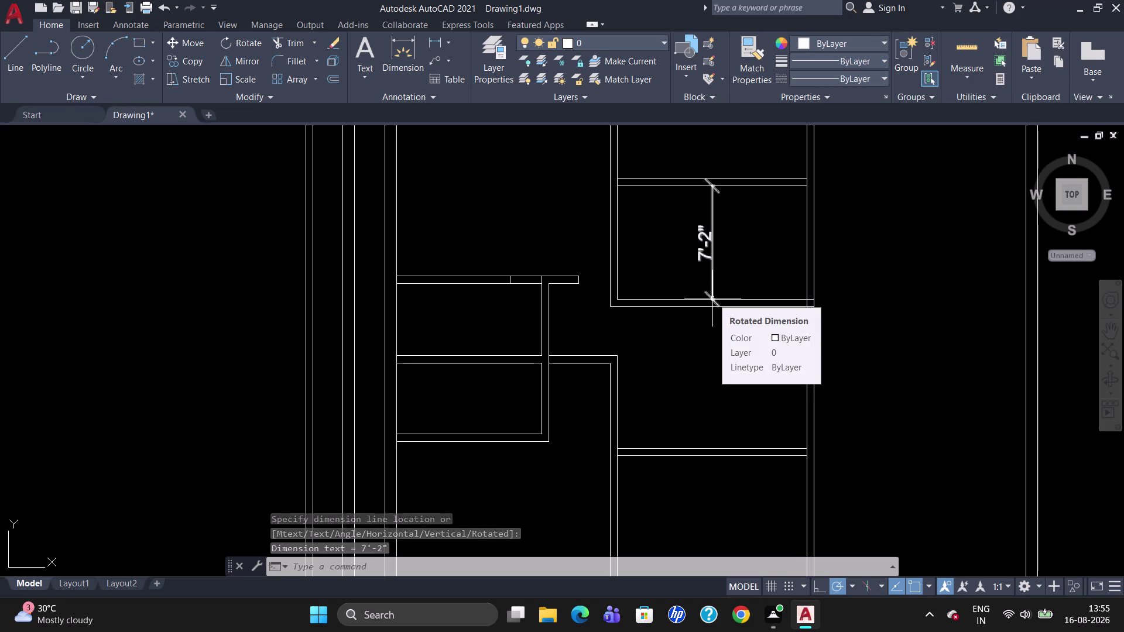
key(Escape)
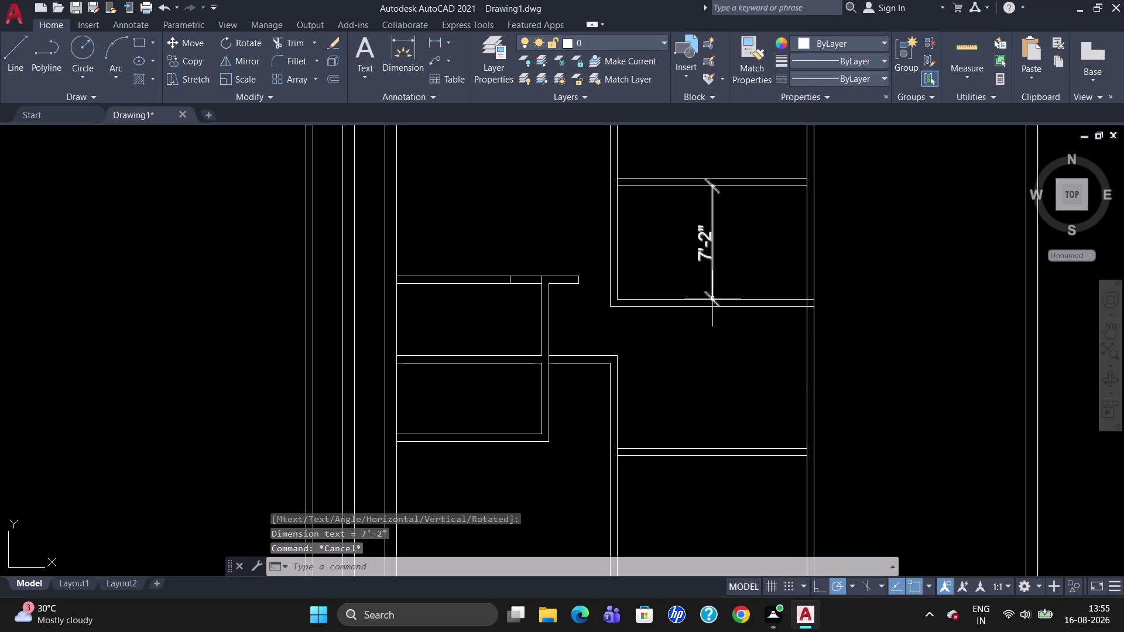
Start a short line along the lower wall near the corner, then cancel it.
key(l)
key(Return)
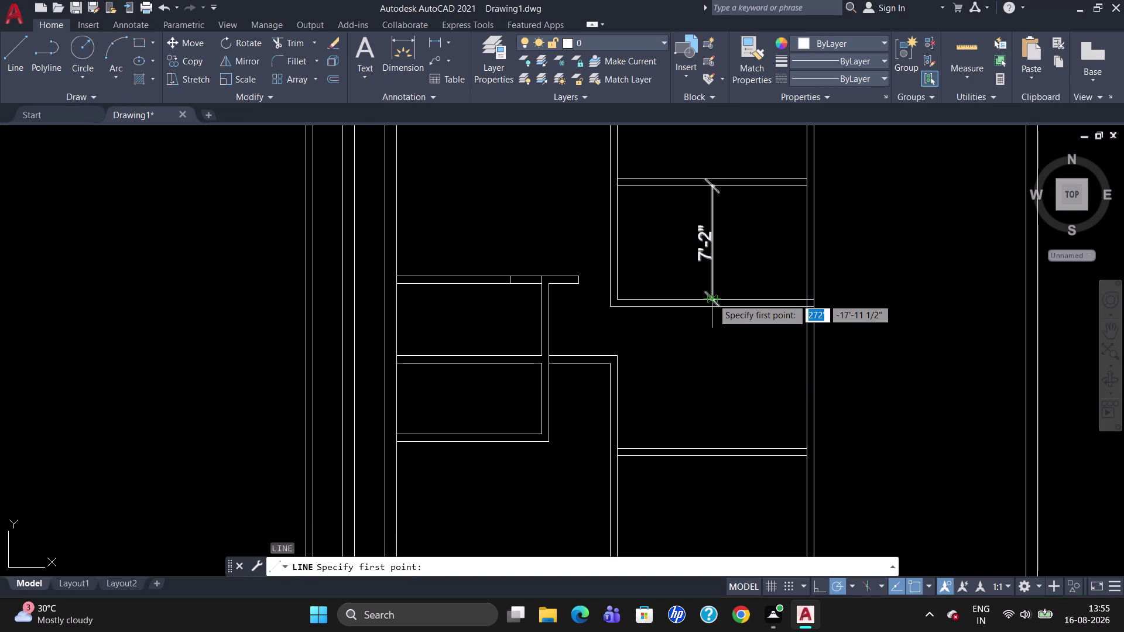
click(619, 299)
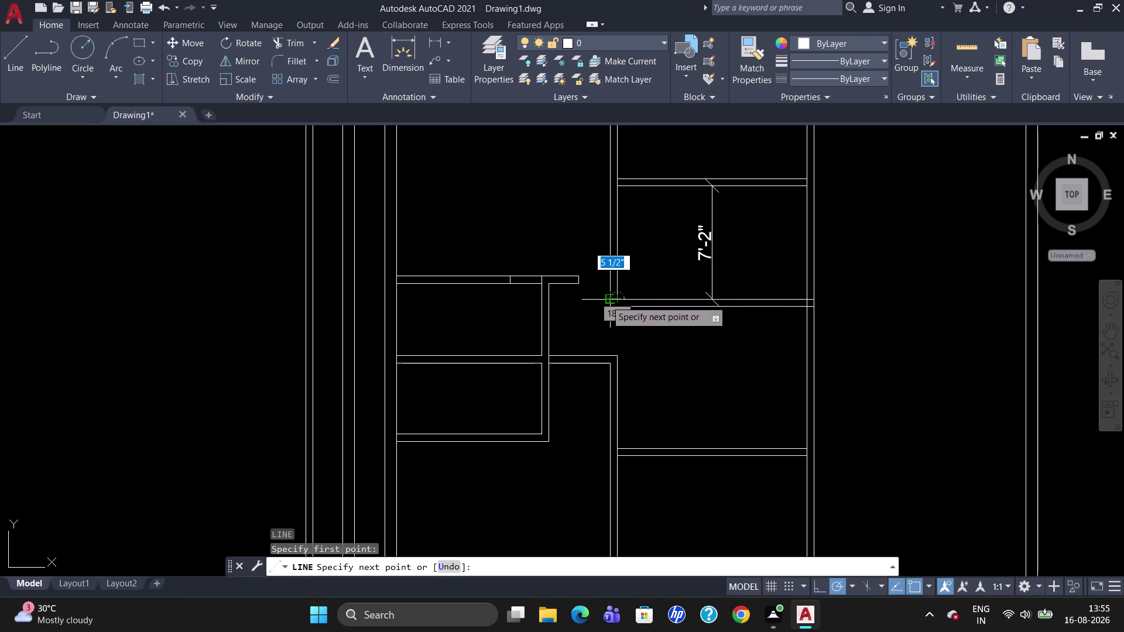
click(608, 298)
key(Escape)
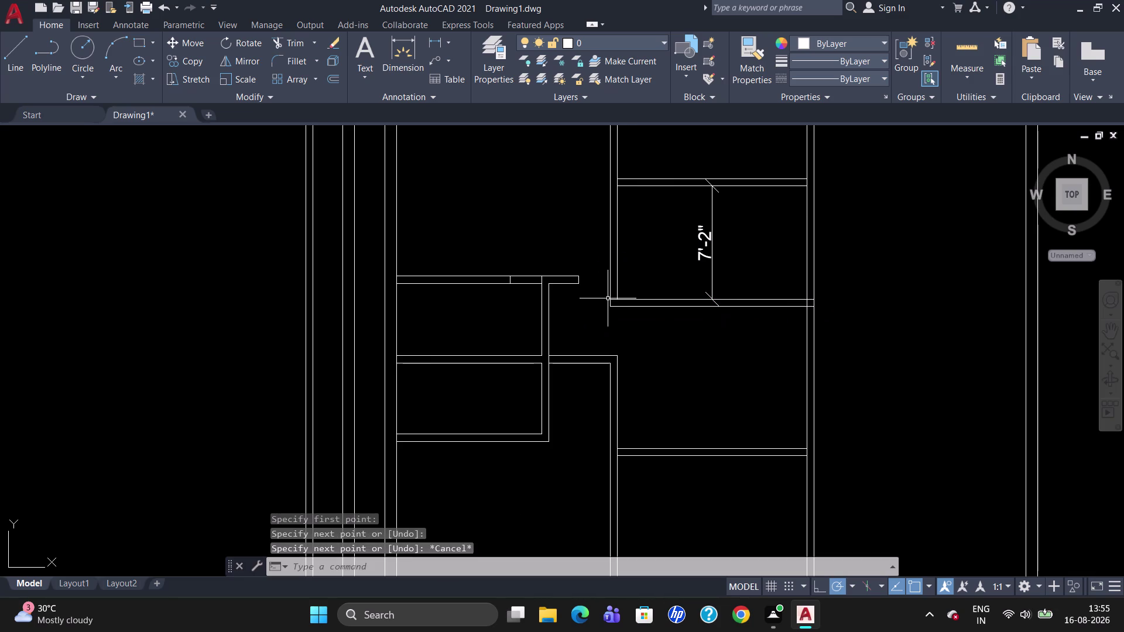
Erase the 7'-2" dimension and the extra lower wall line.
click(706, 241)
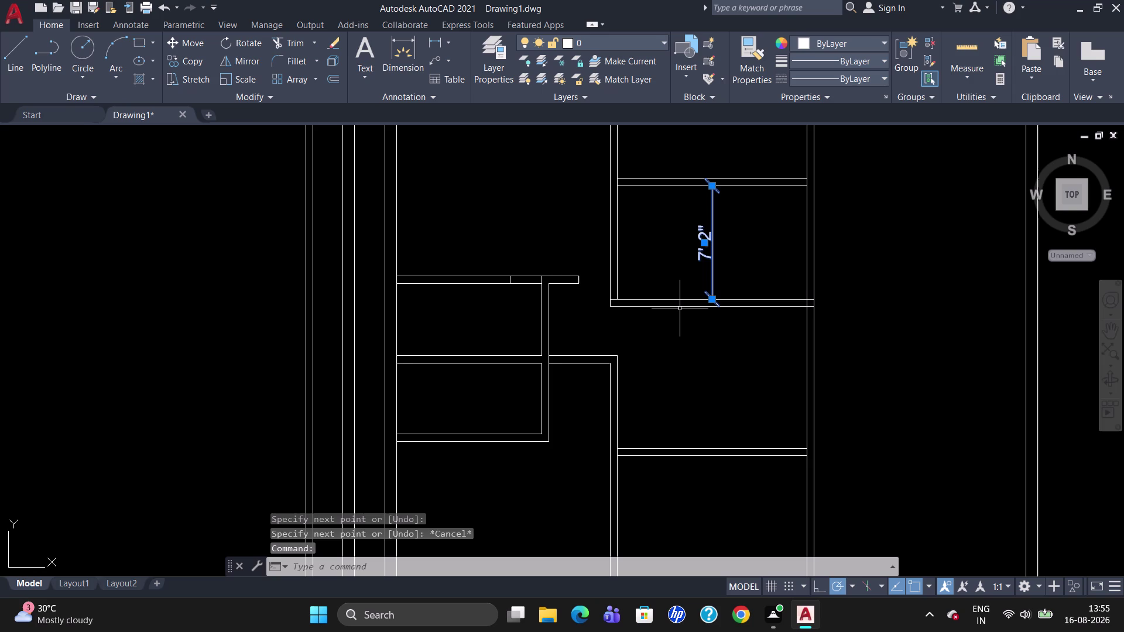
click(680, 308)
key(Delete)
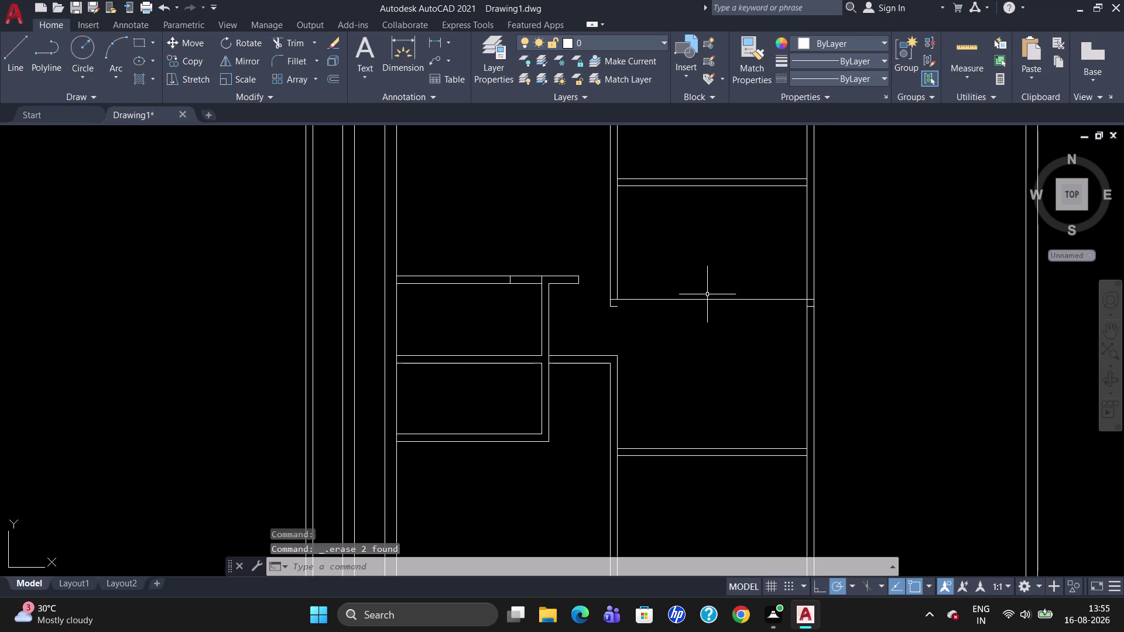
scroll(up, 3)
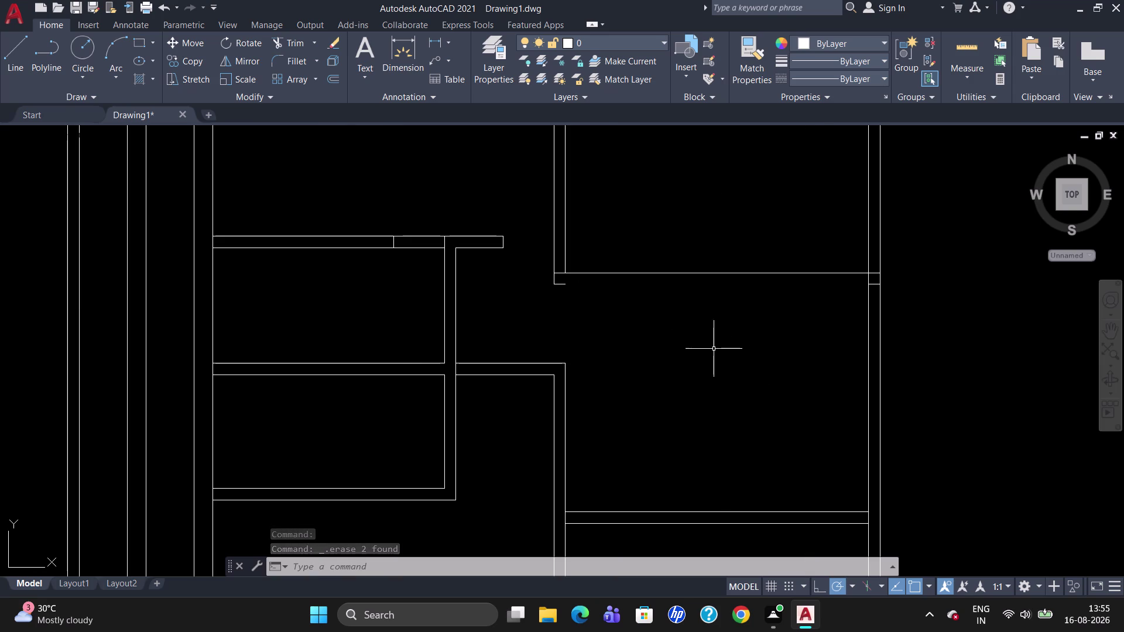
text(TR)
key(Return)
key(Return)
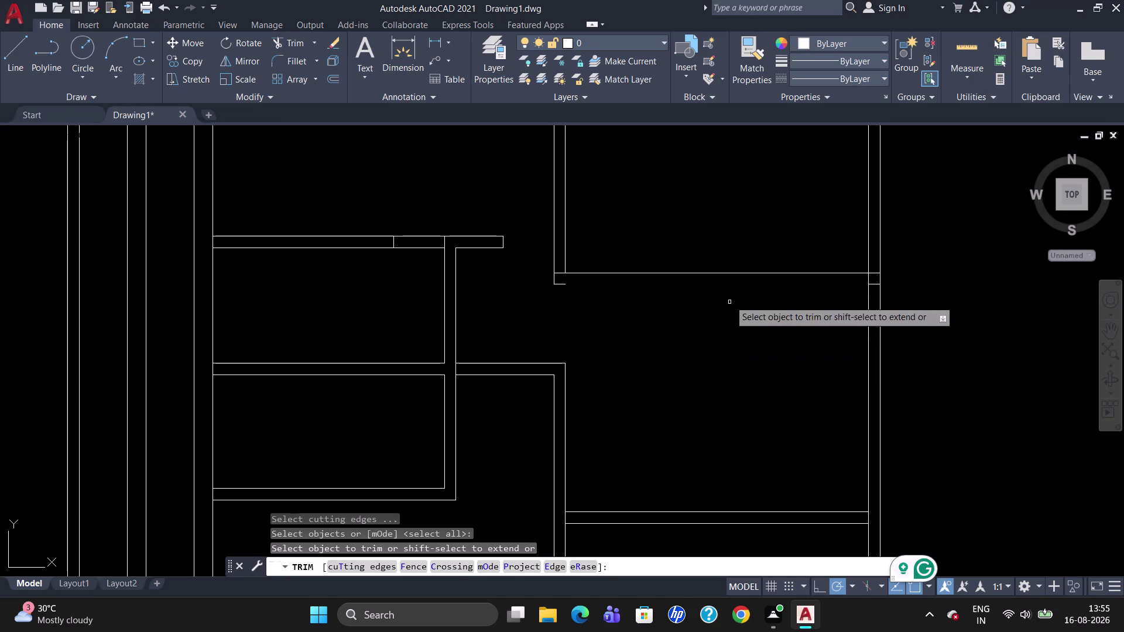
double_click(726, 273)
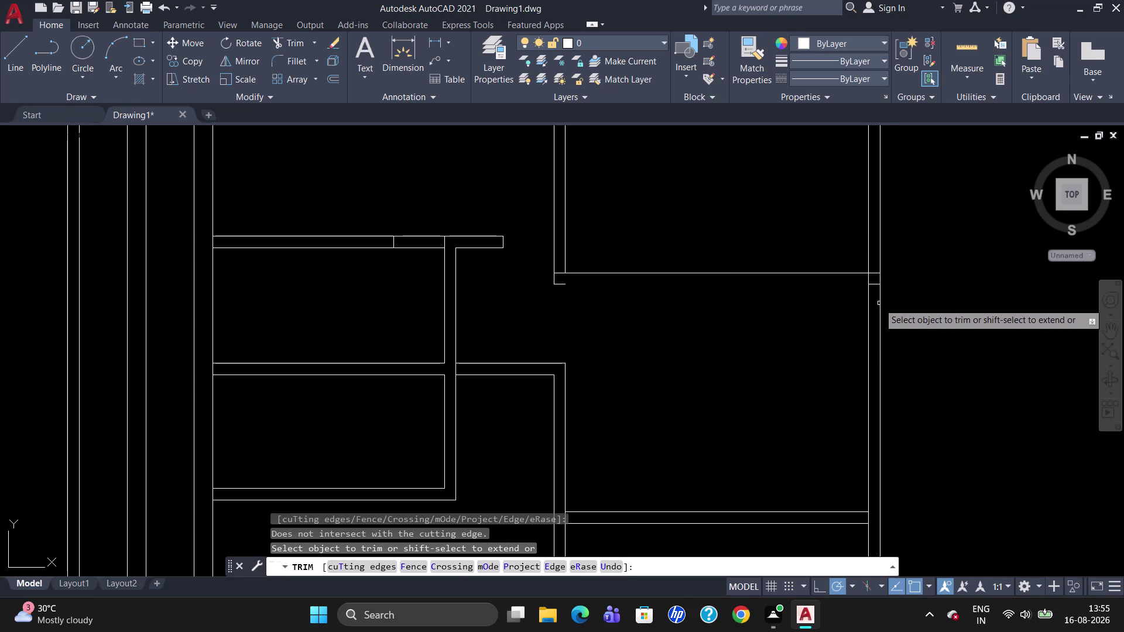
click(876, 284)
click(561, 284)
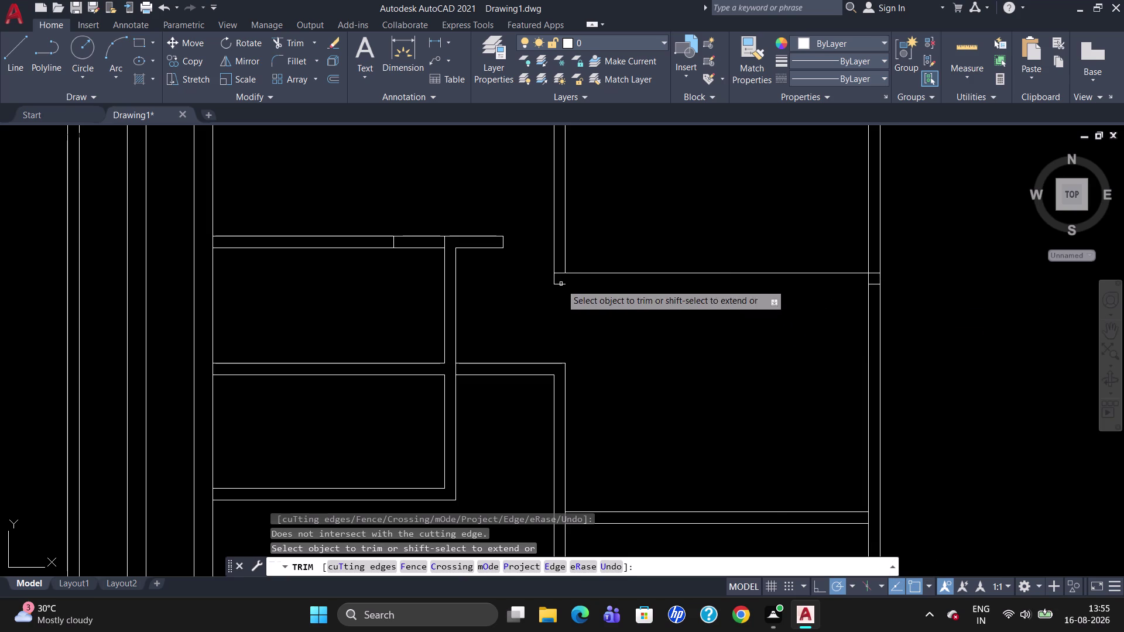
scroll(up, 3)
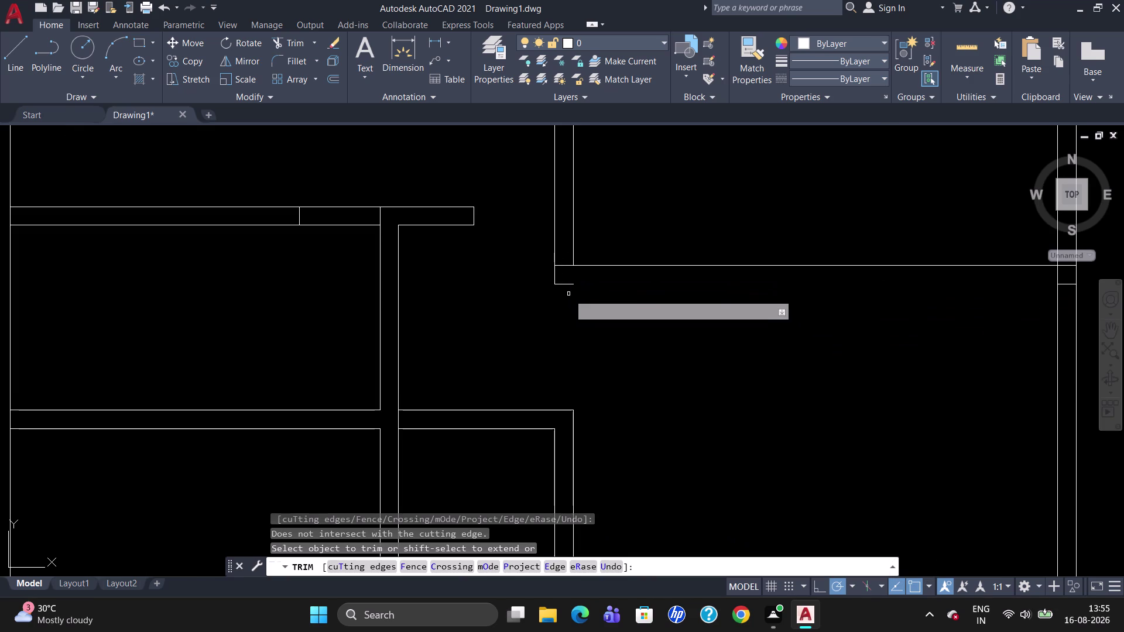
key(Escape)
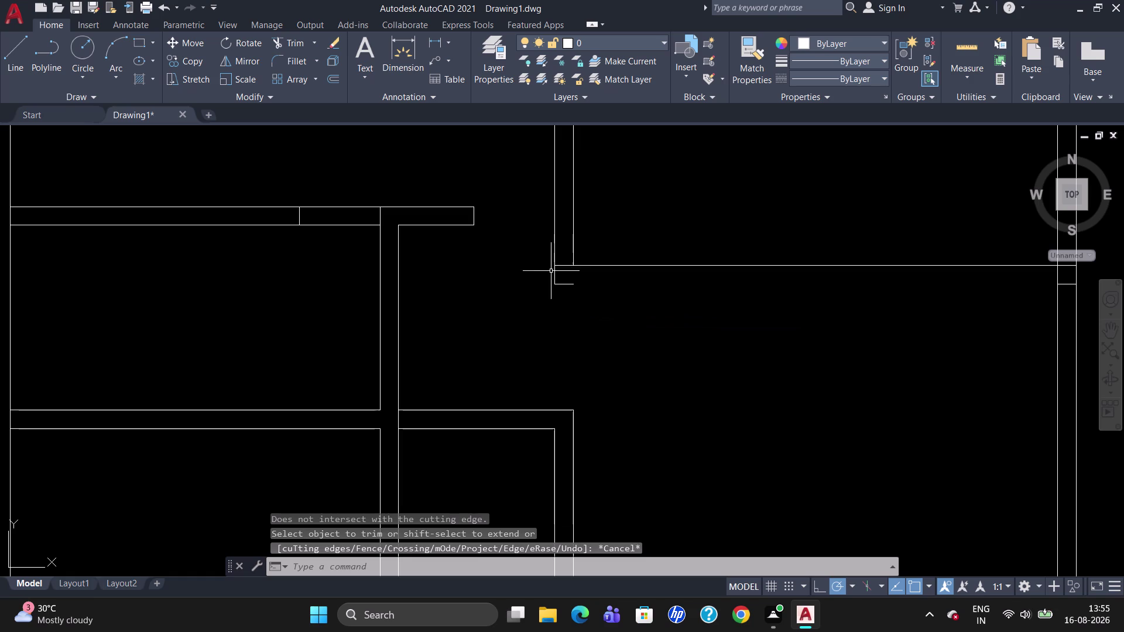
click(555, 279)
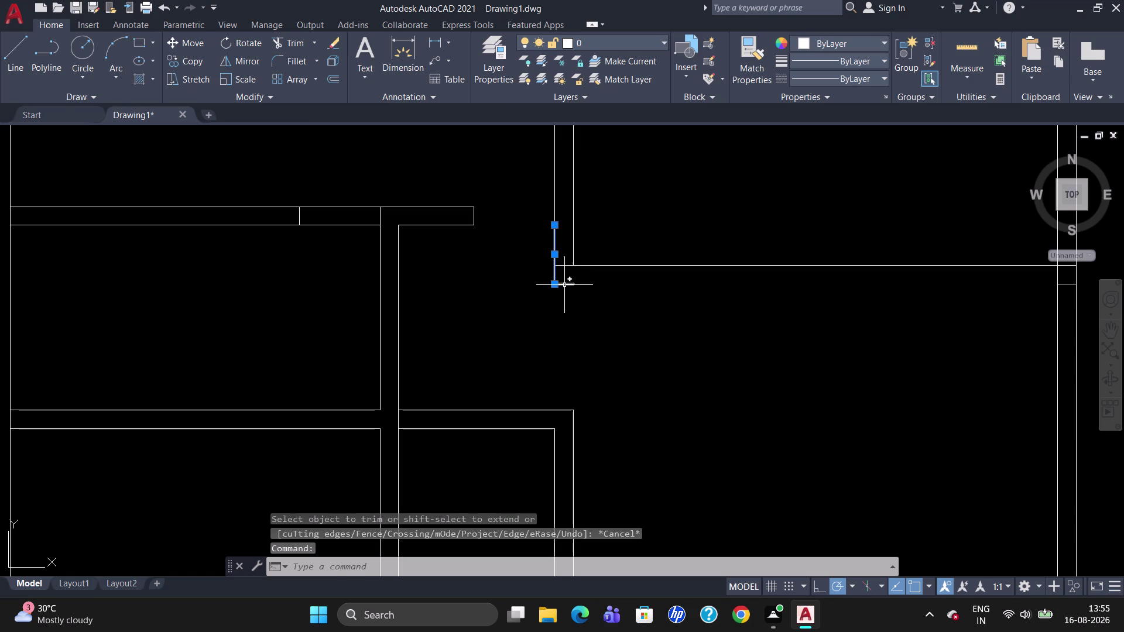
key(Escape)
click(564, 285)
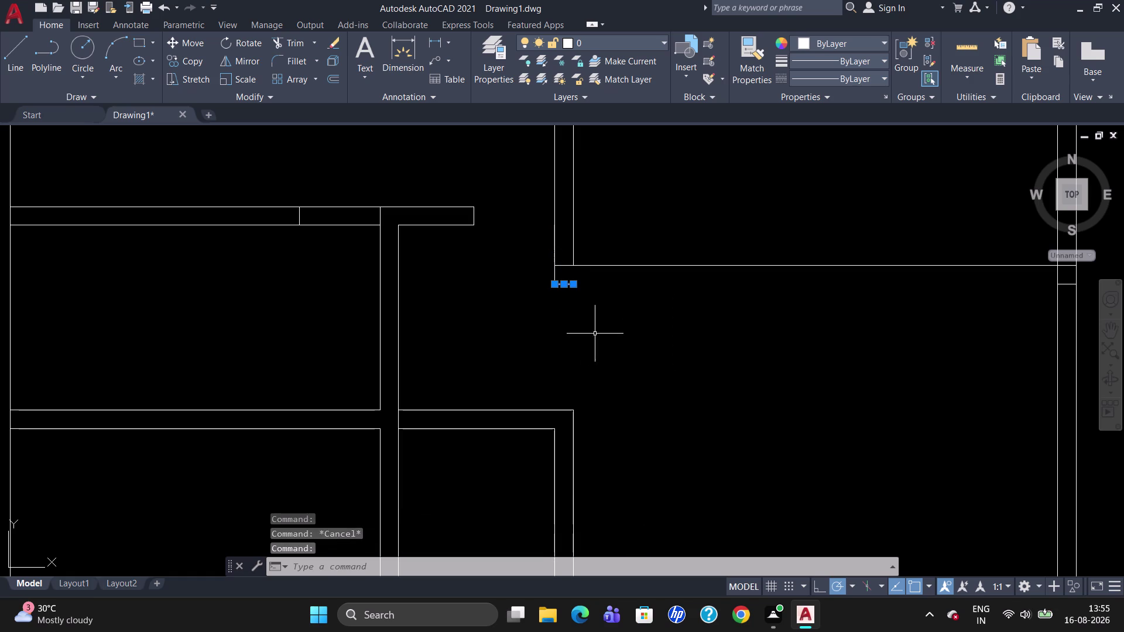
scroll(up, 3)
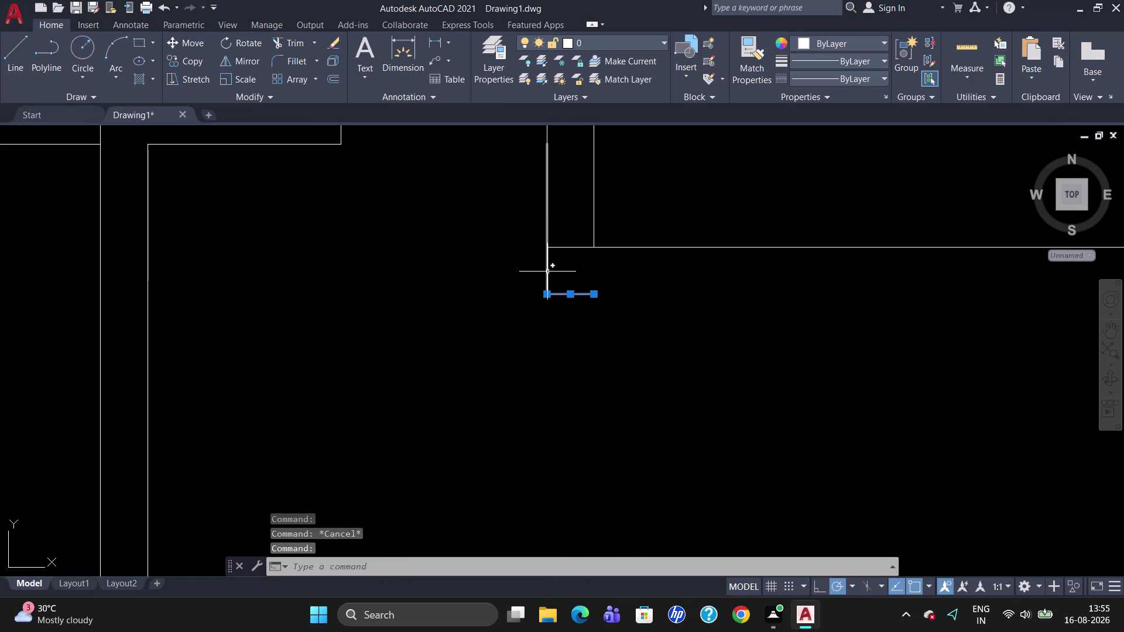
click(547, 272)
click(547, 272)
key(Escape)
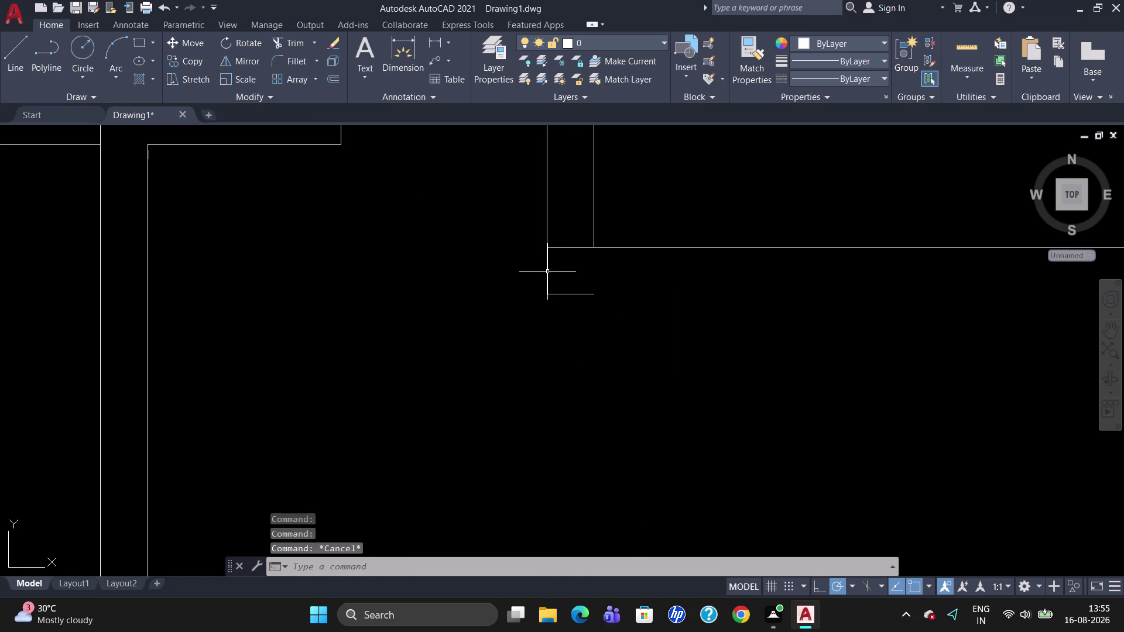
text(BR)
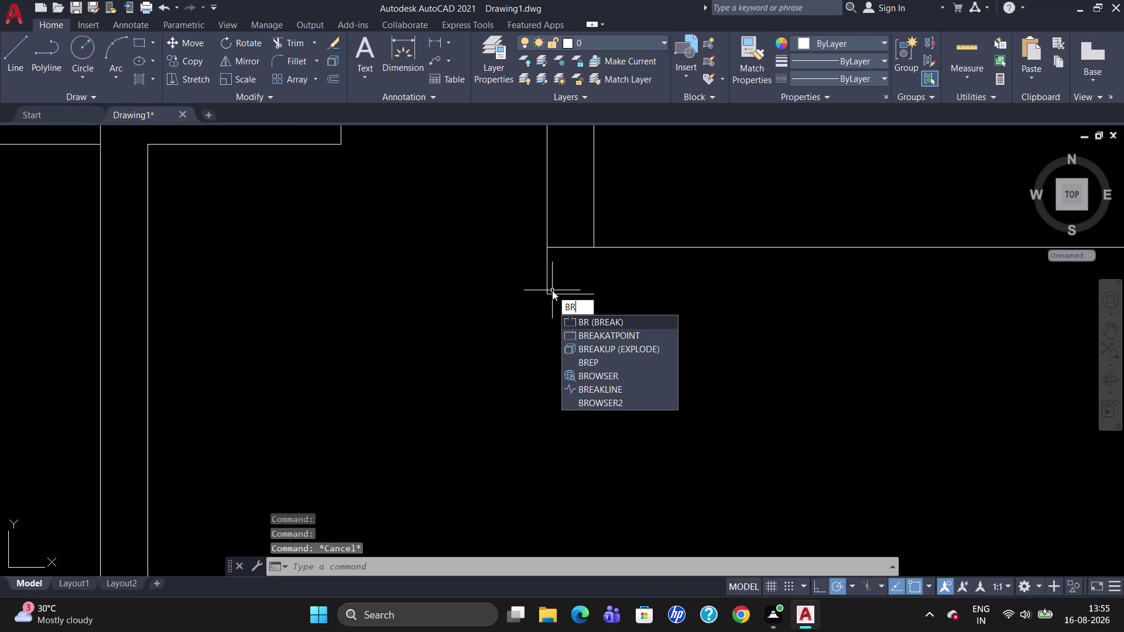
Break the vertical wall line at the room corner.
click(602, 334)
click(544, 260)
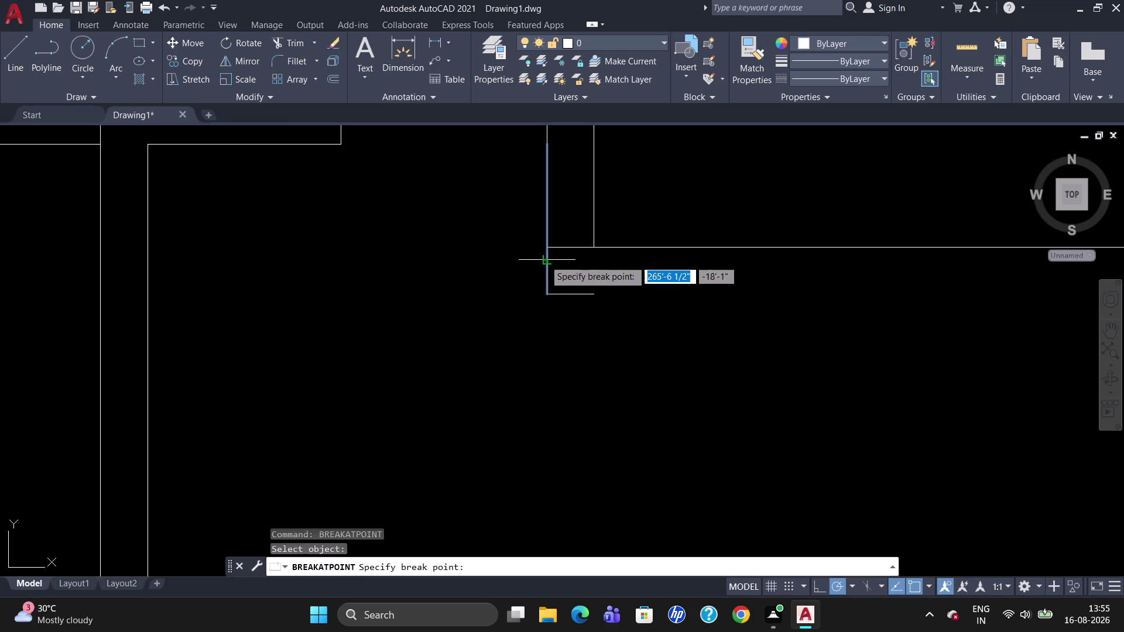
click(546, 241)
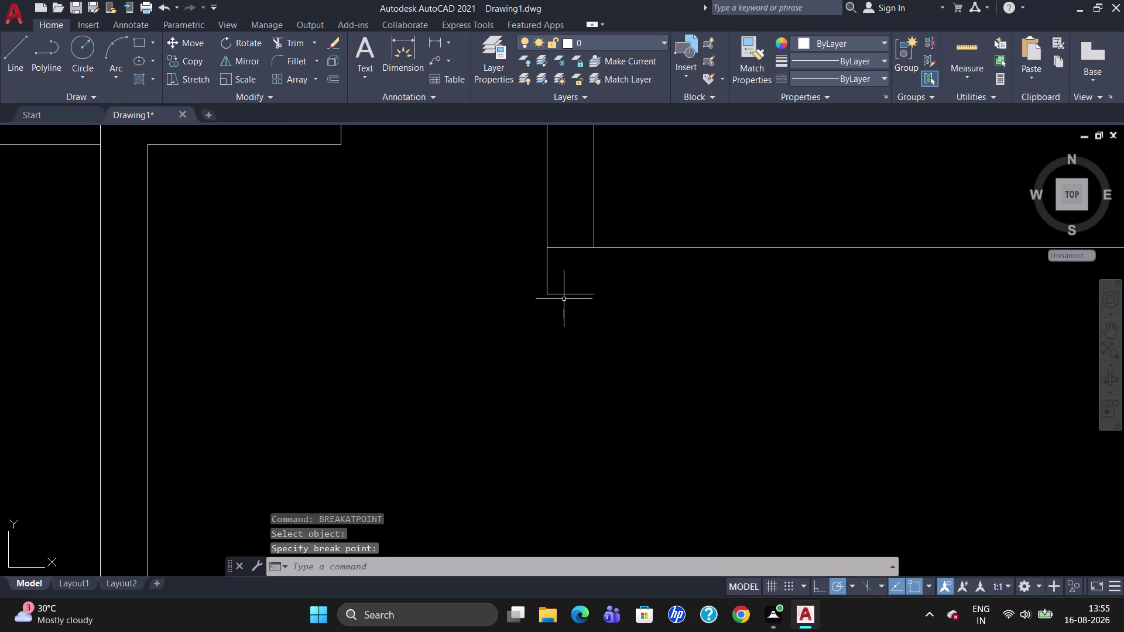
key(Escape)
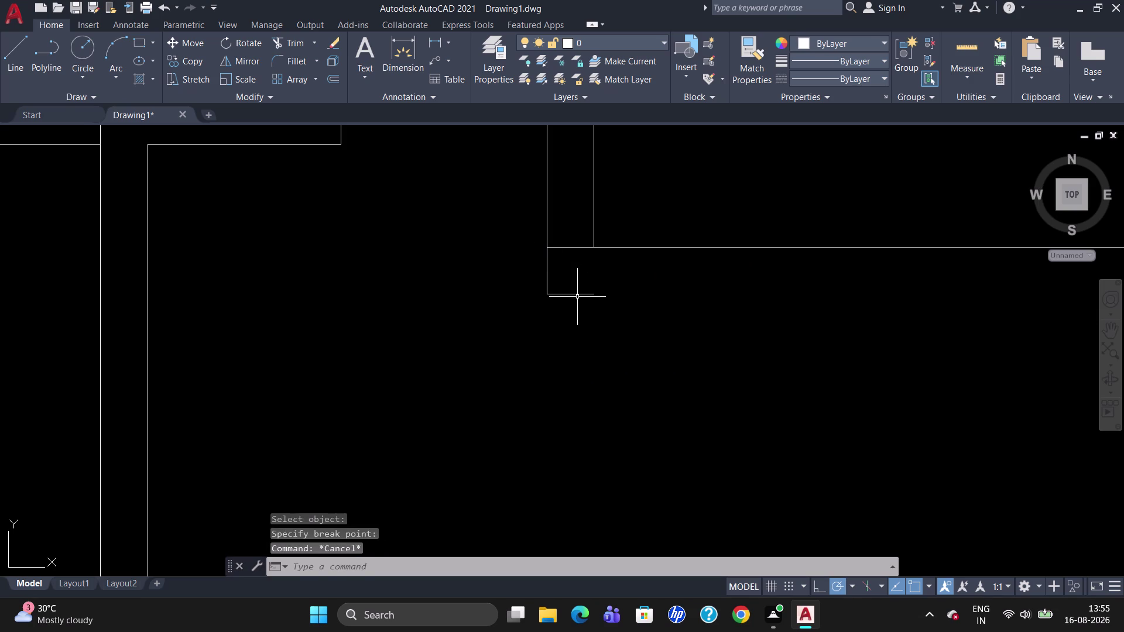
Erase the two stray line pieces near the wall junction.
click(576, 295)
click(548, 274)
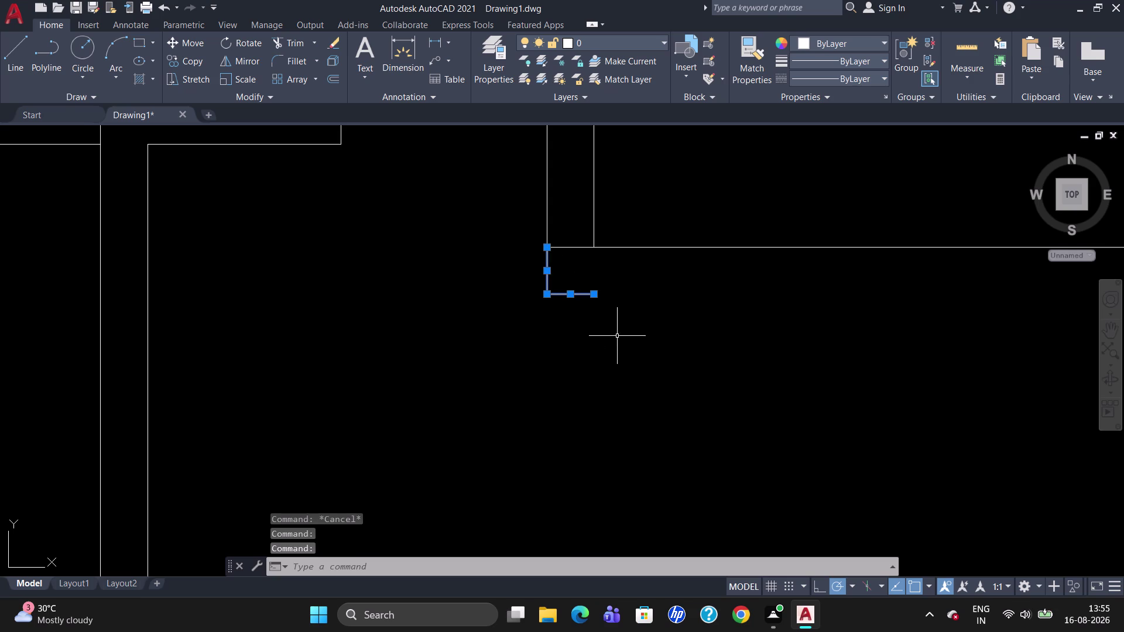
key(Delete)
scroll(down, 3)
scroll(up, 3)
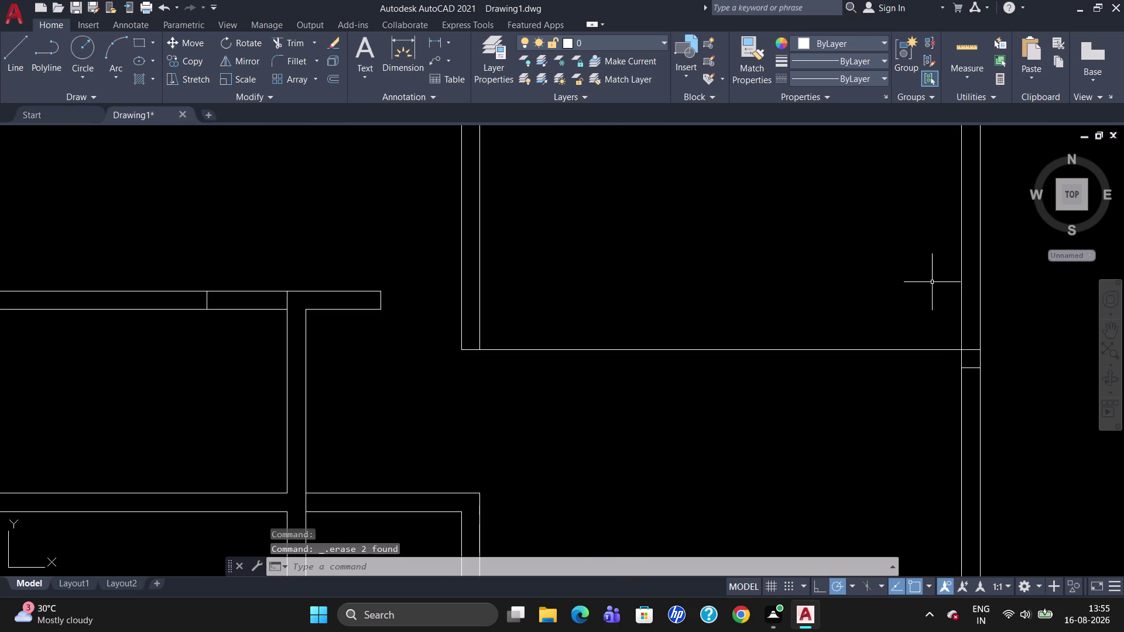
scroll(down, 3)
scroll(up, 3)
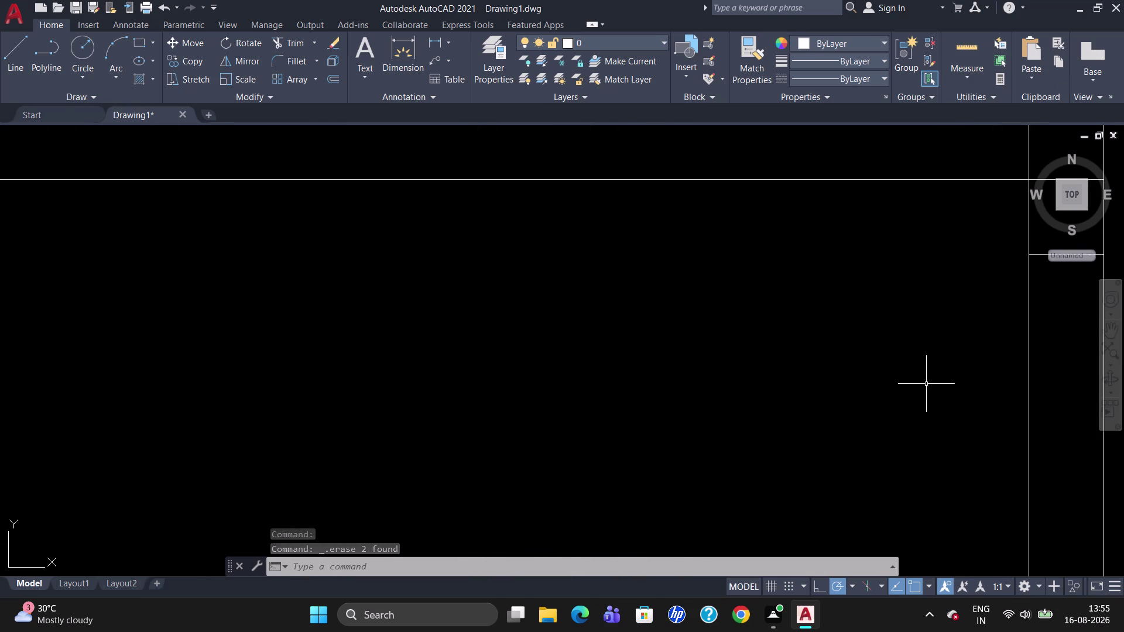
scroll(down, 3)
scroll(up, 3)
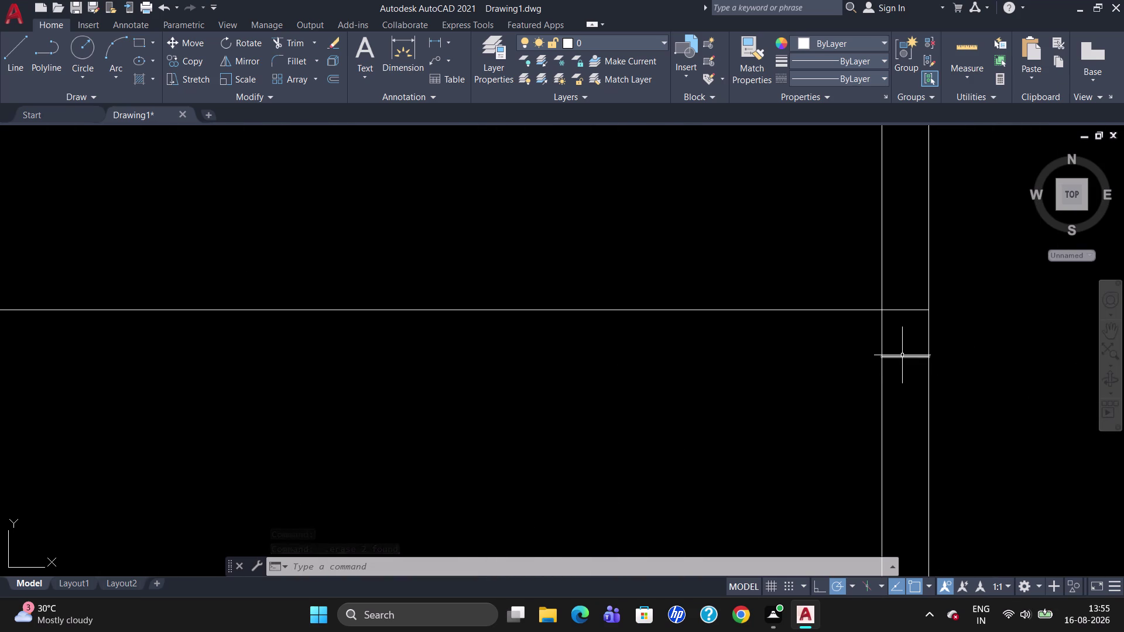
Erase another leftover line piece at a junction further right.
click(903, 358)
key(Delete)
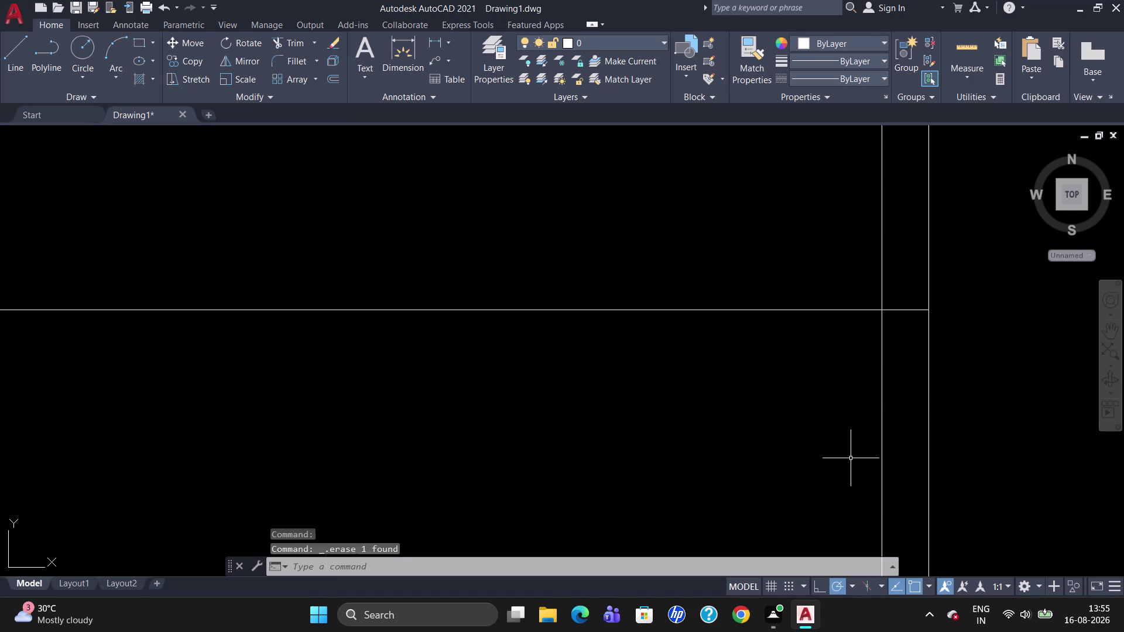
scroll(down, 3)
scroll(down, 3)
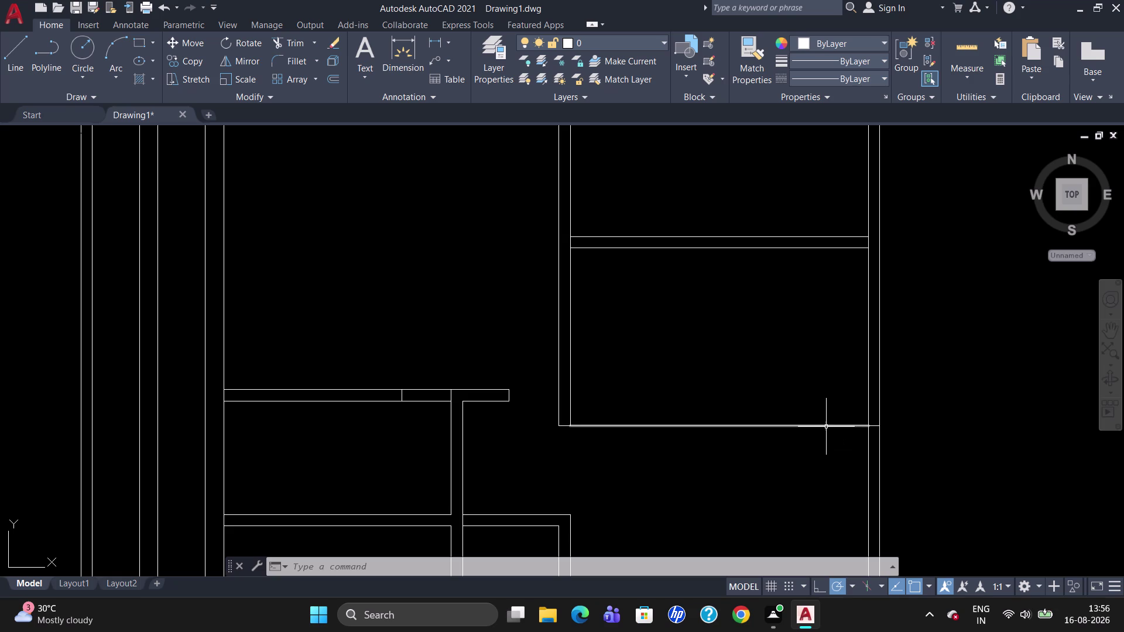
Erase the redundant horizontal line at the right room's lower edge and review the plan.
click(811, 427)
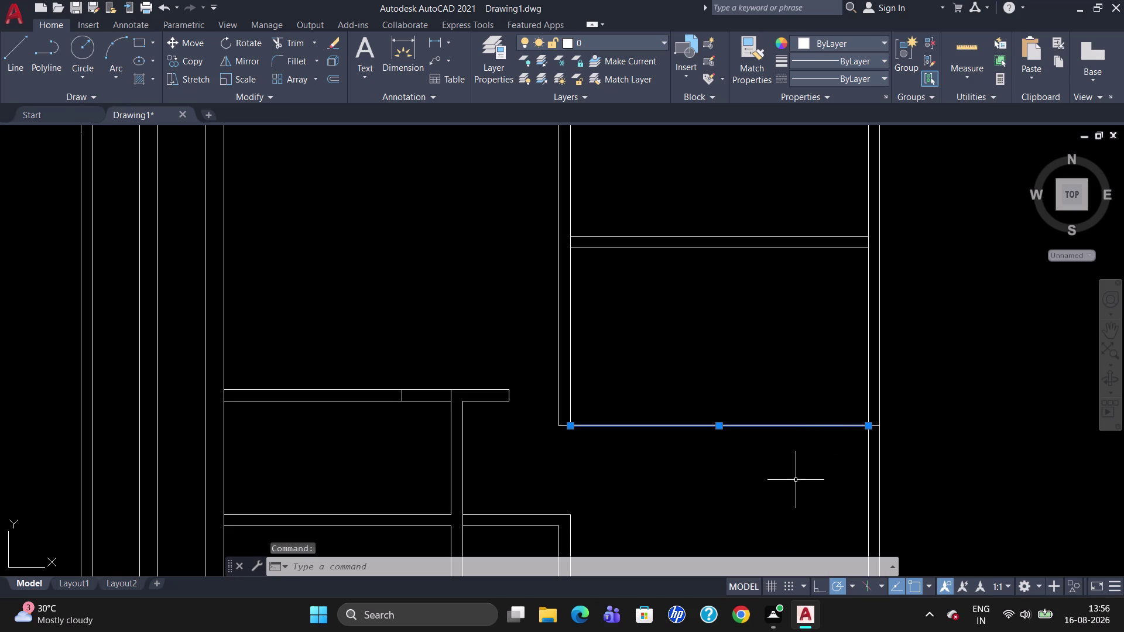
key(Delete)
scroll(down, 3)
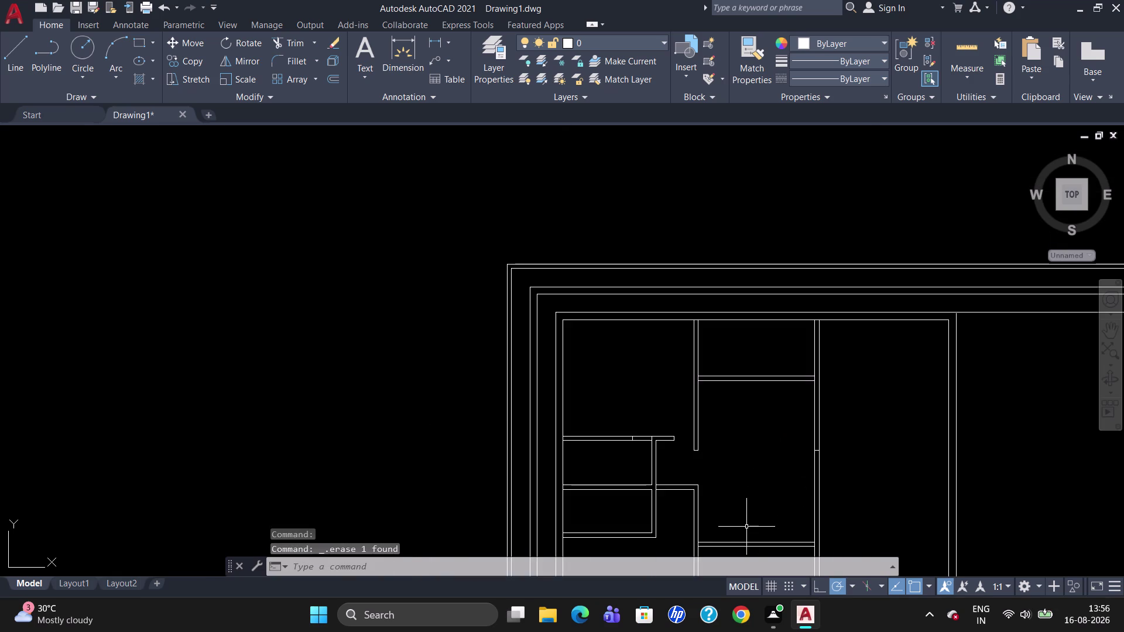
scroll(up, 3)
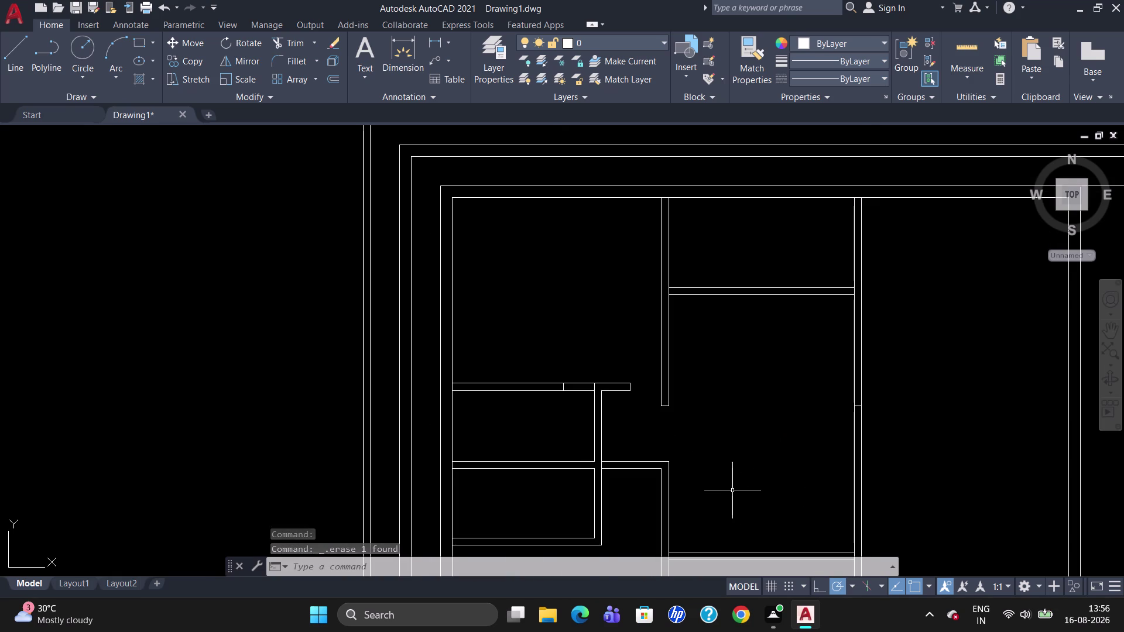
scroll(down, 3)
scroll(up, 3)
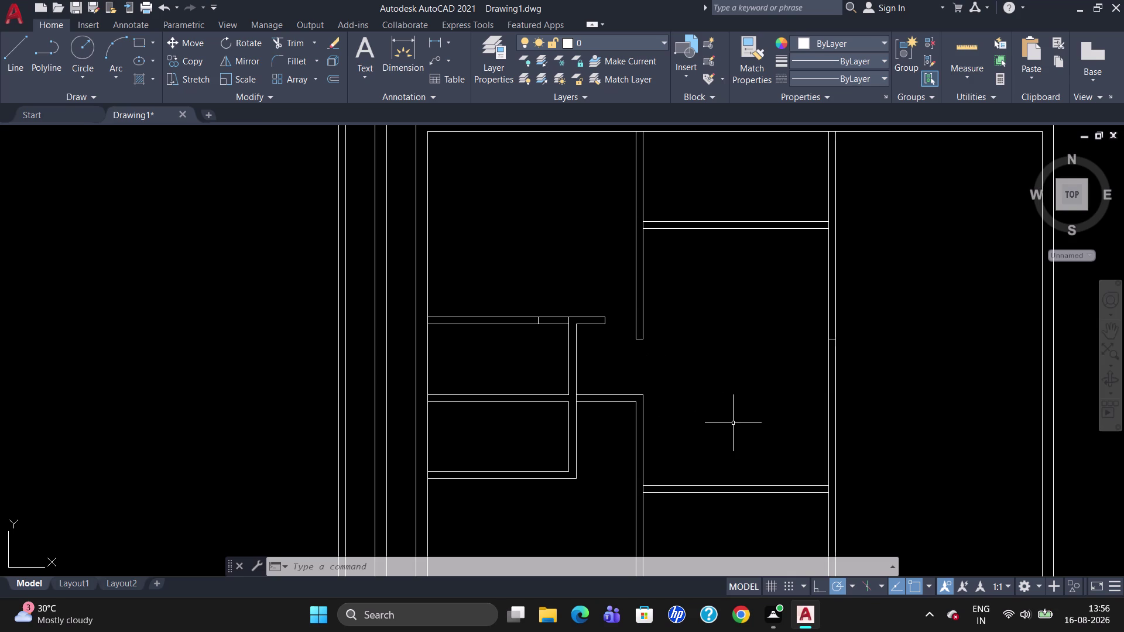
text(DLI)
key(Return)
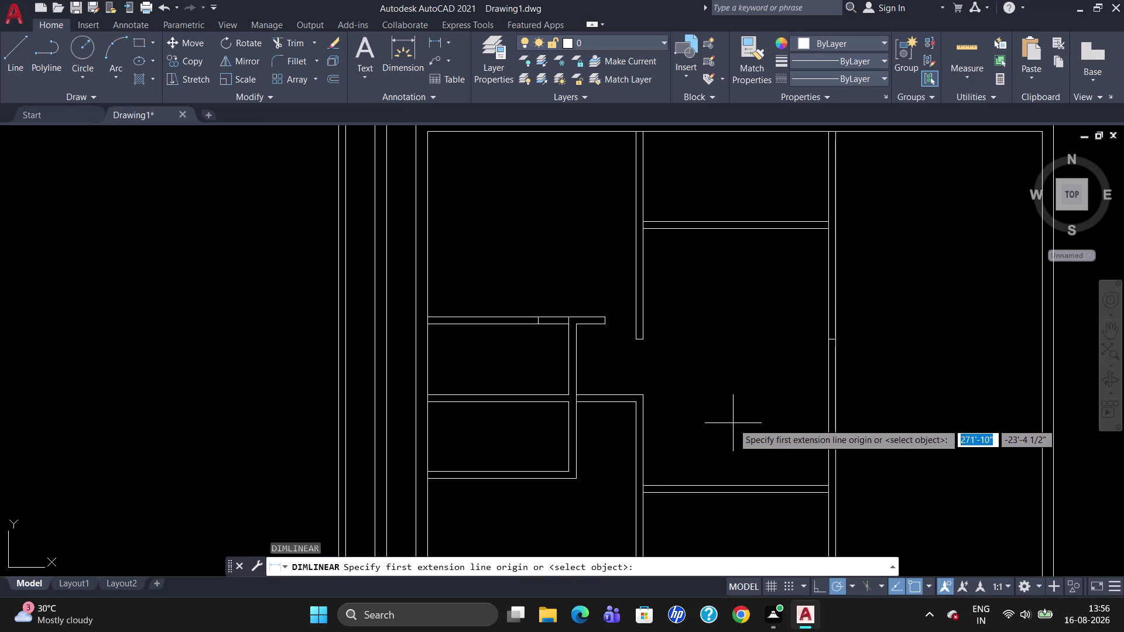
click(646, 339)
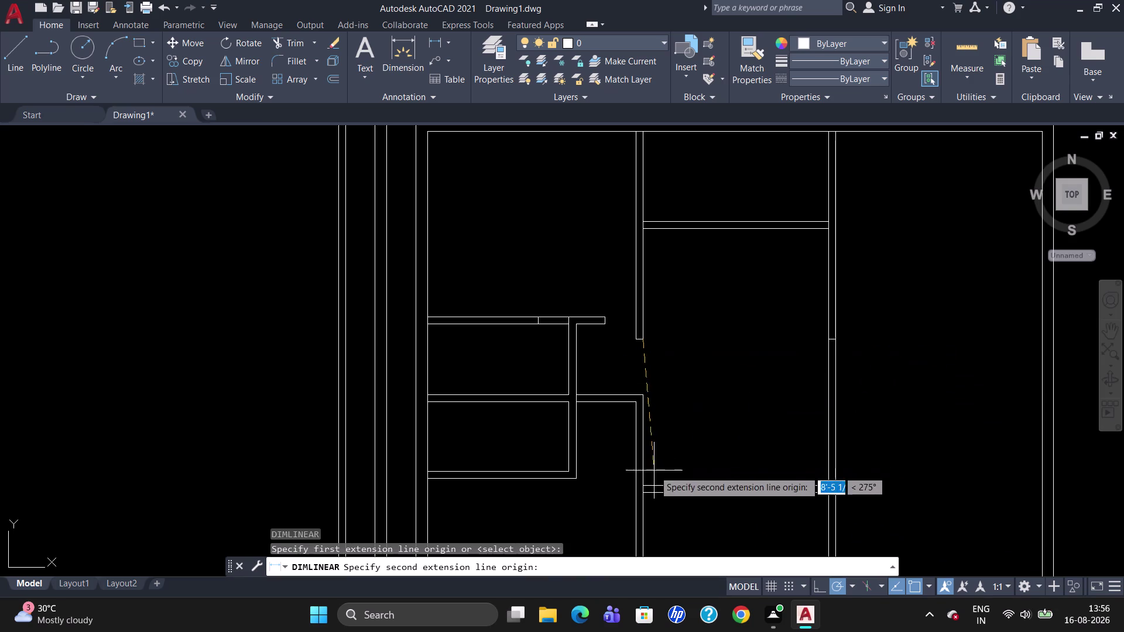
click(651, 483)
click(663, 477)
click(659, 441)
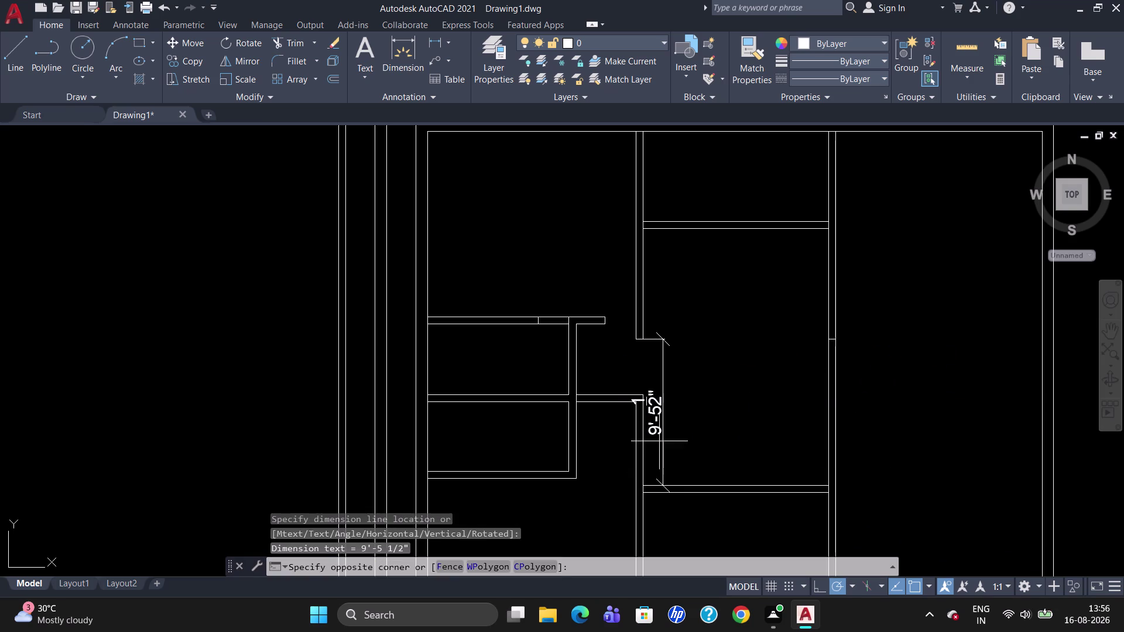
click(652, 423)
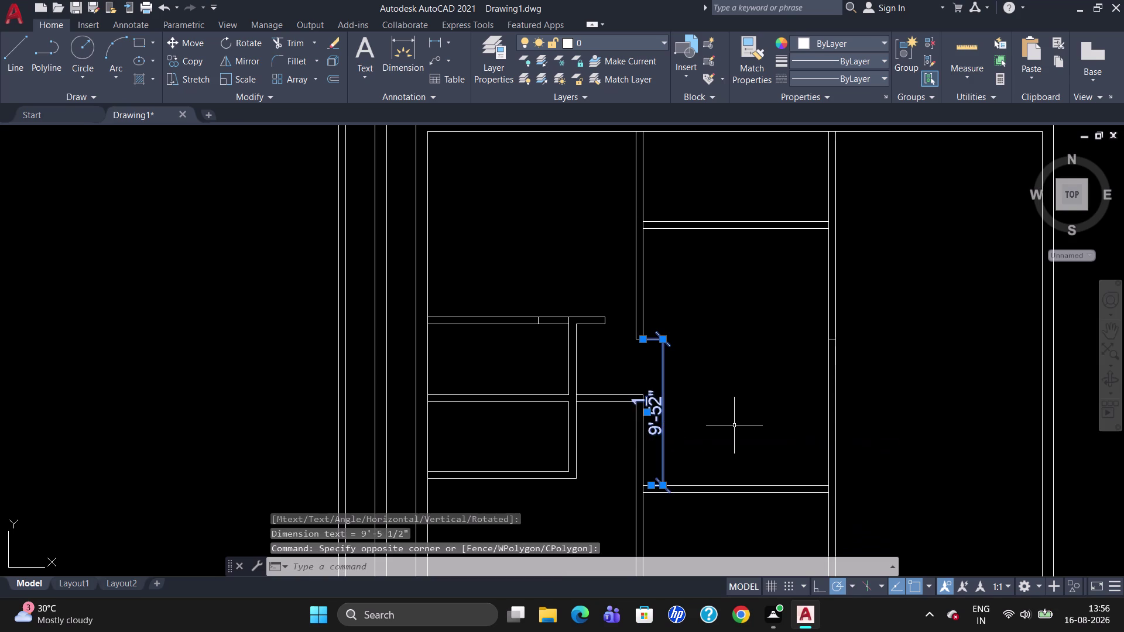
key(Delete)
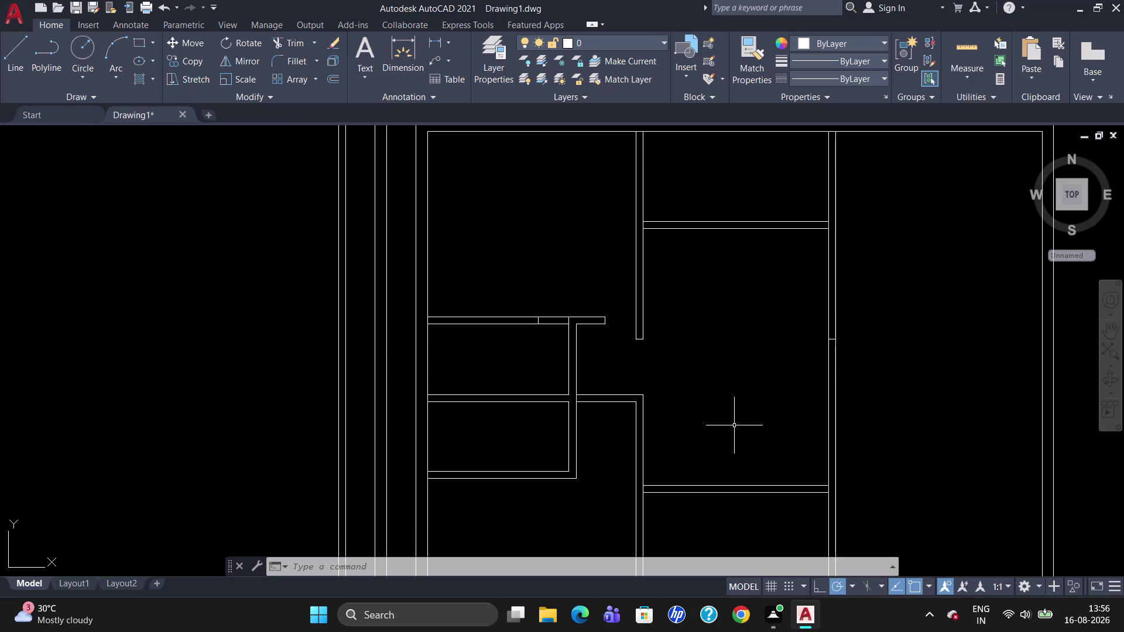
Attempt Break at Point on the lower room's bottom wall line.
scroll(down, 3)
scroll(up, 3)
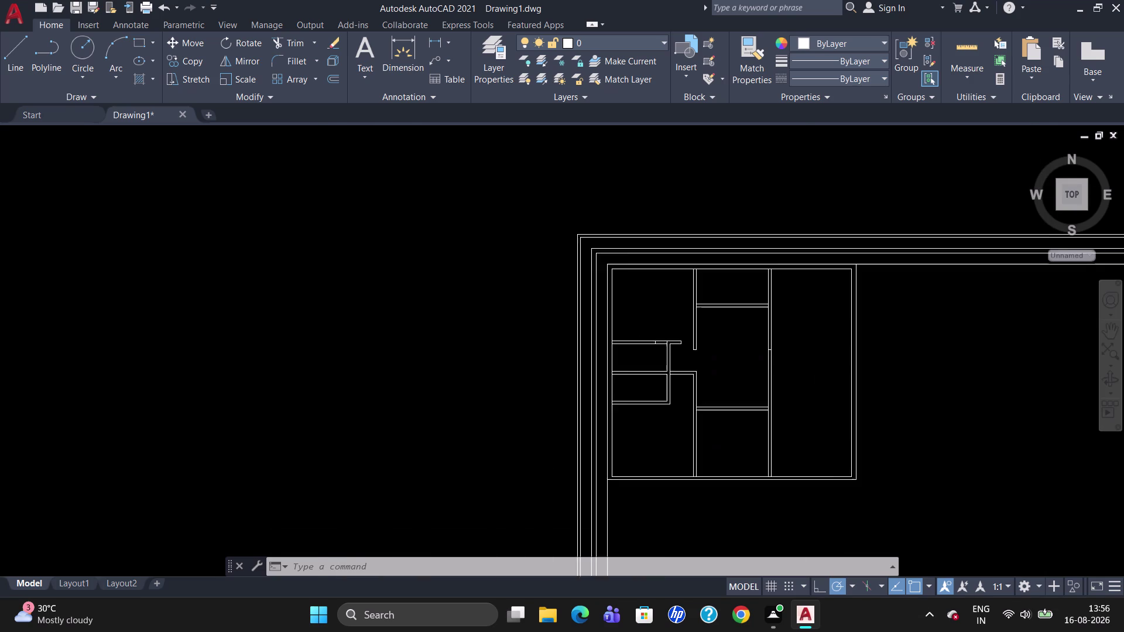
scroll(up, 3)
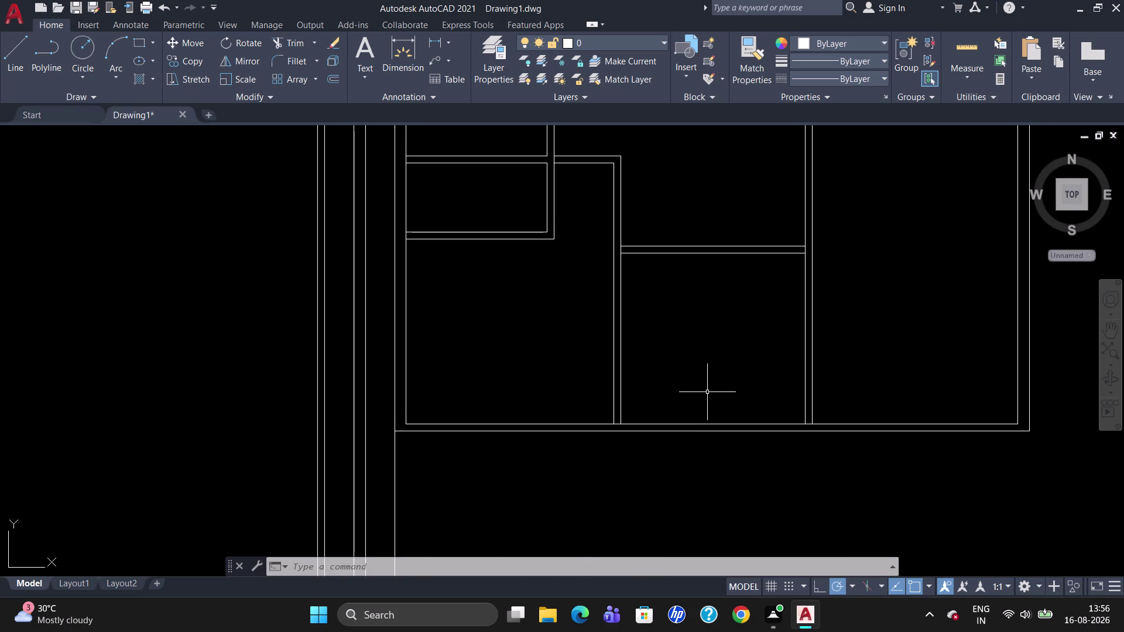
text(BR)
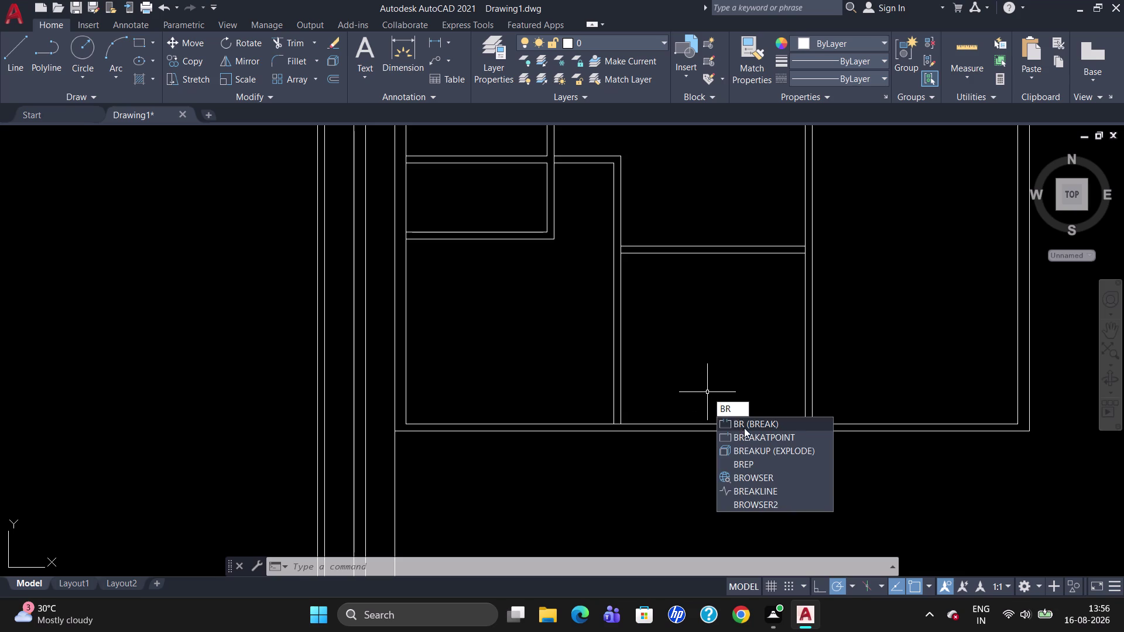
click(752, 437)
click(726, 421)
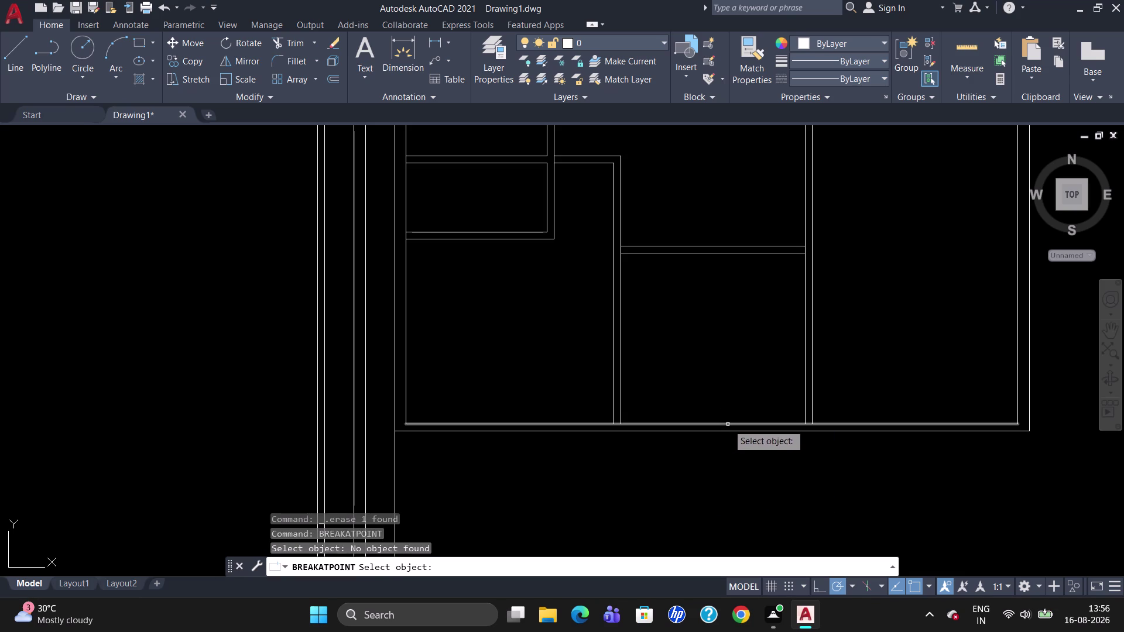
click(727, 425)
click(804, 422)
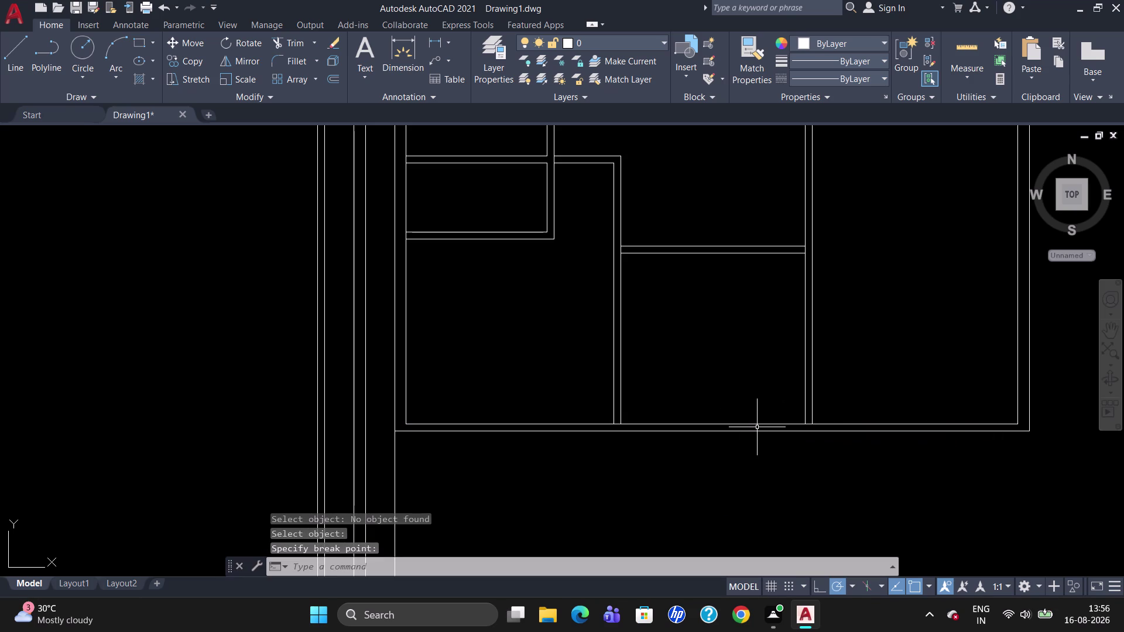
Break the bottom wall line at its junction with the vertical partition.
text(BR)
click(789, 469)
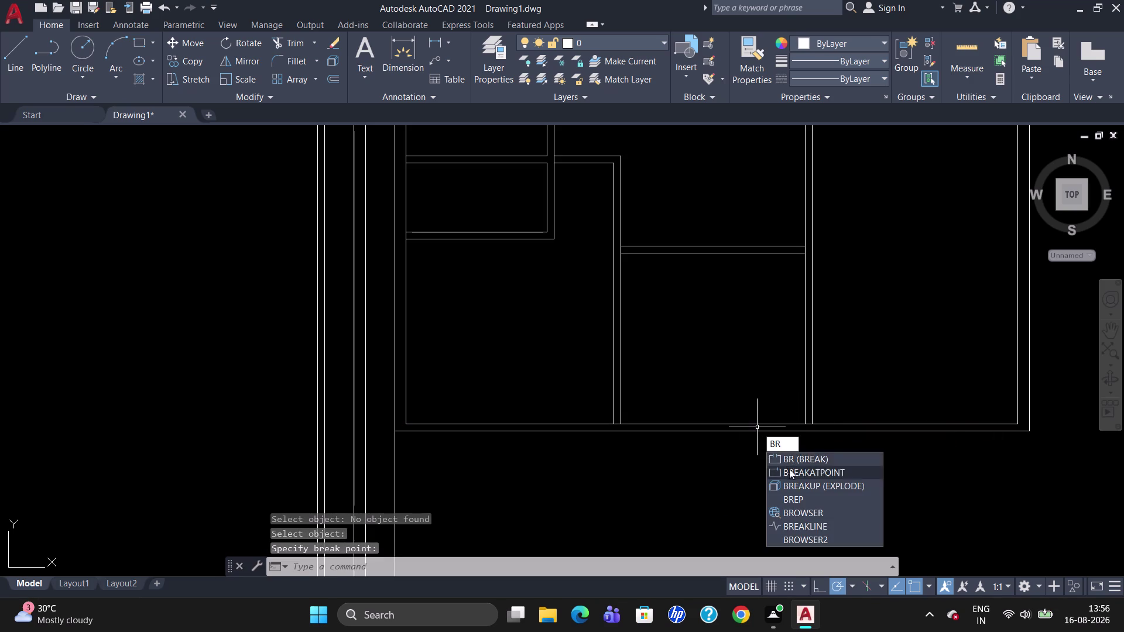
click(676, 423)
click(625, 425)
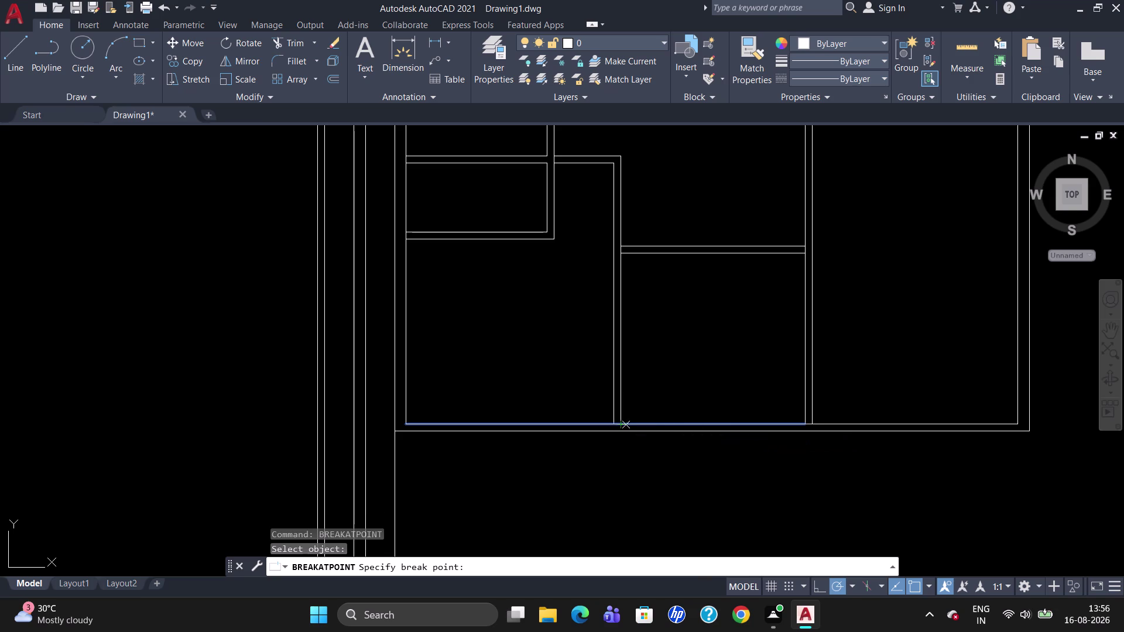
key(o)
key(Return)
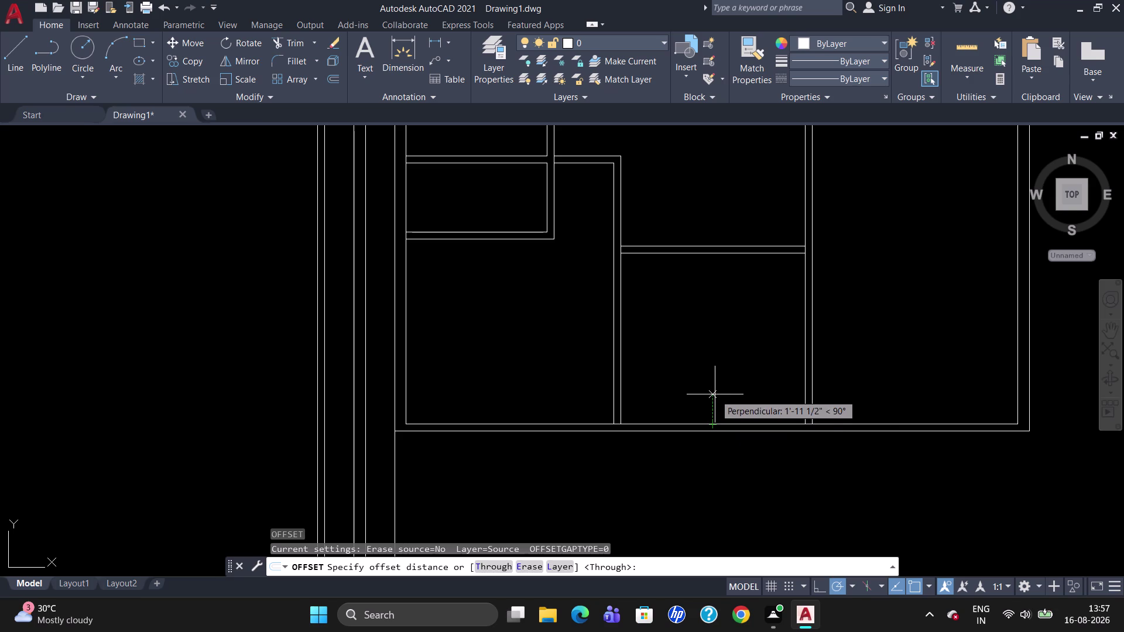
Offset the lower wall line 12' upward into the middle bay.
text(12')
key(Return)
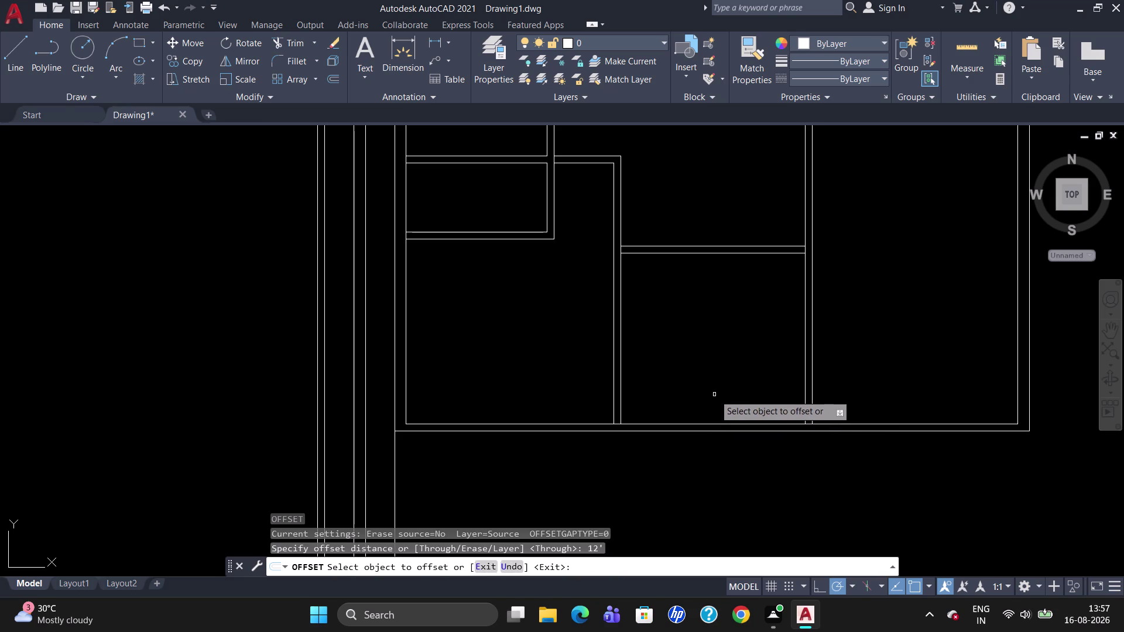
click(727, 425)
click(716, 355)
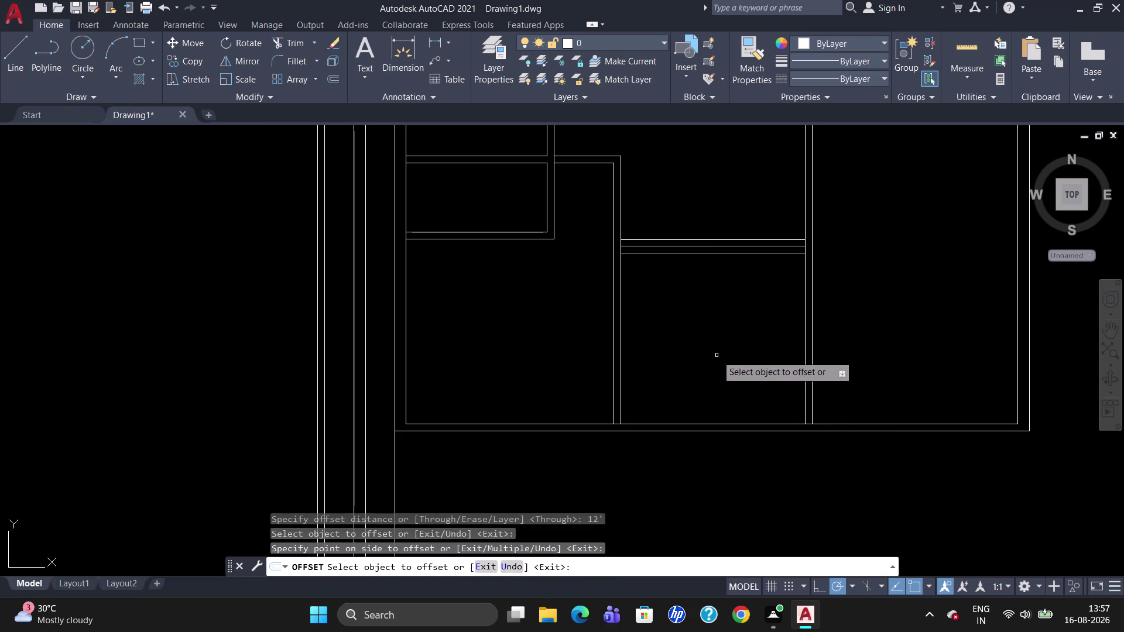
click(708, 239)
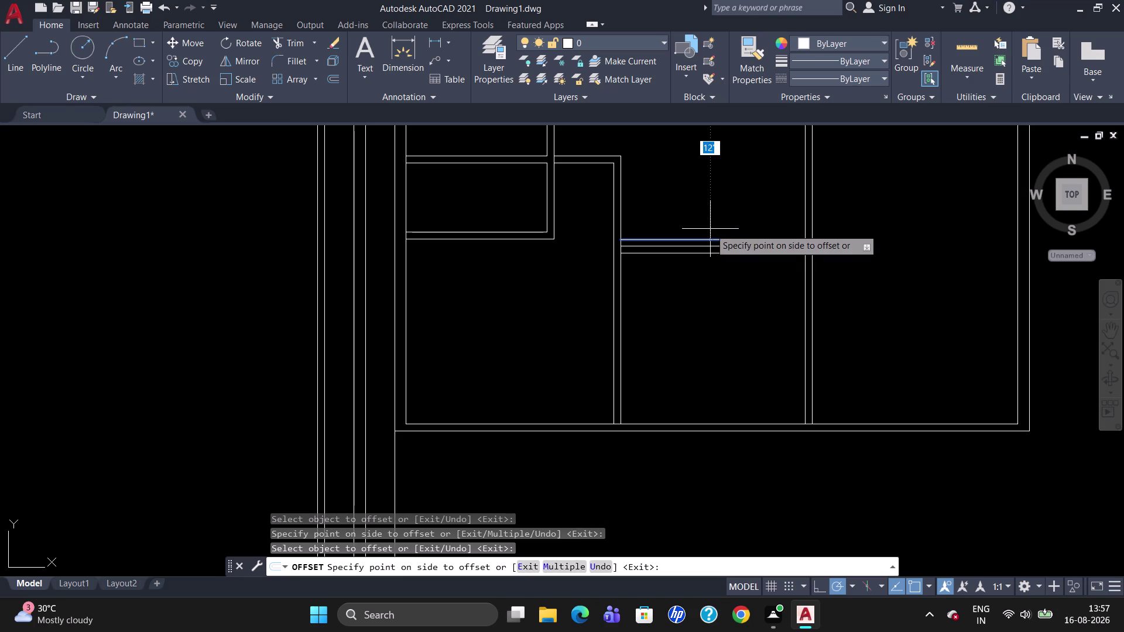
key(Escape)
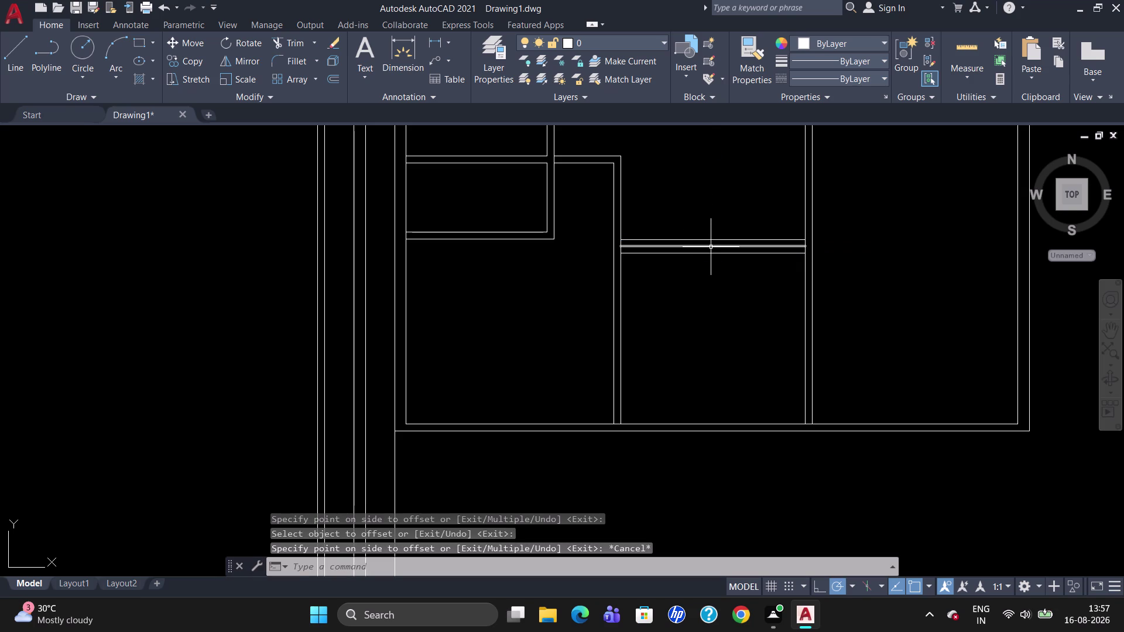
Delete the two original double wall lines above the lower room.
click(712, 246)
click(714, 254)
key(Delete)
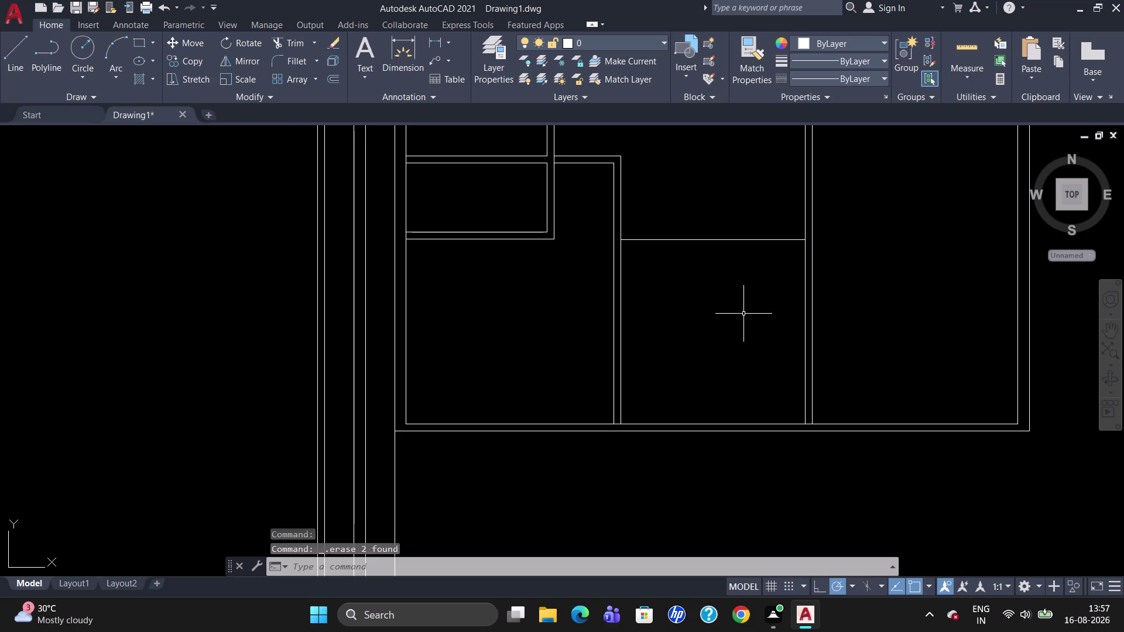
scroll(down, 3)
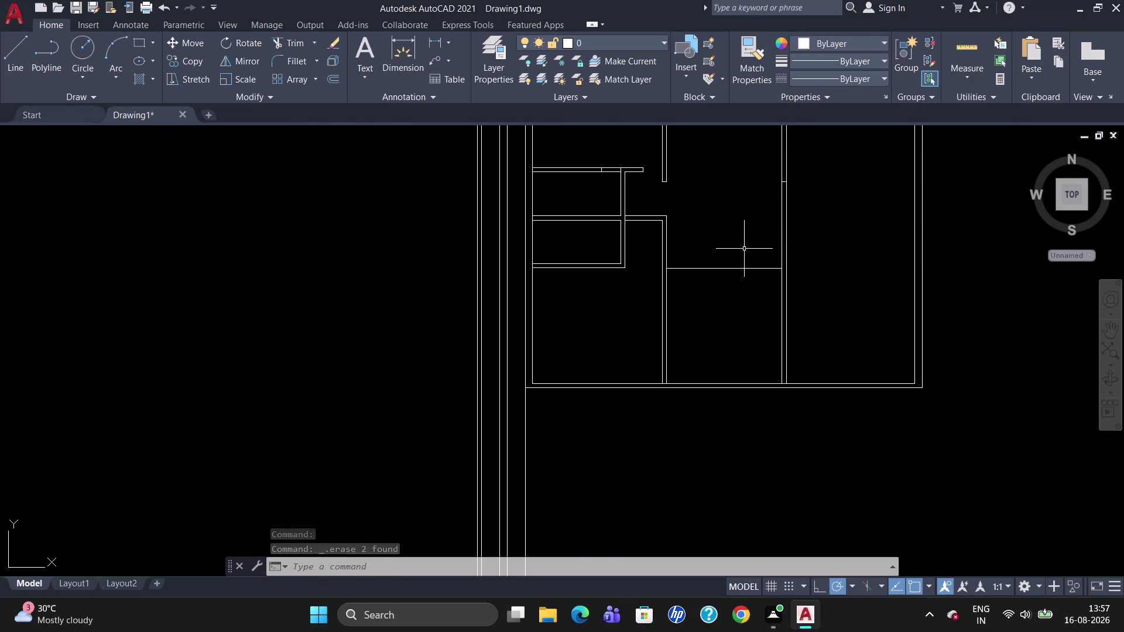
scroll(down, 3)
scroll(up, 3)
scroll(down, 3)
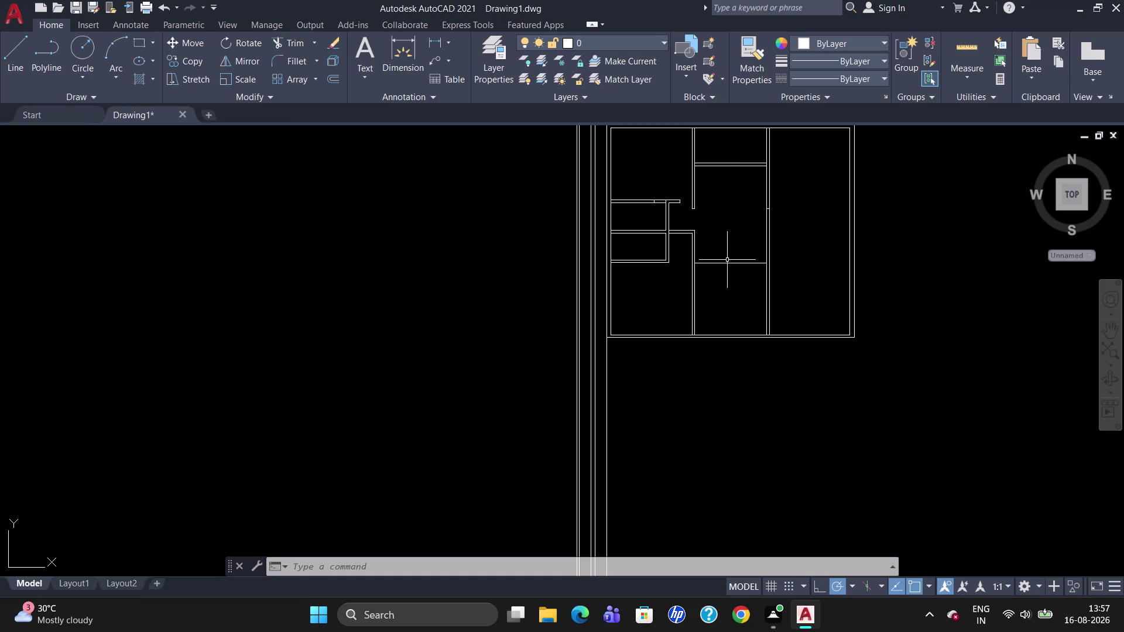
scroll(up, 3)
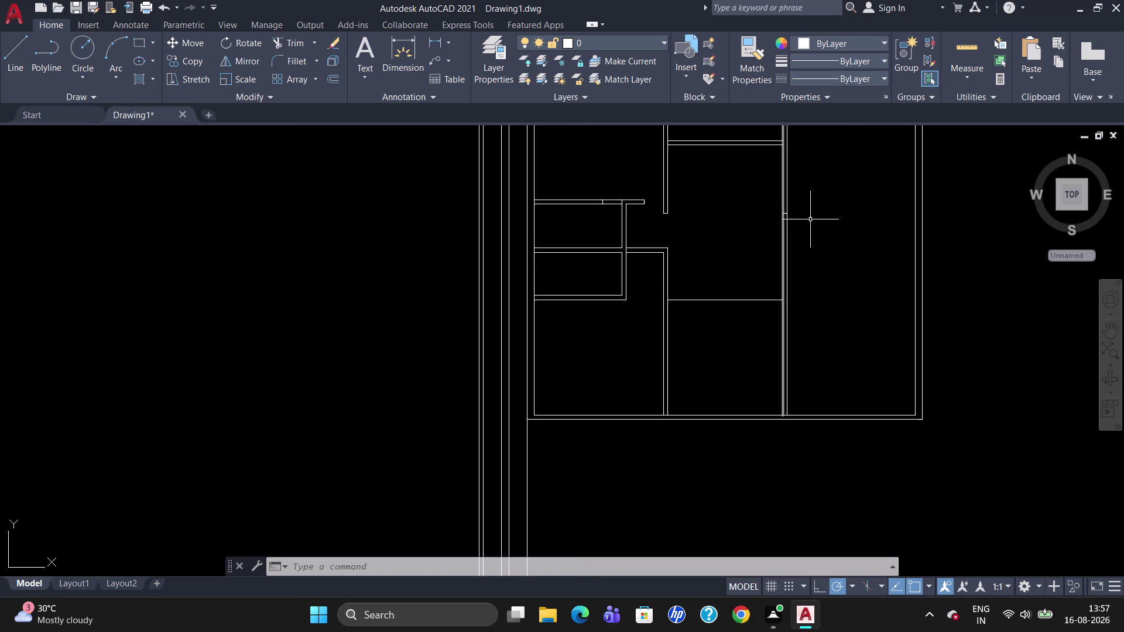
scroll(up, 3)
click(774, 212)
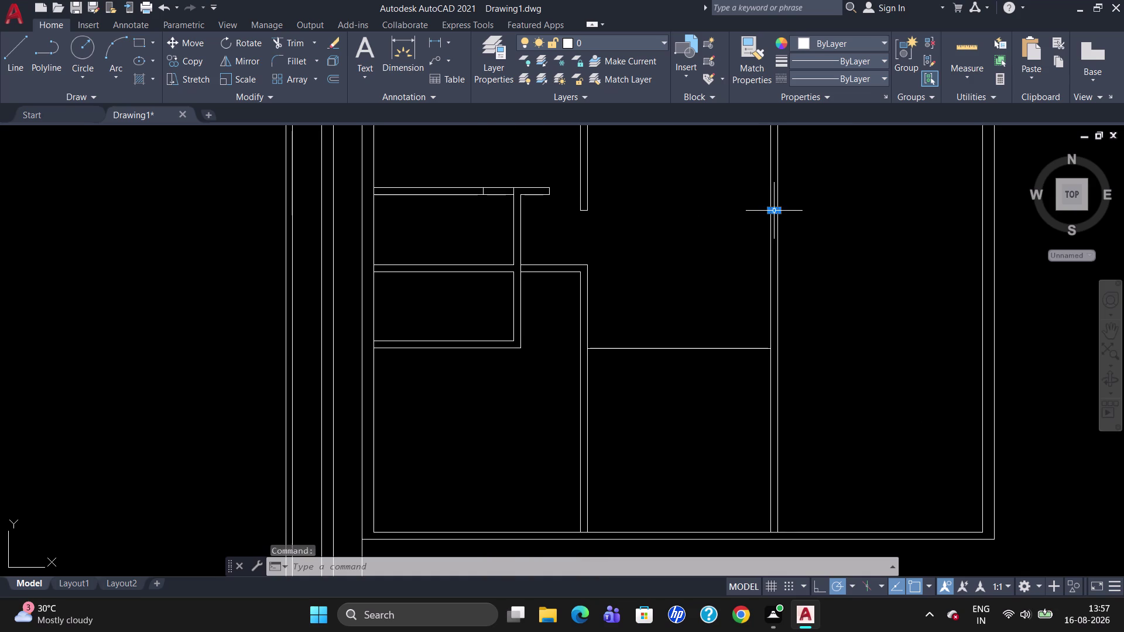
key(Delete)
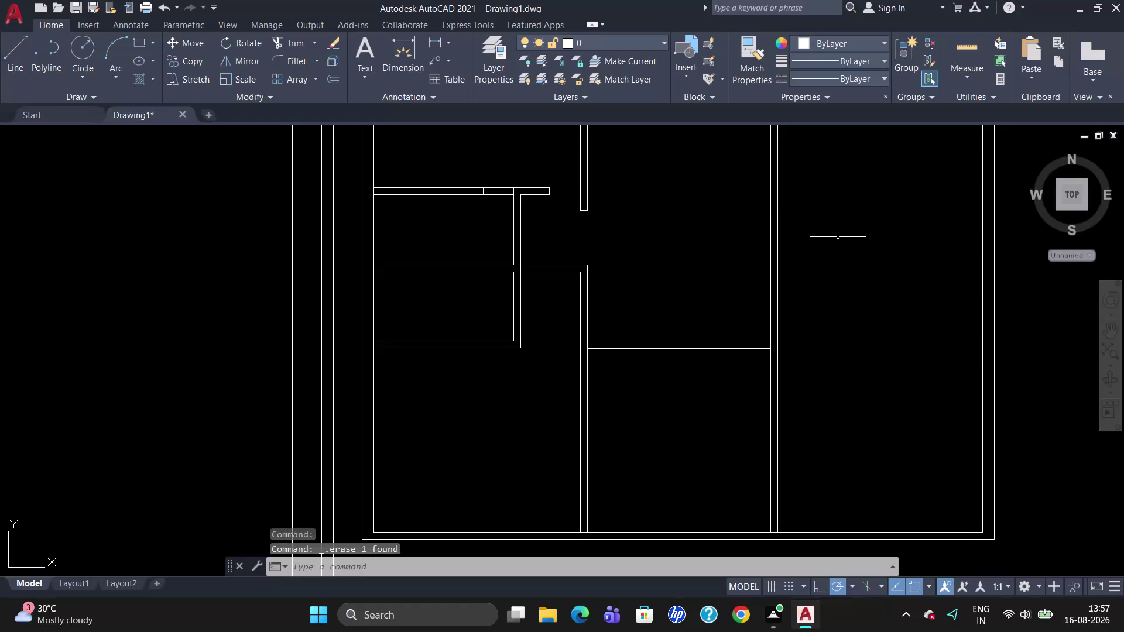
text(DLI)
key(Return)
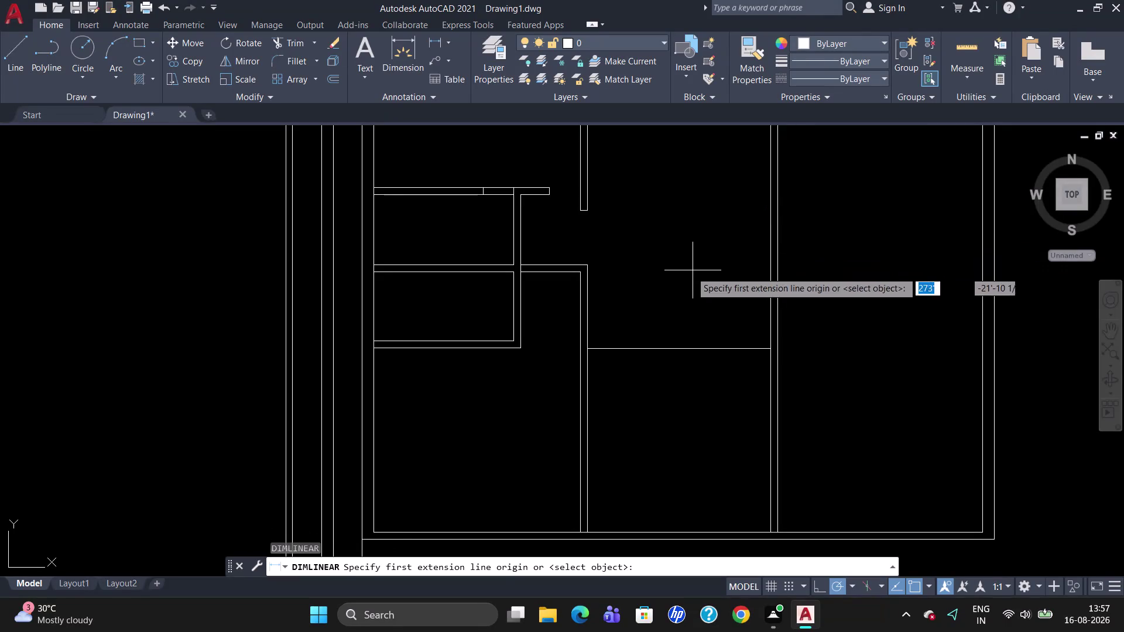
click(586, 207)
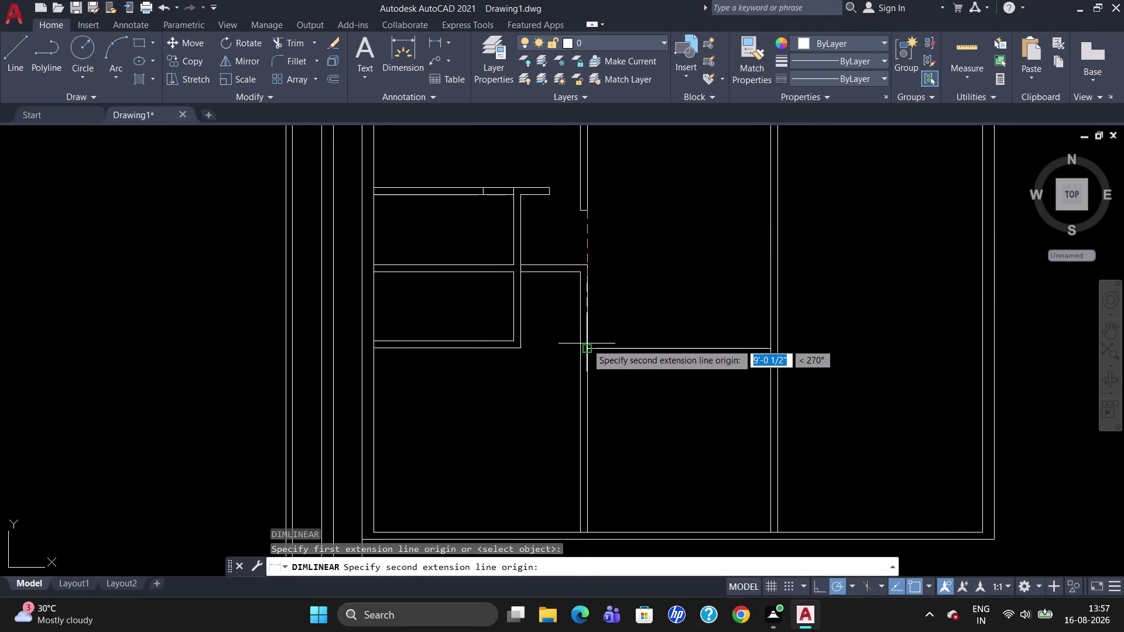
click(586, 347)
click(644, 331)
click(637, 292)
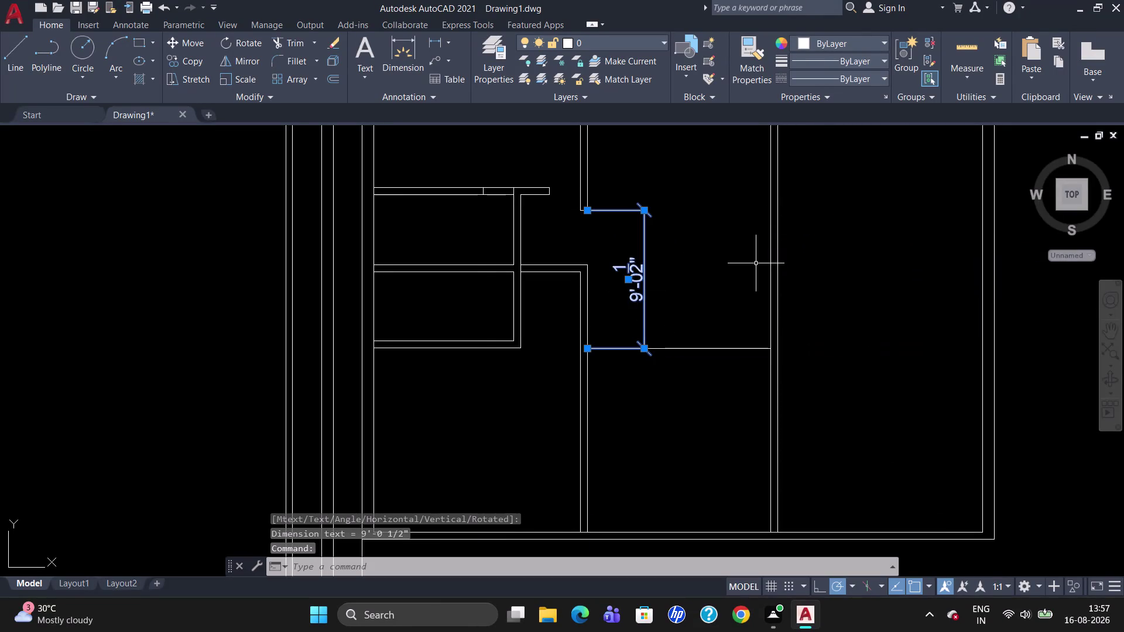
key(Delete)
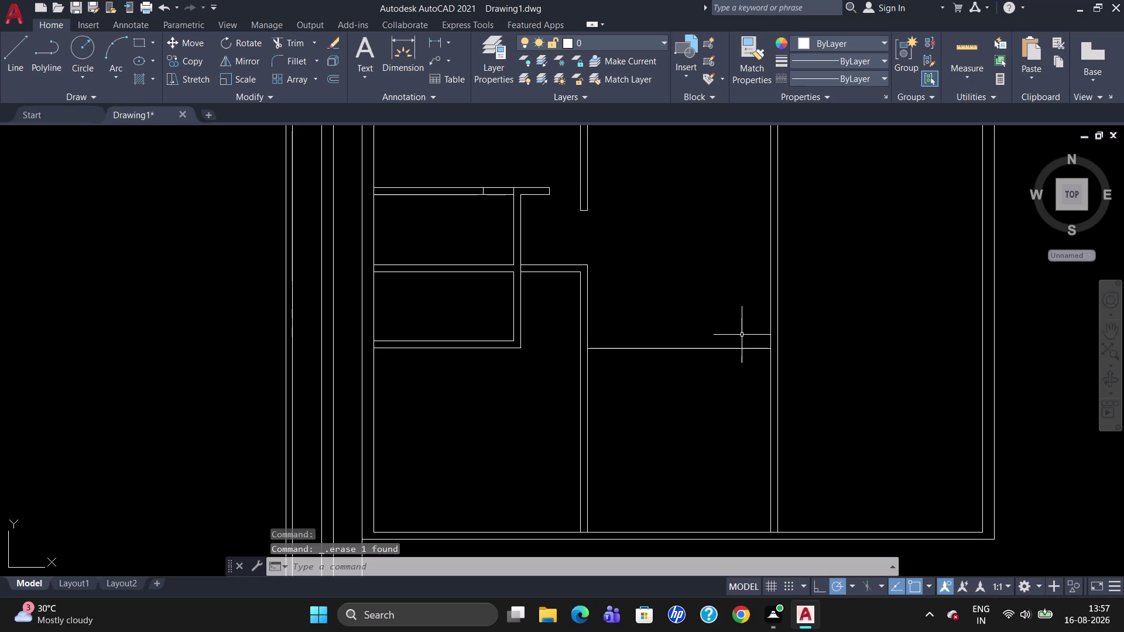
key(d)
key(Escape)
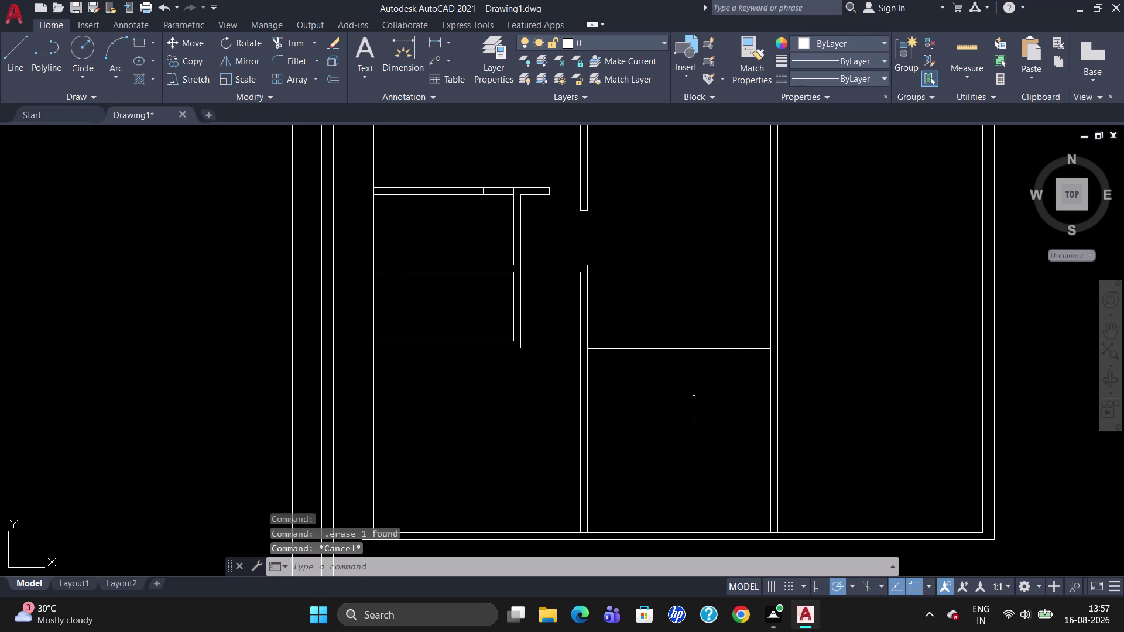
scroll(down, 3)
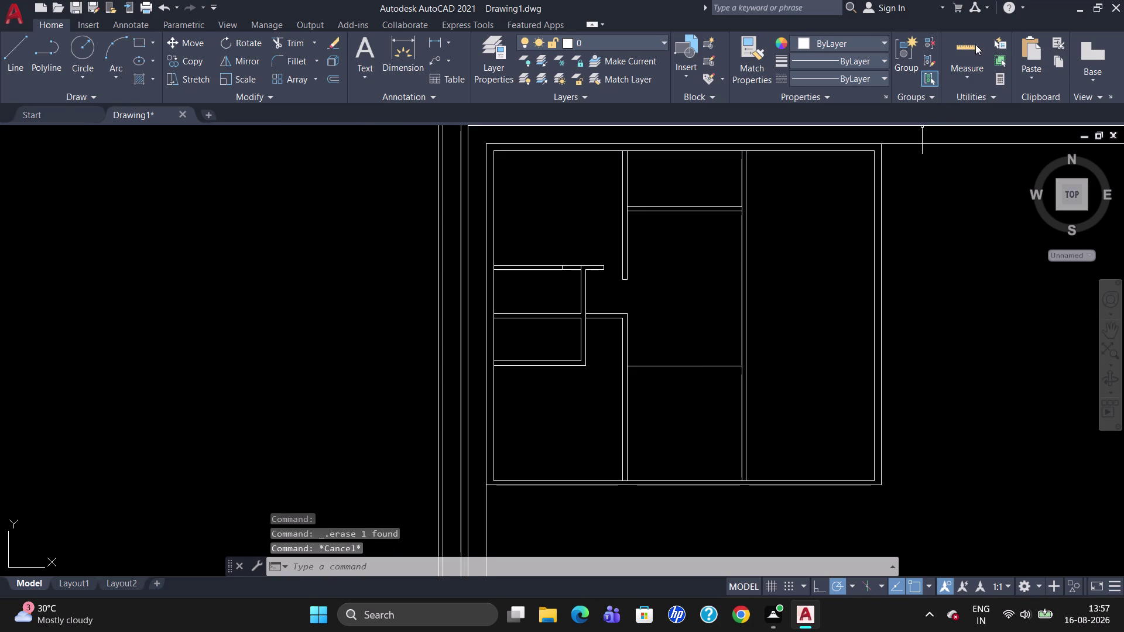
click(968, 61)
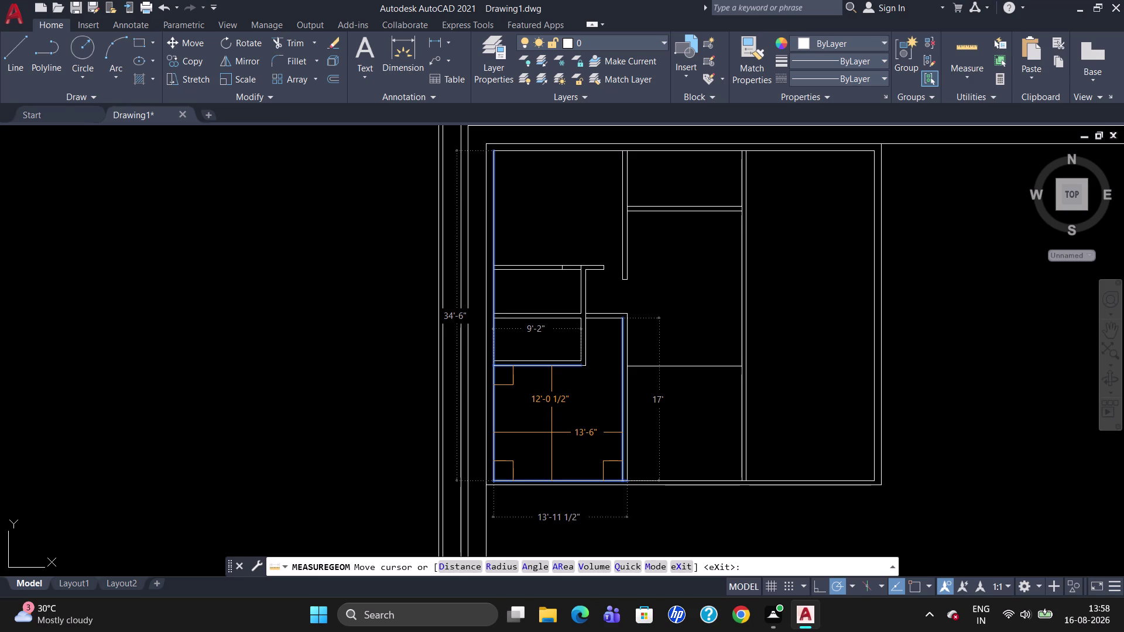
Draw a line across the bottom of the small room.
key(Escape)
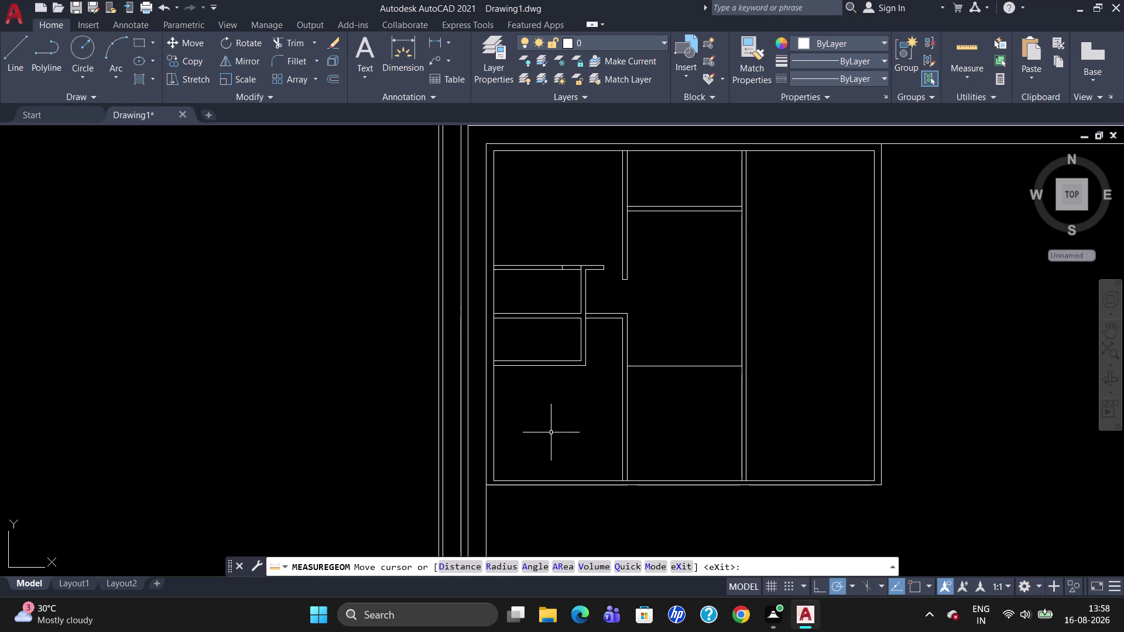
key(l)
key(Return)
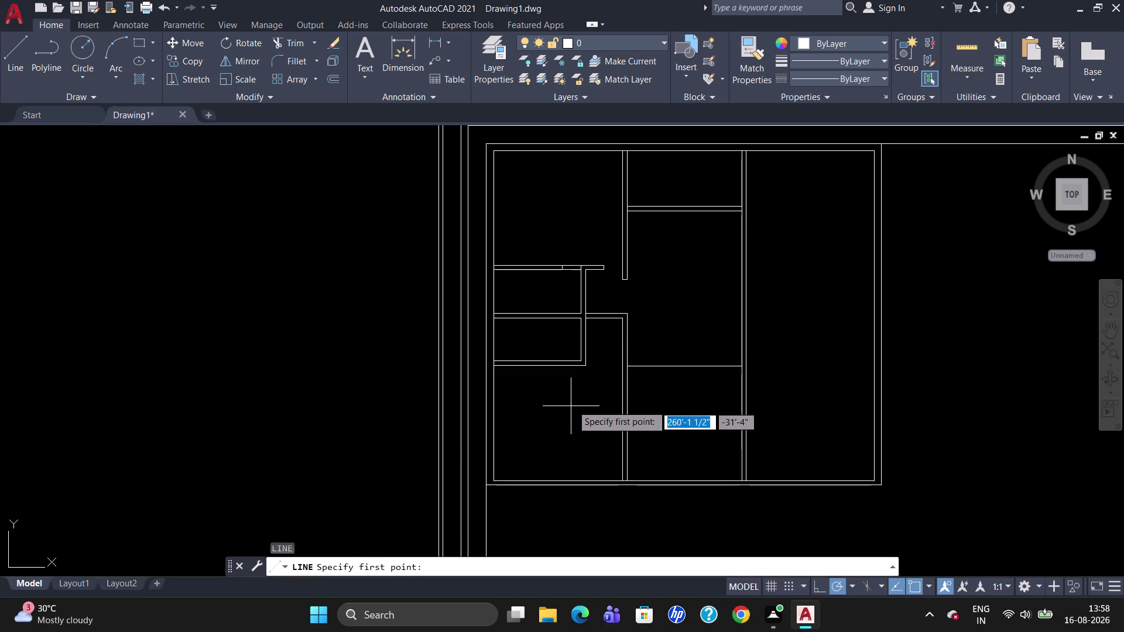
click(589, 365)
click(619, 363)
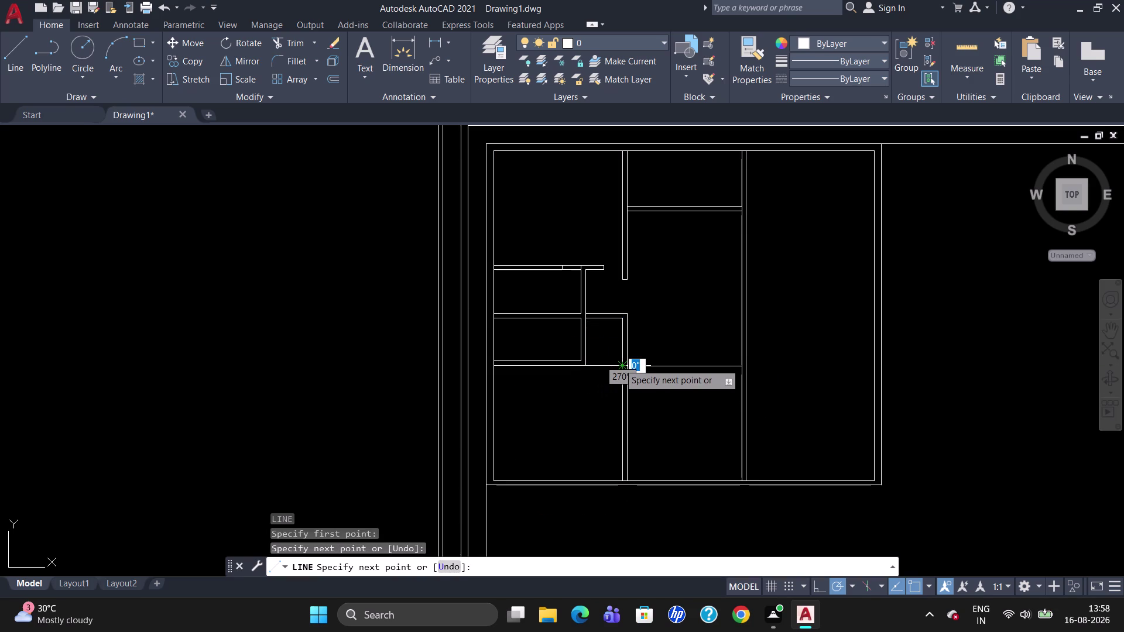
key(Escape)
Measure the middle-bay spans with the Measure tool (3'-10 1/2", 4'-11 1/2").
click(976, 70)
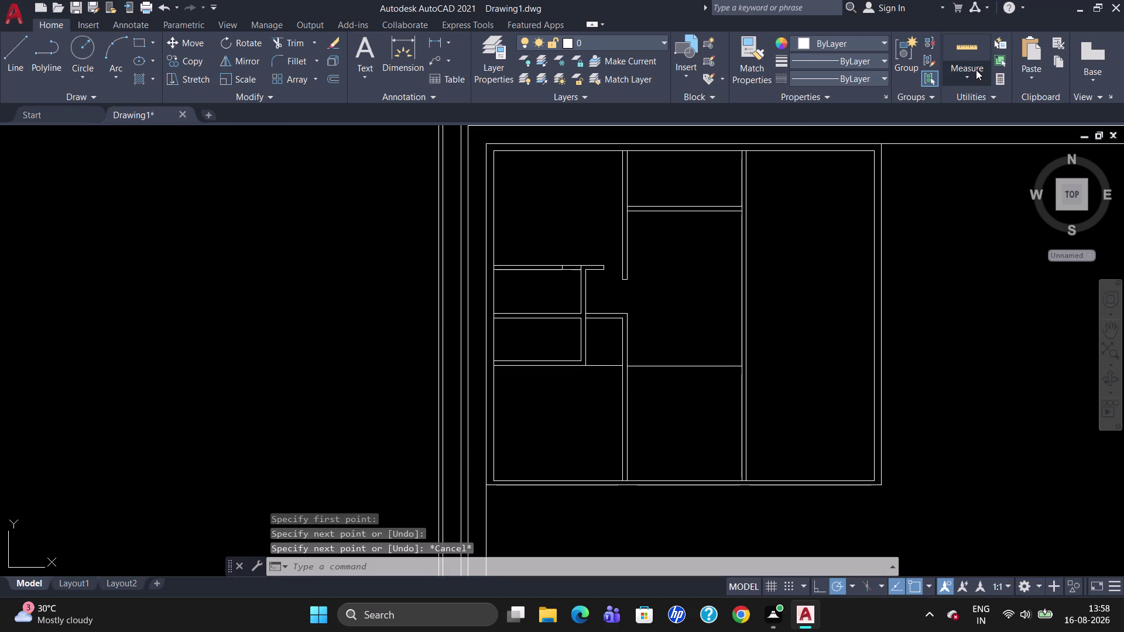
click(977, 107)
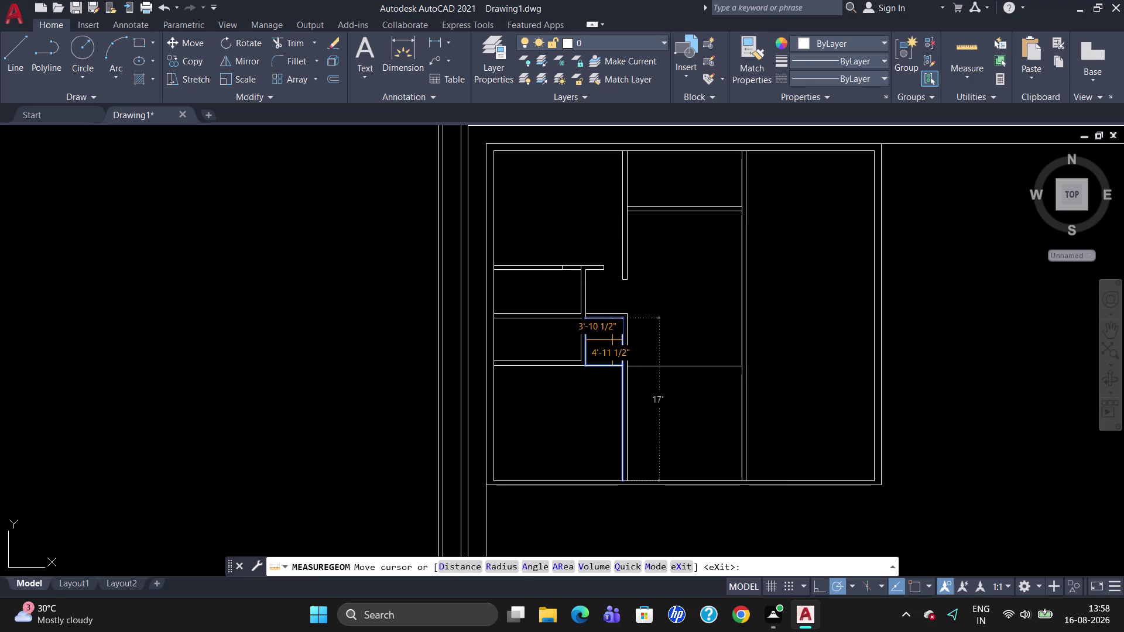
key(Escape)
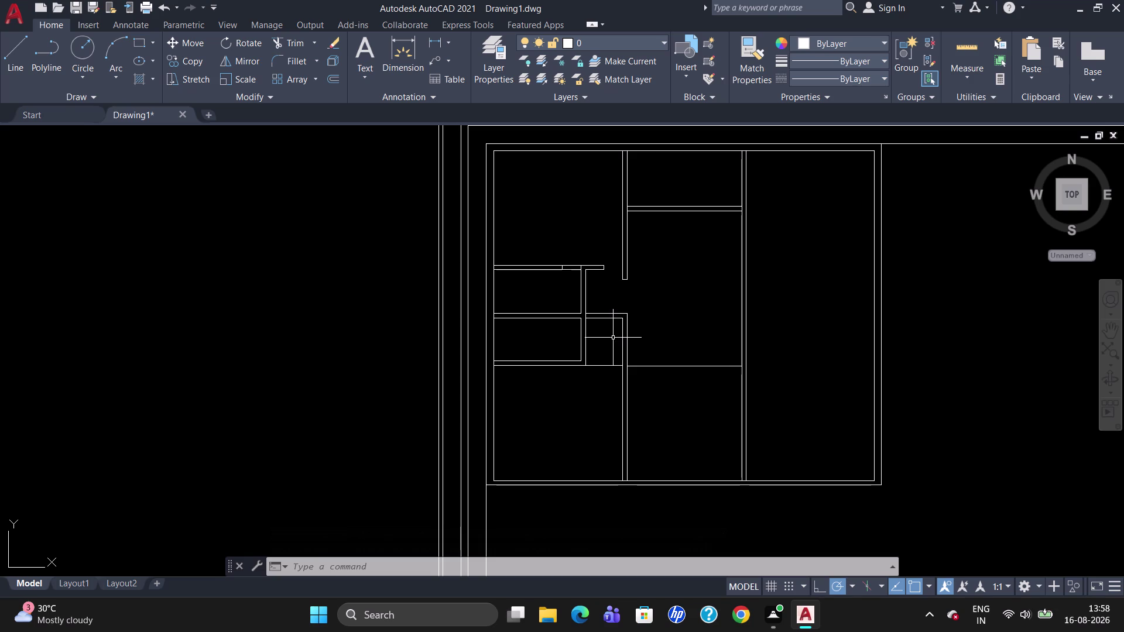
key(Escape)
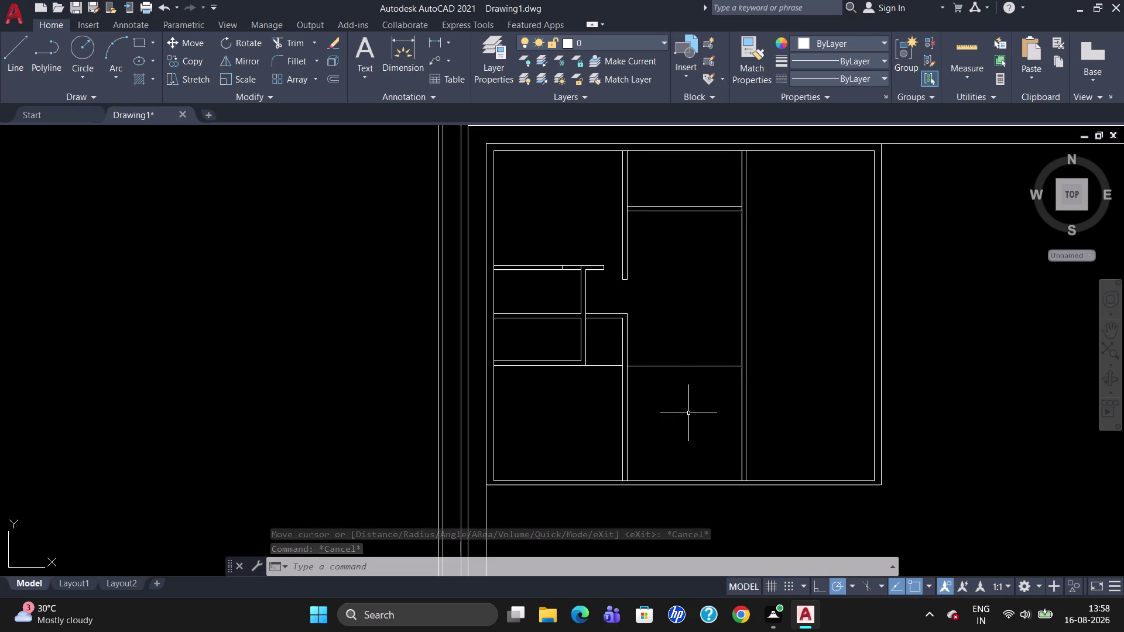
scroll(up, 3)
Delete the short closing line, then check the first opening with a temporary 4'-1 1/2" dimension.
click(555, 345)
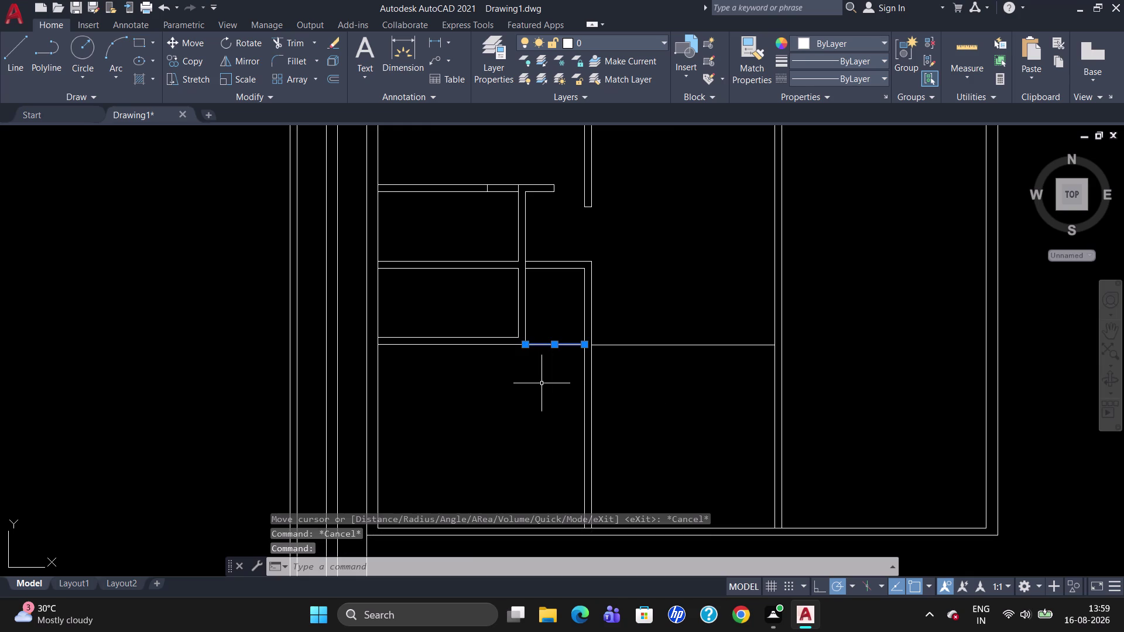
key(Delete)
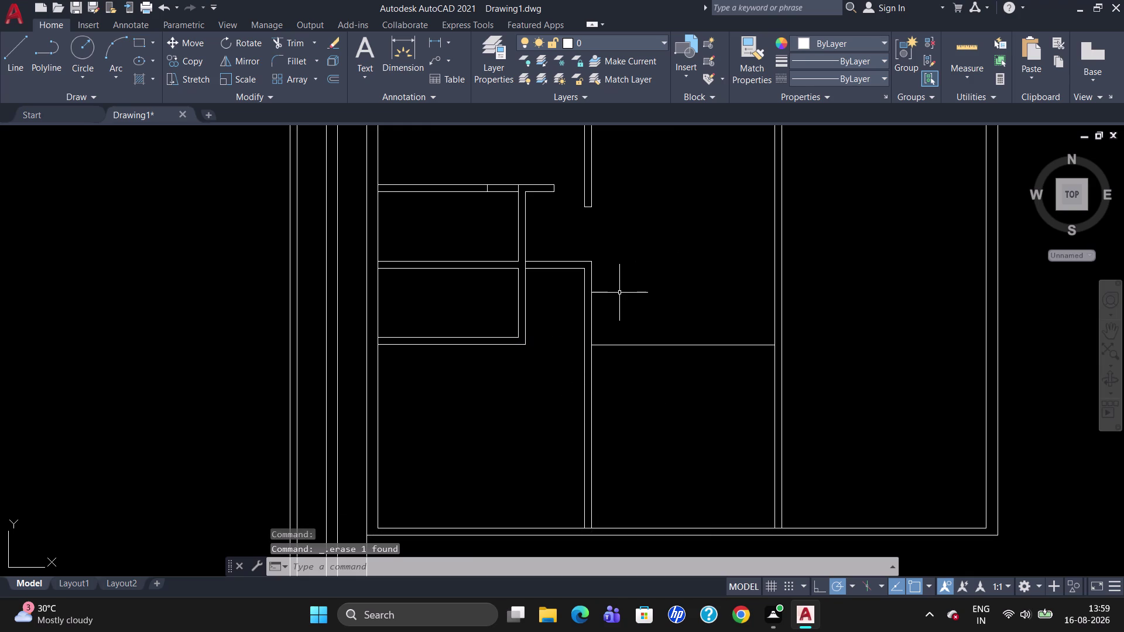
text(DLI)
key(Return)
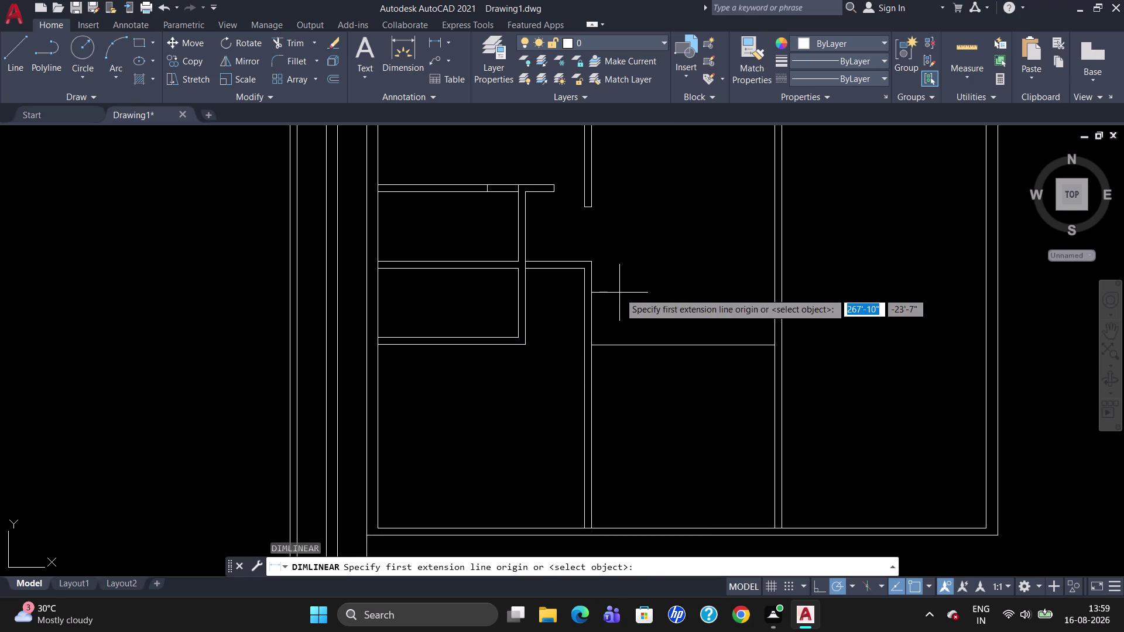
click(525, 260)
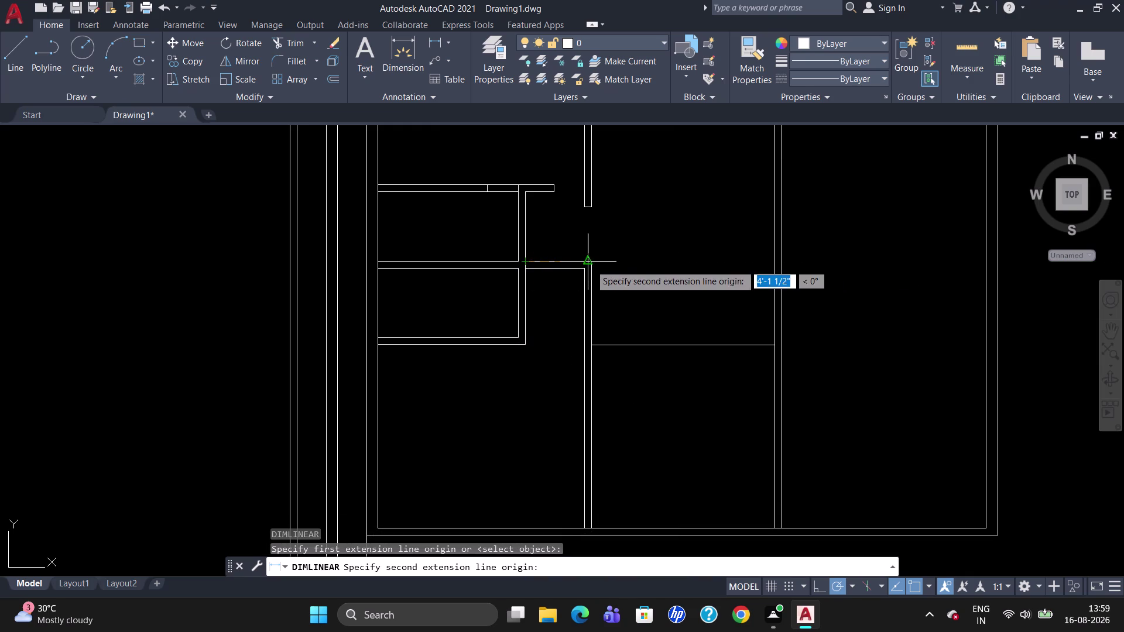
click(592, 263)
click(593, 254)
click(559, 248)
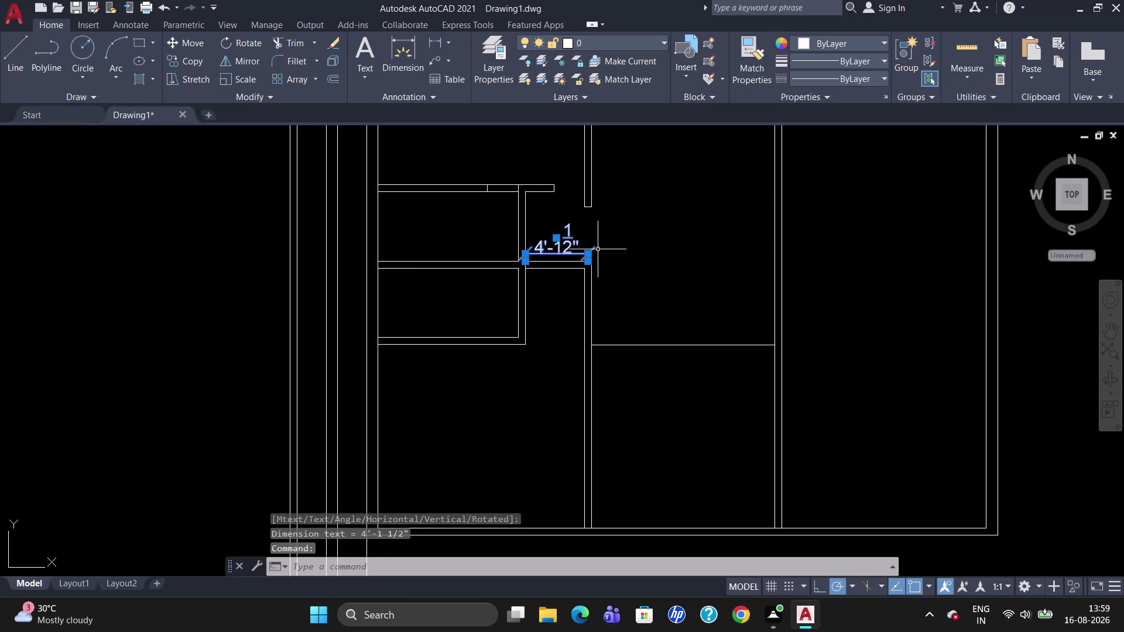
key(Delete)
Check the next opening with a temporary 3'-10 1/2" dimension, then erase it.
text(DLI)
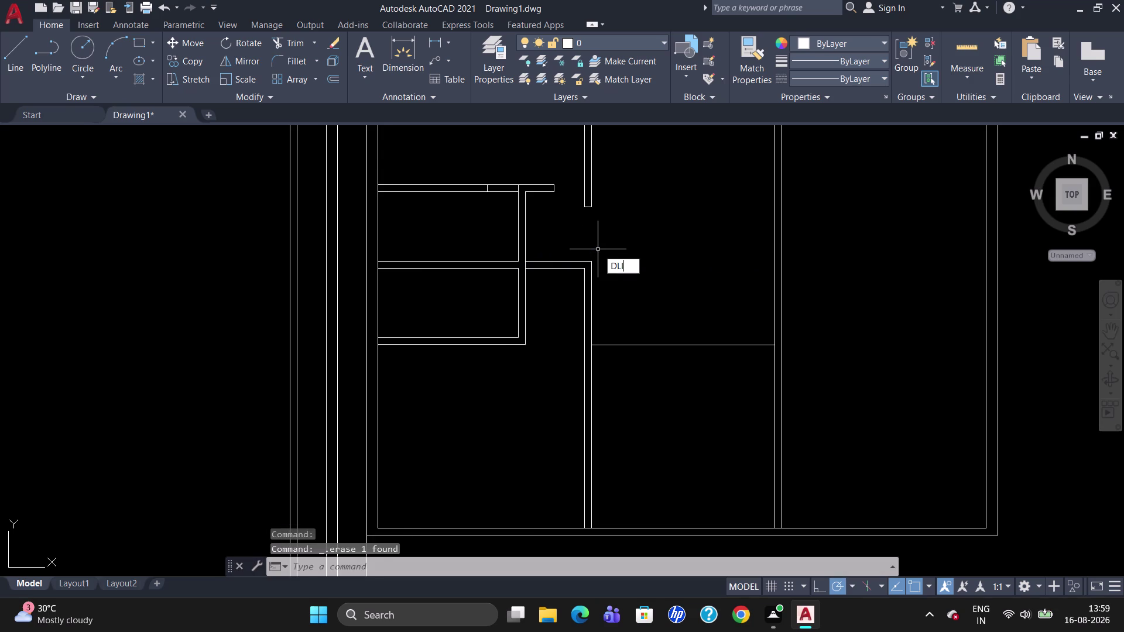
key(Return)
click(524, 266)
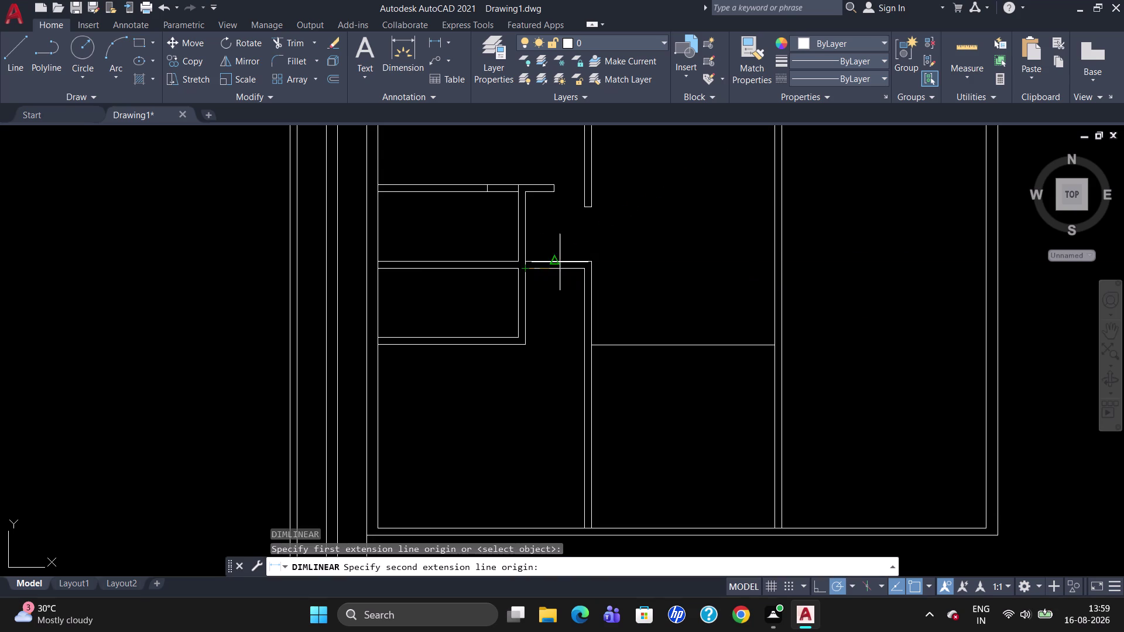
click(585, 267)
click(575, 293)
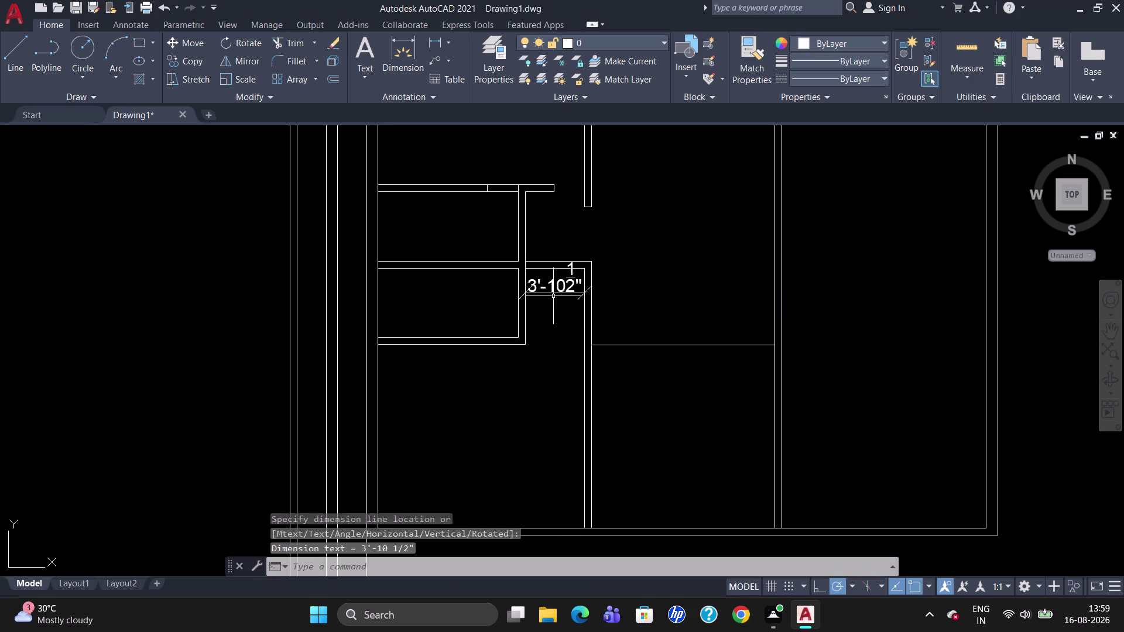
click(555, 287)
key(Delete)
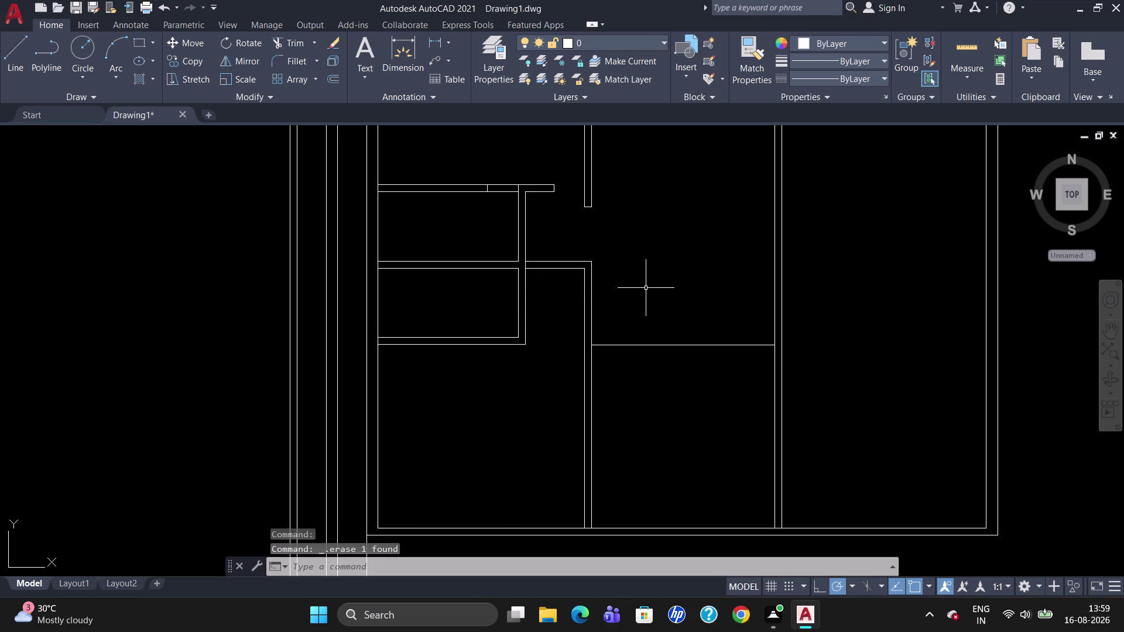
scroll(up, 3)
scroll(down, 3)
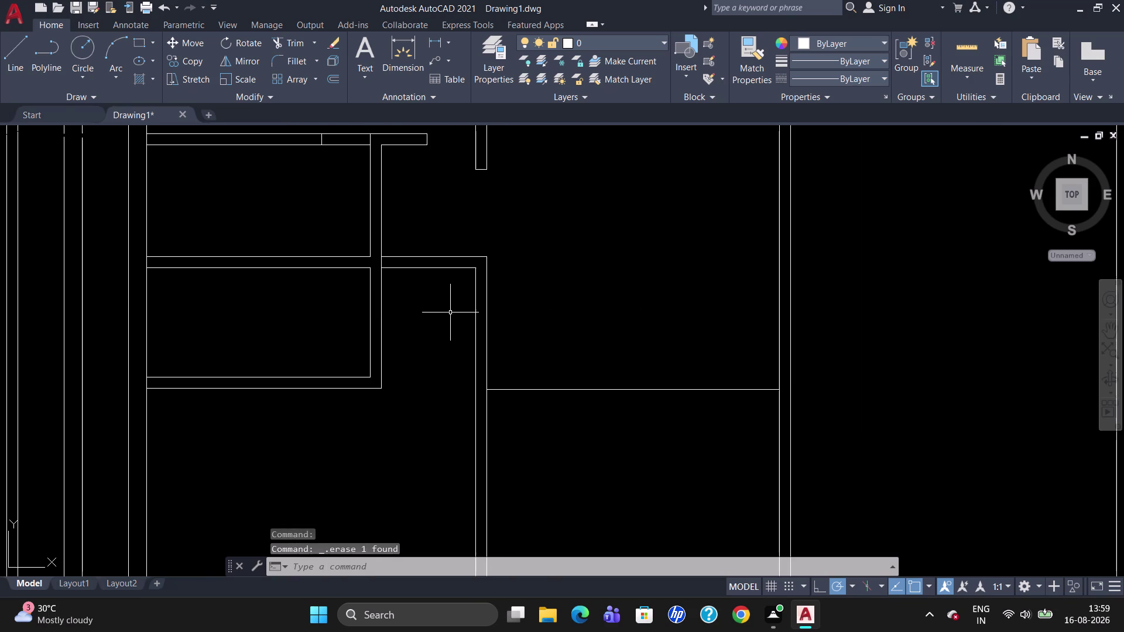
Check the span from the inner wall corner with a temporary 4'-4" dimension, then erase it.
text(DLI)
key(Return)
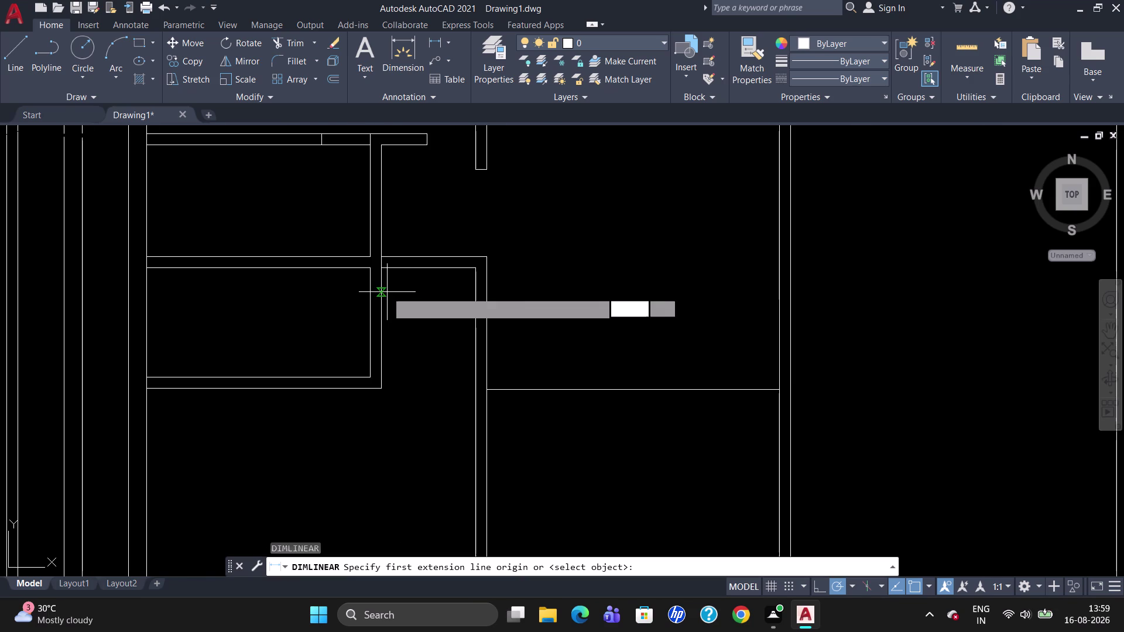
click(384, 260)
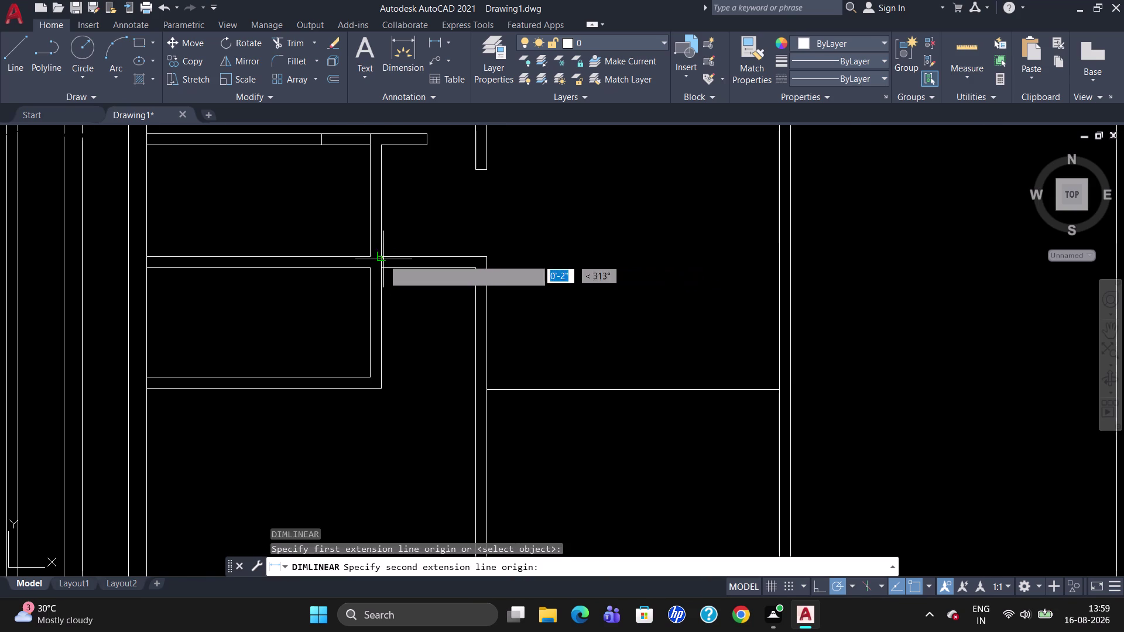
click(487, 256)
click(486, 246)
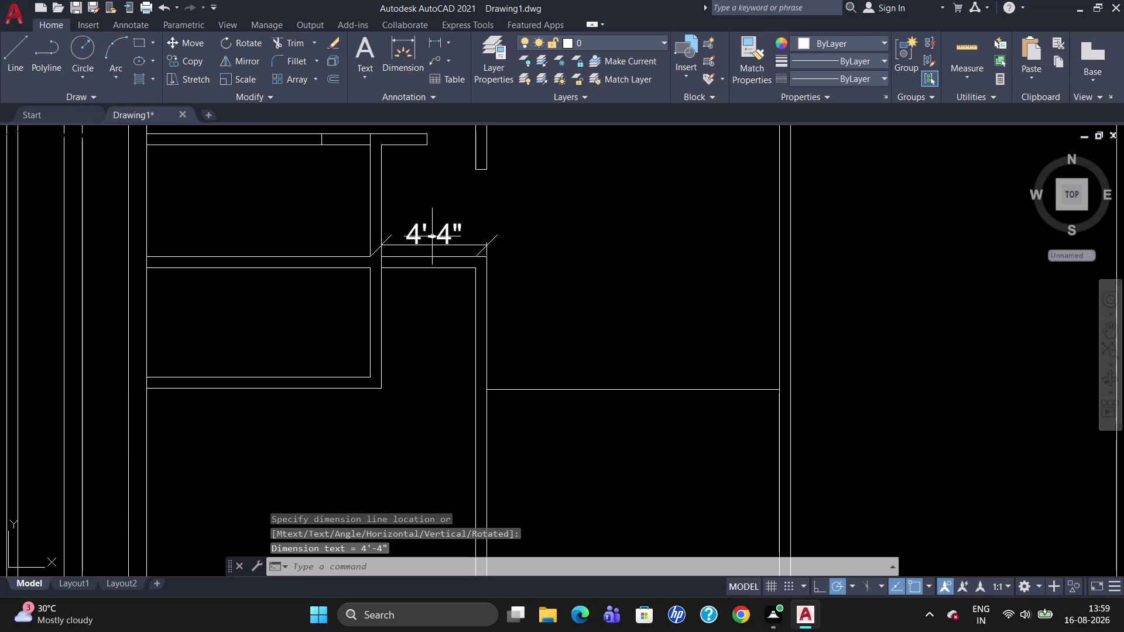
click(431, 236)
key(Delete)
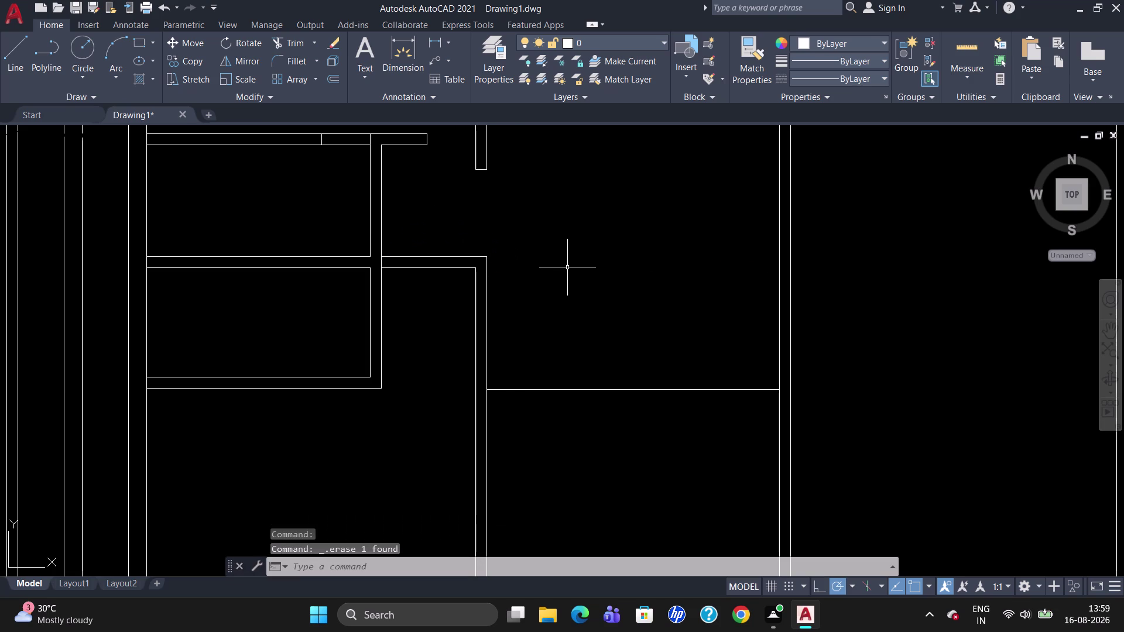
scroll(down, 3)
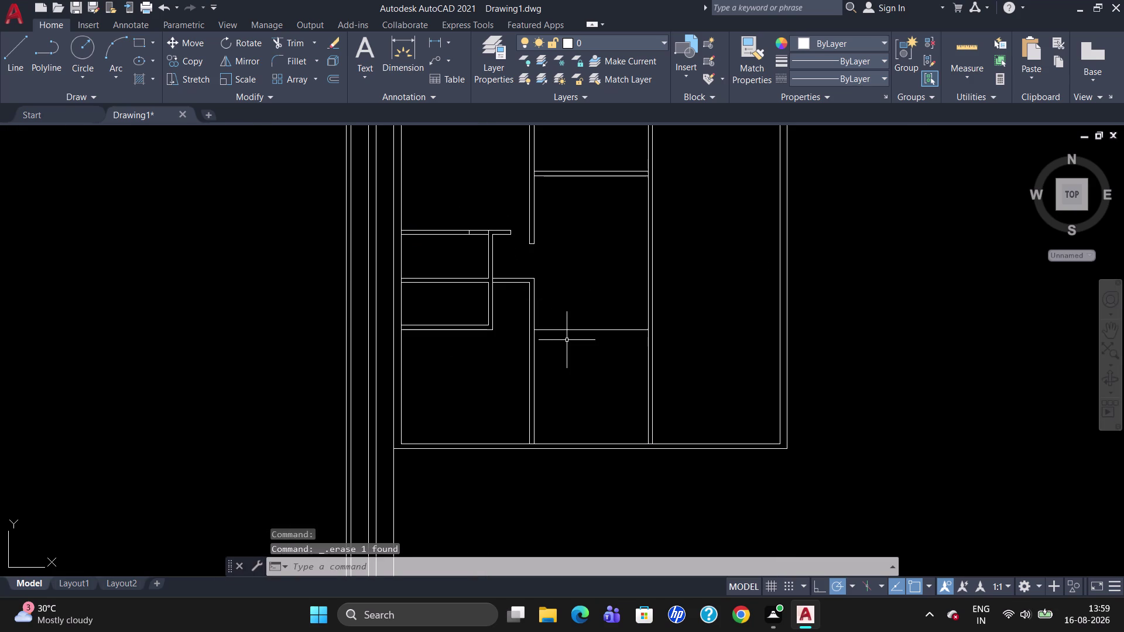
Erase the vertical partition line and its adjoining horizontal line.
click(533, 306)
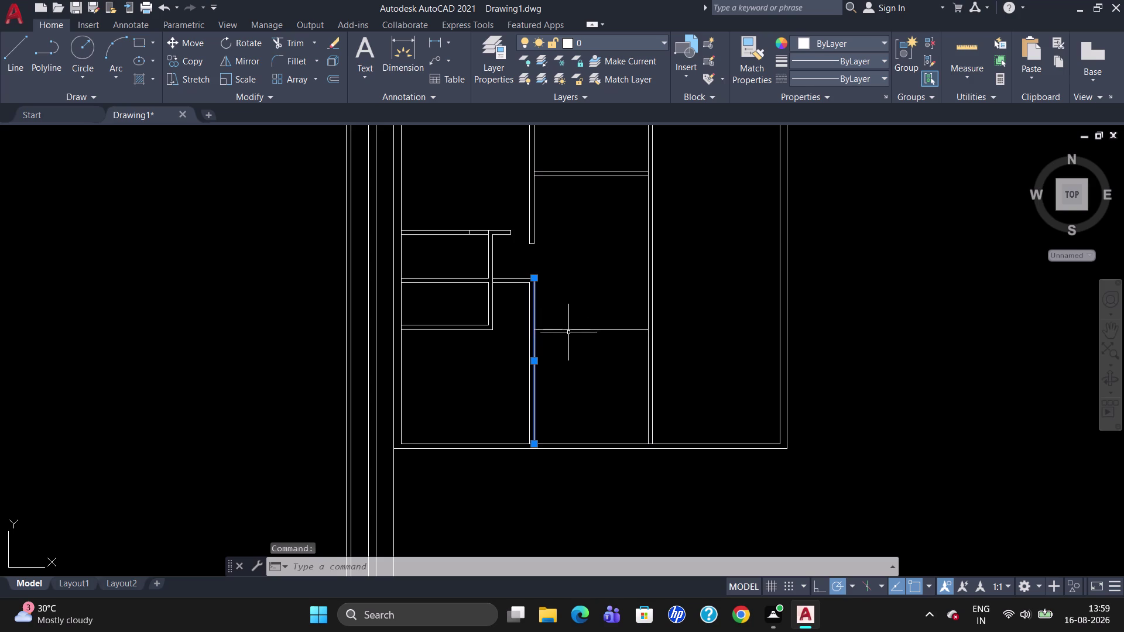
click(571, 329)
click(528, 328)
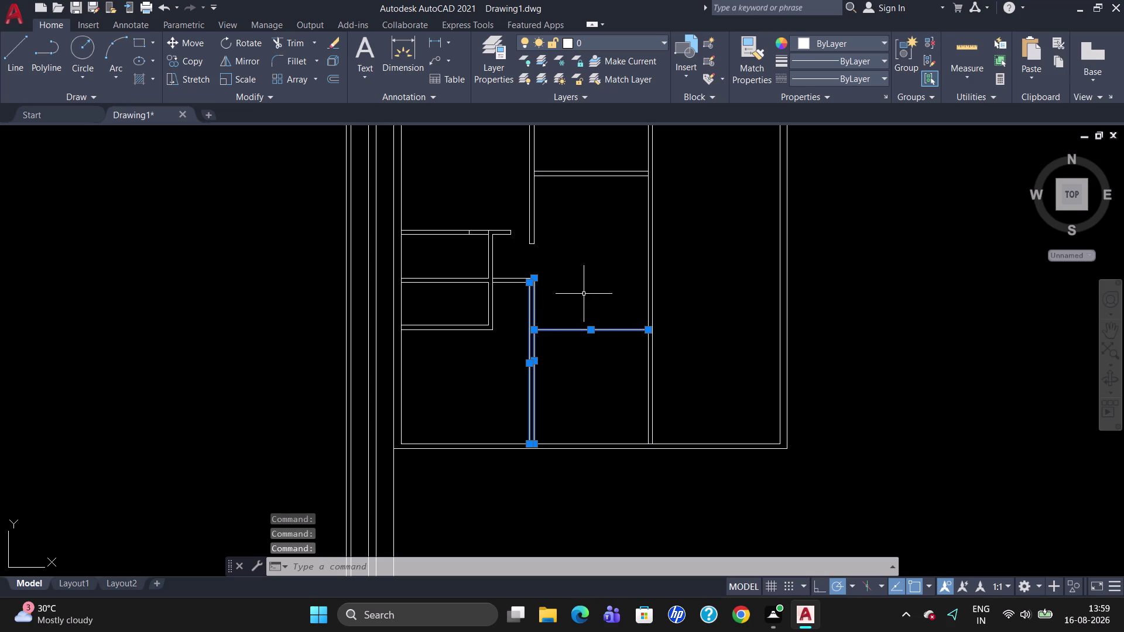
key(Delete)
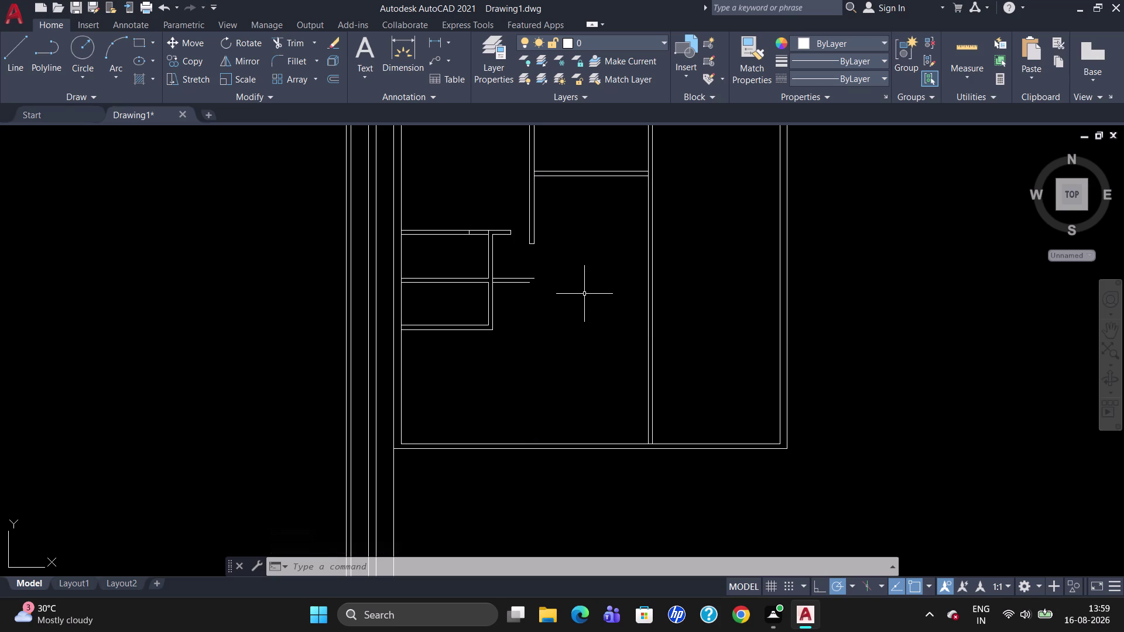
Draw a short end line at a point tracked 4'6" from the wall corner.
key(l)
key(Return)
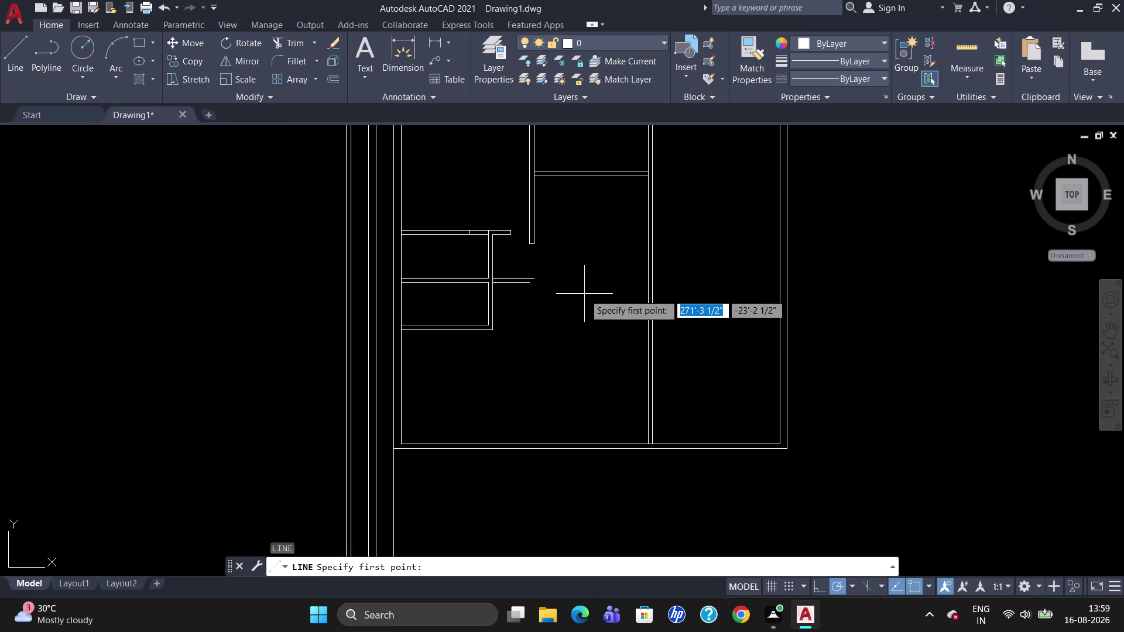
text(TK)
key(Return)
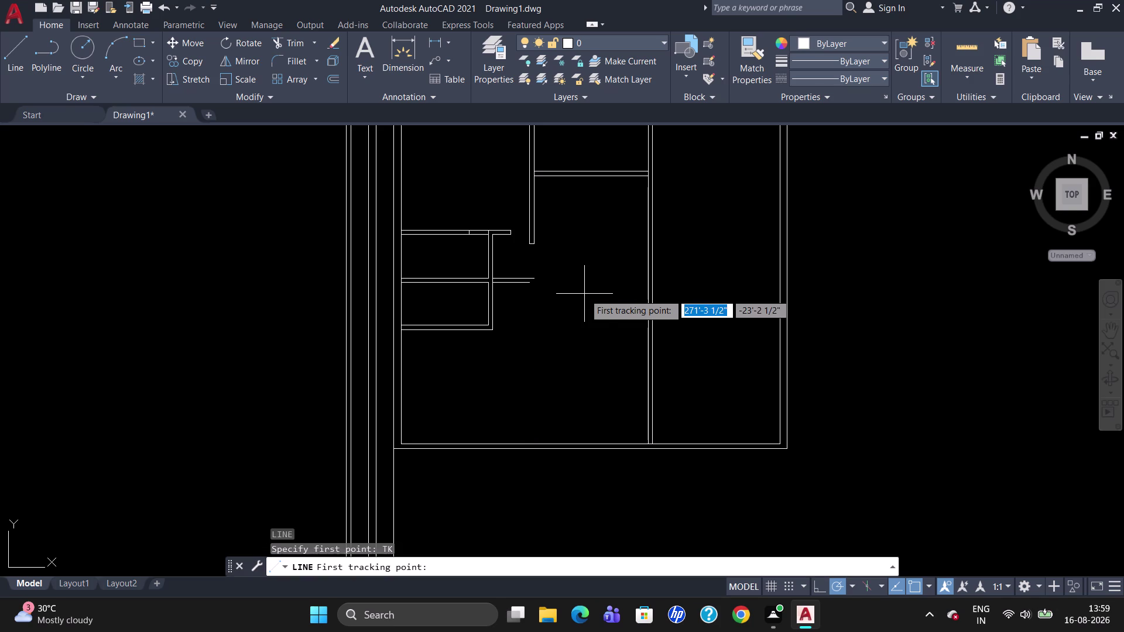
scroll(up, 3)
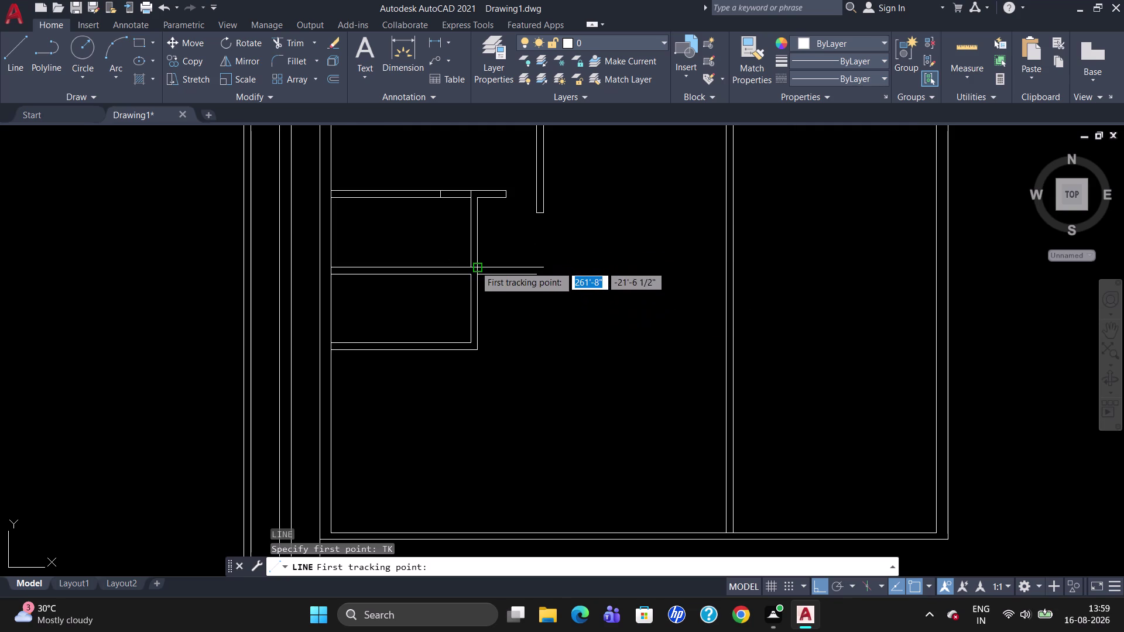
click(475, 272)
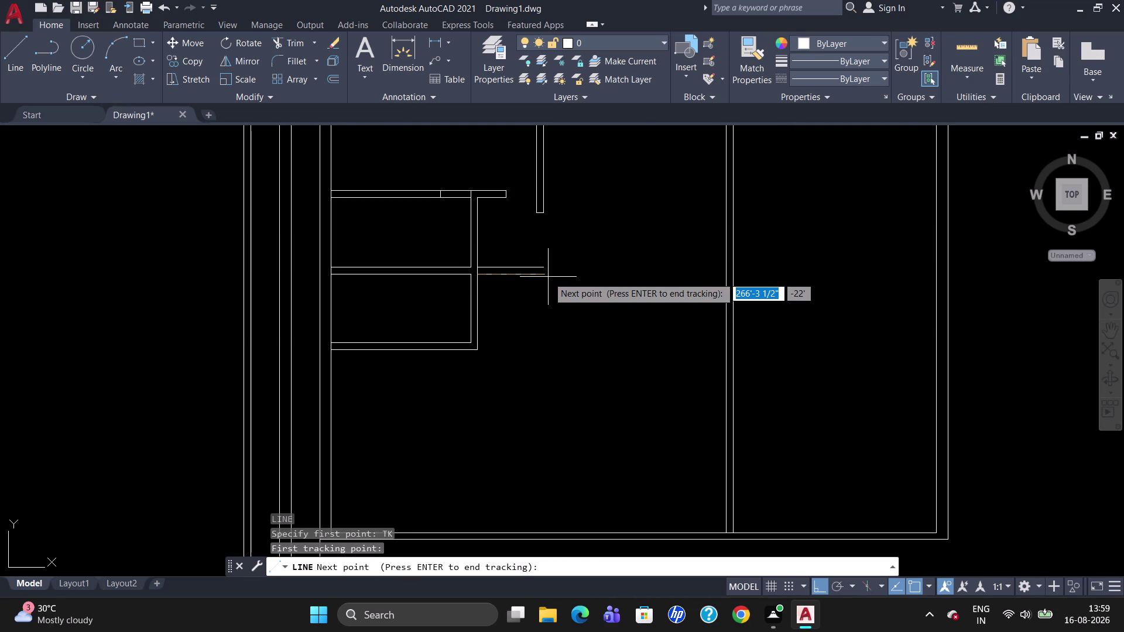
key(4)
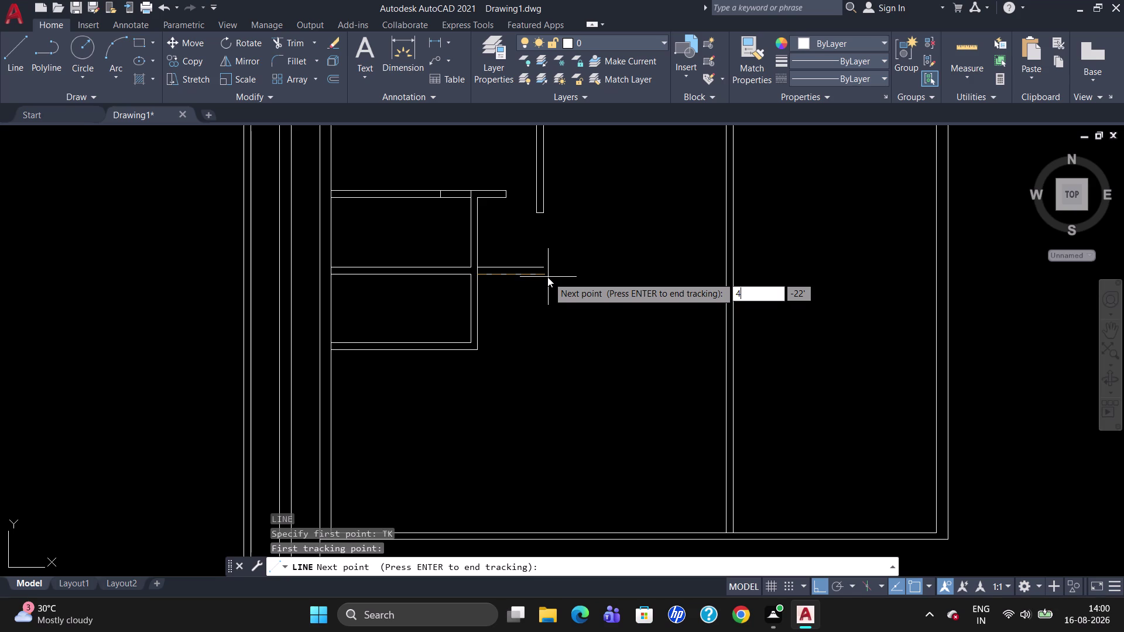
text('6)
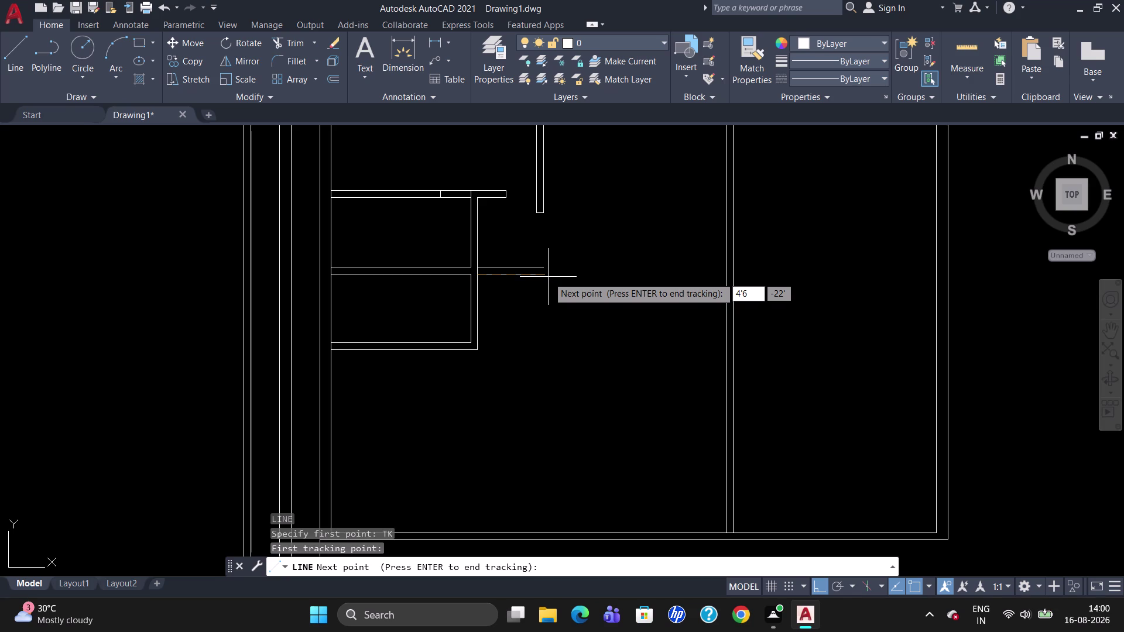
text(")
key(Return)
key(Return)
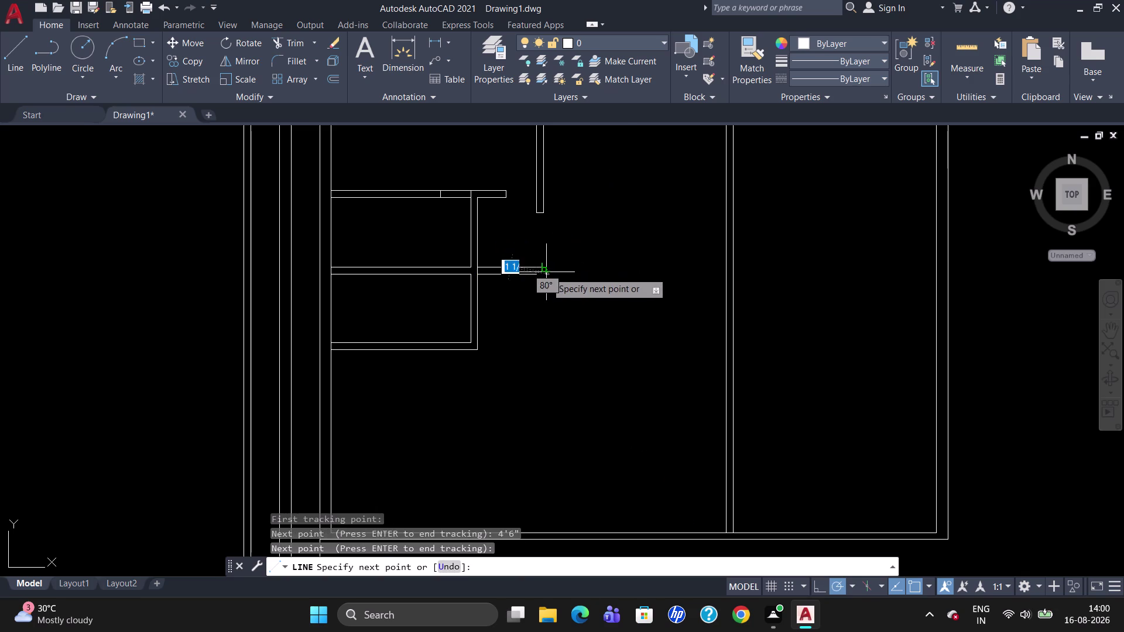
click(548, 265)
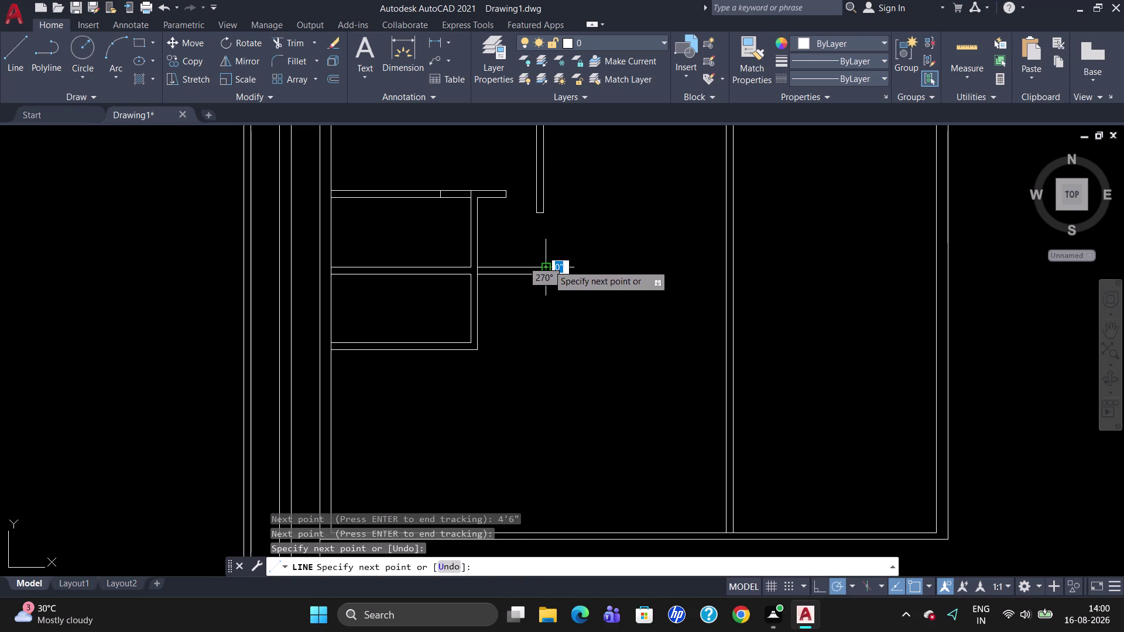
key(Escape)
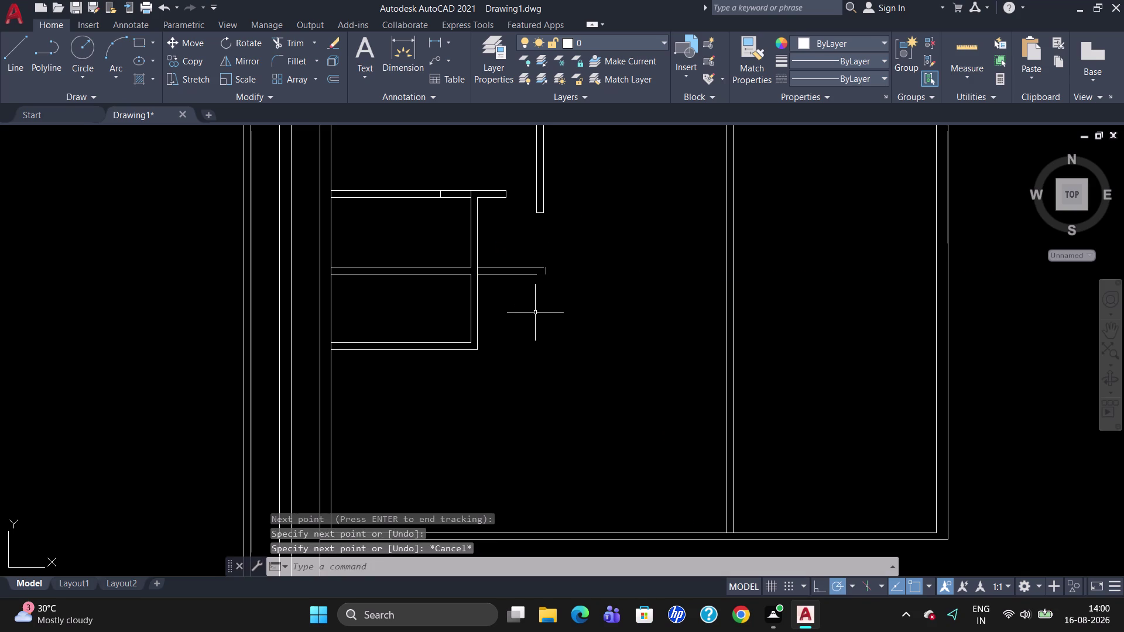
key(l)
key(Return)
Draw lines extending the upper and lower wall lines past the new end line.
scroll(up, 3)
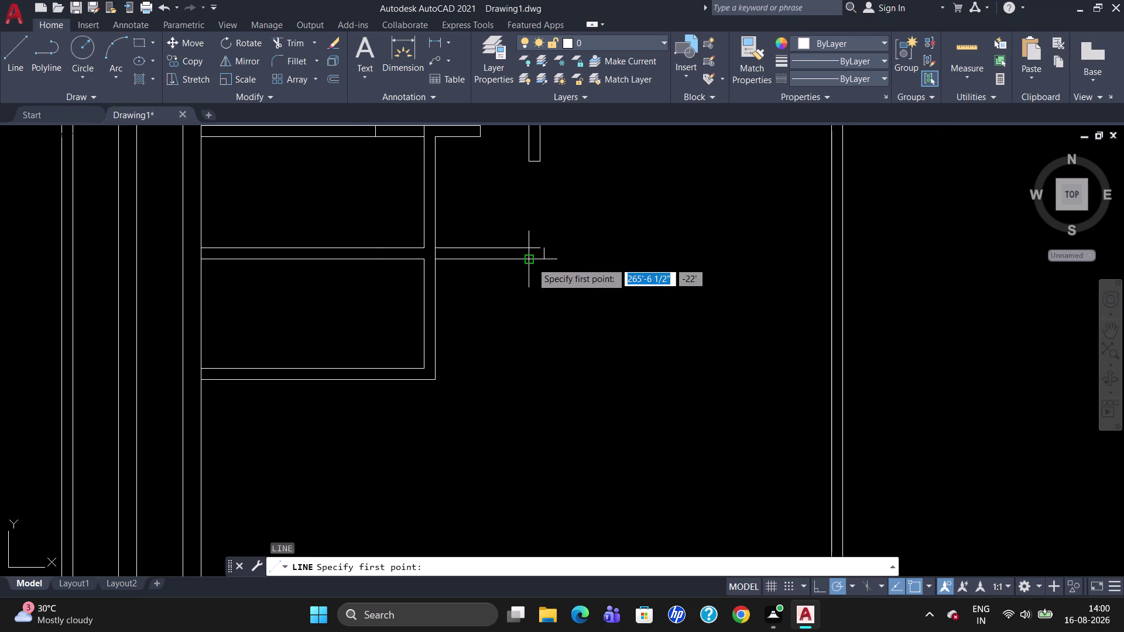
scroll(up, 3)
click(542, 239)
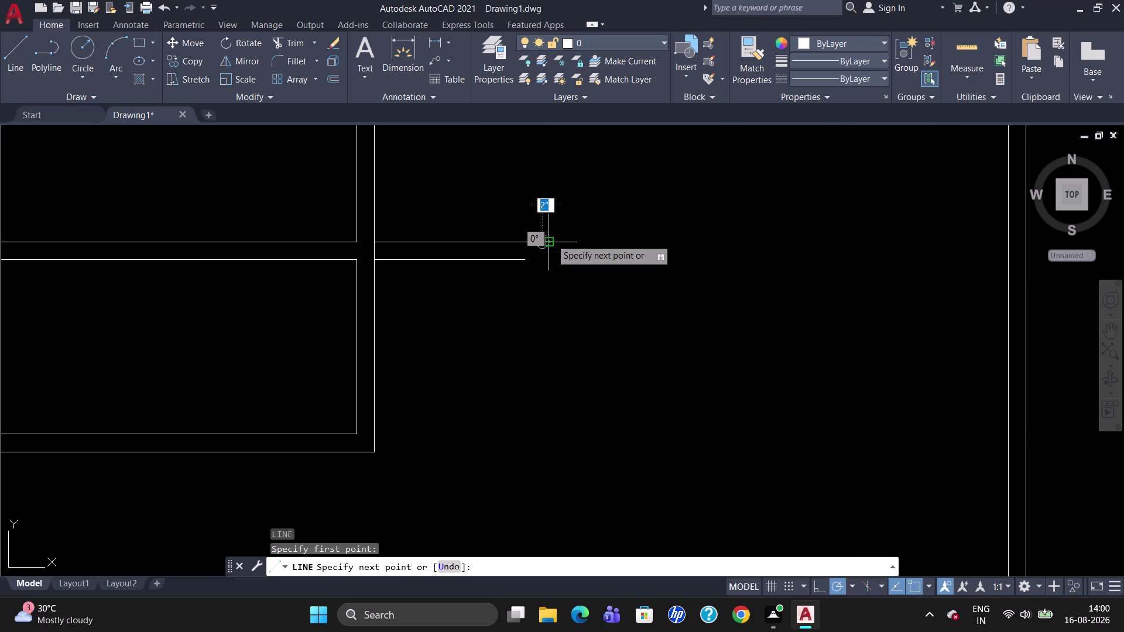
click(629, 240)
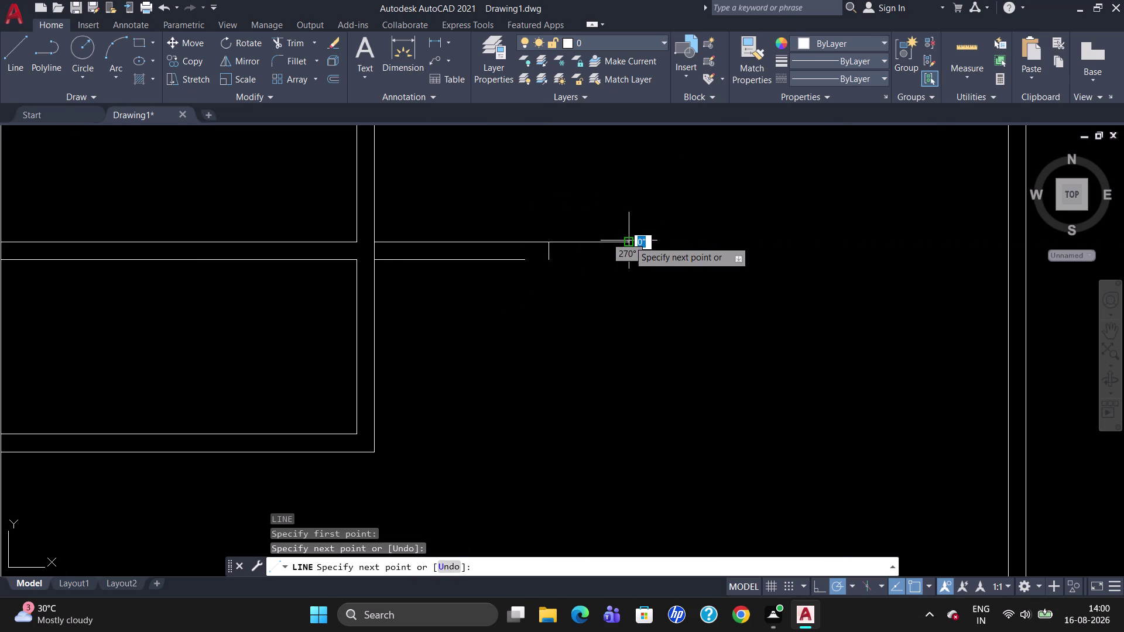
key(Escape)
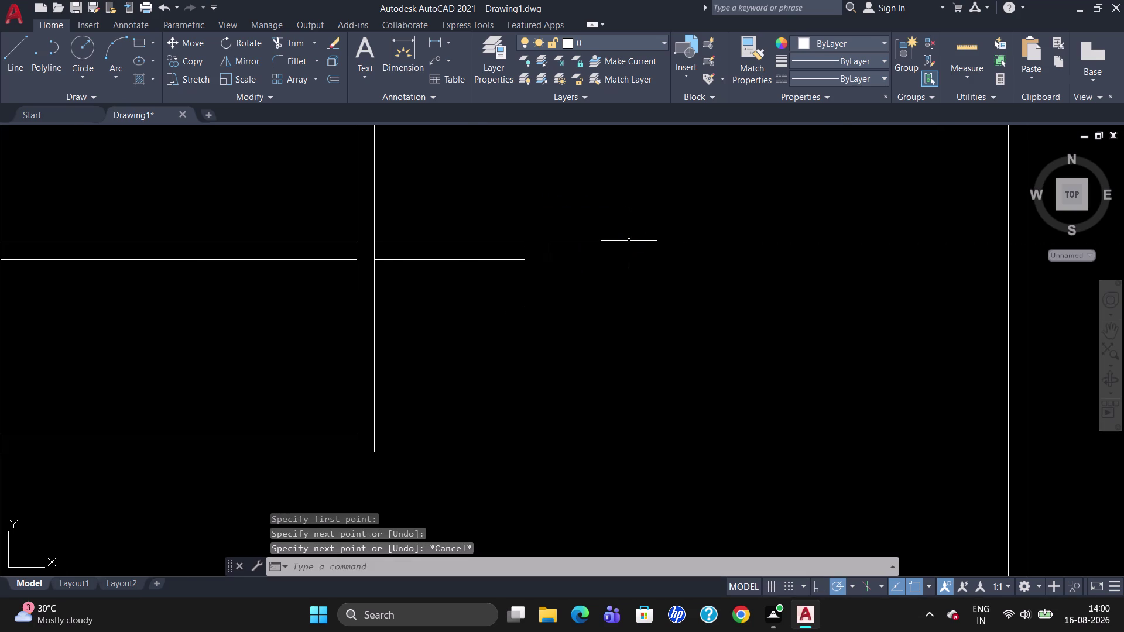
key(l)
key(Return)
click(525, 257)
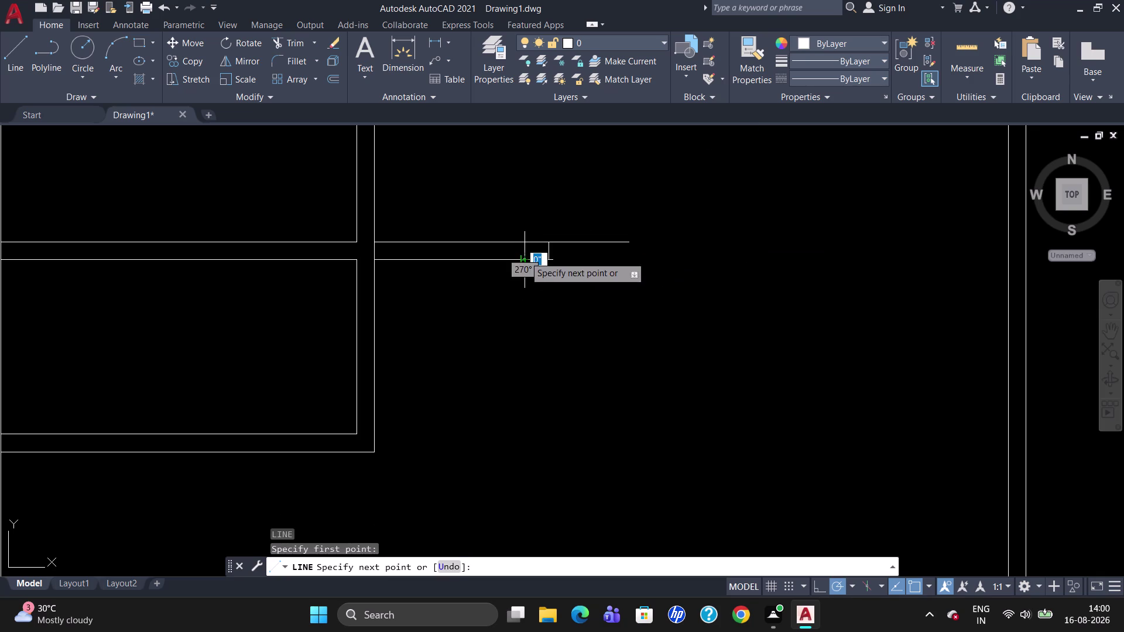
click(612, 260)
key(Escape)
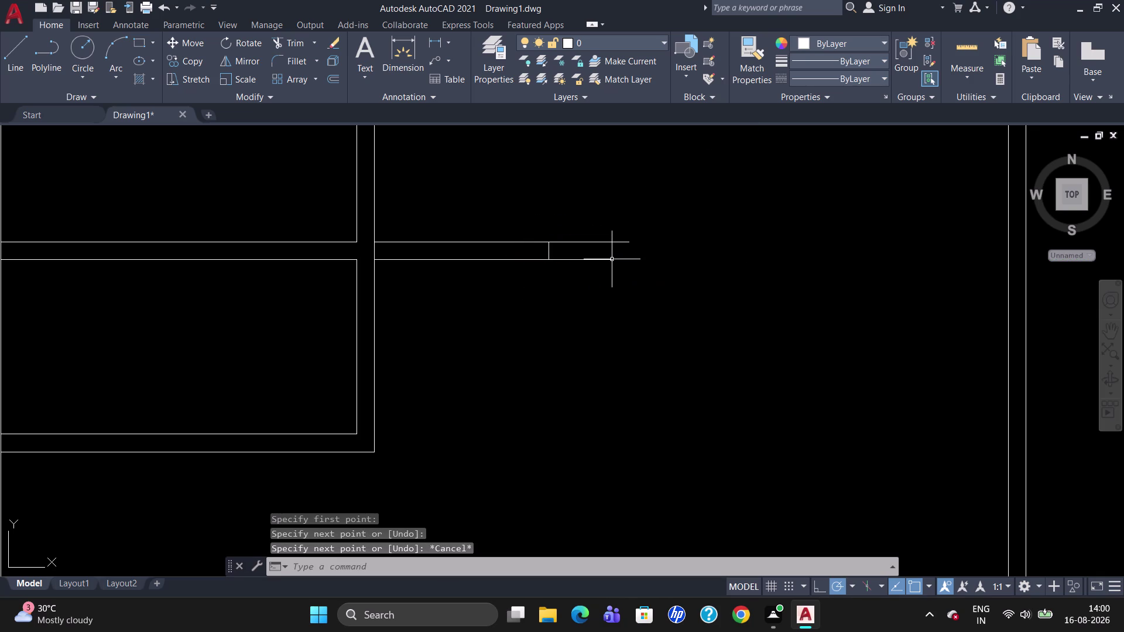
Trim the overhanging wall segments back to the end line, closing the stub.
text(TR)
key(Return)
key(Return)
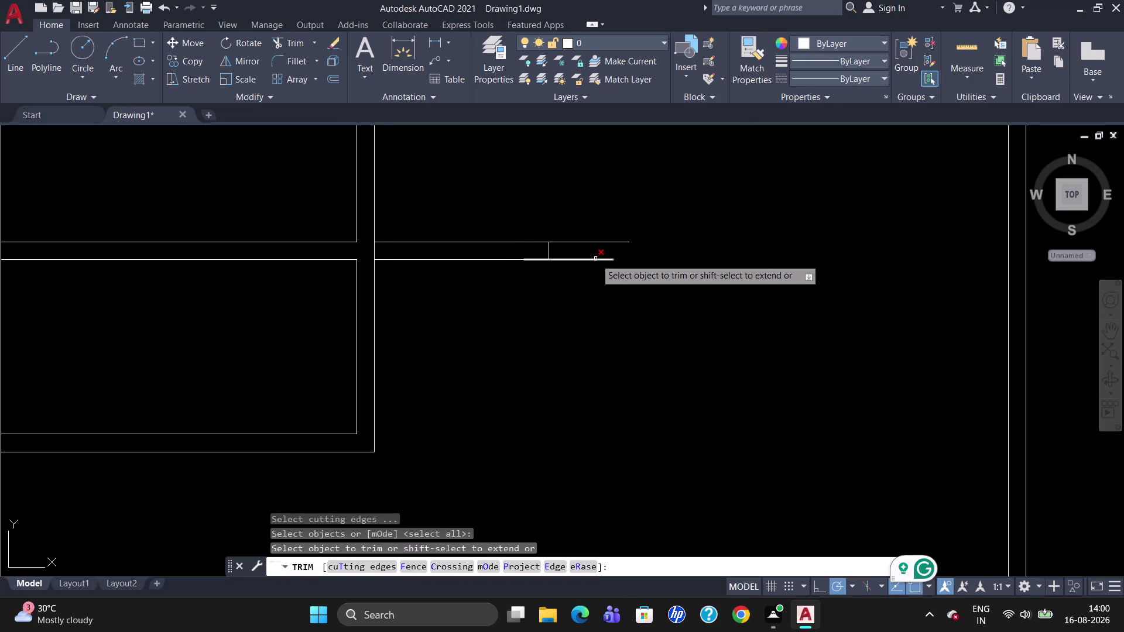
click(588, 259)
click(585, 244)
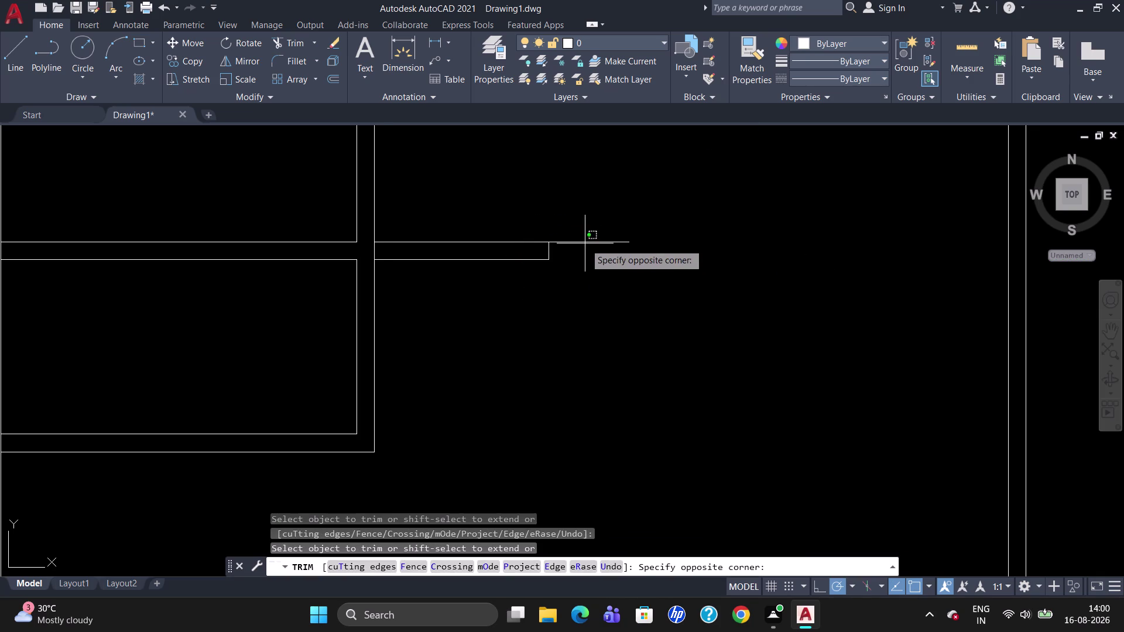
click(584, 242)
click(600, 255)
click(597, 240)
click(597, 240)
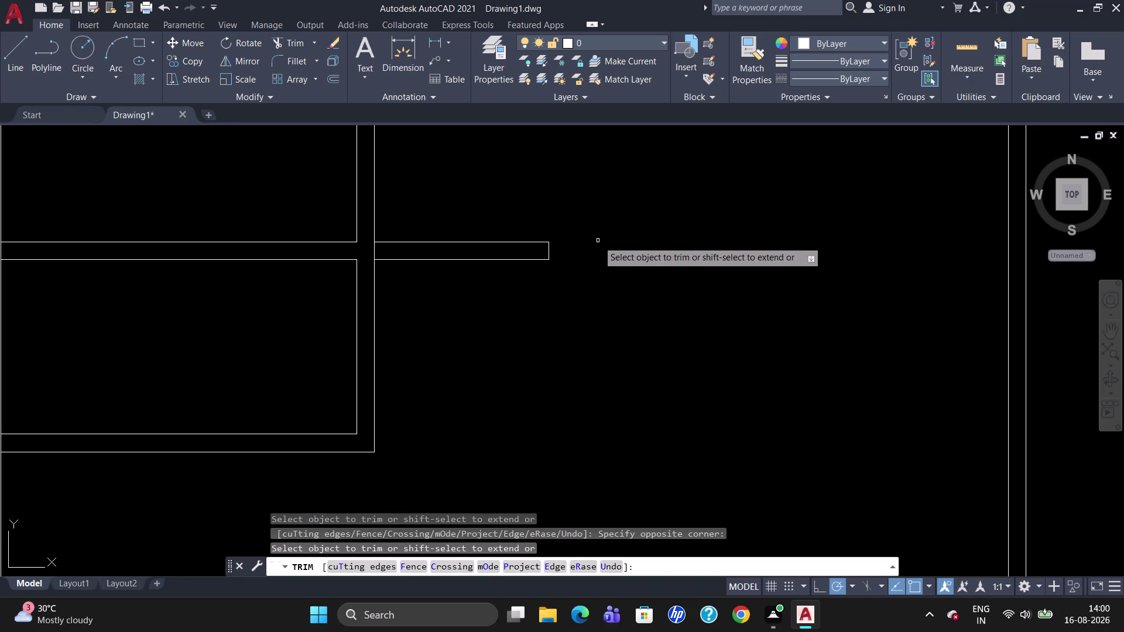
scroll(down, 3)
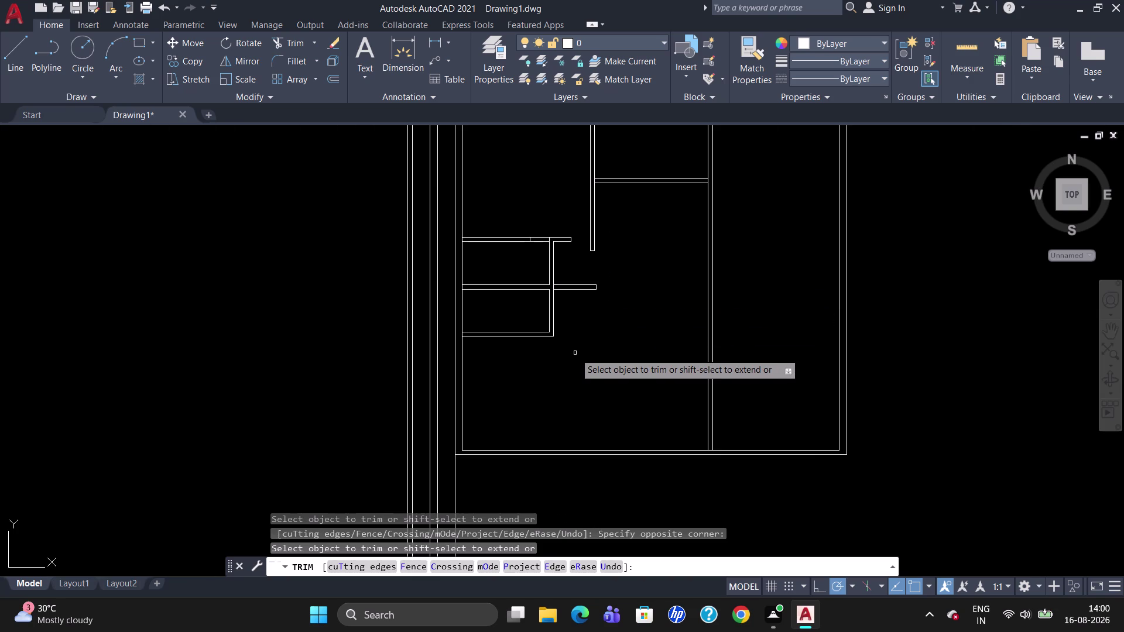
key(Escape)
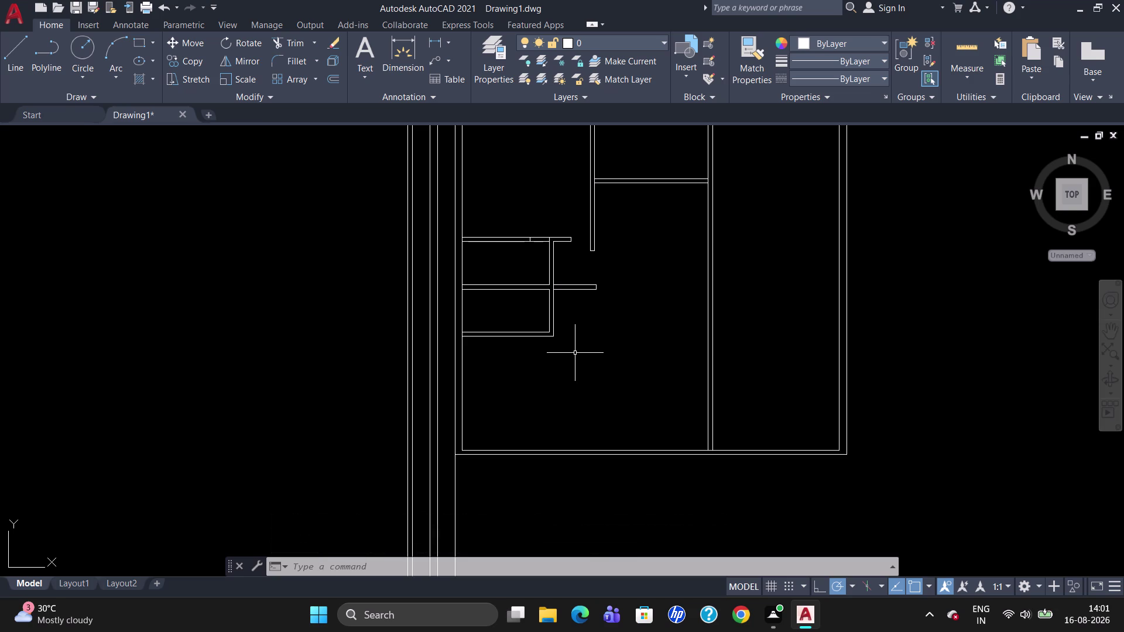
Erase the short end line at the wall stub.
scroll(up, 3)
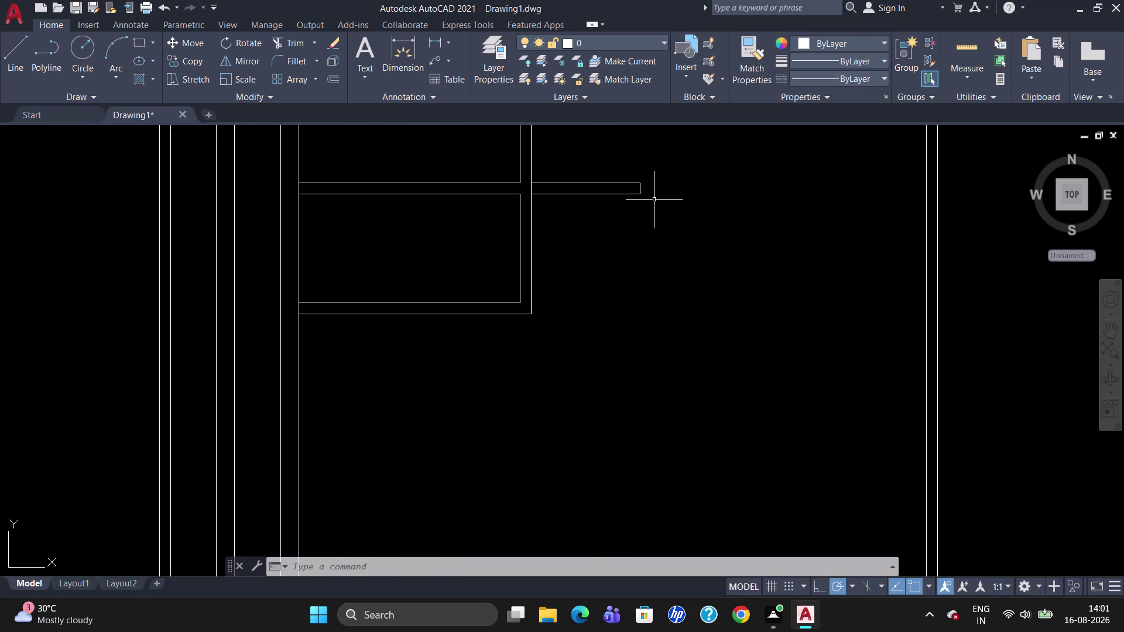
click(641, 186)
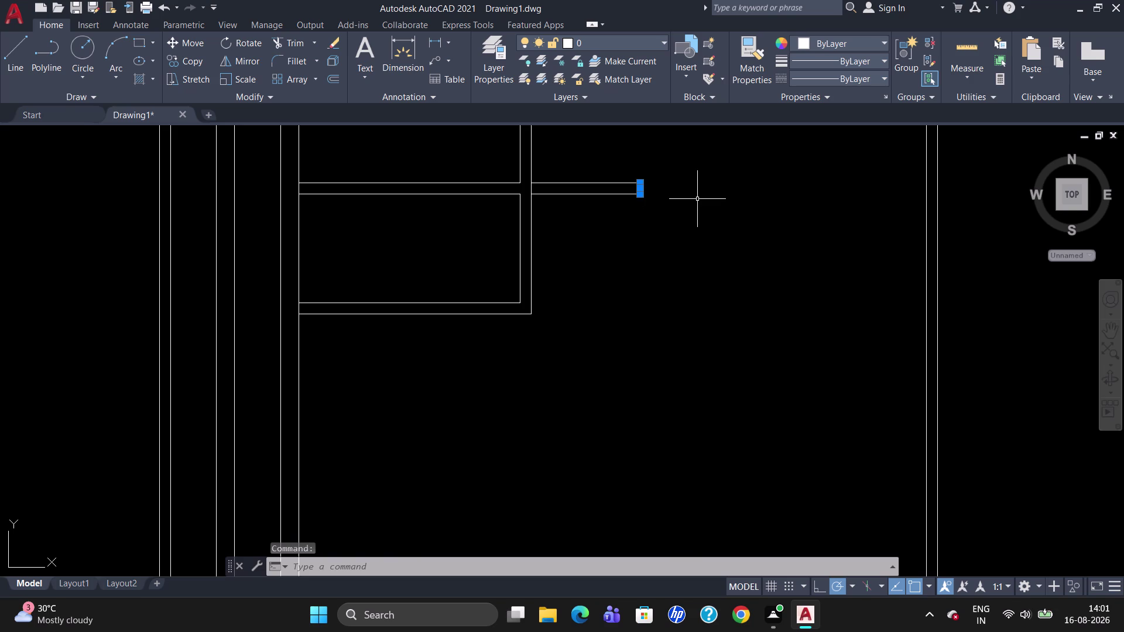
key(Delete)
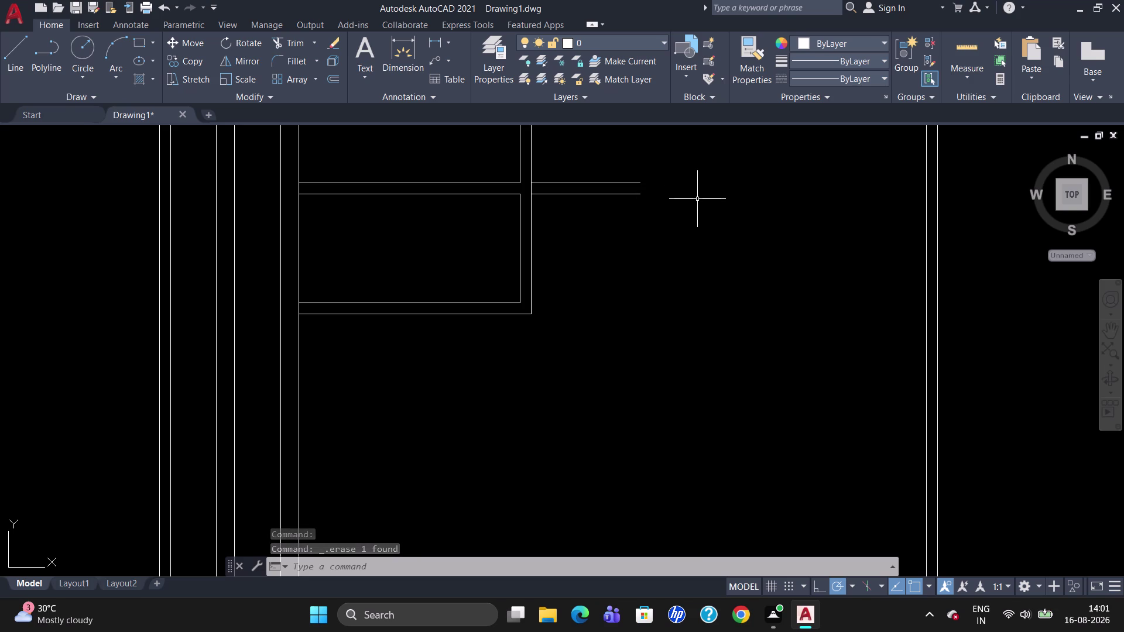
Draw a trial 4' line from the wall end, then erase it.
key(l)
key(Return)
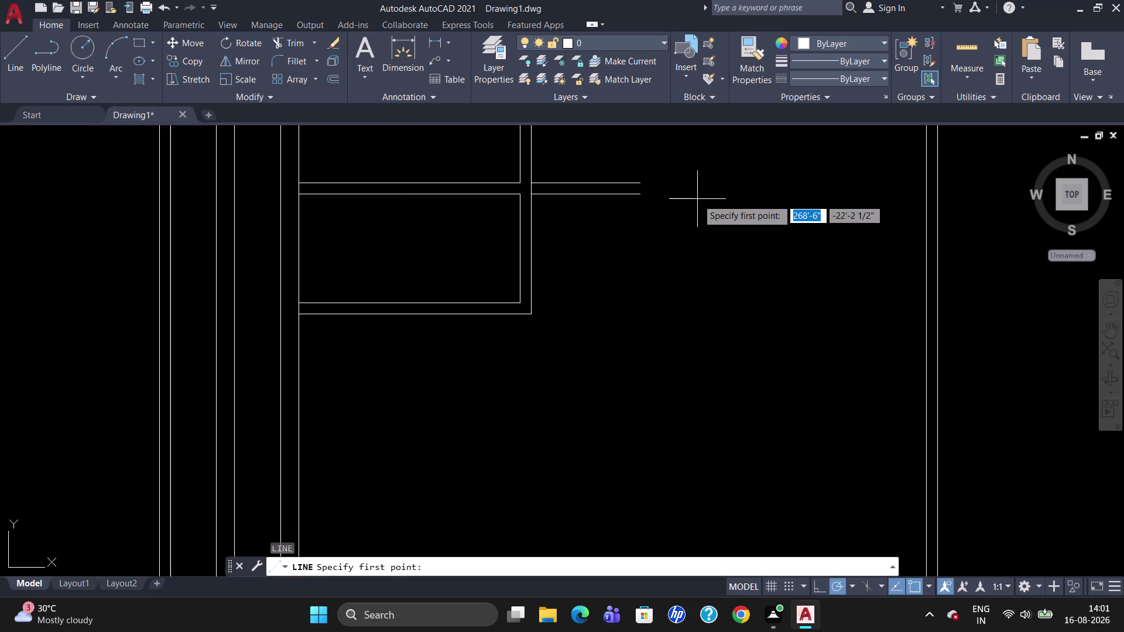
click(641, 194)
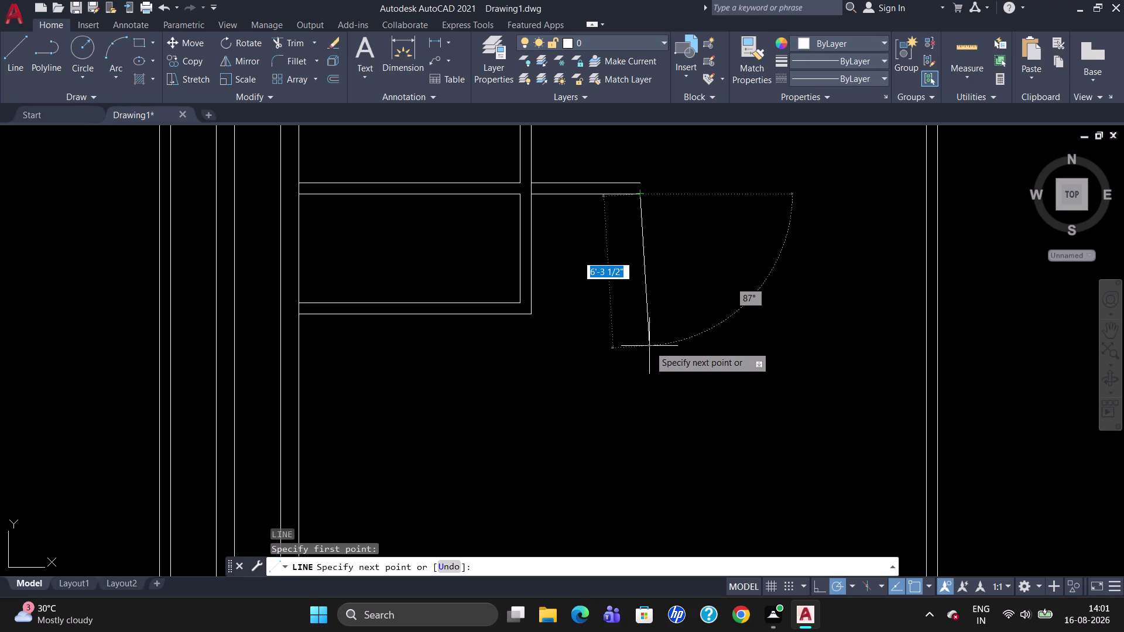
text(4')
key(Return)
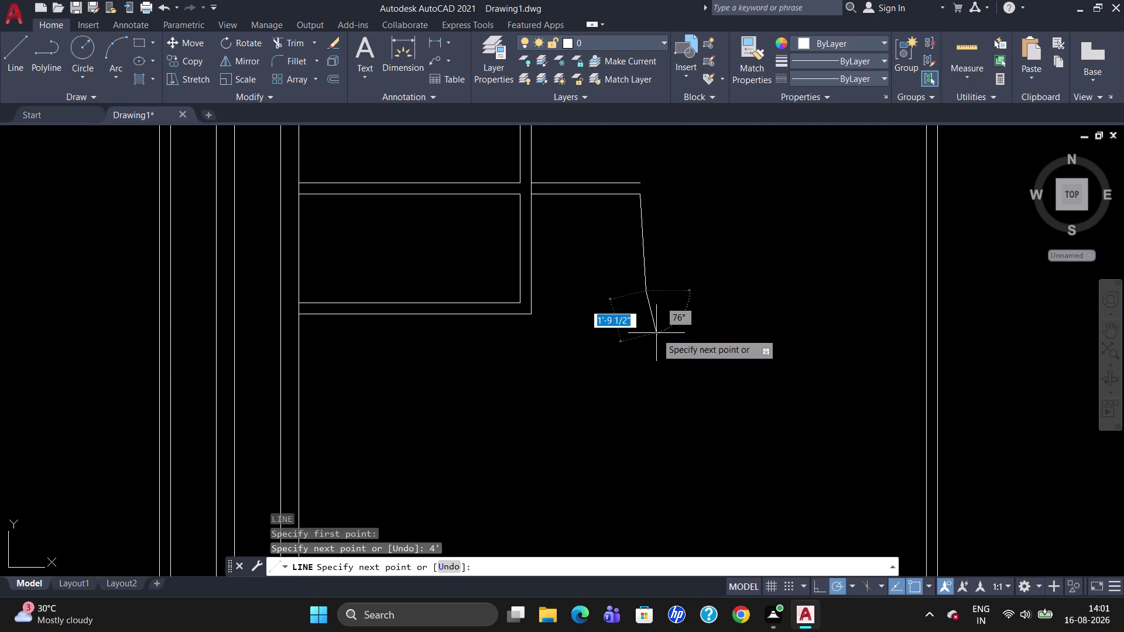
key(Escape)
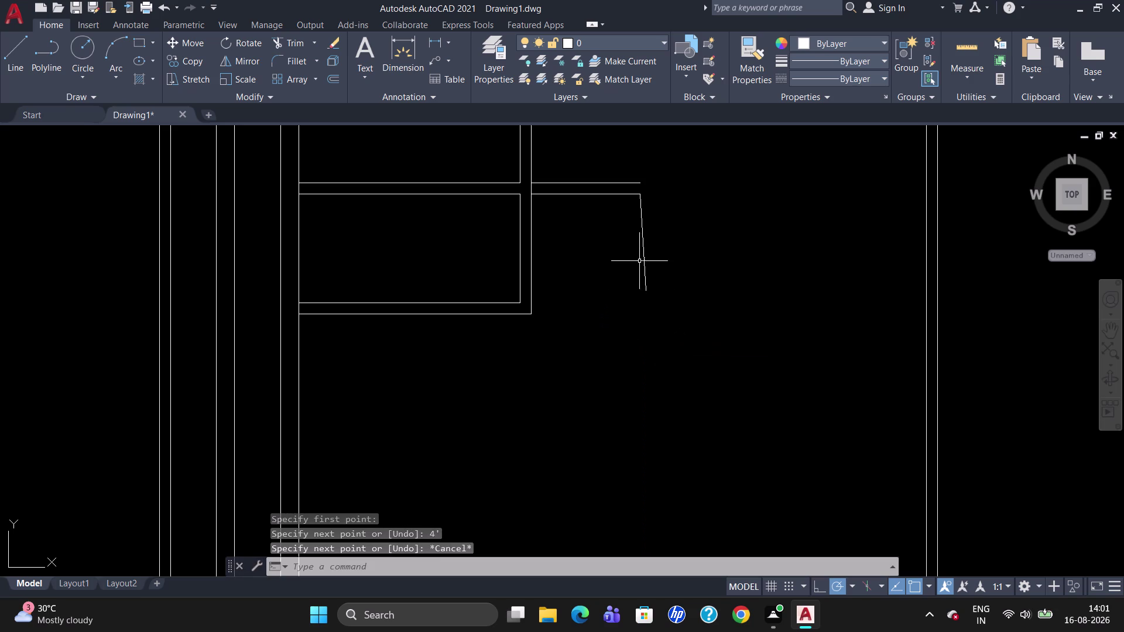
click(641, 237)
key(Delete)
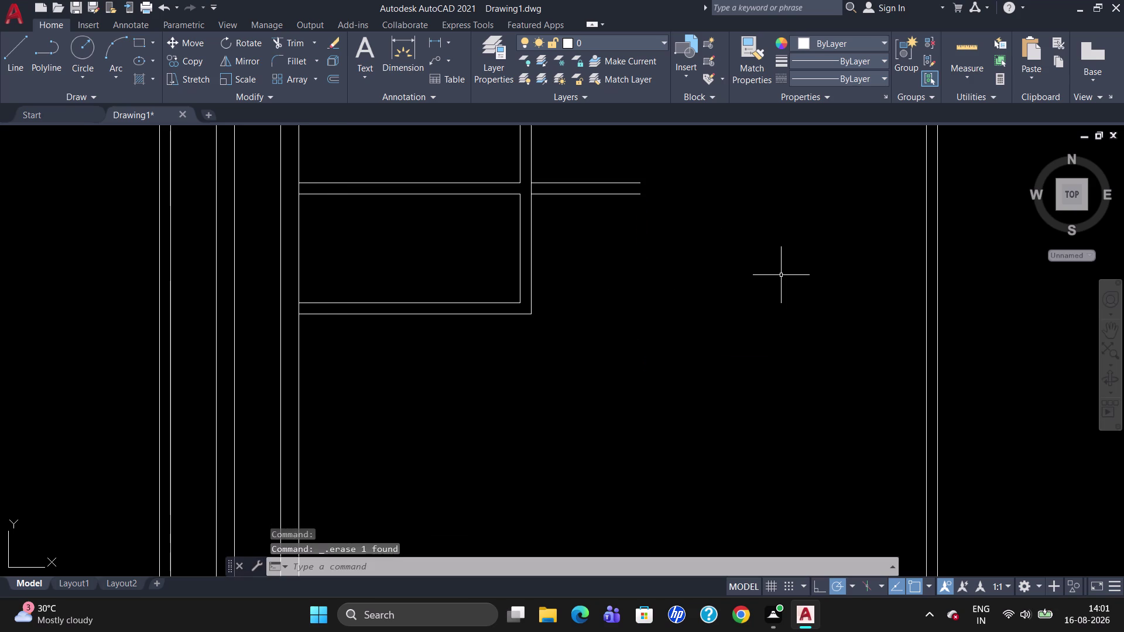
key(l)
key(Return)
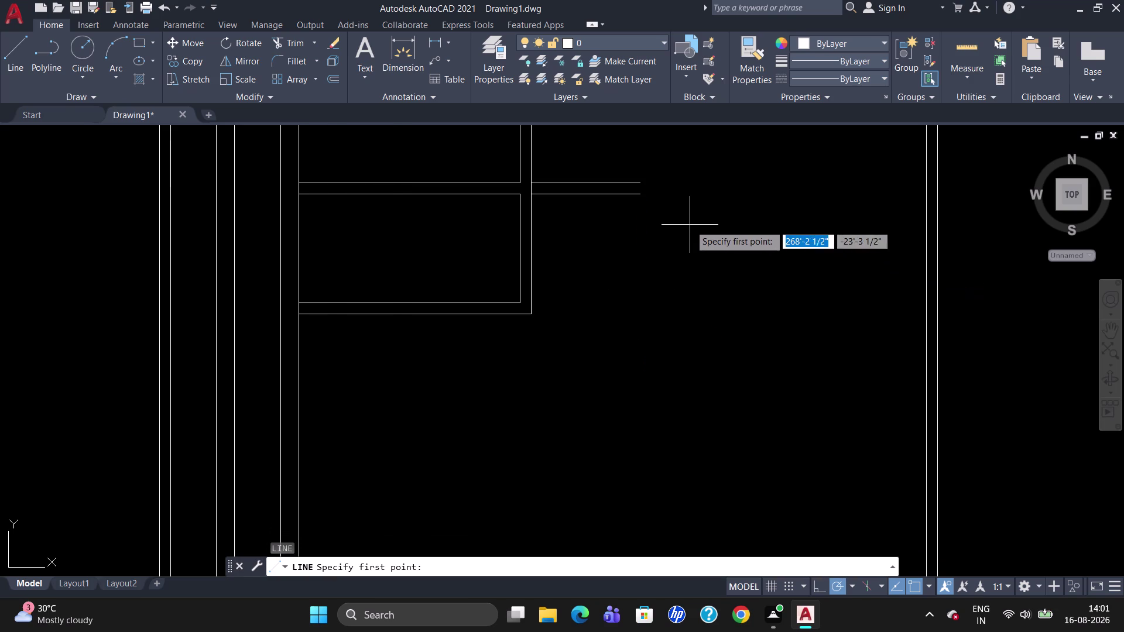
Draw a 4' vertical line down from the wall stub's end.
click(639, 193)
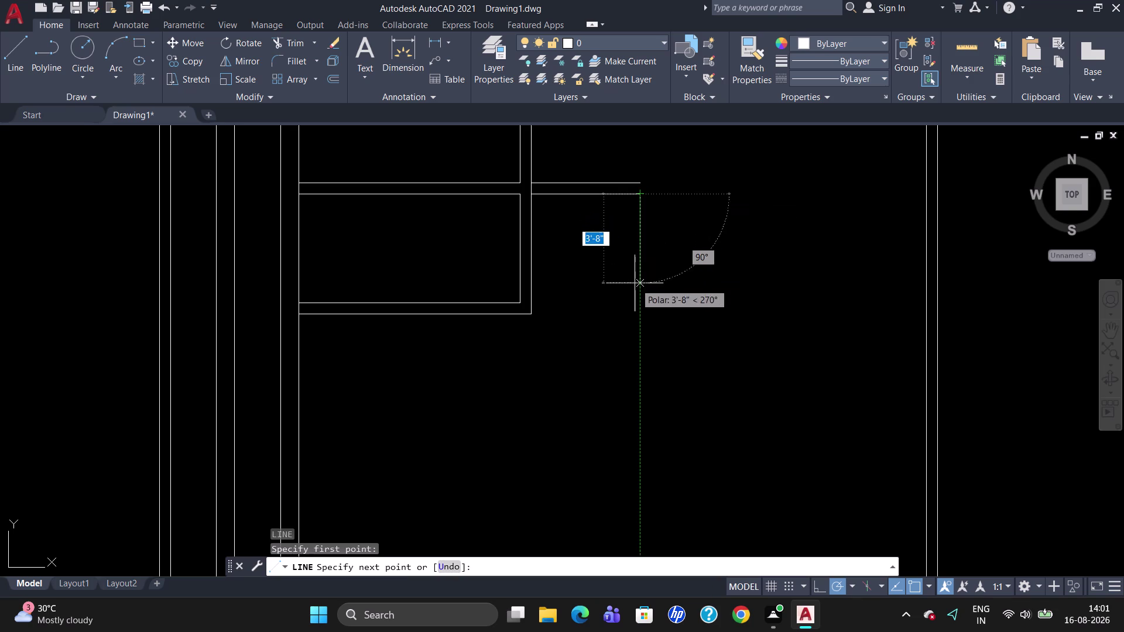
text(4')
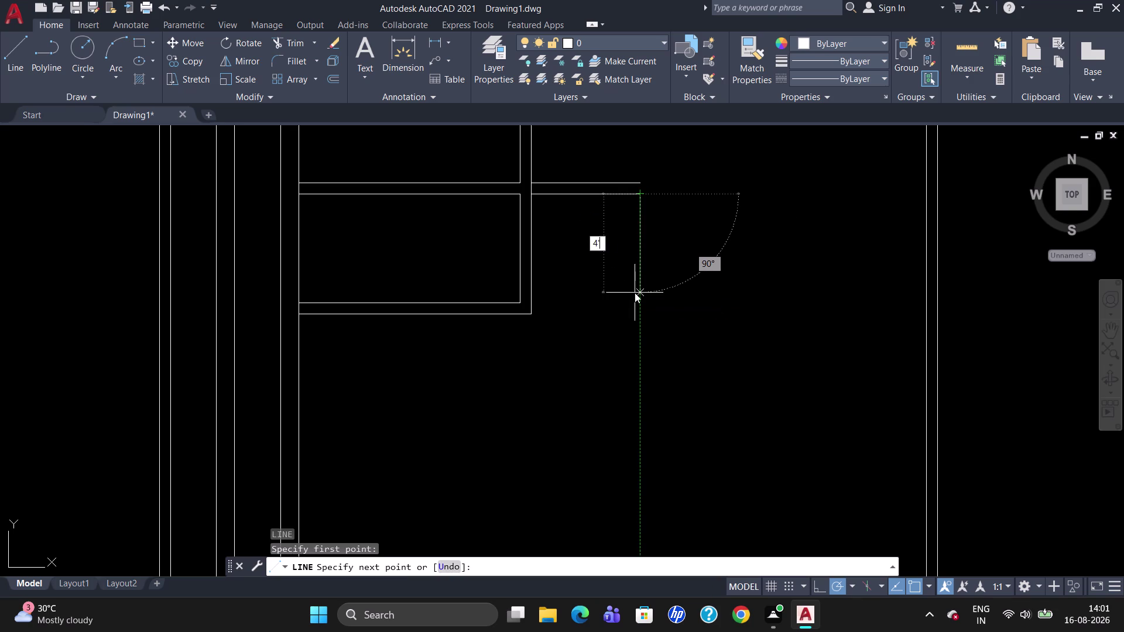
key(Return)
key(Return)
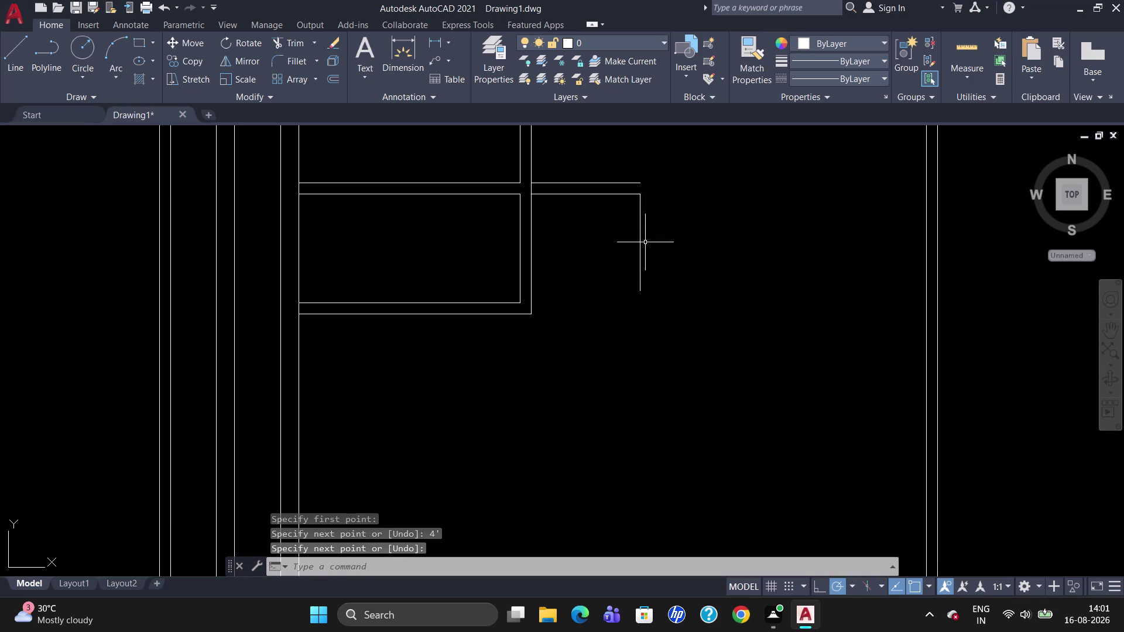
Offset the new vertical line 5.5" to its right.
key(o)
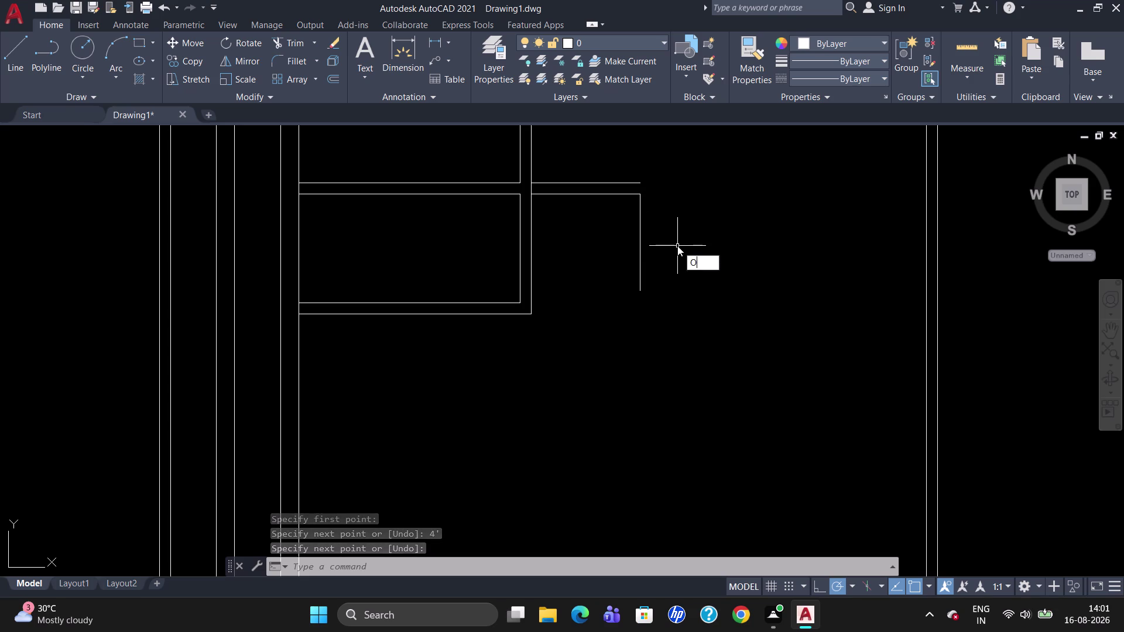
key(Return)
text(5.5)
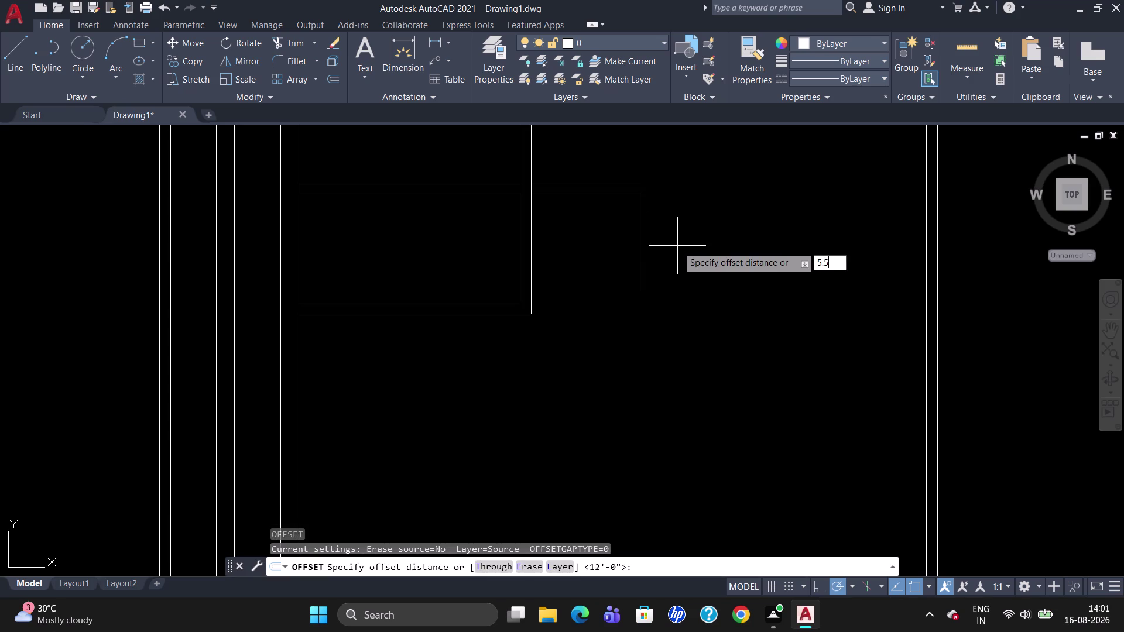
key(shift+quotedbl)
key(Return)
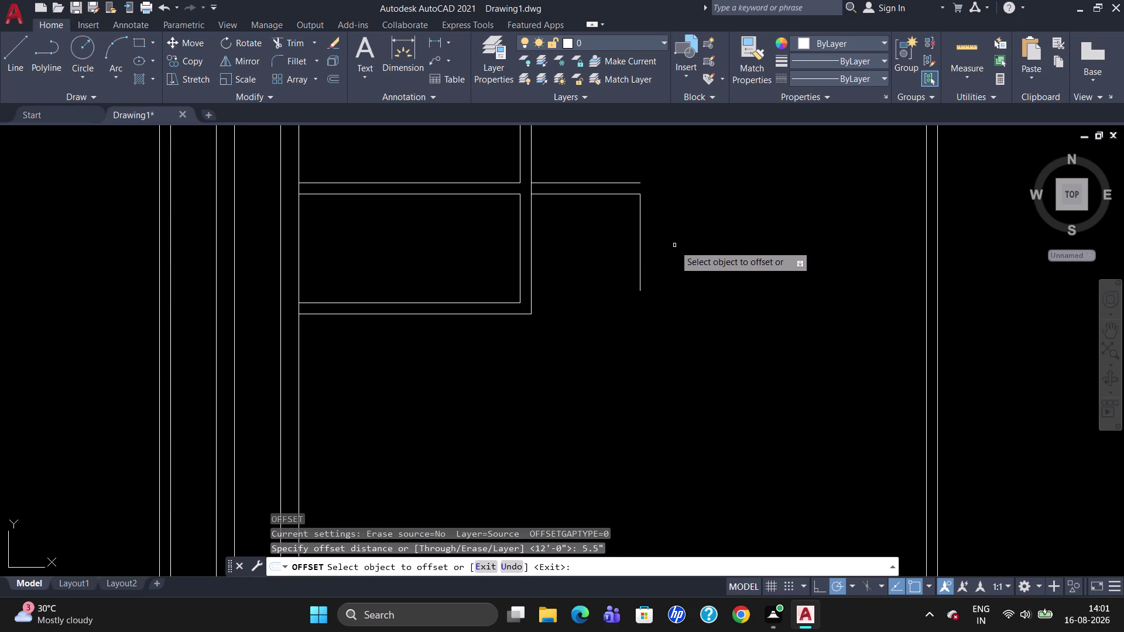
click(639, 253)
click(655, 246)
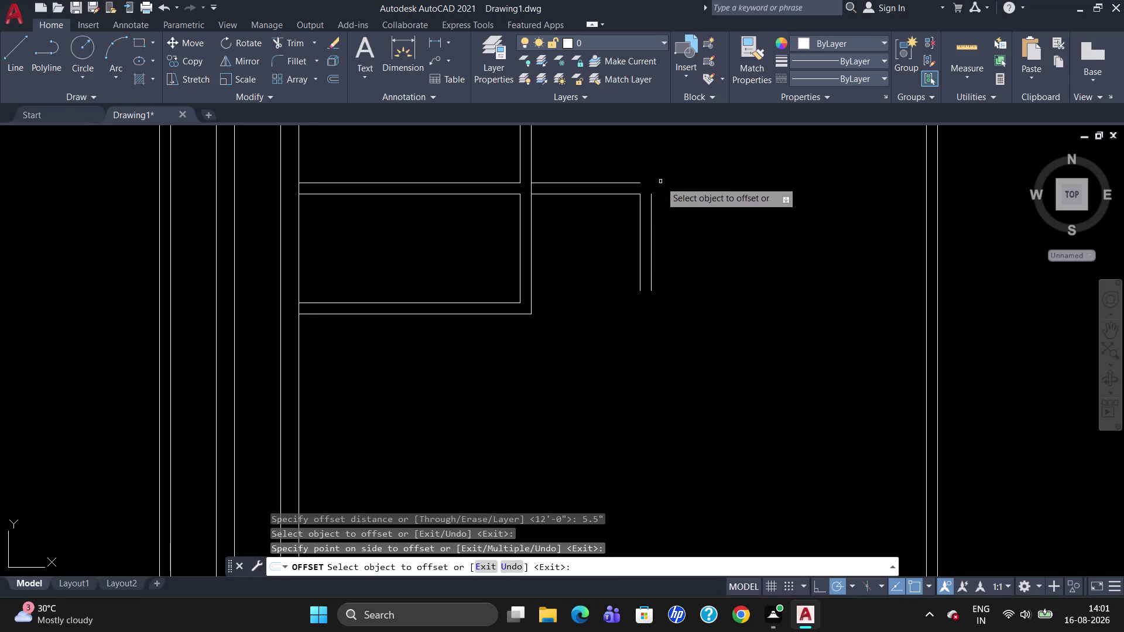
scroll(down, 3)
scroll(up, 3)
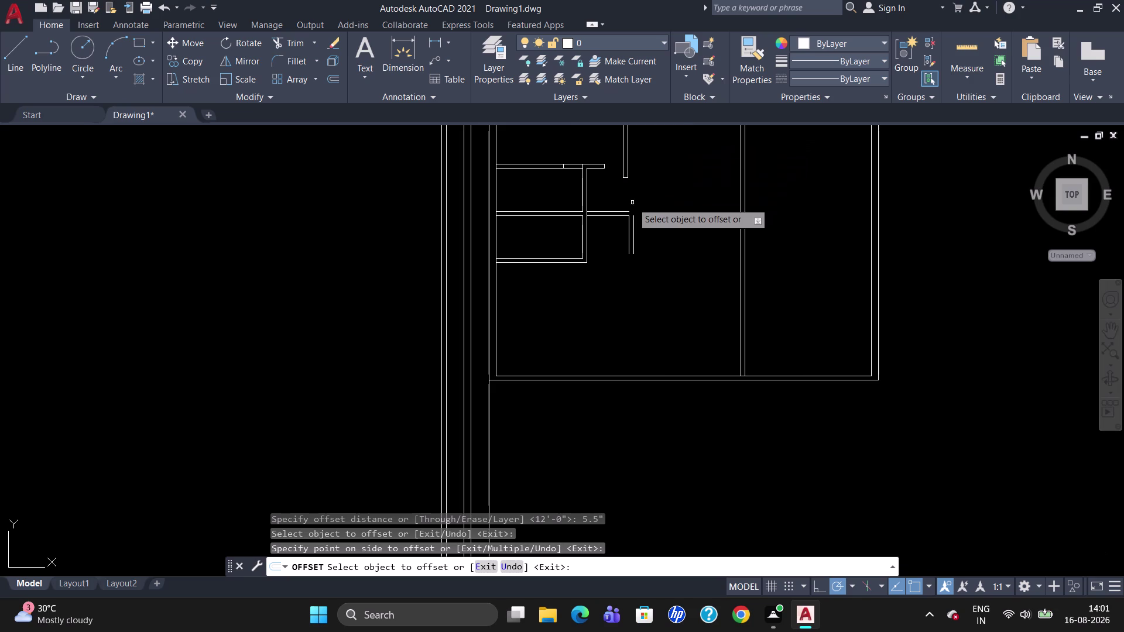
key(Escape)
key(l)
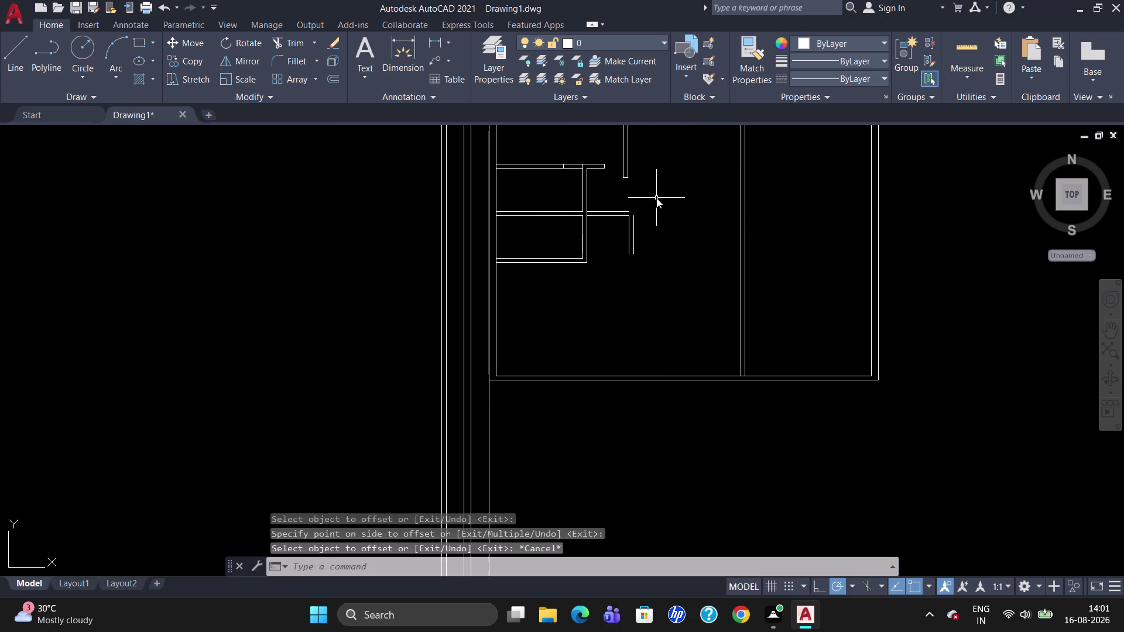
key(Return)
Draw a horizontal line across the top of the new double wall.
scroll(up, 3)
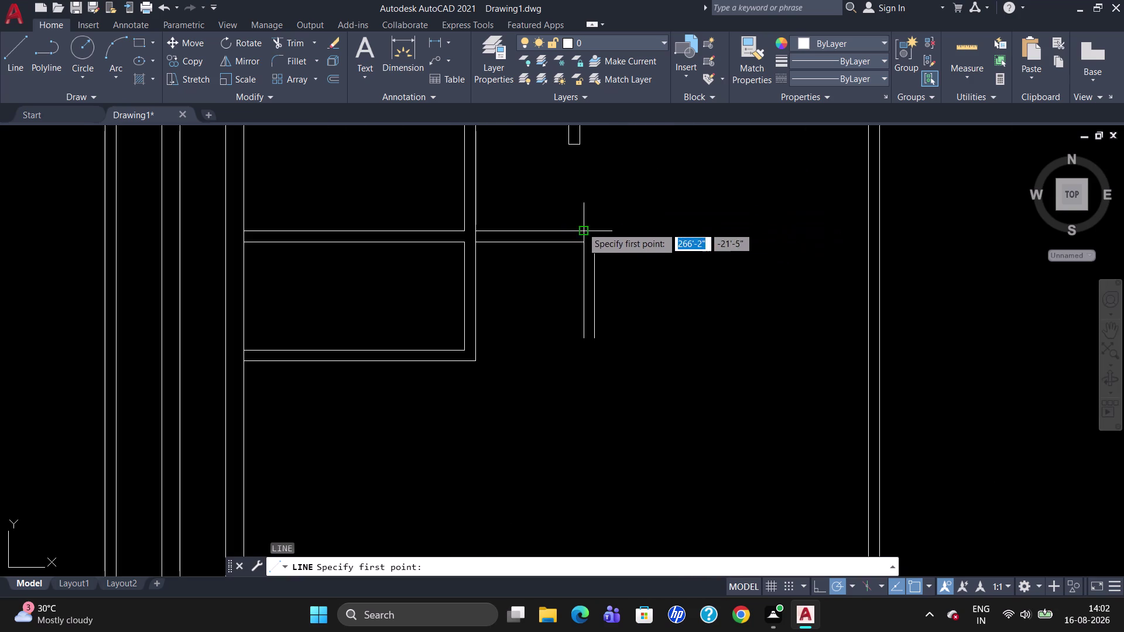
click(587, 228)
click(683, 228)
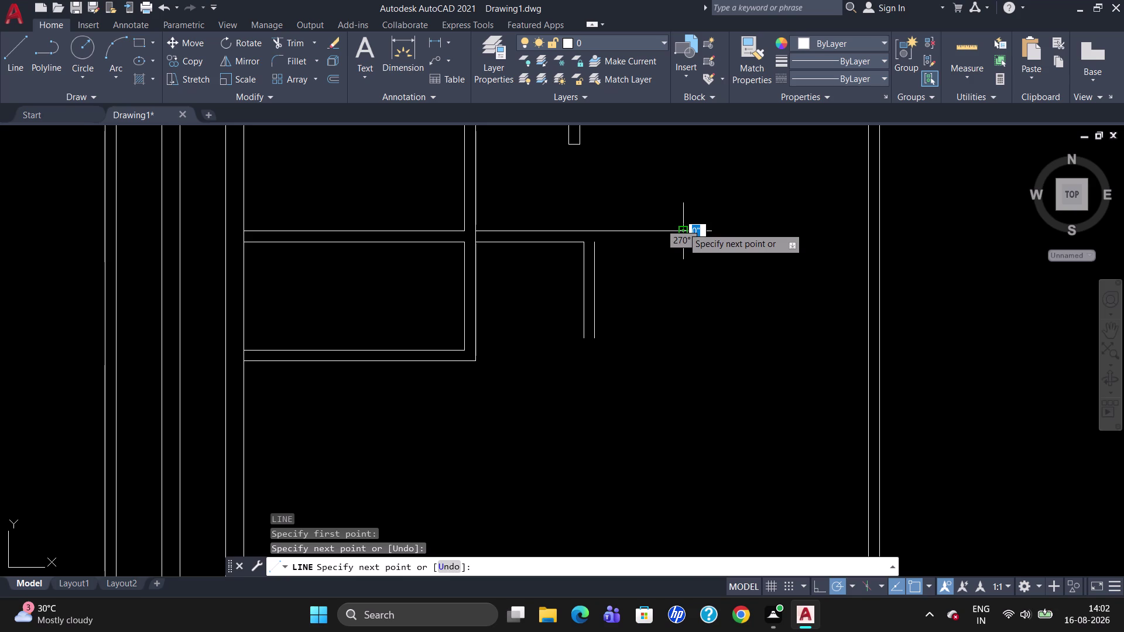
key(Escape)
Extend the right vertical wall line up to the horizontal line.
text(E)
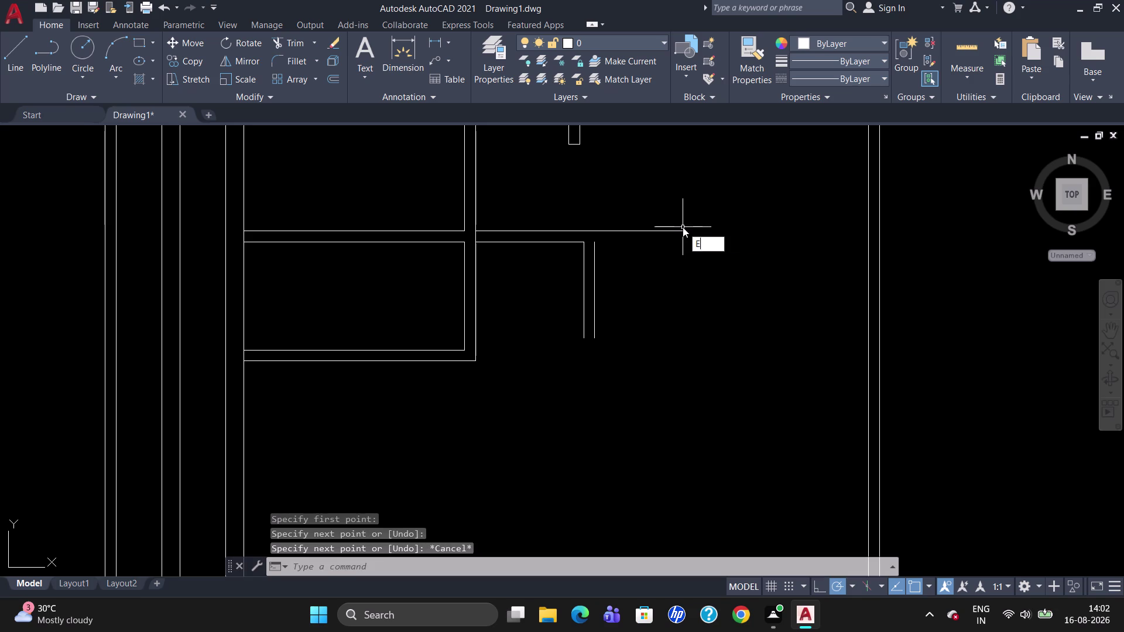
text(X')
key(BackSpace)
key(Return)
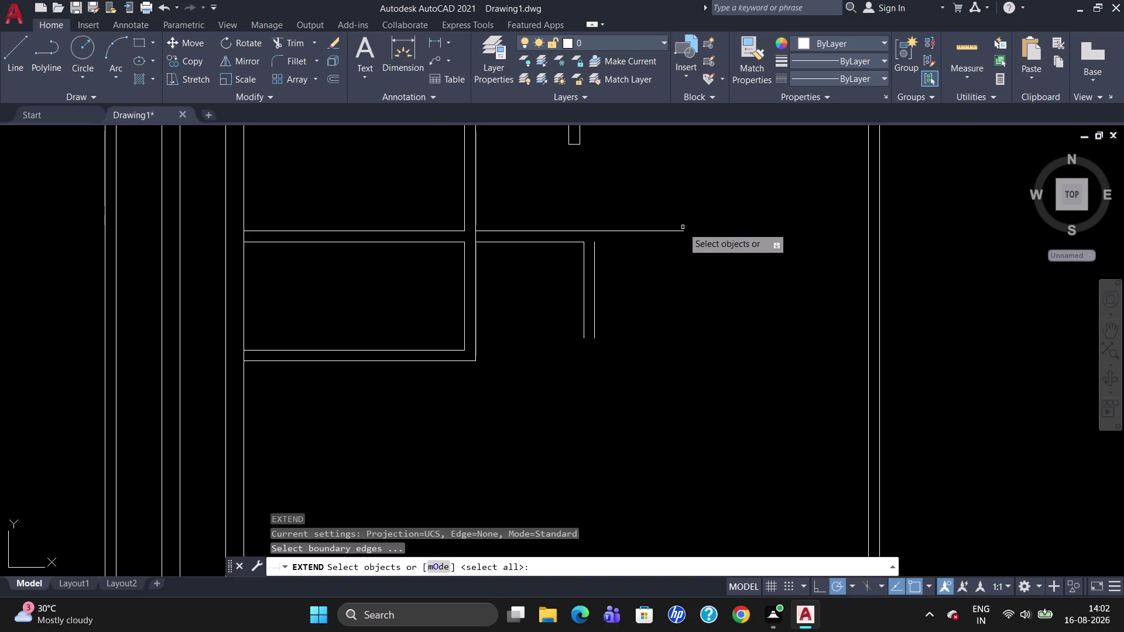
click(595, 232)
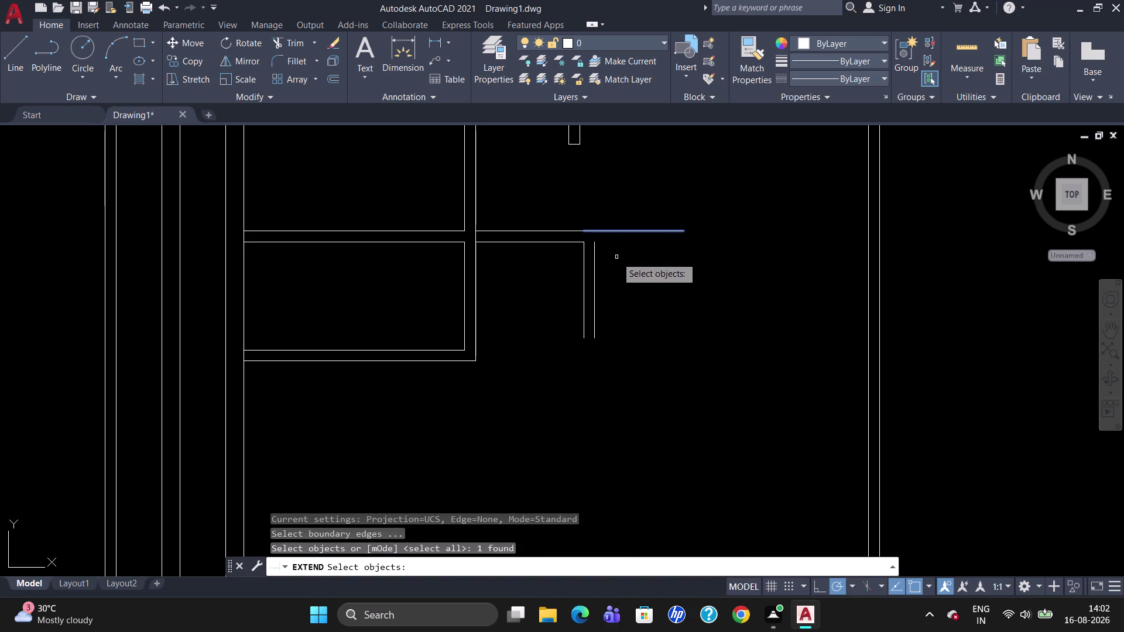
key(Return)
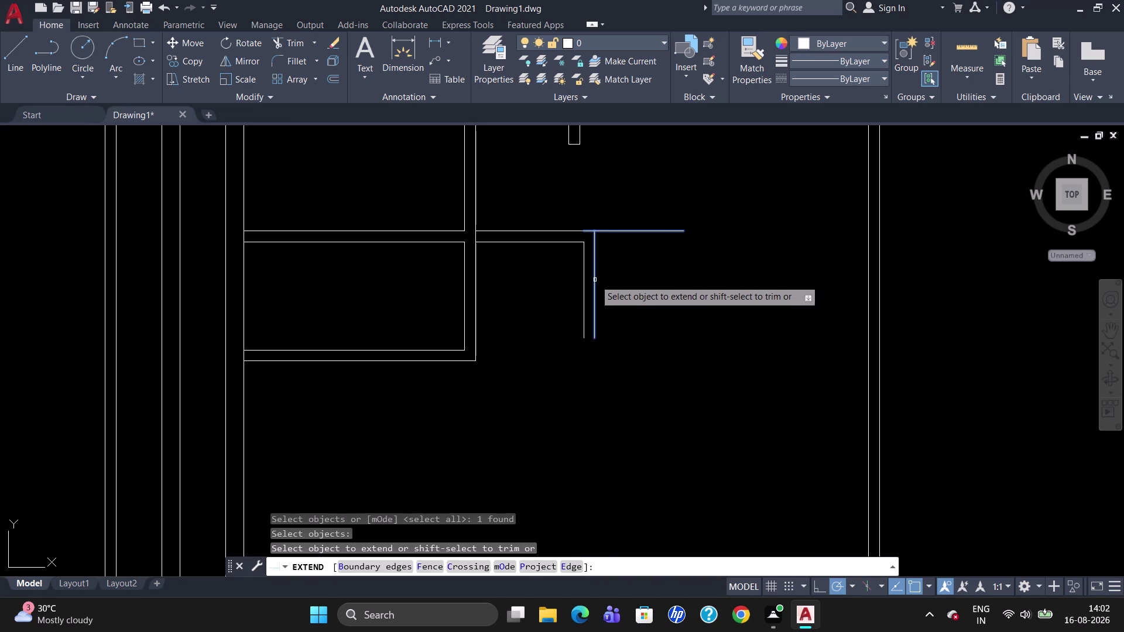
click(595, 279)
key(Escape)
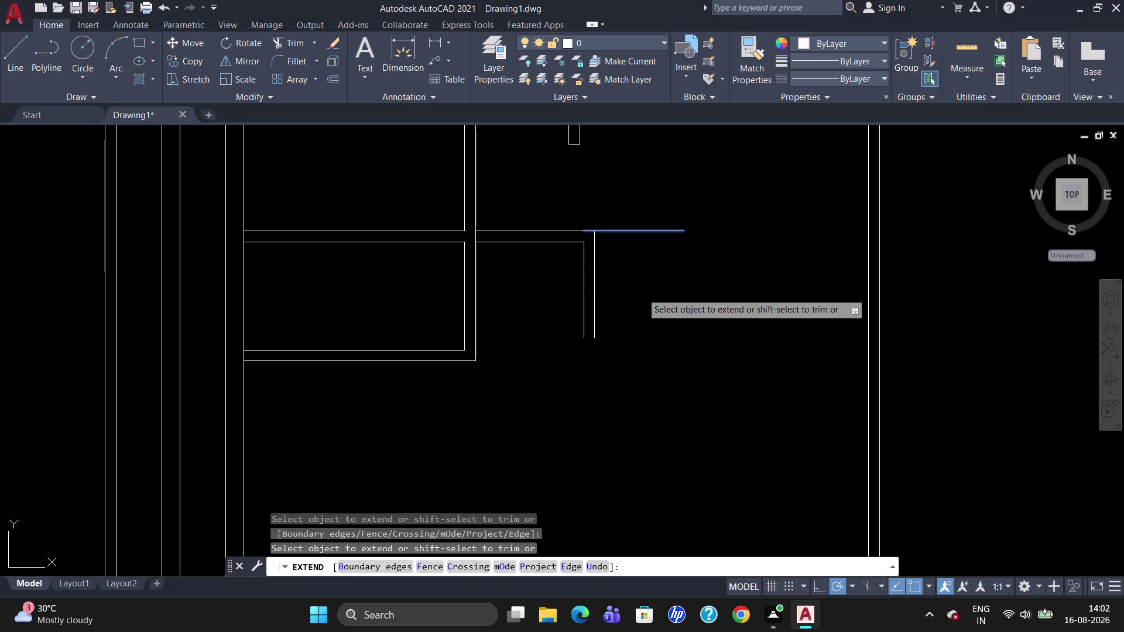
Trim the excess line at the new junction.
text(TR)
key(Return)
key(Return)
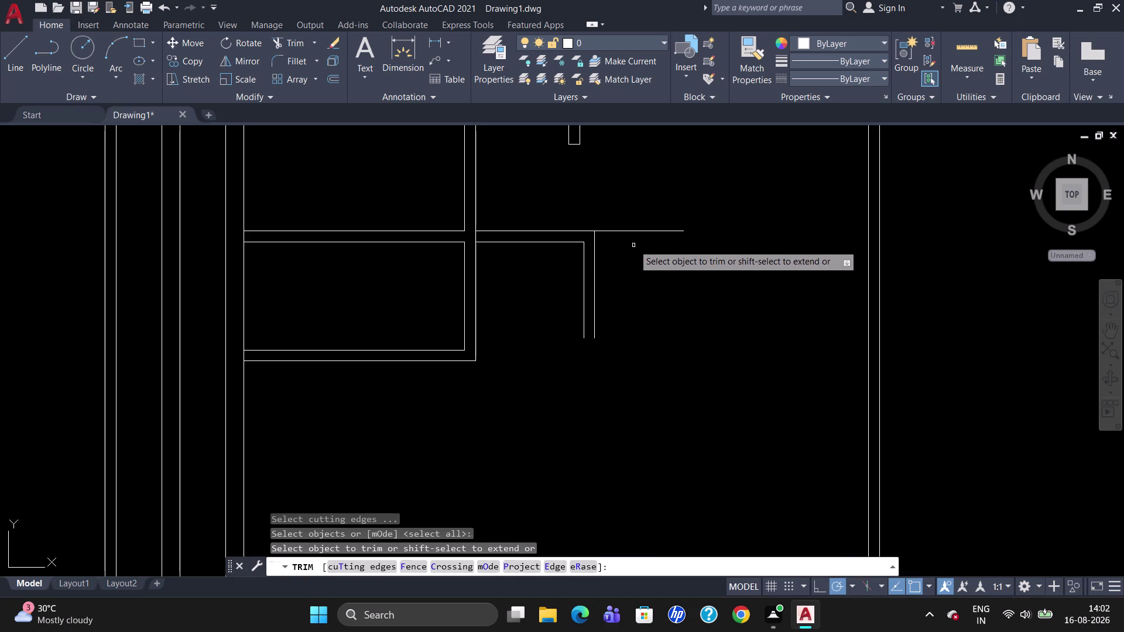
click(631, 232)
scroll(down, 3)
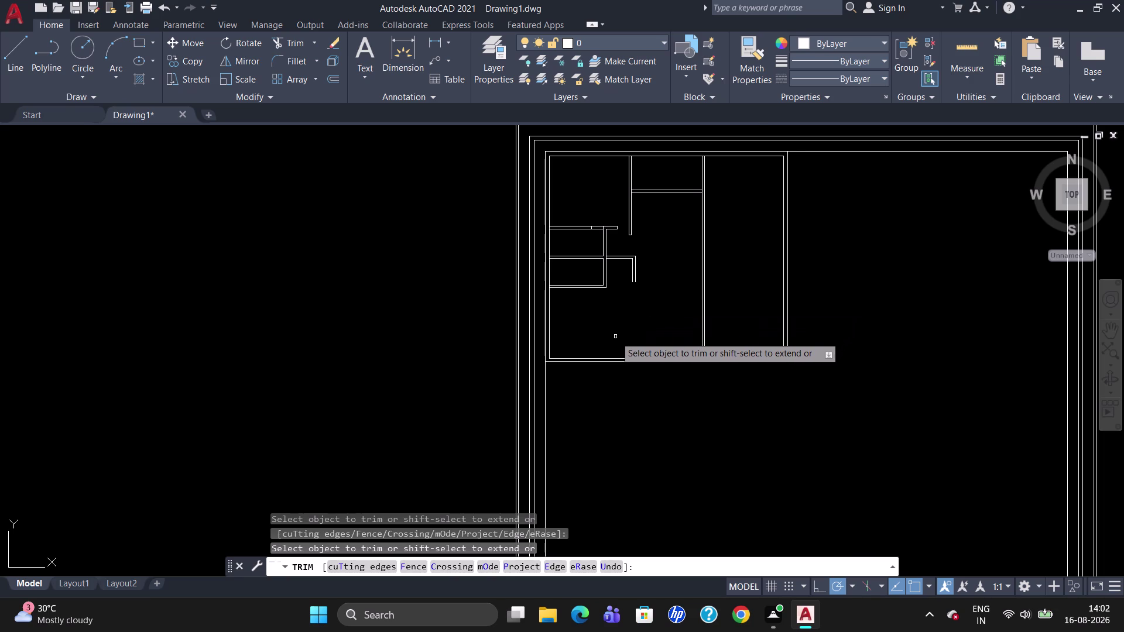
scroll(up, 3)
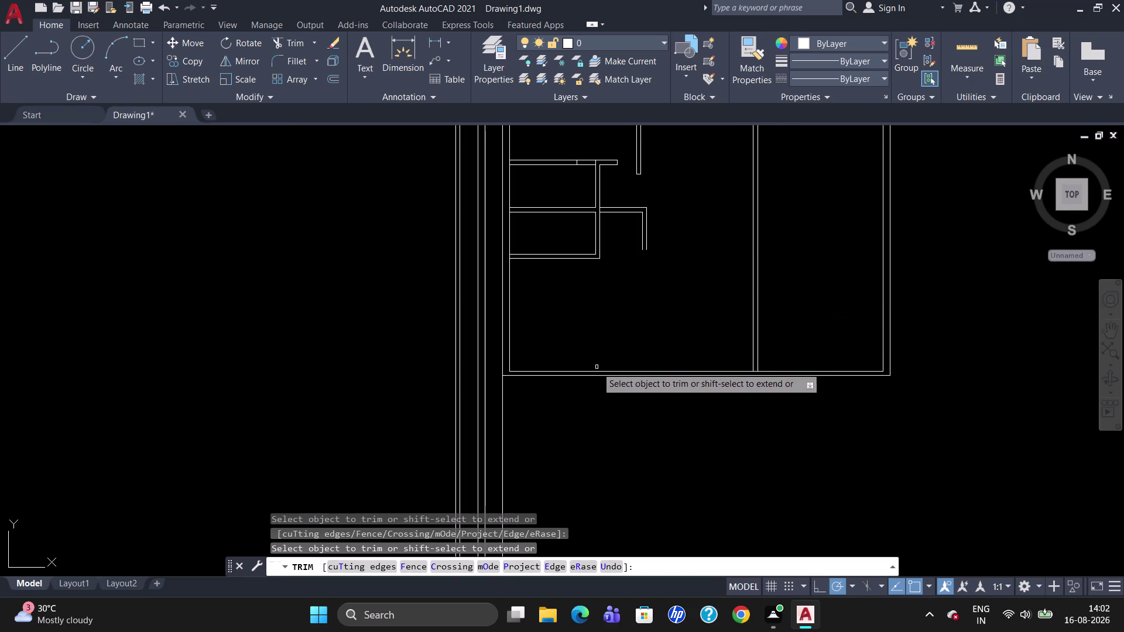
Exit Trim and try a 12'5" offset distance, which gets rejected.
key(Escape)
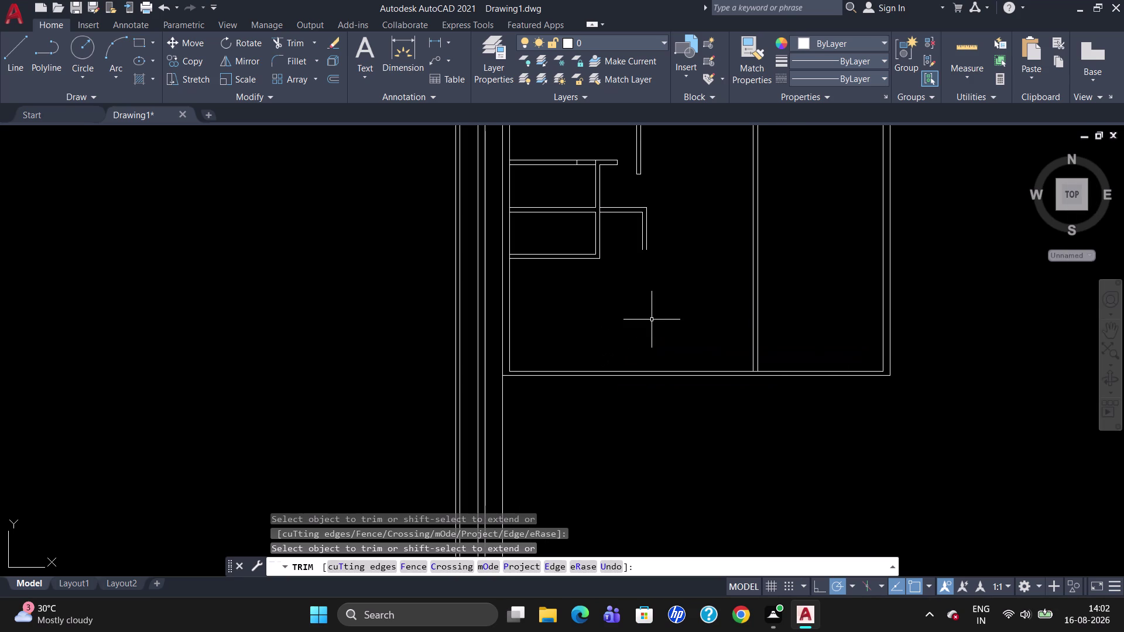
click(603, 371)
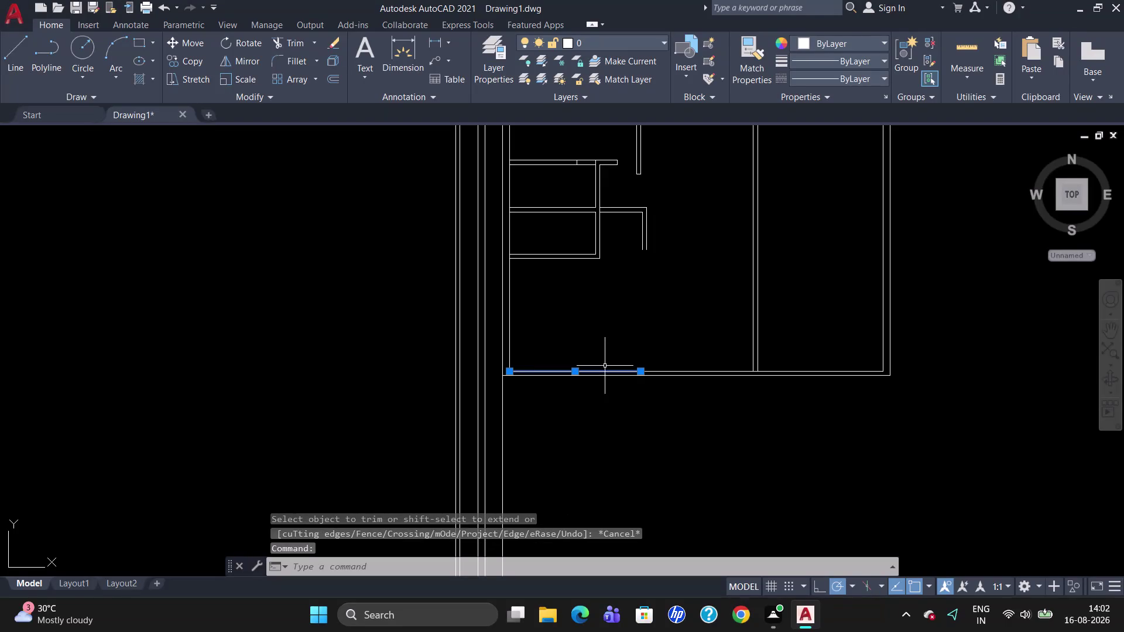
key(Escape)
key(o)
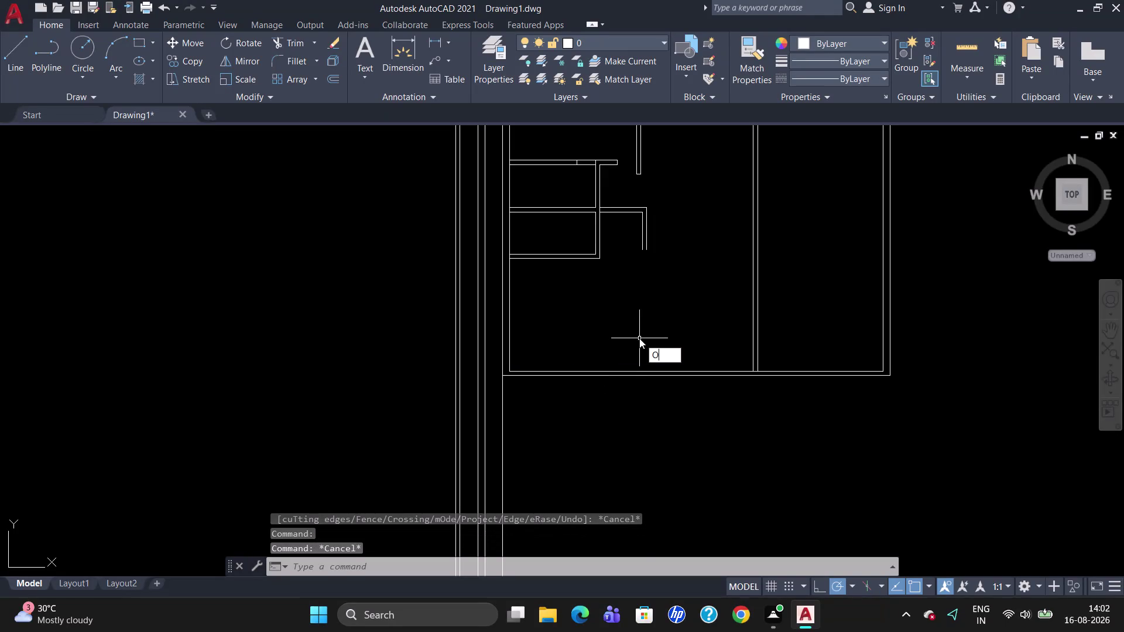
key(Return)
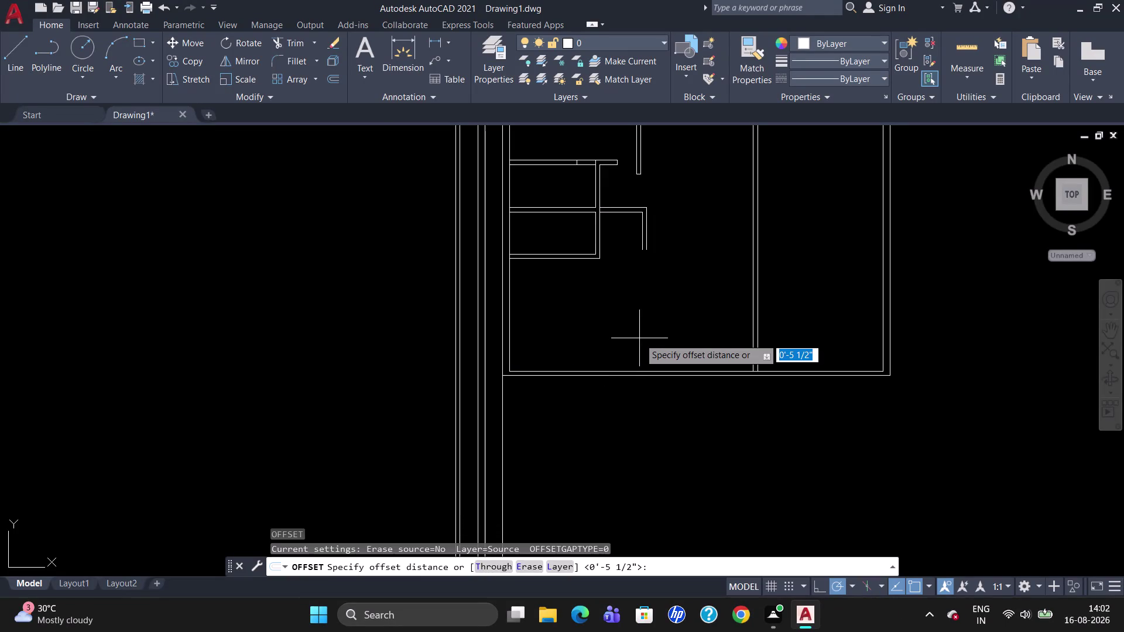
text(12)
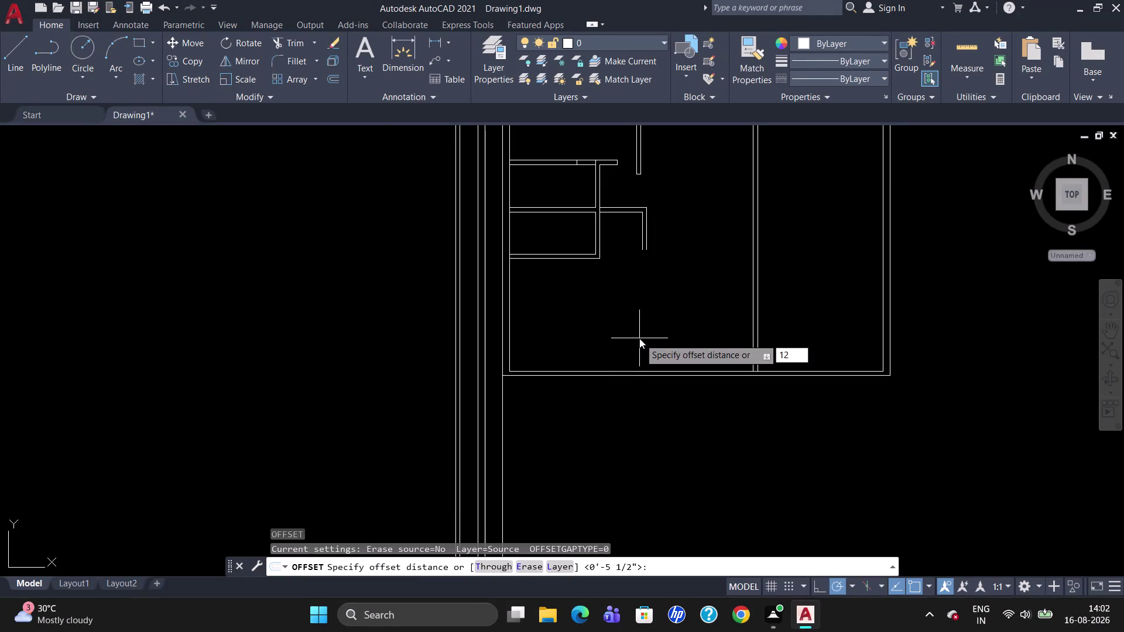
text('5)
key(shift+quotedbl)
key(shift+quotedbl)
key(shift+quotedbl)
key(Return)
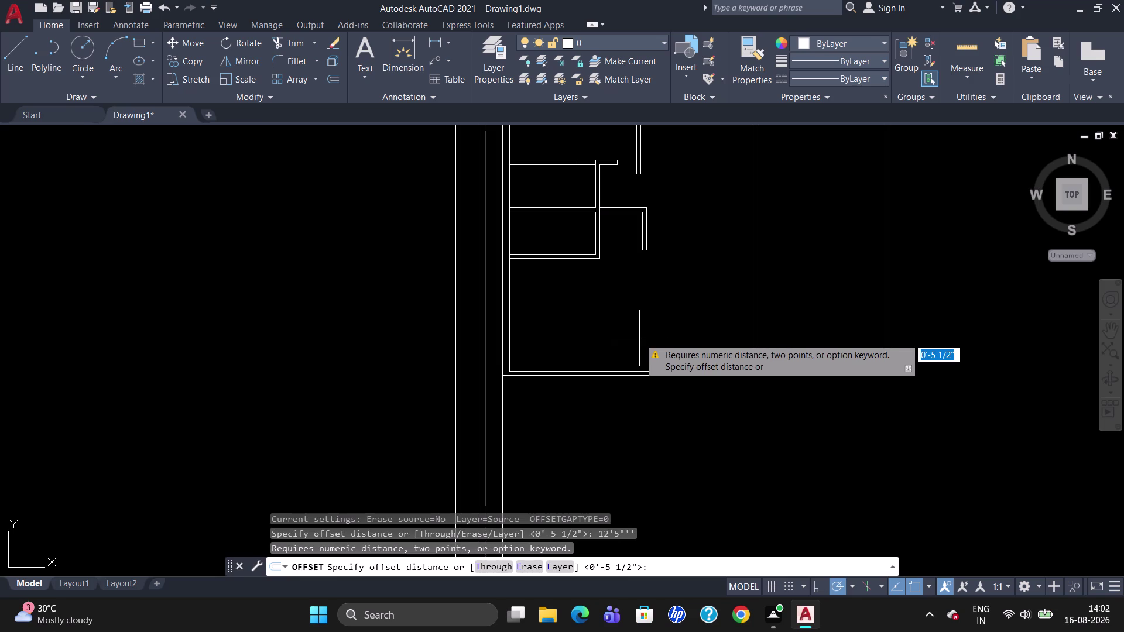
key(BackSpace)
key(Escape)
Offset the room's bottom wall line 12'5" upward into the room.
key(o)
key(Return)
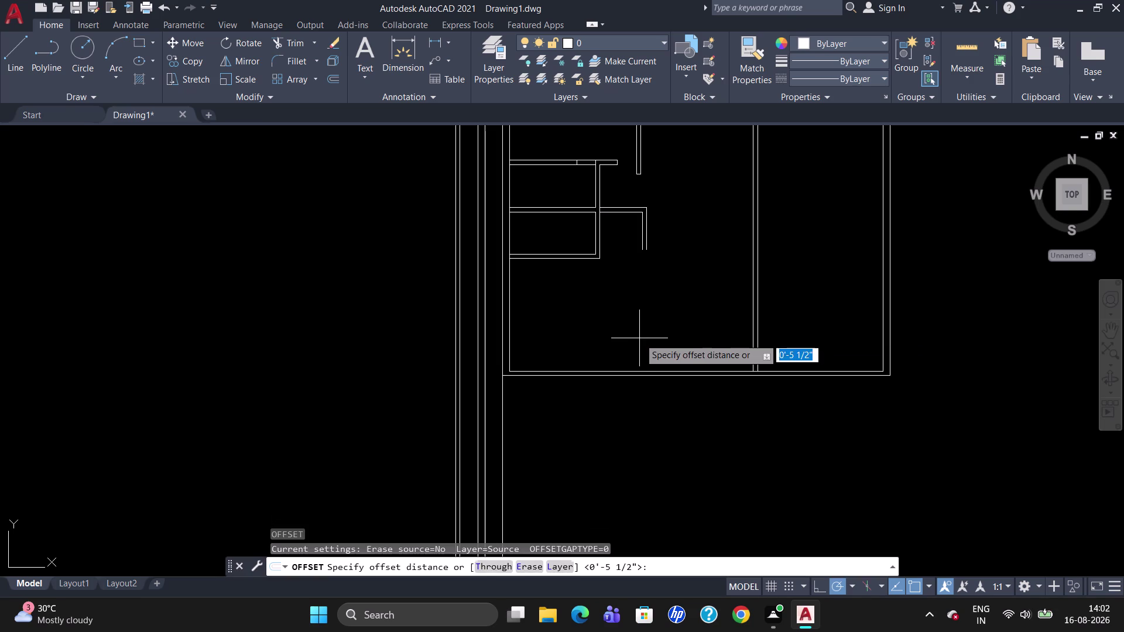
text(12'5)
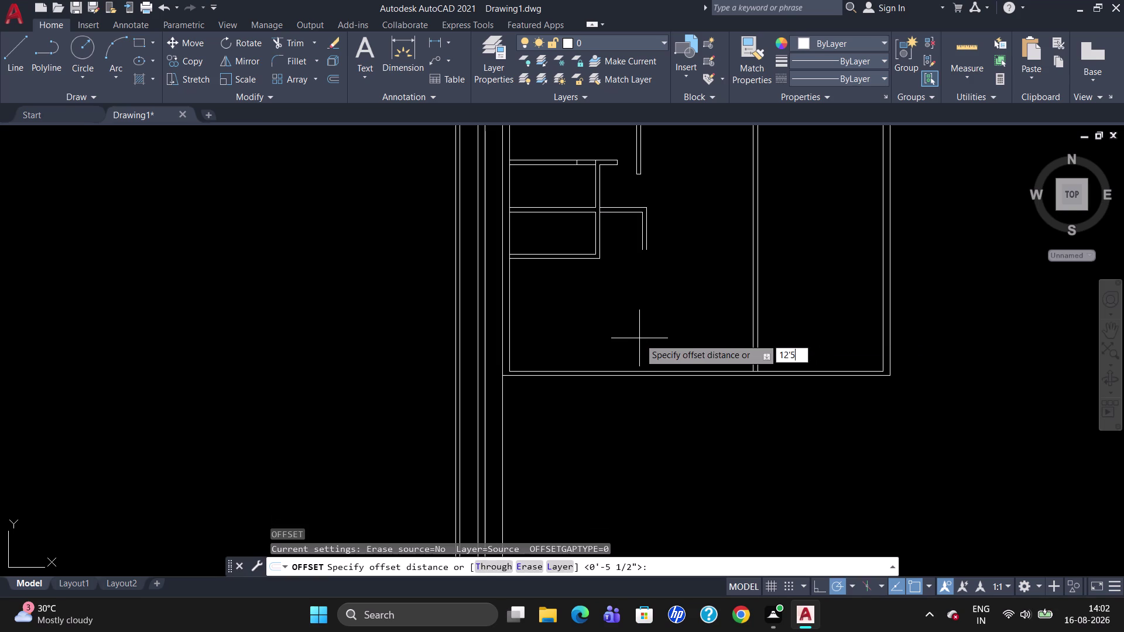
text(")
key(Return)
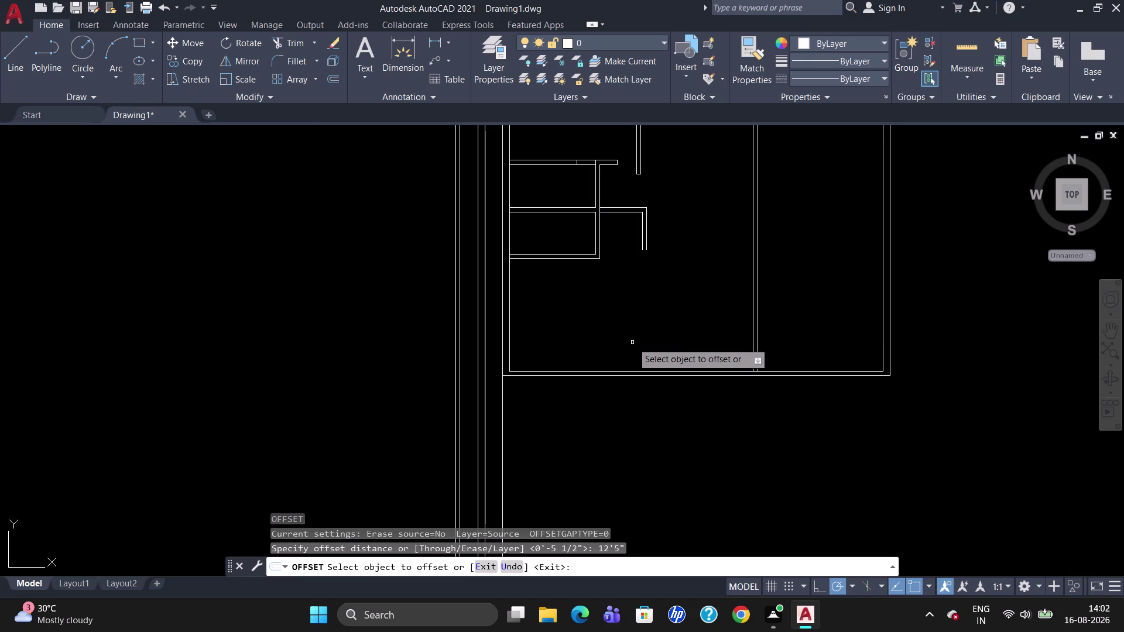
click(579, 371)
click(576, 351)
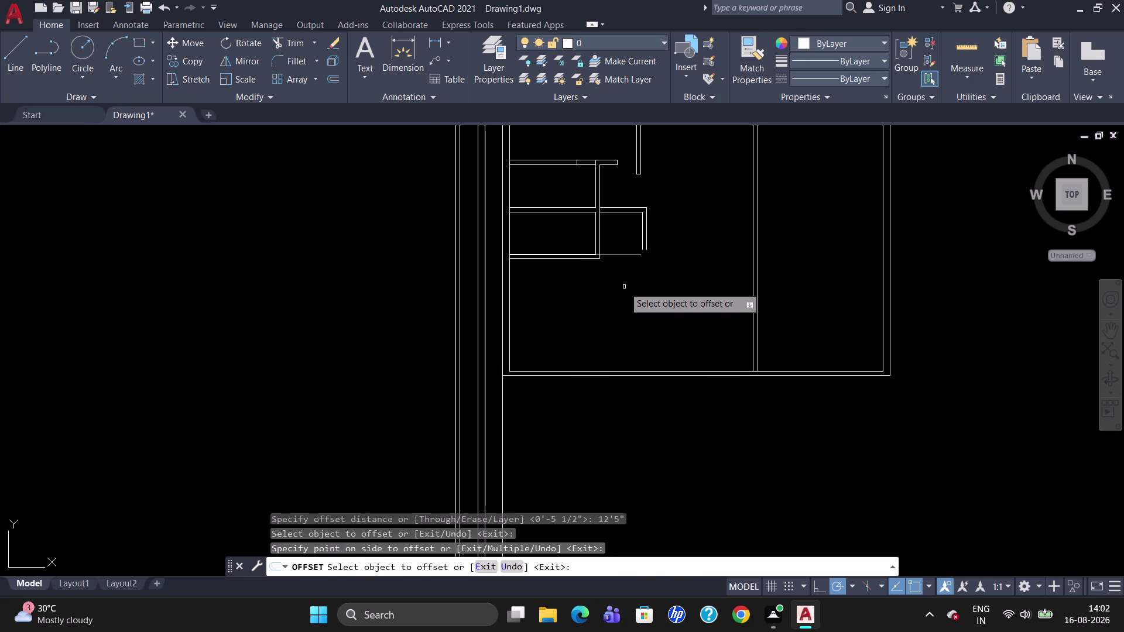
scroll(up, 3)
scroll(up, 3)
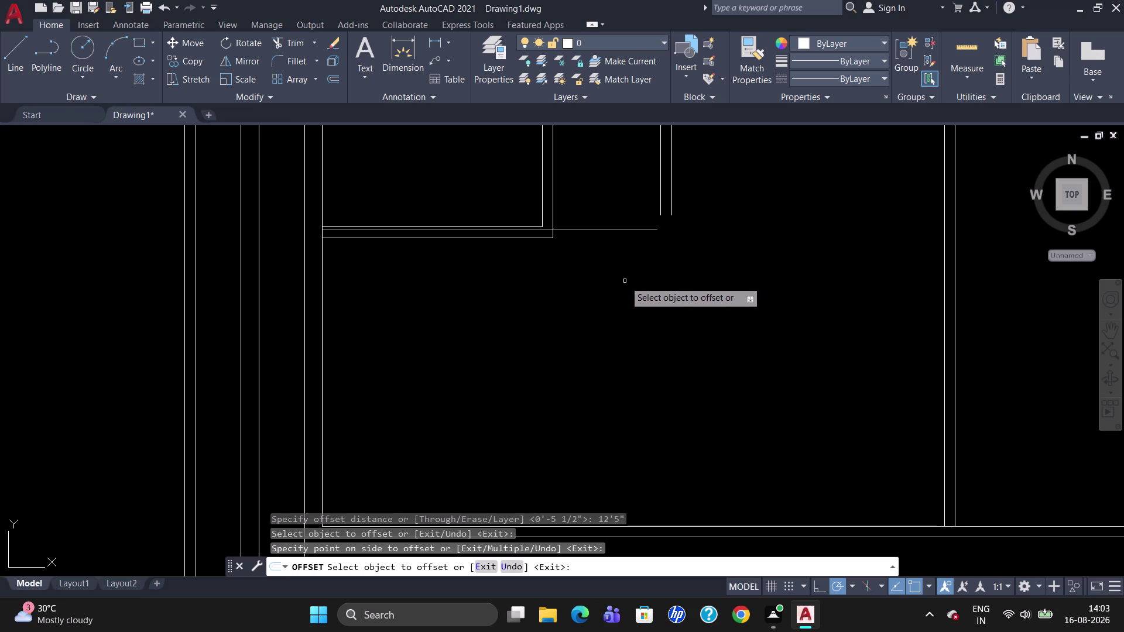
scroll(down, 3)
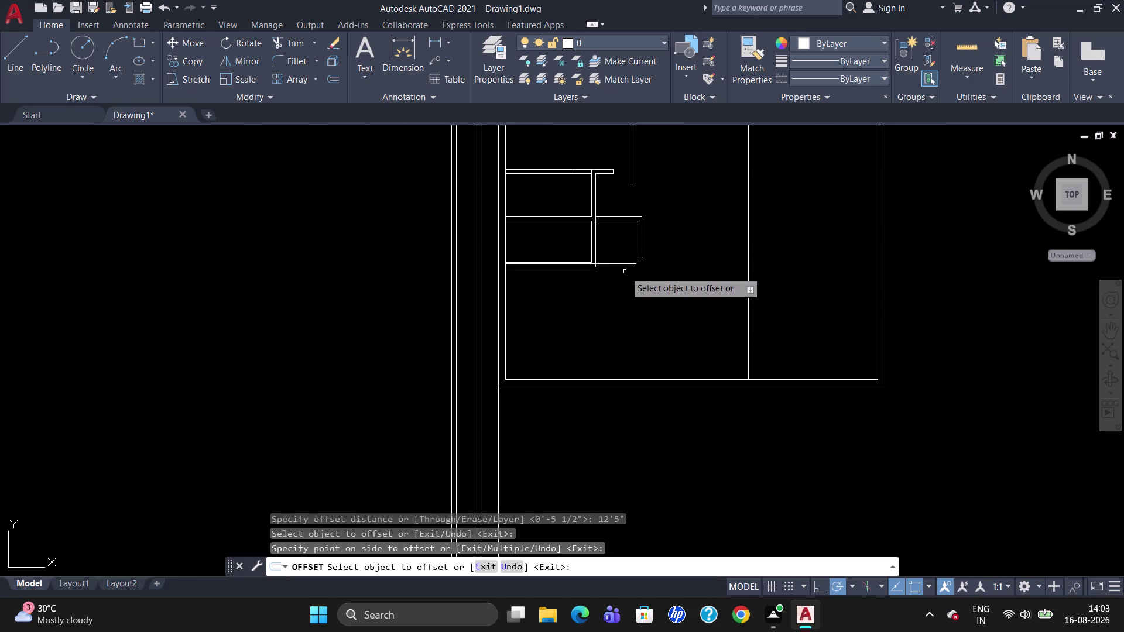
Delete the extra overlapping line from the lower partition wall.
click(624, 264)
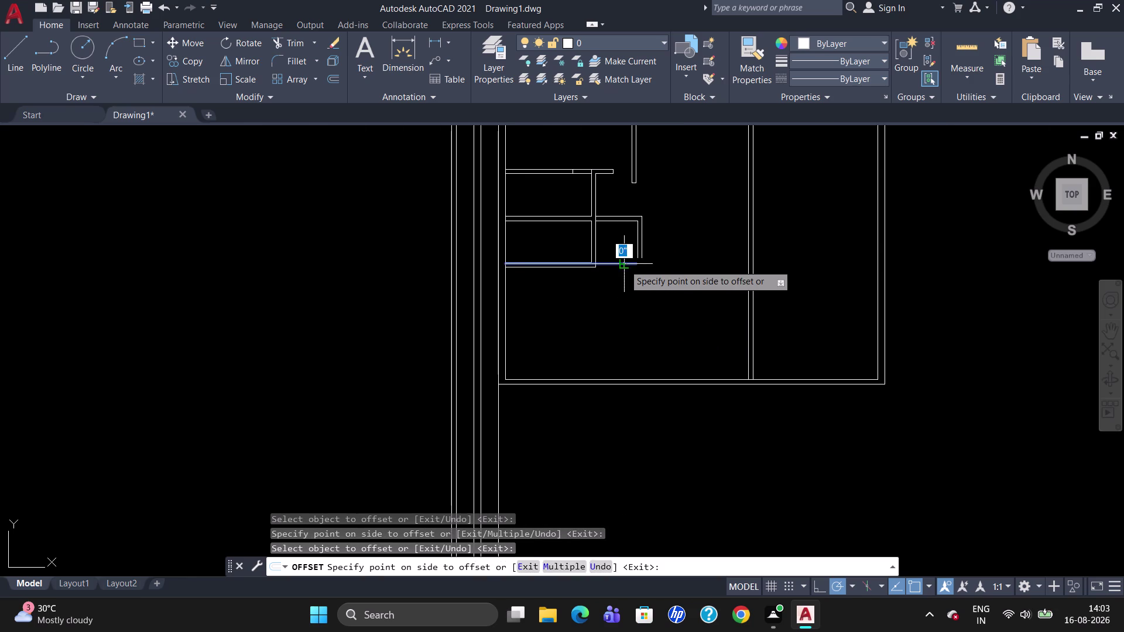
key(Delete)
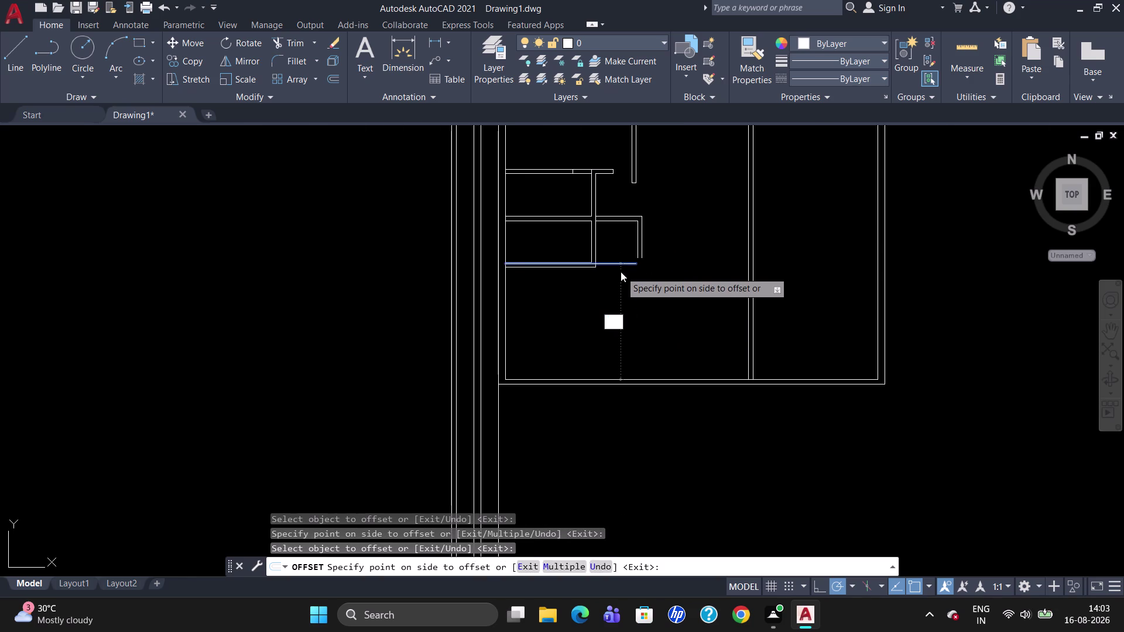
key(Escape)
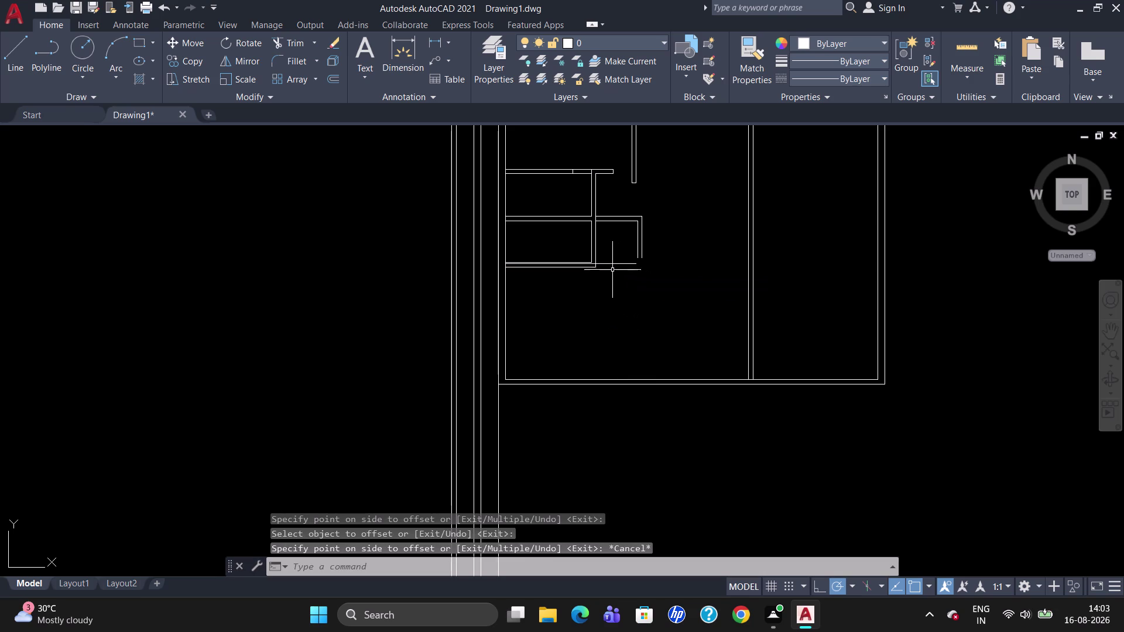
click(611, 263)
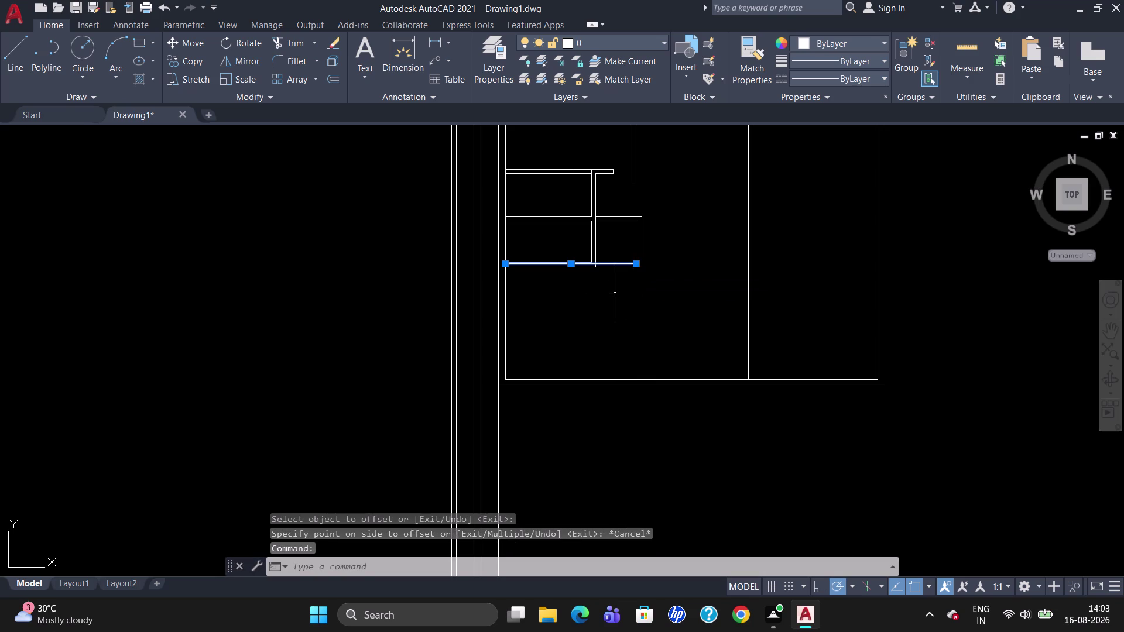
key(Delete)
scroll(up, 3)
scroll(down, 3)
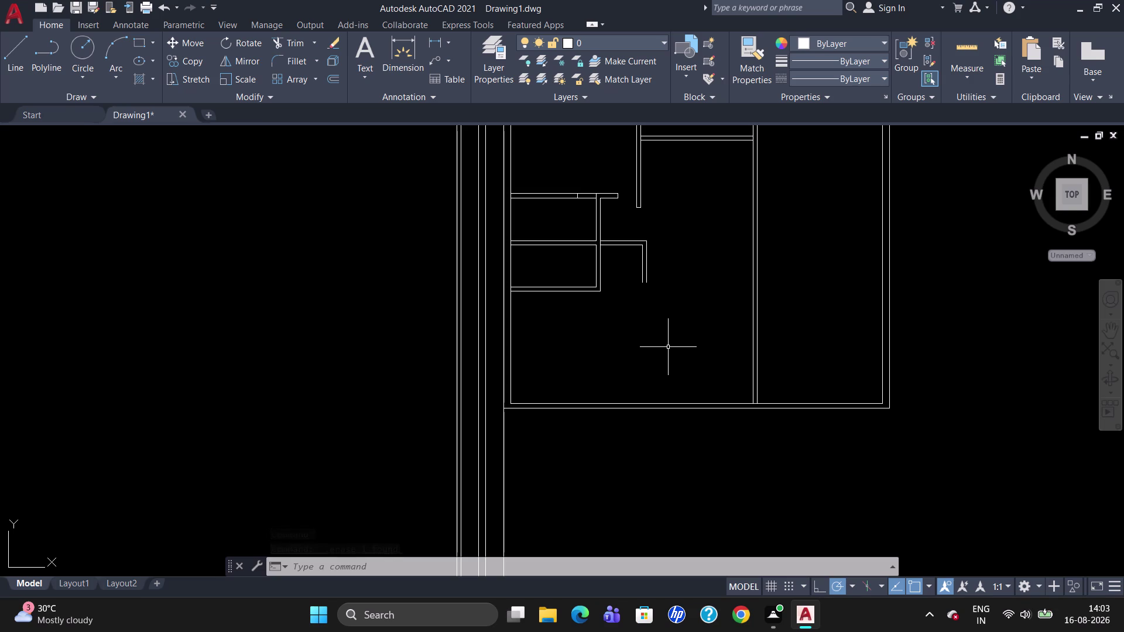
Draw a 13'6" horizontal line extending the room's lower wall rightward.
click(629, 404)
click(681, 402)
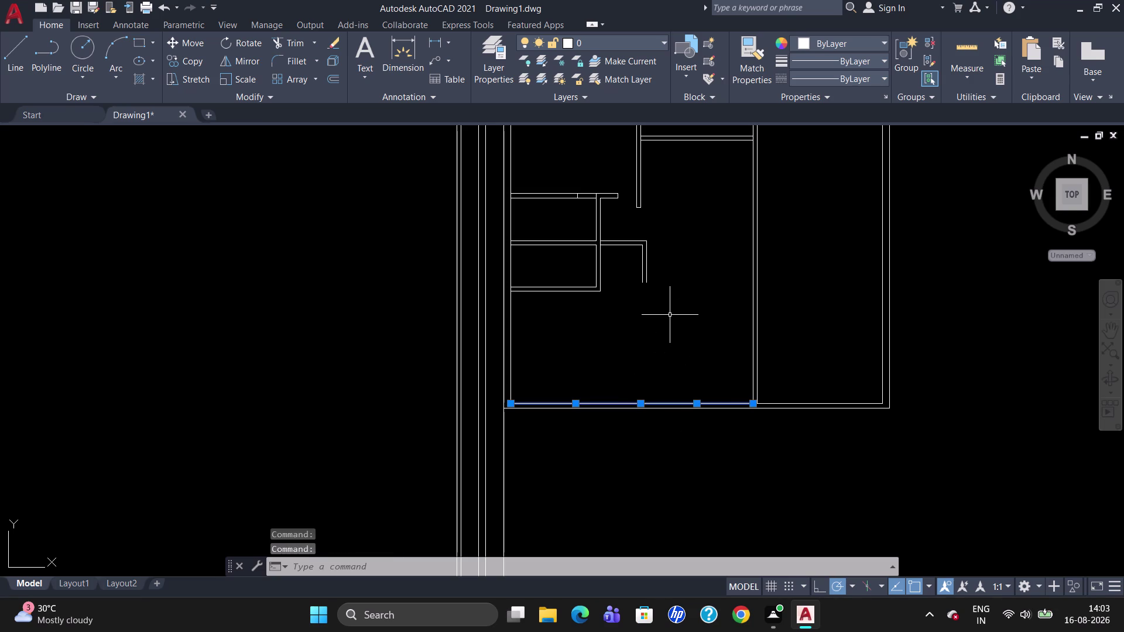
key(Escape)
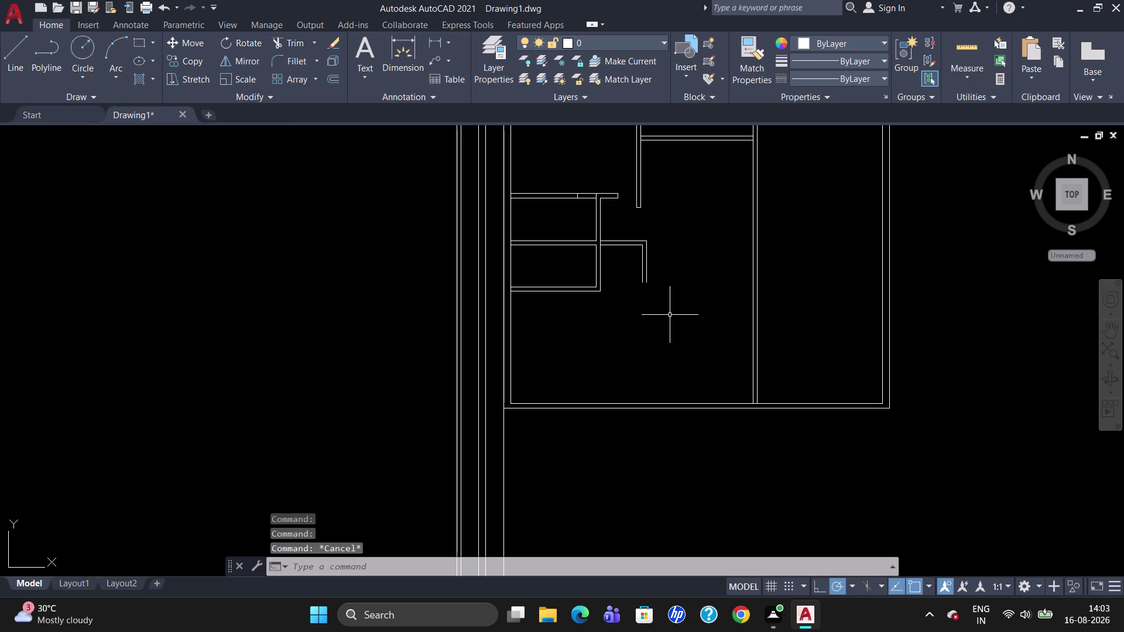
key(l)
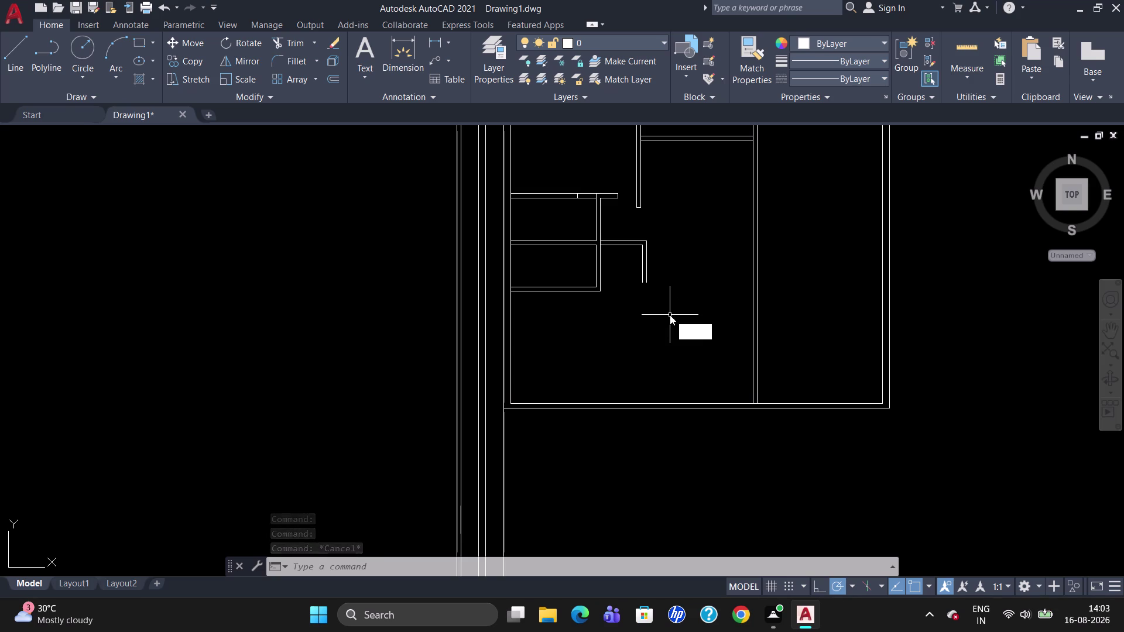
key(Return)
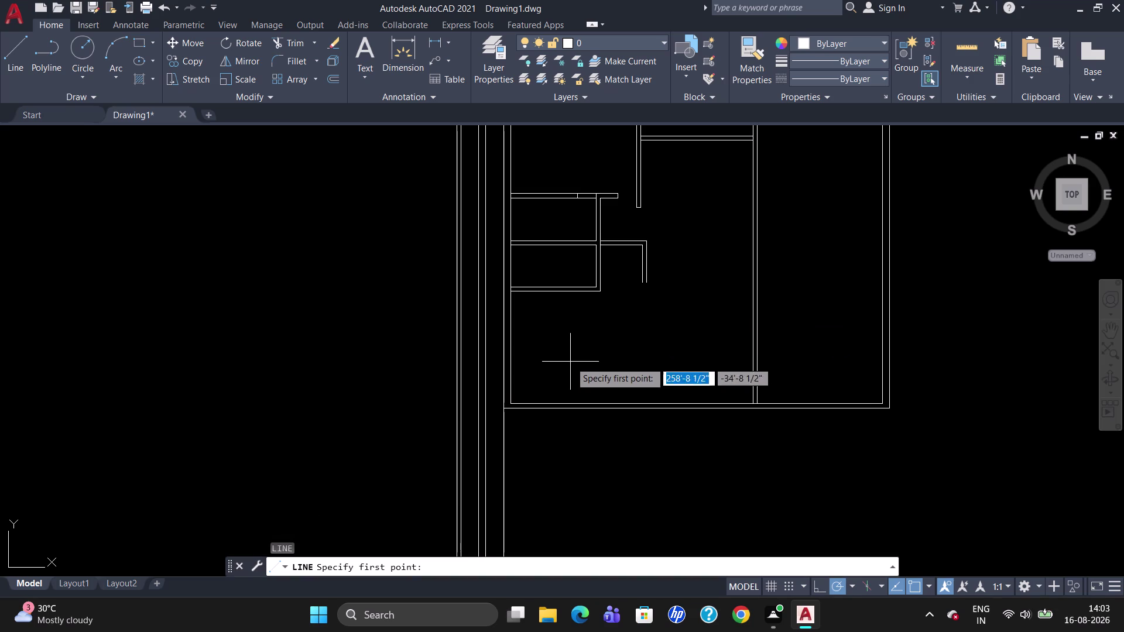
click(514, 293)
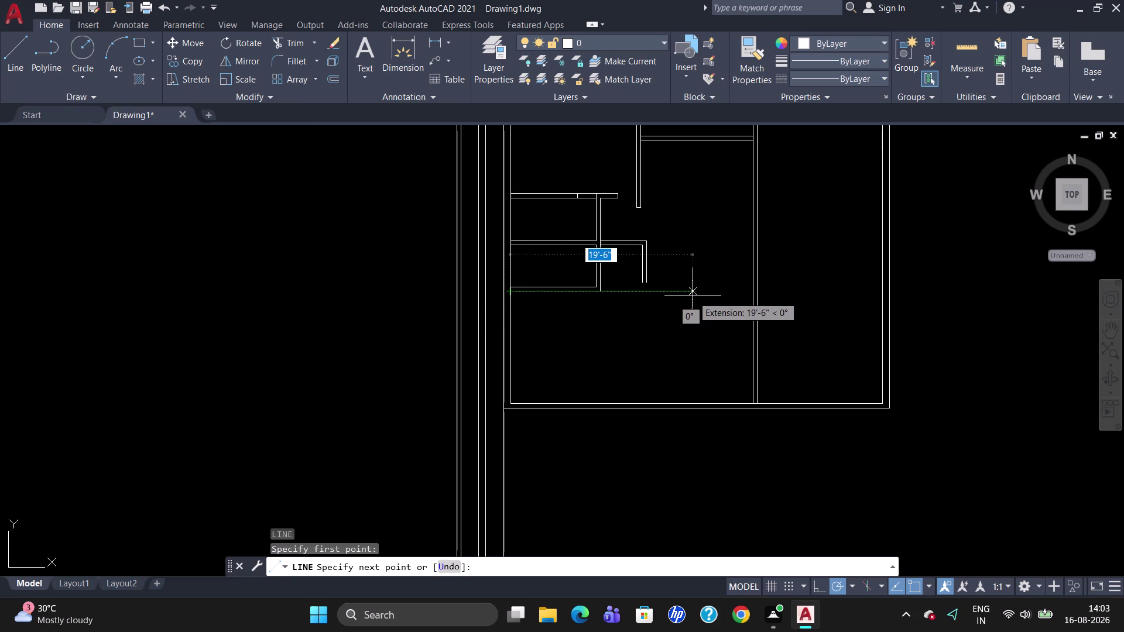
key(1)
key(3)
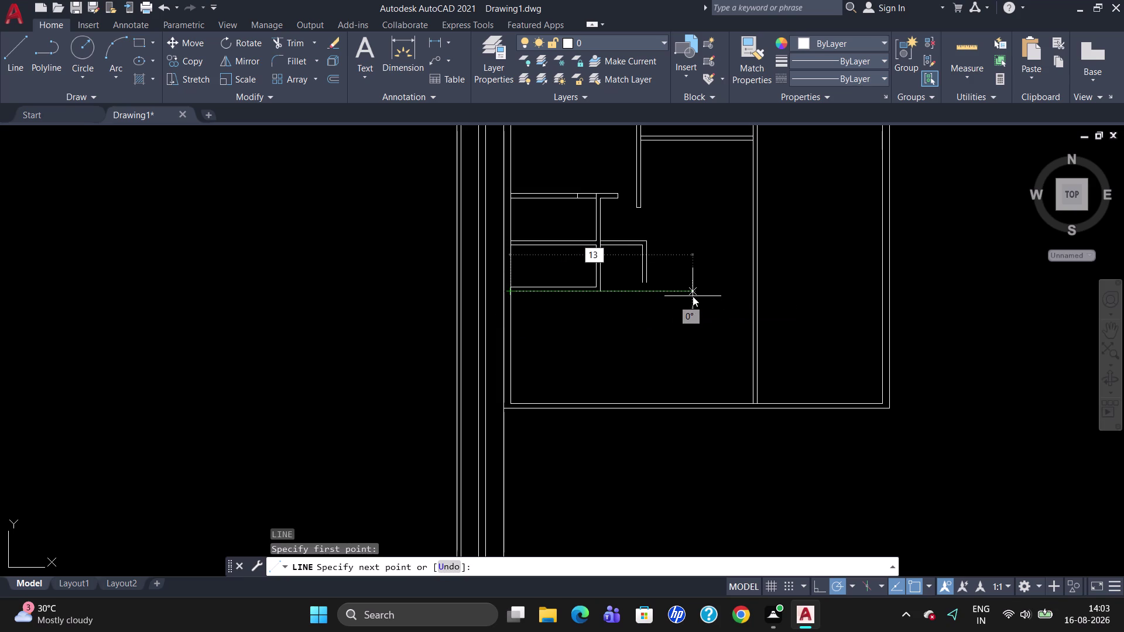
text('5)
key(BackSpace)
text(6)
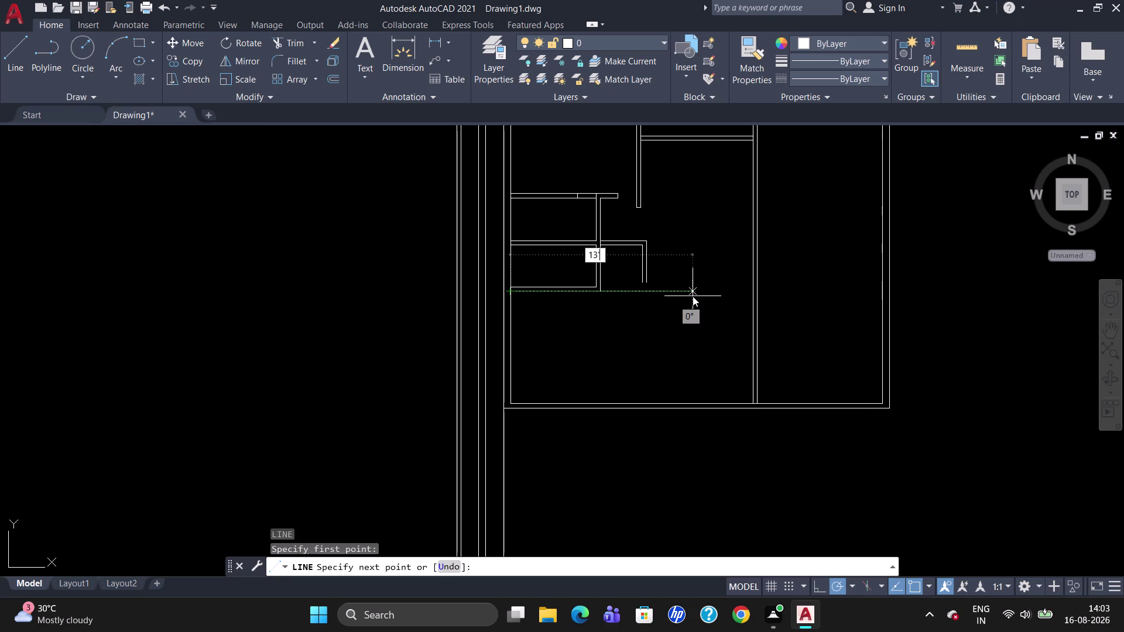
text(")
key(Return)
key(Return)
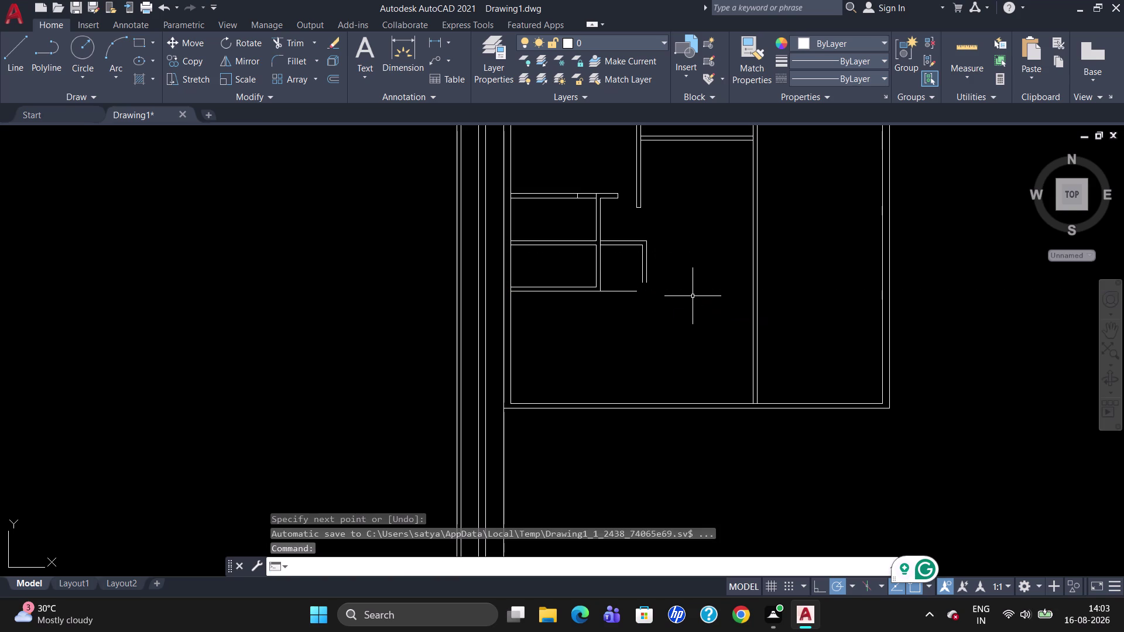
key(Escape)
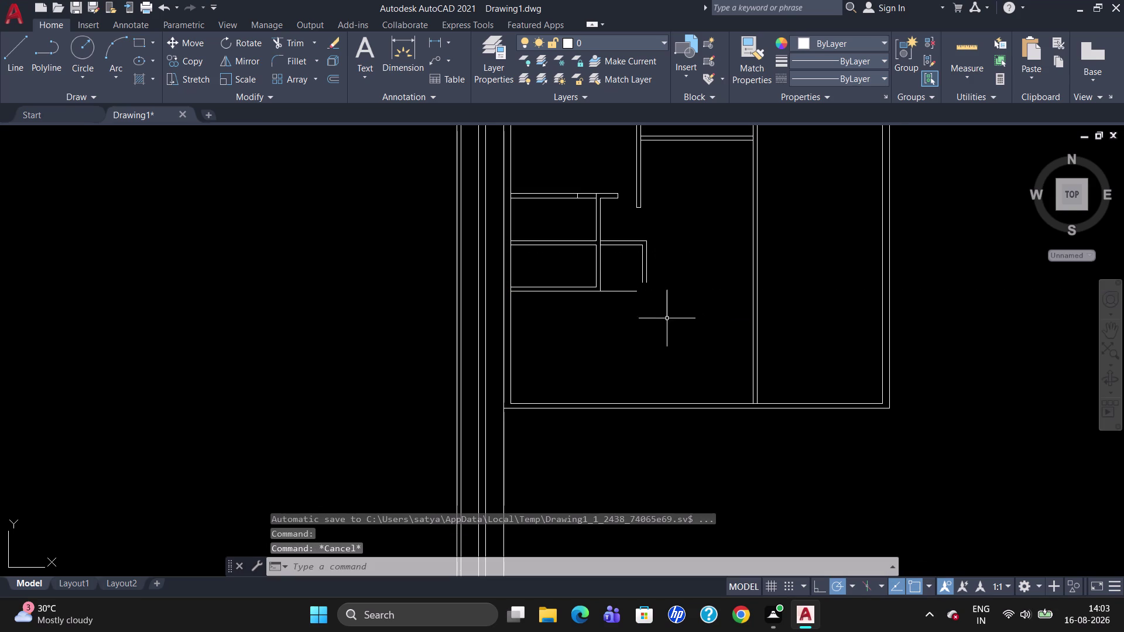
Start a linear dimension with DLI.
text(D)
text(LI)
key(Return)
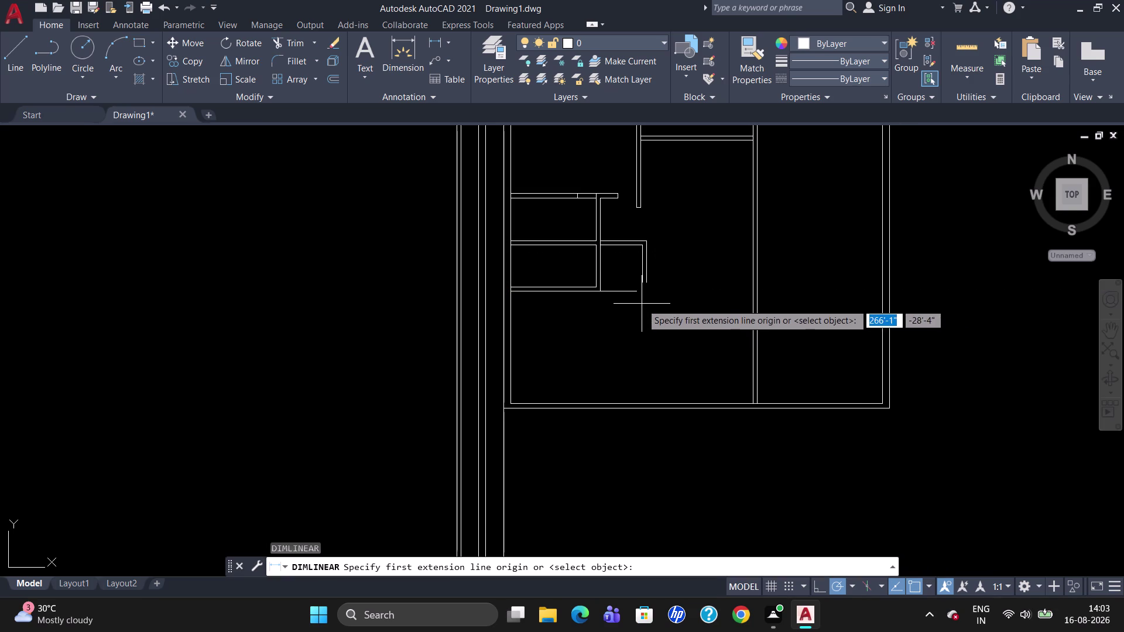
click(635, 293)
click(638, 401)
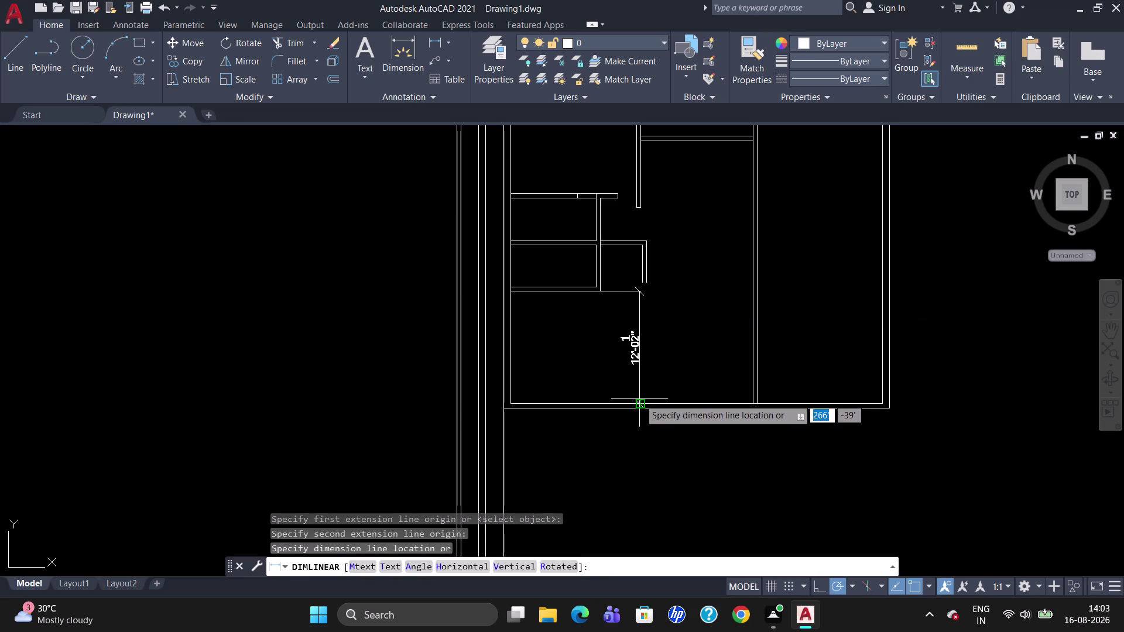
click(639, 398)
click(638, 361)
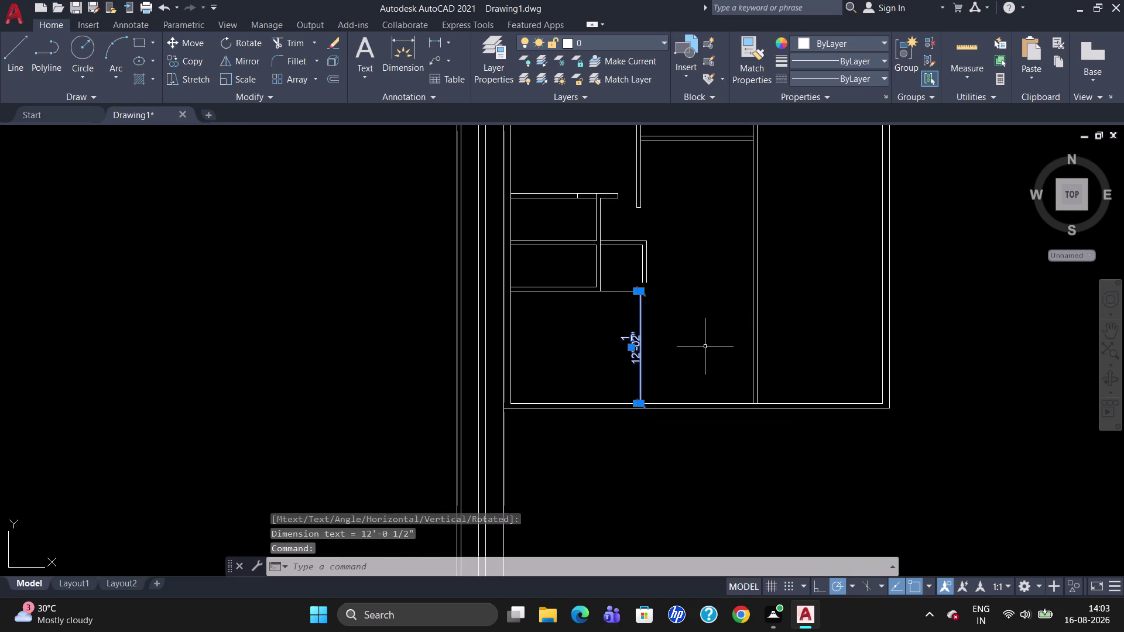
key(Delete)
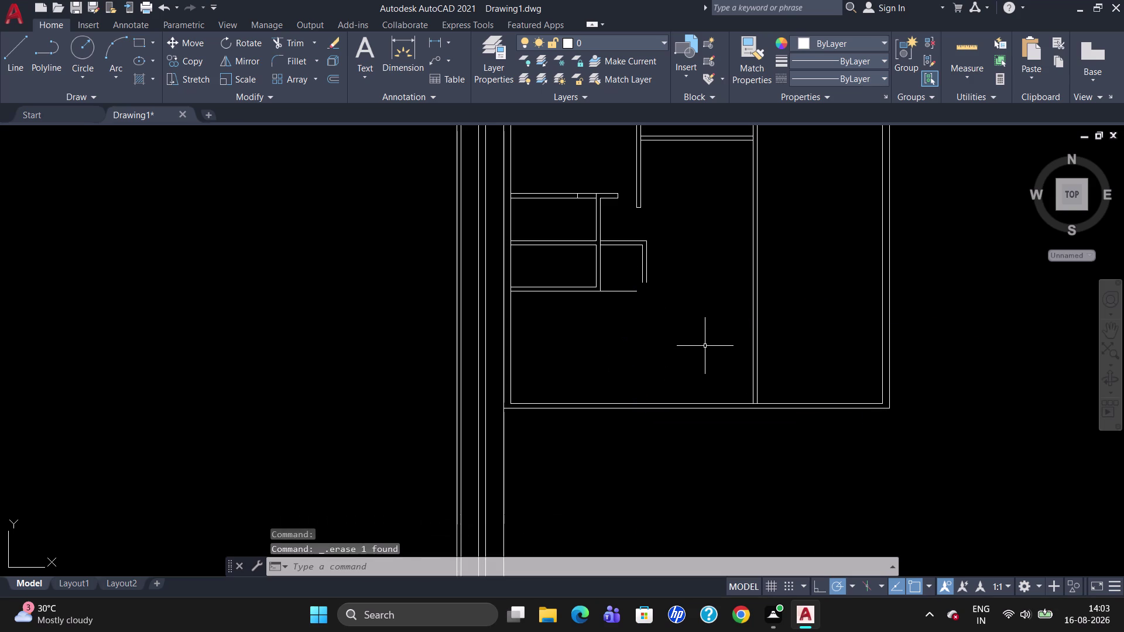
key(Escape)
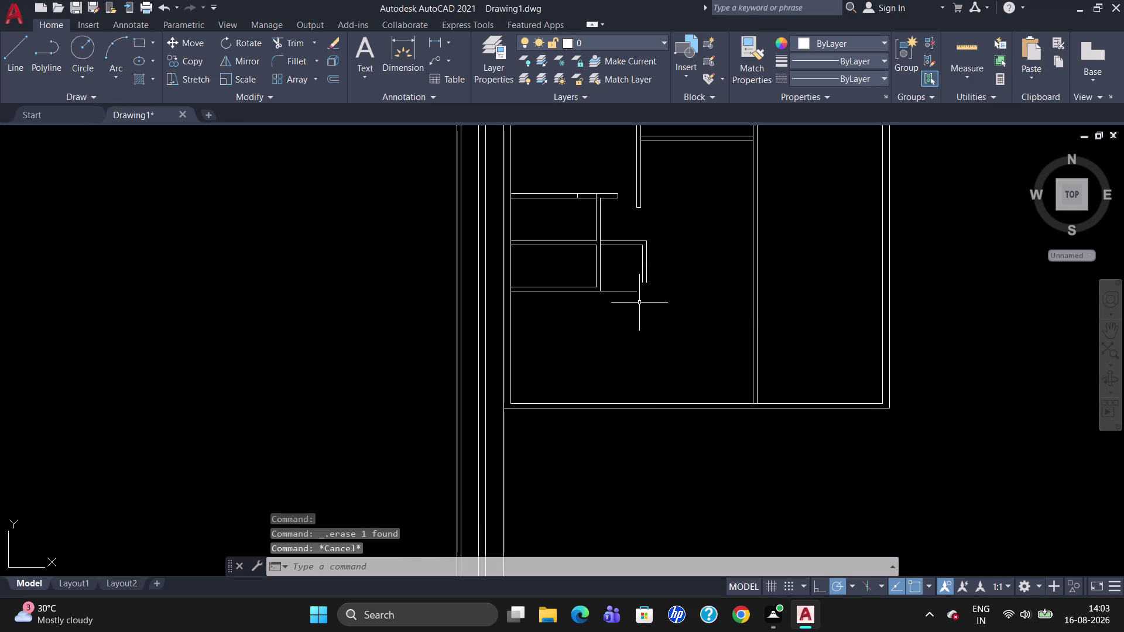
scroll(up, 3)
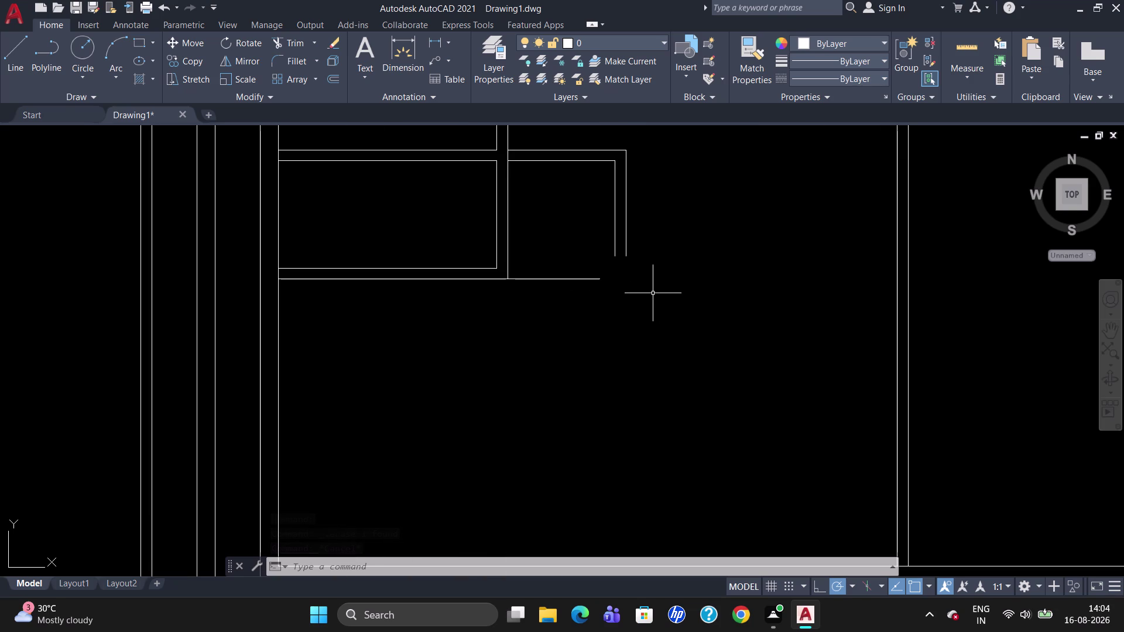
Draw a horizontal wall line rightward from the partition wall's end.
key(l)
key(Return)
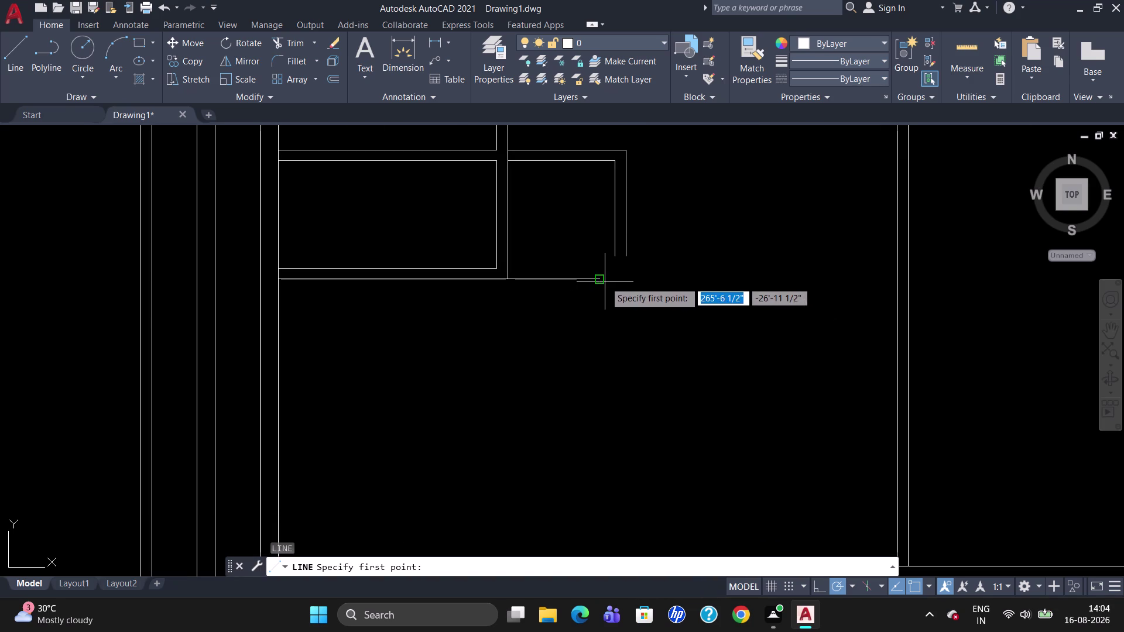
click(604, 281)
click(713, 281)
key(Escape)
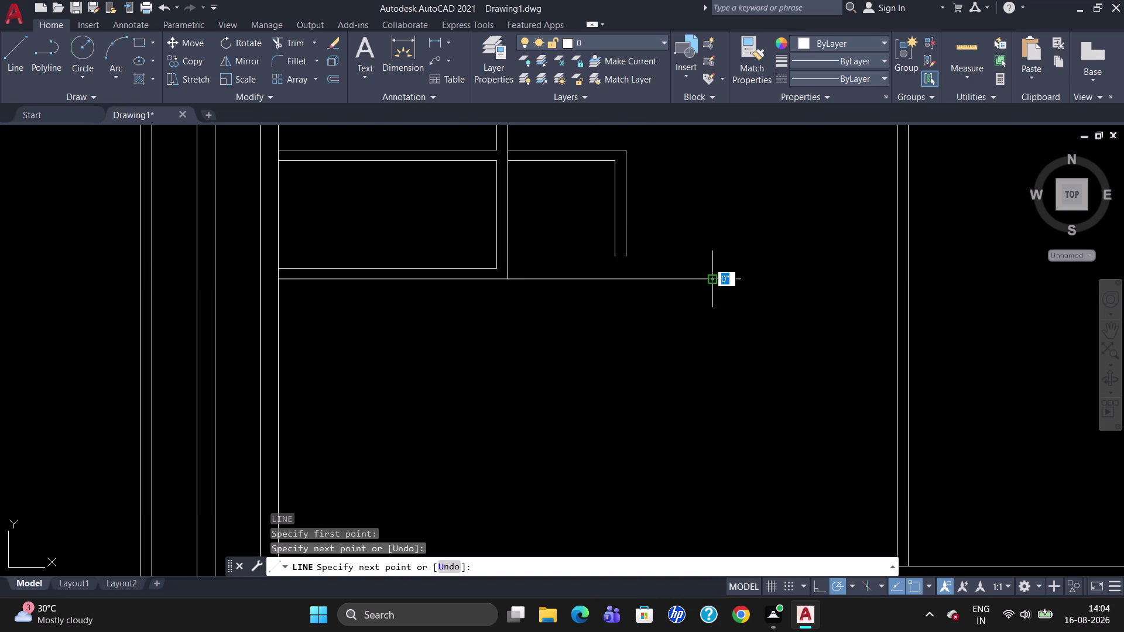
Extend the inner and outer vertical walls down to the new line.
text(EX)
key(Return)
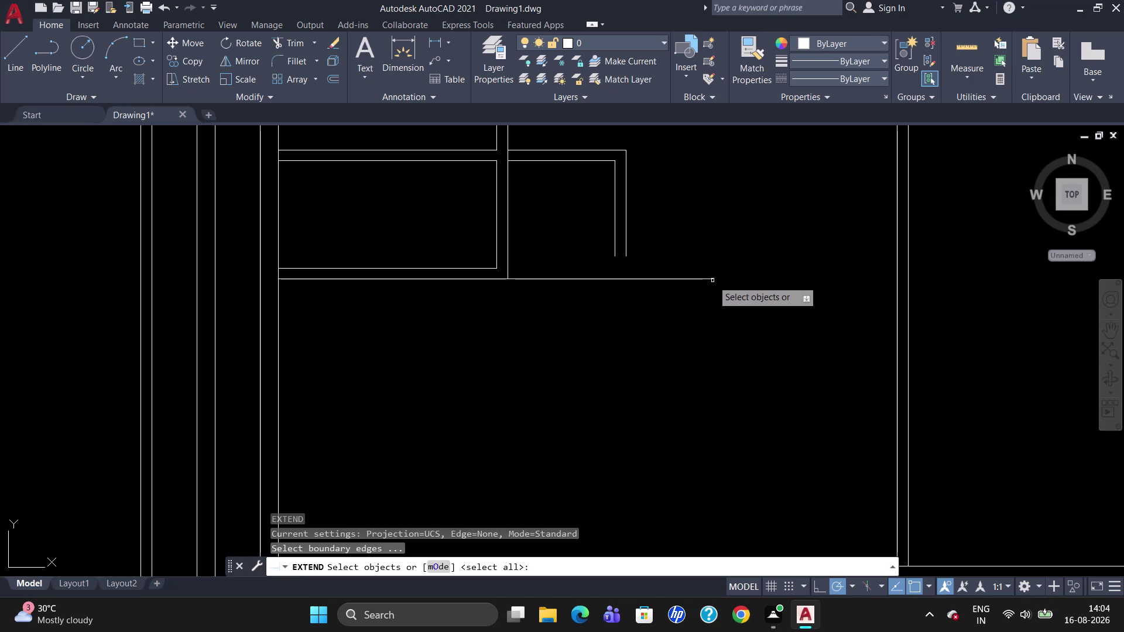
click(630, 279)
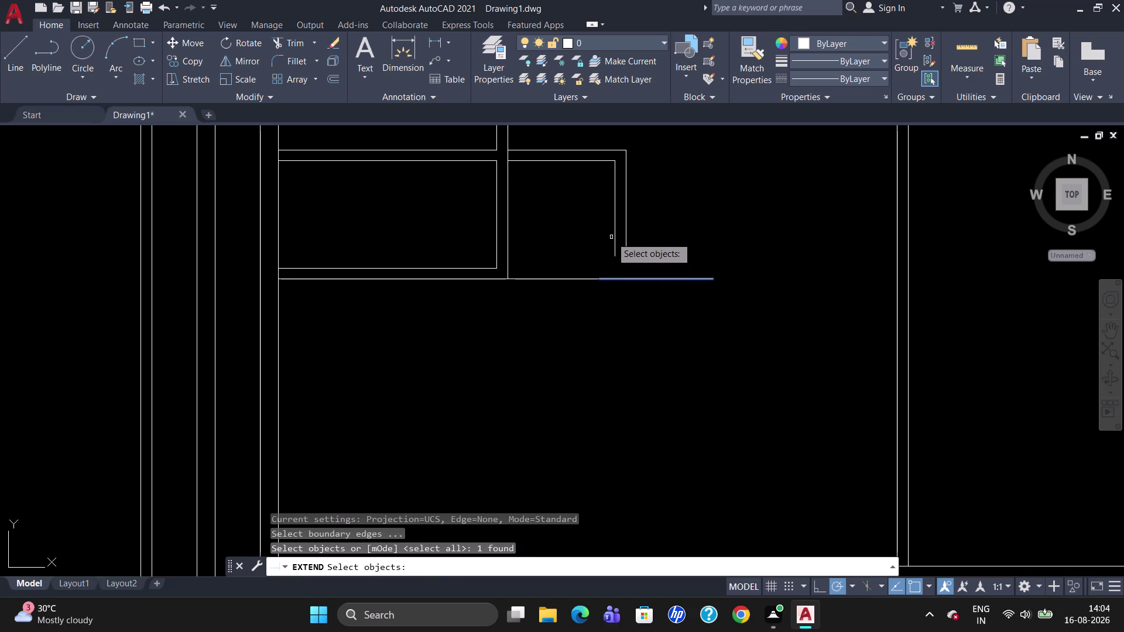
key(Return)
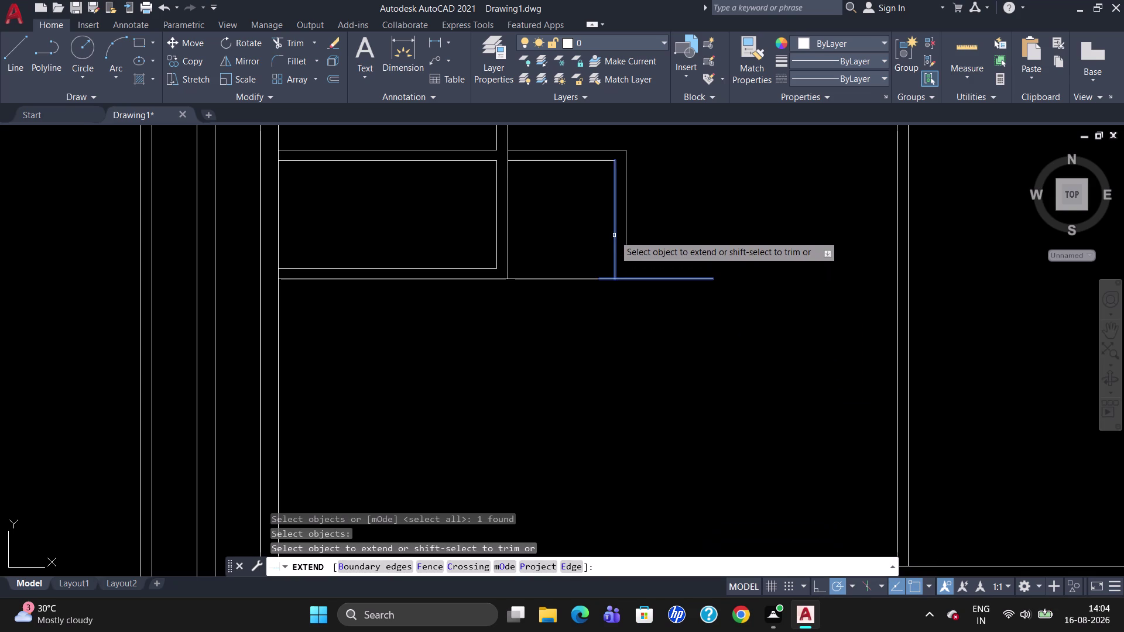
click(614, 234)
click(625, 233)
key(Escape)
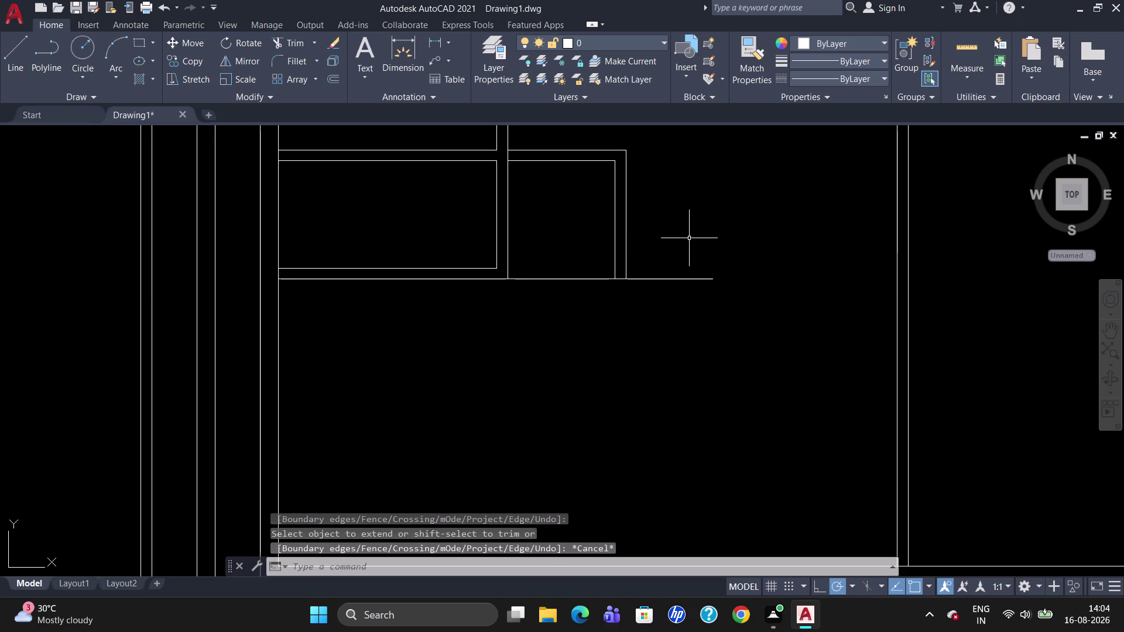
Trim the stray stub and excess pieces of the horizontal wall line.
text(TR)
key(Return)
key(Return)
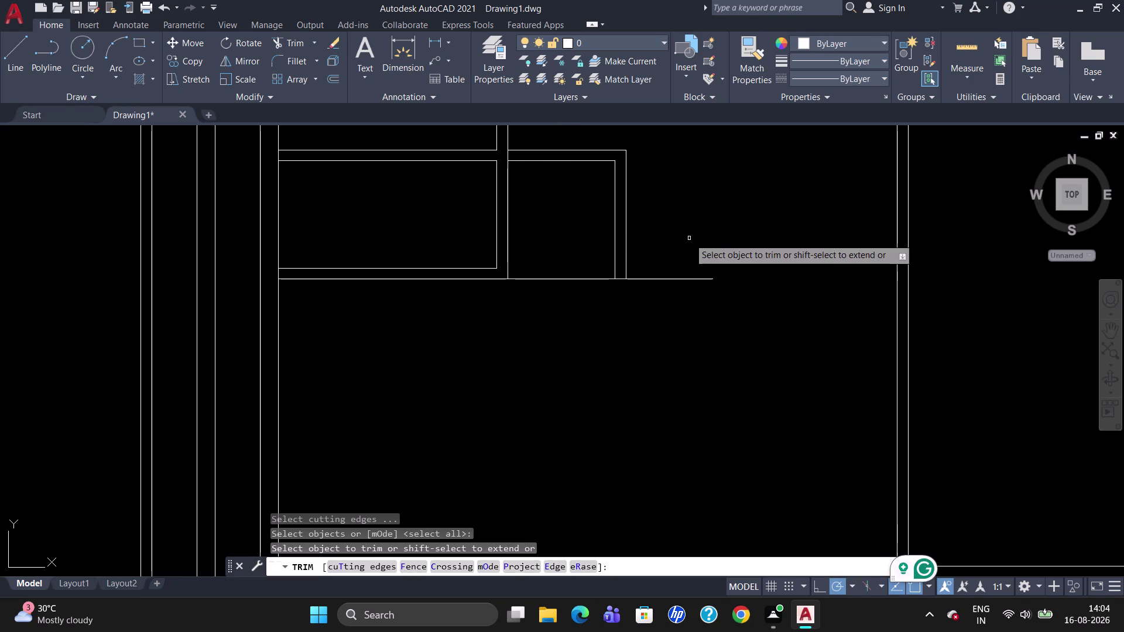
click(672, 279)
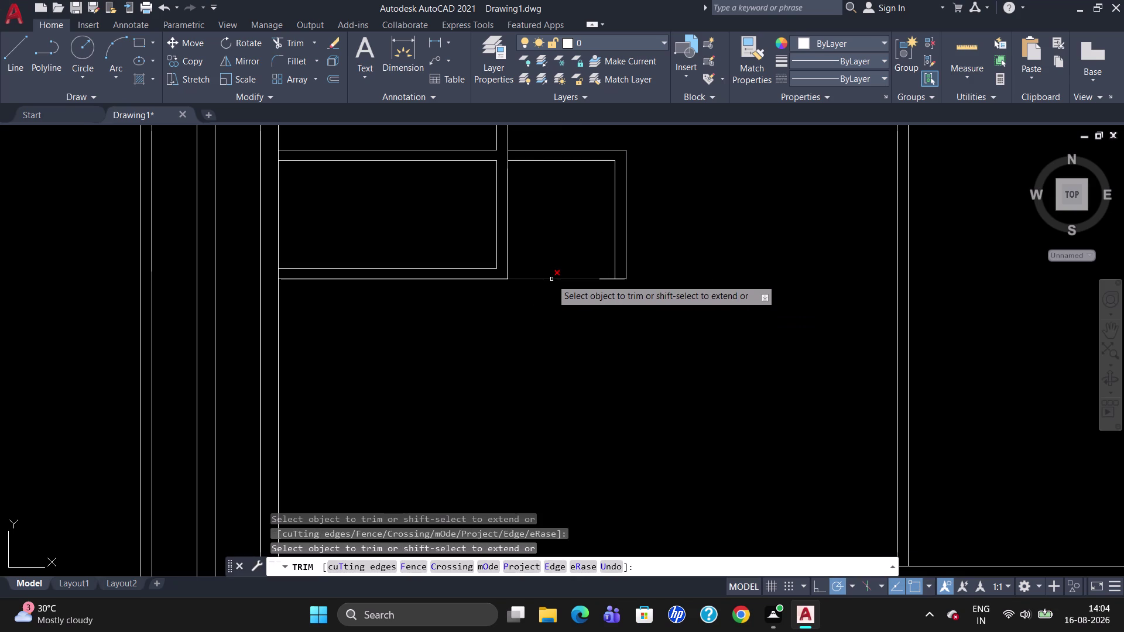
click(552, 279)
click(602, 278)
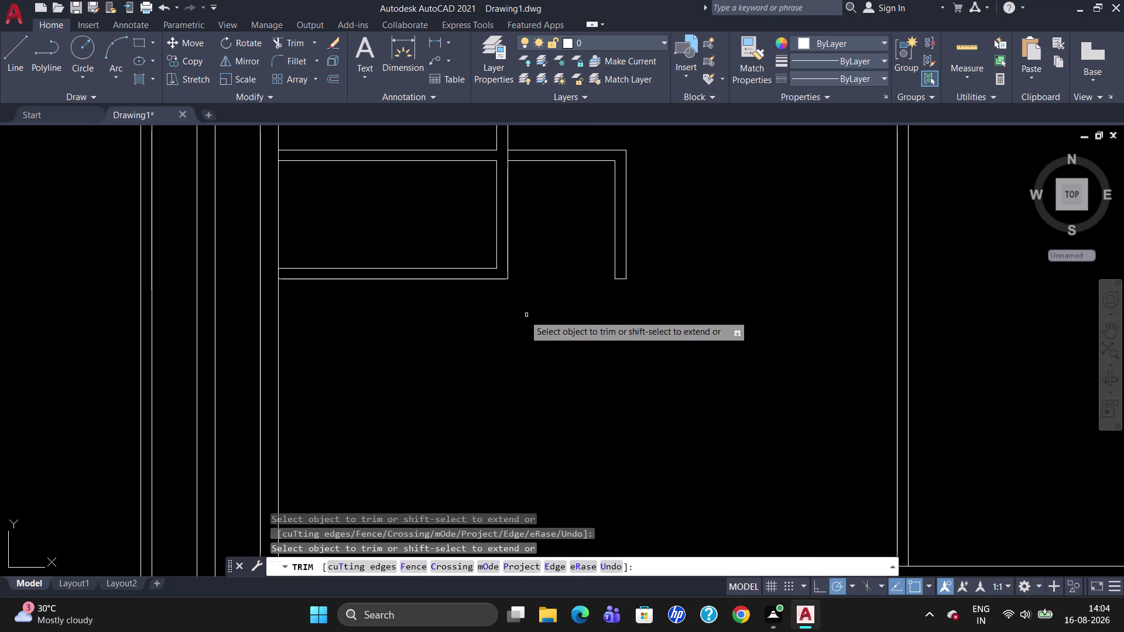
scroll(up, 3)
key(Escape)
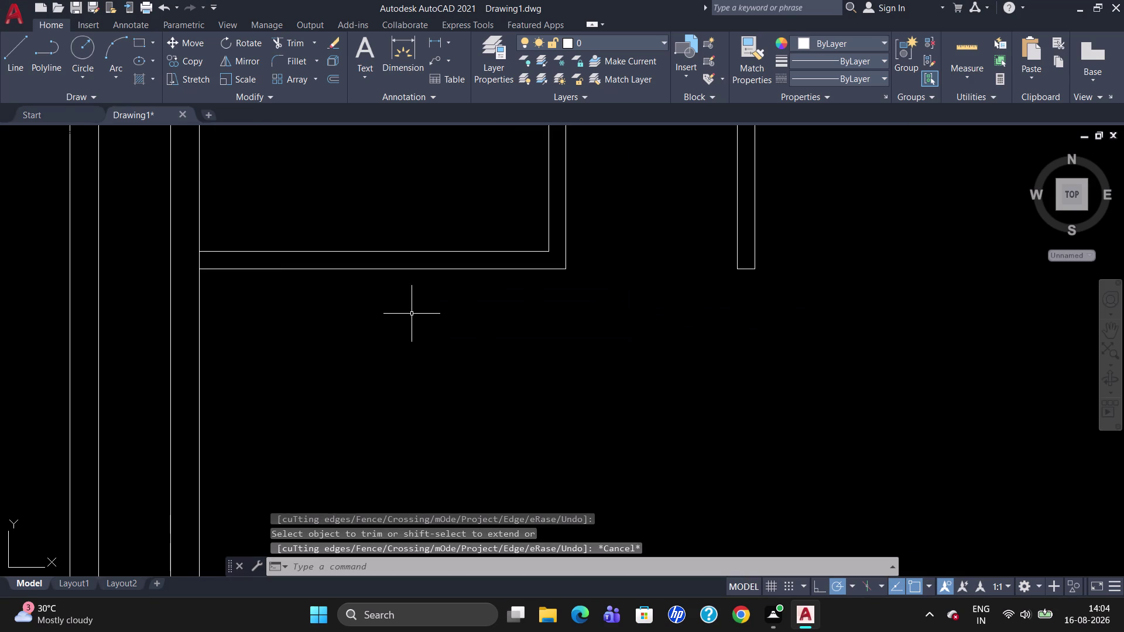
Delete the leftover line near the partitioned rooms.
scroll(up, 3)
click(400, 180)
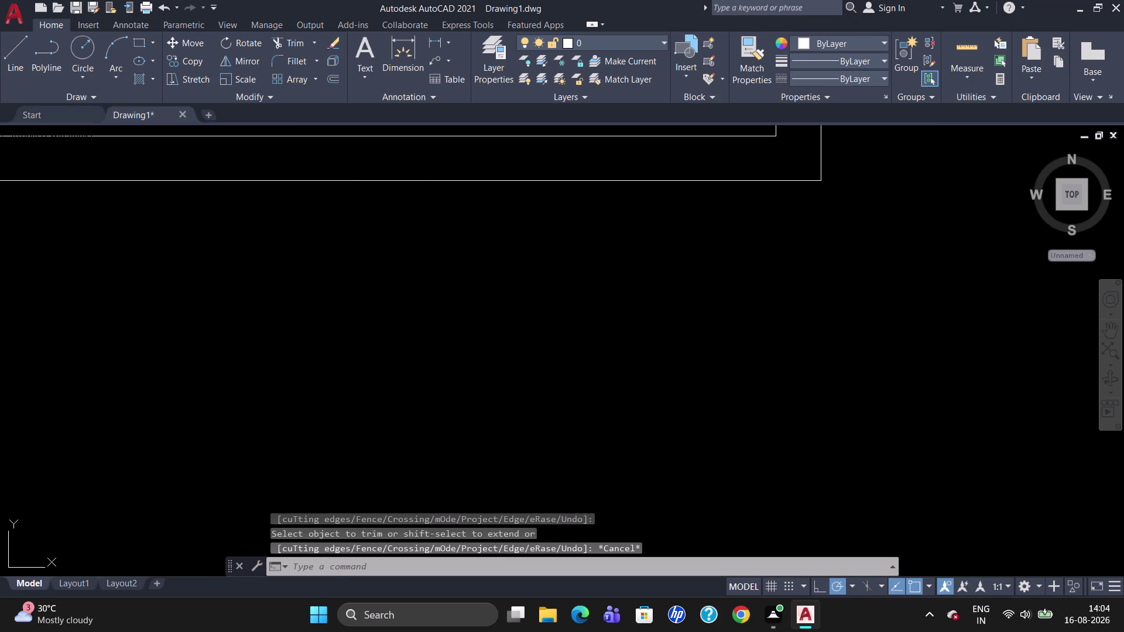
key(Delete)
scroll(down, 3)
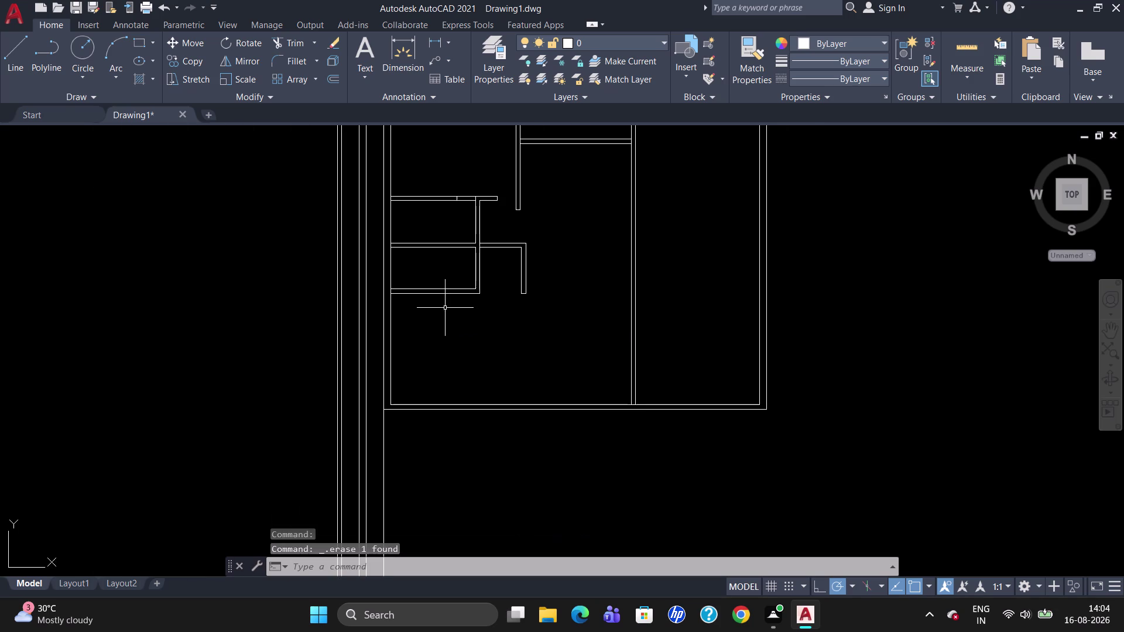
scroll(up, 3)
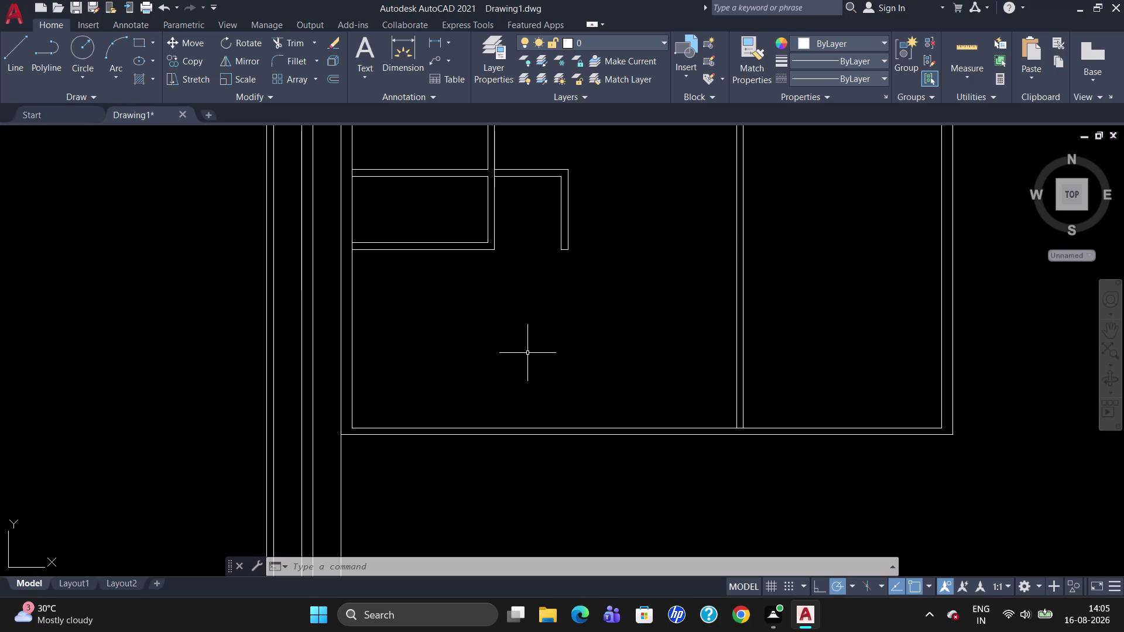
scroll(up, 3)
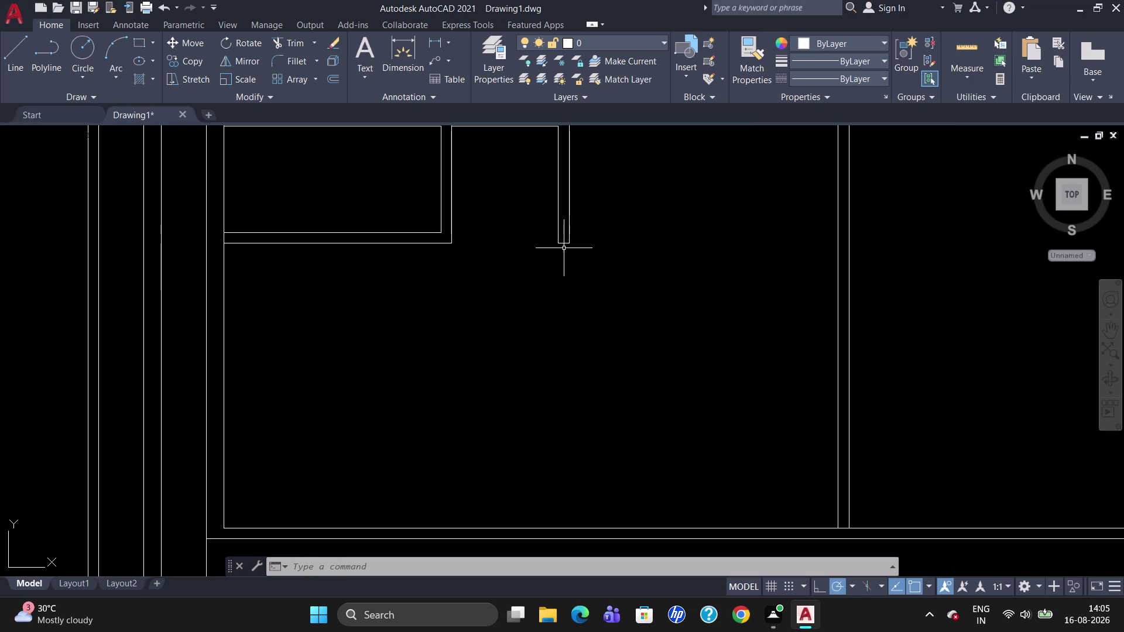
scroll(down, 3)
scroll(up, 3)
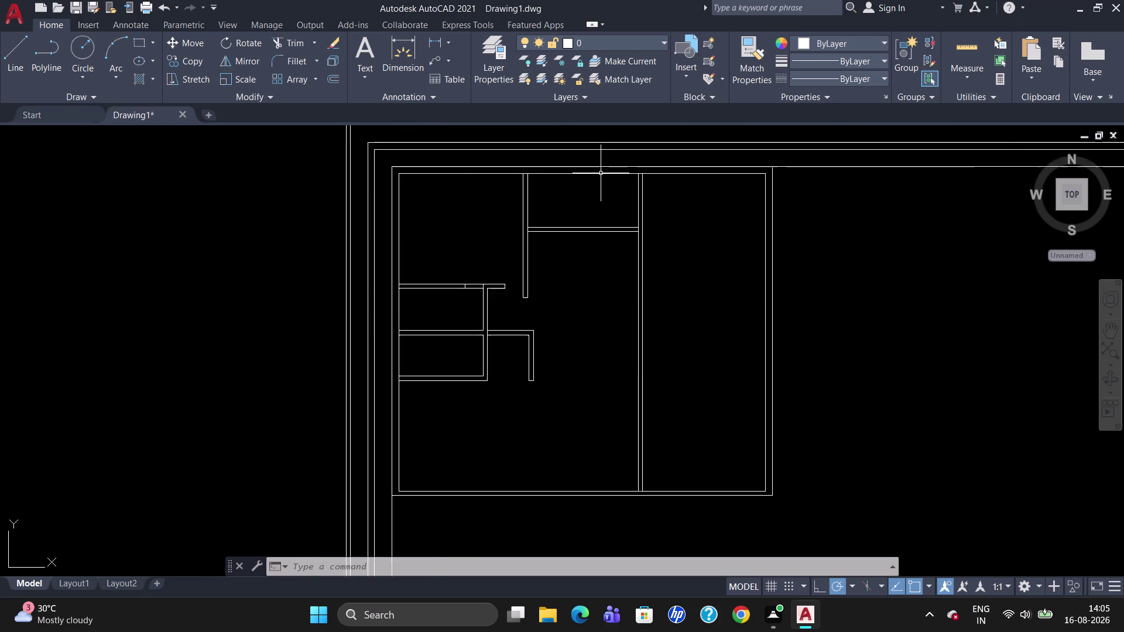
scroll(up, 3)
scroll(down, 3)
scroll(up, 3)
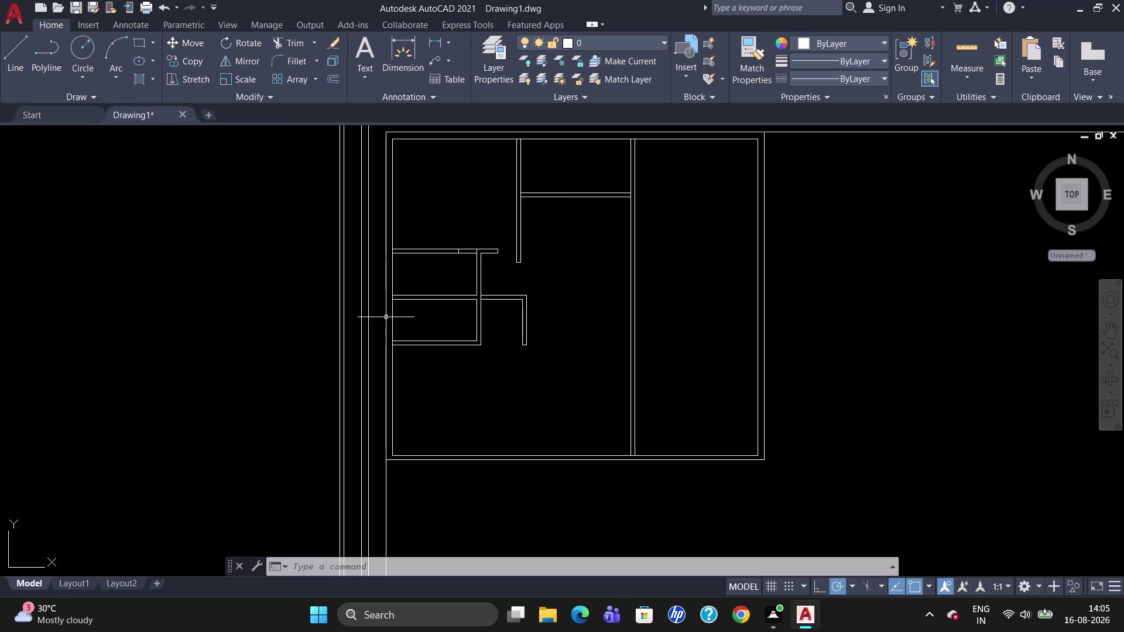
scroll(up, 3)
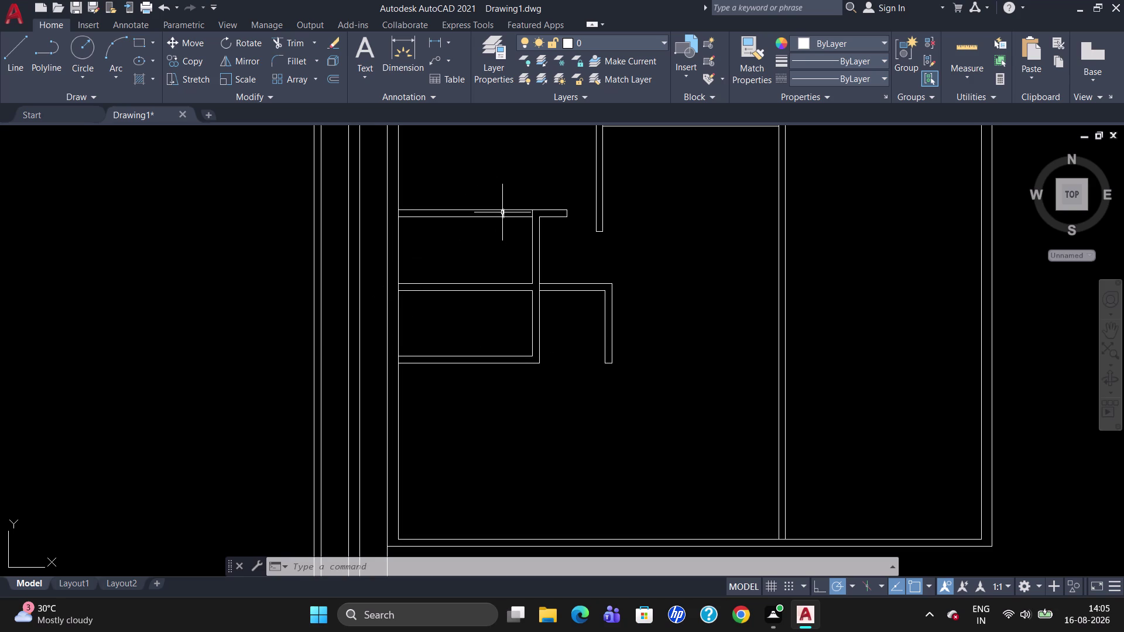
scroll(down, 3)
scroll(up, 3)
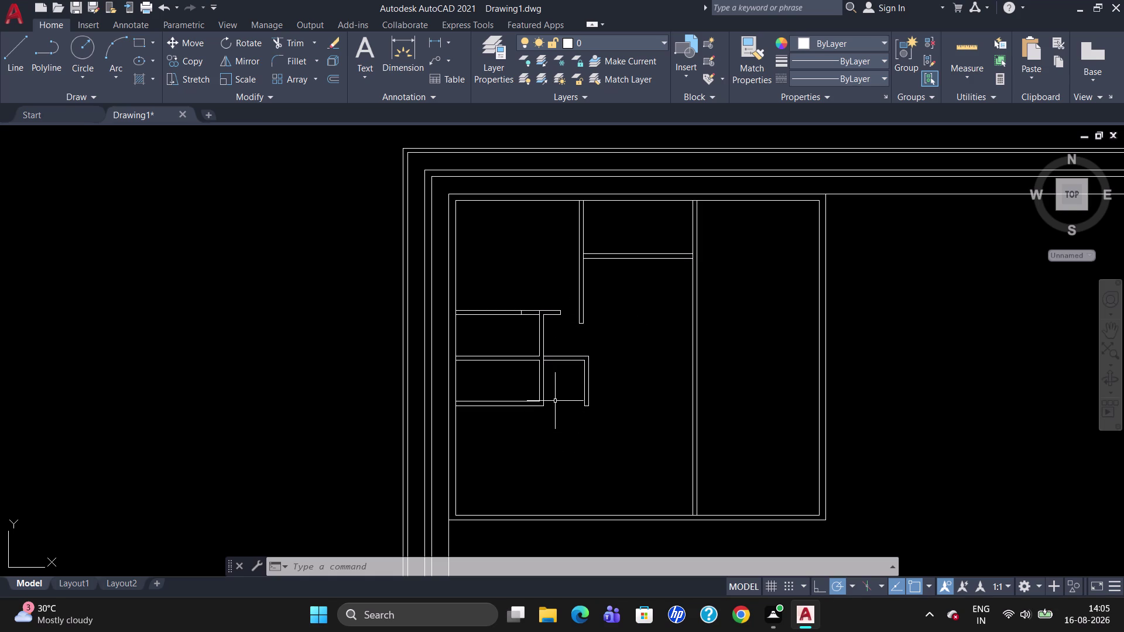
scroll(up, 3)
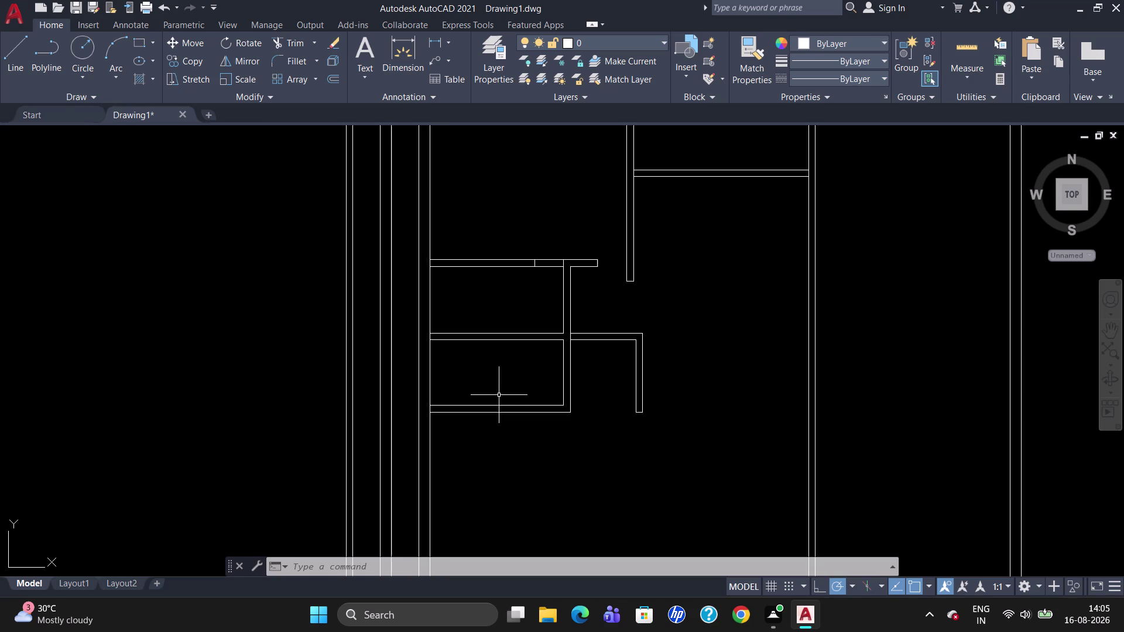
scroll(up, 3)
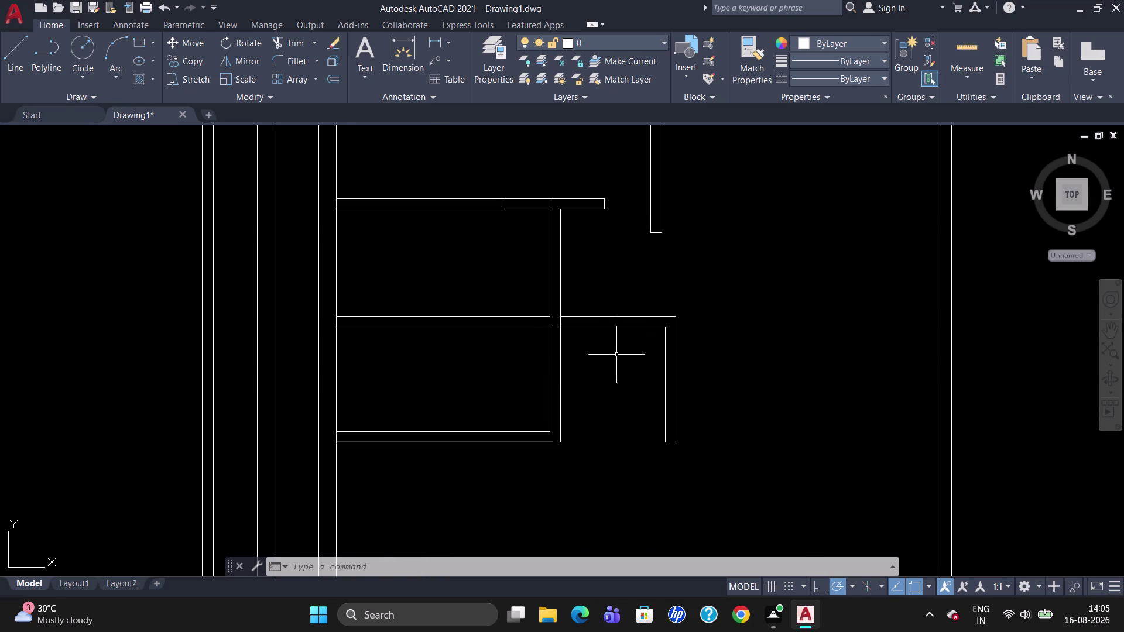
Trim the short wall segment where the new double wall meets the vertical partition, using all cutting edges.
text(TR)
key(Return)
key(Return)
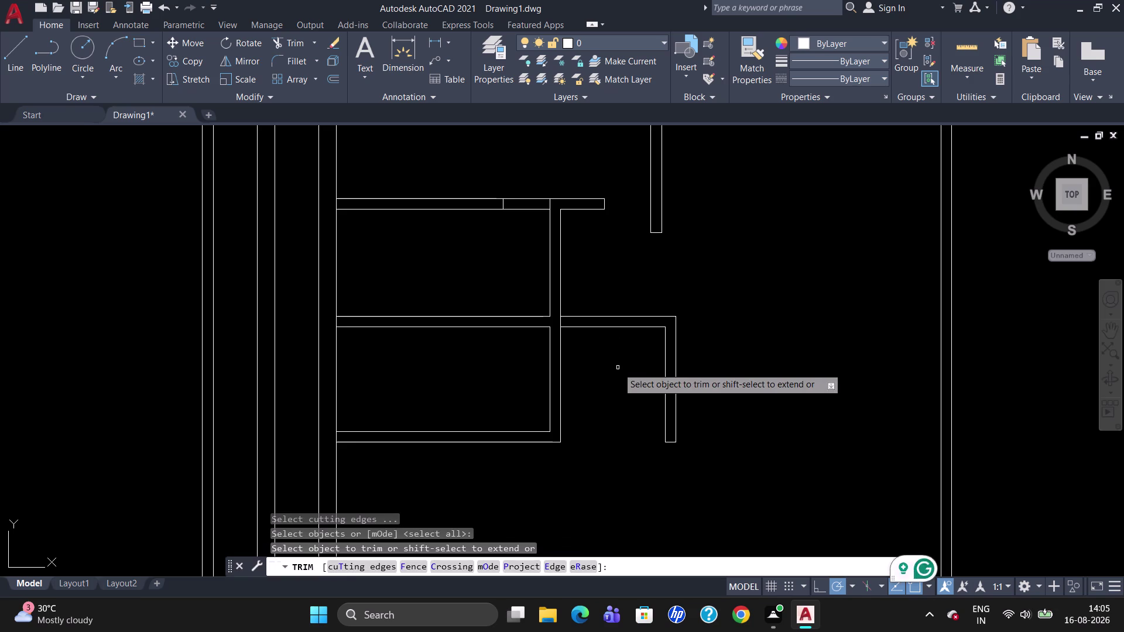
click(560, 323)
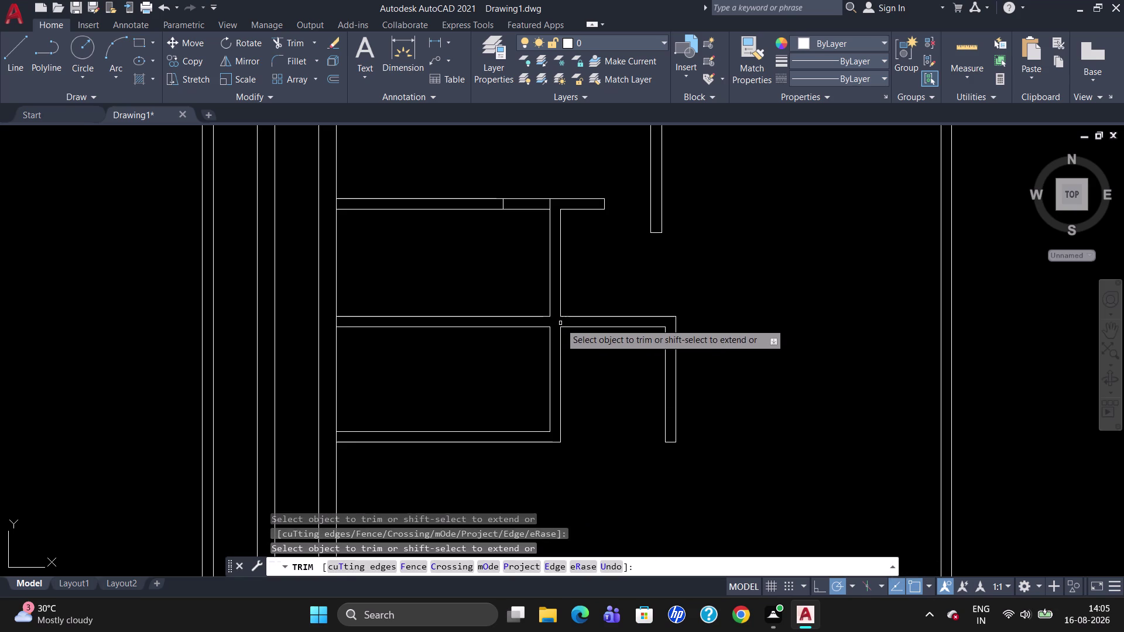
key(Escape)
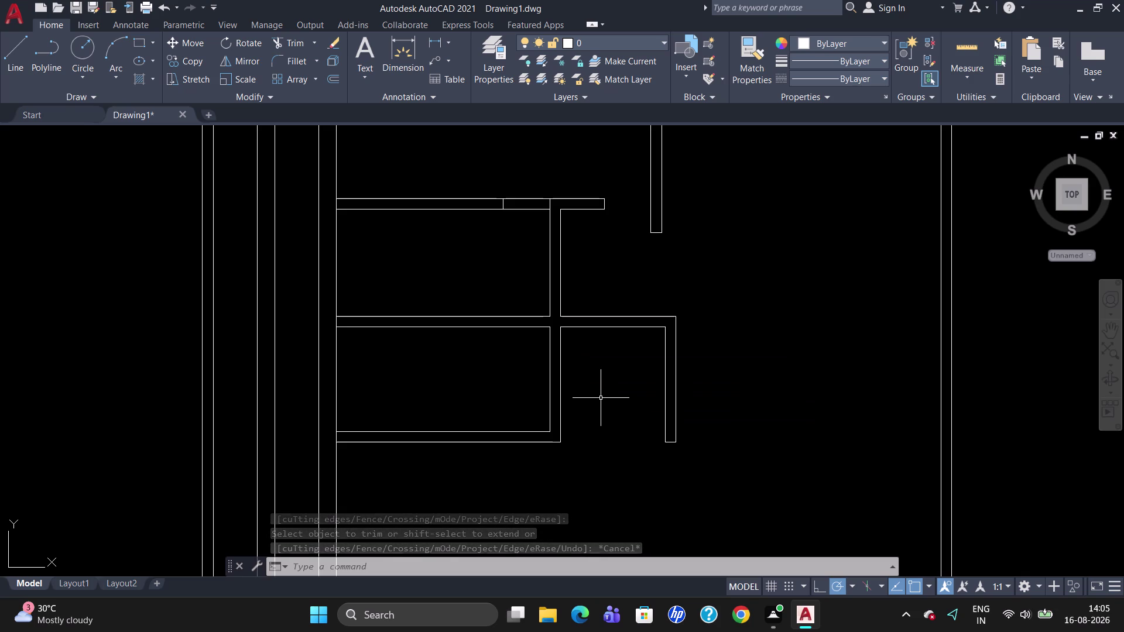
Draw a jamb line across the partition wall, tracked 2' up from its corner.
key(l)
key(Return)
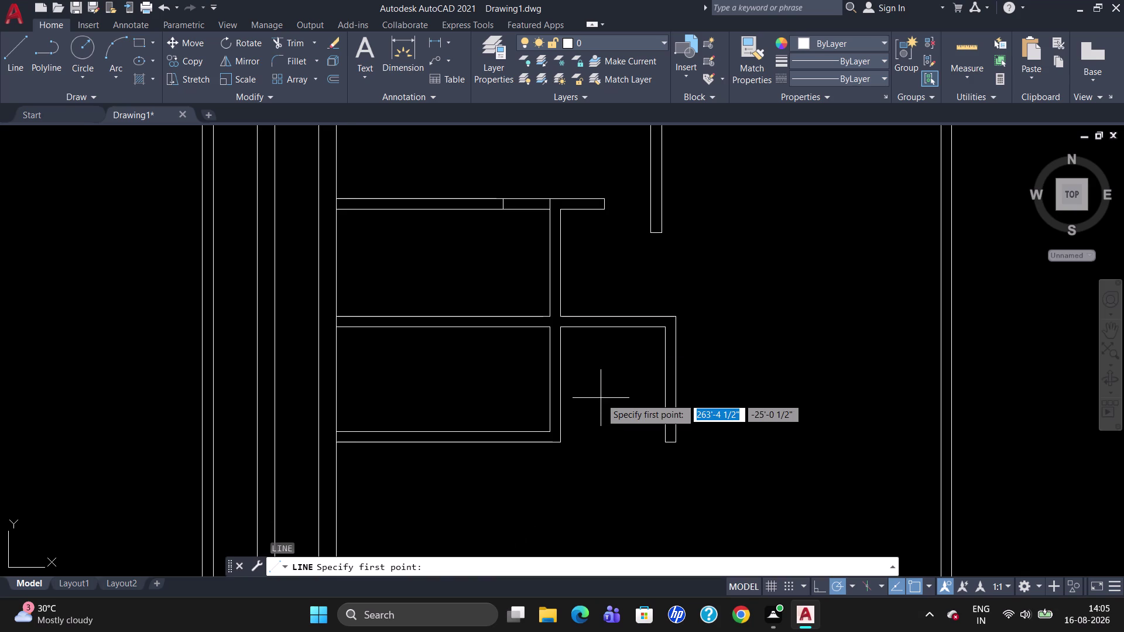
text(TK)
key(Return)
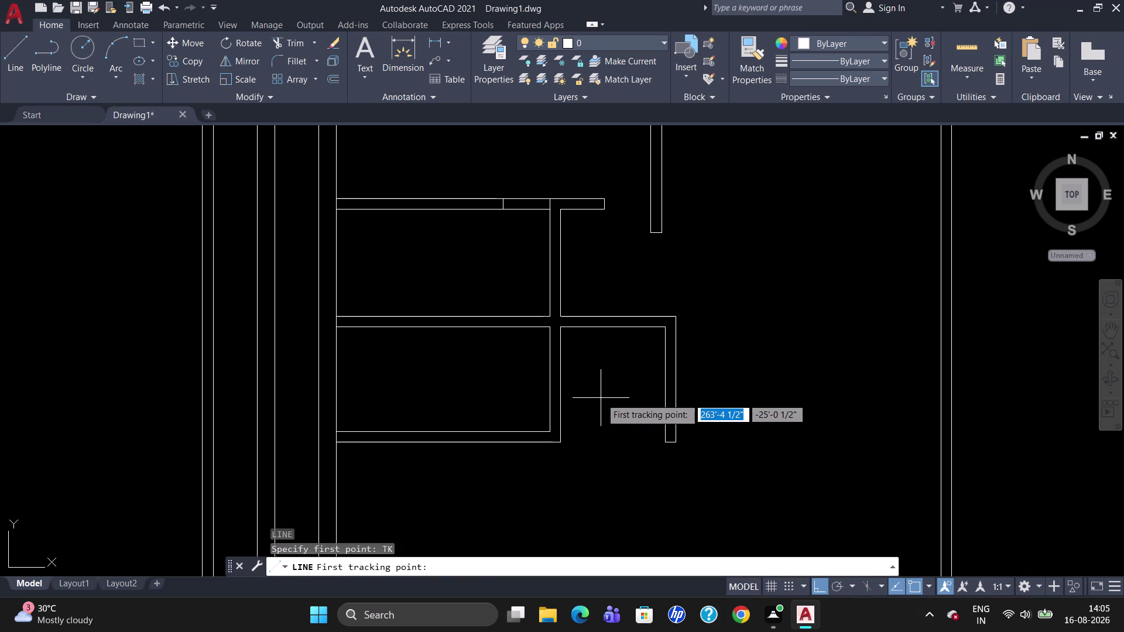
click(552, 433)
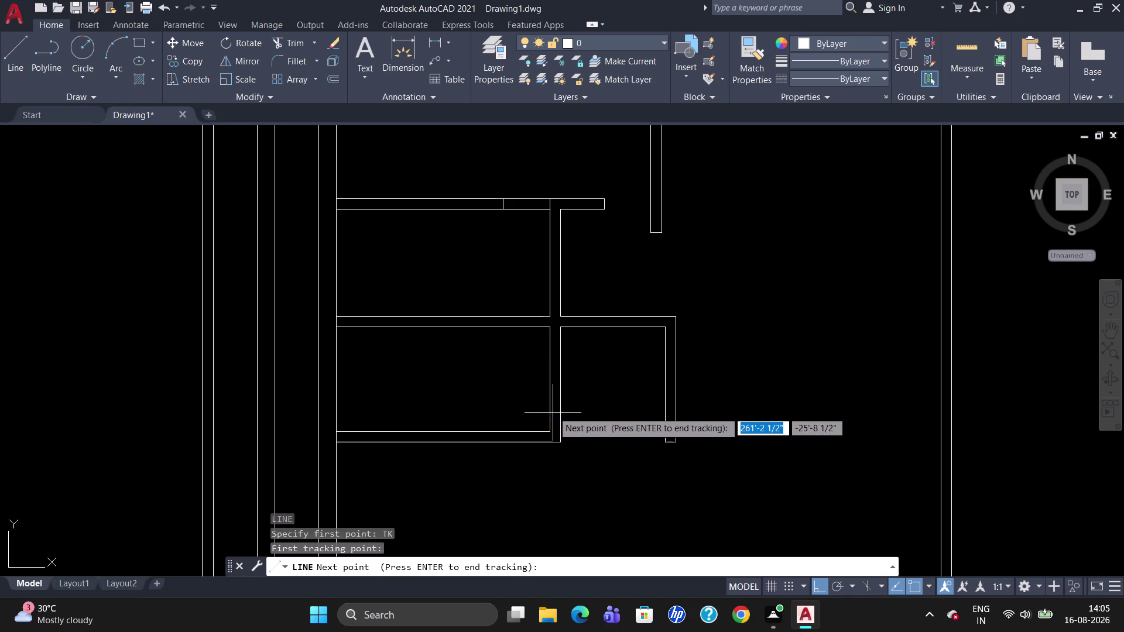
text(2')
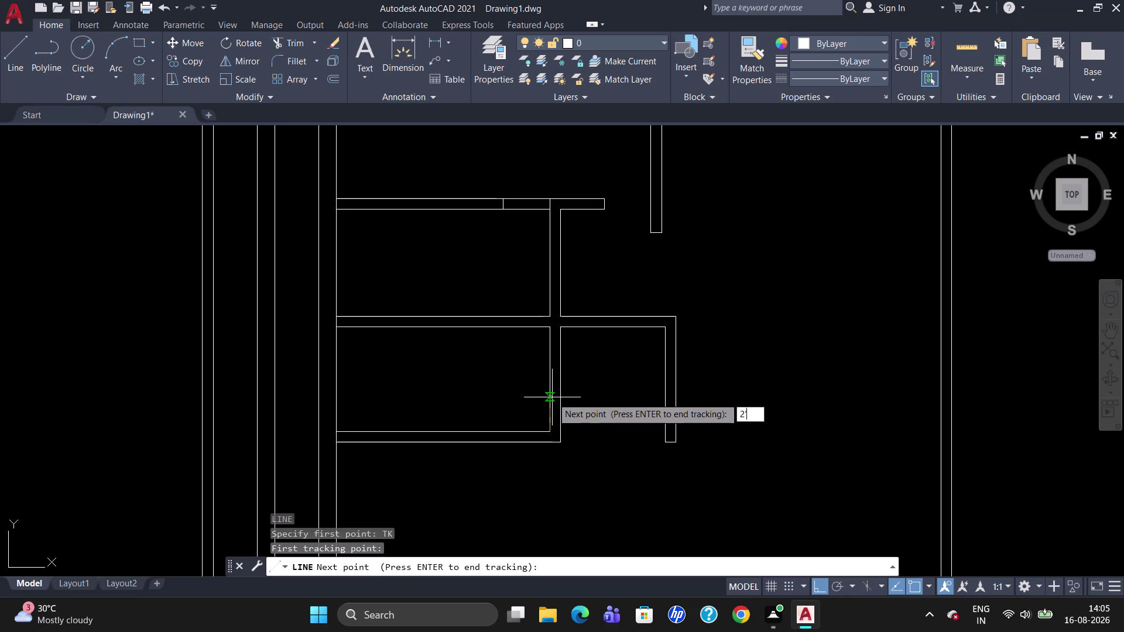
key(Return)
key(Return)
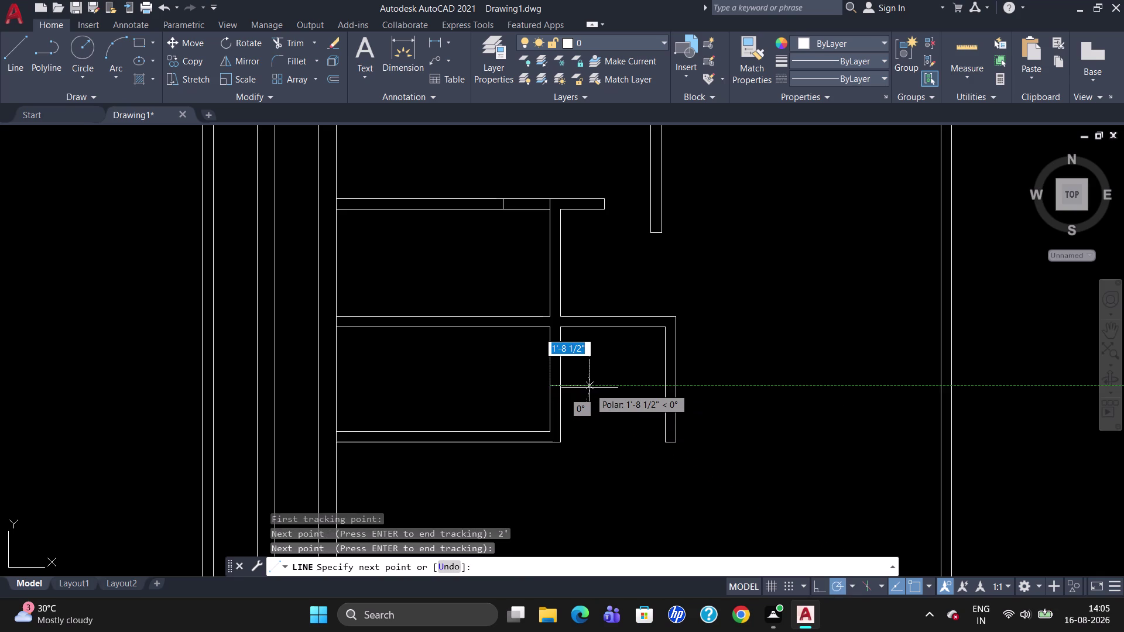
click(563, 384)
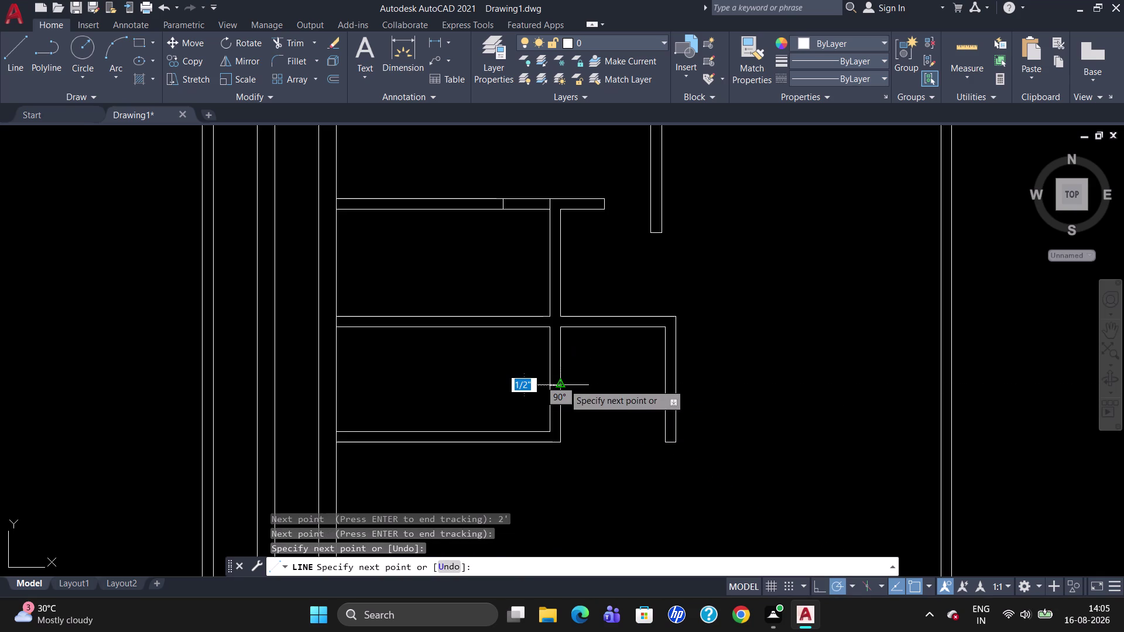
key(Escape)
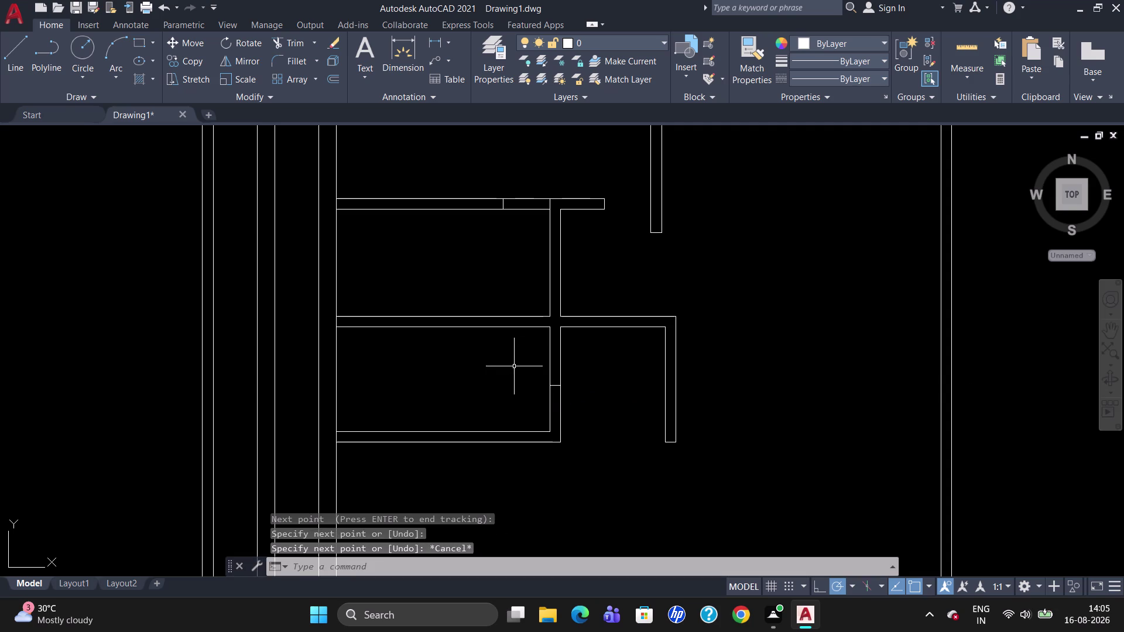
Begin a second line from the wall bottom, then abandon it and cancel a trim.
key(l)
key(Return)
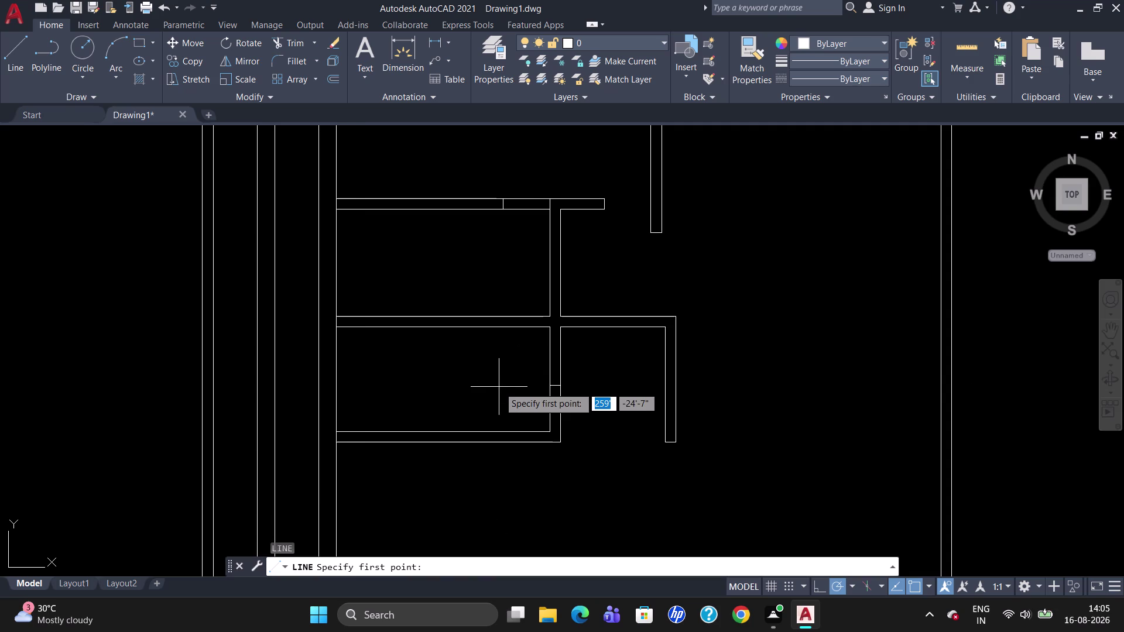
click(547, 433)
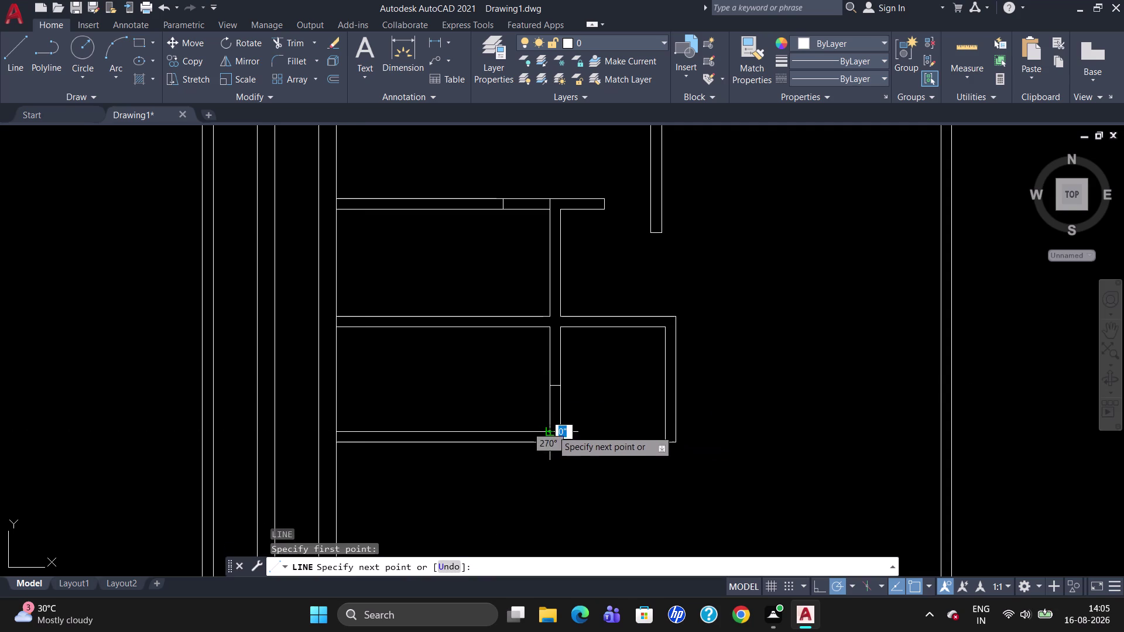
click(563, 427)
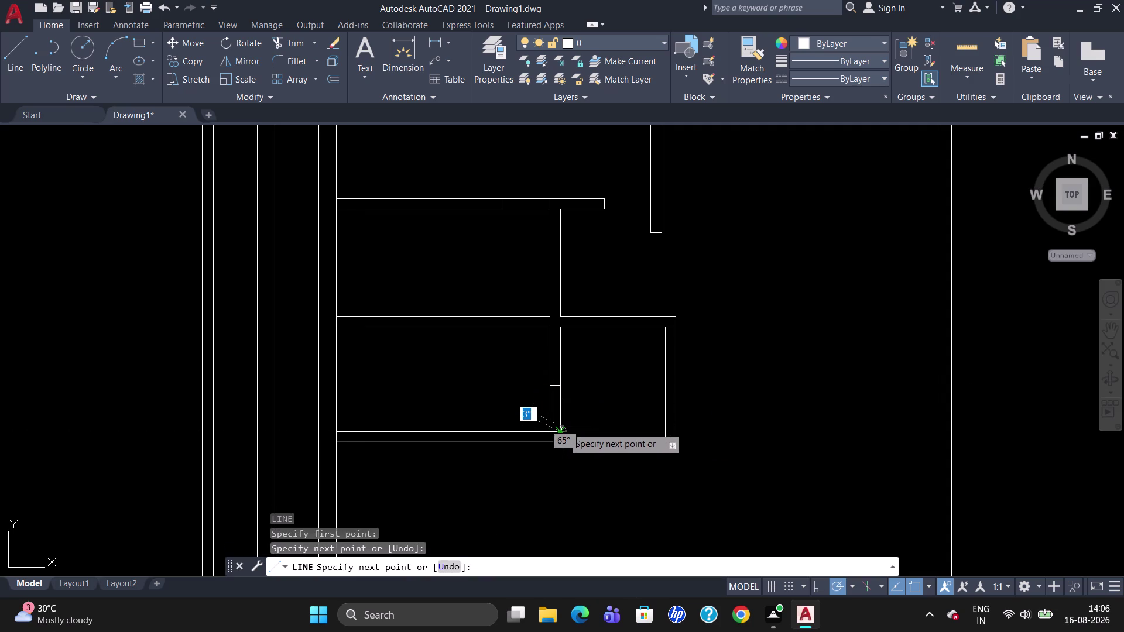
key(Escape)
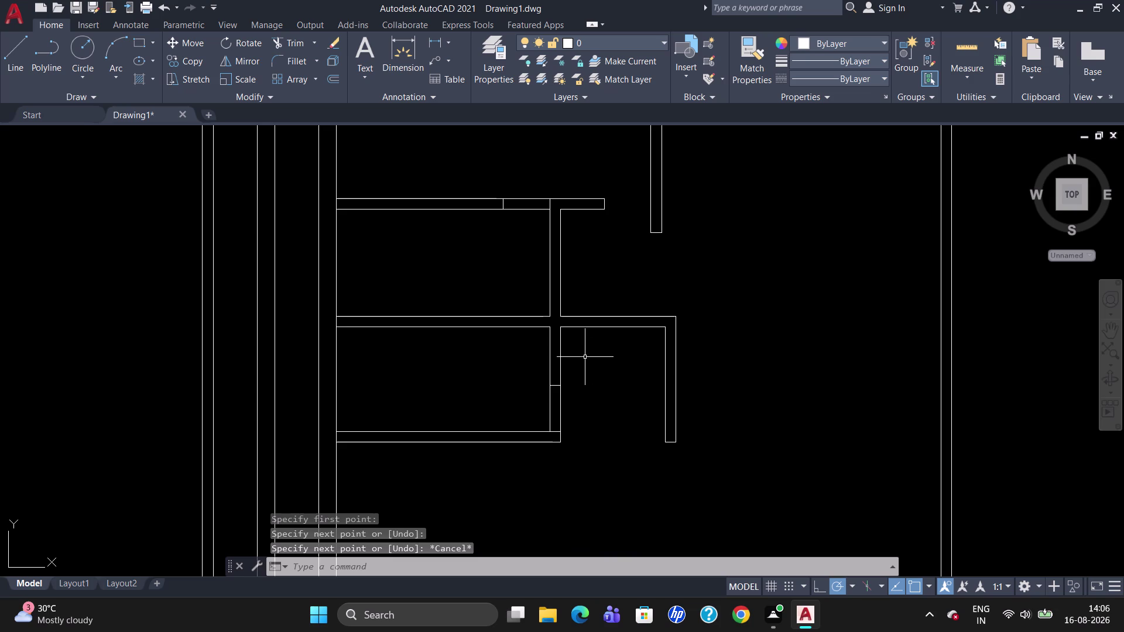
text(TR'')
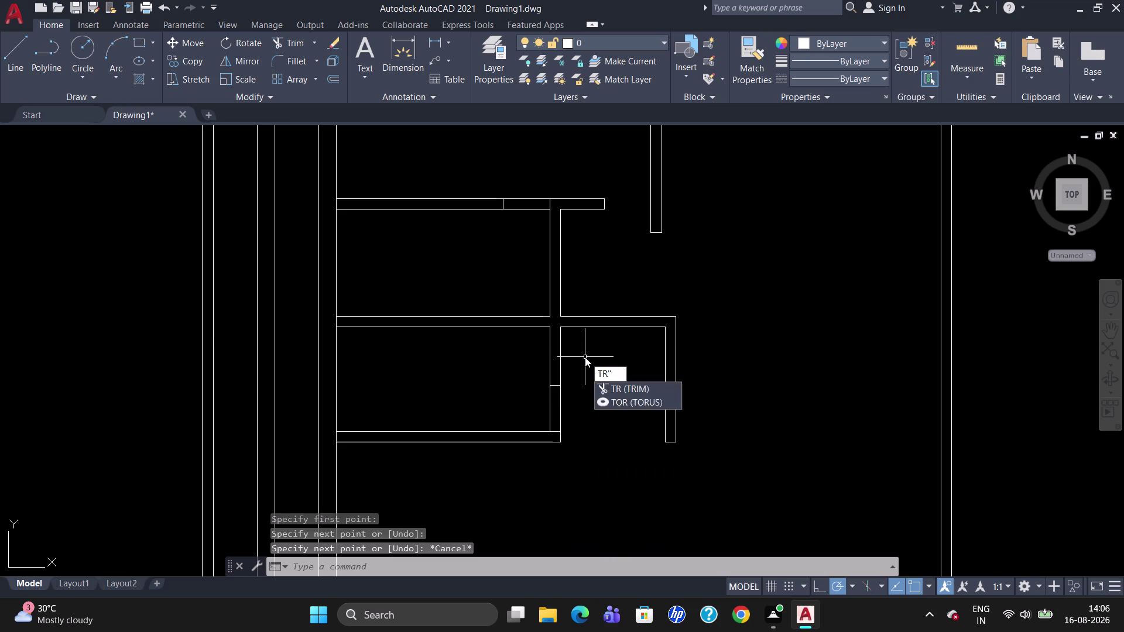
key(Escape)
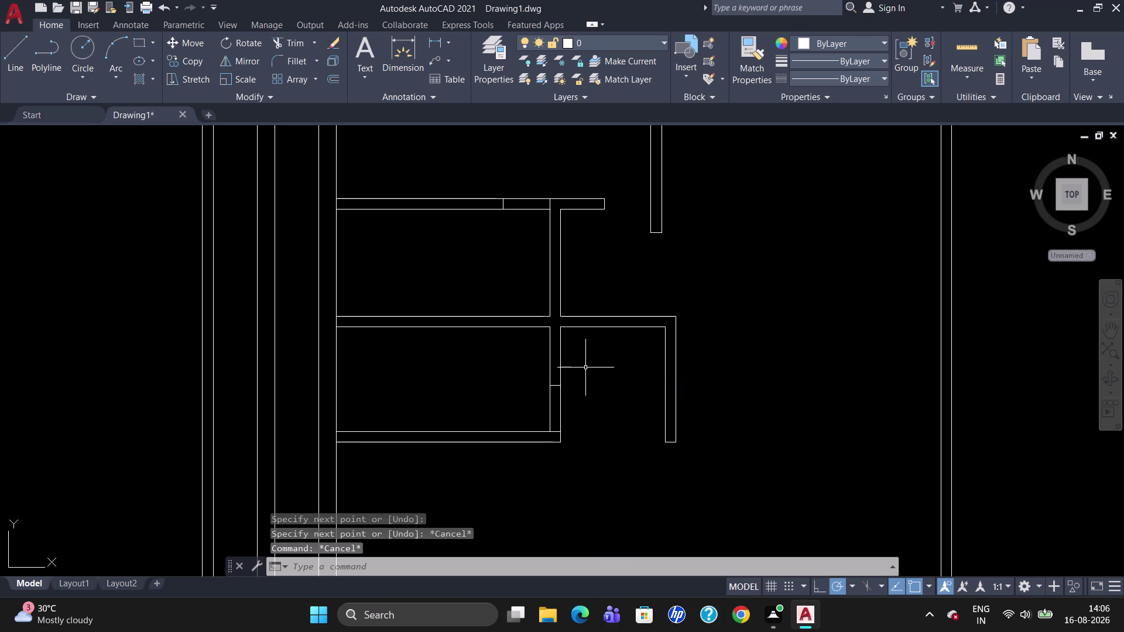
scroll(down, 3)
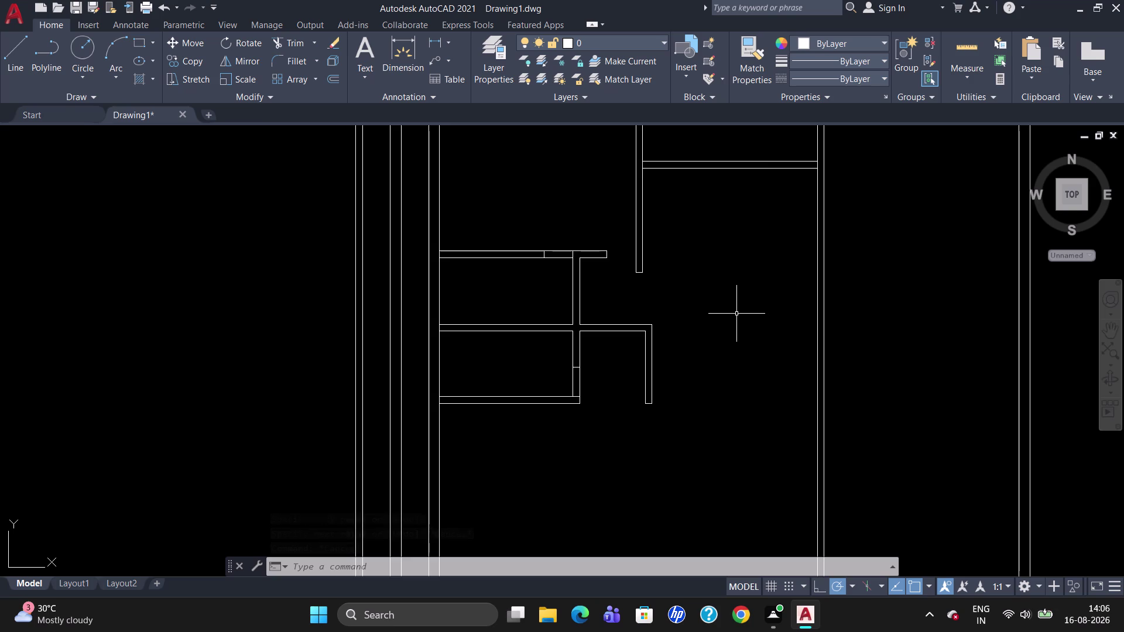
Show the Measure tool options from the Home tab's Utilities panel.
scroll(down, 3)
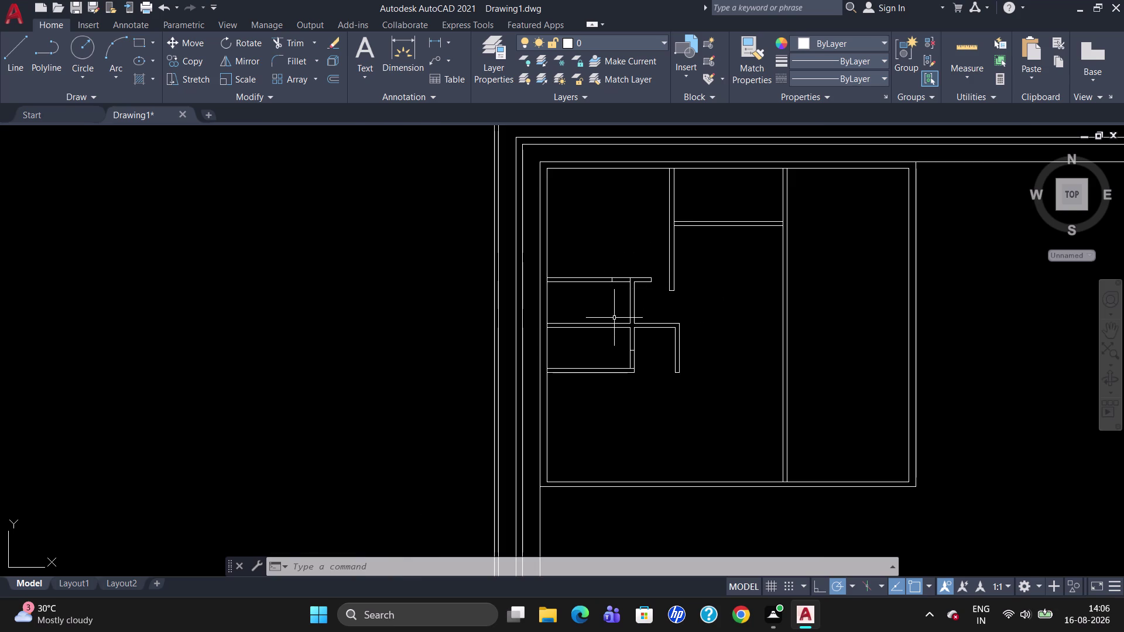
scroll(down, 3)
scroll(up, 3)
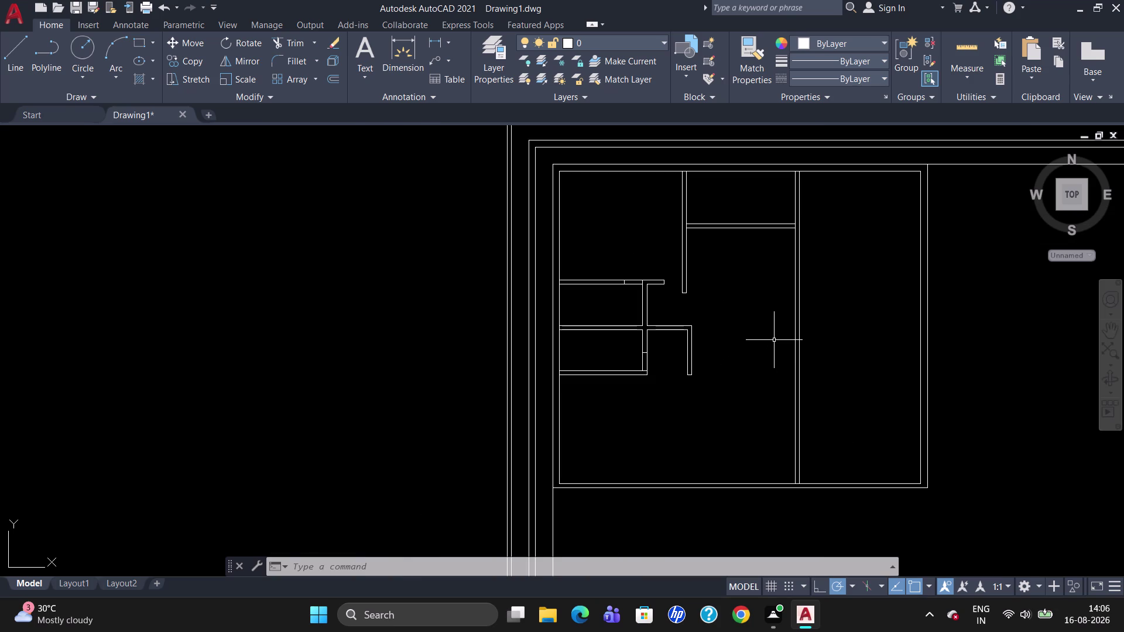
scroll(up, 3)
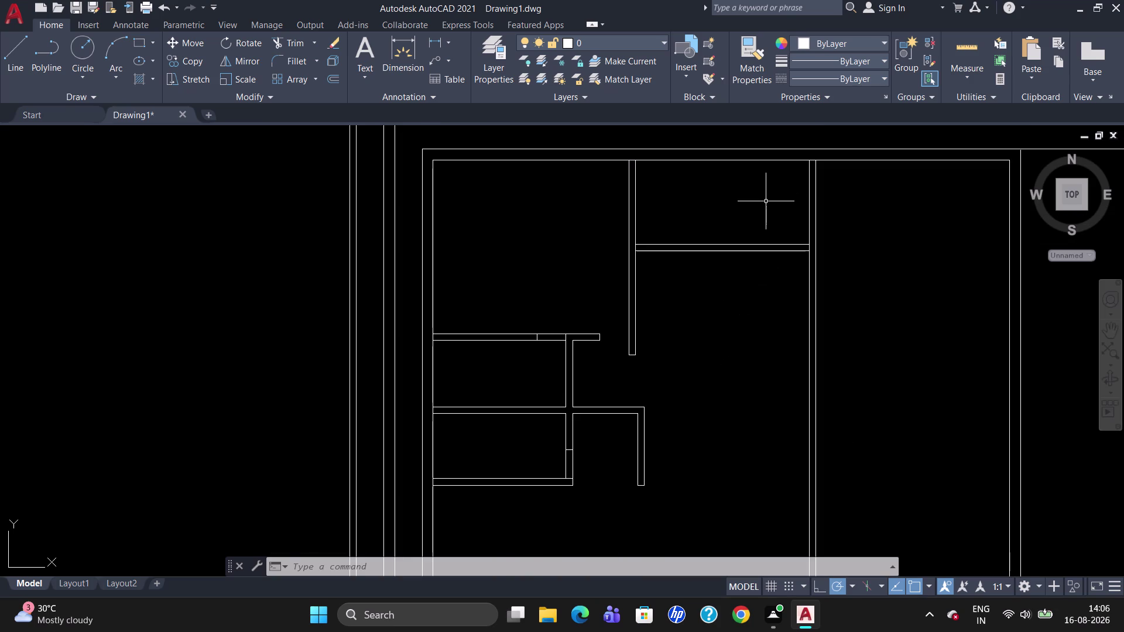
scroll(down, 3)
scroll(down, 3)
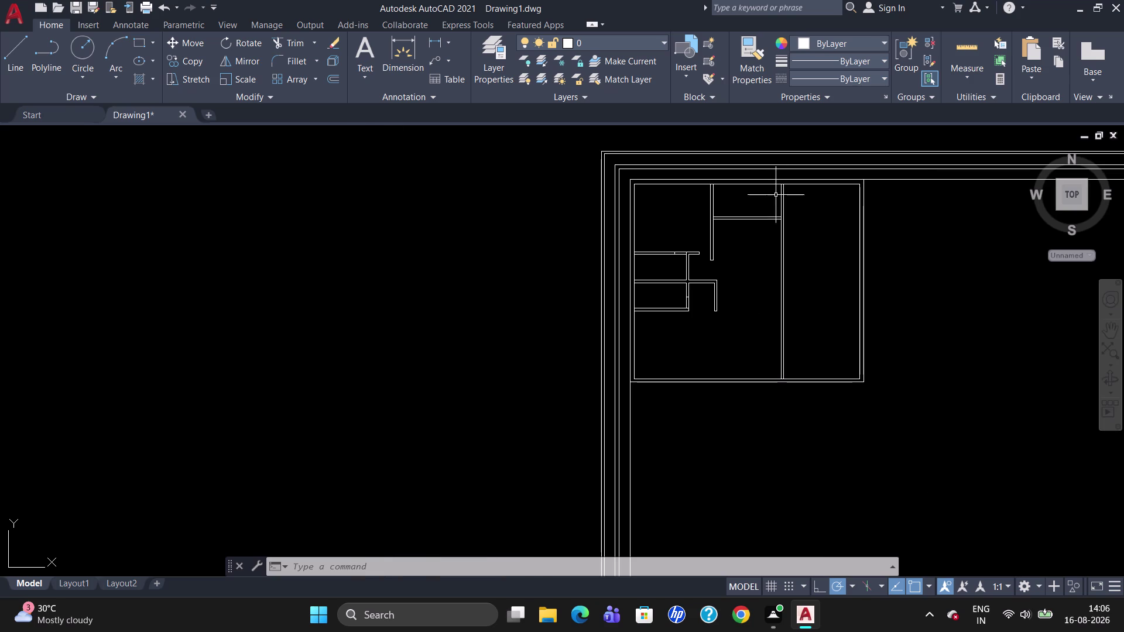
scroll(up, 3)
click(964, 65)
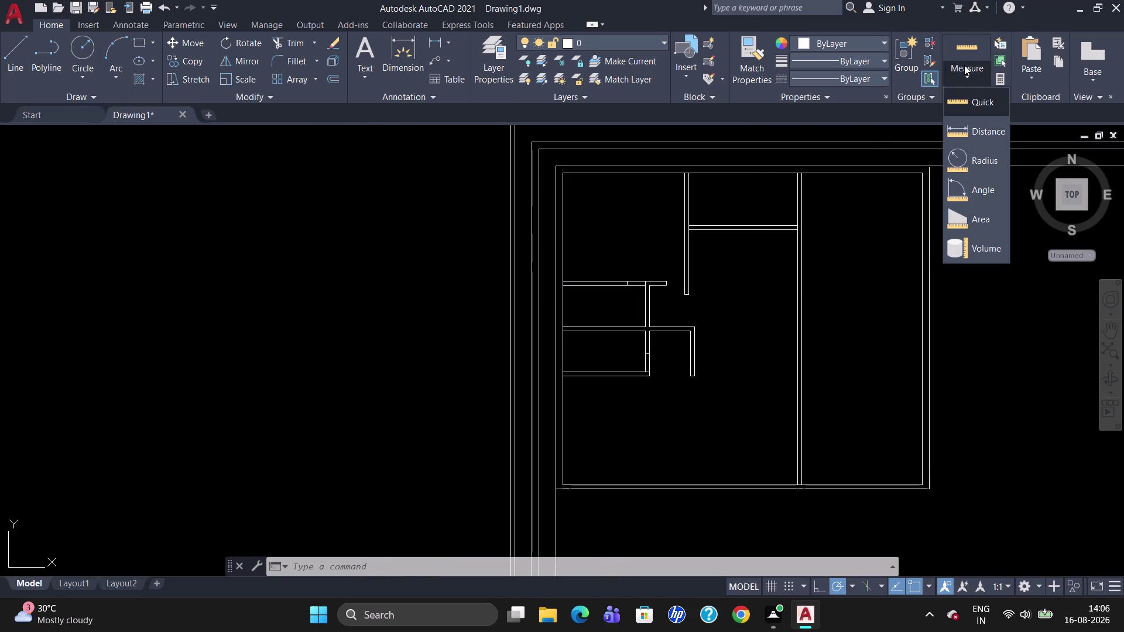
click(974, 100)
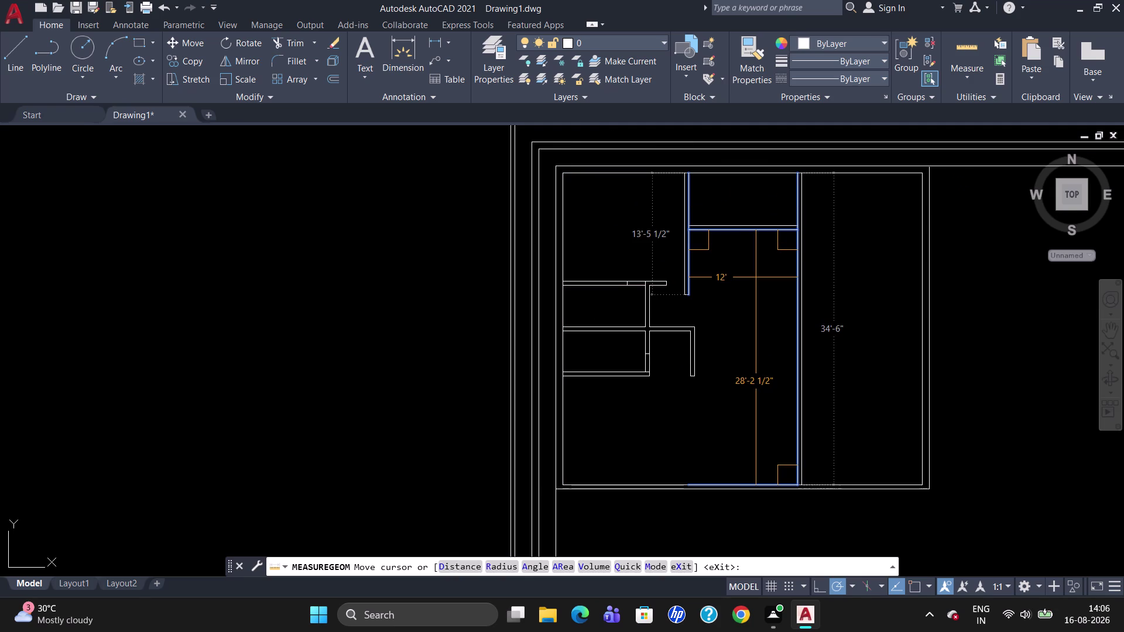
key(Escape)
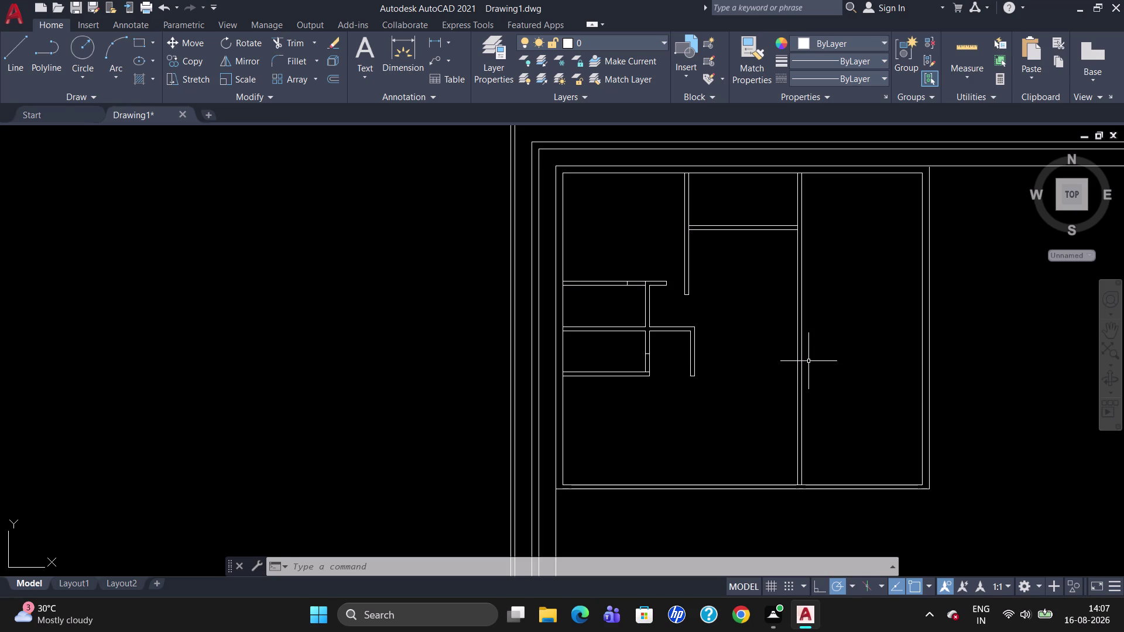
key(l)
key(Return)
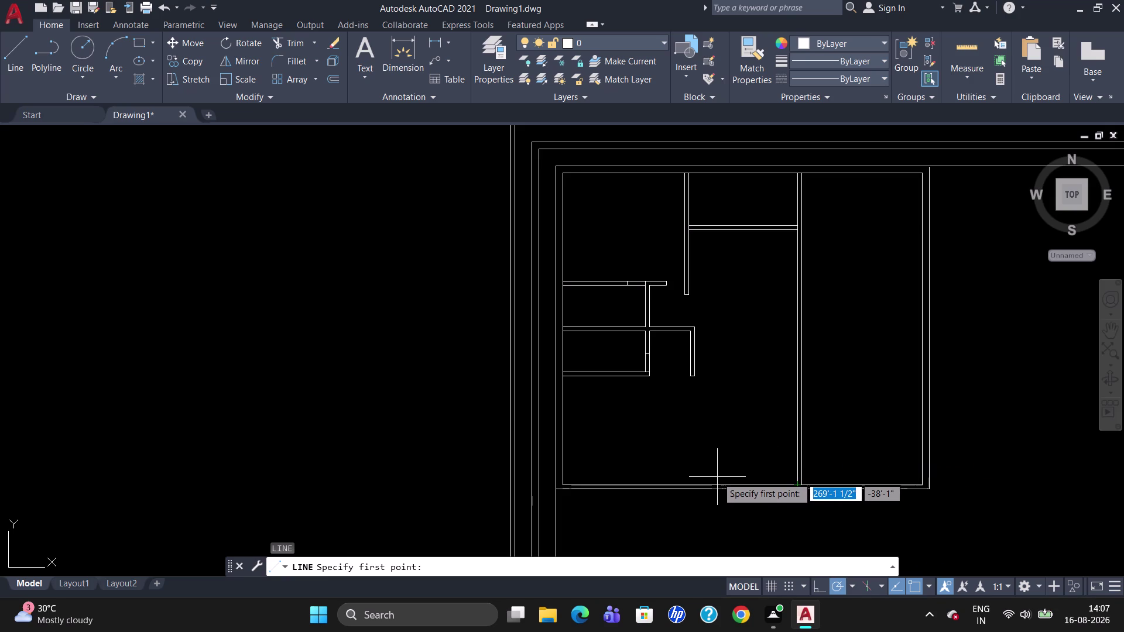
Draw a 14'-9" trial line from the central room's lower right.
key(Escape)
key(l)
key(Return)
click(796, 467)
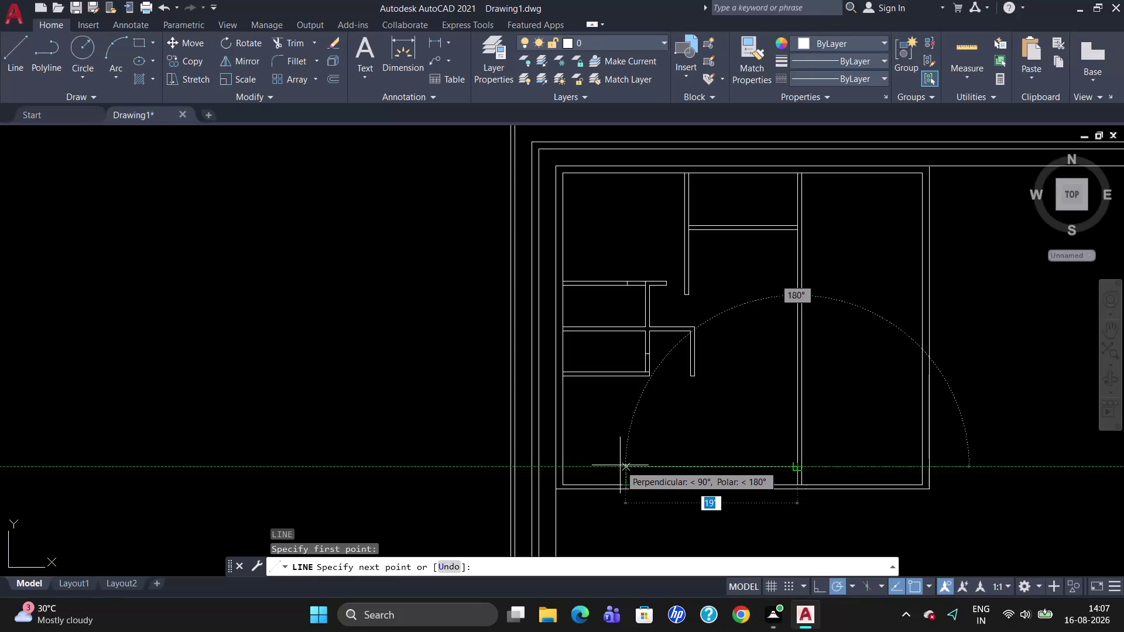
text(14)
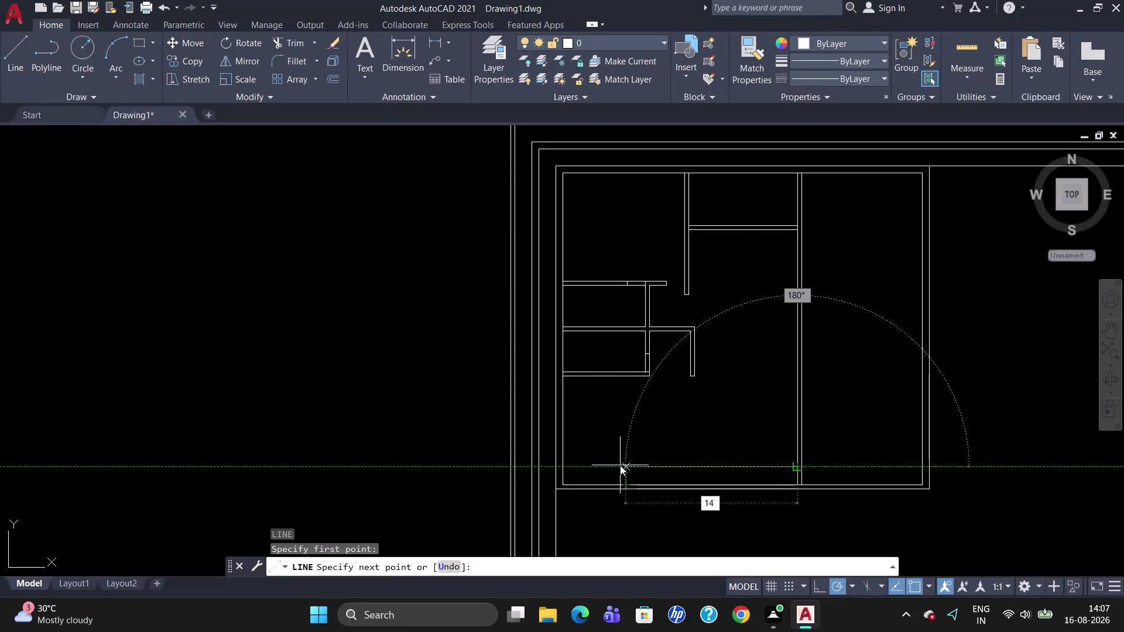
text('9)
key(shift+quotedbl)
key(Return)
key(Return)
key(Escape)
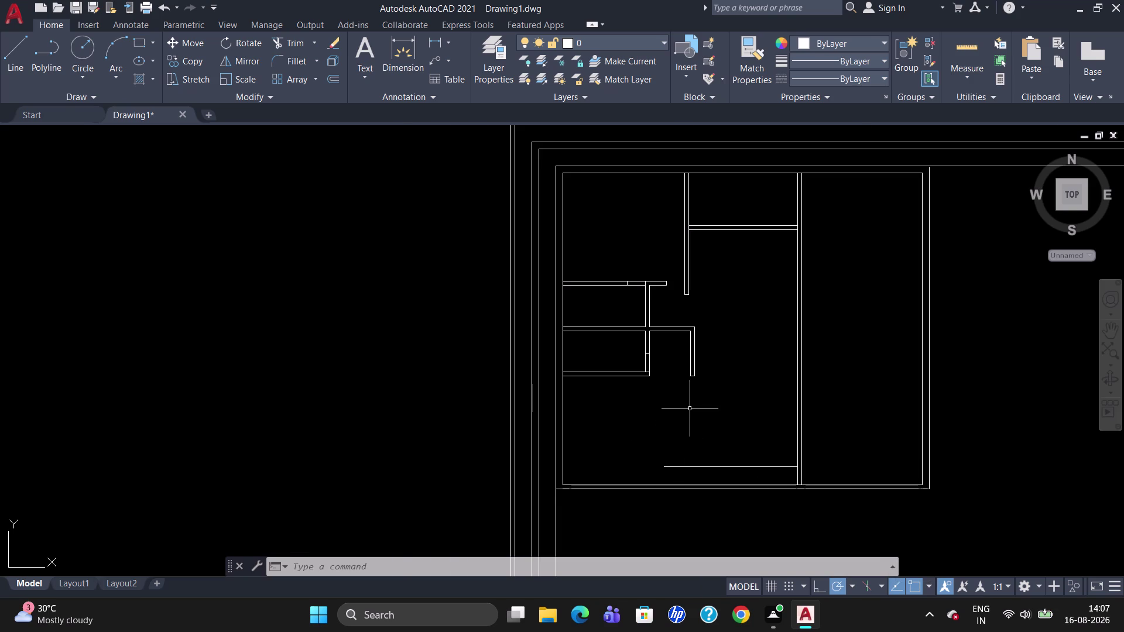
Erase the trial line at the bottom of the central room.
scroll(up, 3)
scroll(down, 3)
scroll(up, 3)
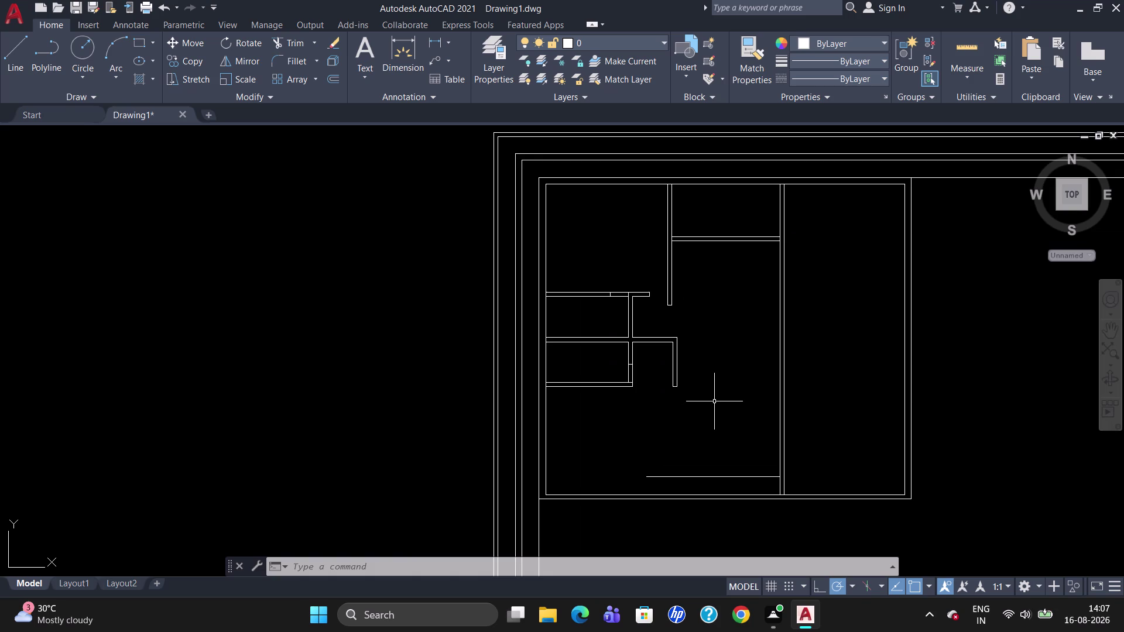
scroll(up, 3)
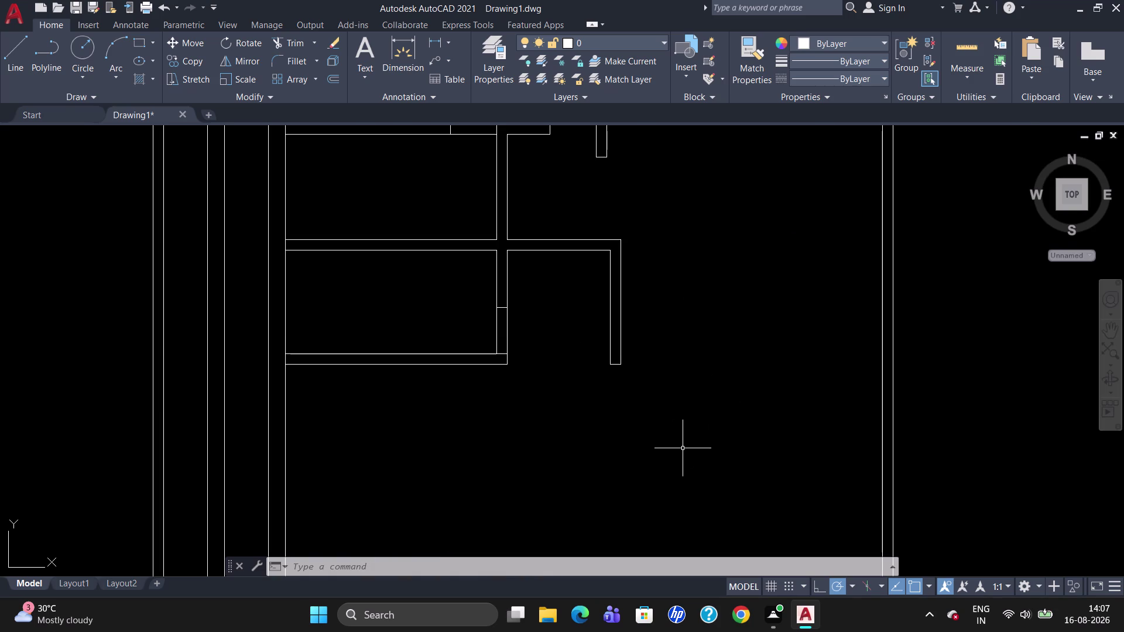
scroll(down, 3)
scroll(up, 3)
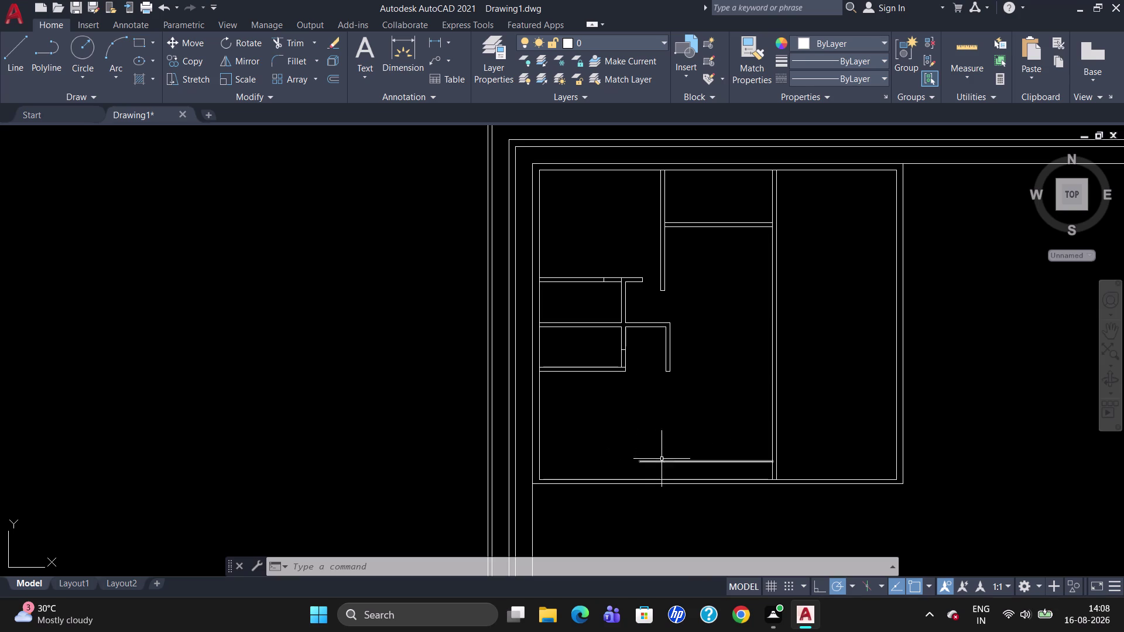
scroll(up, 3)
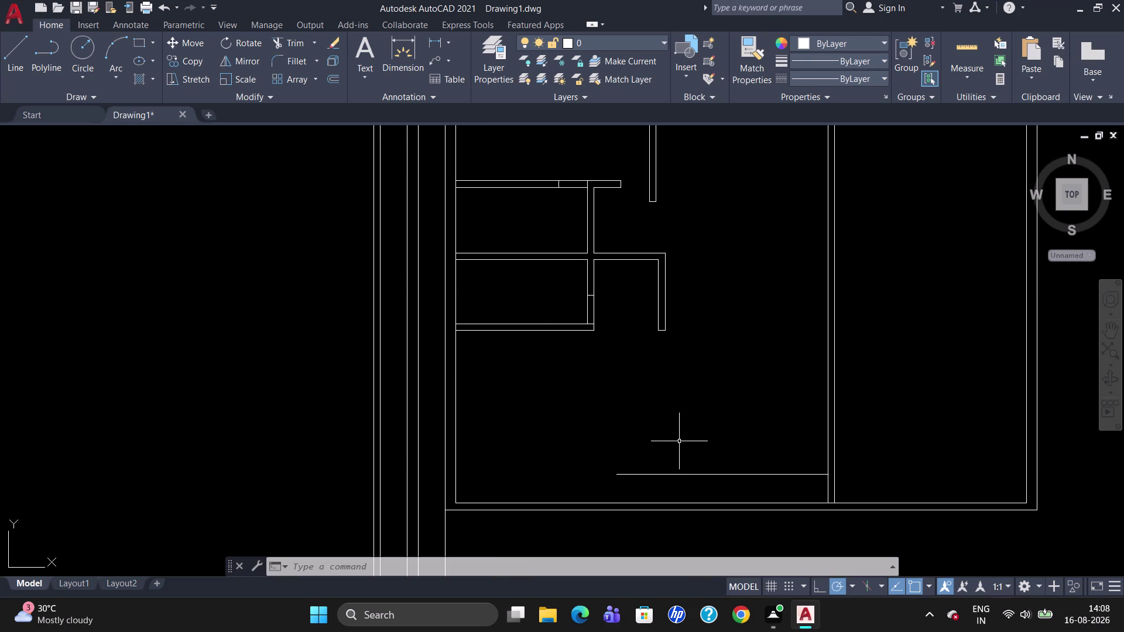
key(l)
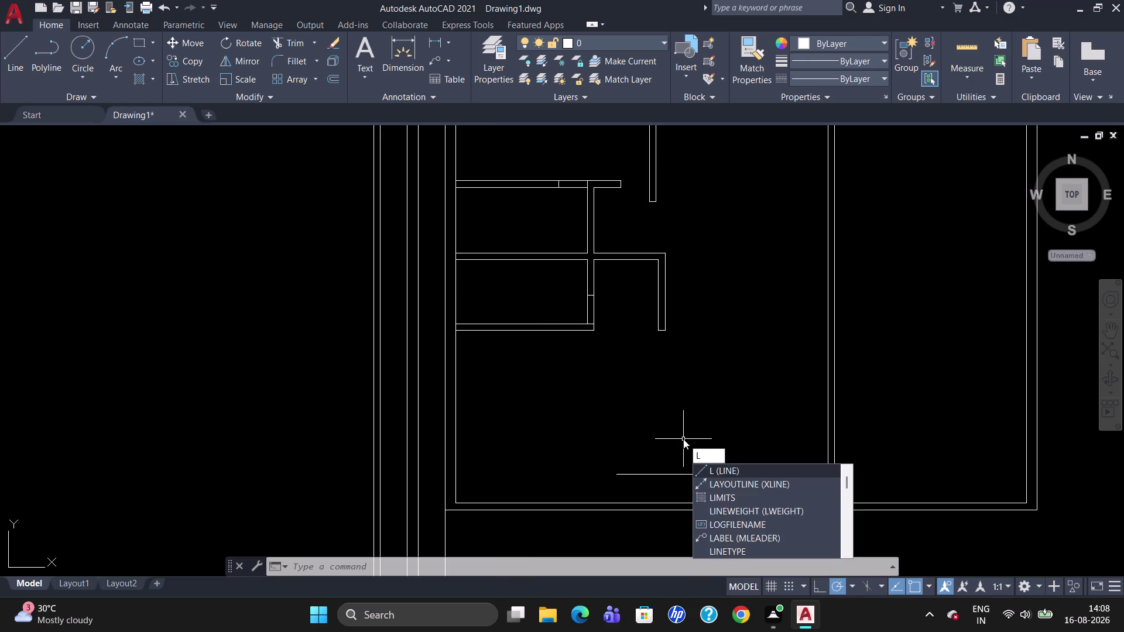
key(Escape)
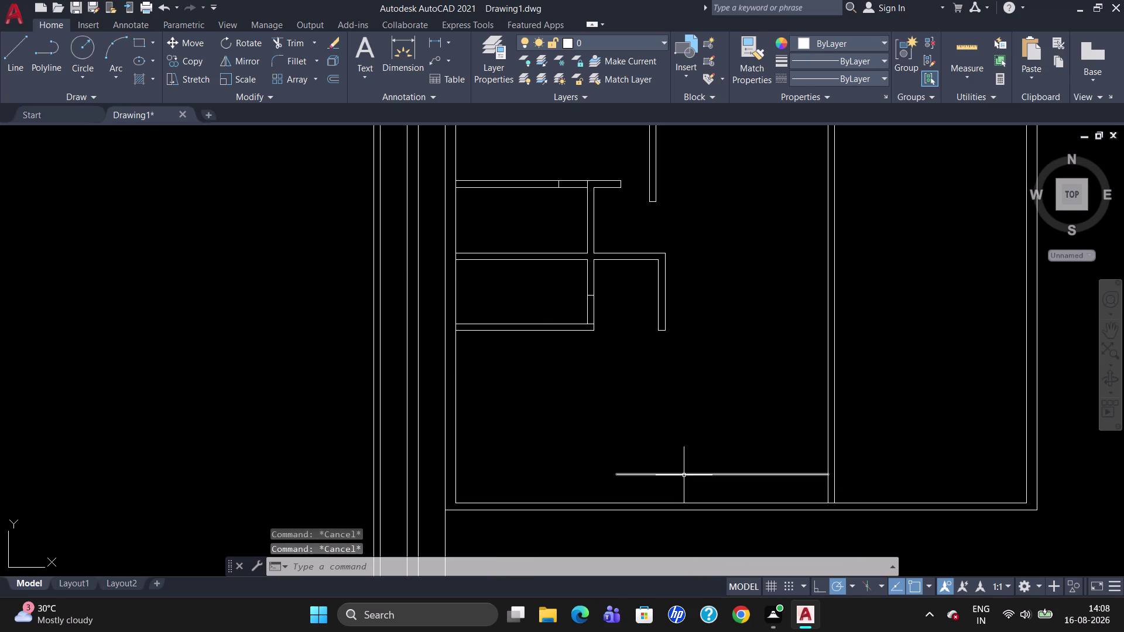
click(684, 475)
key(Delete)
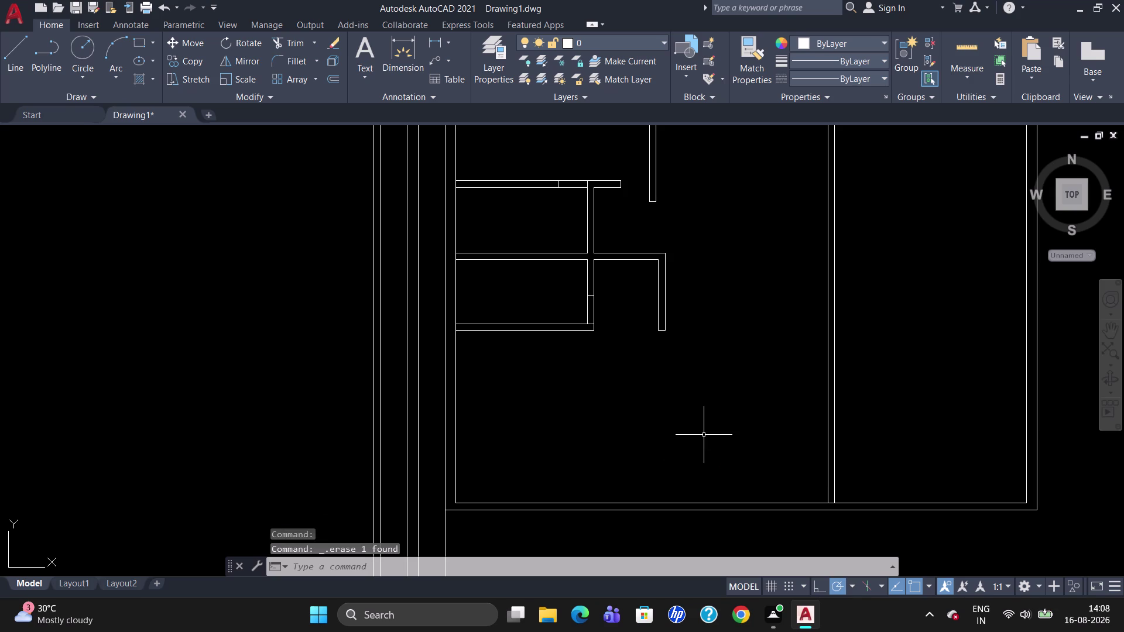
Extend both partition lines down to the two bottom-wall boundary edges with EX.
text(EX)
key(Return)
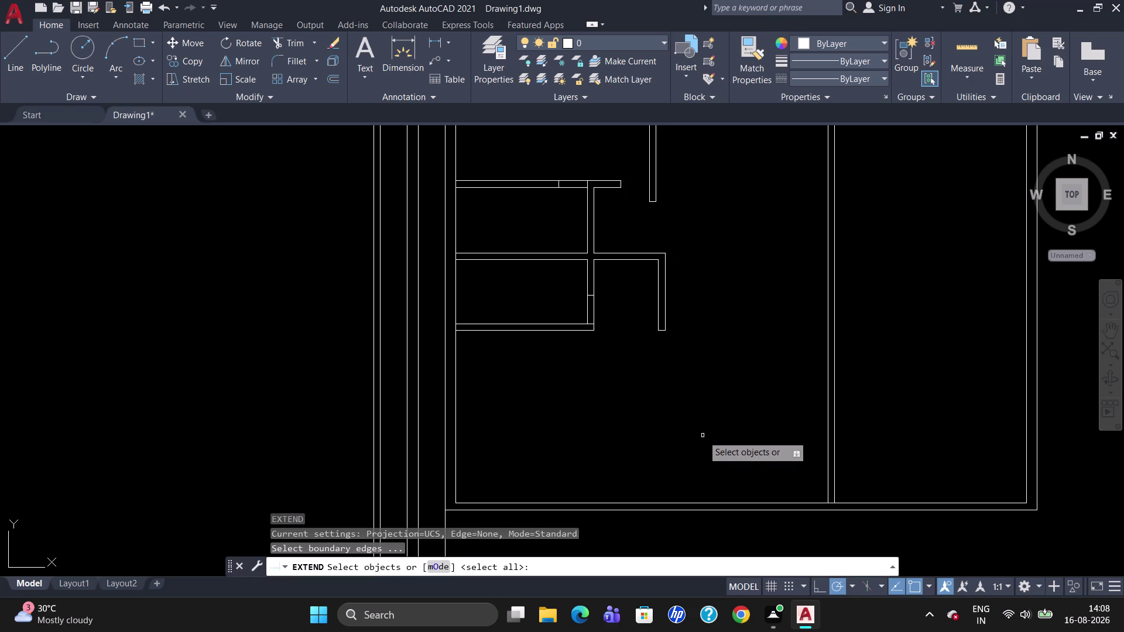
click(668, 503)
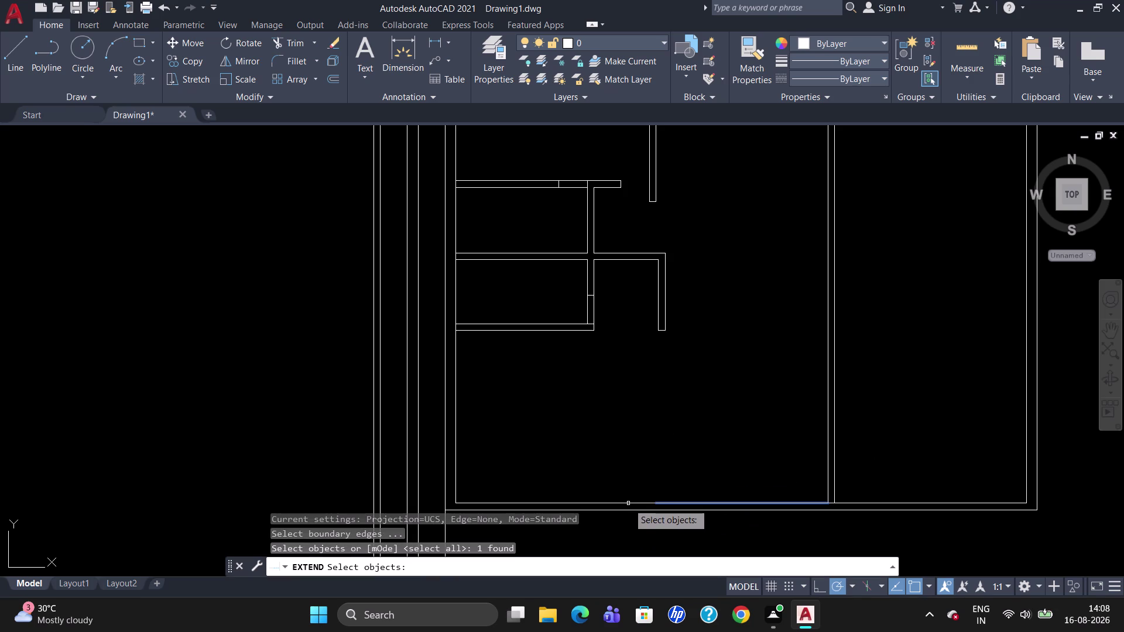
click(628, 503)
key(Return)
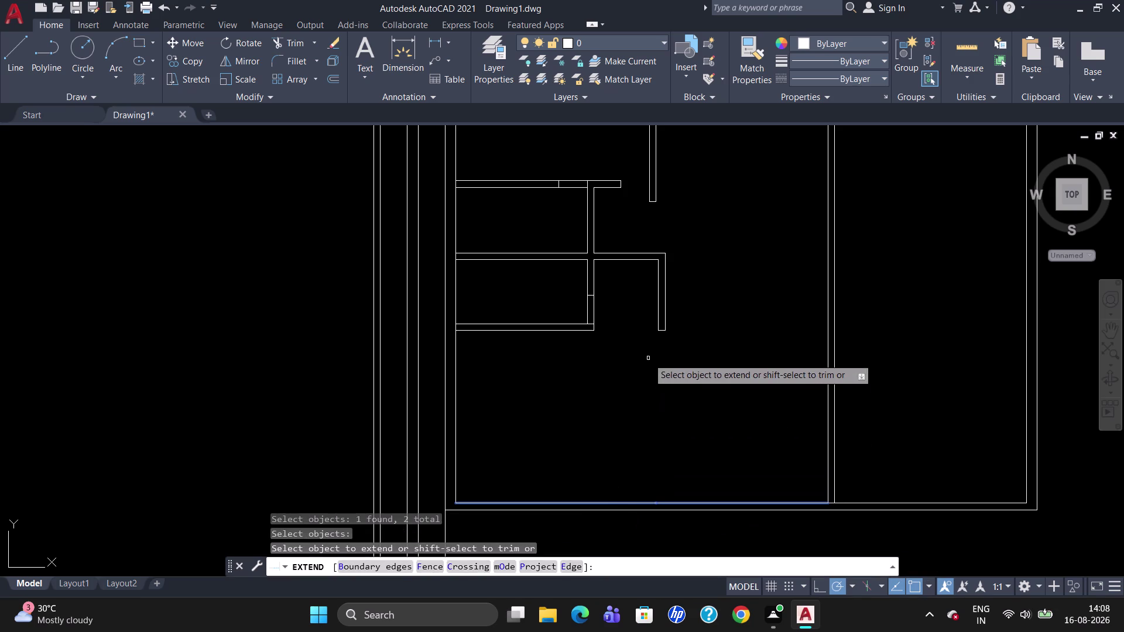
click(658, 314)
click(663, 314)
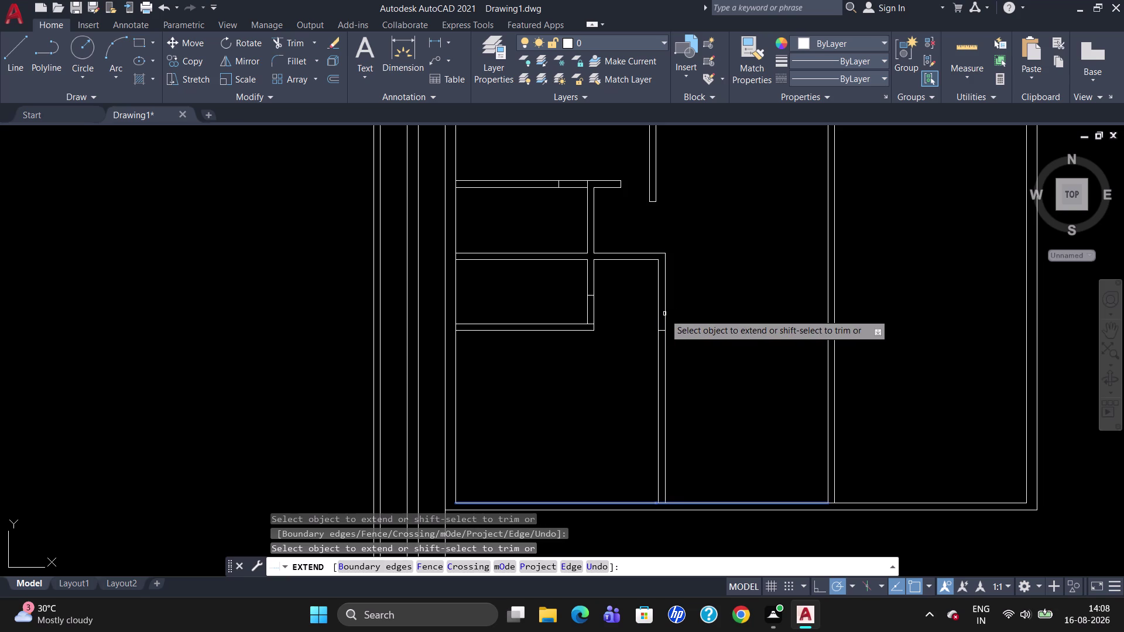
key(Escape)
Select the extended partition line to check it, then deselect it.
click(664, 314)
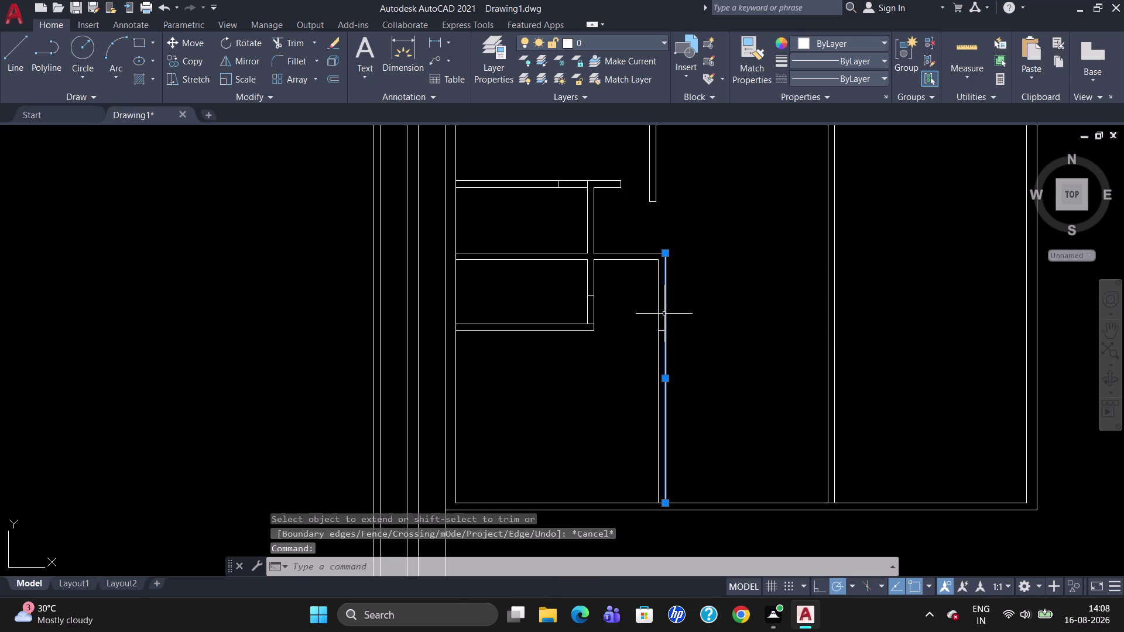
key(Escape)
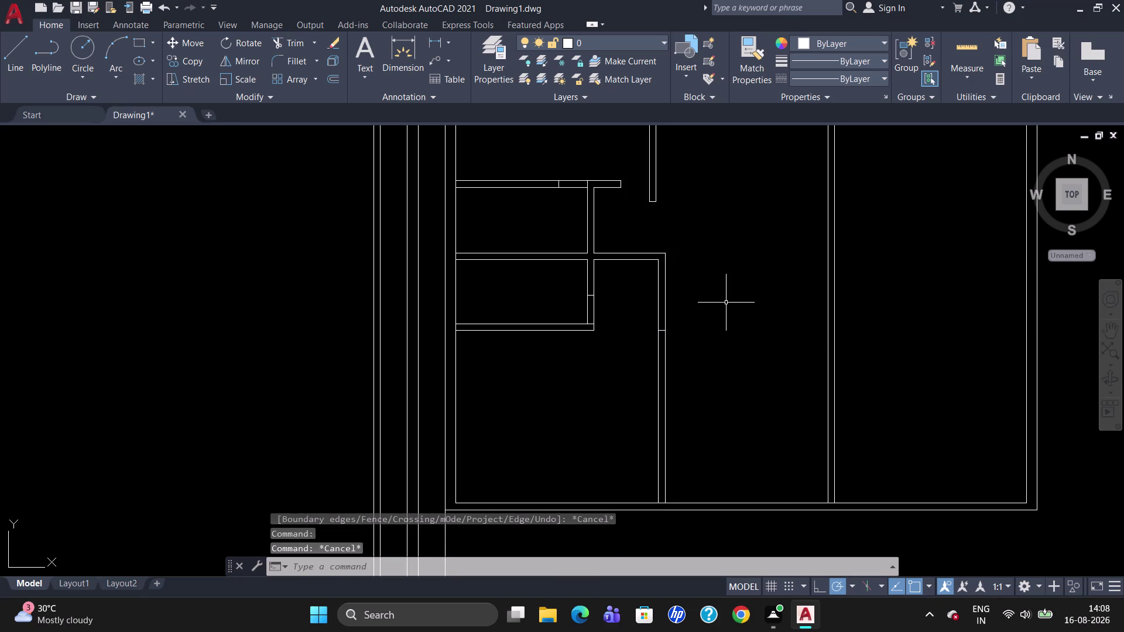
scroll(down, 3)
scroll(up, 3)
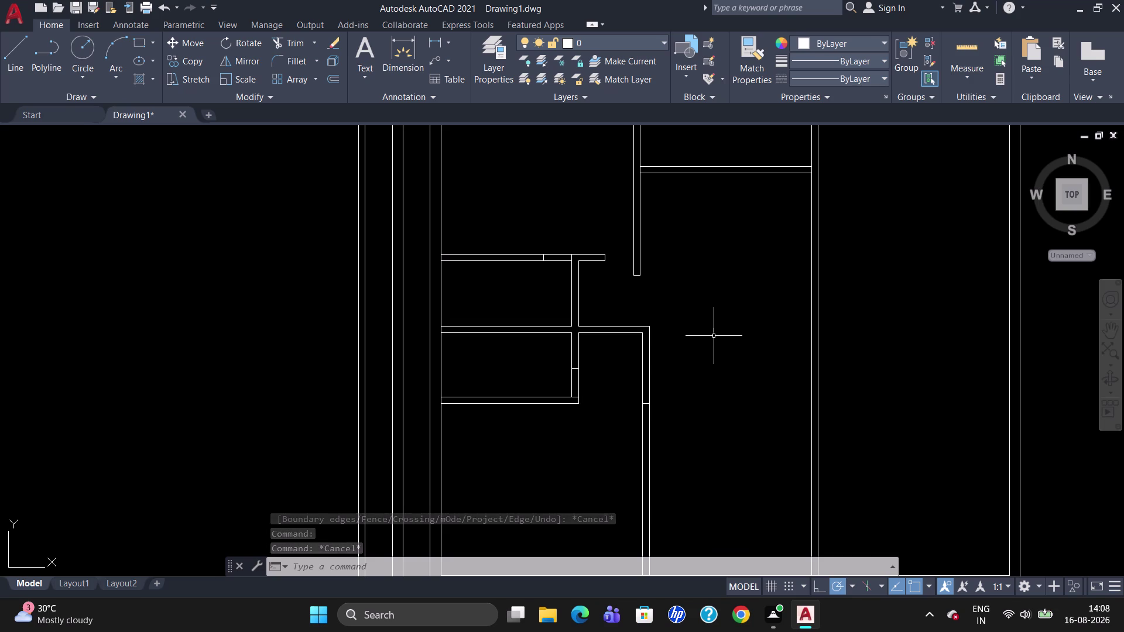
scroll(down, 3)
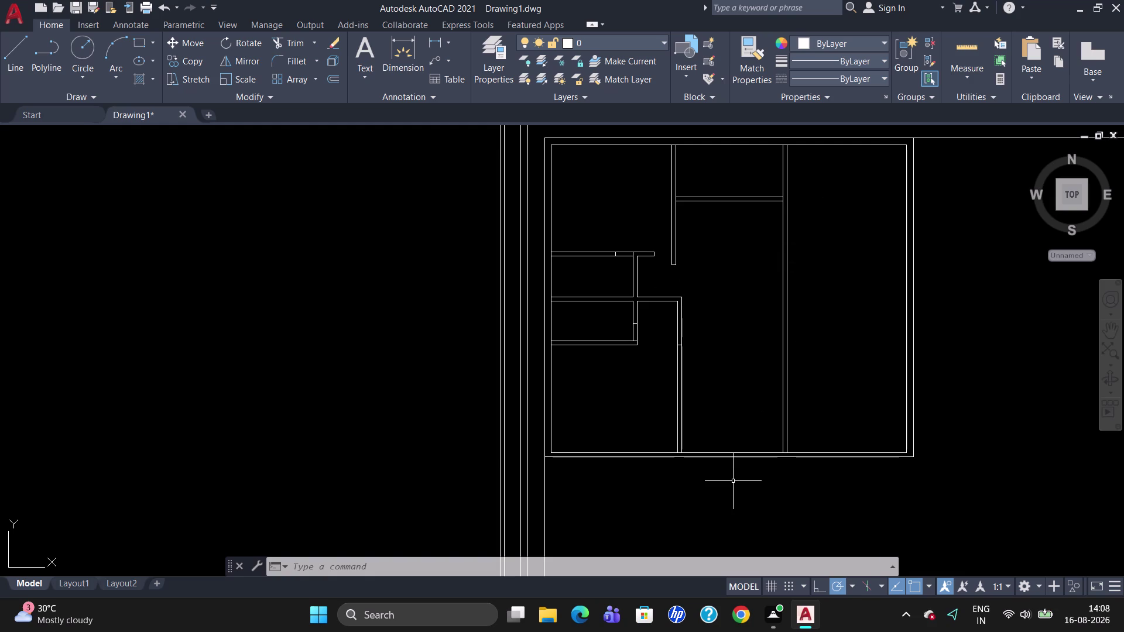
Add a 16'-4" linear dimension across the central room between its walls.
key(d)
text(LI)
key(Return)
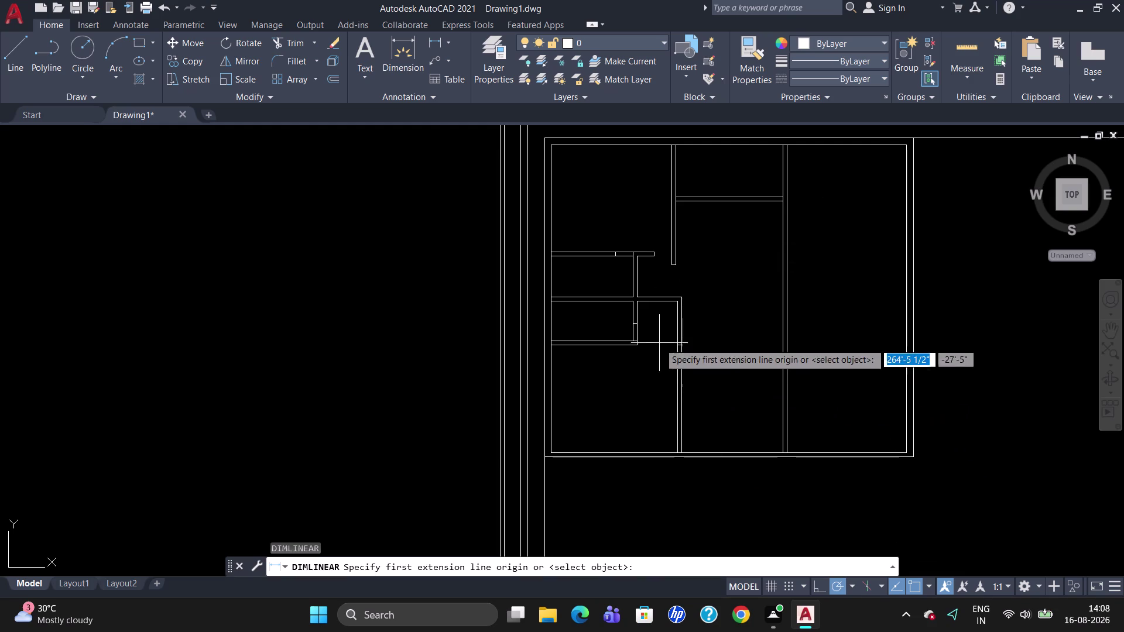
click(638, 280)
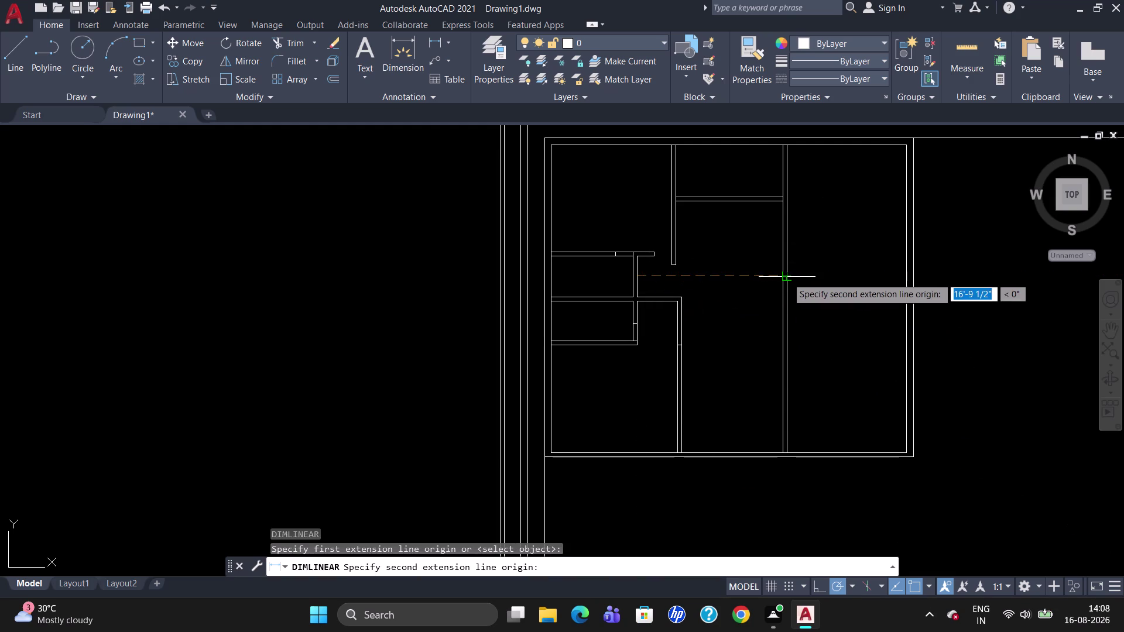
click(782, 277)
click(783, 277)
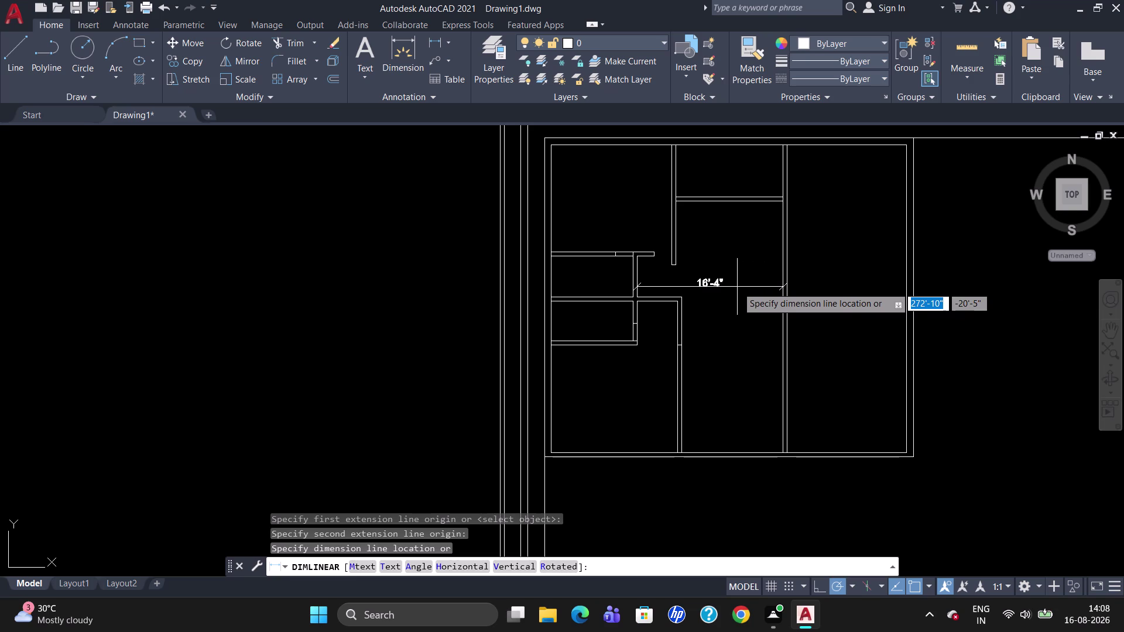
scroll(up, 3)
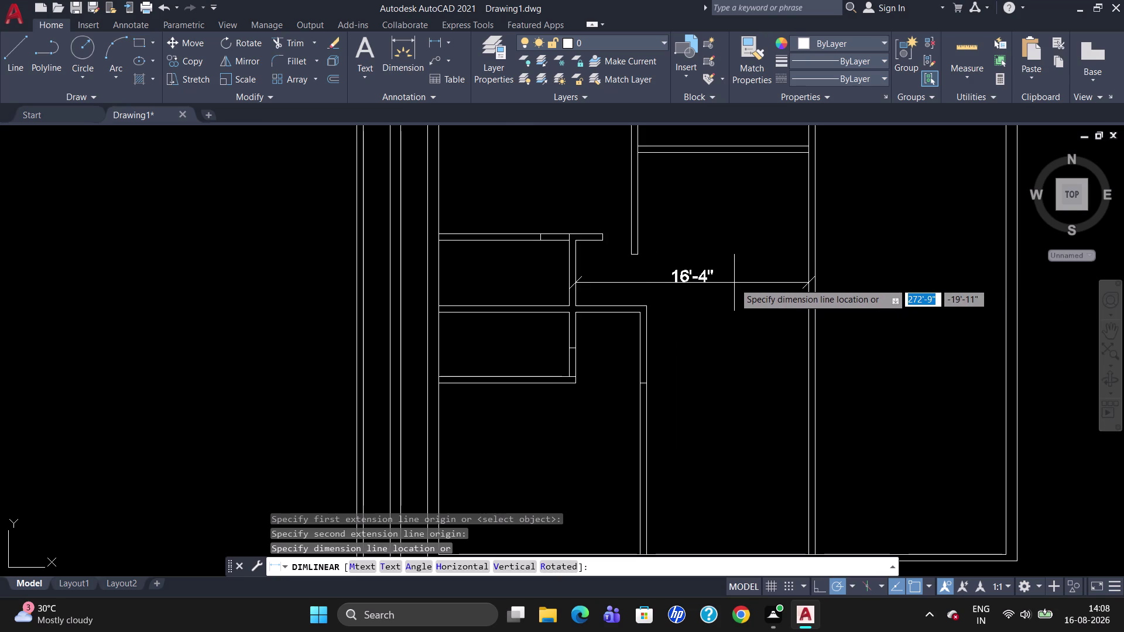
click(734, 282)
Capture a screenshot of the new dimension, then delete it.
click(703, 277)
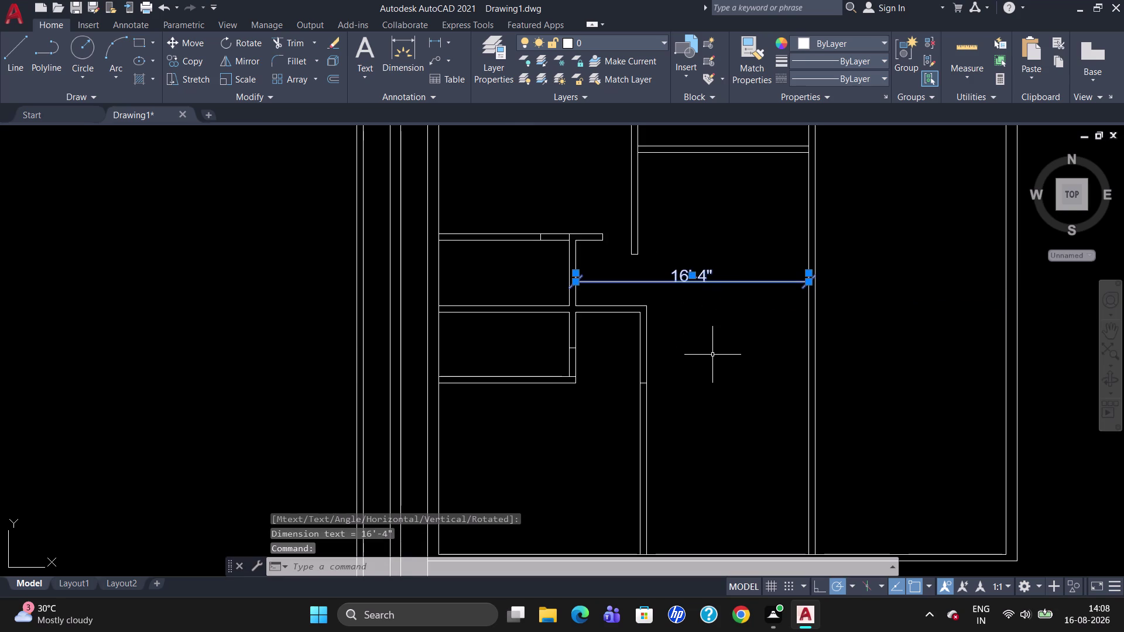
key(Print)
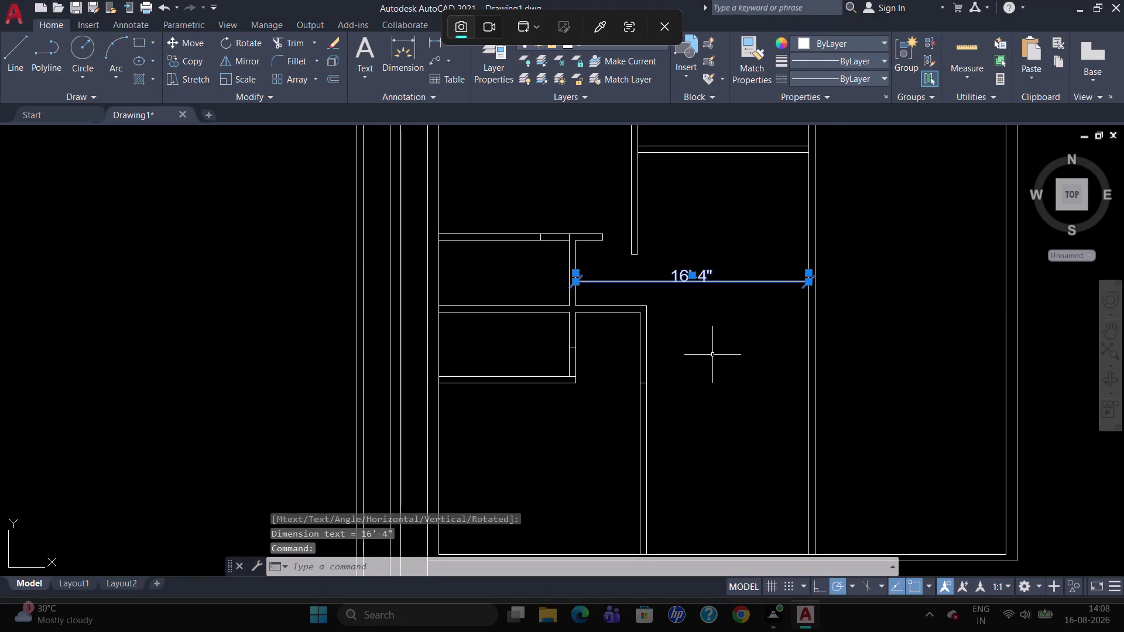
key(Delete)
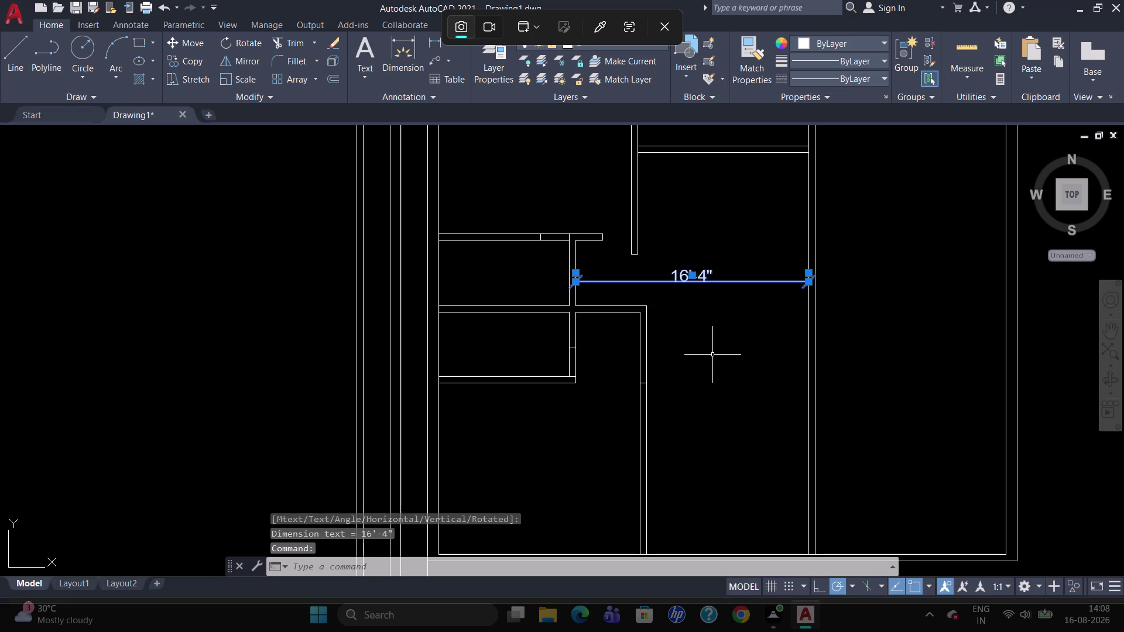
click(689, 412)
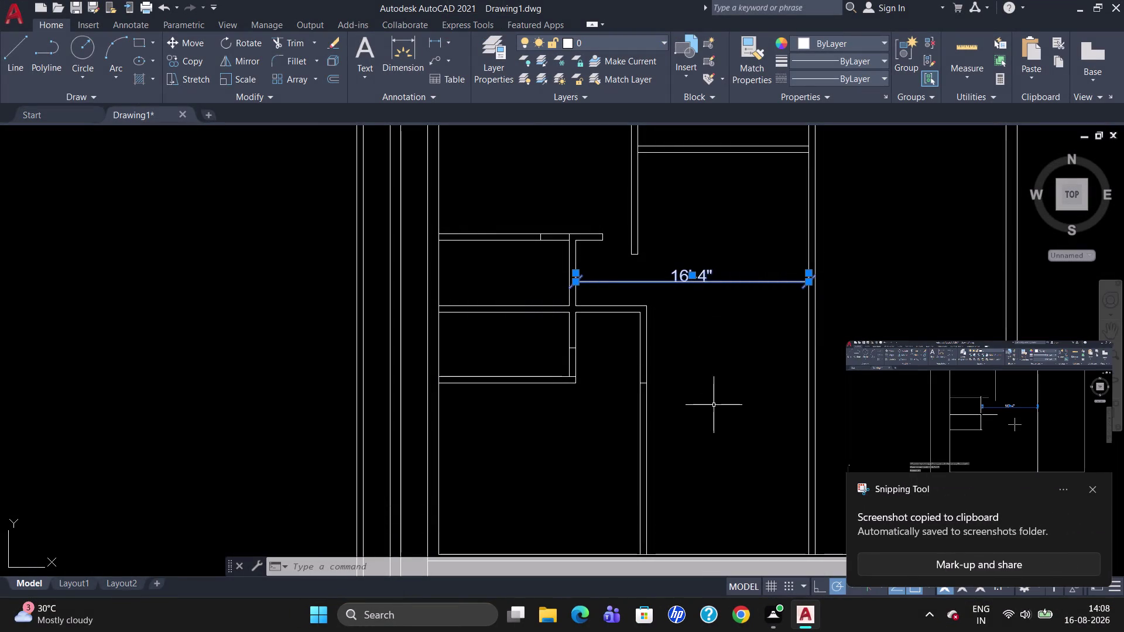
key(Delete)
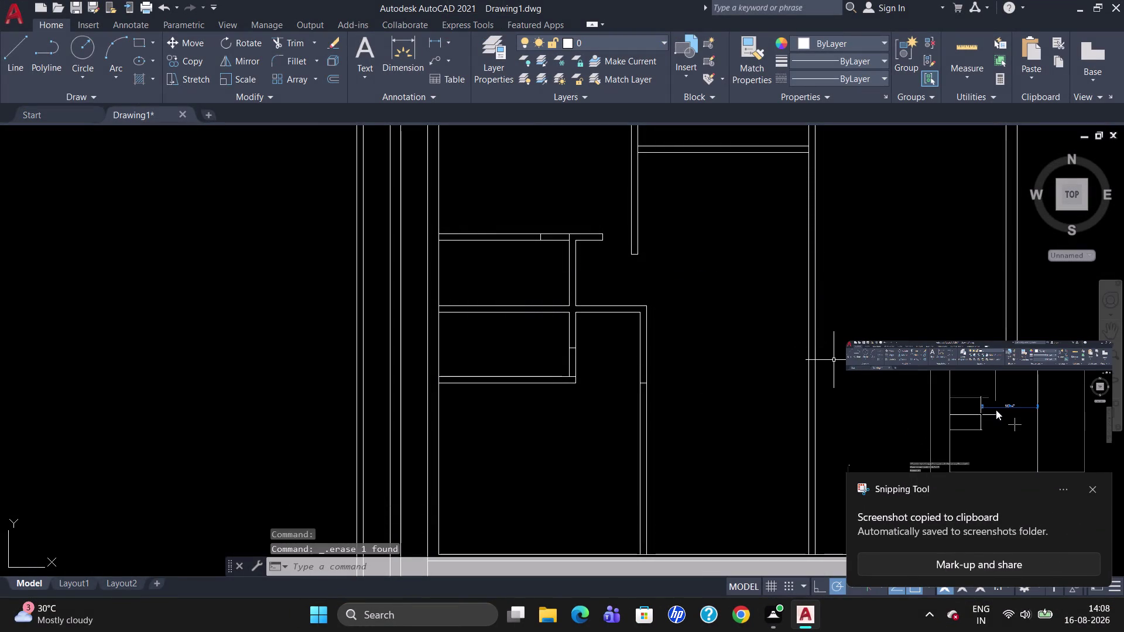
click(1090, 489)
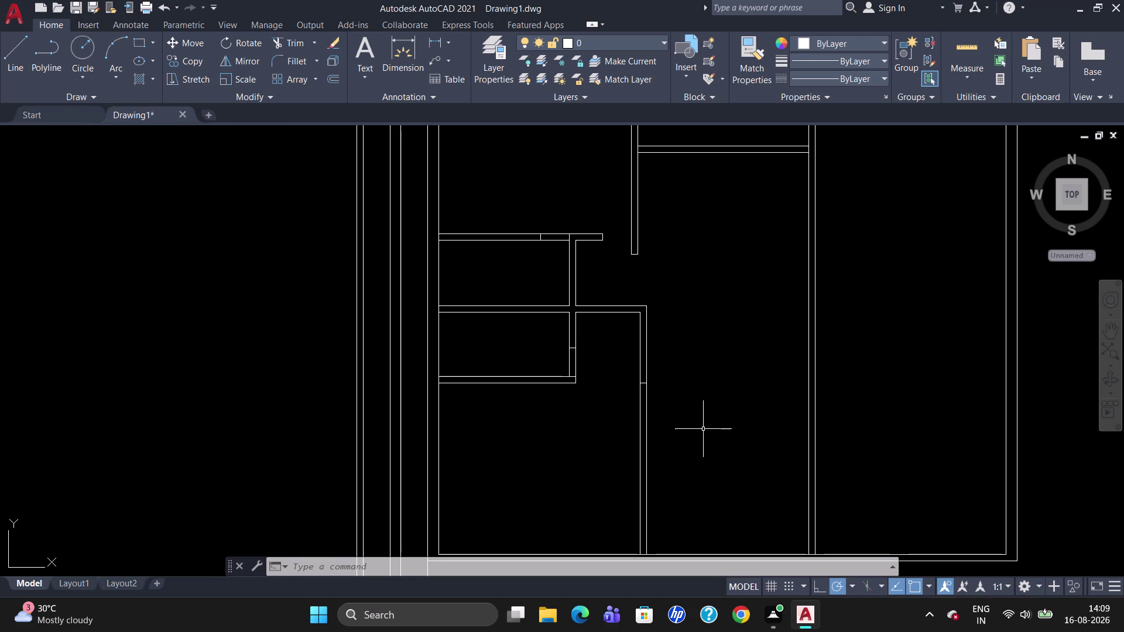
Select the stray line in the plan for removal.
scroll(down, 3)
scroll(up, 3)
scroll(down, 3)
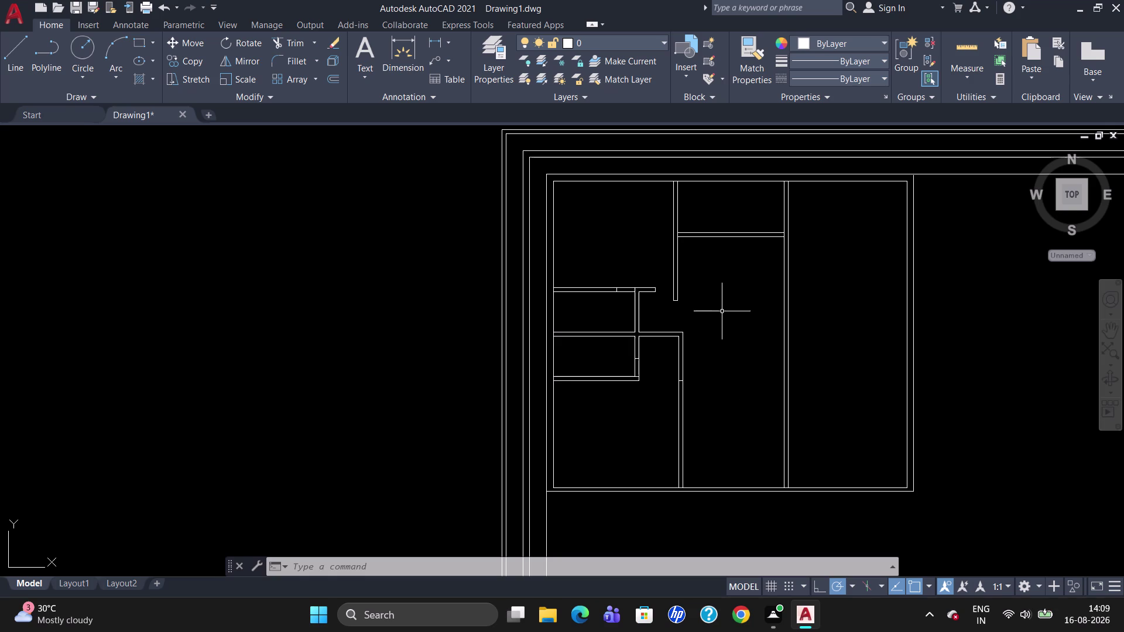
scroll(up, 3)
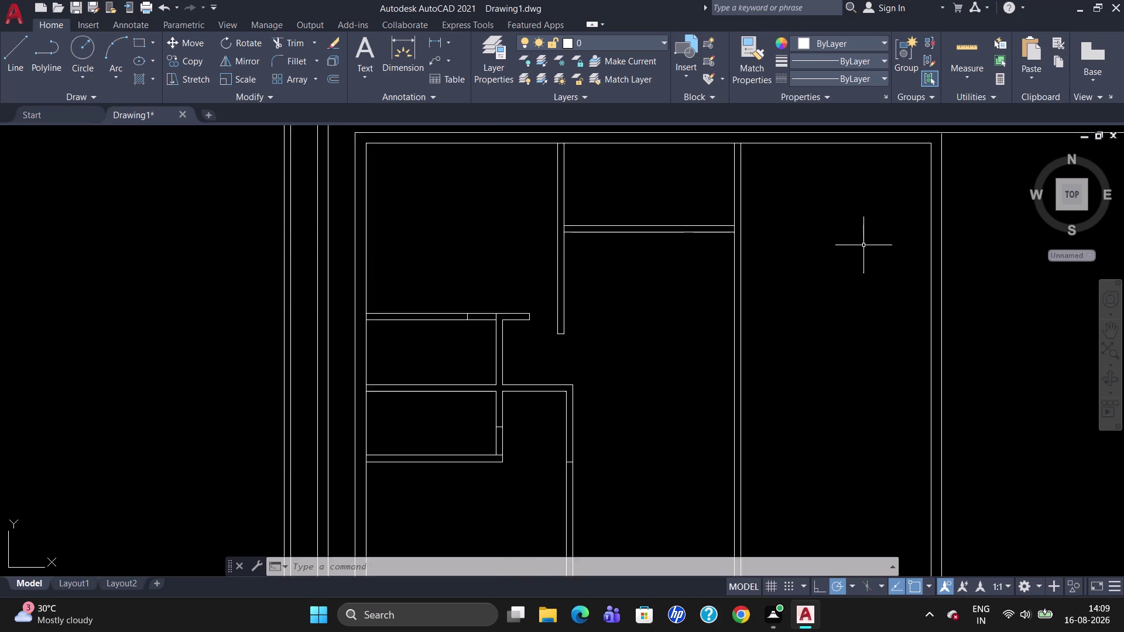
scroll(up, 3)
scroll(down, 3)
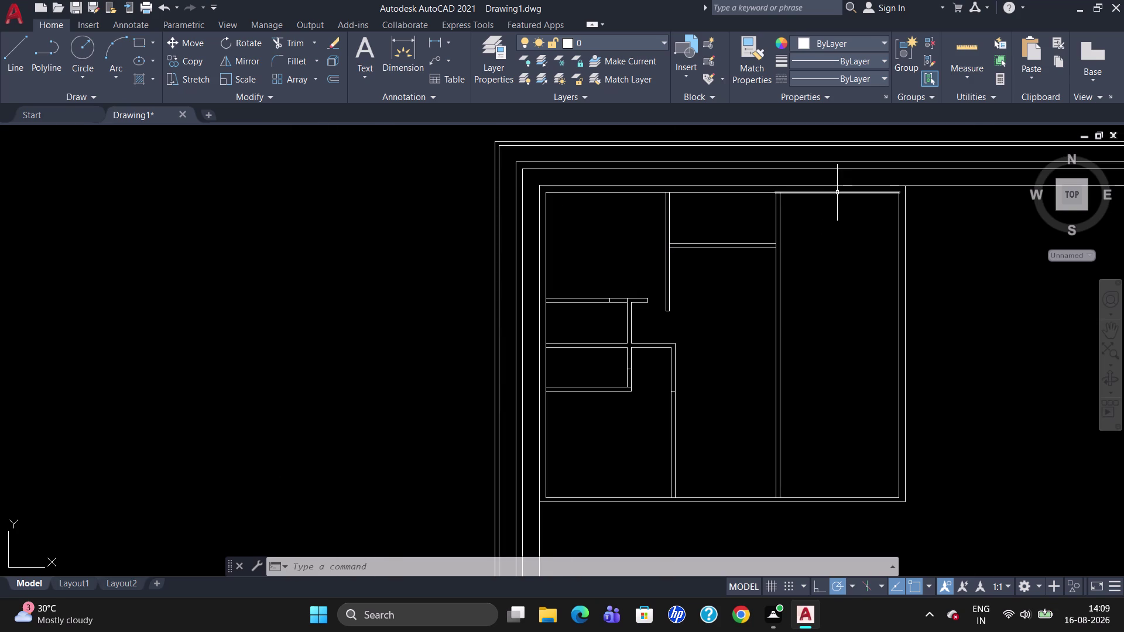
click(837, 193)
key(Escape)
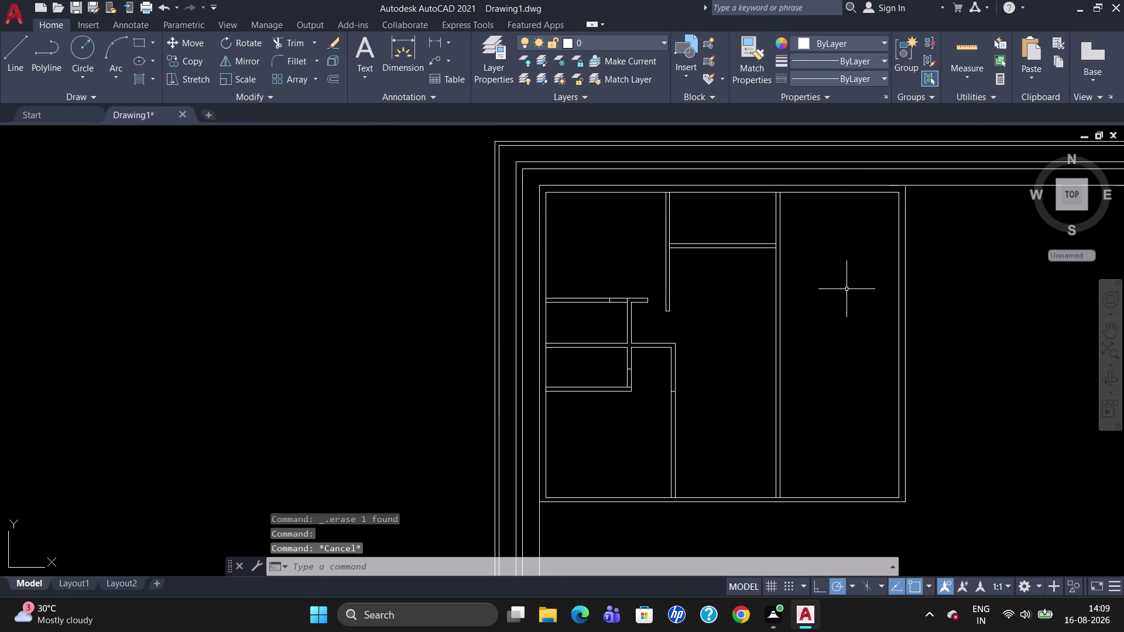
Start Trim (TR) to clean up the wall junctions.
scroll(up, 3)
scroll(down, 3)
scroll(up, 3)
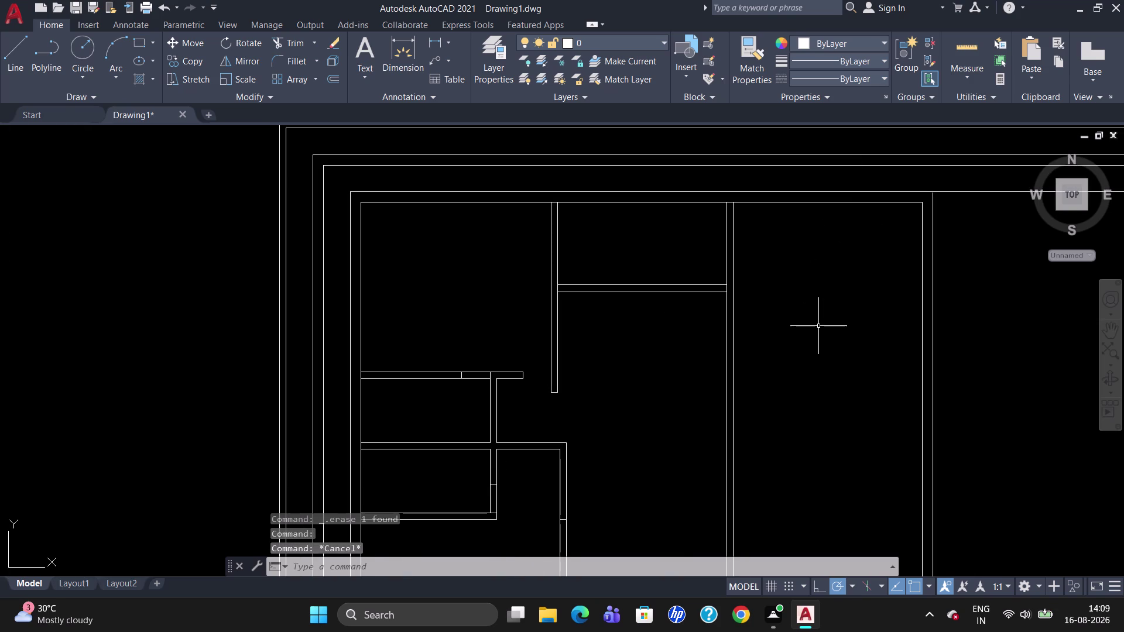
text(TR)
key(Return)
Cancel Trim after a crossing sweep over the wall junction, then start Offset (O).
key(Return)
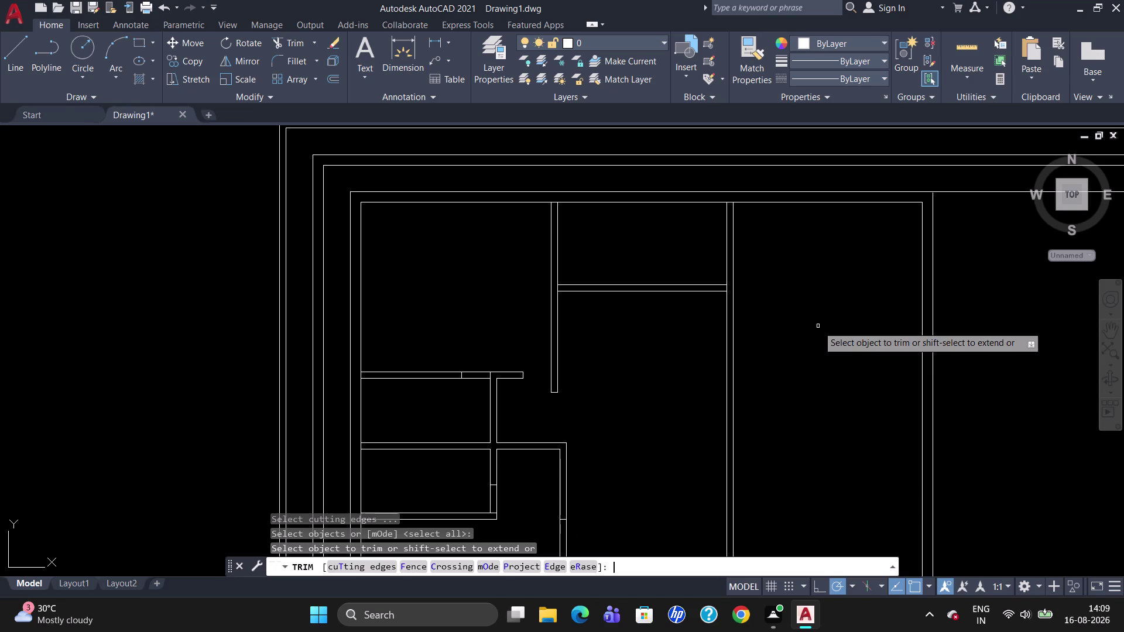
click(727, 288)
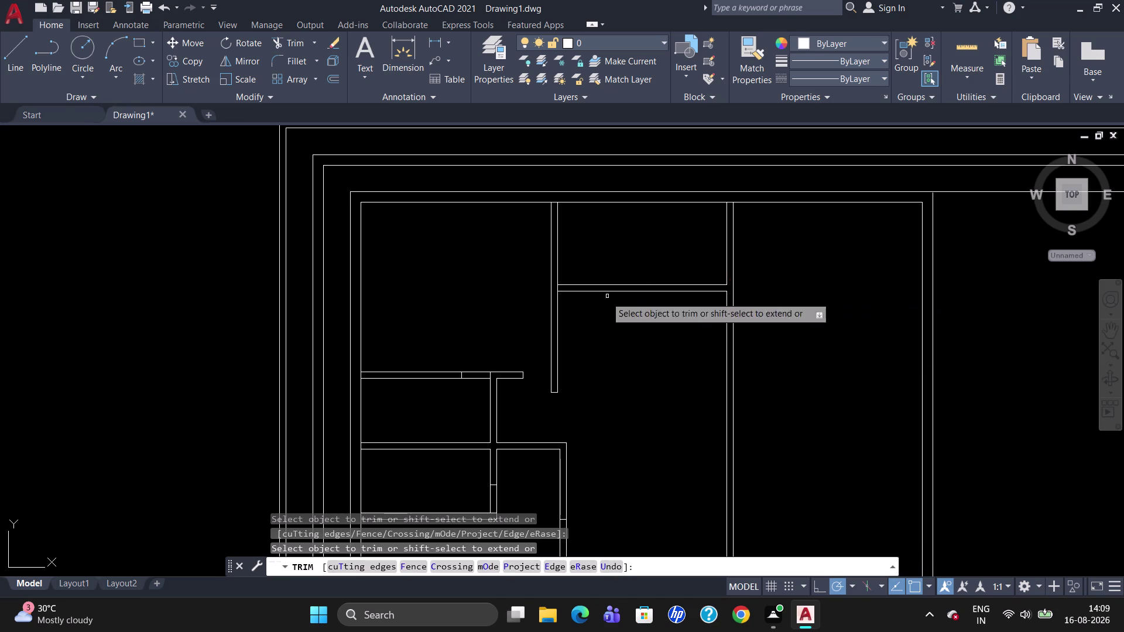
drag(560, 287, 559, 293)
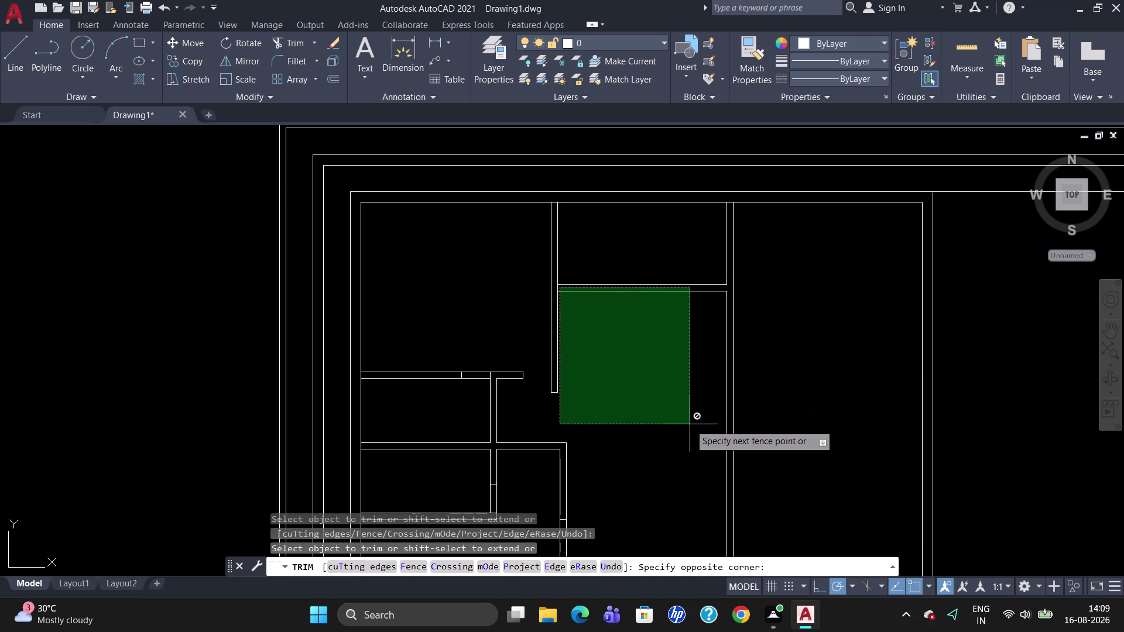
key(Escape)
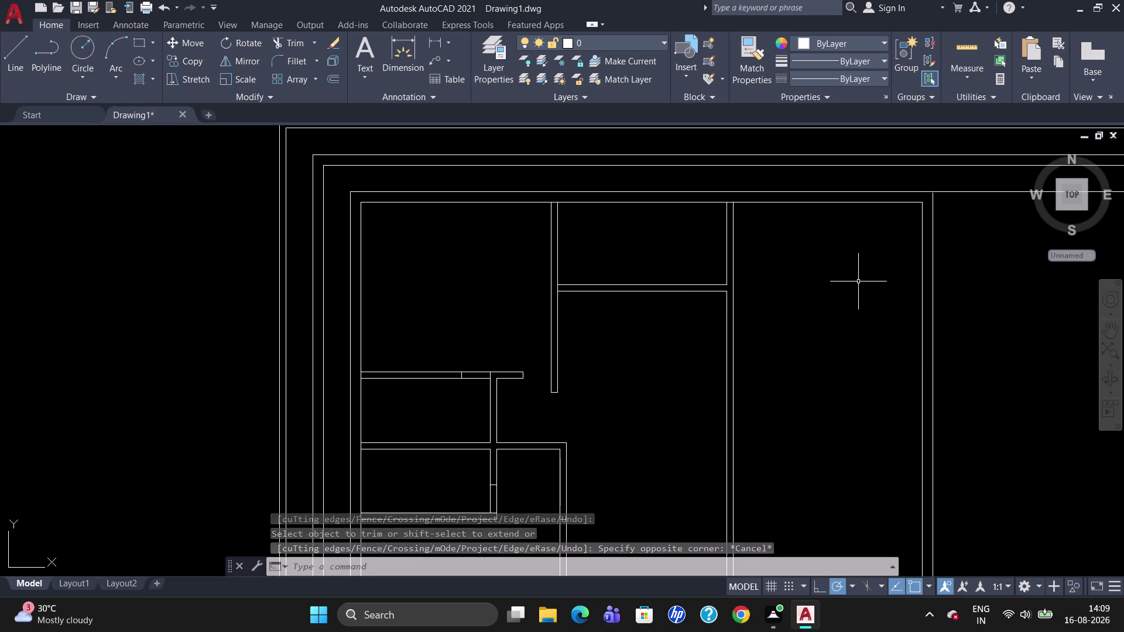
key(Escape)
key(o)
key(Return)
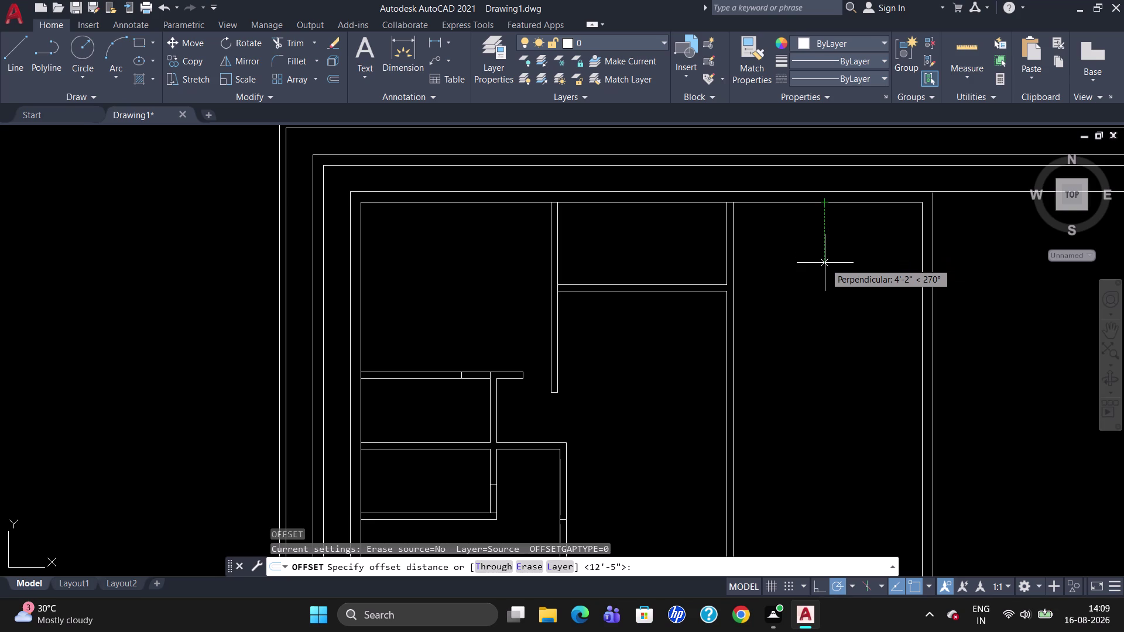
Offset the top wall line 10' down to create a new partition line.
key(1)
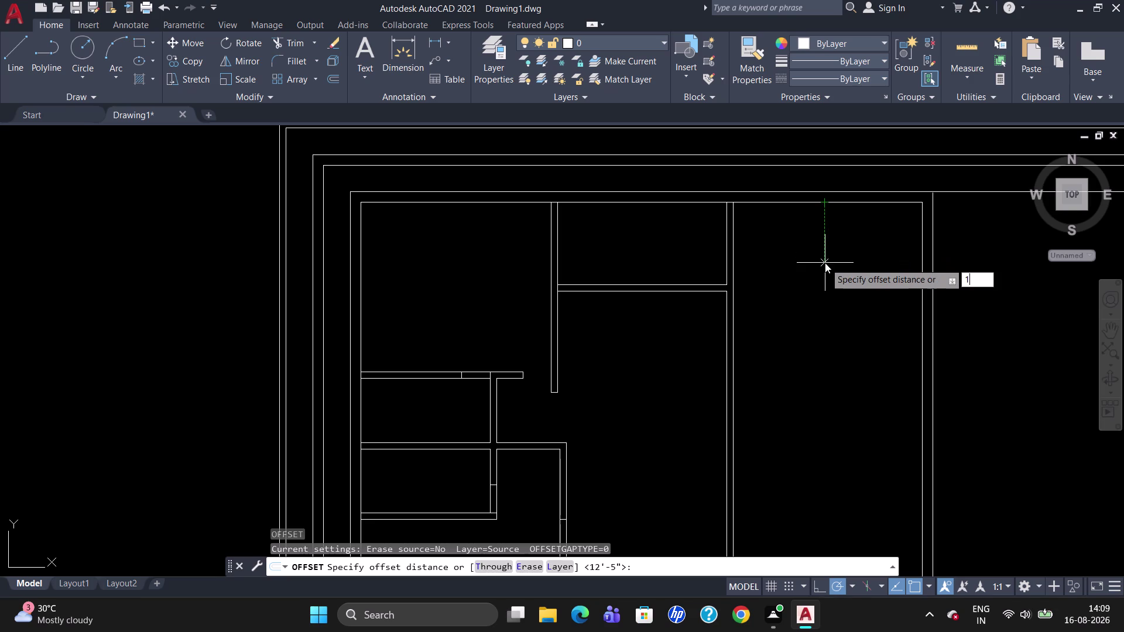
key(0)
key(apostrophe)
key(Return)
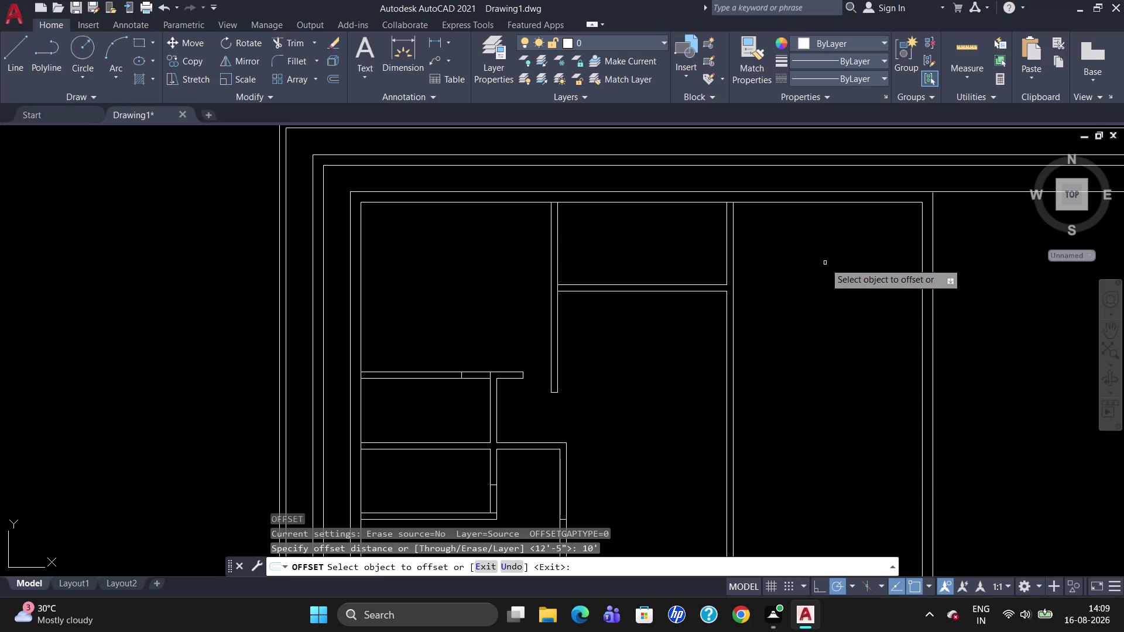
click(824, 204)
click(833, 306)
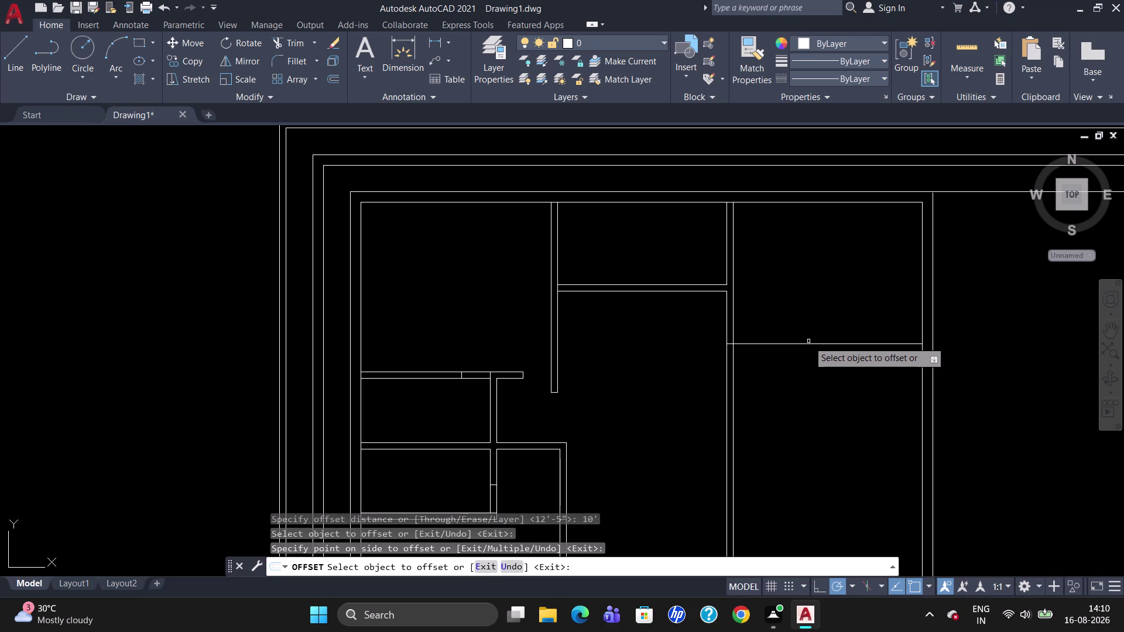
Offset the new partition 5.5" for wall thickness, then 4'1" for the next room.
click(807, 344)
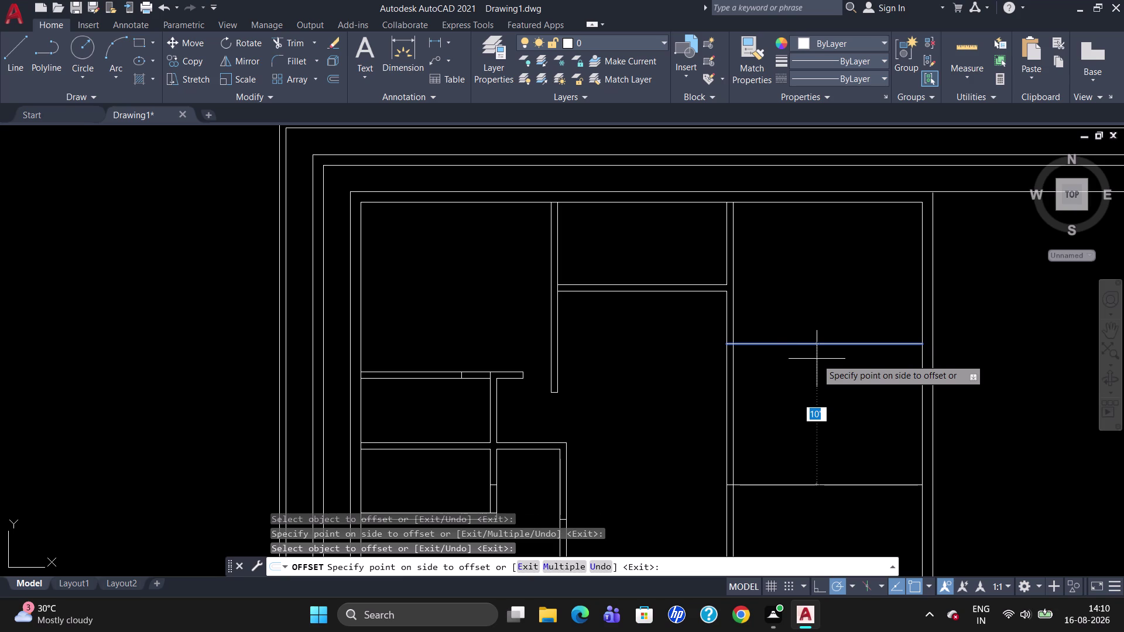
text(5.5)
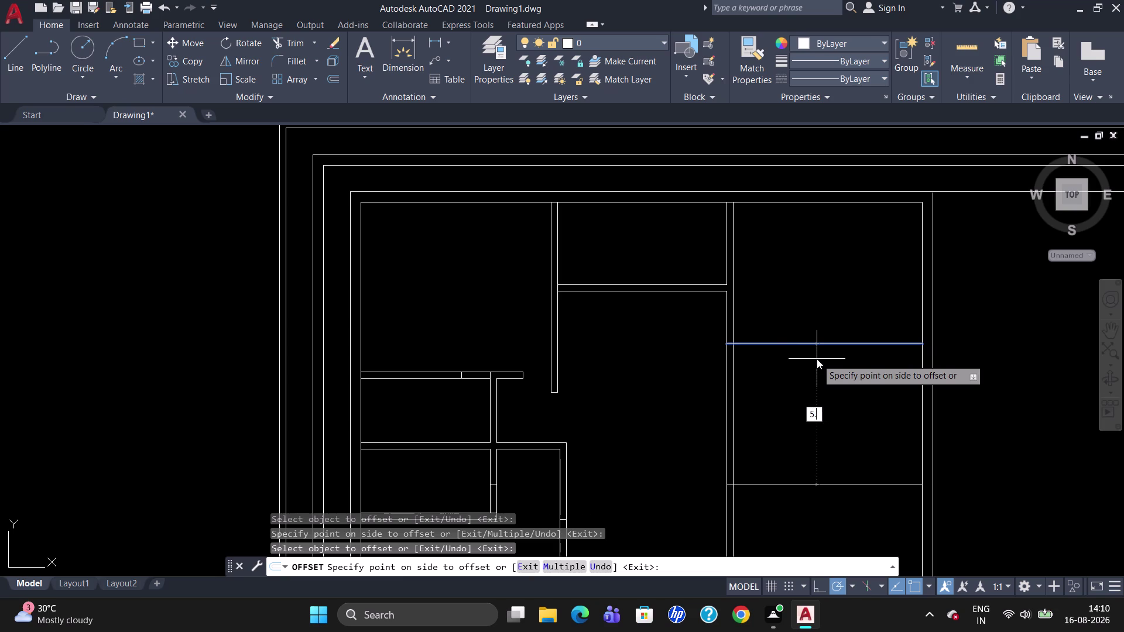
text(")
key(Return)
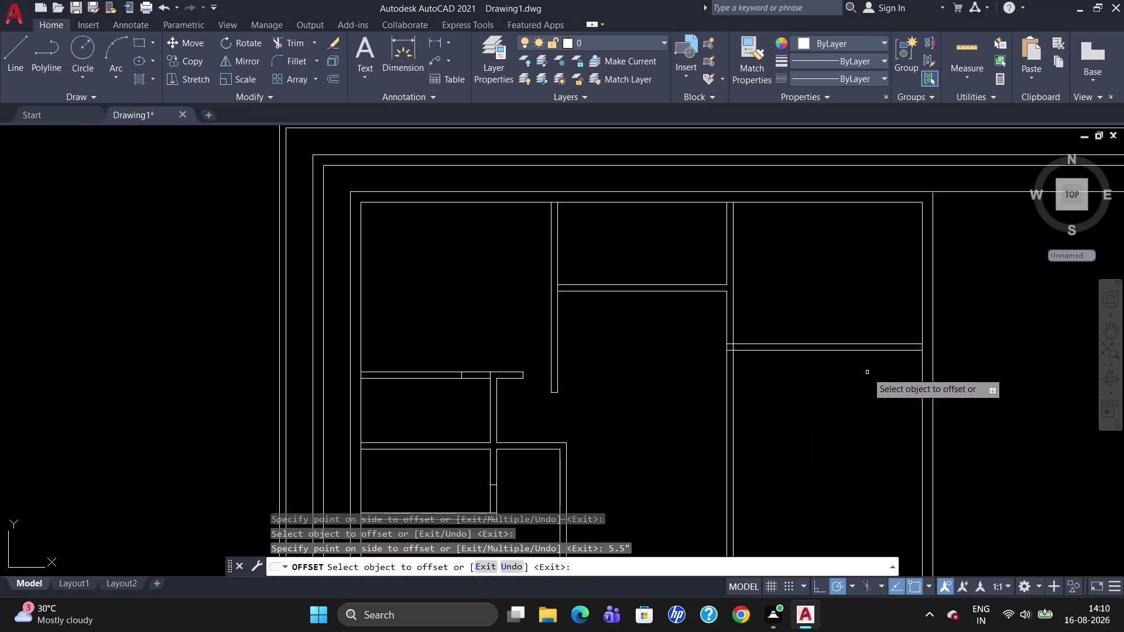
click(846, 351)
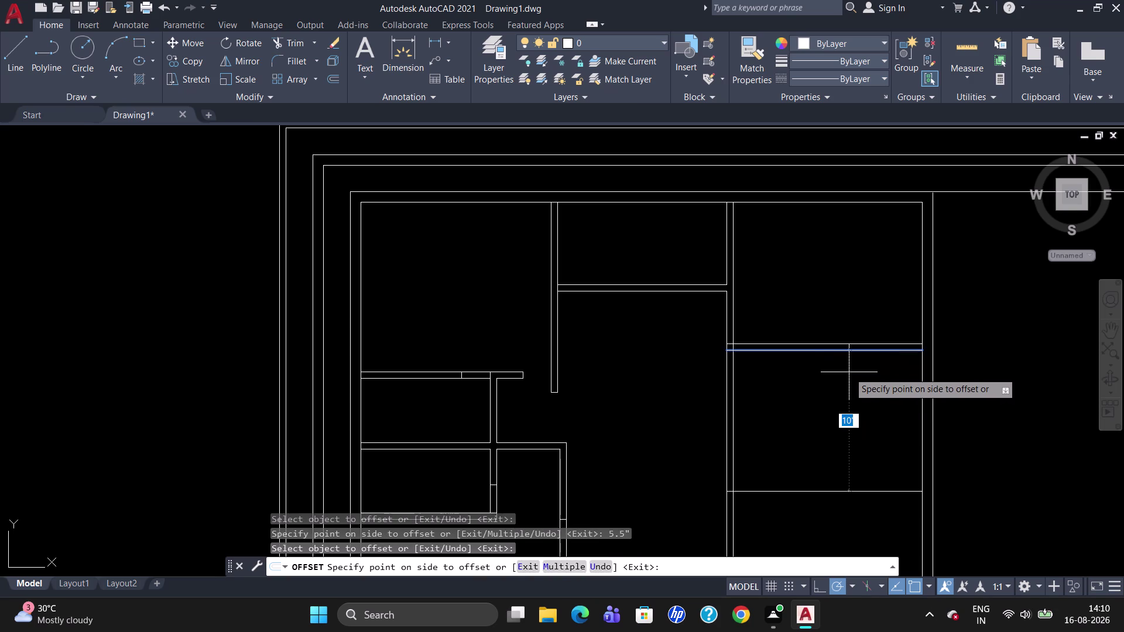
text(4)
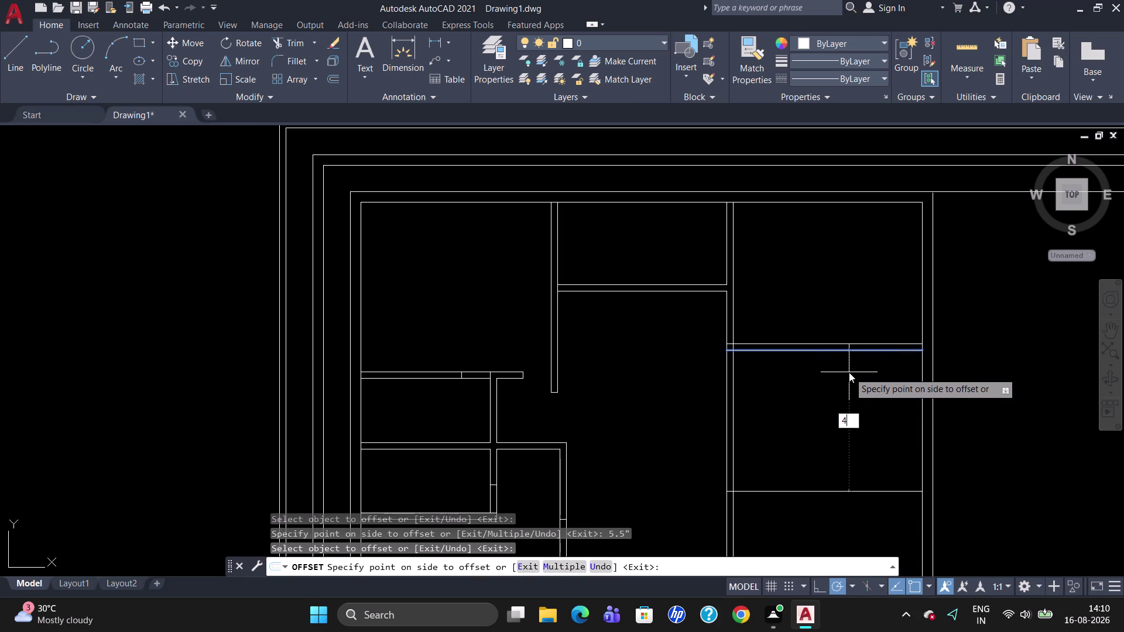
text('1")
key(Return)
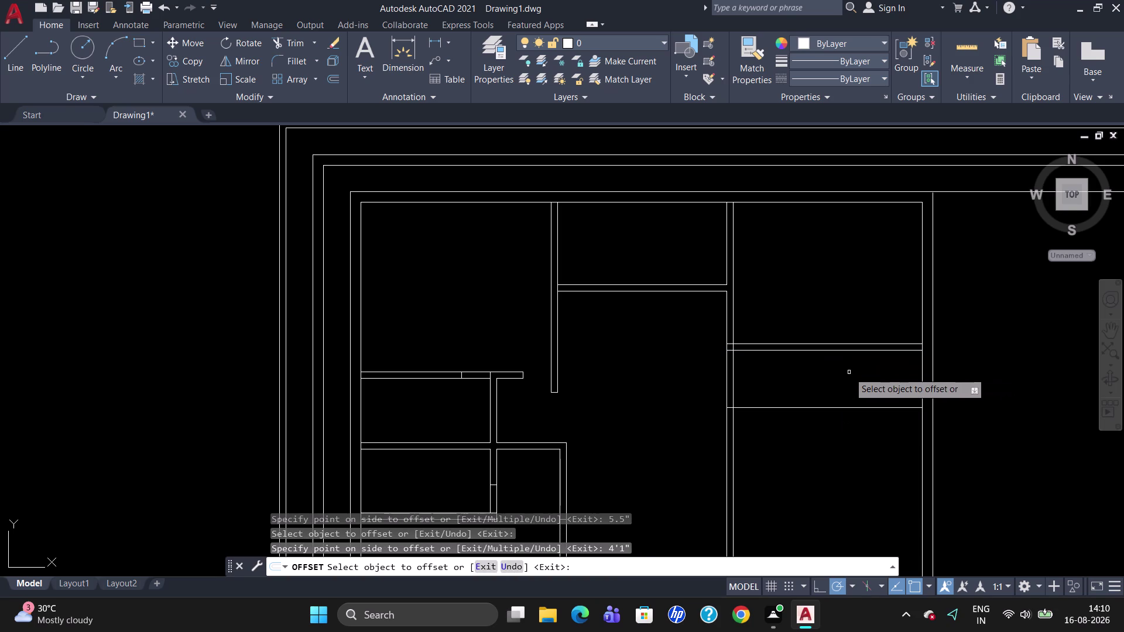
Add another 5.5" wall line, then a 5' offset for the lower room.
click(823, 407)
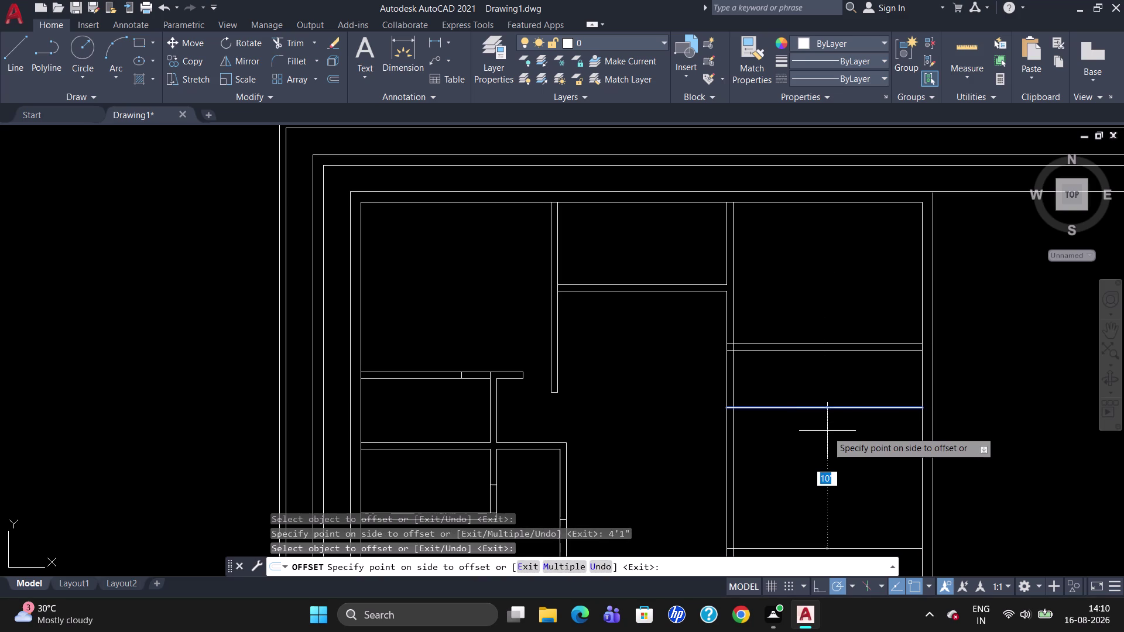
text(5.)
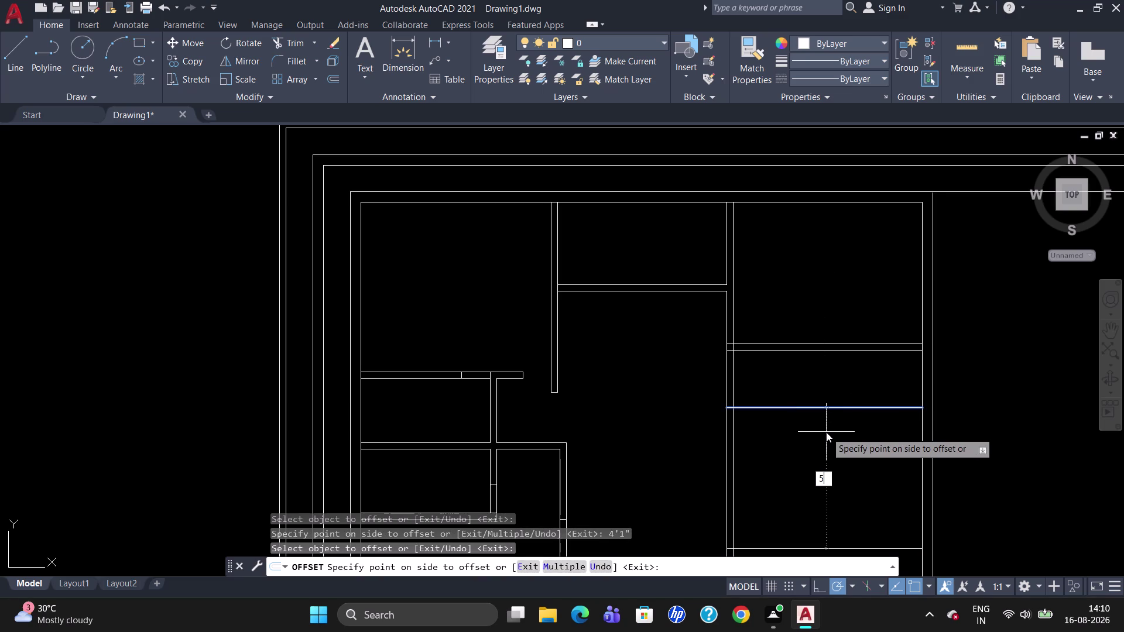
text(5")
key(Return)
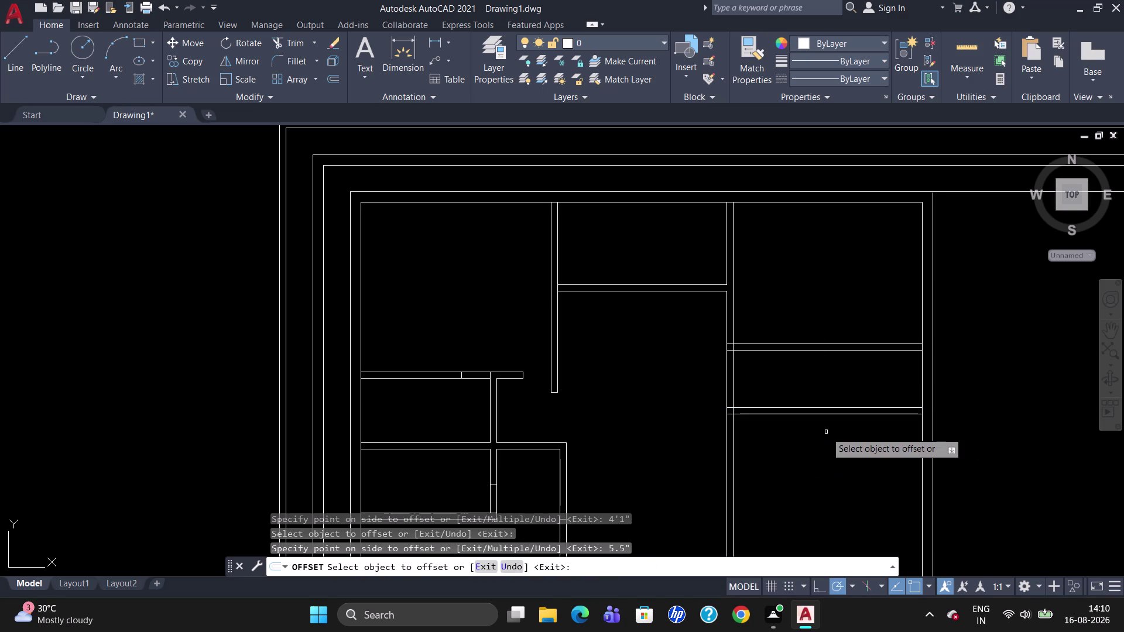
click(837, 417)
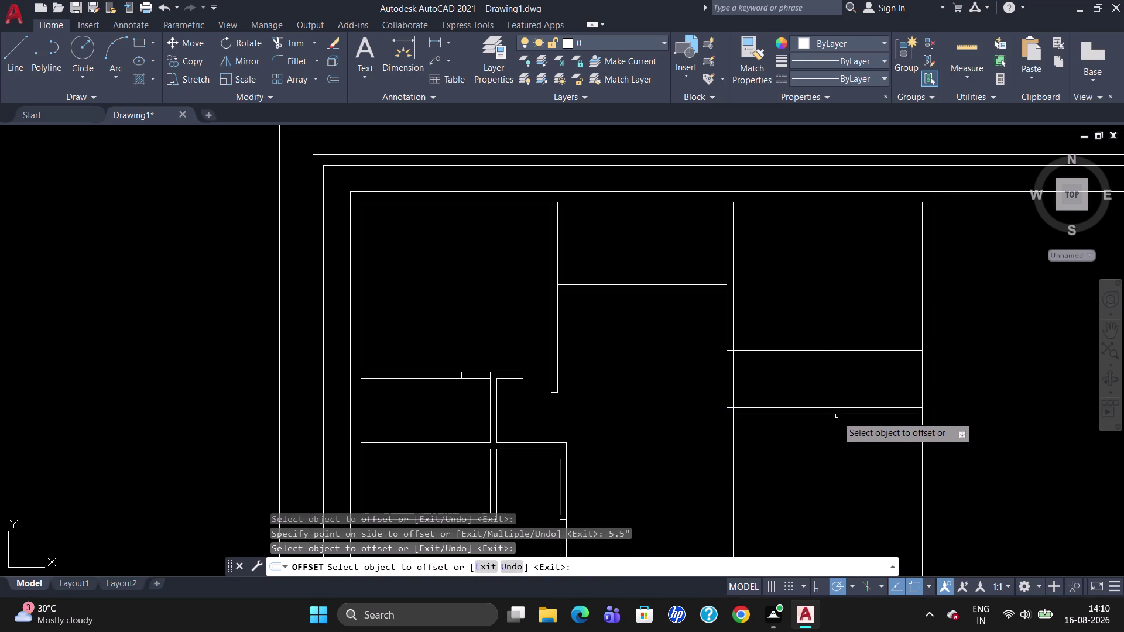
click(838, 414)
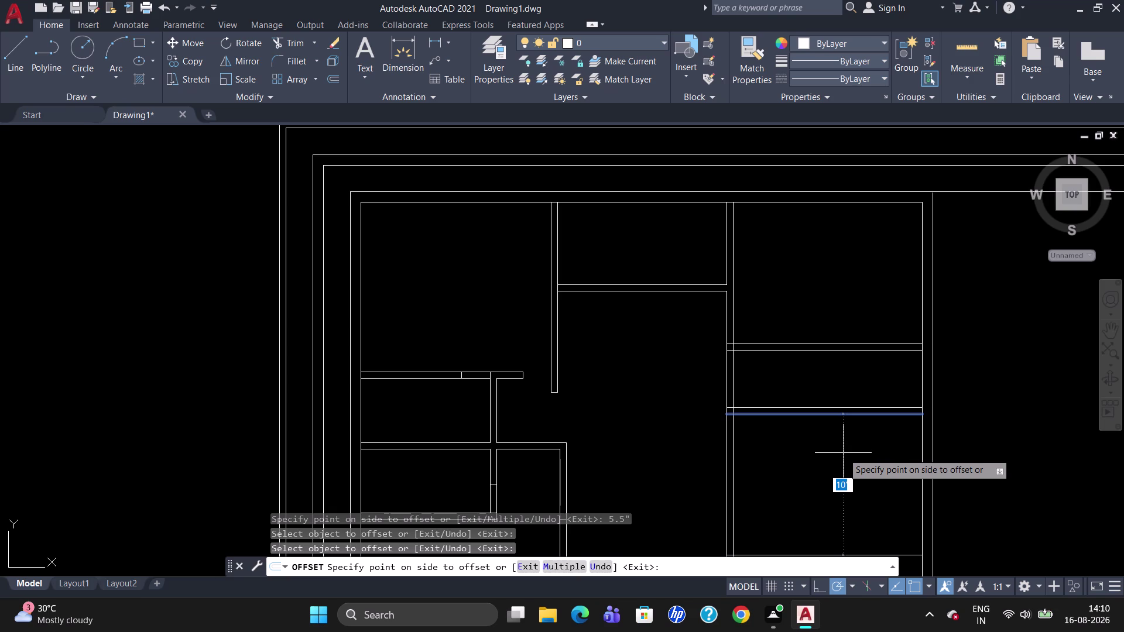
key(5)
key(apostrophe)
key(Return)
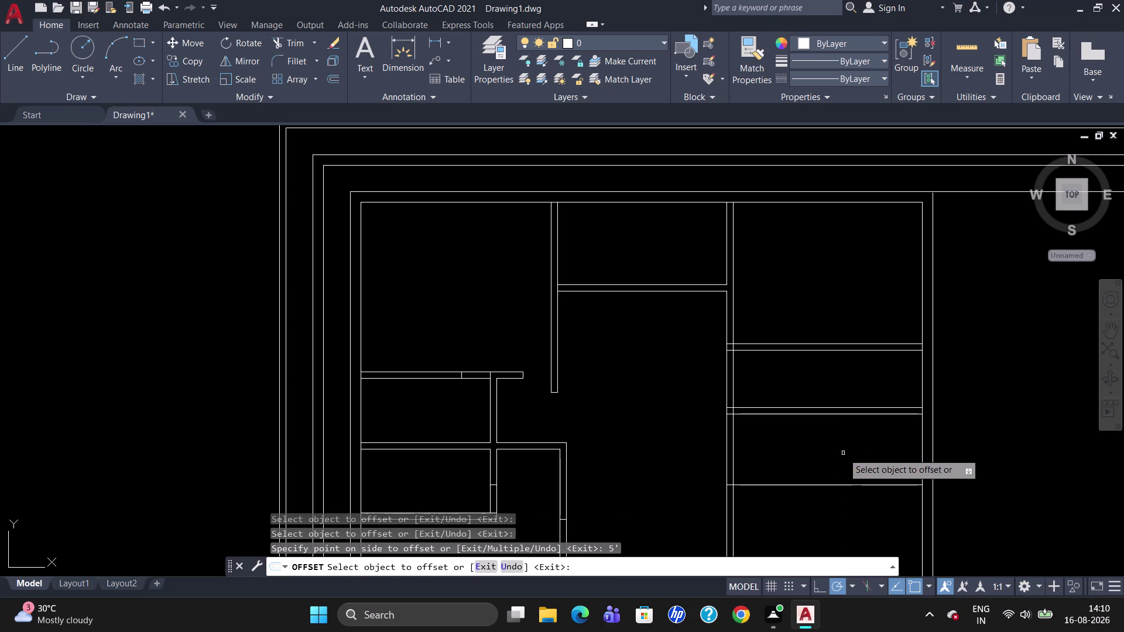
Add the final 5.5" wall line and exit Offset.
click(843, 485)
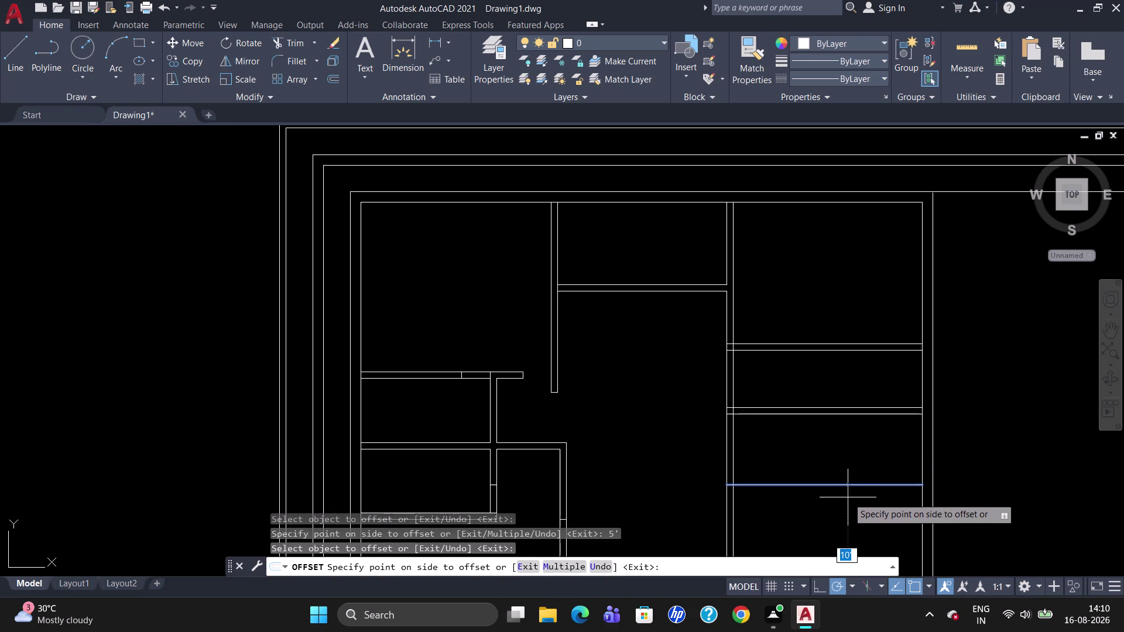
text(5.5)
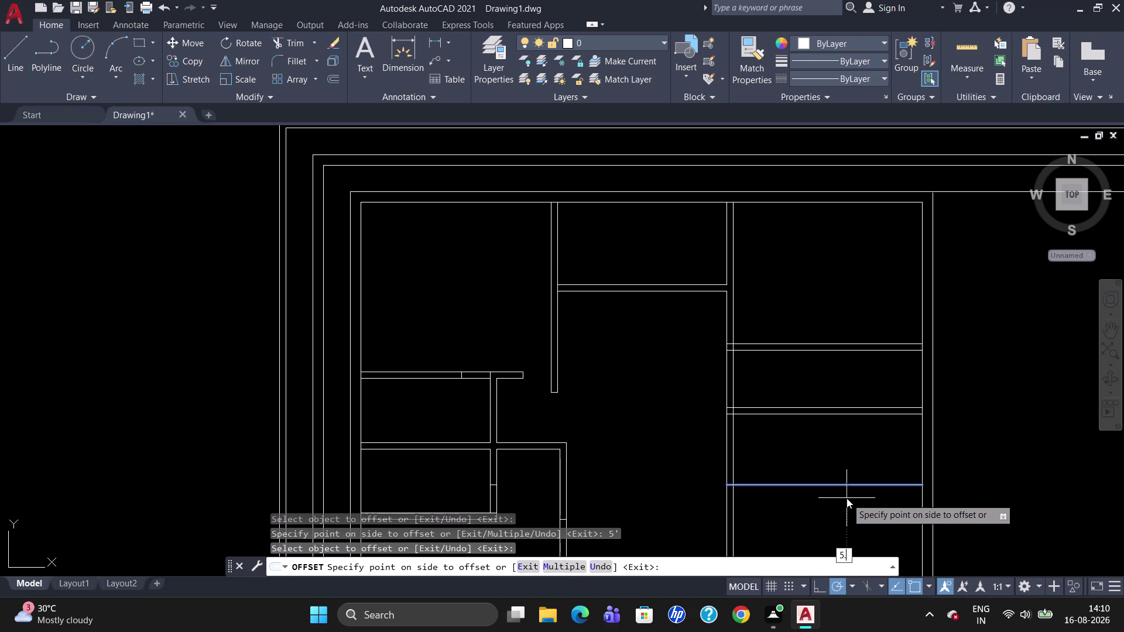
text(")
key(Return)
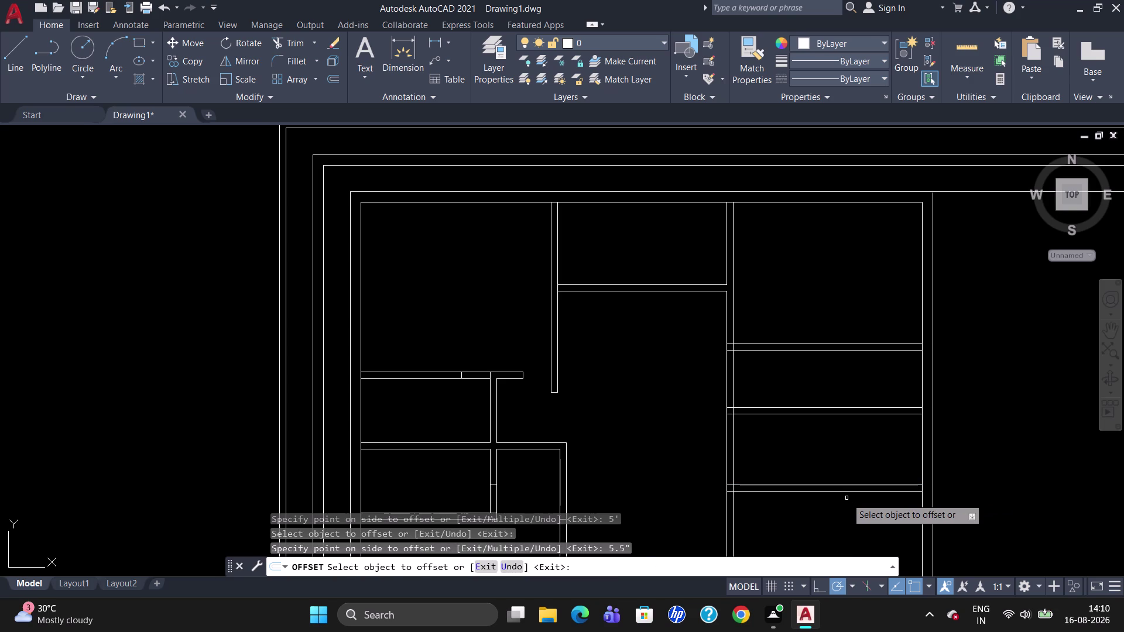
scroll(down, 3)
scroll(up, 3)
scroll(down, 3)
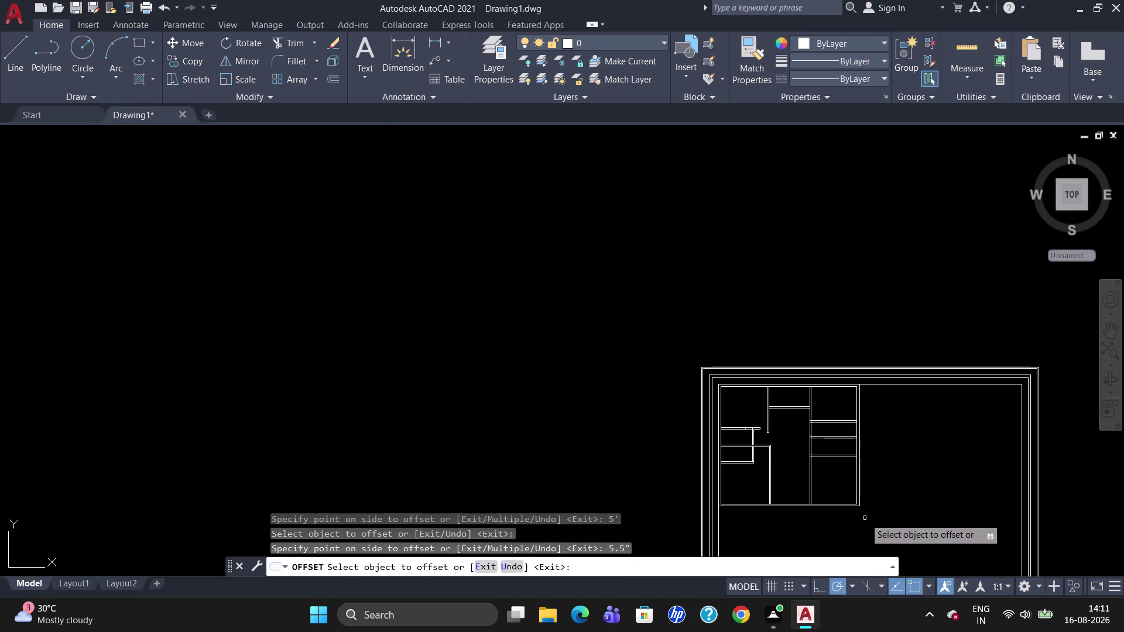
scroll(up, 3)
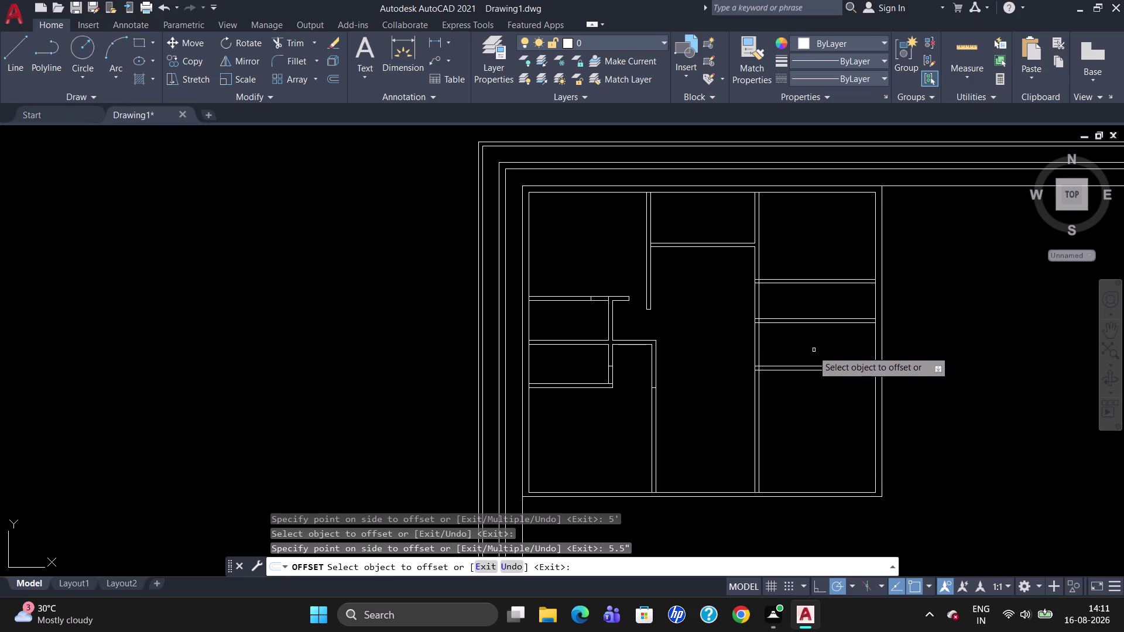
key(Escape)
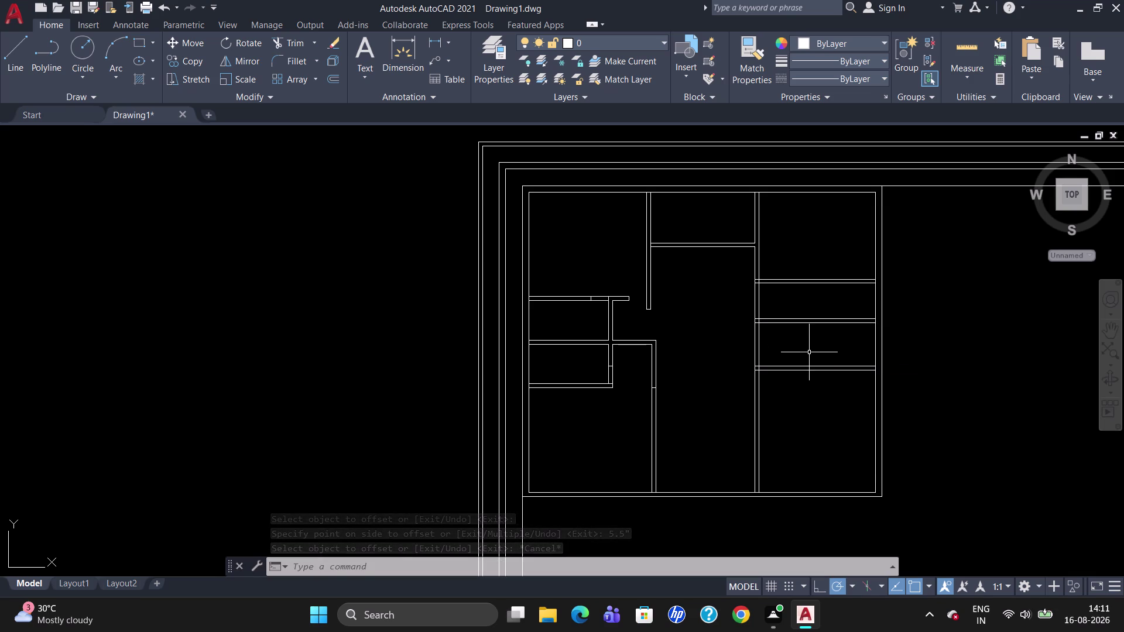
Draw a vertical line tracked 9' left of the right wall junction, past the top partition.
key(l)
key(Return)
text(TK)
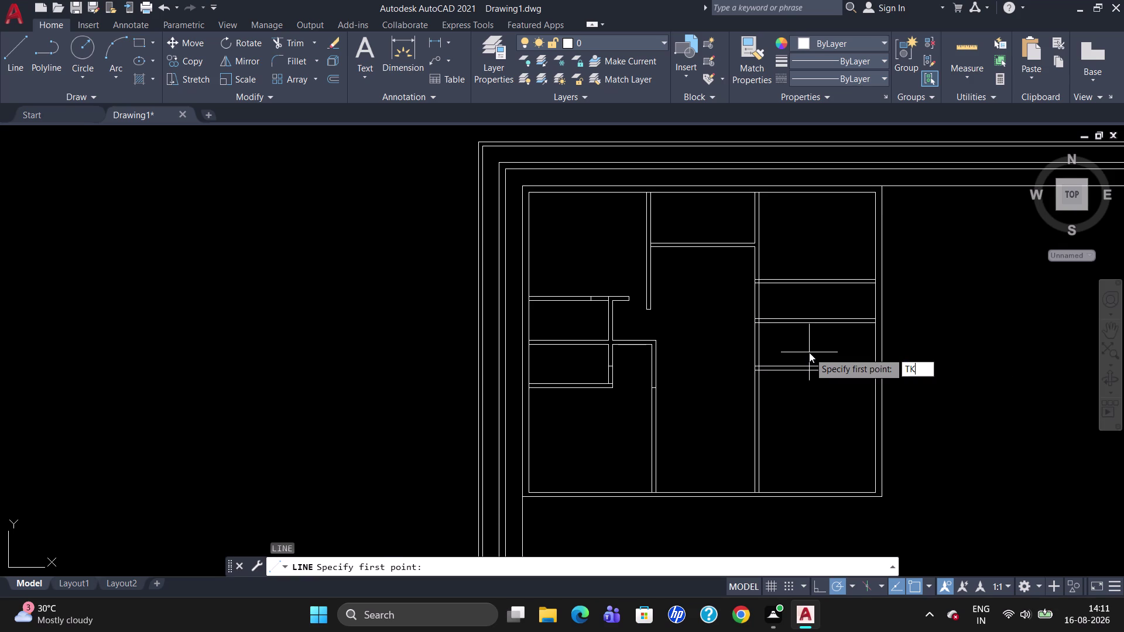
key(Return)
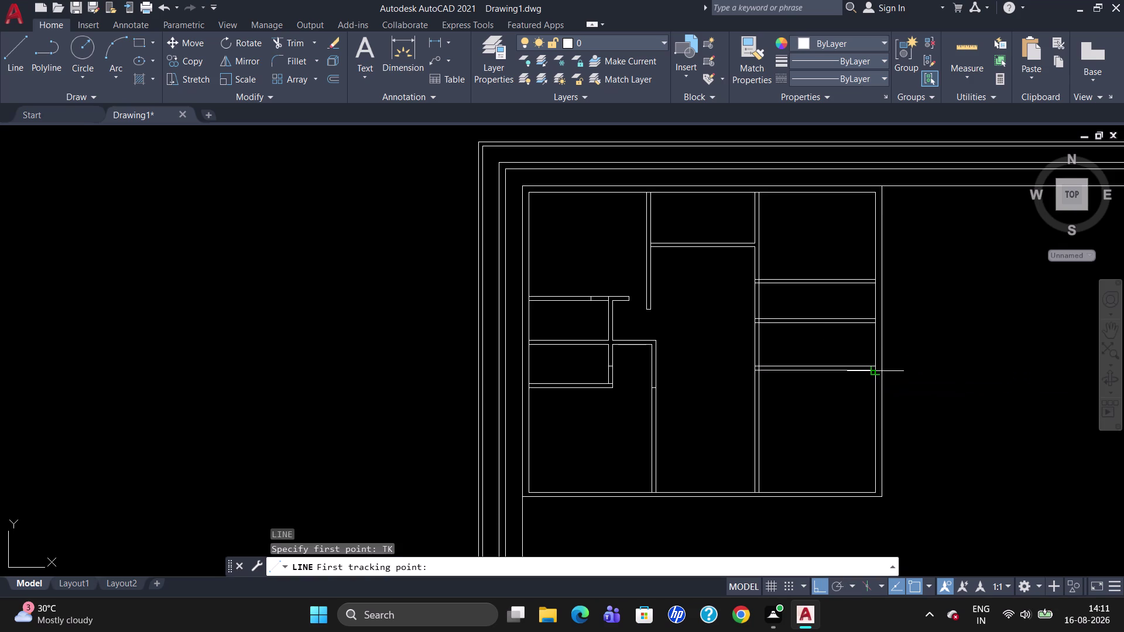
click(873, 371)
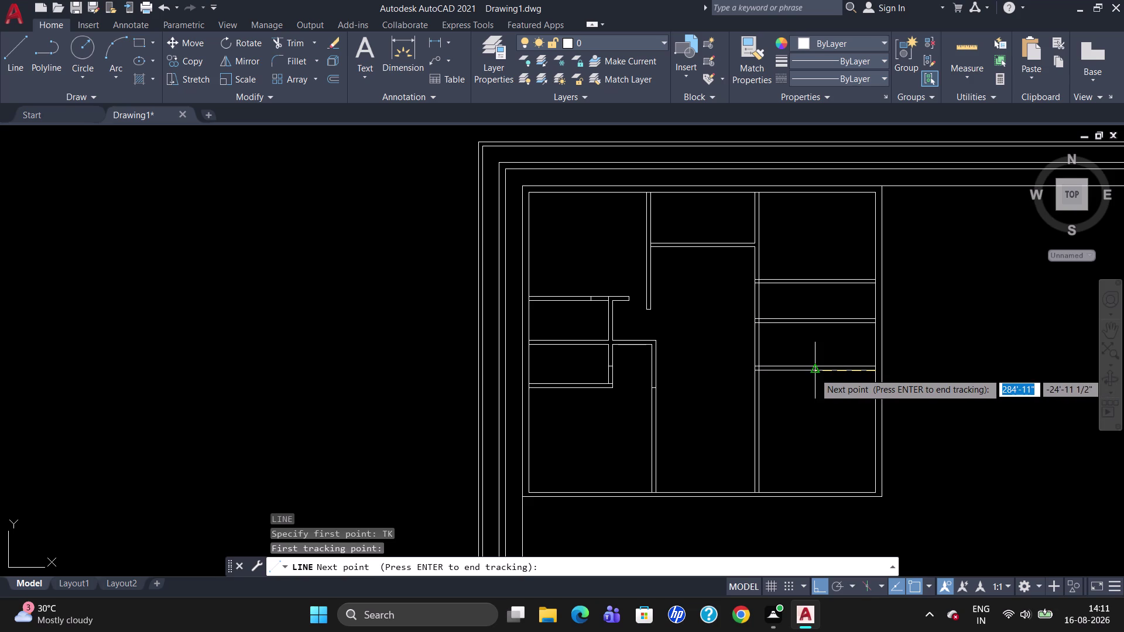
key(9)
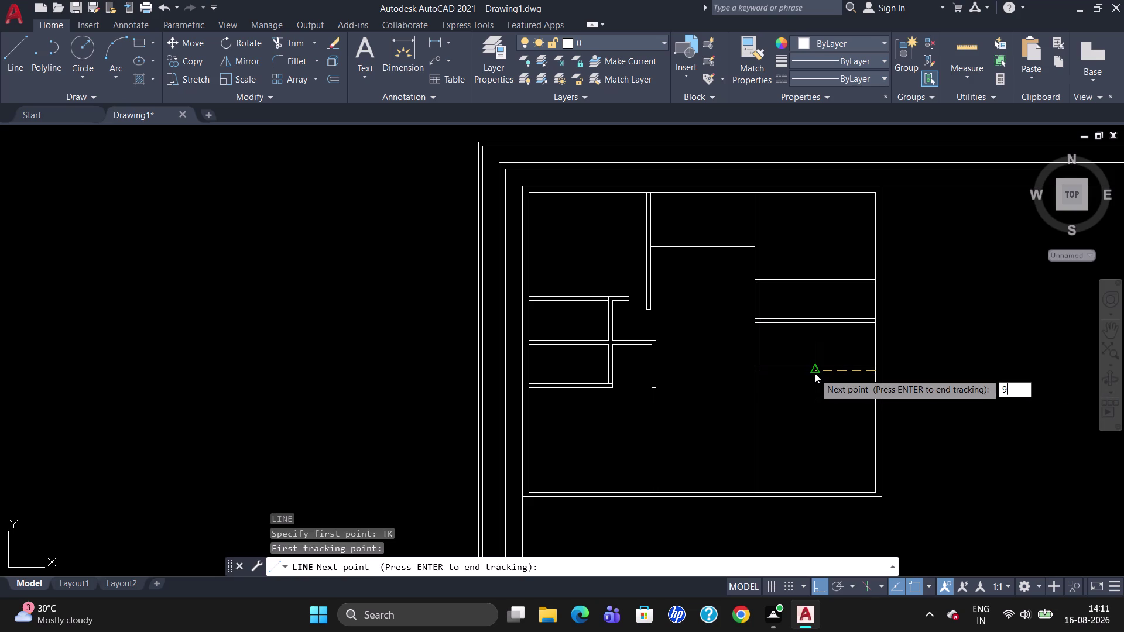
key(apostrophe)
key(Return)
key(Return)
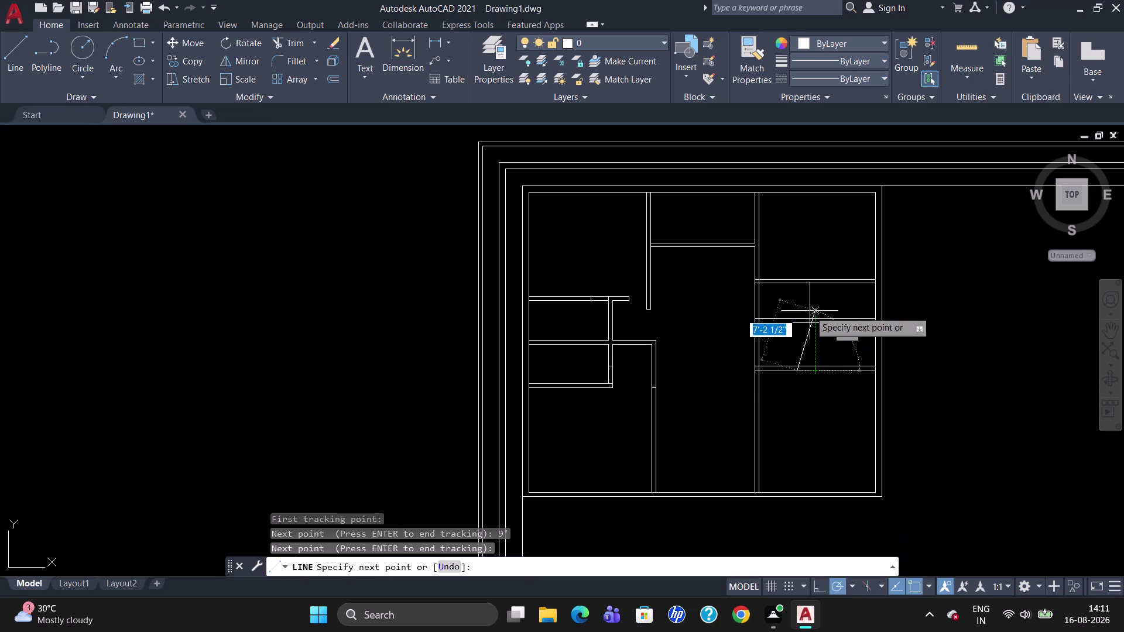
scroll(up, 3)
click(796, 277)
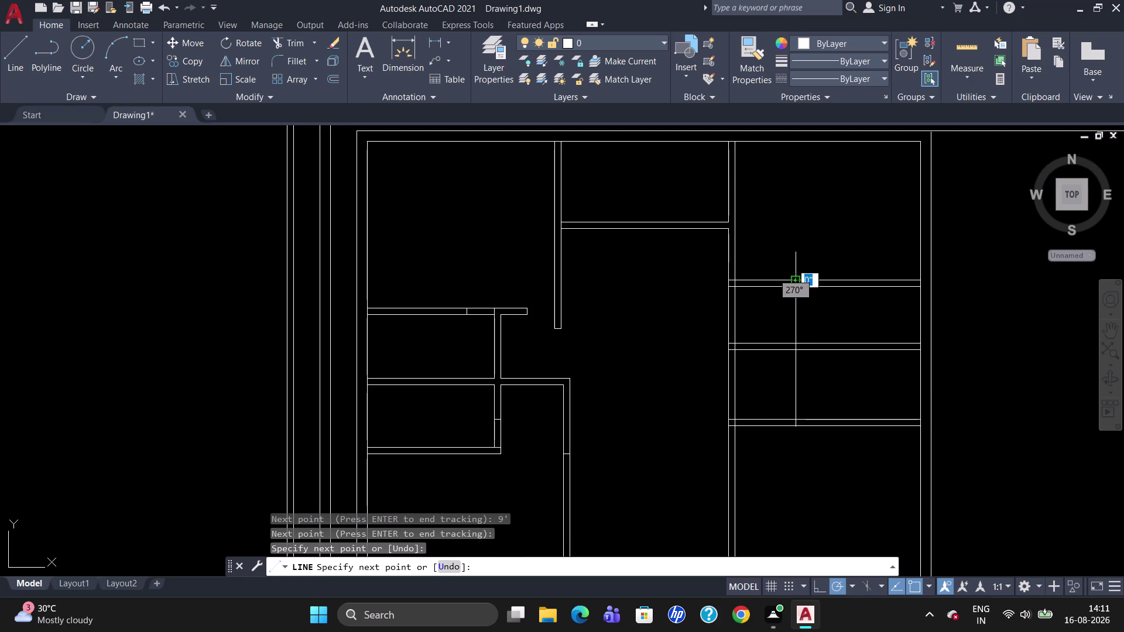
key(Escape)
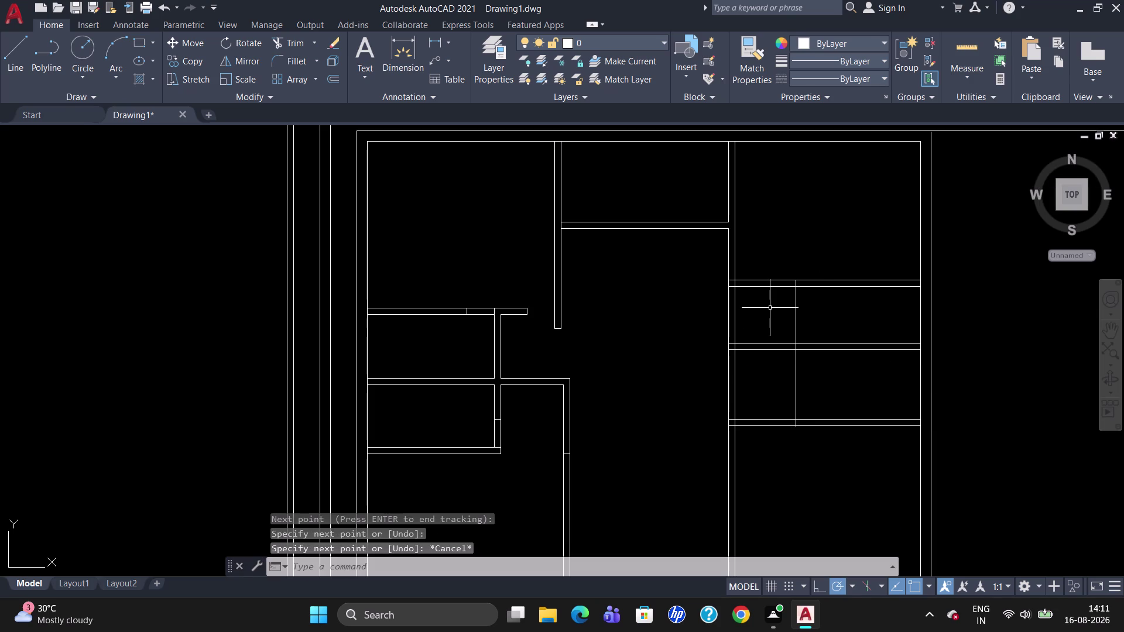
Cancel the stray input and start the Offset command.
key(t)
key(BackSpace)
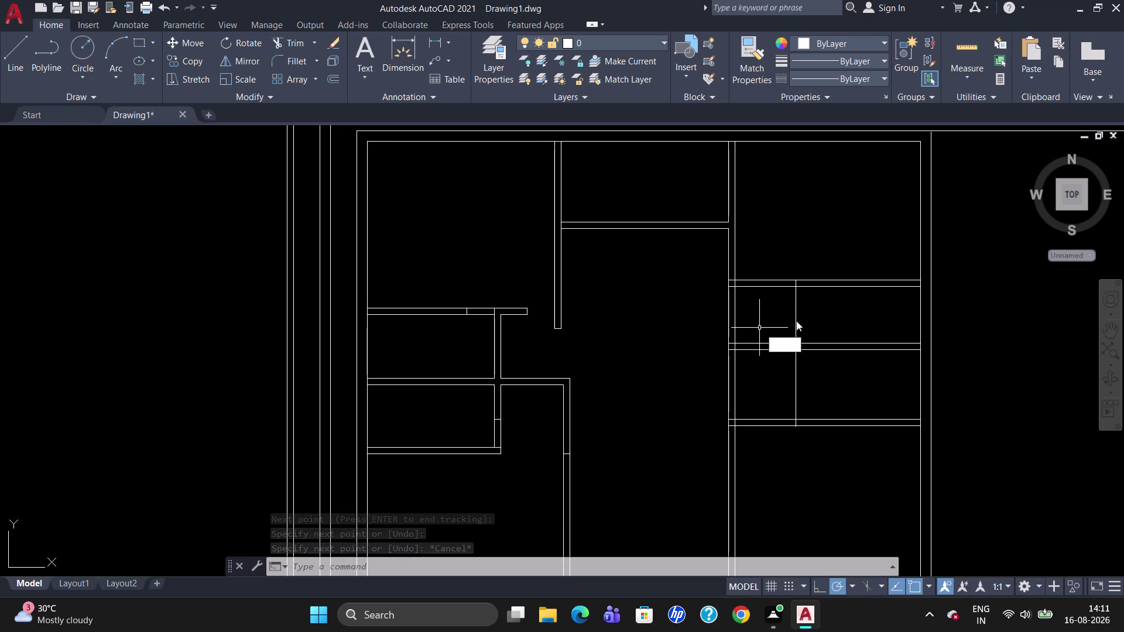
key(Escape)
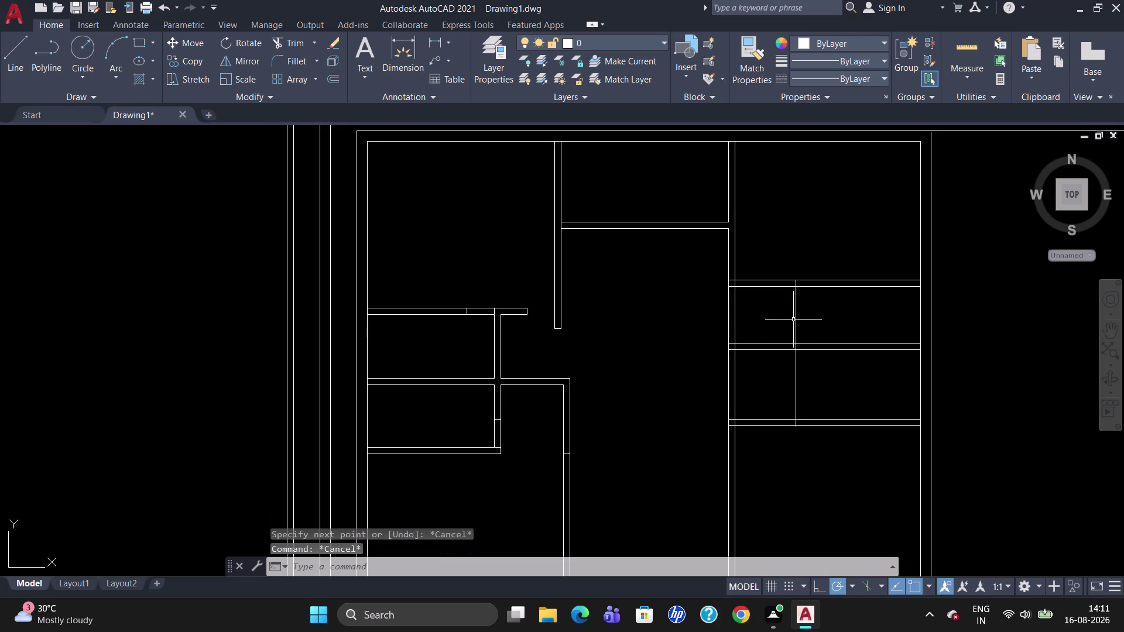
click(795, 319)
key(Escape)
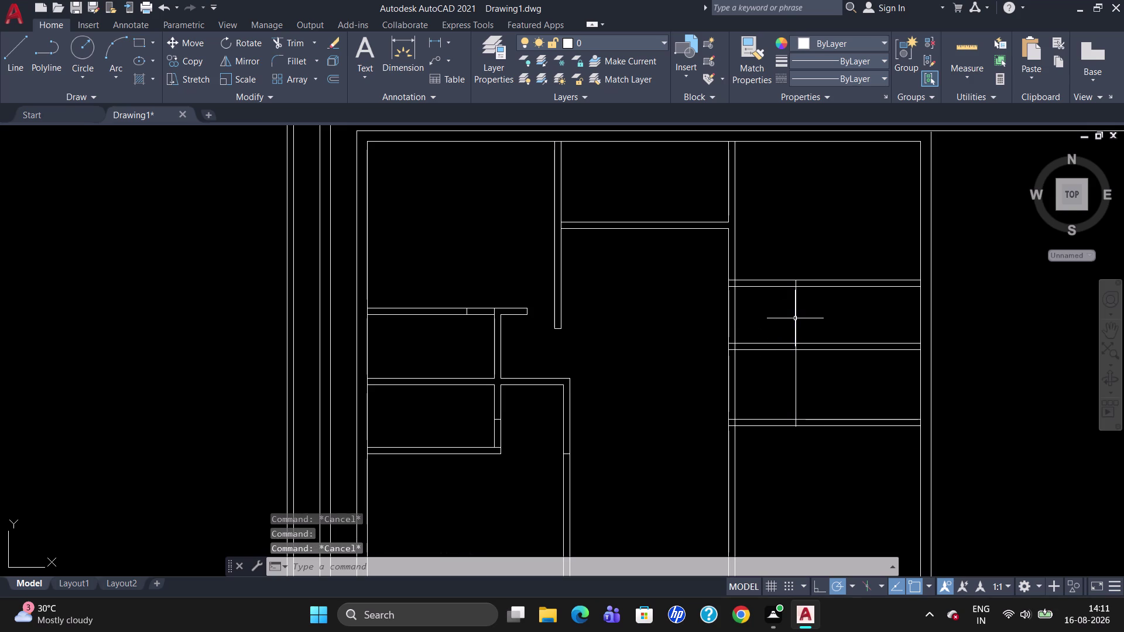
key(o)
key(Return)
Offset the new vertical line 5.5" to its left to form a double wall.
key(5)
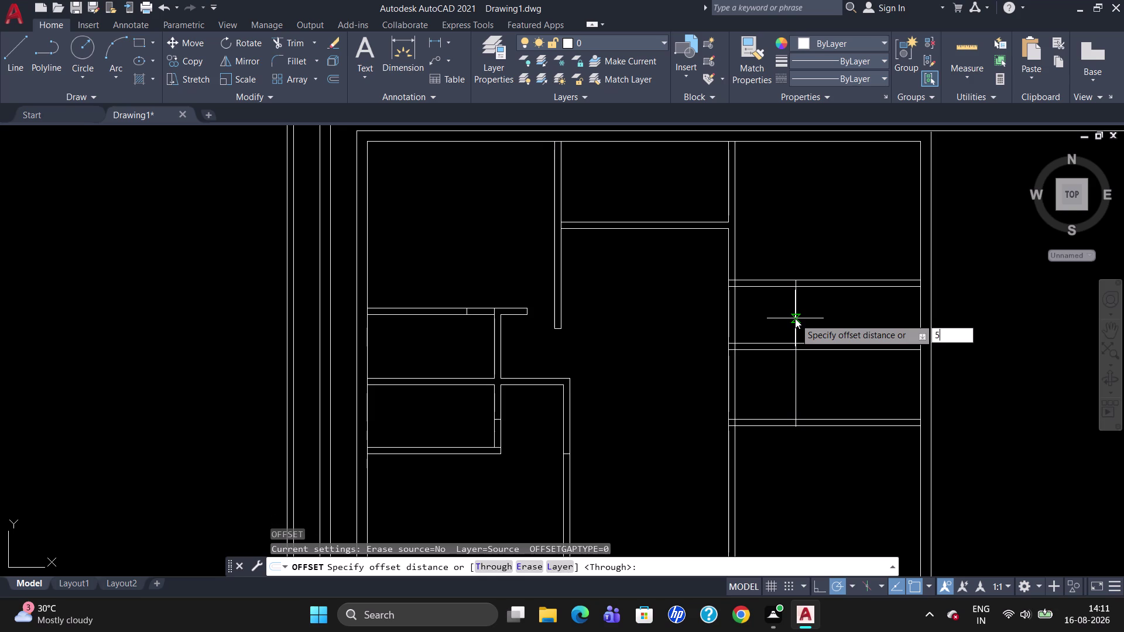
text(.5")
key(Return)
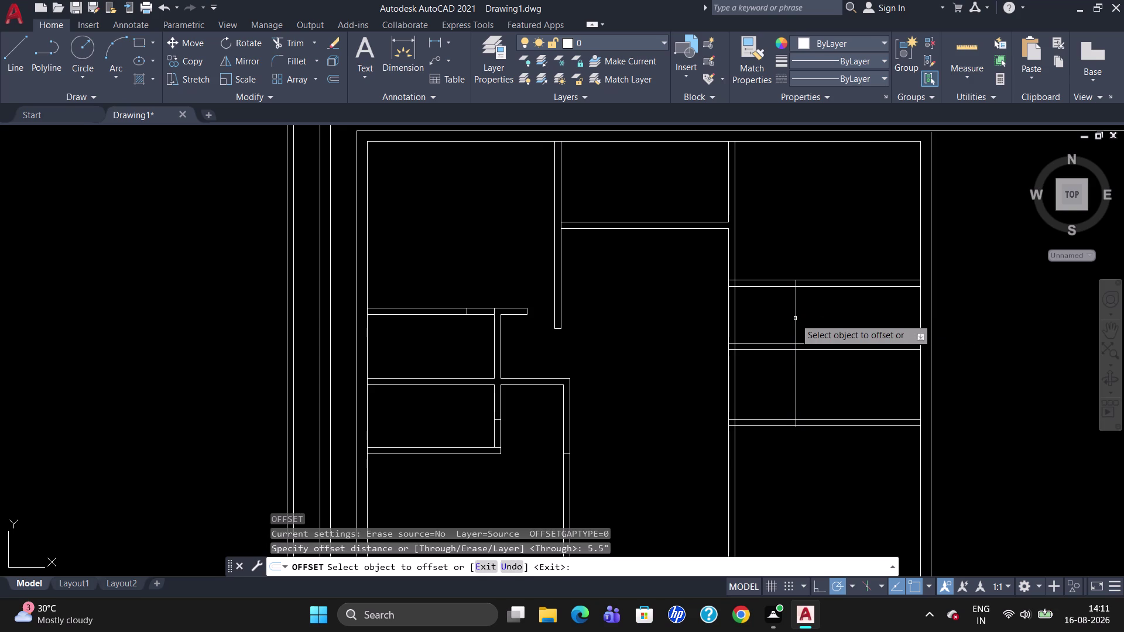
click(795, 319)
click(784, 328)
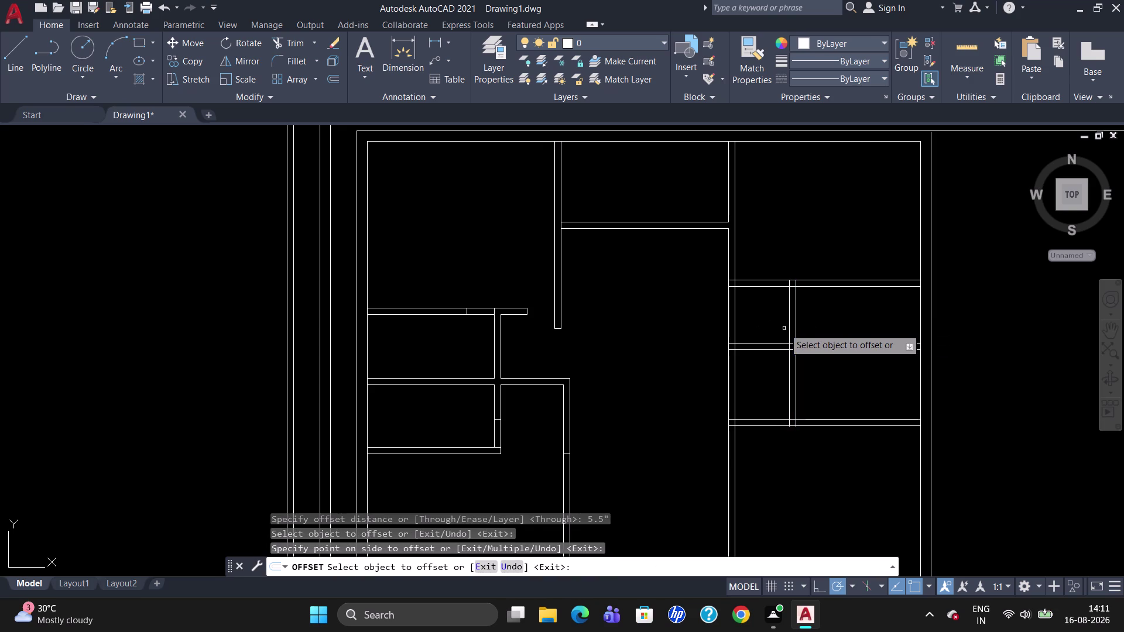
key(Escape)
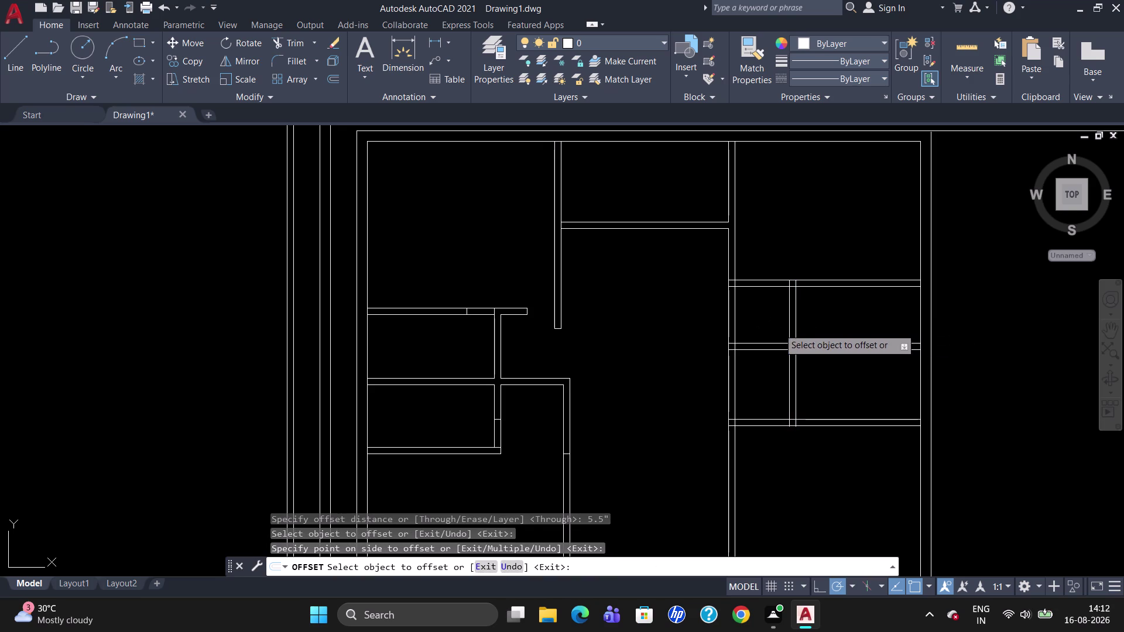
text(TR)
key(Return)
Trim the new wall's top and bottom overhangs and the partition ends west of it.
key(Return)
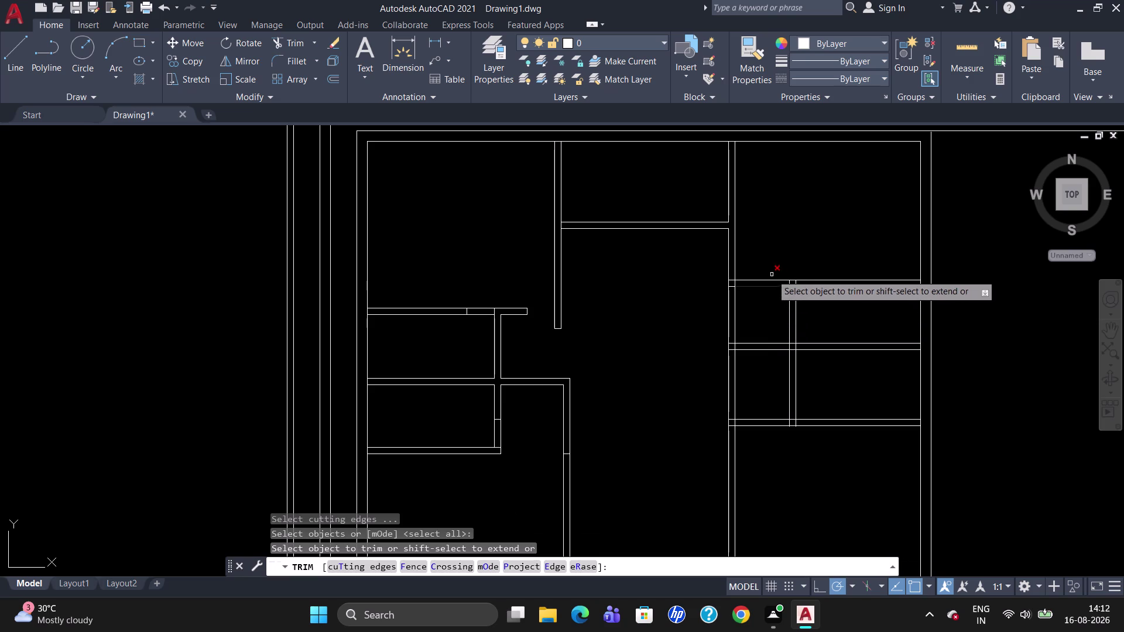
drag(763, 270, 763, 303)
click(762, 304)
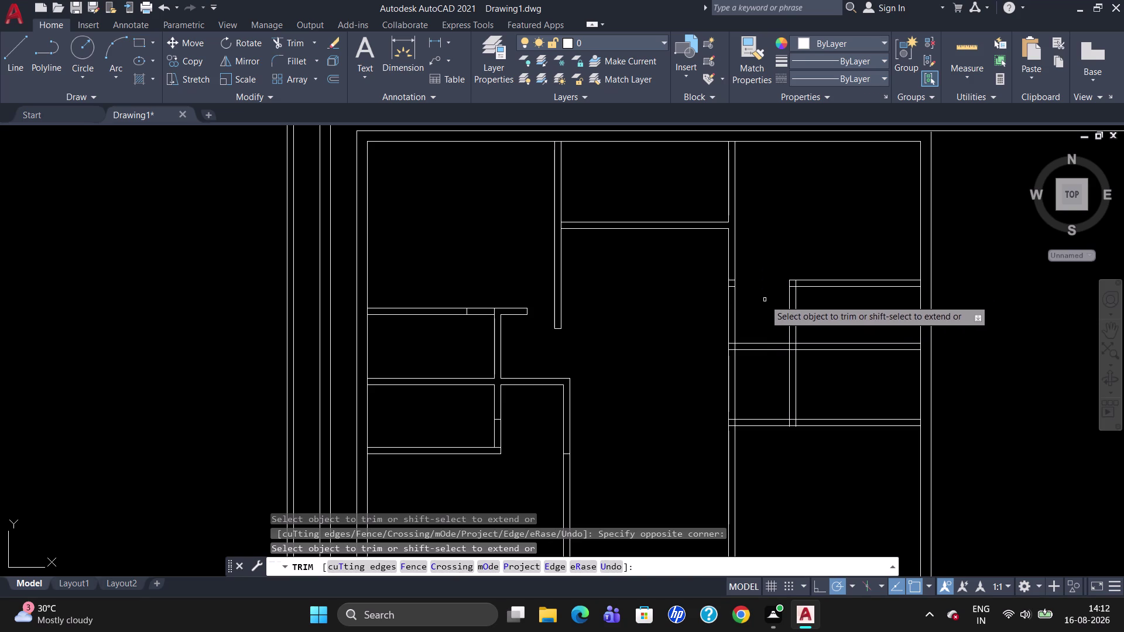
drag(763, 397, 770, 440)
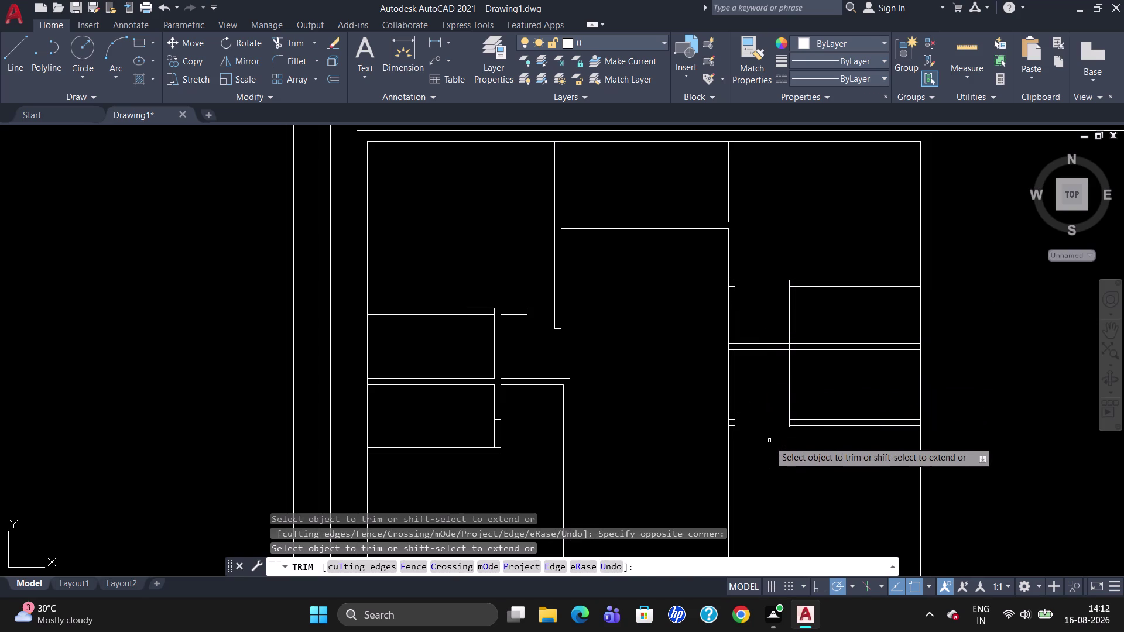
key(Escape)
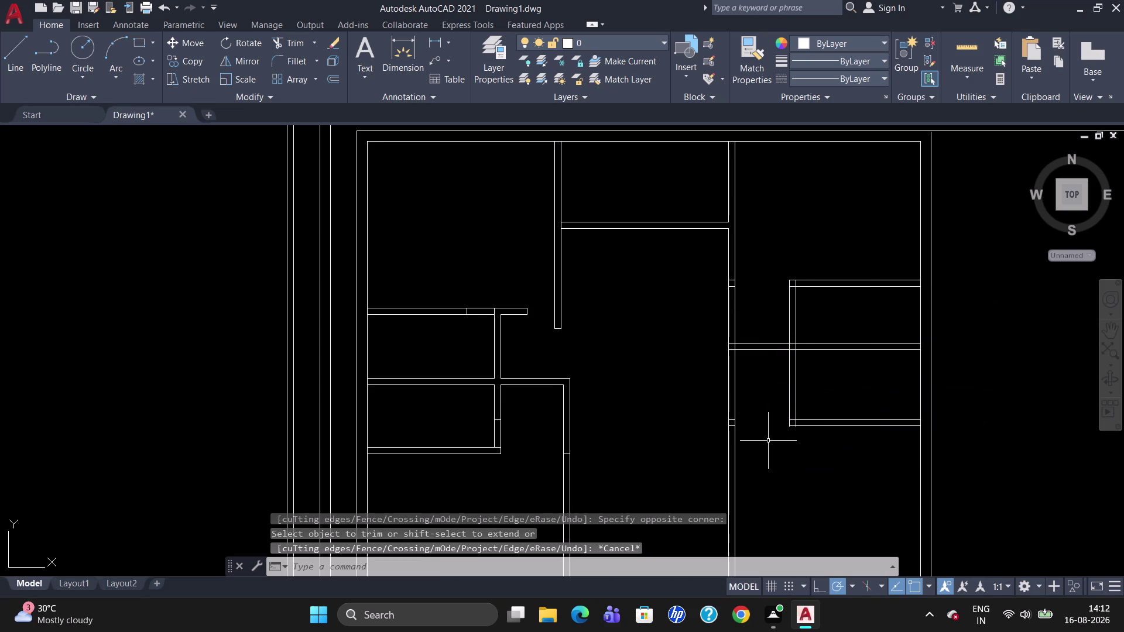
scroll(up, 3)
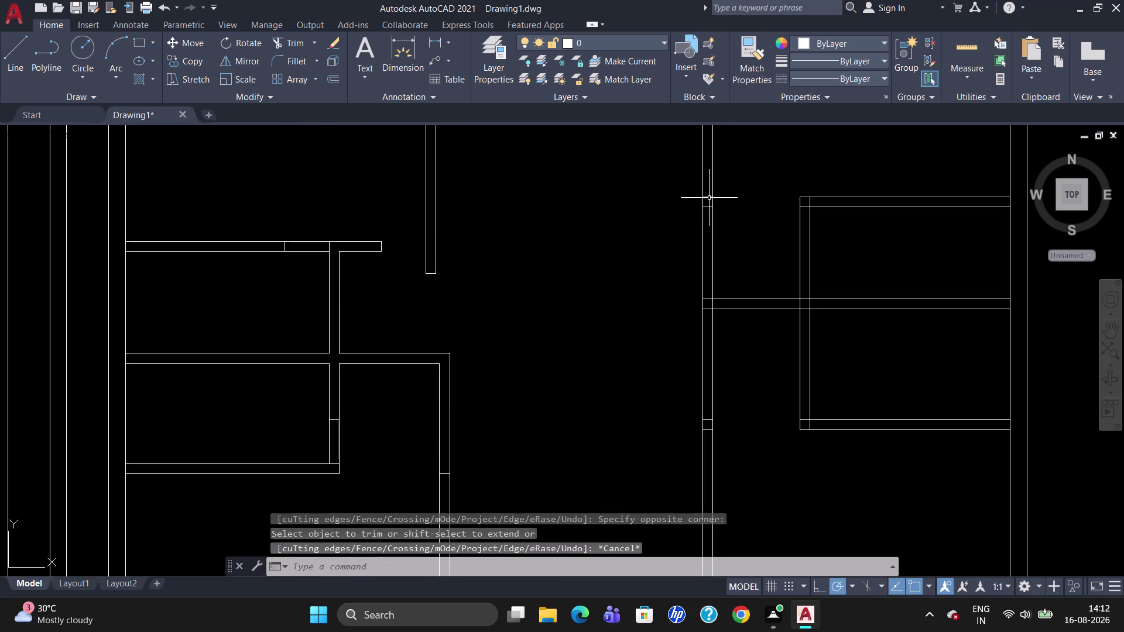
click(709, 198)
click(703, 206)
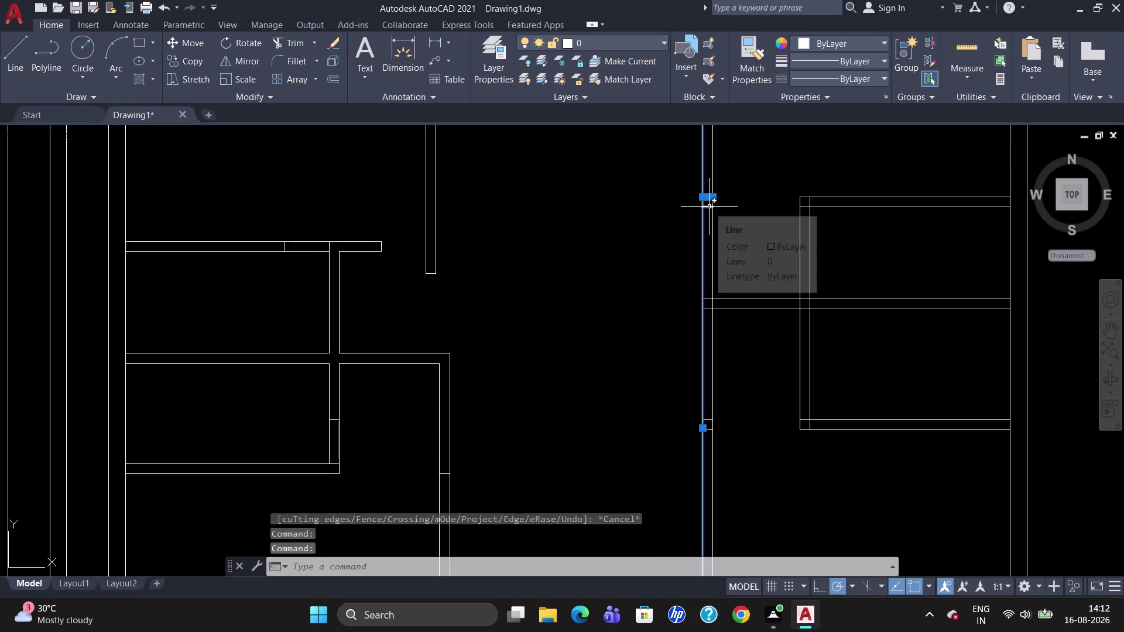
key(Escape)
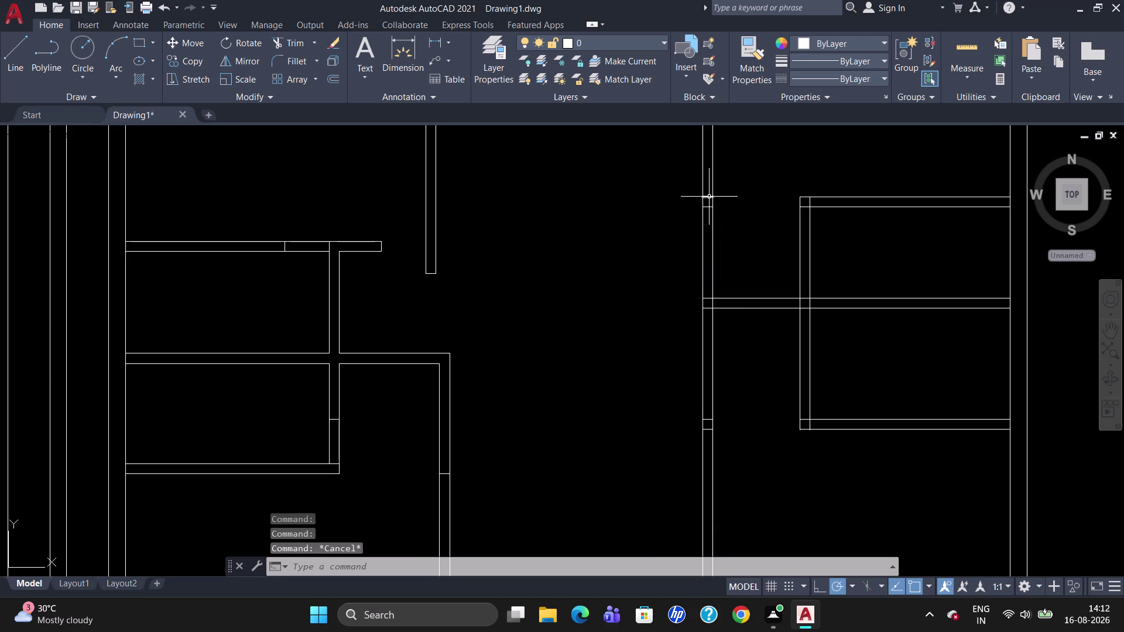
click(709, 197)
click(709, 208)
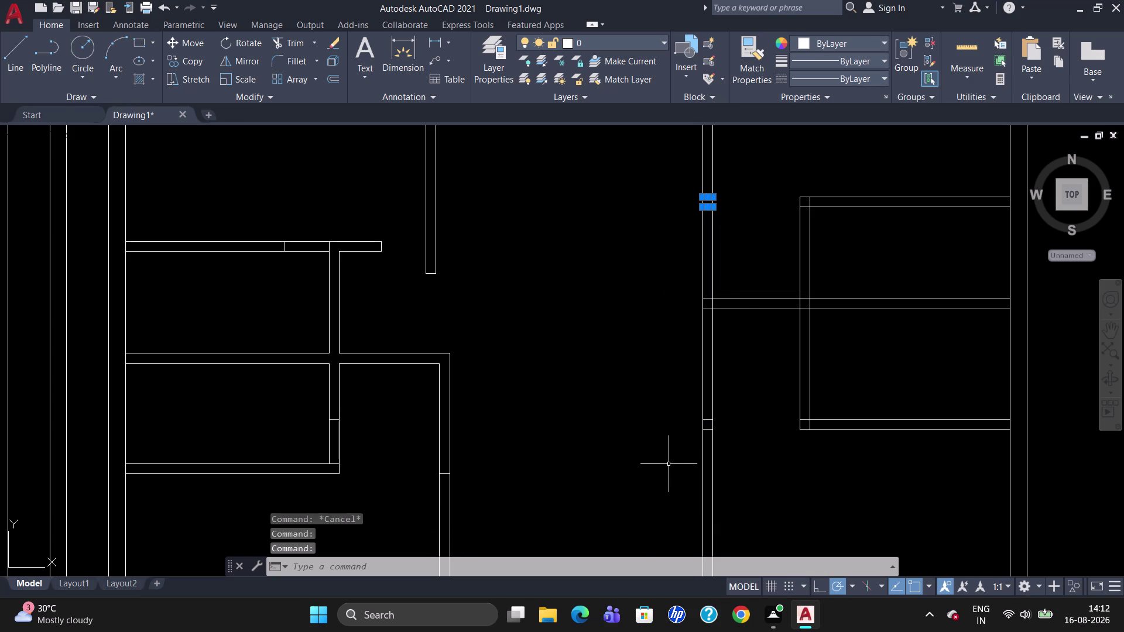
click(706, 421)
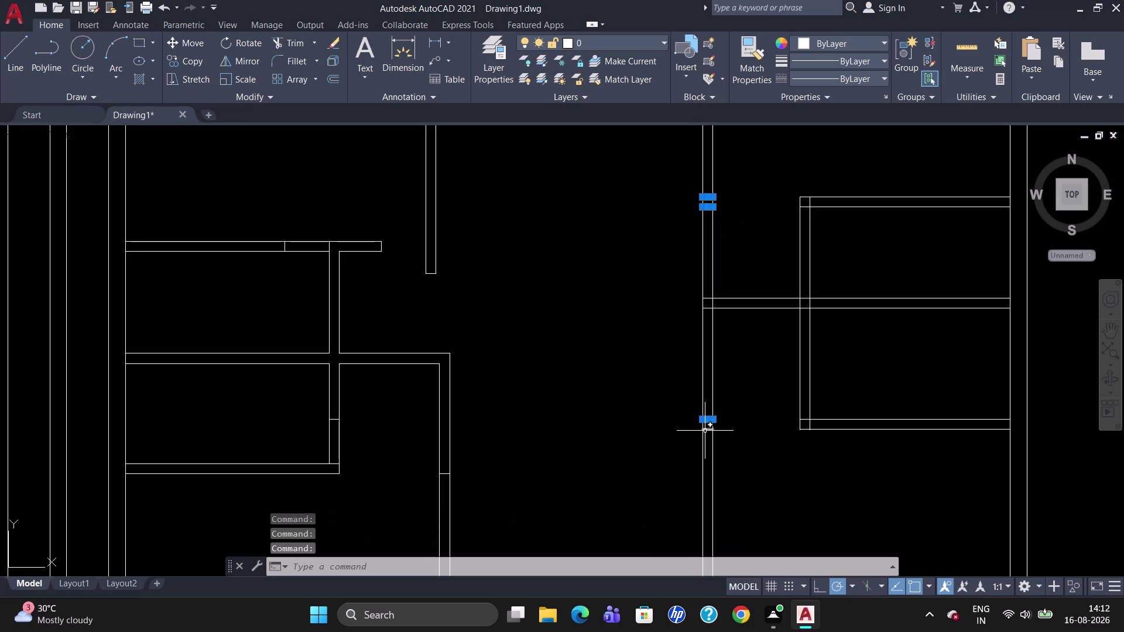
click(705, 431)
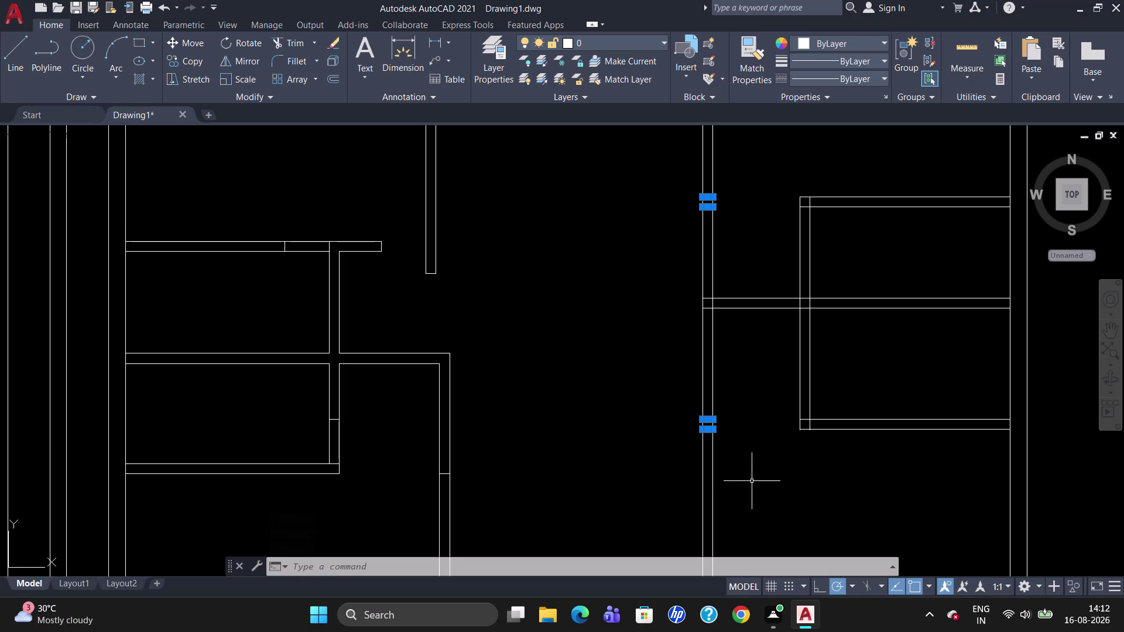
key(Escape)
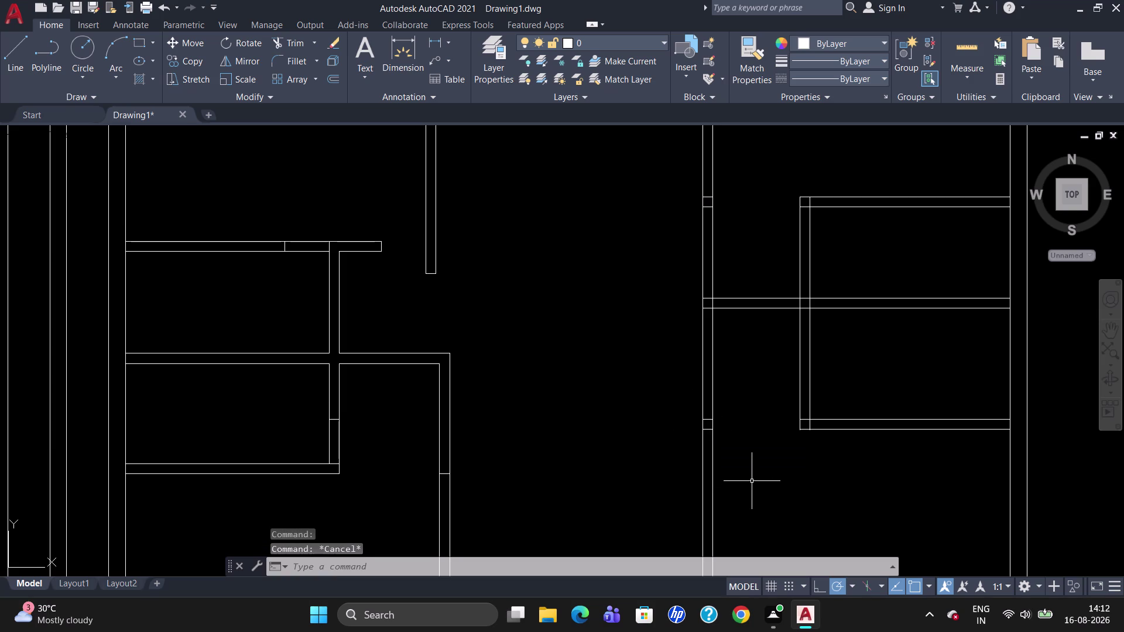